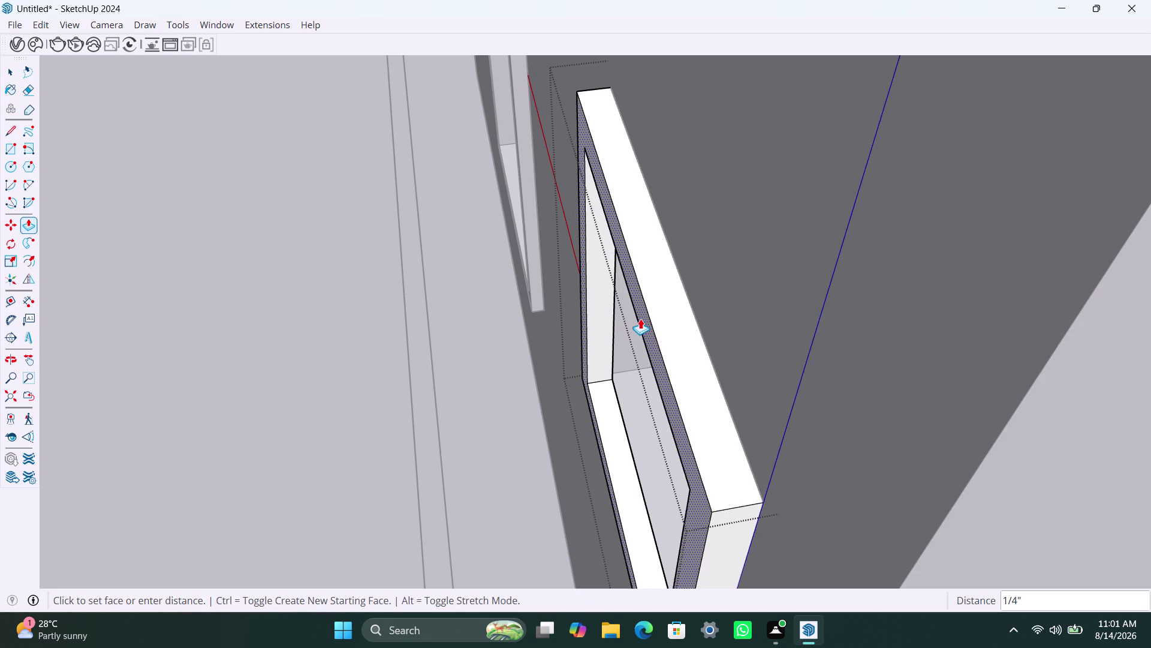
Confirm a half-inch pull, then orbit around the window frame.
text(0.5)
text(")
key(Return)
scroll(down, 3)
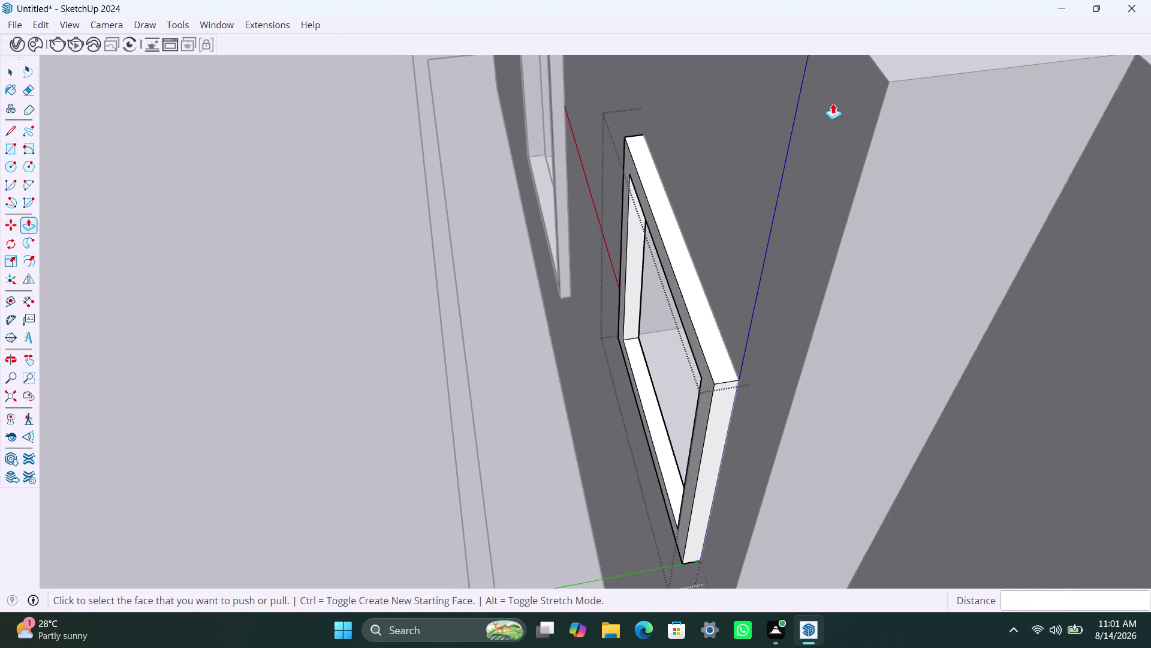
scroll(down, 3)
middle_drag(863, 122, 467, 166)
scroll(up, 3)
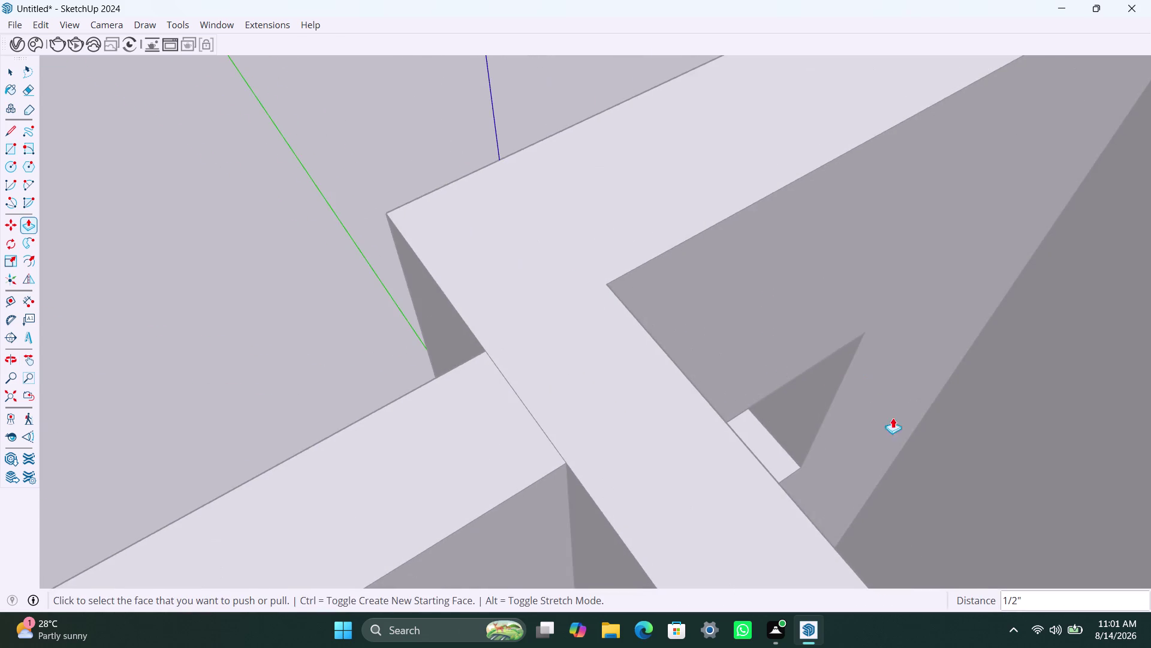
middle_drag(890, 417, 670, 193)
Pull the square window's frame trim out 1 1/2 inches.
click(410, 280)
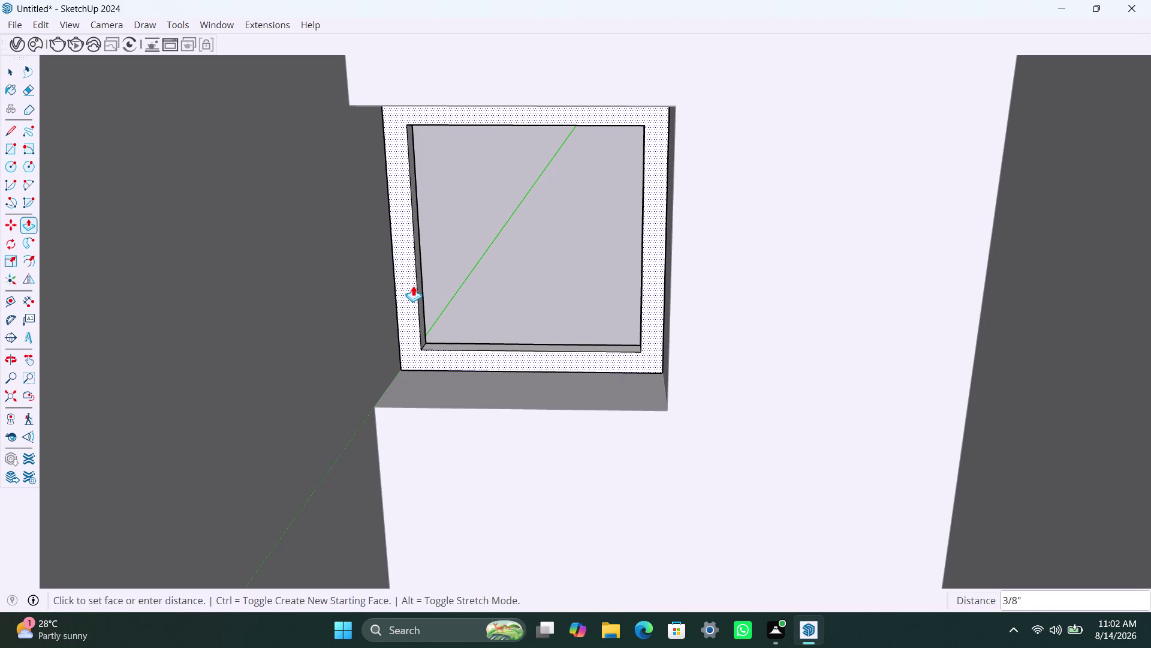
text(1)
text(.5)
key(shift+quotedbl)
key(Return)
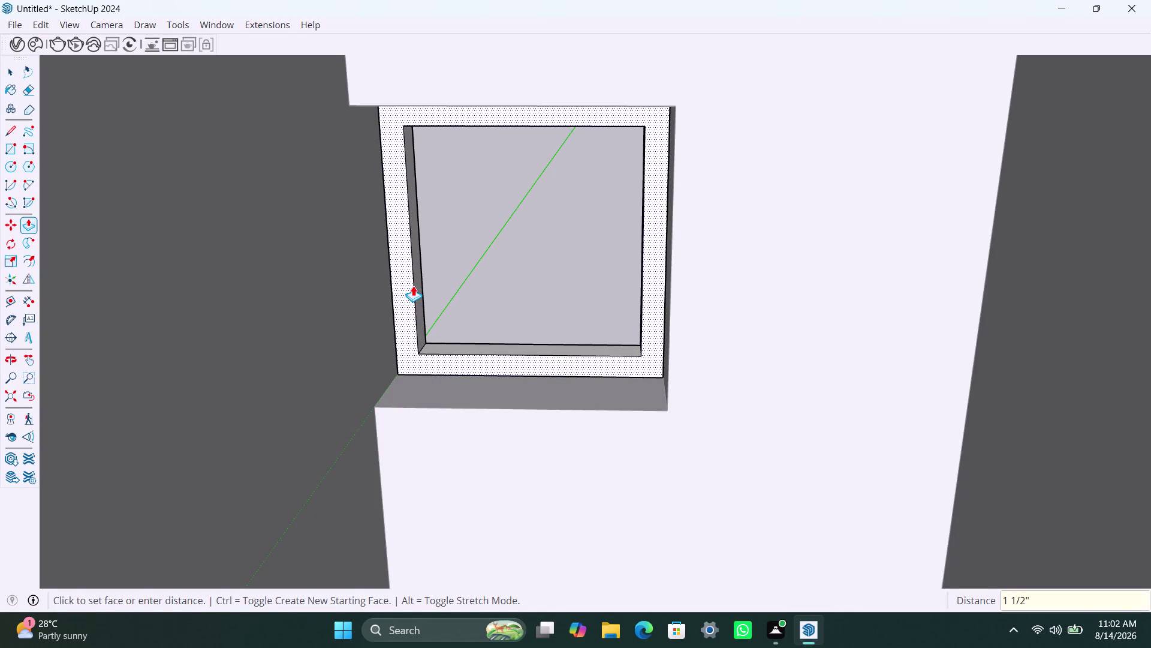
key(space)
scroll(down, 3)
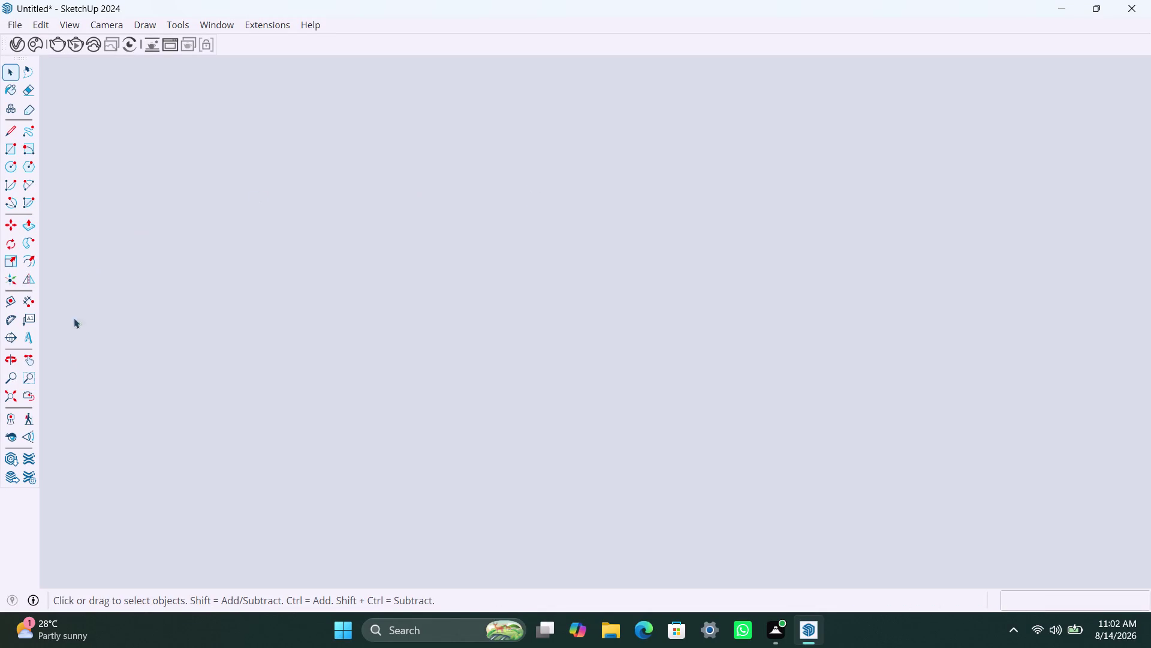
click(13, 399)
scroll(down, 3)
middle_drag(290, 301, 665, 357)
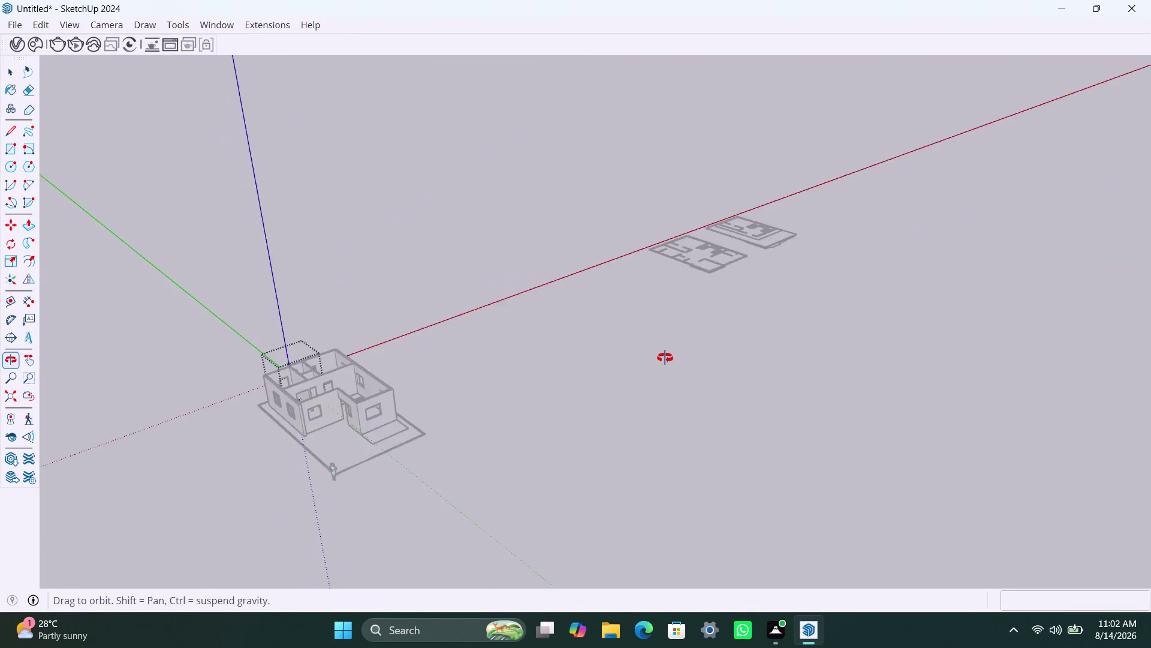
middle_drag(665, 357, 705, 357)
scroll(up, 3)
scroll(up, 3)
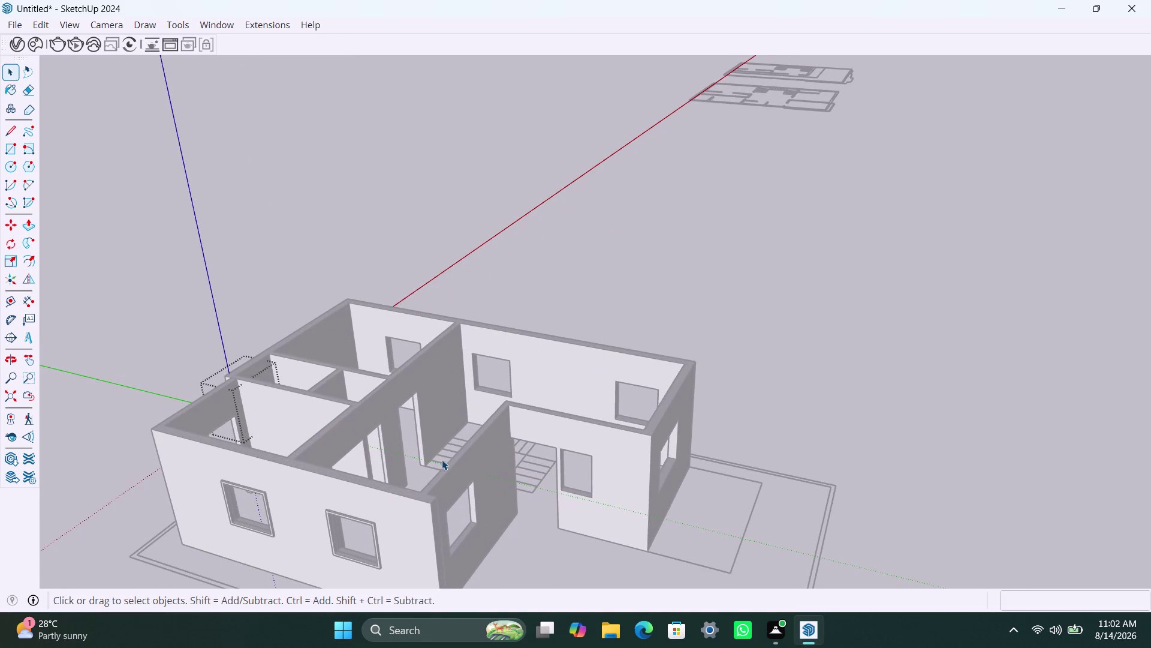
scroll(down, 3)
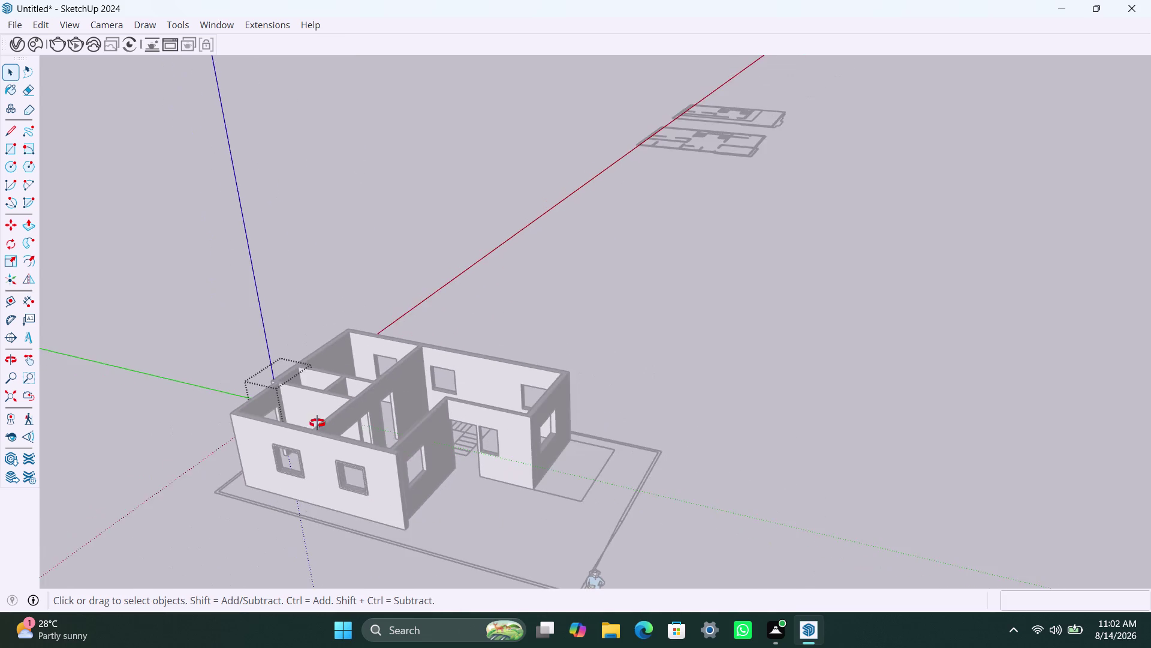
middle_drag(318, 423, 1025, 322)
scroll(up, 3)
click(482, 385)
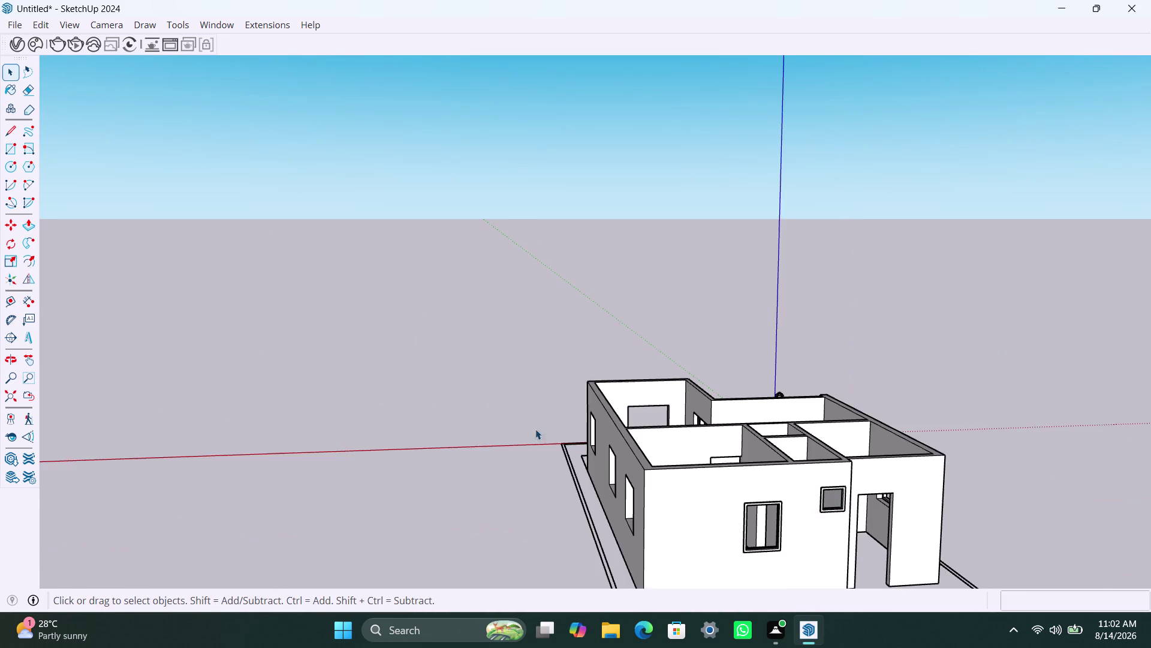
scroll(down, 3)
middle_drag(797, 481, 599, 419)
scroll(up, 3)
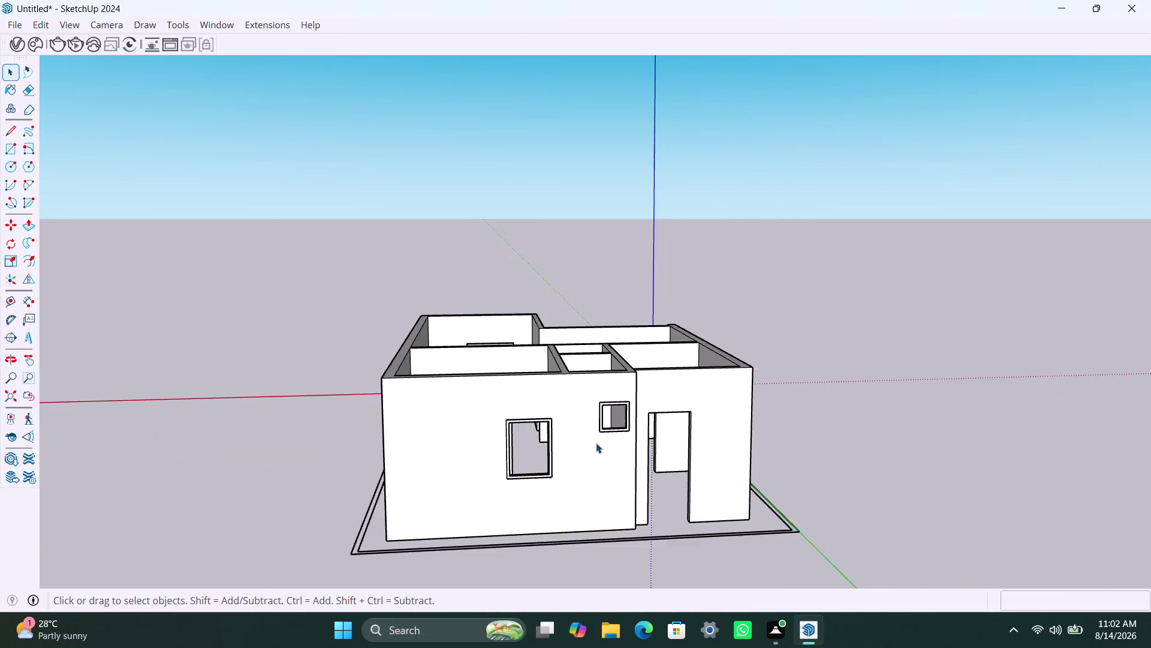
scroll(up, 3)
middle_drag(596, 460, 585, 577)
scroll(up, 3)
scroll(up, 3)
scroll(up, 3)
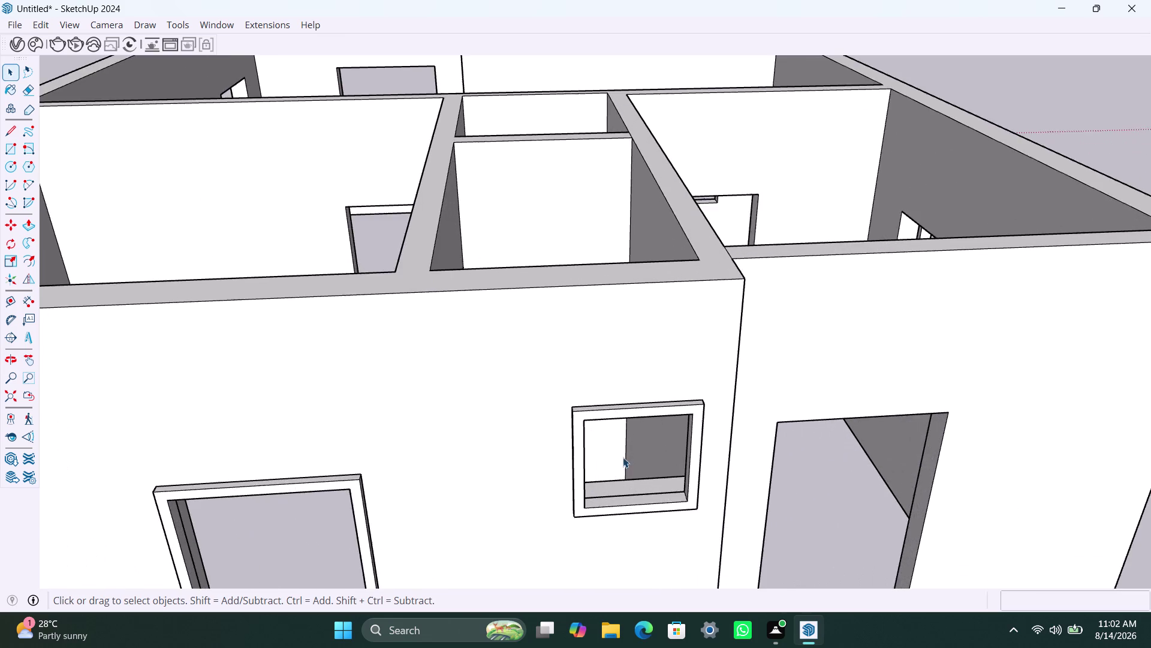
scroll(up, 3)
scroll(down, 3)
middle_drag(572, 420, 565, 363)
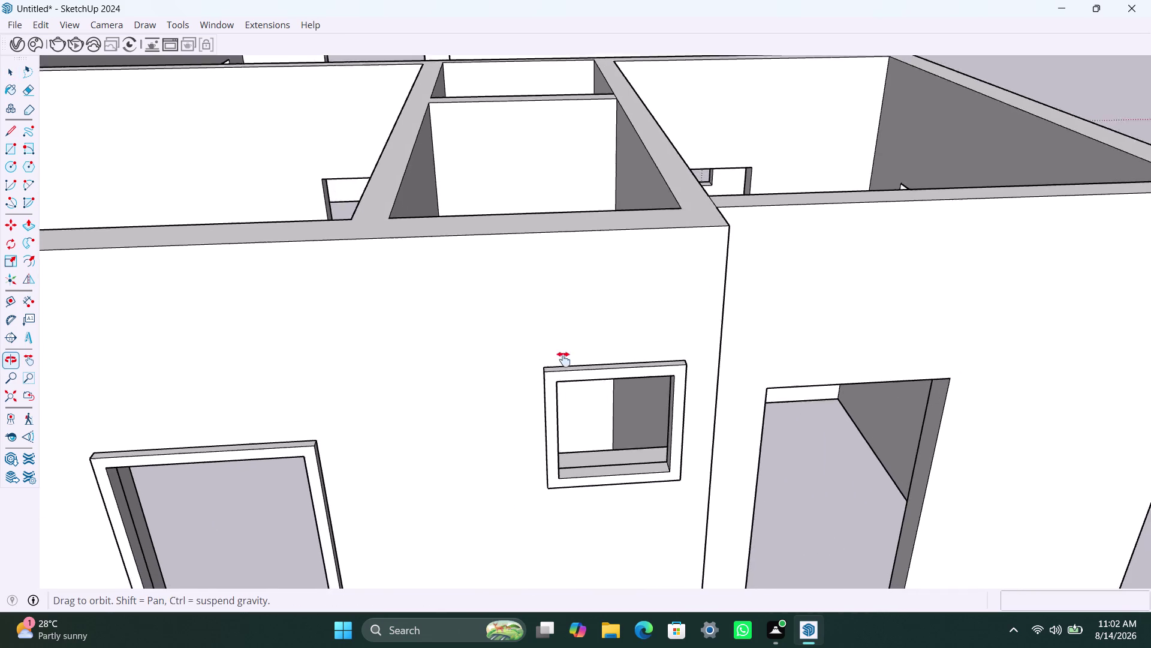
middle_drag(565, 362, 557, 333)
scroll(down, 3)
middle_drag(586, 300, 569, 297)
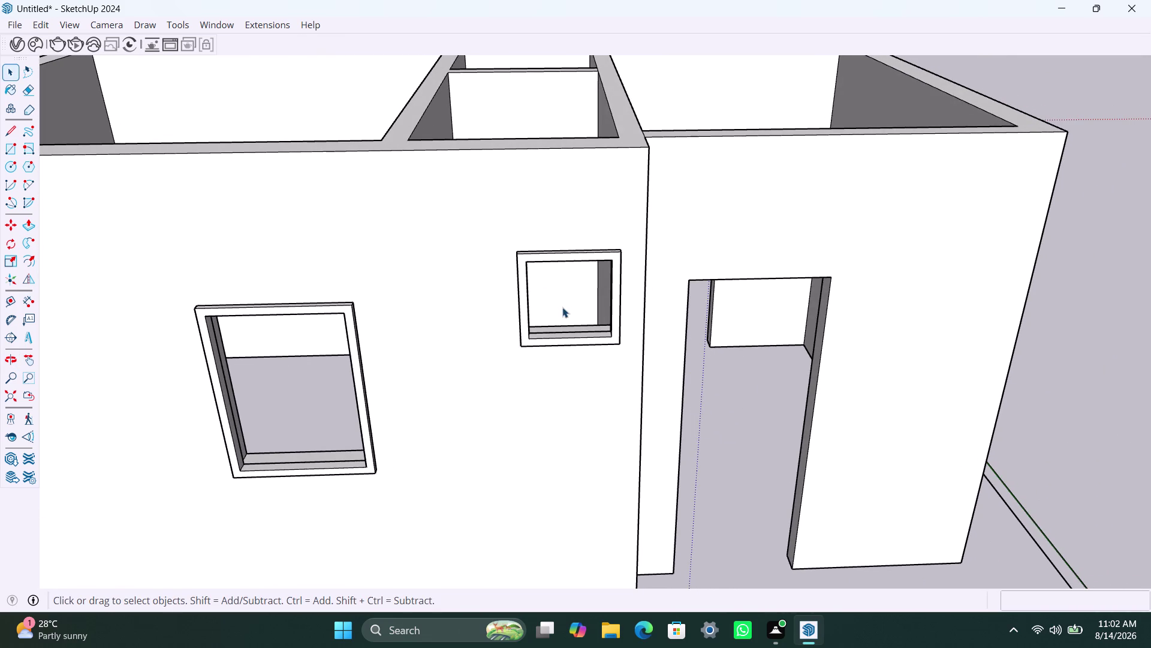
key(r)
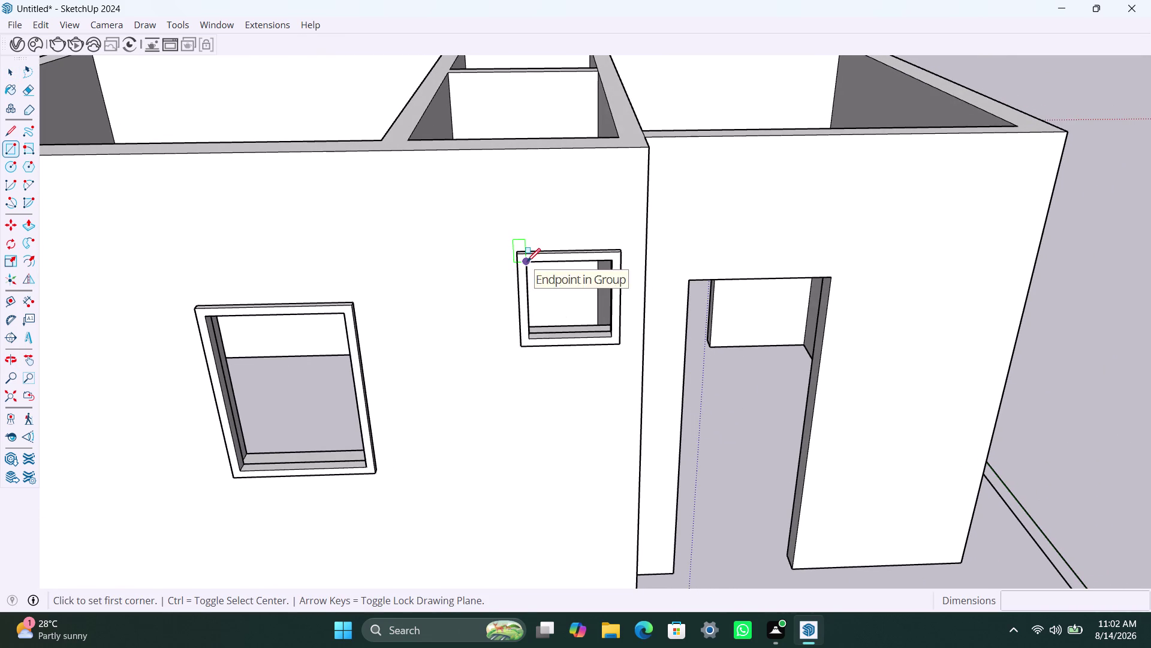
Draw a thin rectangle across the window top, group it, and open the group.
click(527, 262)
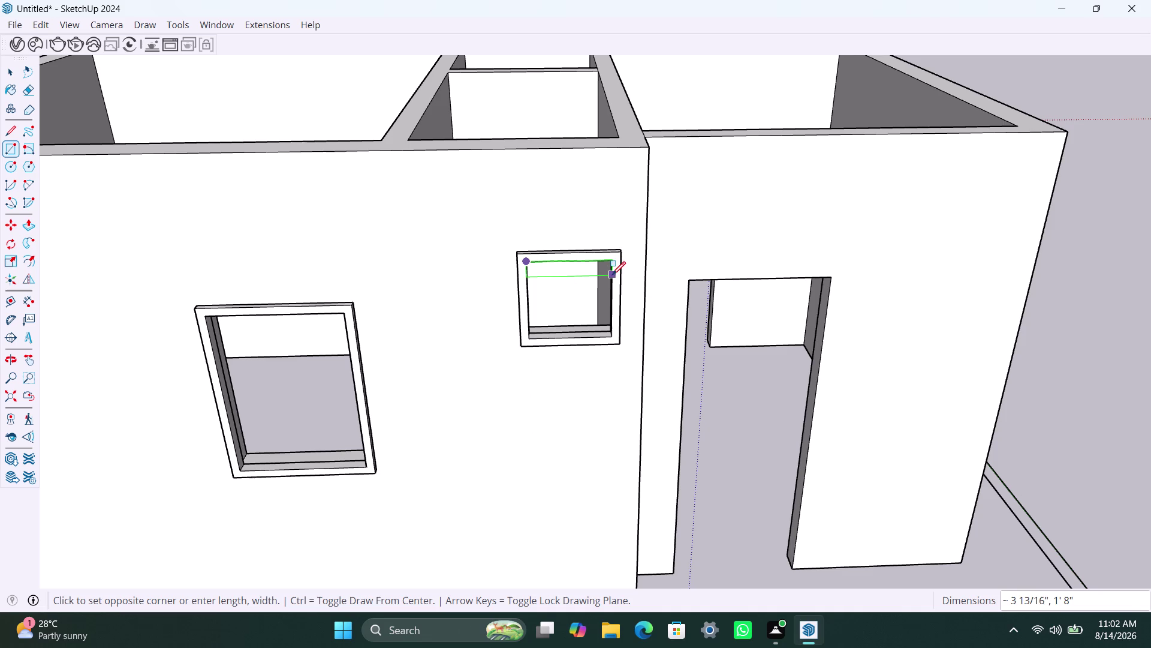
click(612, 274)
key(space)
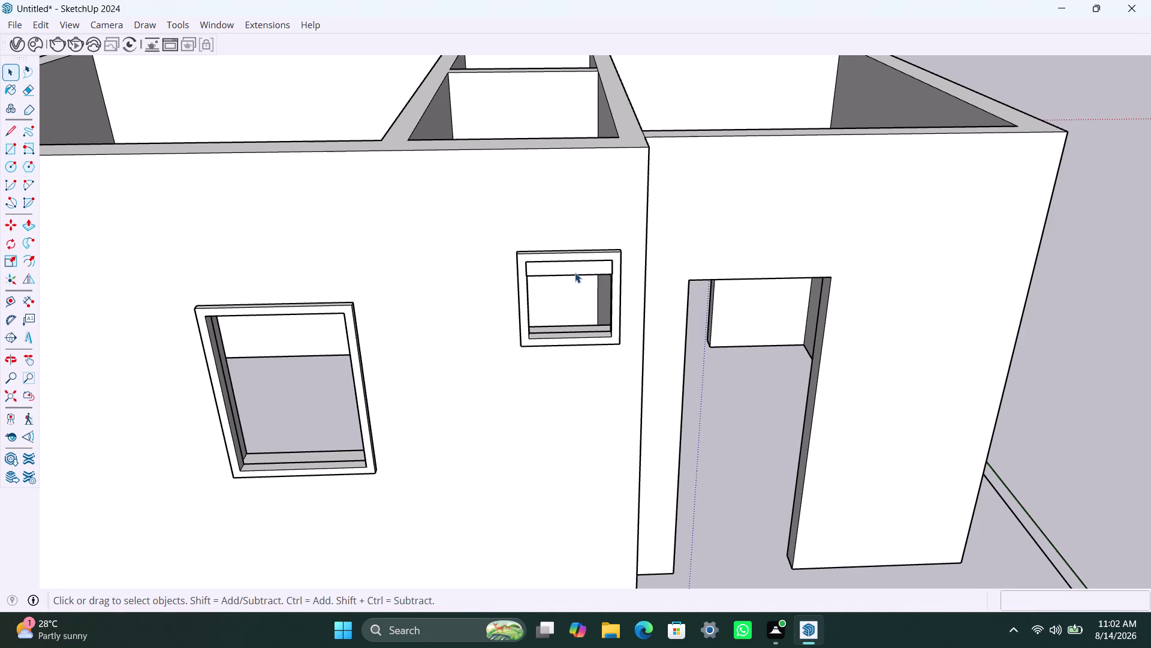
double_click(575, 270)
right_click(575, 269)
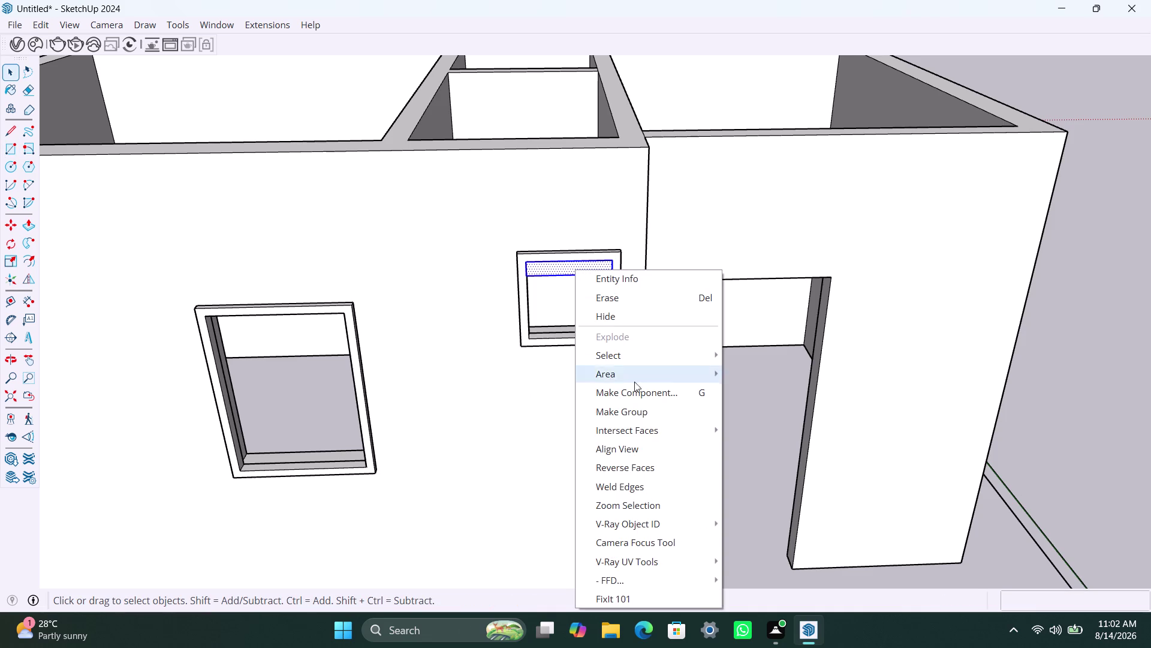
click(637, 408)
click(576, 269)
double_click(577, 269)
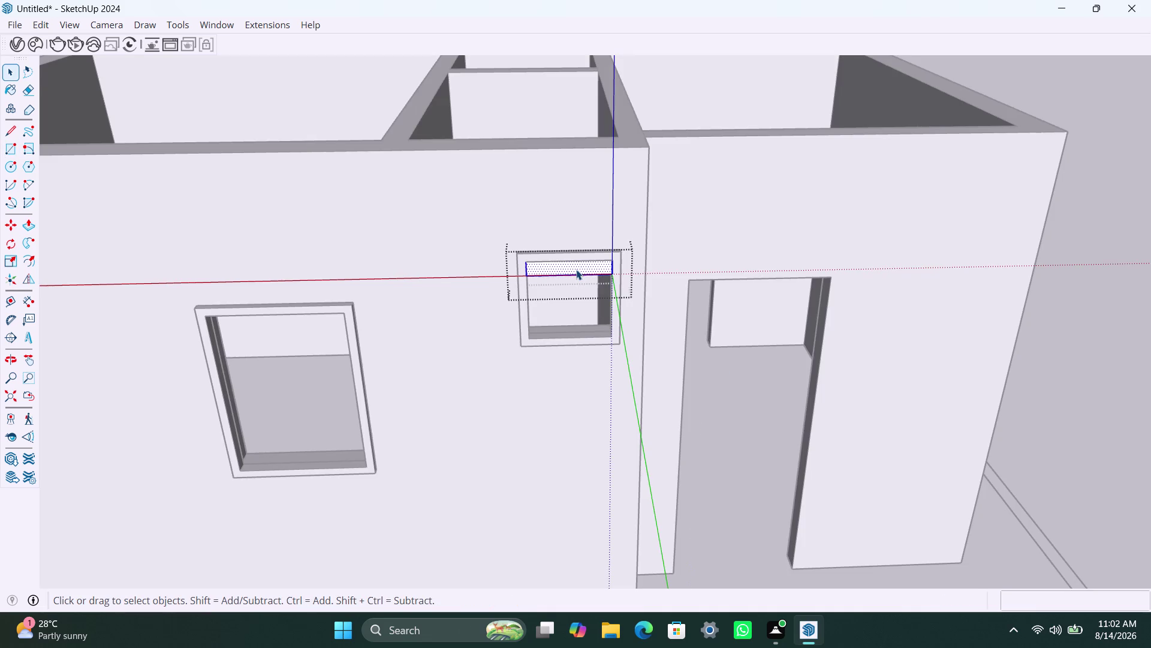
Extrude the rectangle inside the group 0.2 inch into a slat.
scroll(up, 3)
scroll(up, 3)
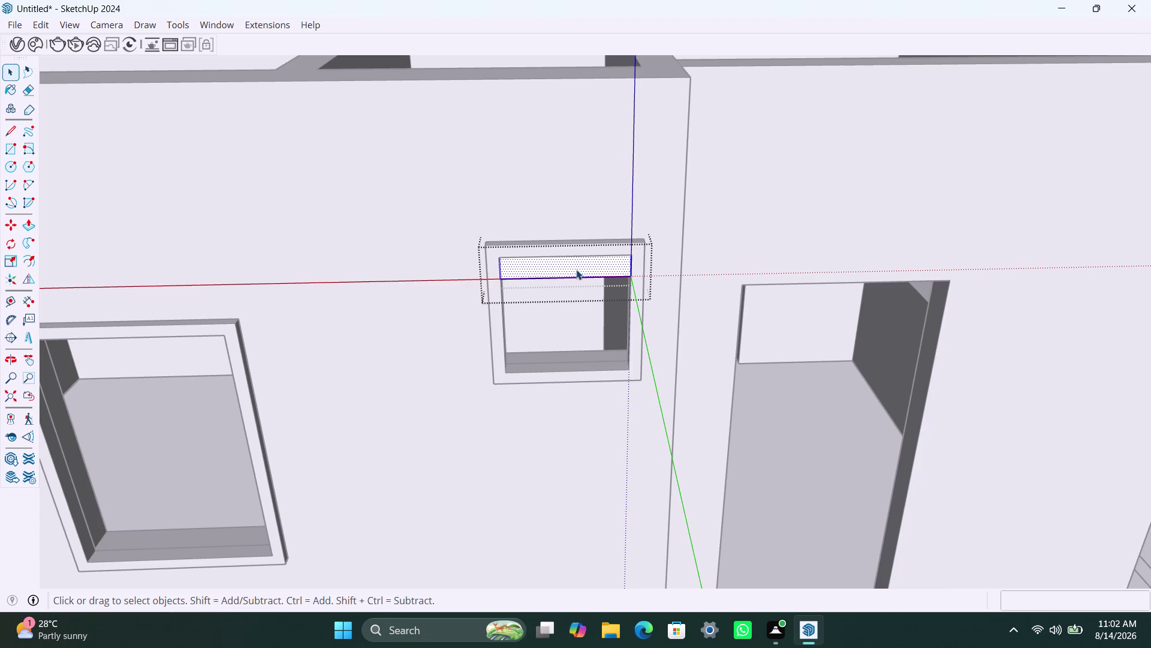
key(p)
click(576, 262)
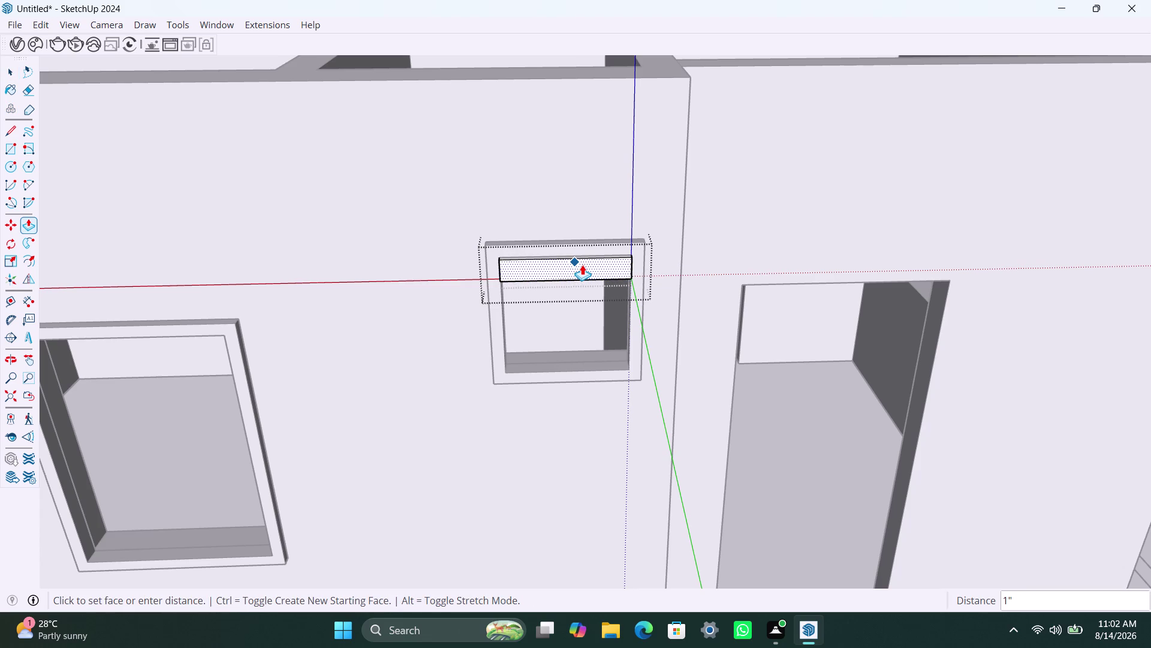
middle_drag(582, 262, 584, 354)
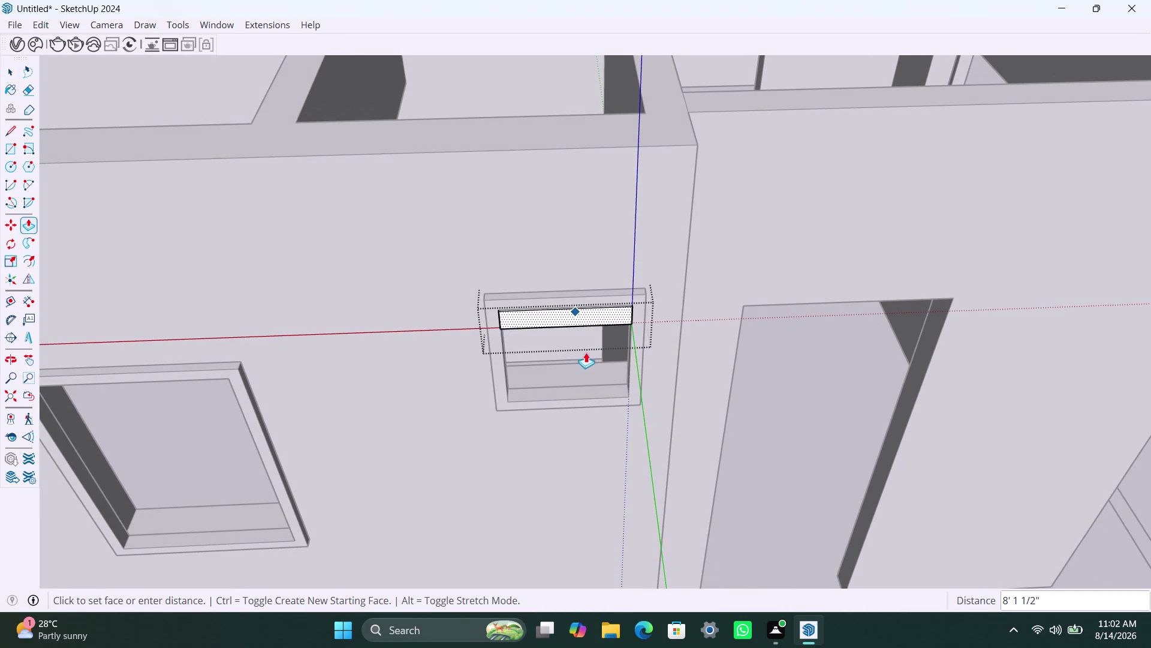
scroll(up, 3)
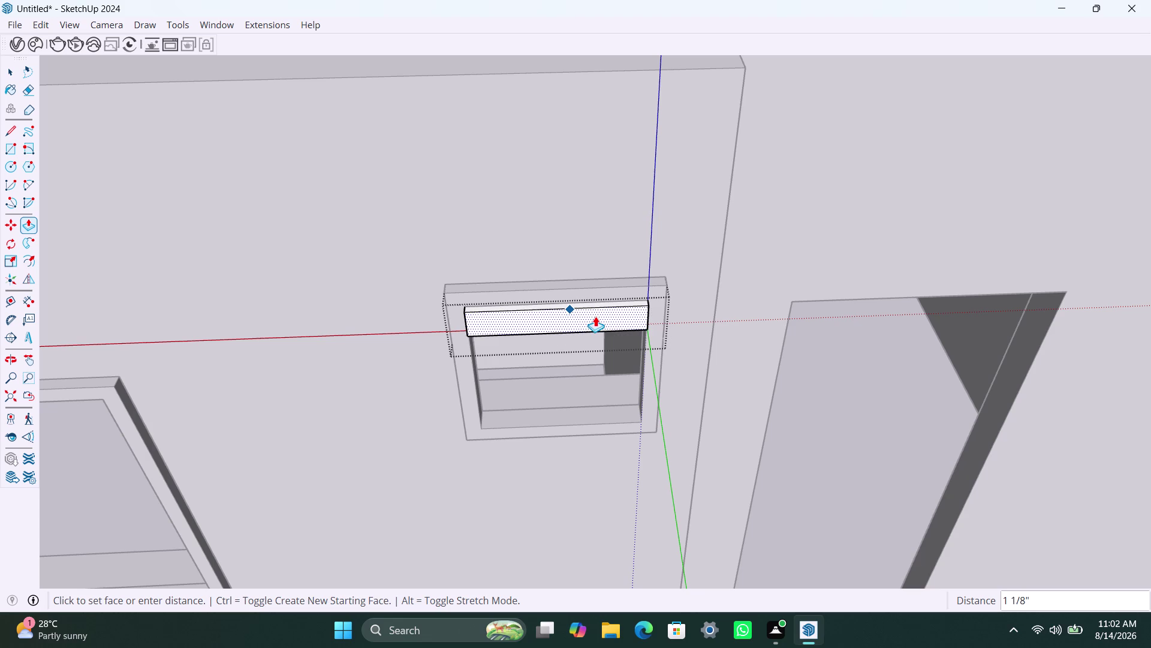
text(0)
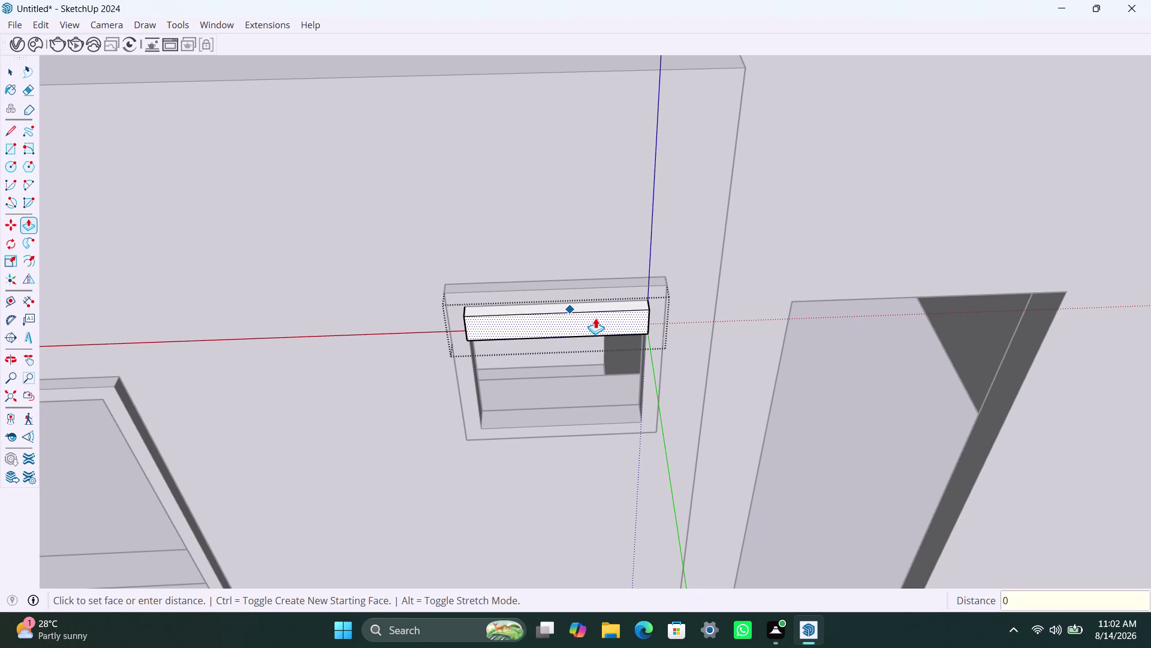
text(.)
text(2")
key(Return)
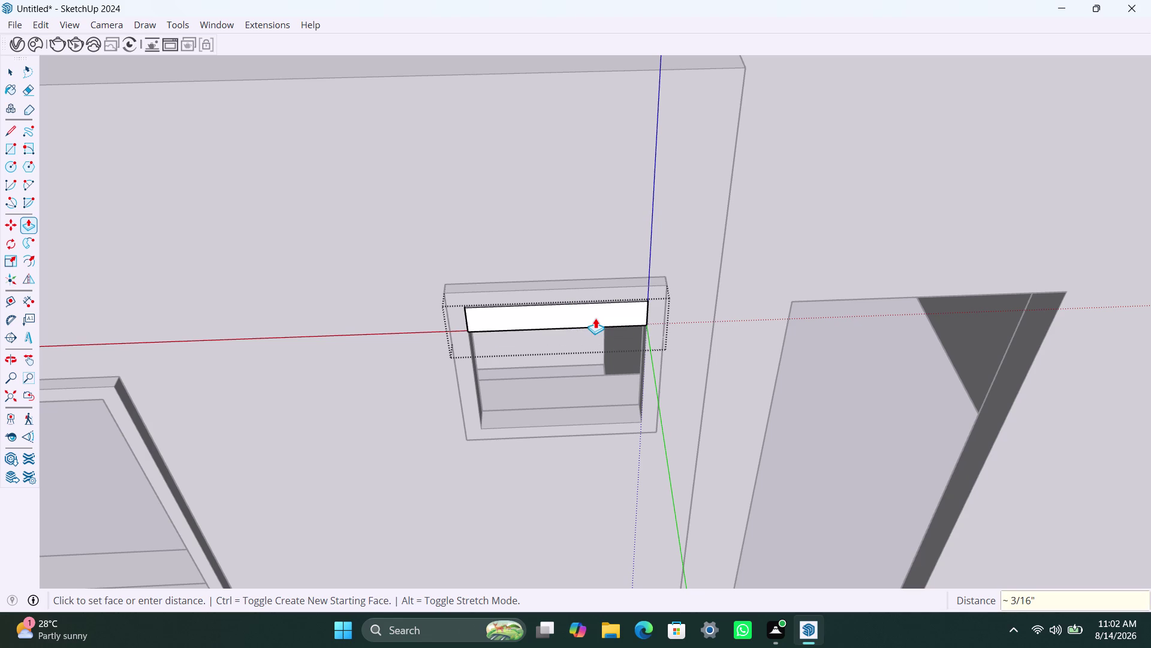
Inspect the extruded slat, close the group, and select it.
key(space)
scroll(up, 3)
middle_drag(583, 316, 612, 257)
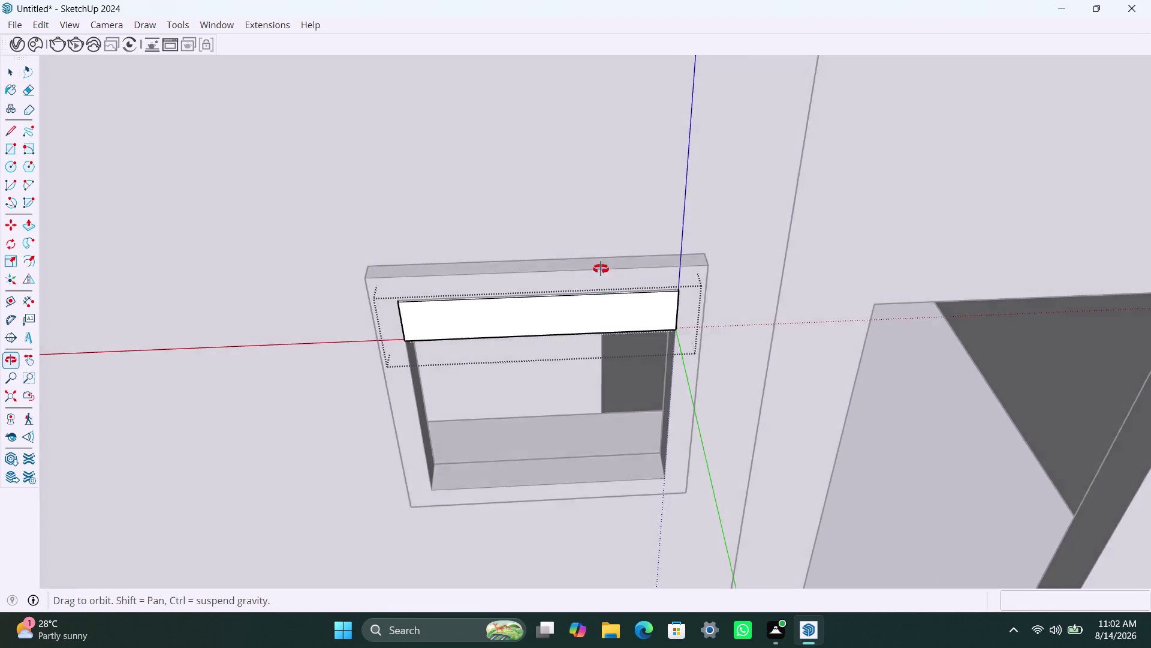
middle_drag(612, 258, 737, 217)
scroll(up, 3)
middle_drag(487, 339, 491, 269)
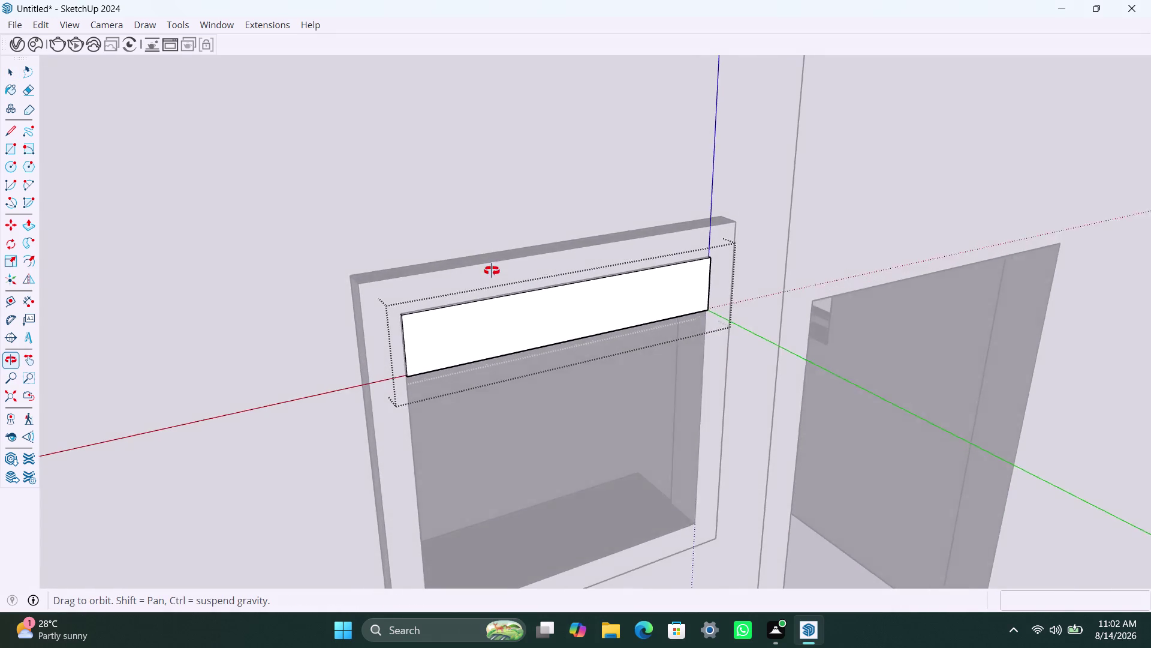
middle_drag(491, 269, 360, 334)
click(461, 311)
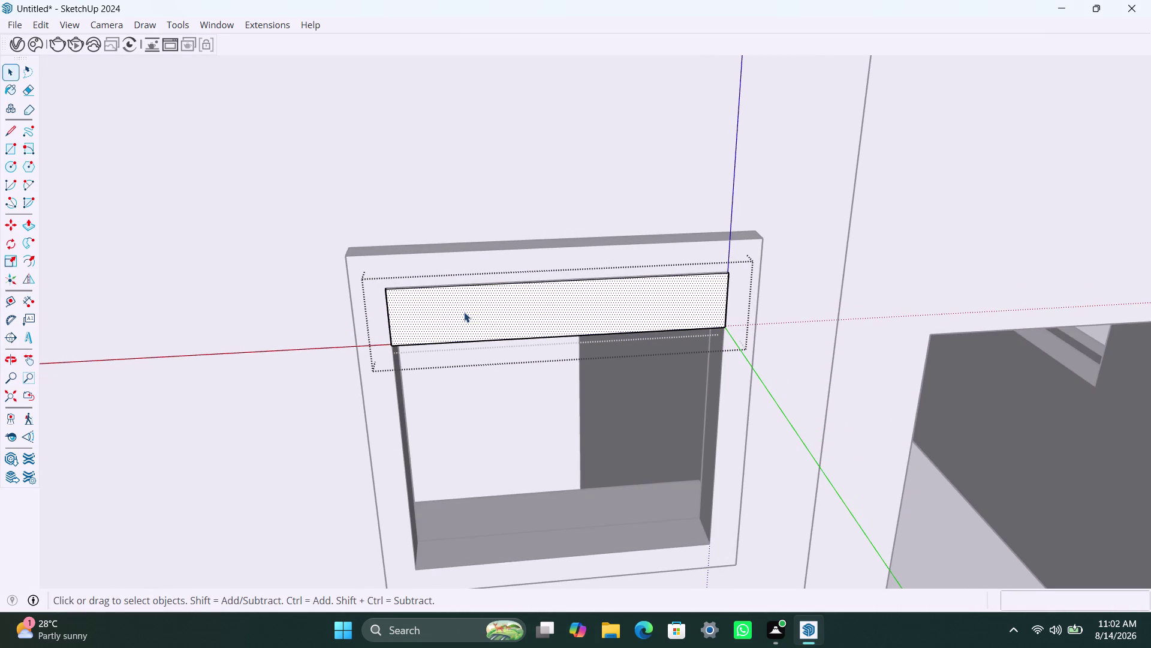
click(574, 193)
click(576, 309)
scroll(down, 3)
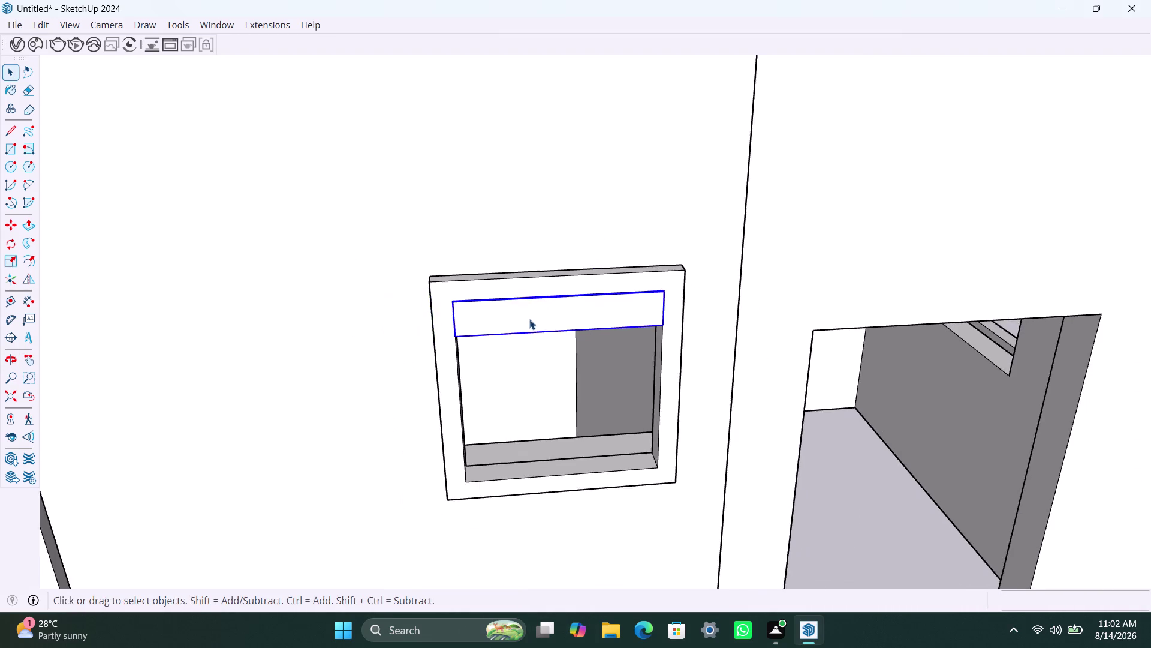
scroll(down, 3)
Try copying the slat lower in the vent, then undo those copies.
key(m)
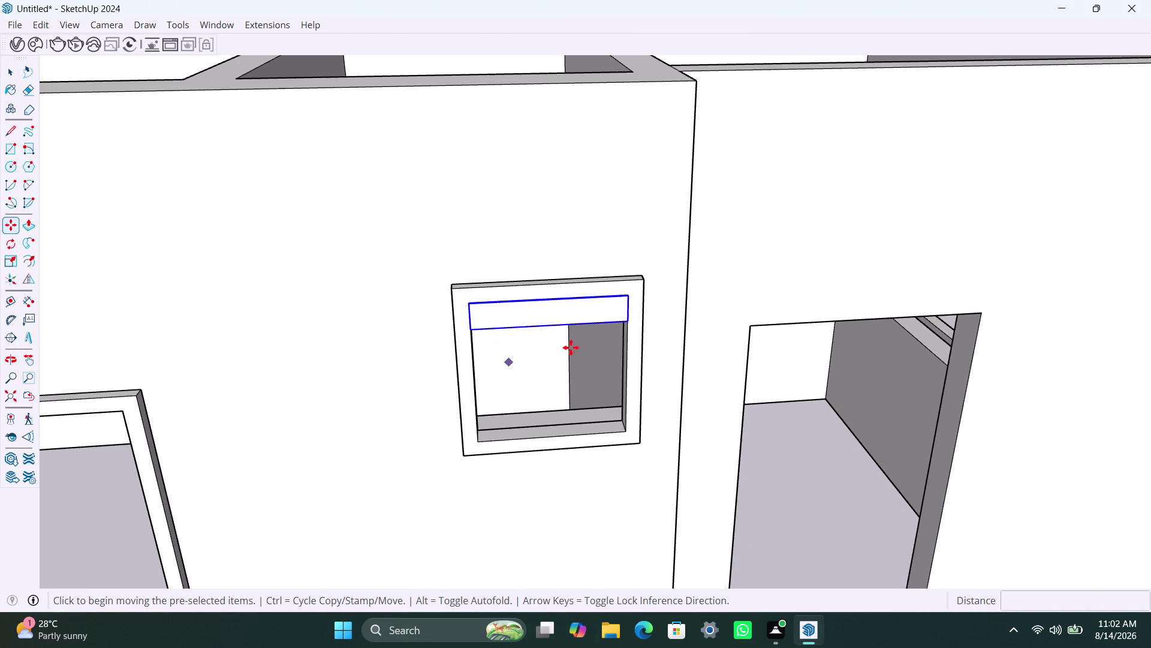
click(627, 324)
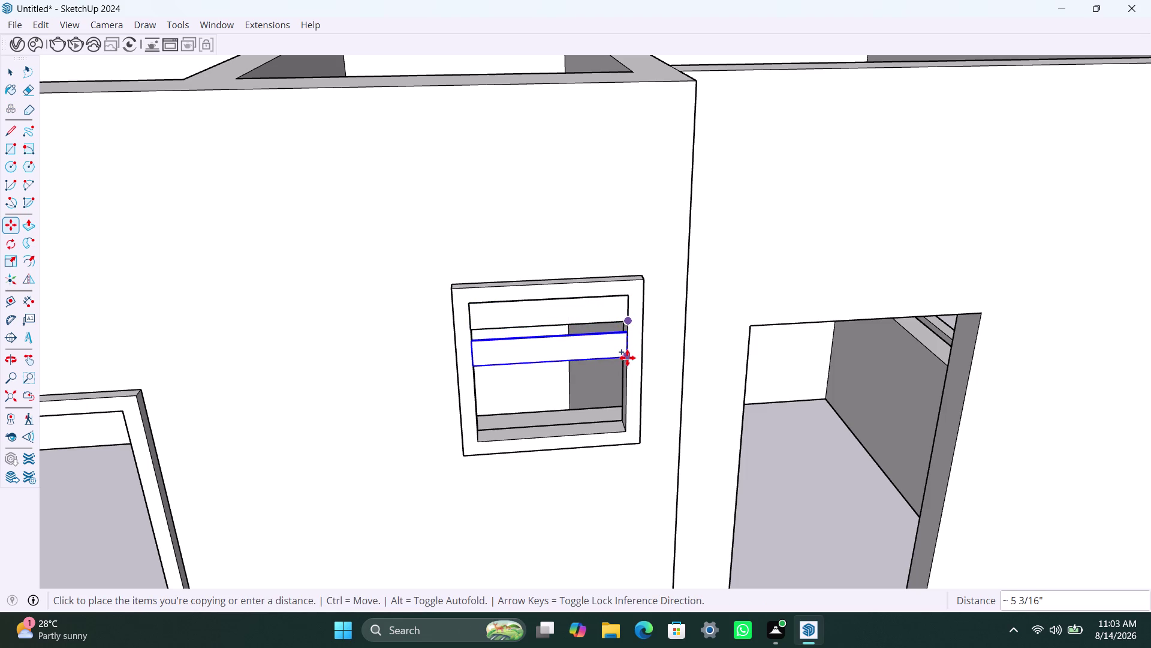
click(627, 354)
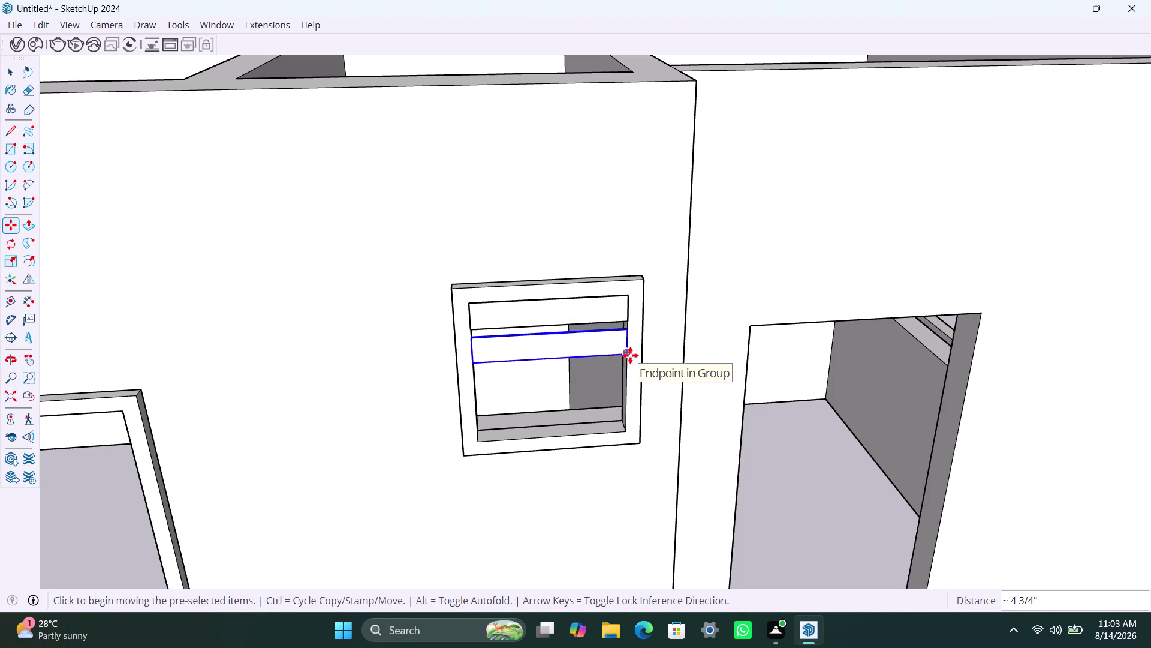
click(630, 355)
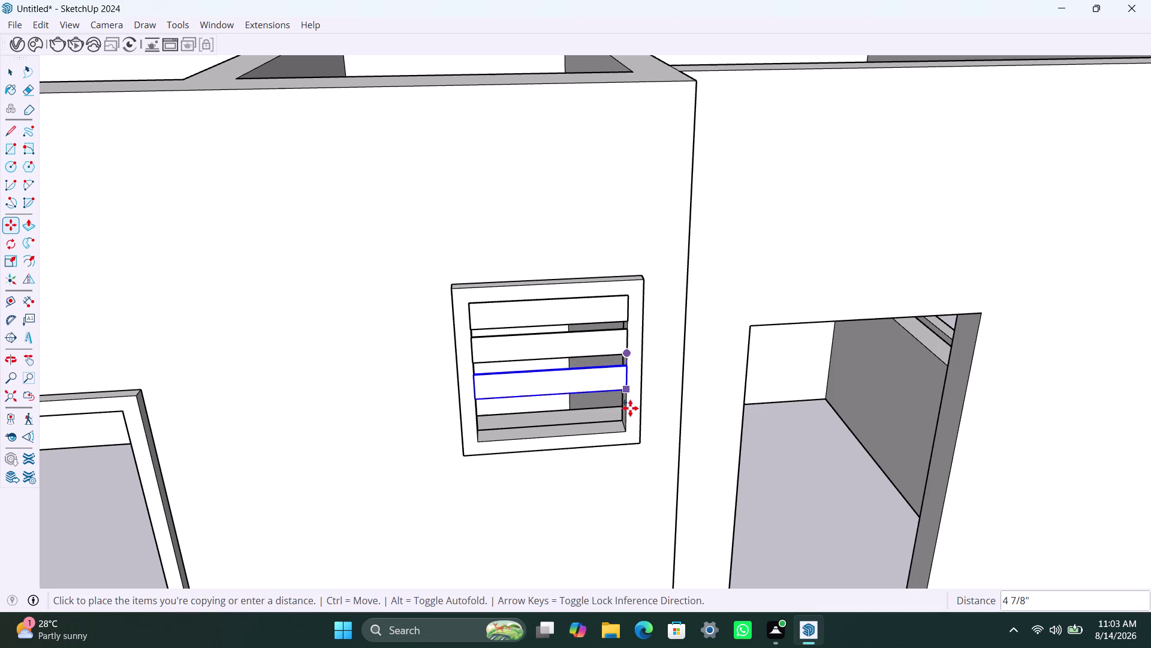
key(ctrl+z)
key(ctrl+z)
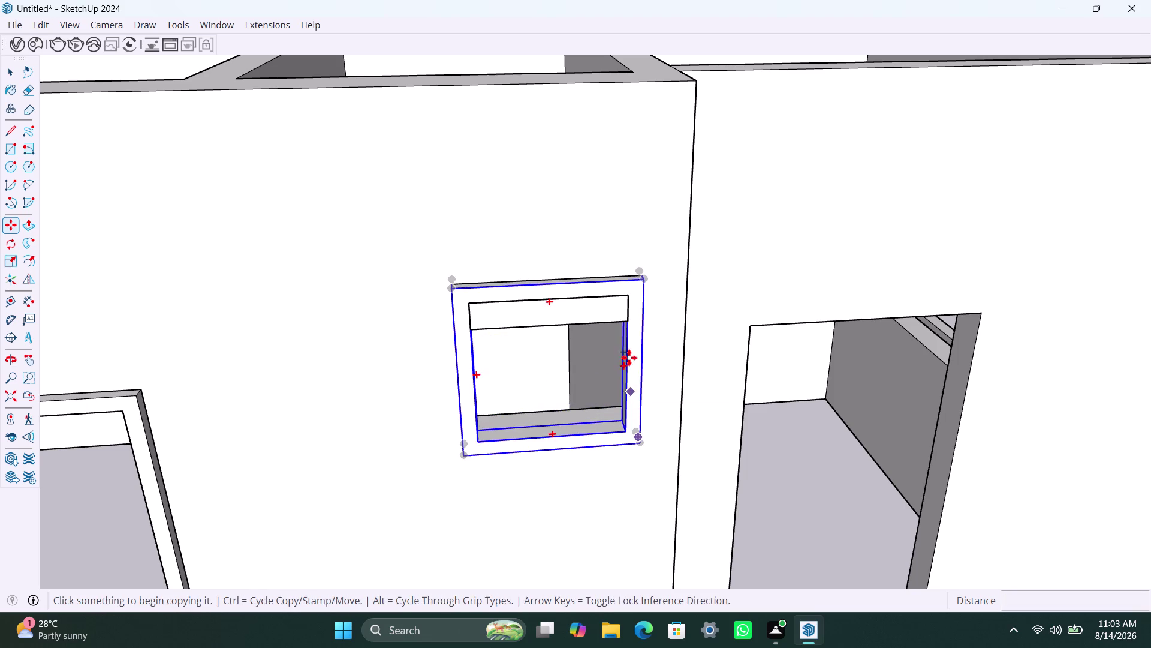
Copy the slat to the vent bottom and array it into 3 even divisions.
click(628, 320)
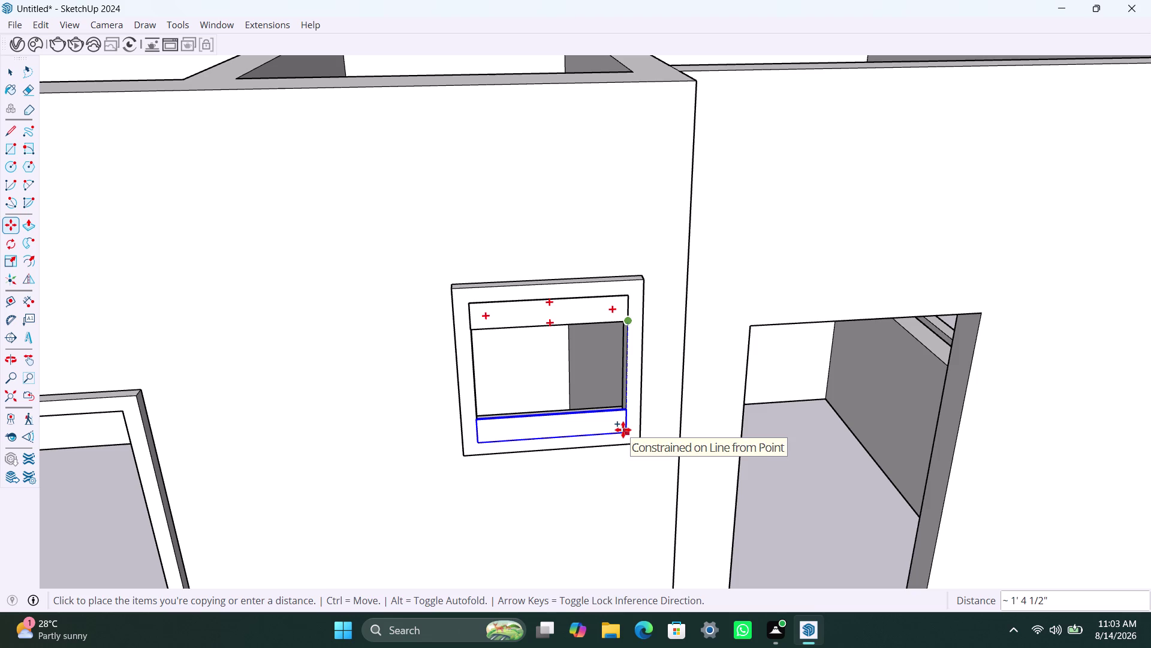
click(623, 429)
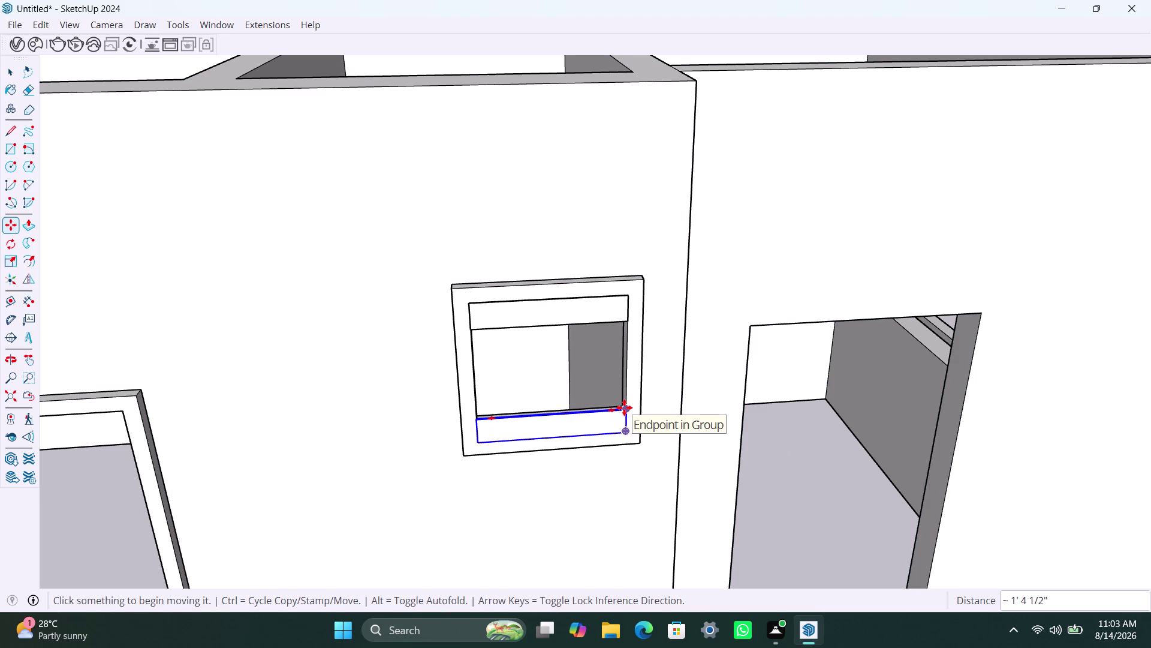
key(slash)
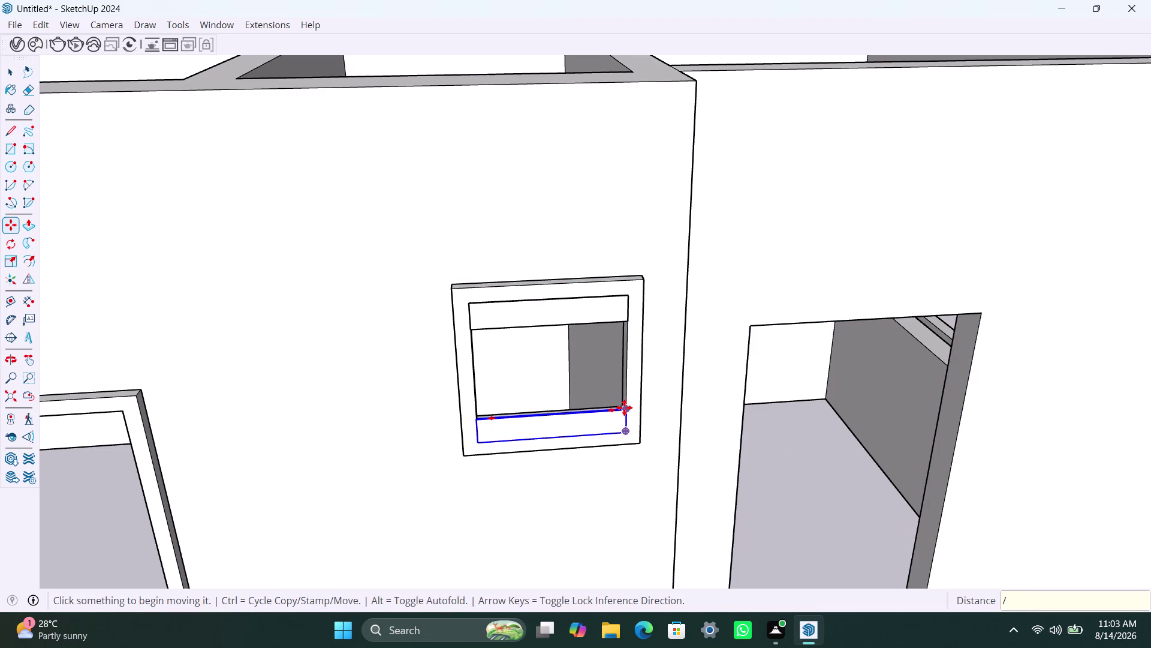
key(3)
key(Return)
key(space)
click(722, 200)
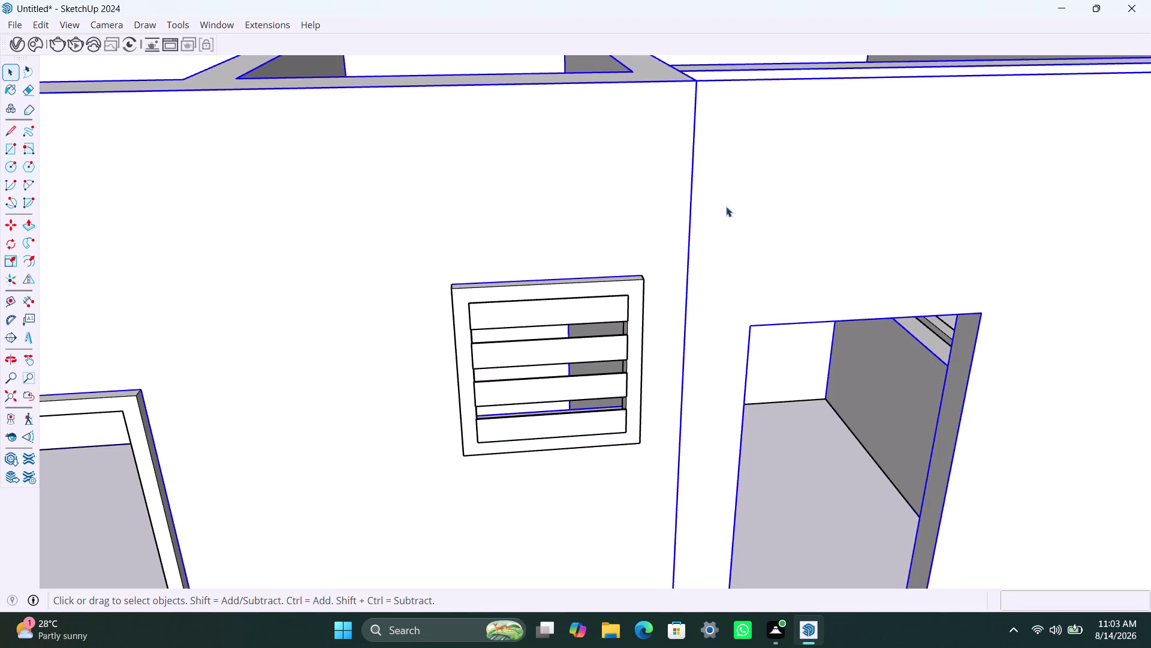
scroll(down, 3)
middle_drag(533, 412, 477, 263)
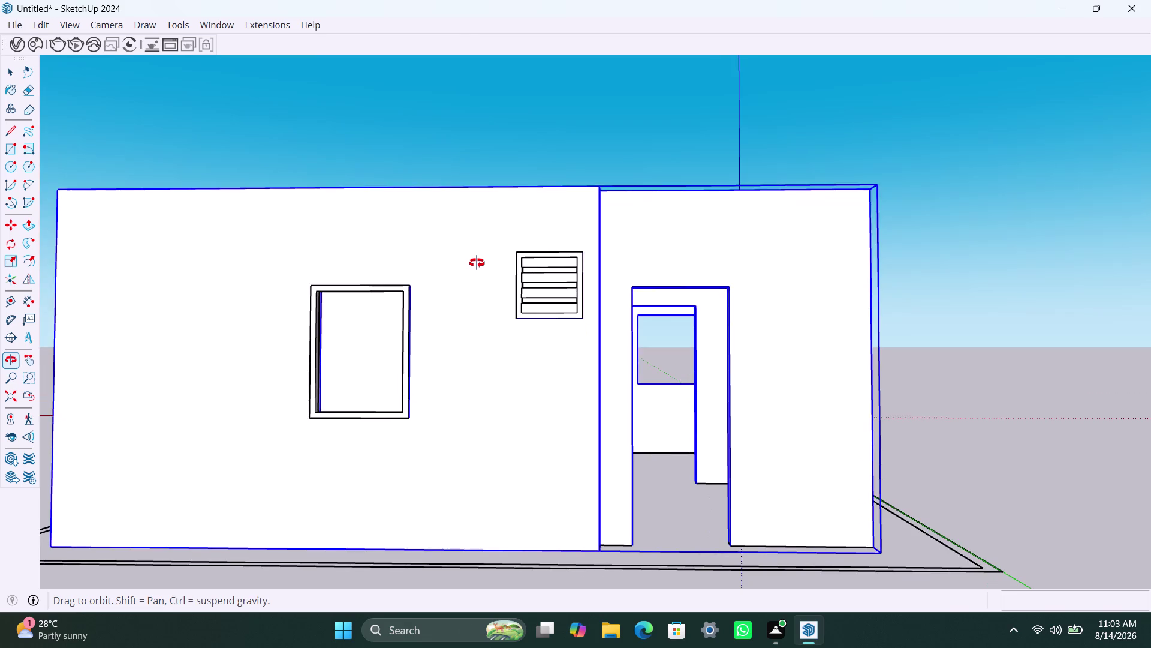
middle_drag(476, 262, 505, 321)
scroll(down, 3)
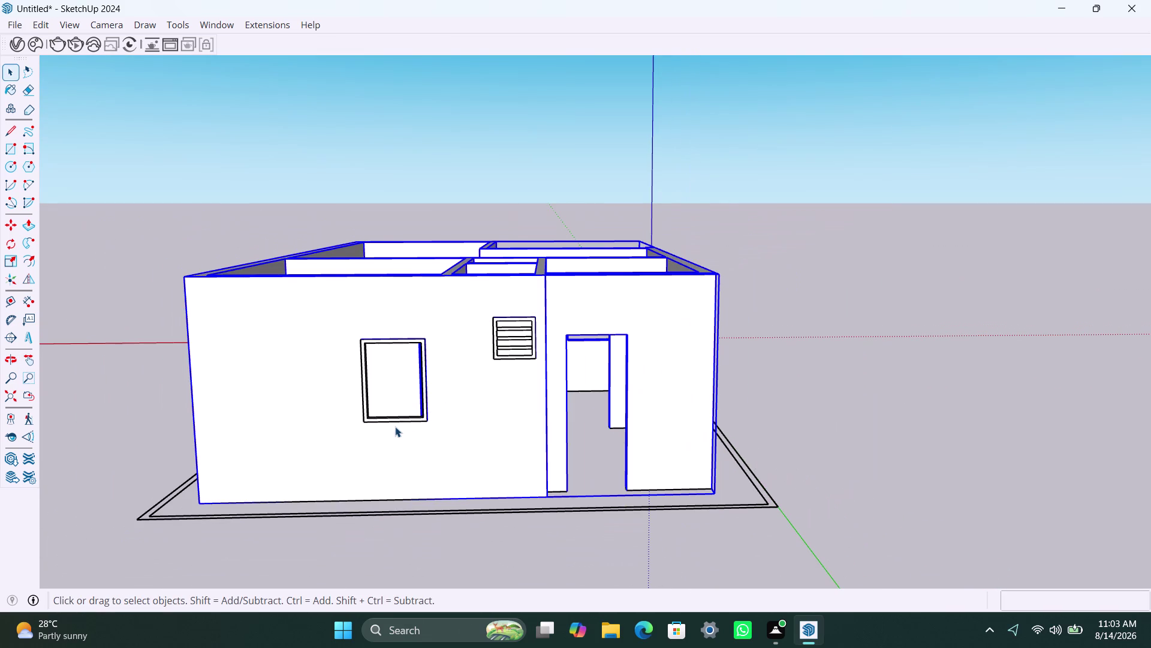
scroll(up, 3)
scroll(up, 3)
scroll(down, 3)
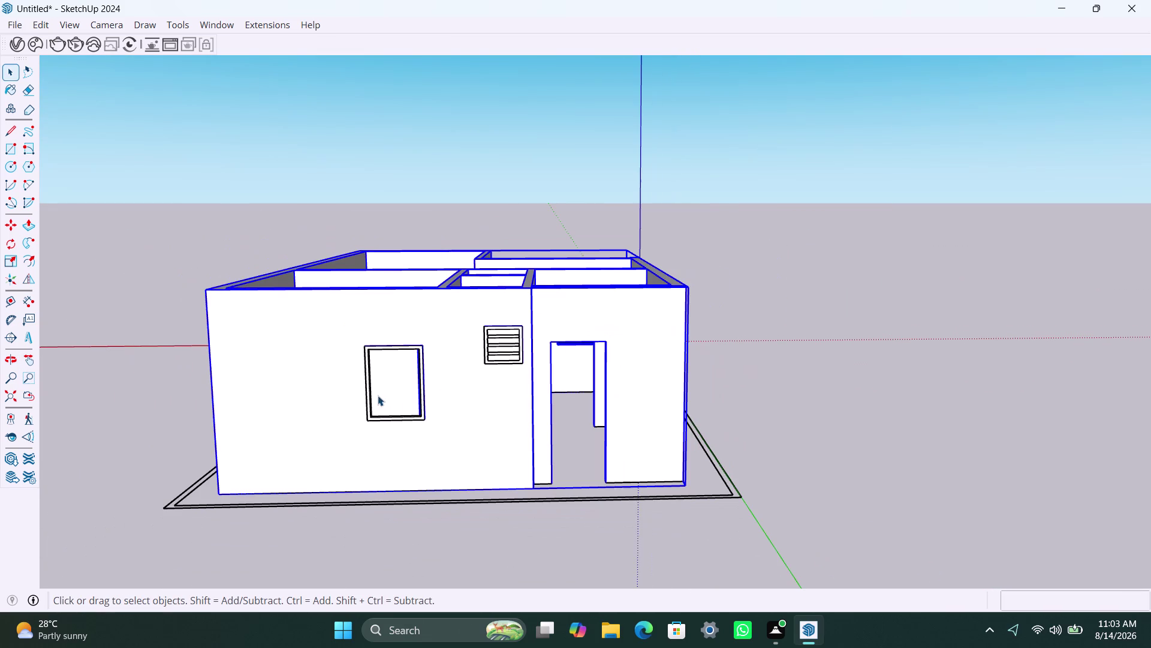
scroll(up, 3)
scroll(down, 3)
click(703, 368)
scroll(up, 3)
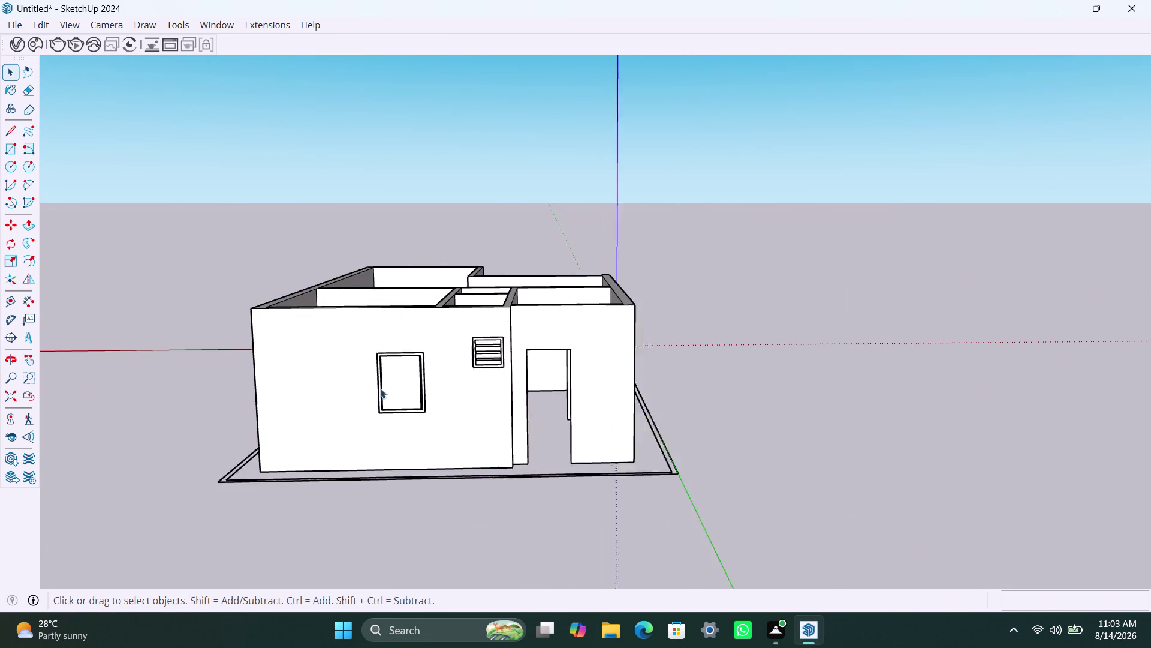
middle_drag(446, 375, 452, 516)
scroll(up, 3)
middle_drag(356, 418, 418, 425)
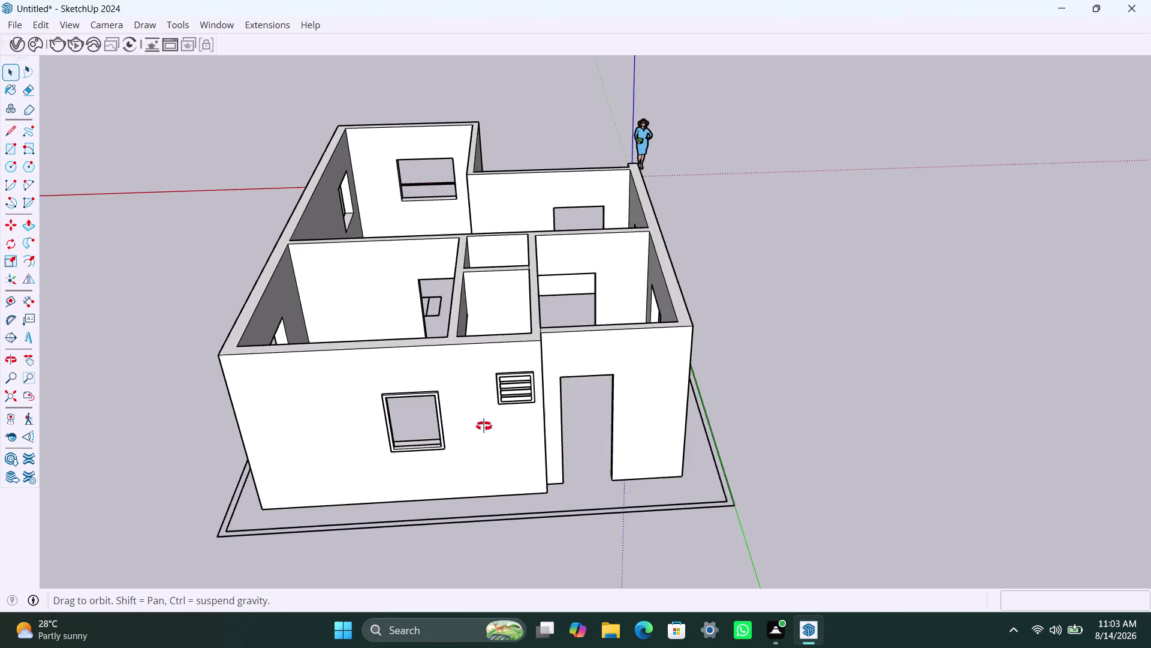
middle_drag(418, 425, 816, 311)
scroll(down, 3)
middle_drag(706, 429, 526, 445)
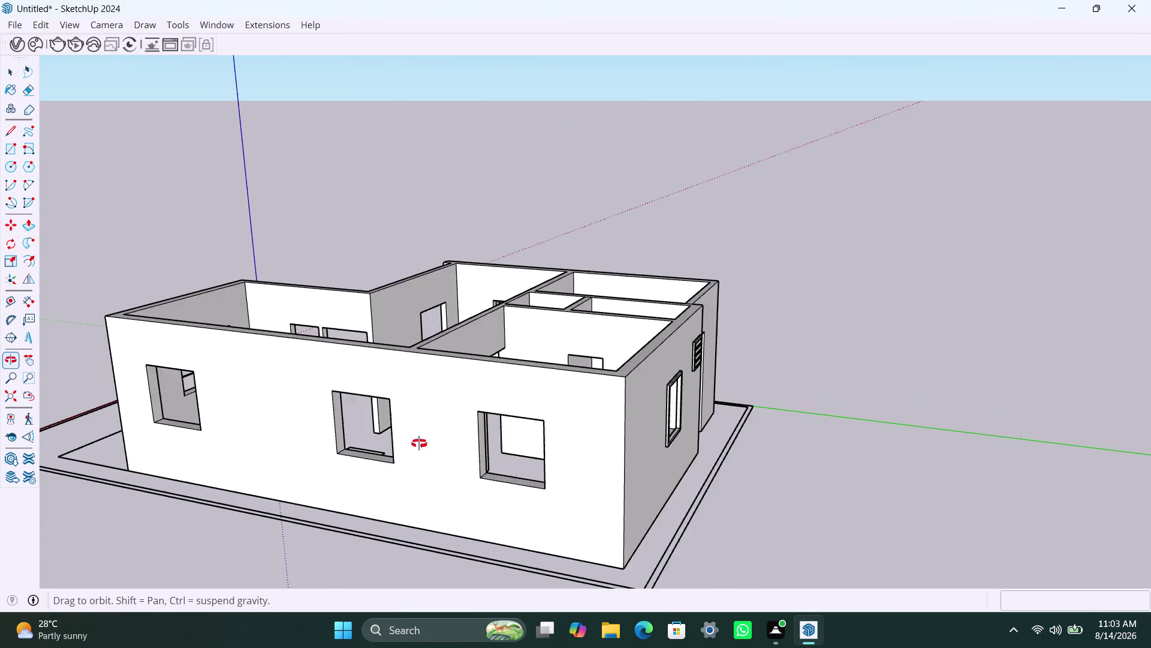
middle_drag(525, 444, 290, 429)
scroll(up, 3)
middle_drag(548, 441, 509, 451)
scroll(up, 3)
middle_drag(506, 411, 156, 403)
scroll(up, 3)
scroll(down, 3)
middle_drag(798, 436, 434, 391)
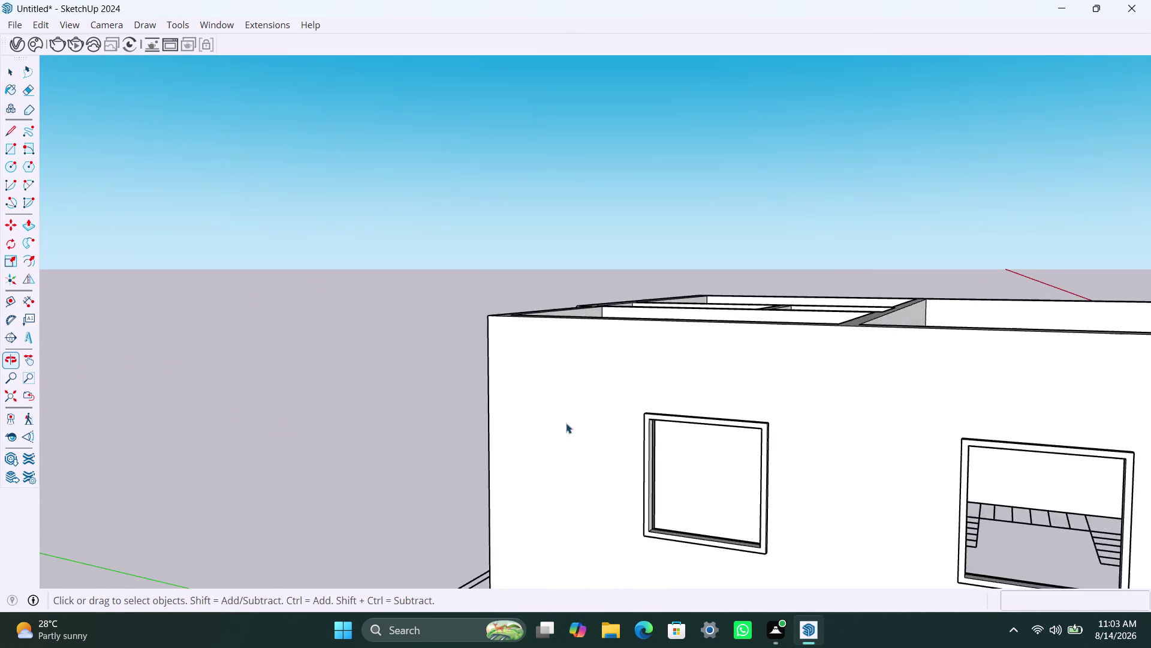
scroll(down, 3)
middle_drag(719, 456, 802, 463)
scroll(up, 3)
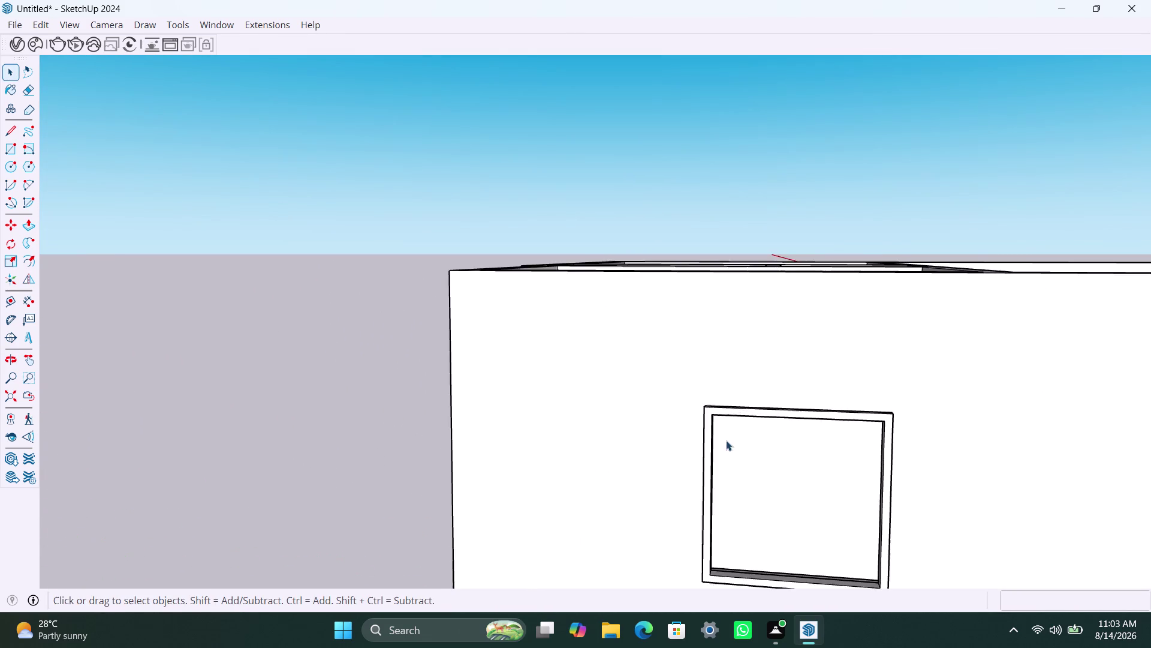
middle_drag(725, 439, 734, 431)
scroll(down, 3)
middle_drag(757, 296, 761, 281)
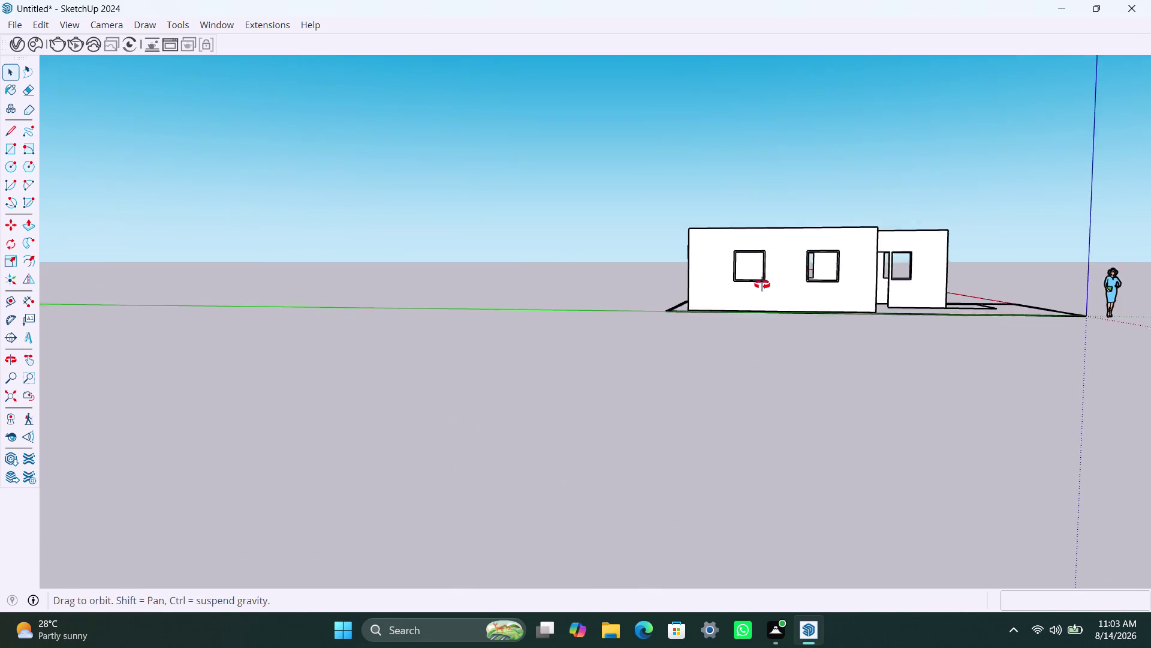
middle_drag(761, 281, 761, 587)
scroll(up, 3)
middle_drag(784, 329, 788, 372)
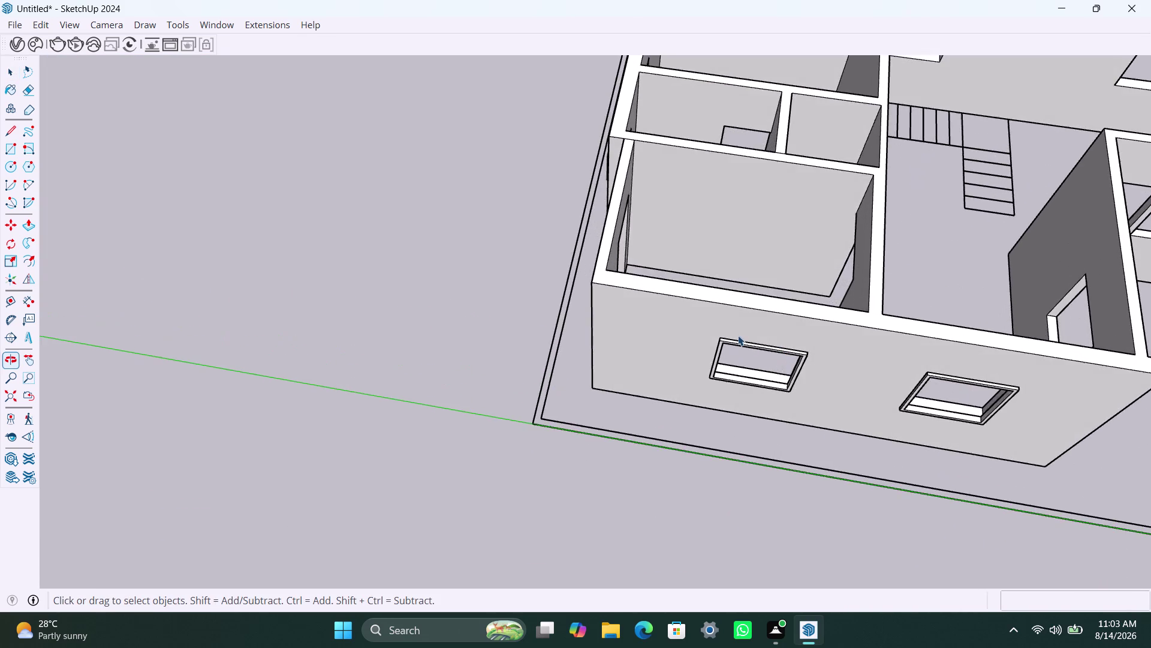
scroll(up, 3)
middle_drag(747, 325, 695, 246)
scroll(up, 3)
middle_drag(785, 405, 790, 402)
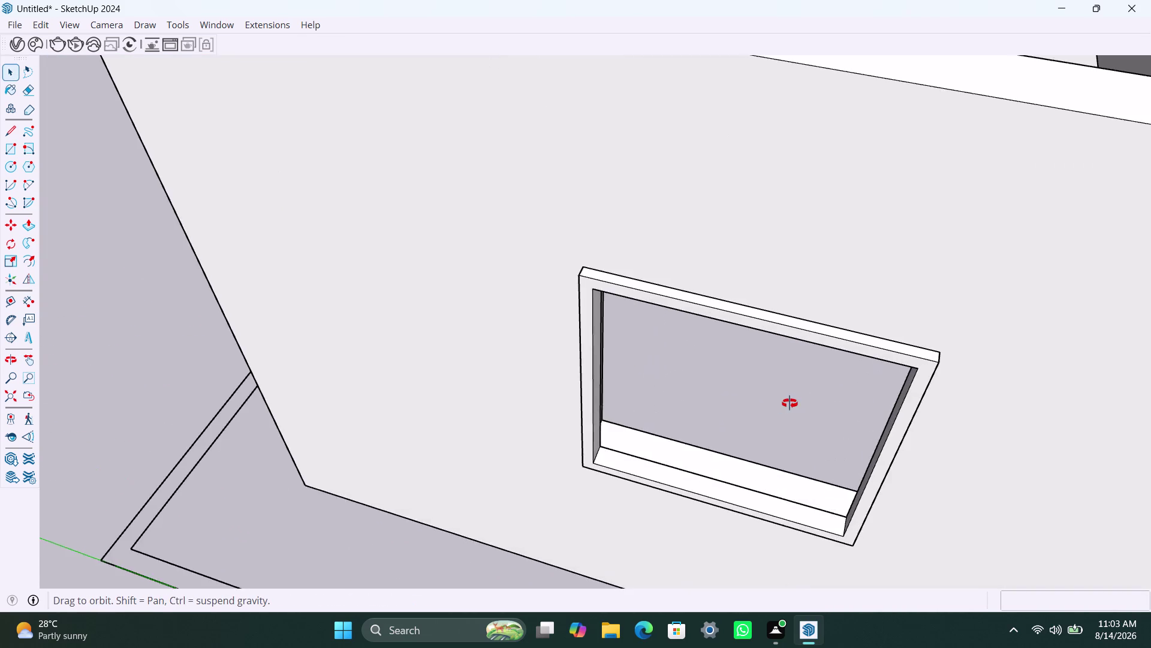
middle_drag(790, 403, 820, 335)
scroll(down, 3)
middle_drag(710, 379, 715, 370)
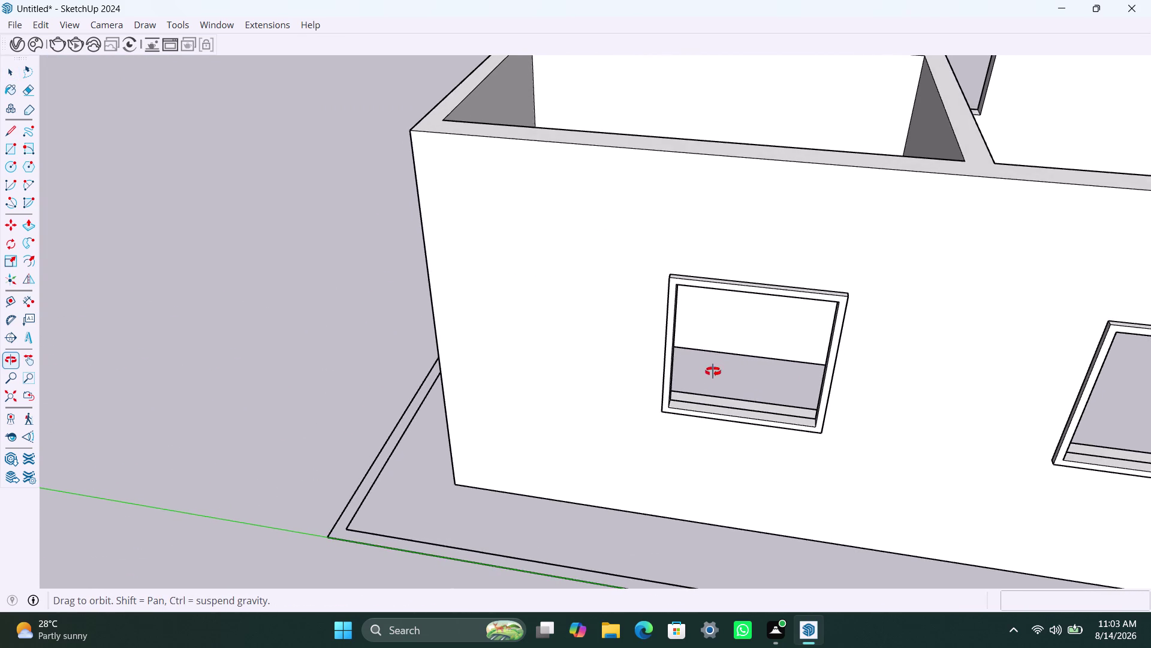
middle_drag(714, 370, 699, 376)
scroll(up, 3)
middle_drag(638, 355, 619, 353)
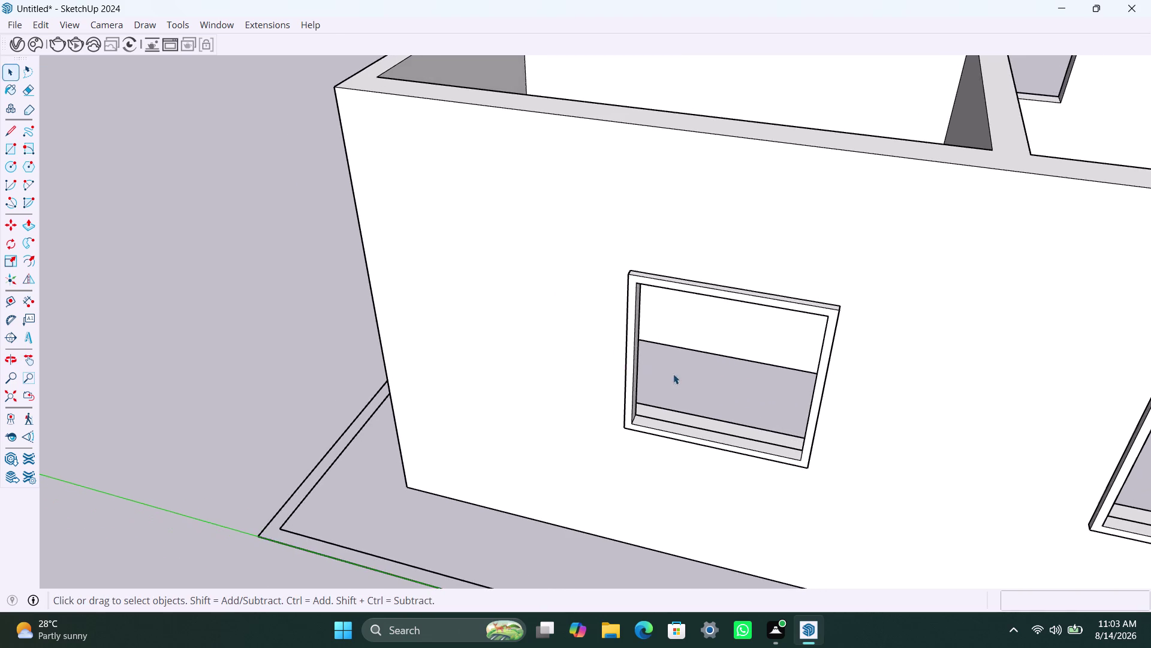
scroll(up, 3)
middle_drag(675, 363, 756, 359)
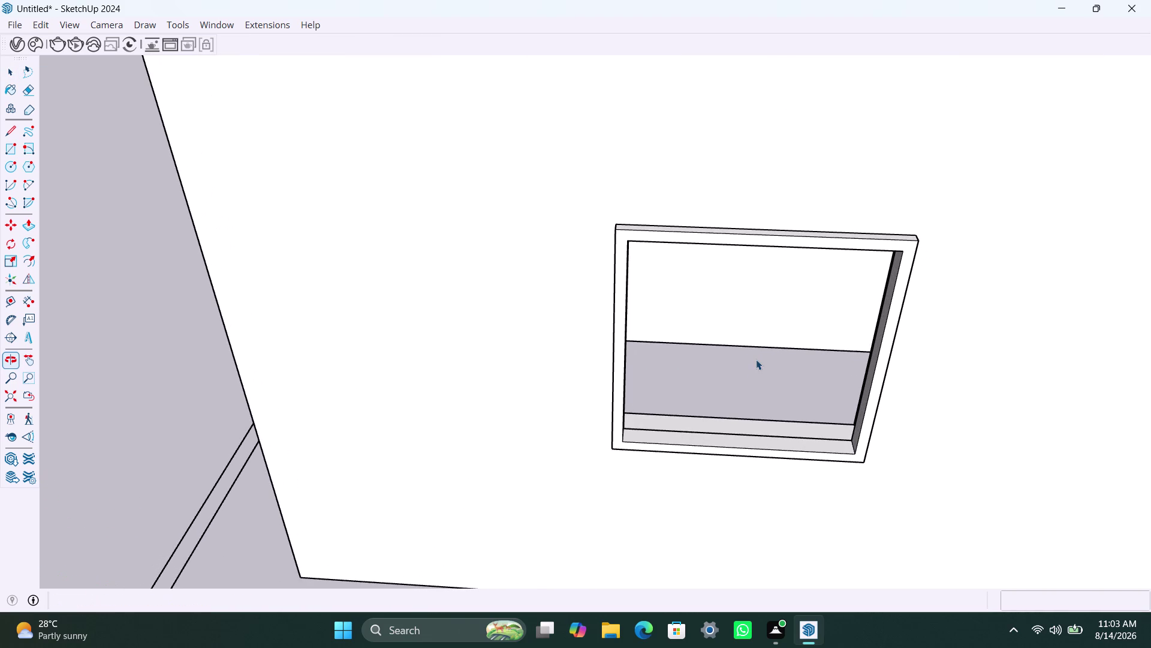
Draw a rectangle over the left part of the window opening and group it.
key(r)
click(632, 243)
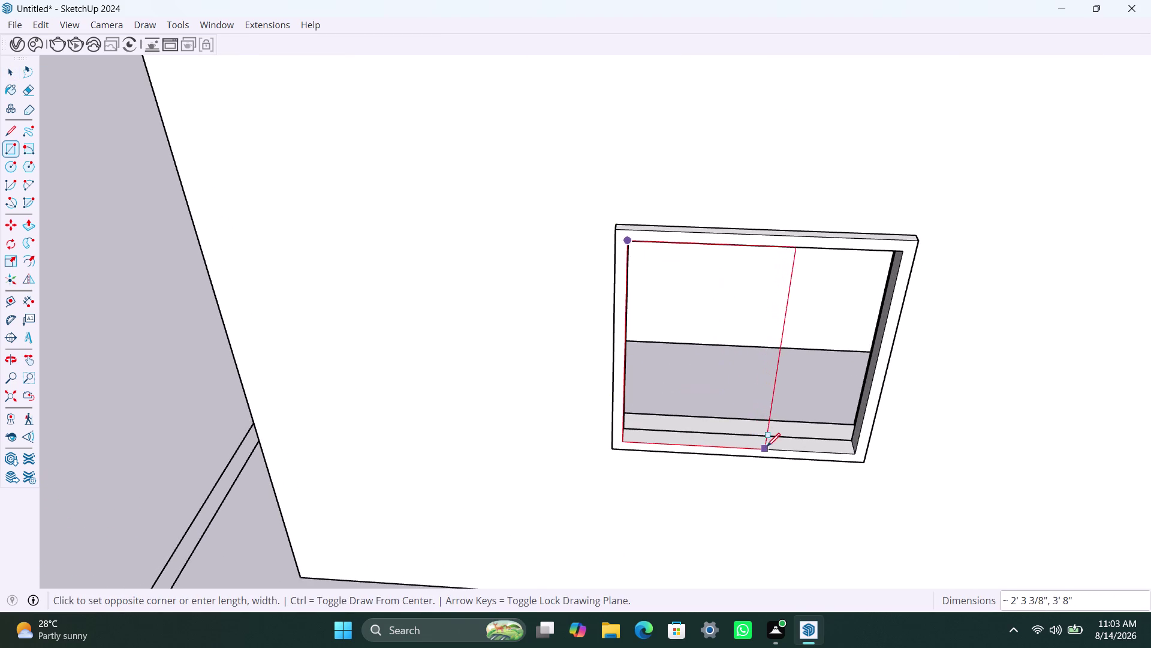
click(742, 446)
key(space)
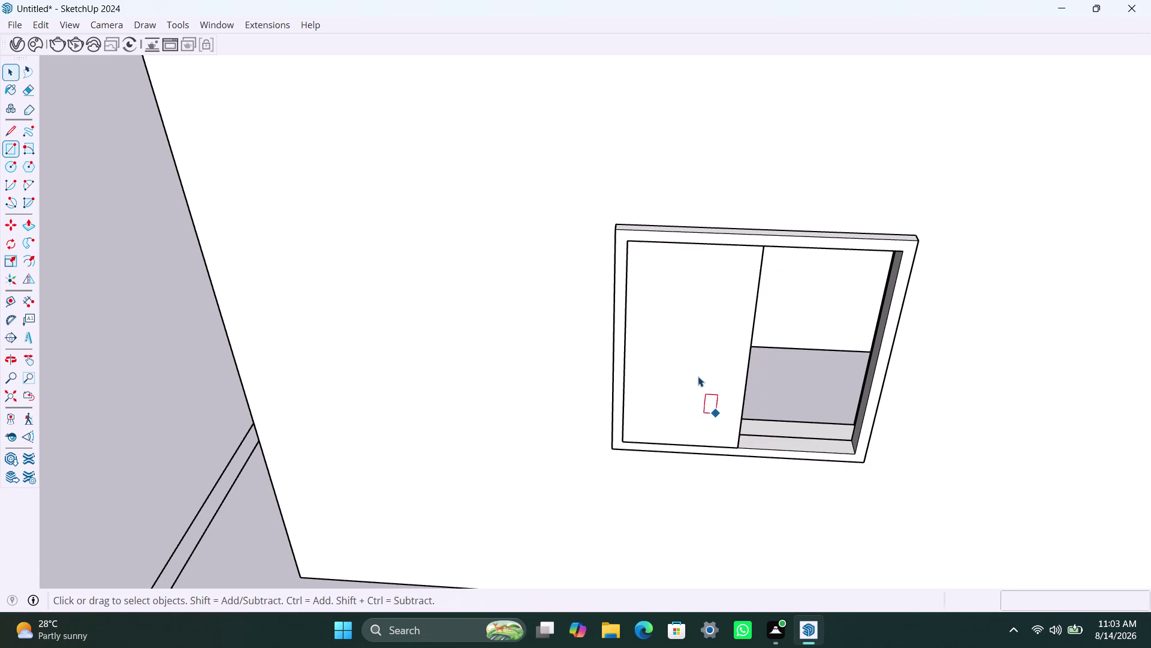
double_click(698, 375)
right_click(698, 376)
click(787, 178)
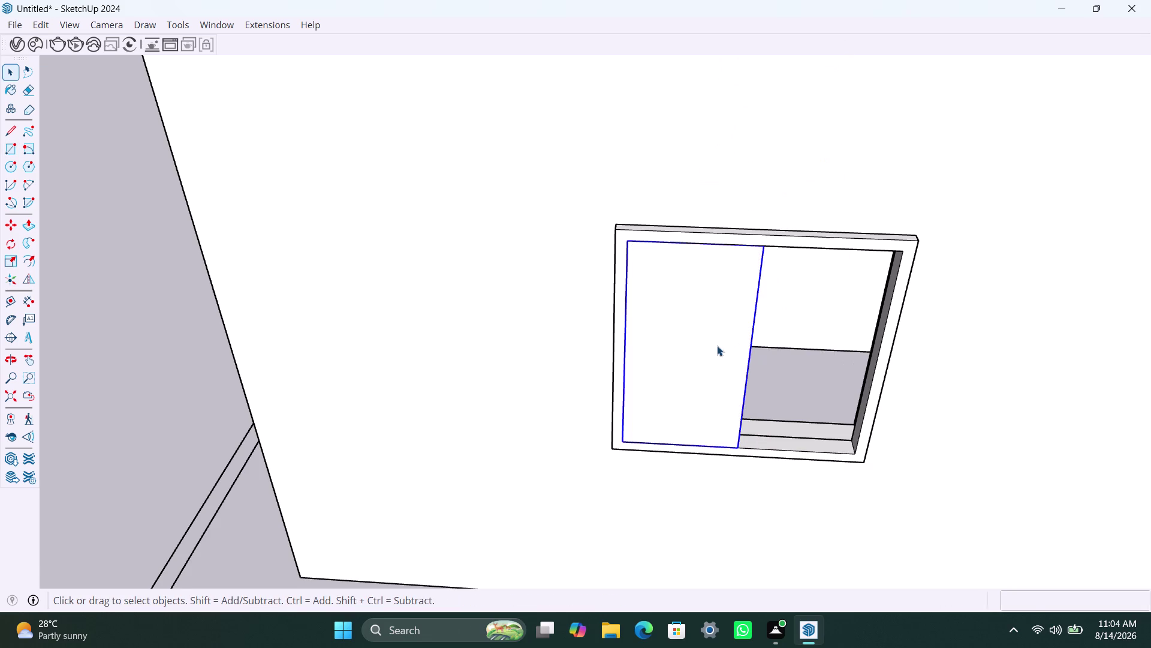
Start extruding the grouped rectangle, then orbit to check the pane.
triple_click(714, 348)
key(p)
click(714, 346)
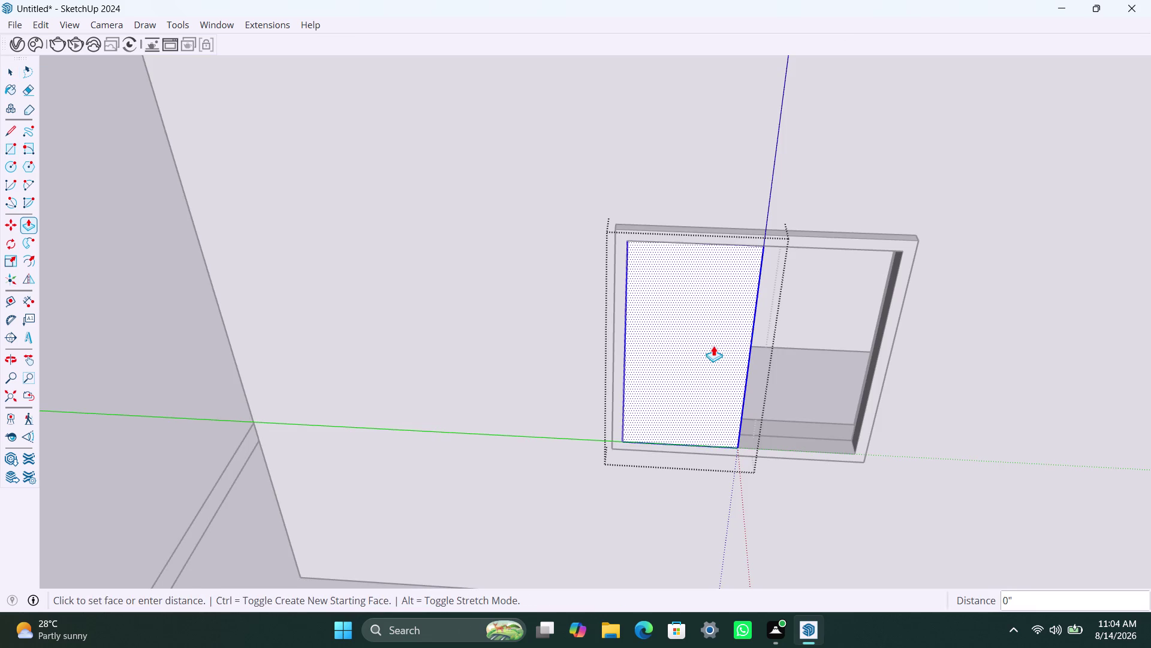
key(space)
scroll(down, 3)
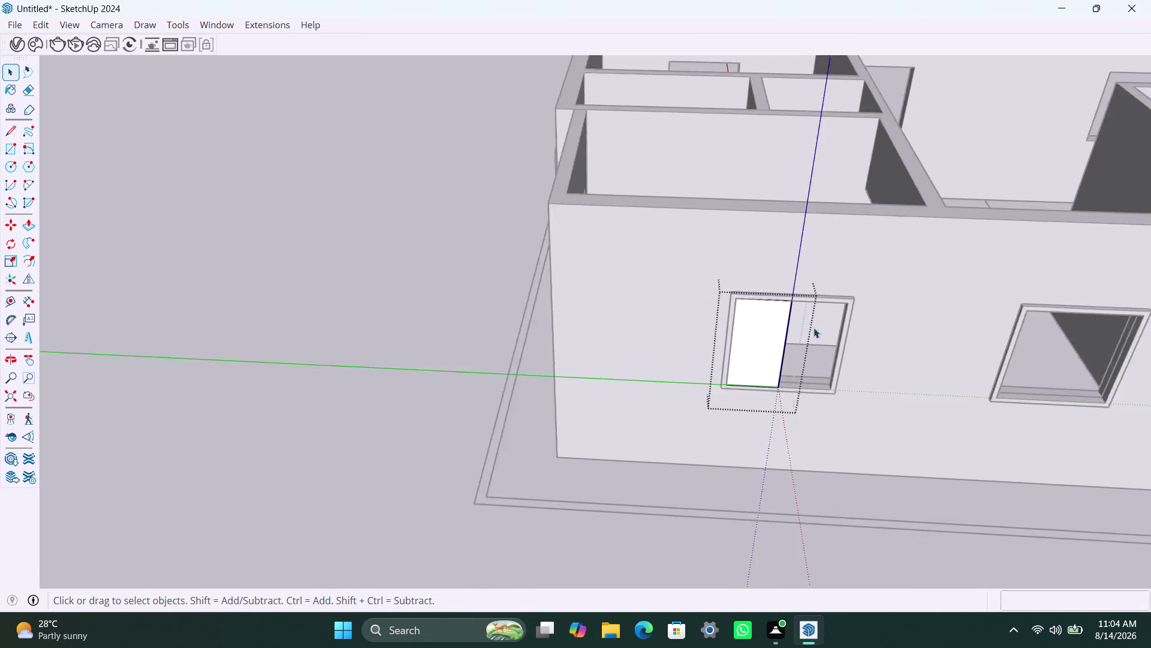
scroll(down, 3)
middle_drag(815, 327, 413, 331)
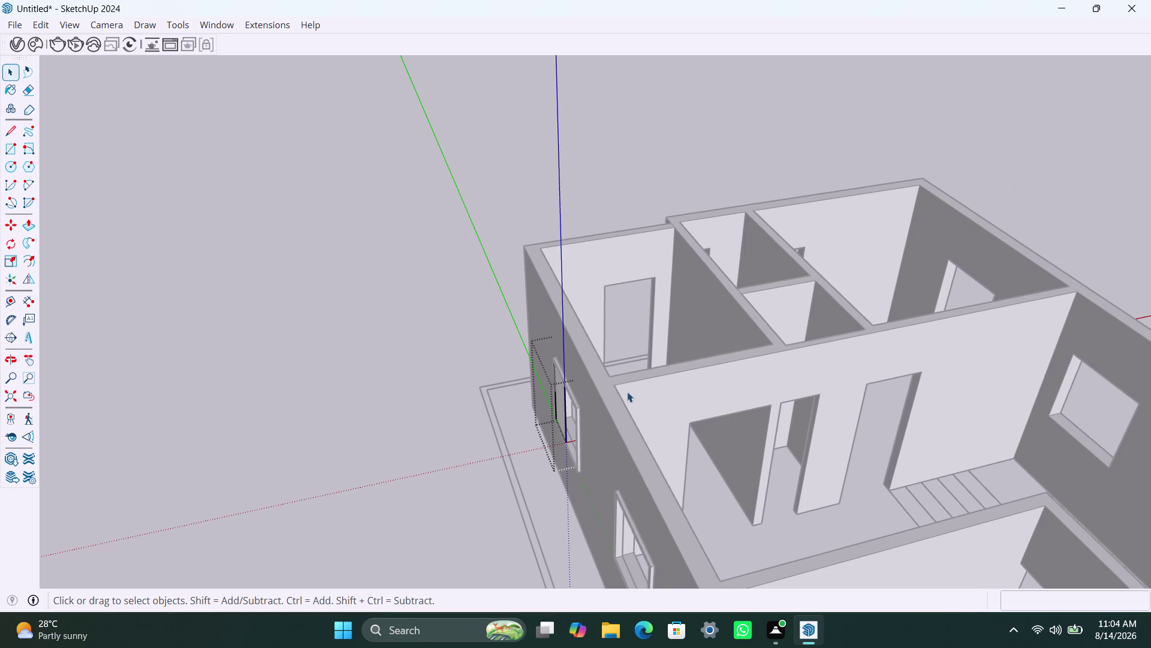
scroll(up, 3)
middle_drag(542, 432, 791, 379)
scroll(up, 3)
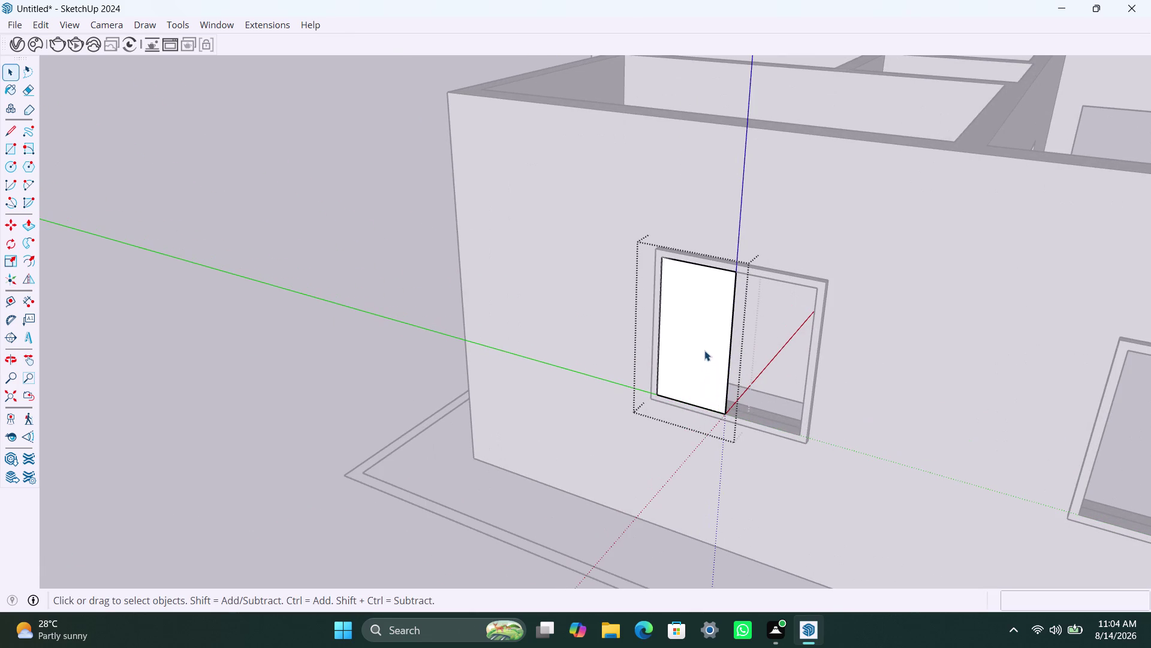
Open the pane group, push/pull its face for thickness, and inspect the edge.
click(704, 350)
click(705, 350)
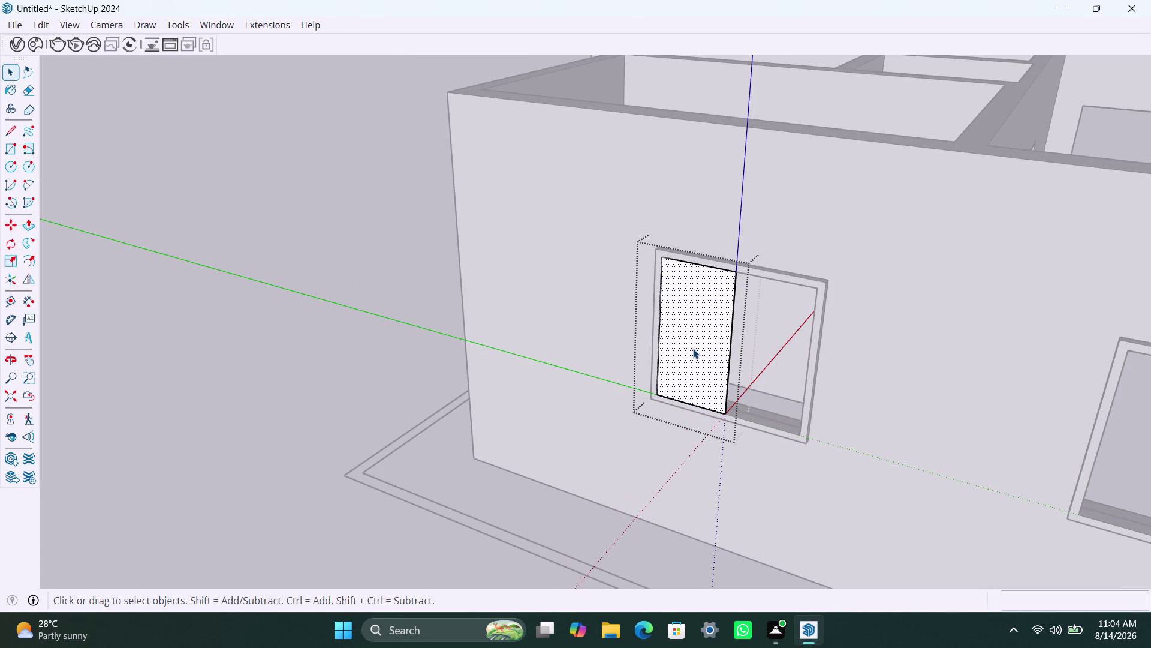
right_click(693, 348)
click(682, 354)
double_click(686, 346)
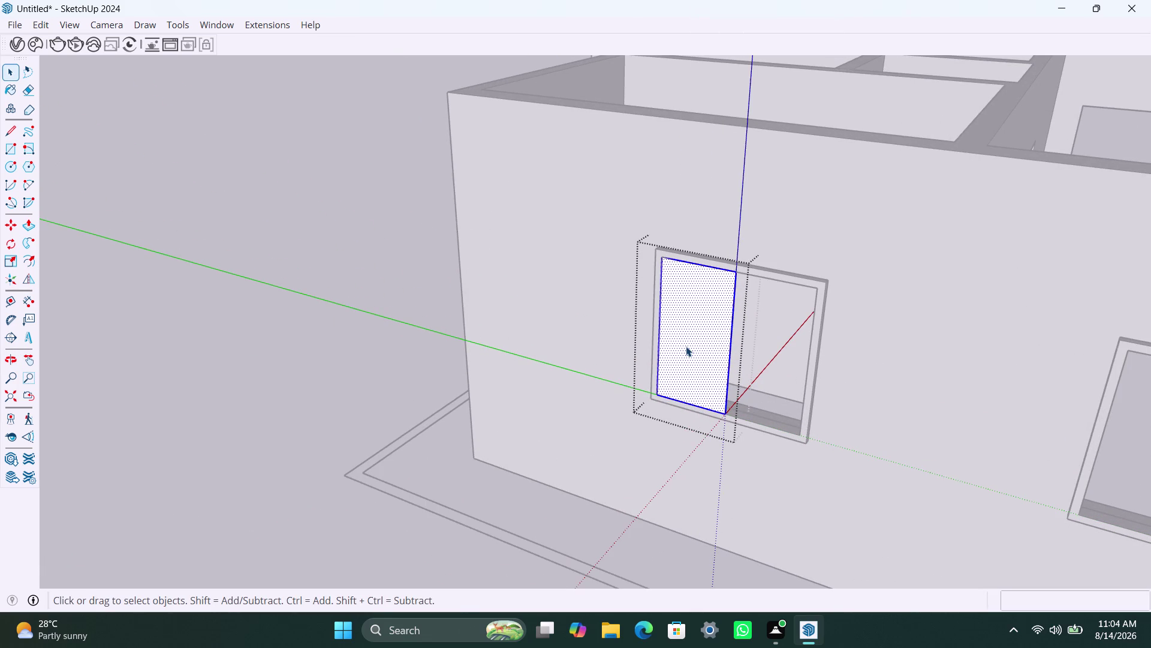
key(p)
click(686, 346)
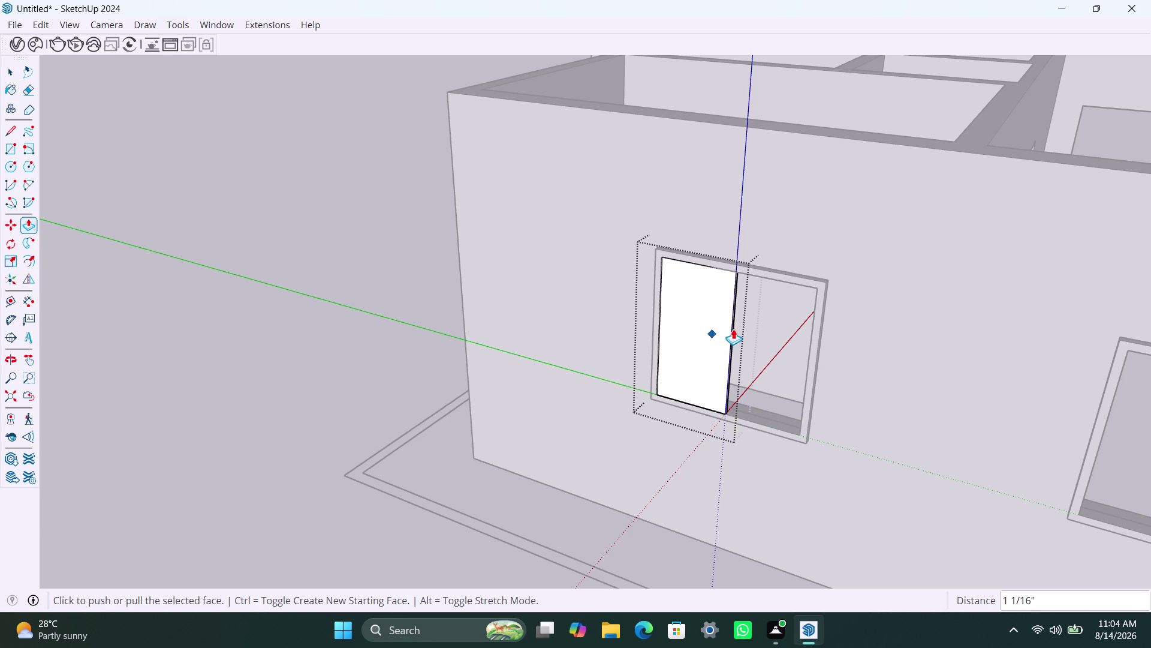
key(space)
click(706, 347)
scroll(up, 3)
middle_drag(725, 404, 624, 418)
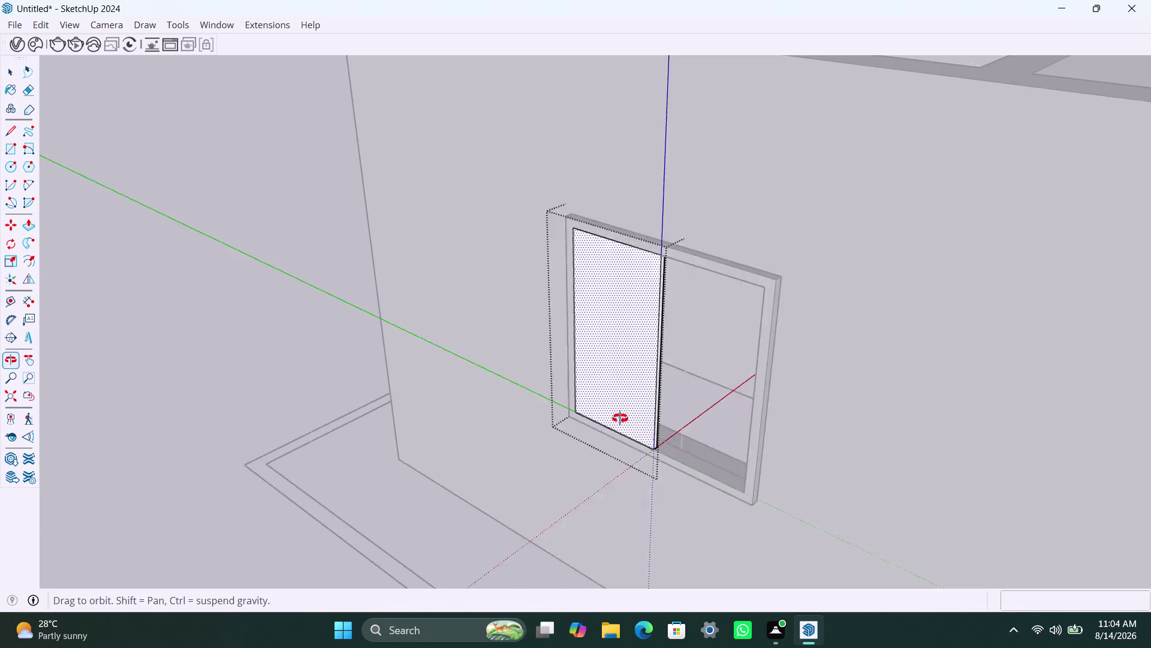
middle_drag(624, 418, 608, 420)
scroll(up, 3)
scroll(up, 3)
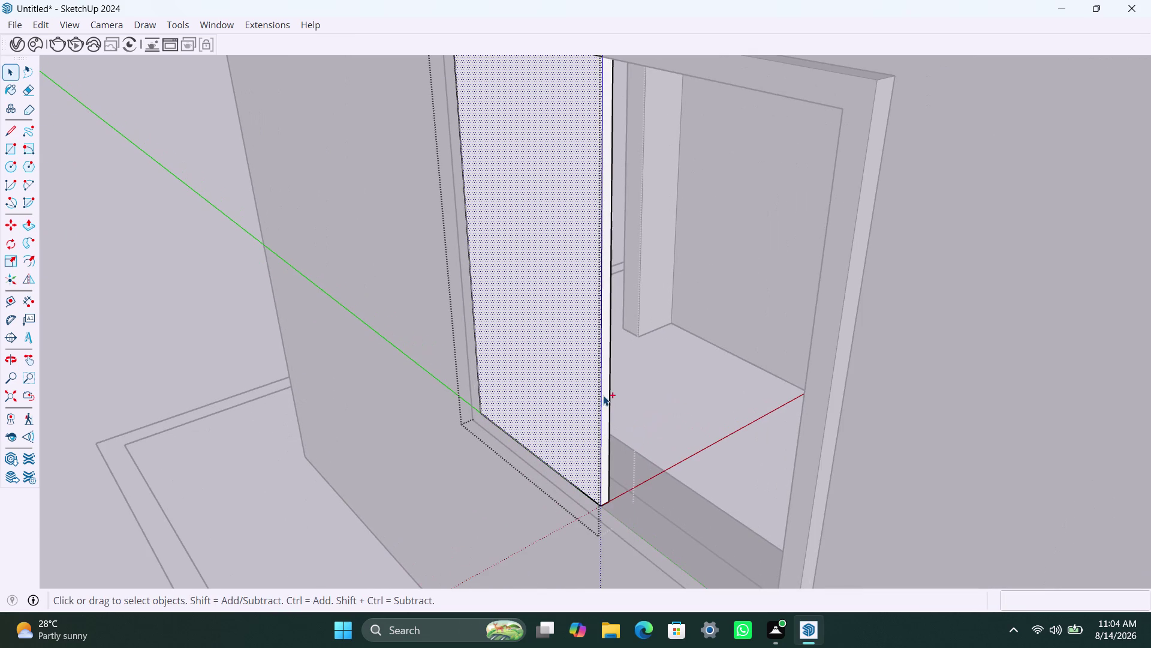
Redo the pane extrusion at 8 mm thick and select the pane.
key(ctrl+z)
key(p)
click(582, 376)
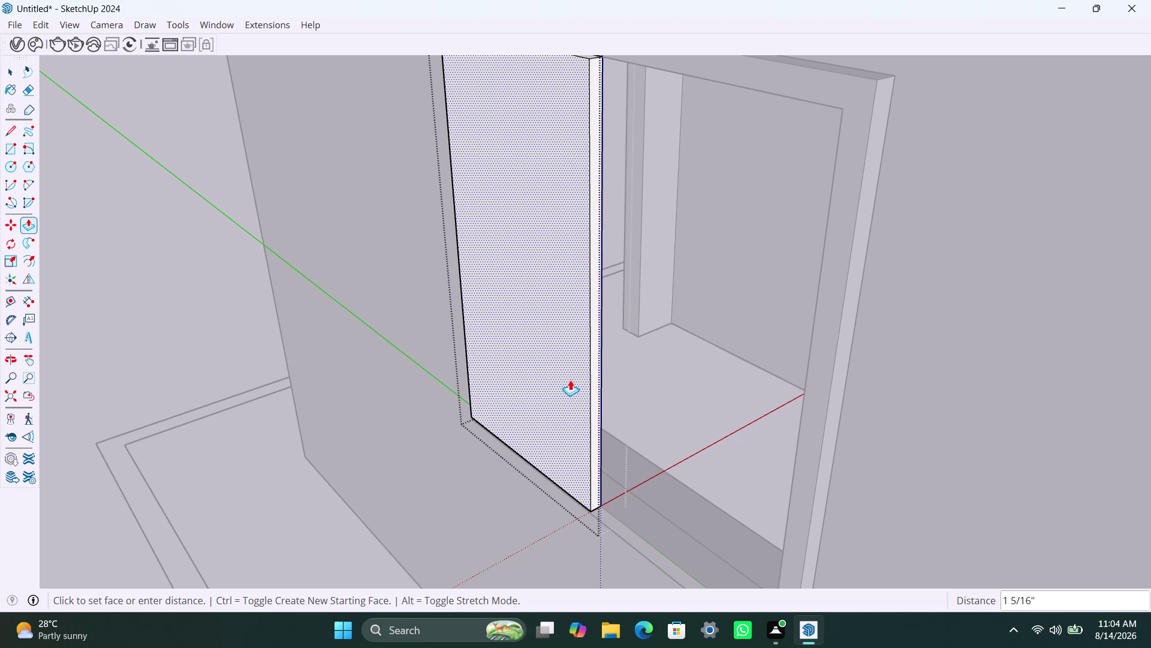
key(8)
text(MM)
key(Return)
key(space)
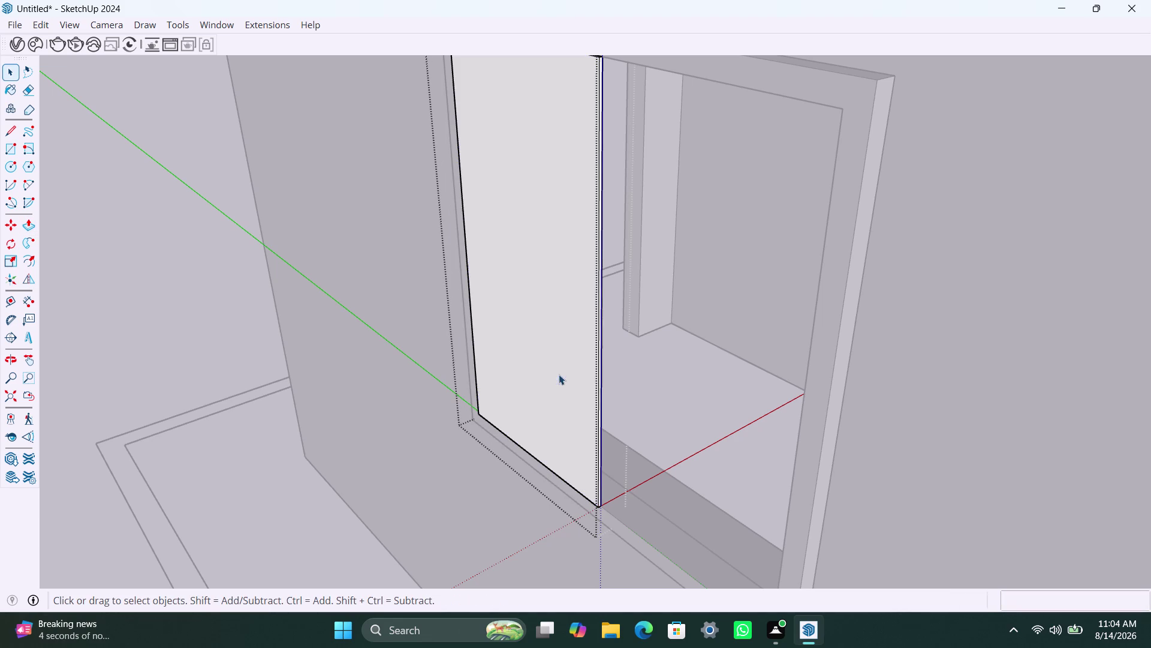
click(914, 371)
click(590, 377)
Move the pane by its bottom corner to set it back inside the frame.
scroll(down, 3)
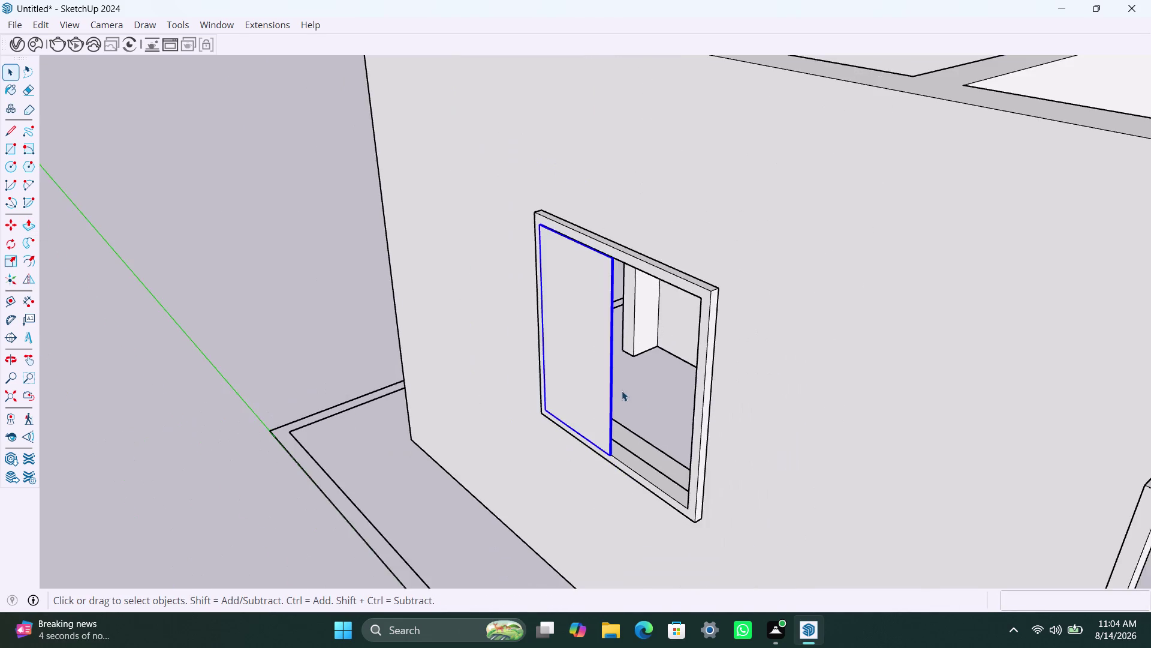
scroll(down, 3)
middle_drag(634, 422, 661, 390)
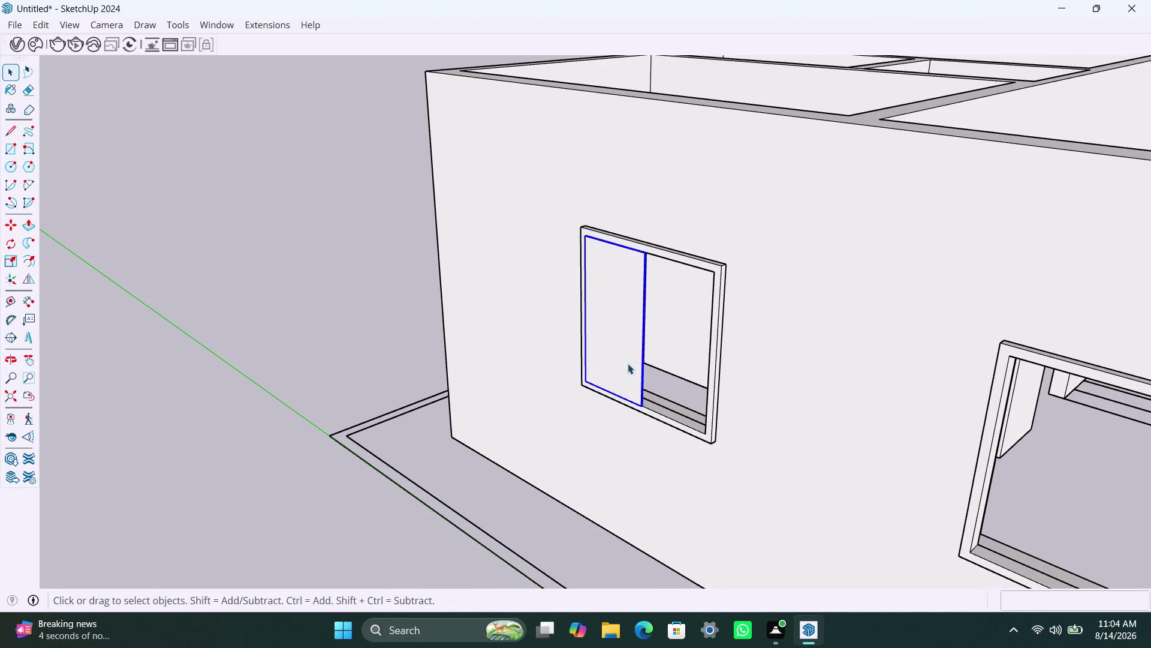
scroll(up, 3)
middle_drag(630, 375, 577, 433)
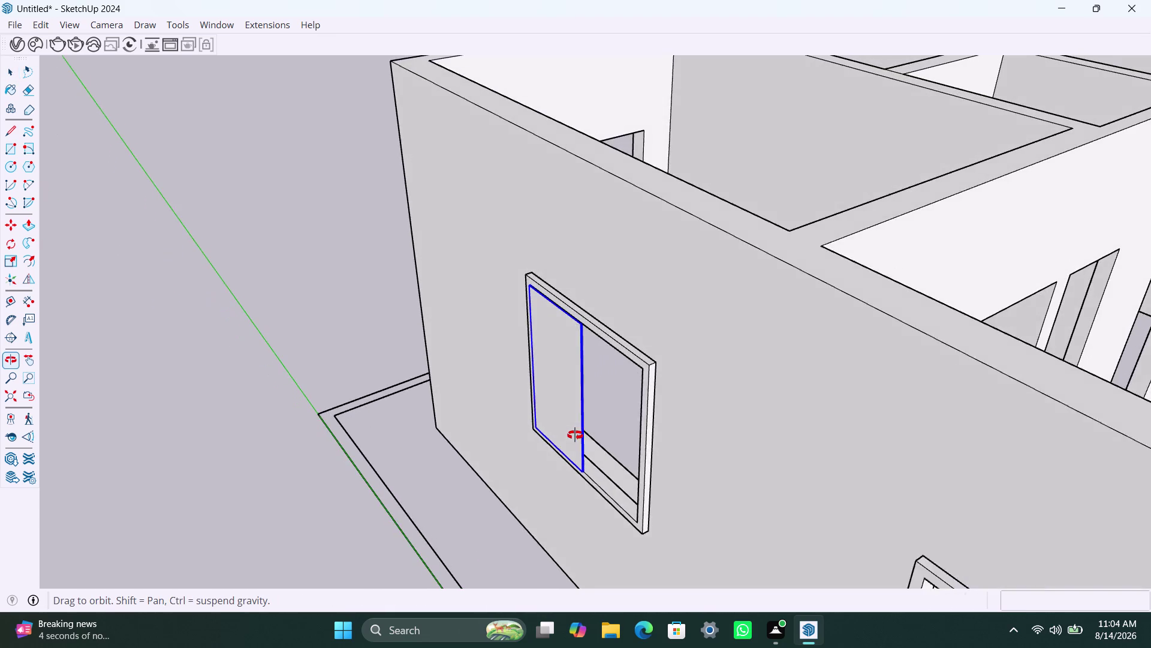
middle_drag(577, 433, 560, 444)
scroll(up, 3)
scroll(up, 3)
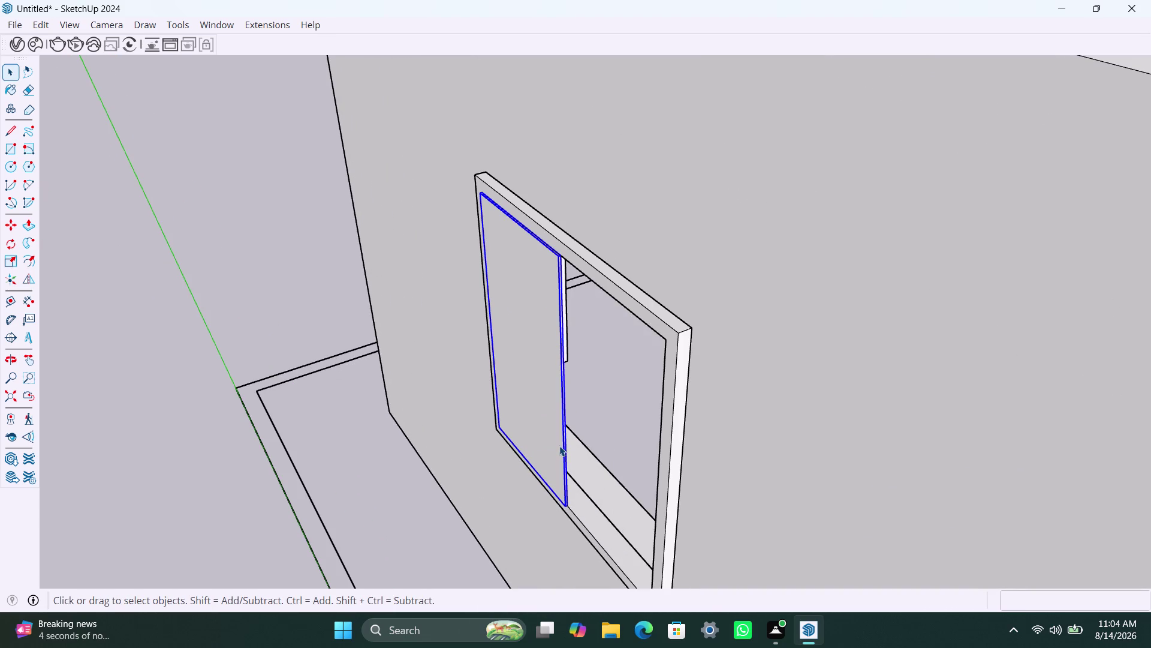
key(m)
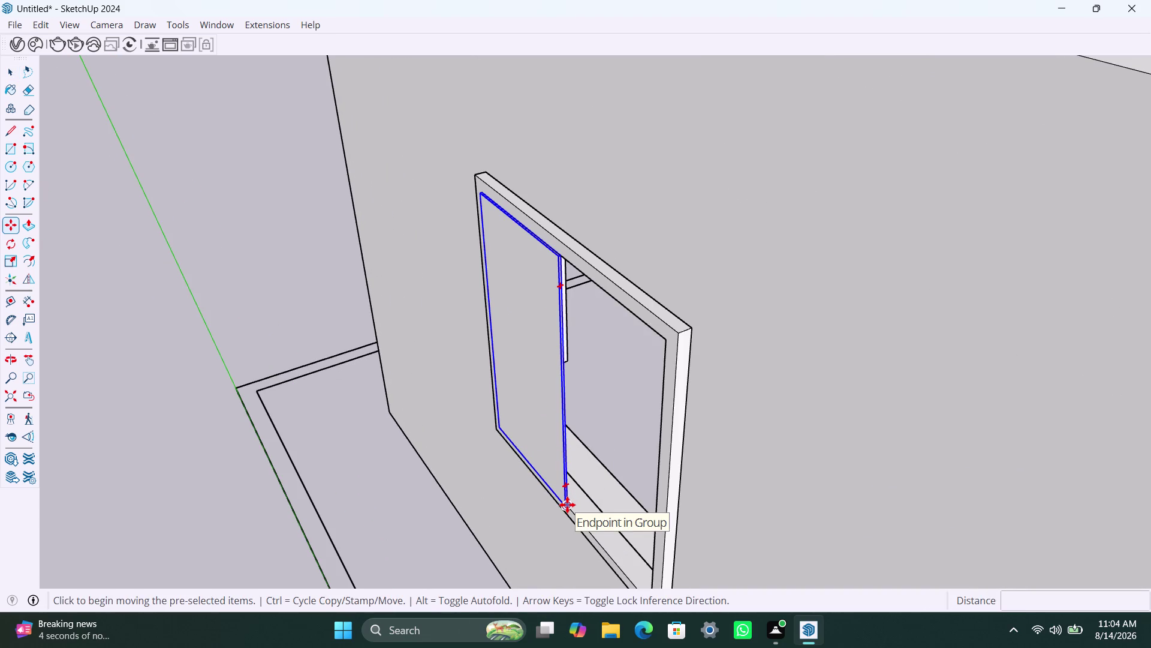
click(566, 503)
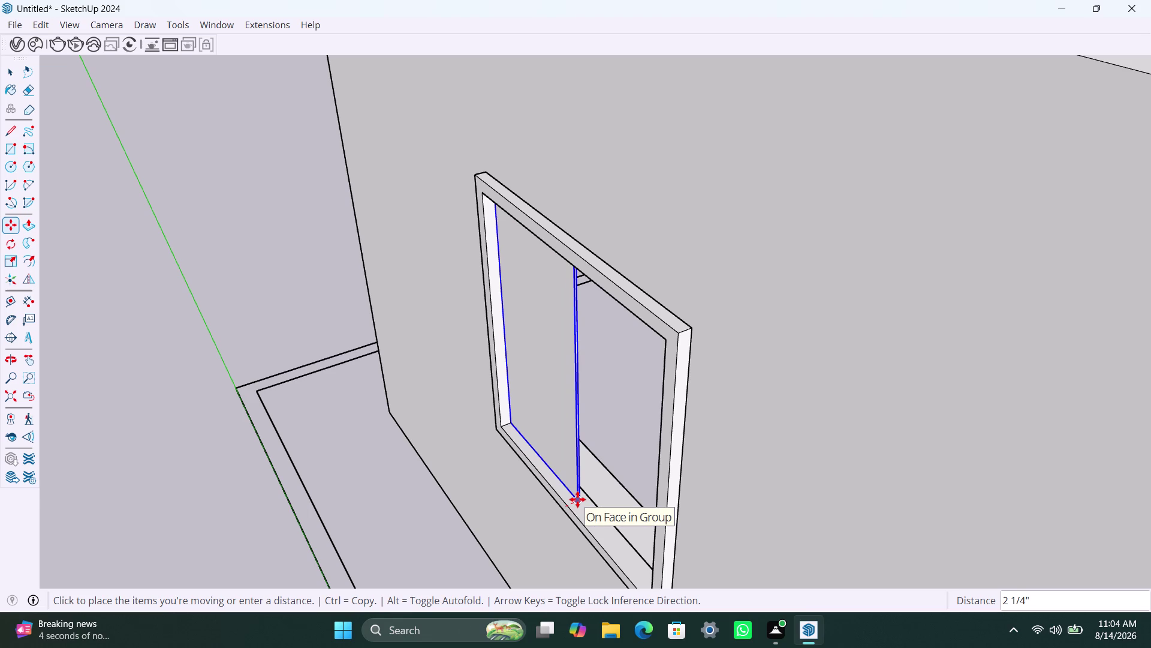
click(578, 499)
Copy the pane from its corner into the window's right half.
scroll(down, 3)
middle_drag(581, 469, 614, 449)
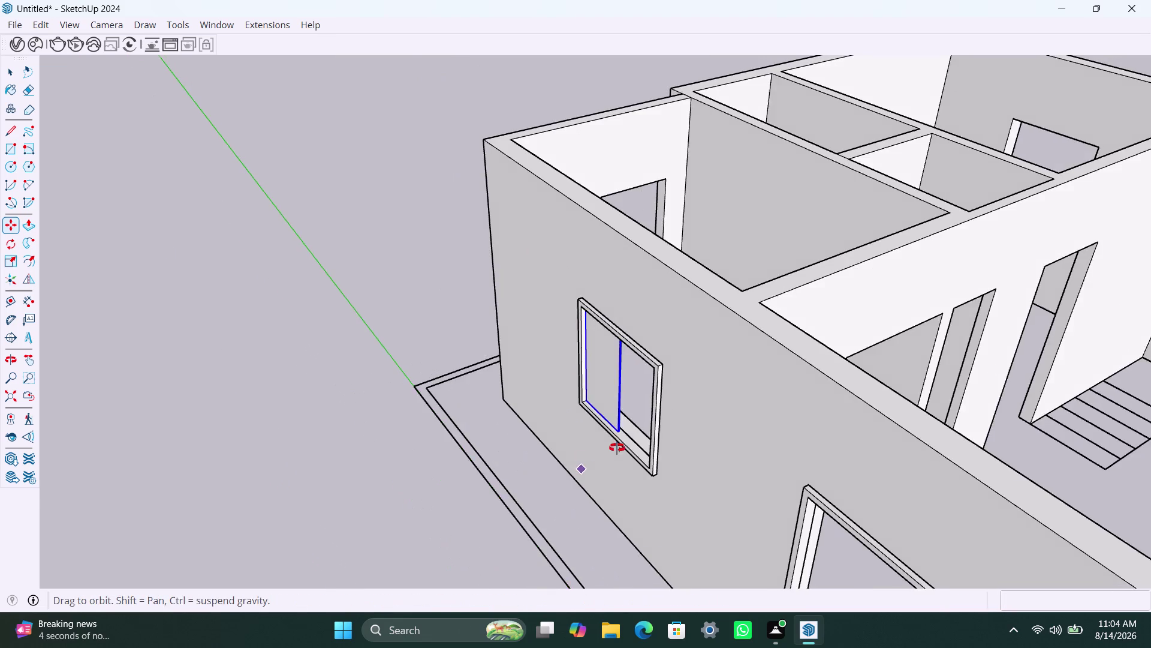
middle_drag(614, 449, 630, 438)
scroll(up, 3)
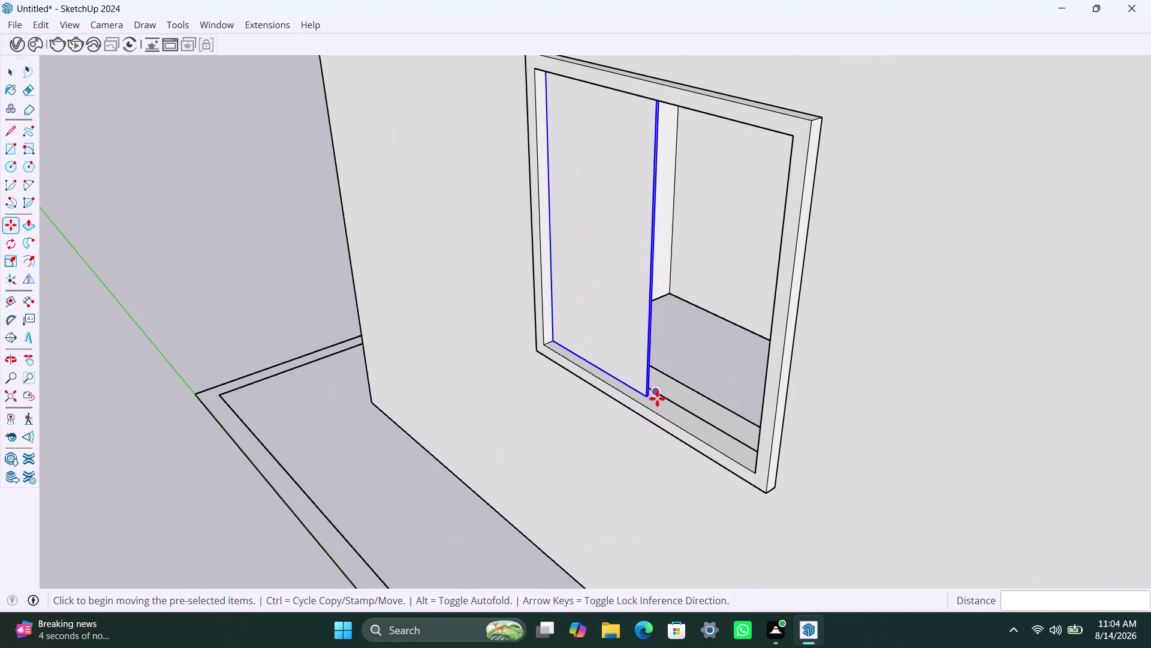
click(650, 399)
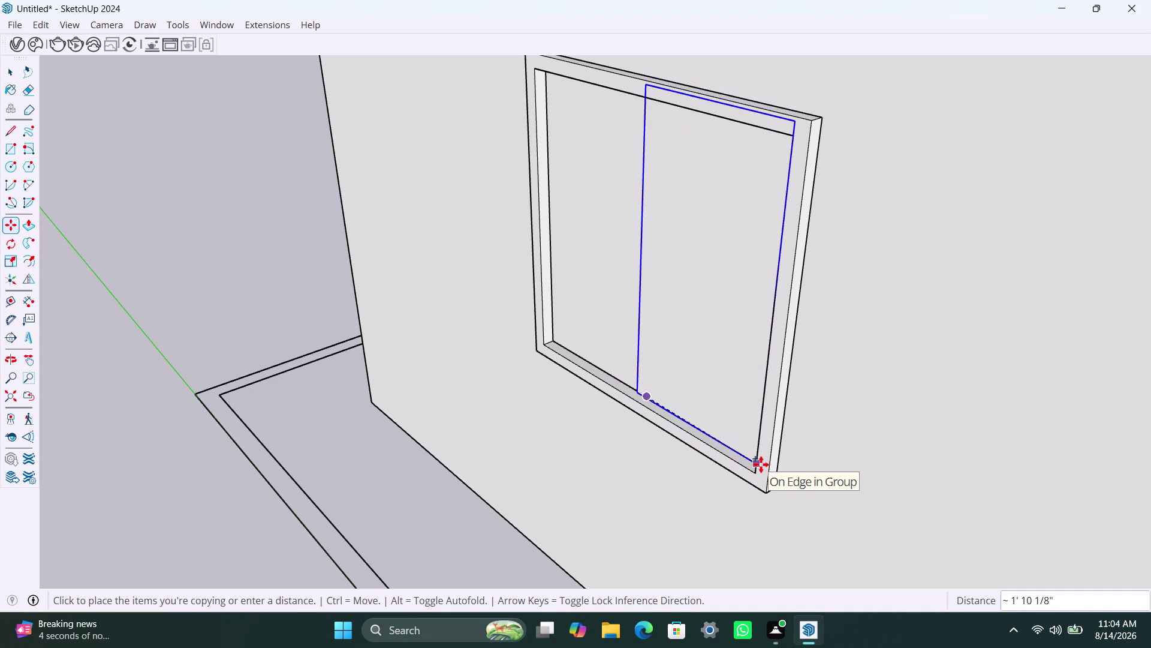
scroll(up, 3)
scroll(up, 3)
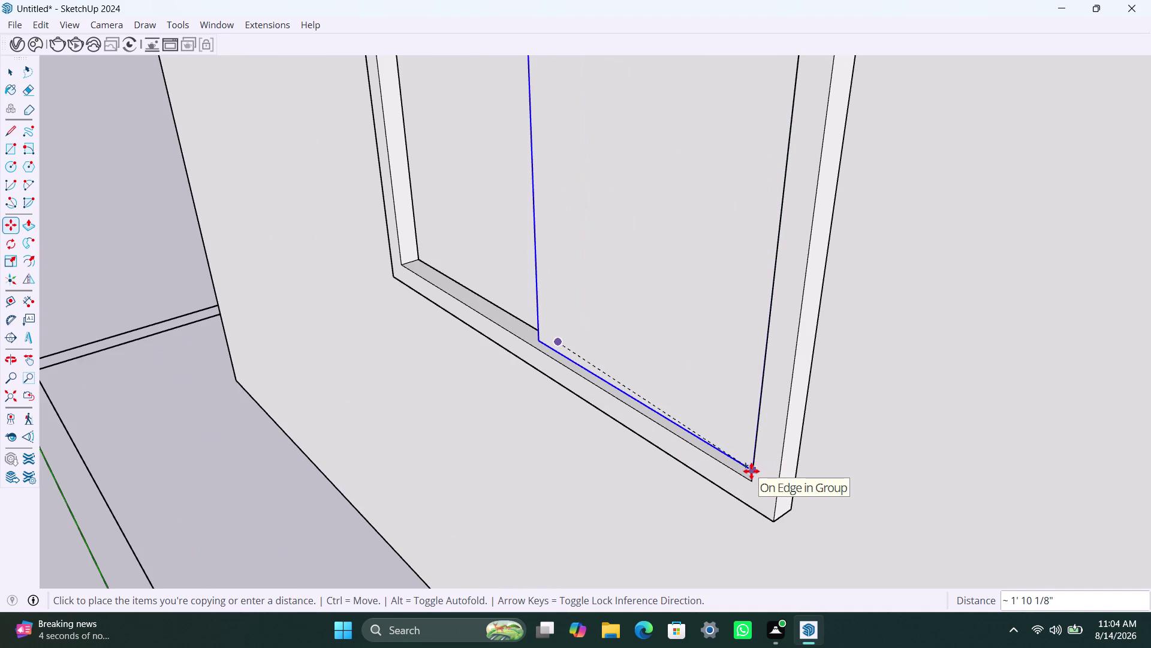
click(754, 472)
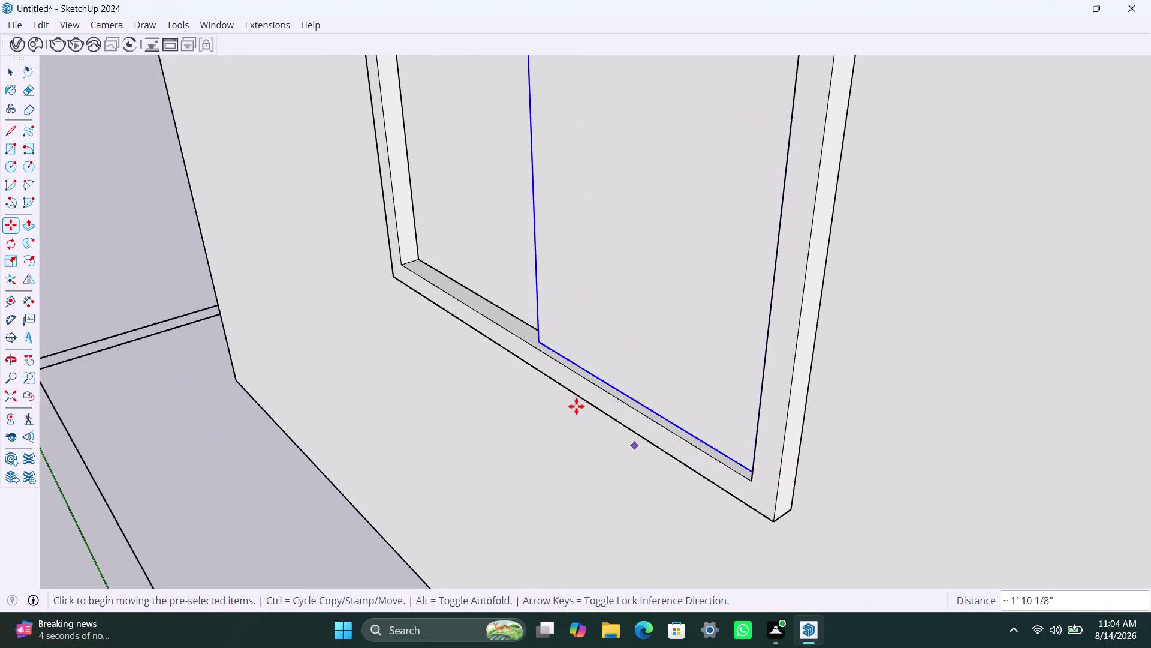
scroll(down, 3)
scroll(down, 3)
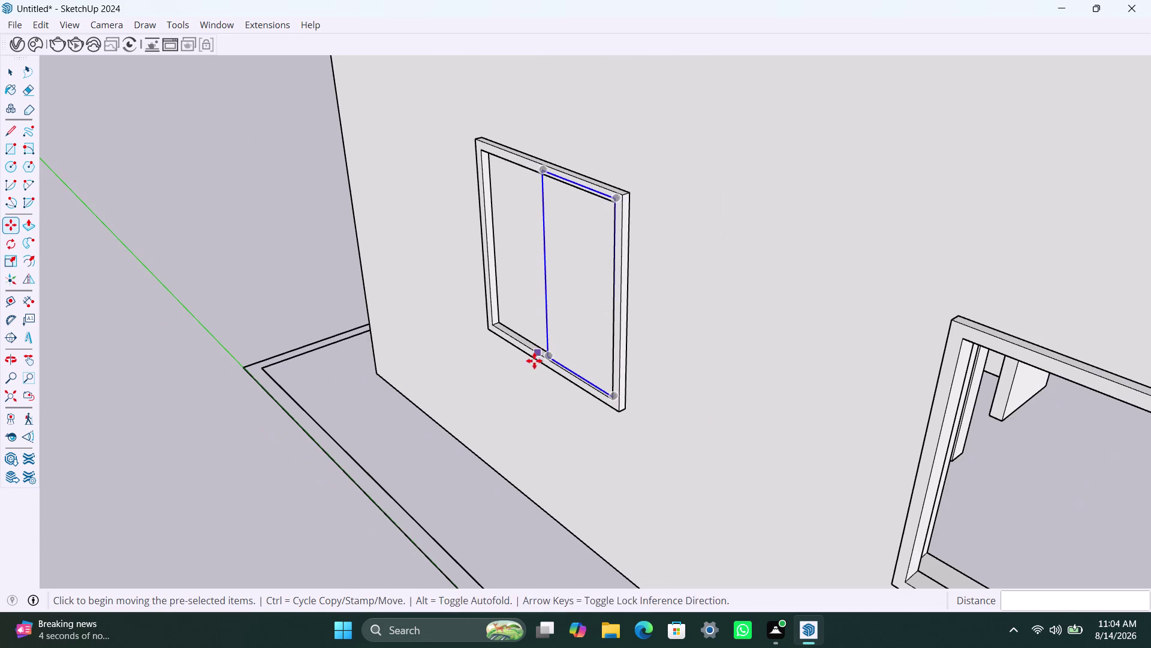
Shift the right window pane back a small distance along the sill.
middle_drag(547, 372, 676, 382)
middle_drag(617, 387, 872, 441)
scroll(up, 3)
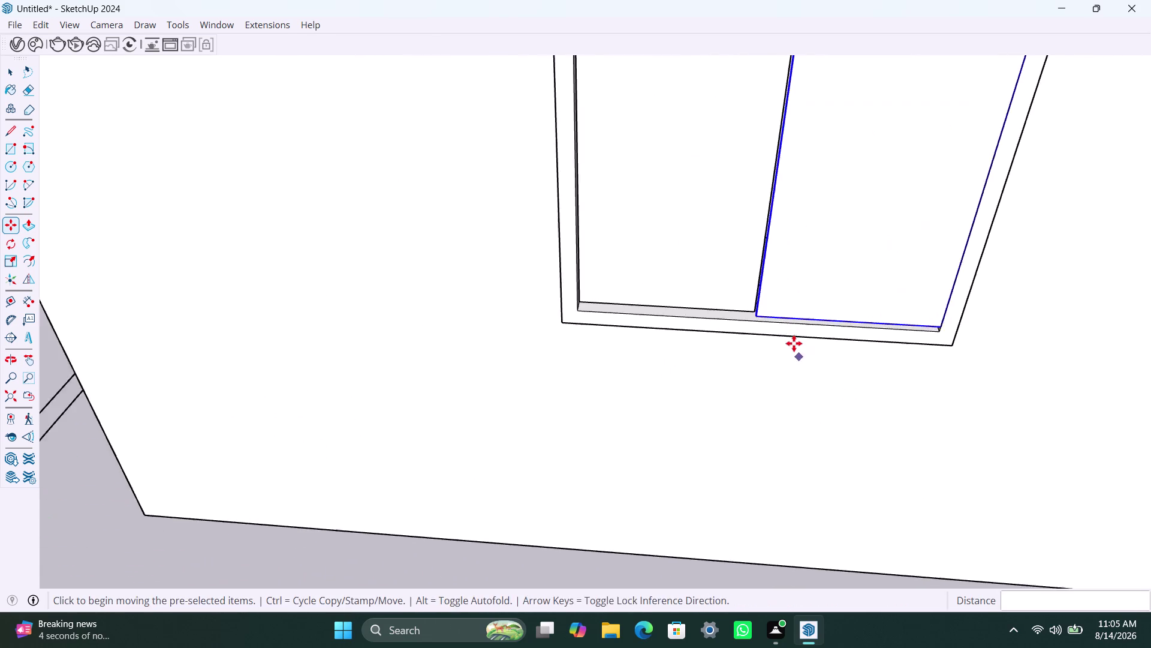
scroll(up, 3)
middle_drag(757, 323, 824, 378)
scroll(up, 3)
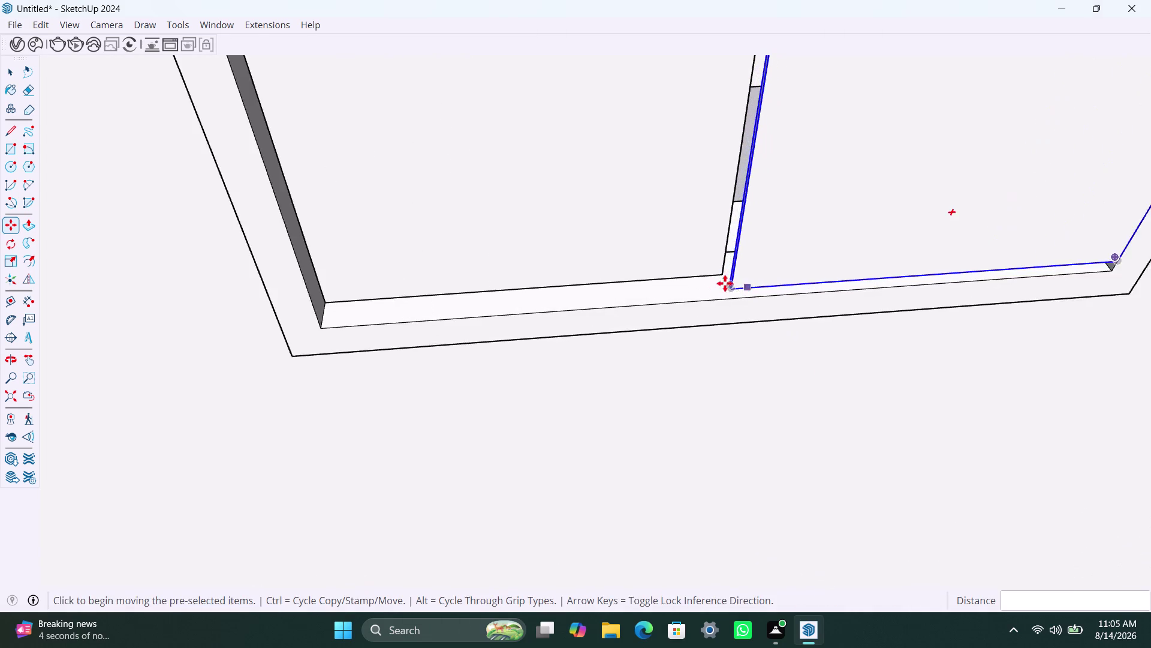
click(732, 285)
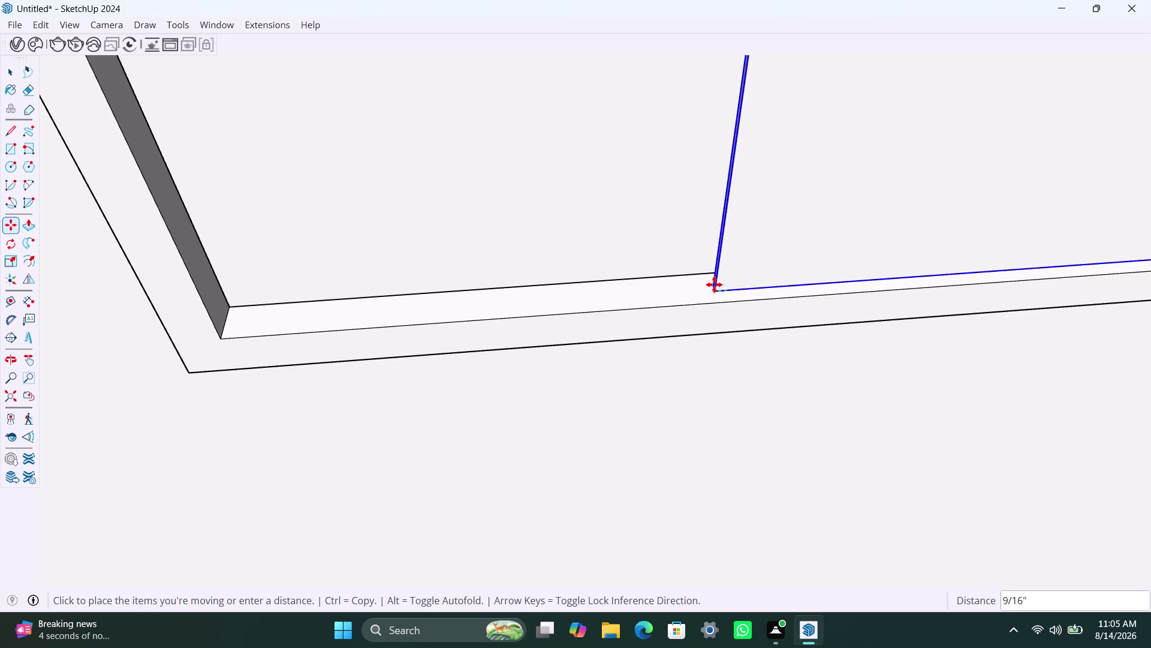
scroll(up, 3)
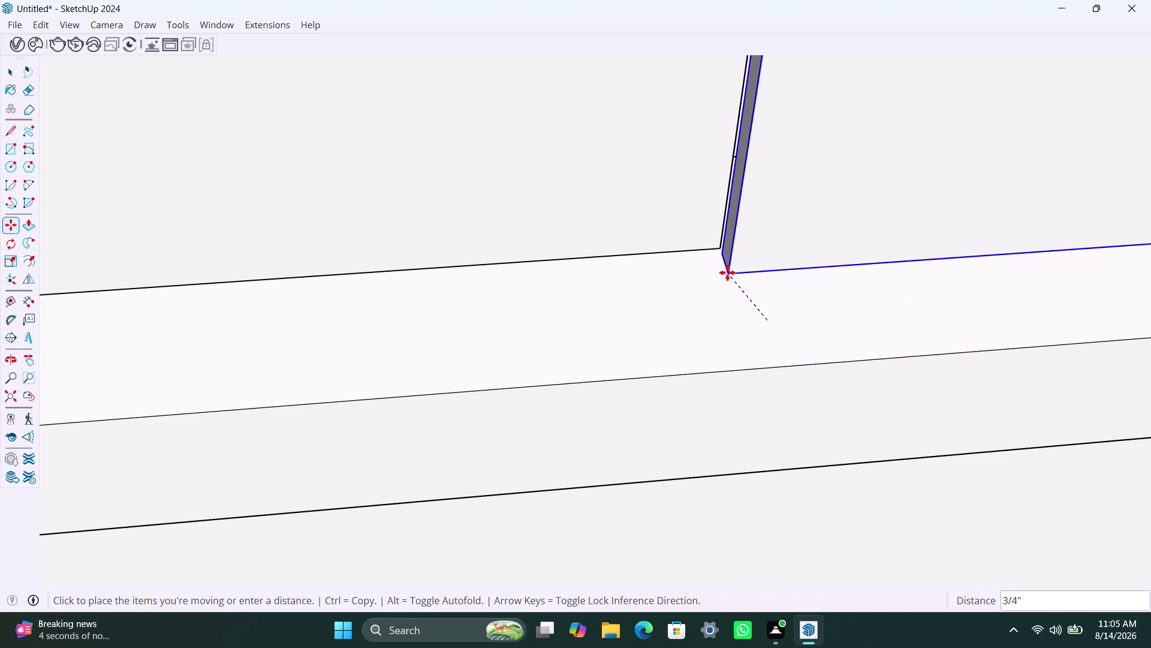
click(728, 269)
scroll(down, 3)
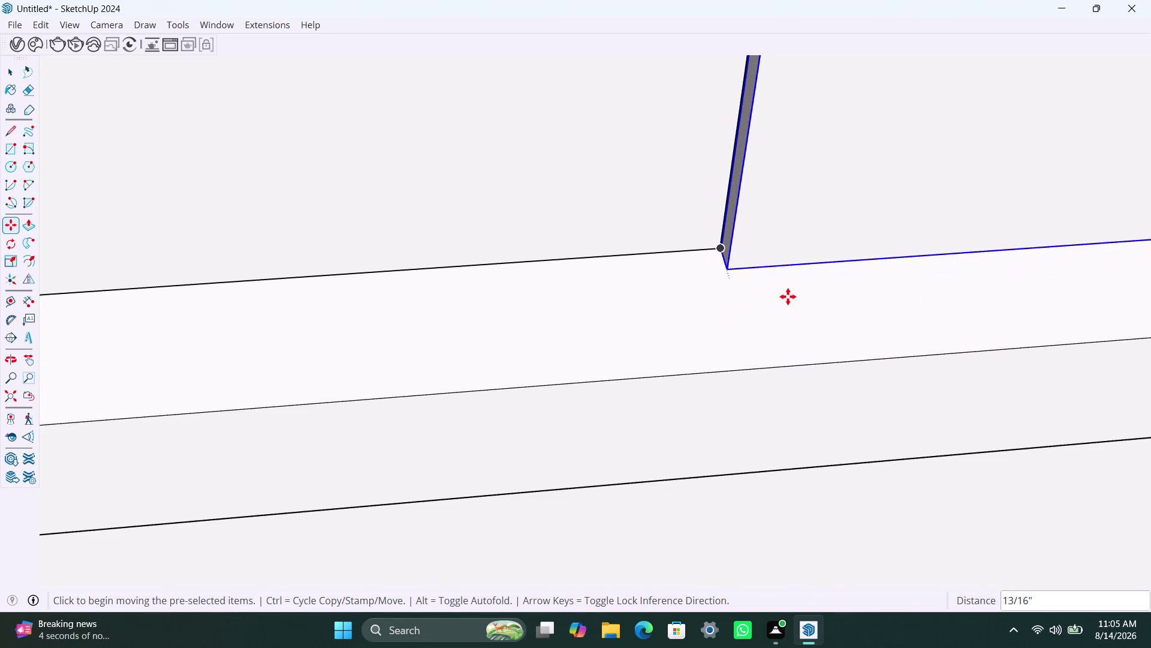
scroll(down, 3)
scroll(up, 3)
Snap the right pane's corner against the left pane's edge, checking from below.
middle_drag(691, 303, 763, 366)
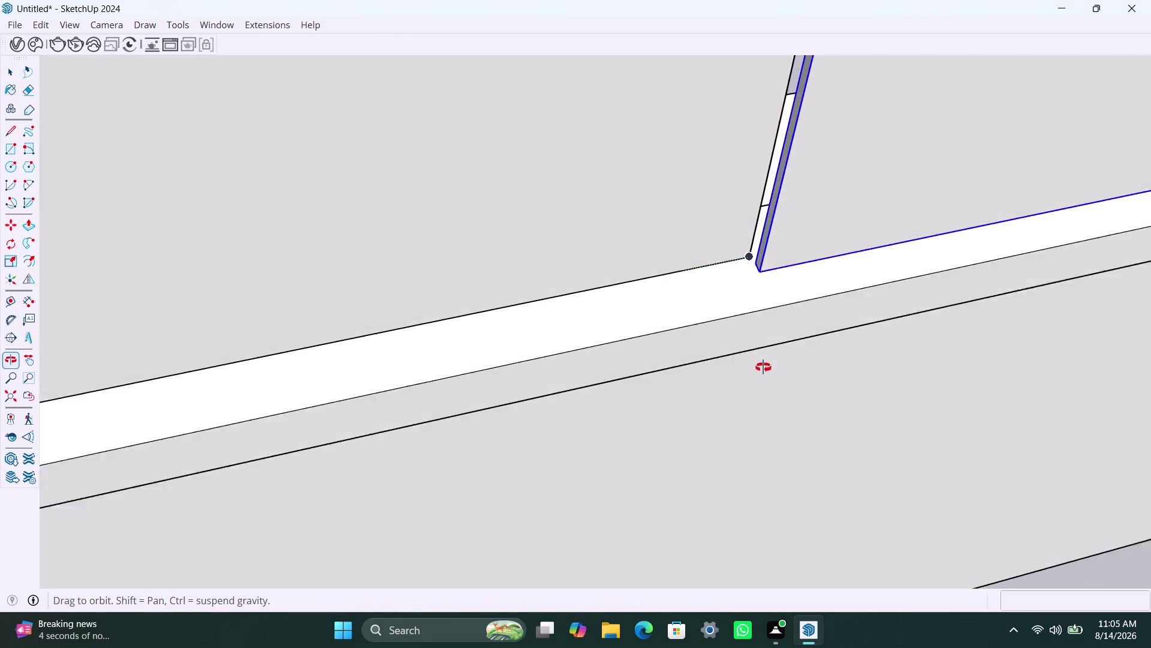
middle_drag(762, 366, 774, 370)
scroll(up, 3)
middle_drag(709, 266, 817, 312)
scroll(up, 3)
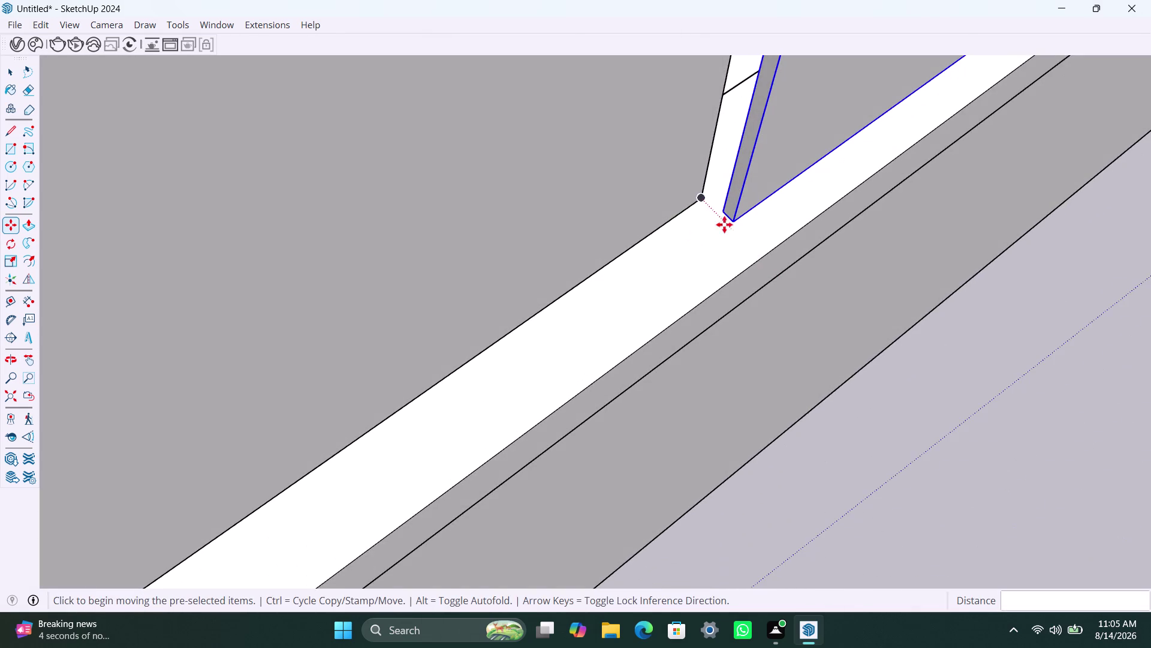
scroll(up, 3)
scroll(up, 3)
click(718, 203)
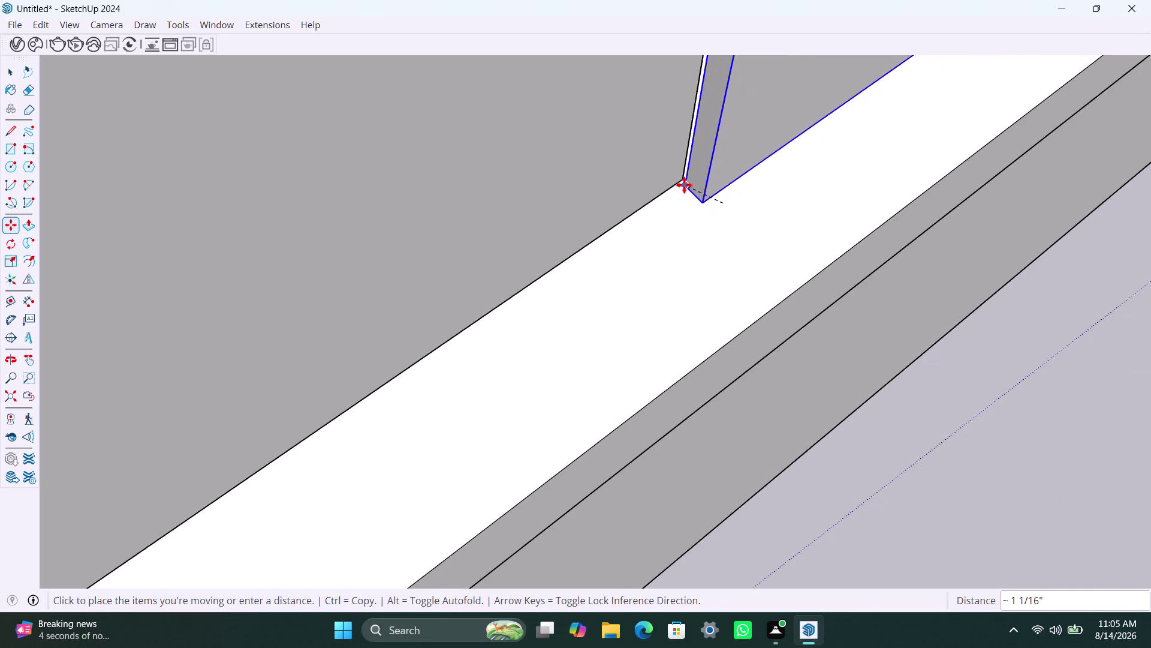
click(684, 184)
scroll(down, 3)
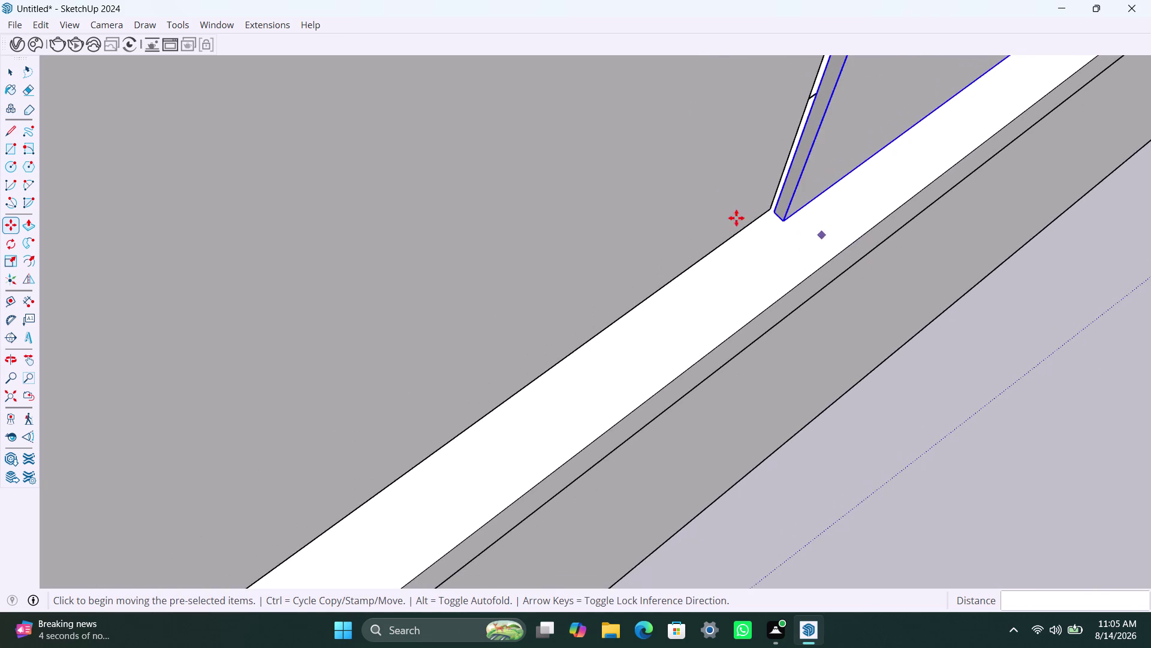
scroll(up, 3)
middle_click(773, 226)
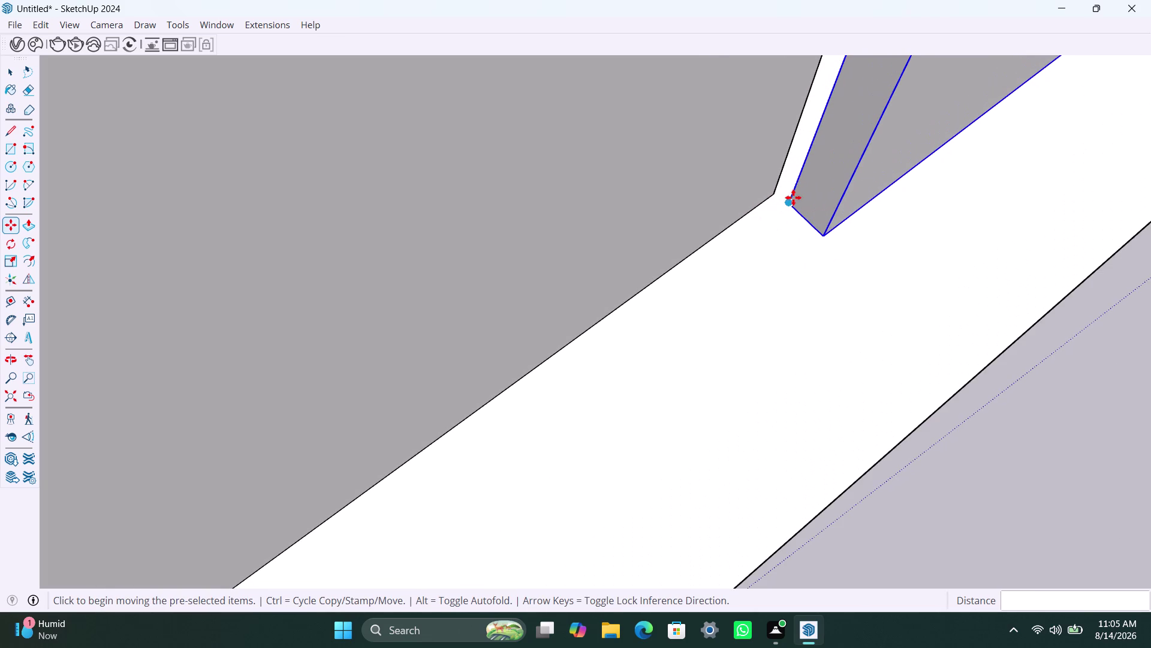
Nudge the right pane once more, then orbit out to view the whole window.
click(793, 197)
click(774, 199)
scroll(down, 3)
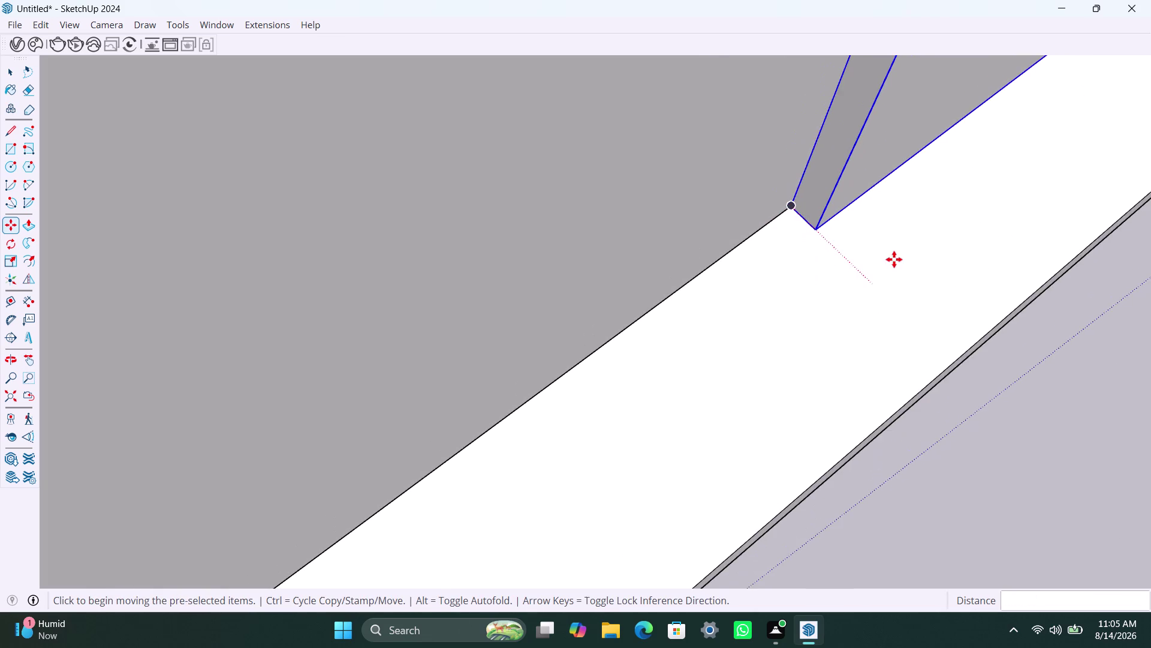
scroll(down, 3)
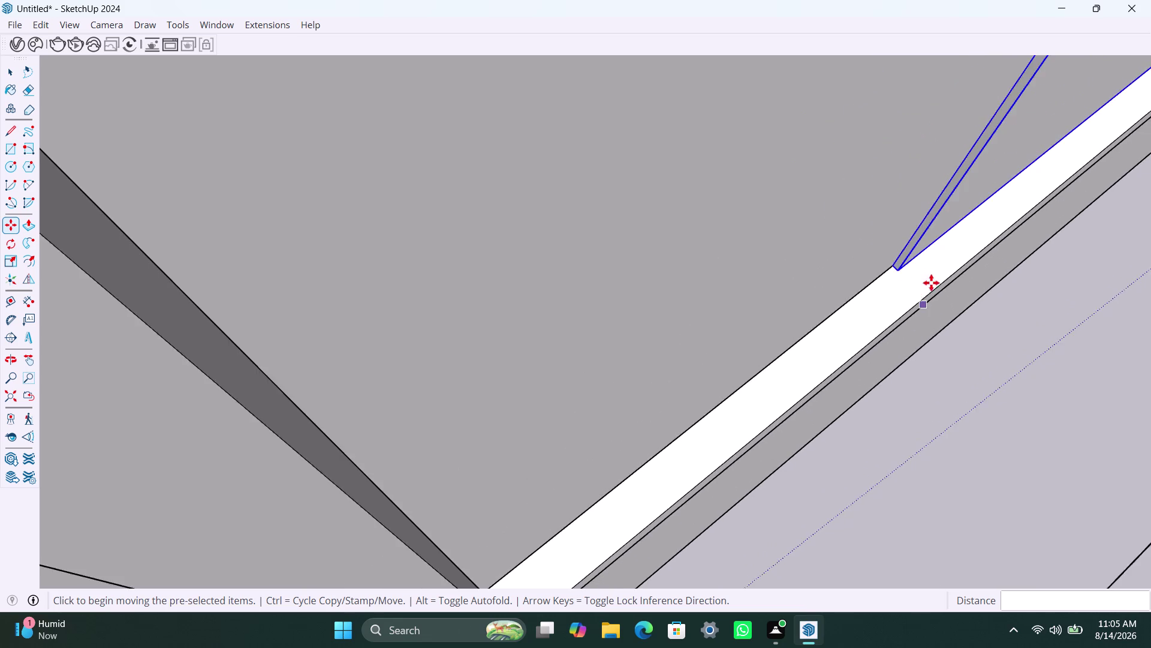
scroll(down, 3)
middle_drag(980, 284, 801, 188)
scroll(down, 3)
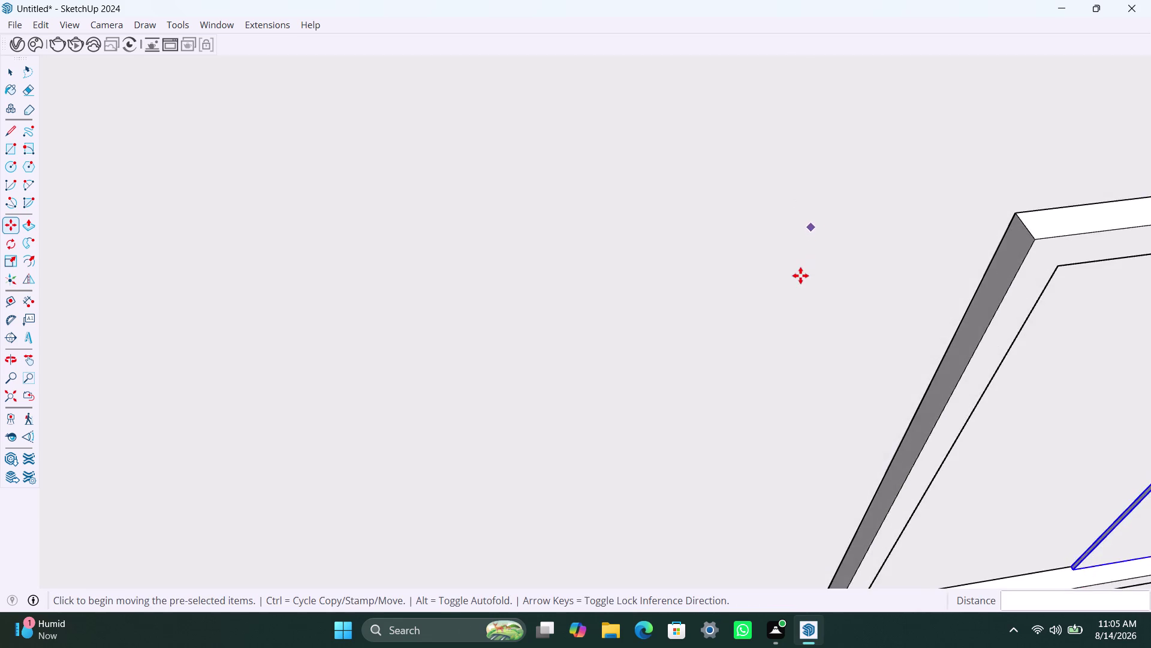
scroll(down, 3)
middle_drag(931, 271, 771, 154)
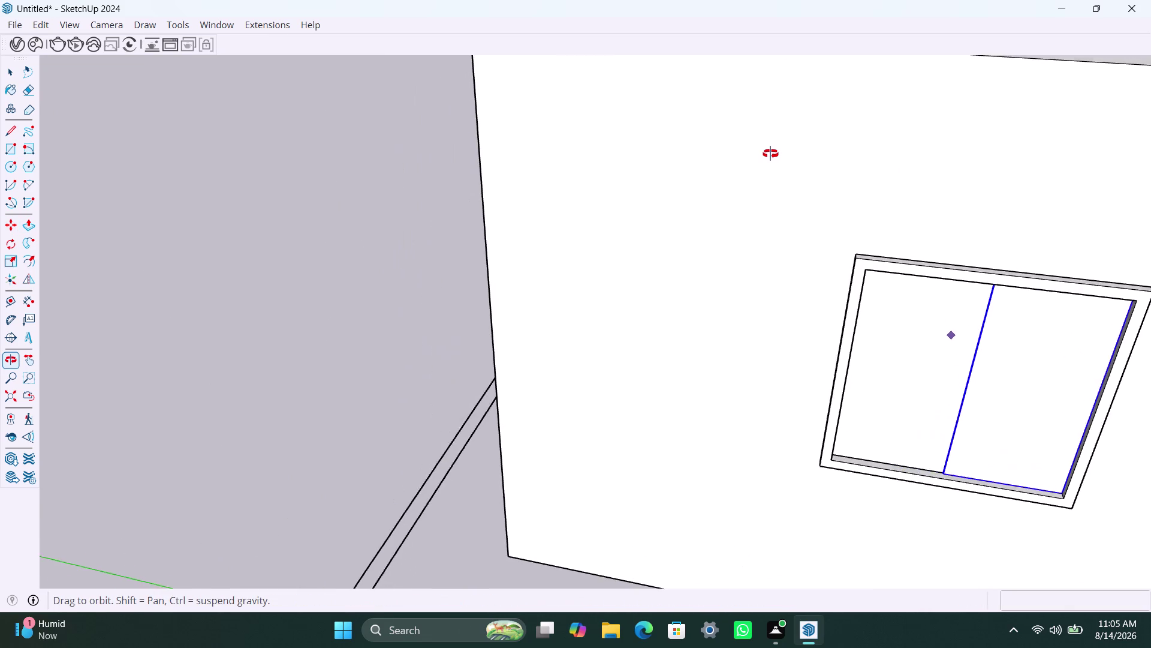
middle_drag(770, 154, 751, 141)
scroll(down, 3)
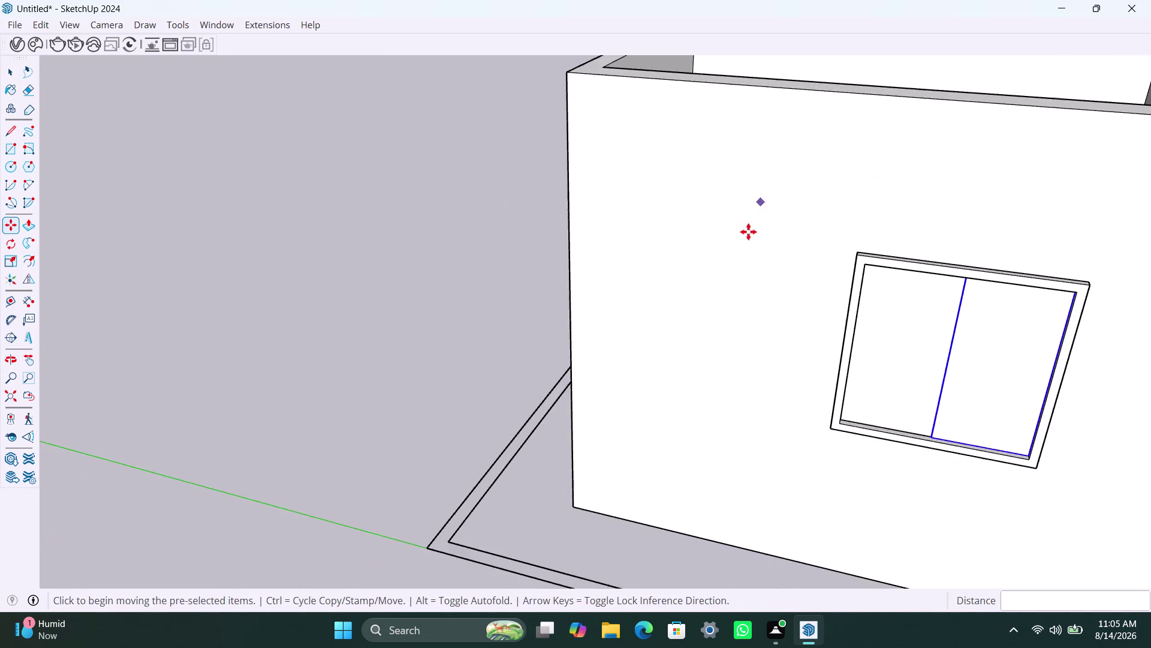
scroll(down, 3)
key(space)
click(411, 219)
scroll(down, 3)
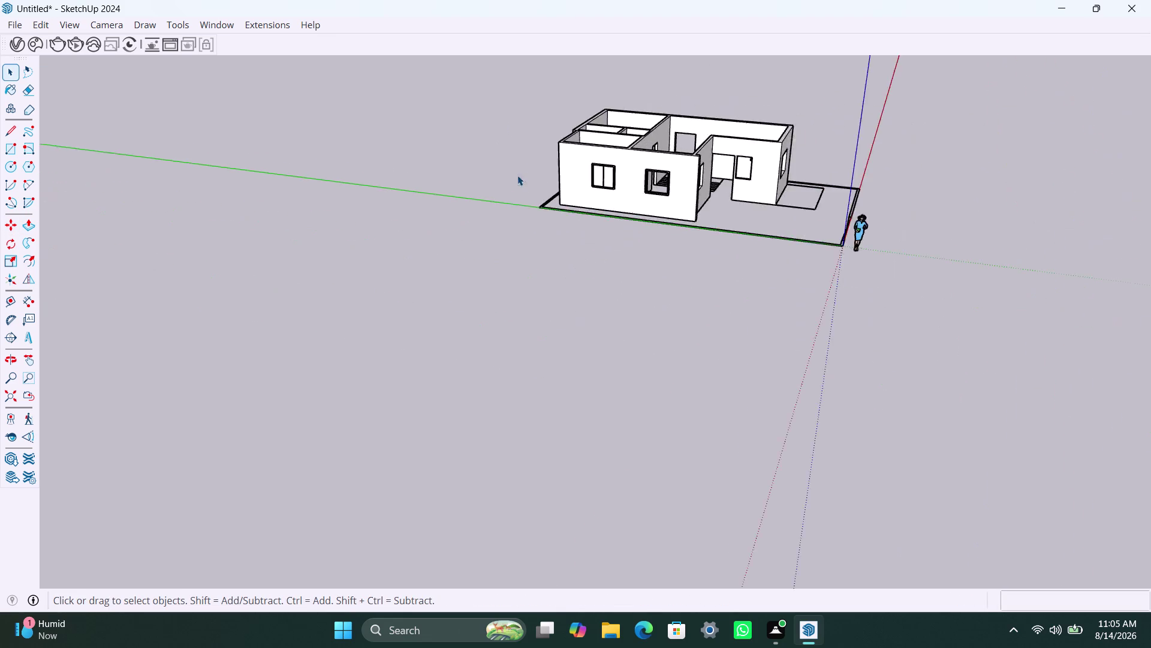
scroll(up, 3)
middle_drag(595, 253, 669, 270)
scroll(up, 3)
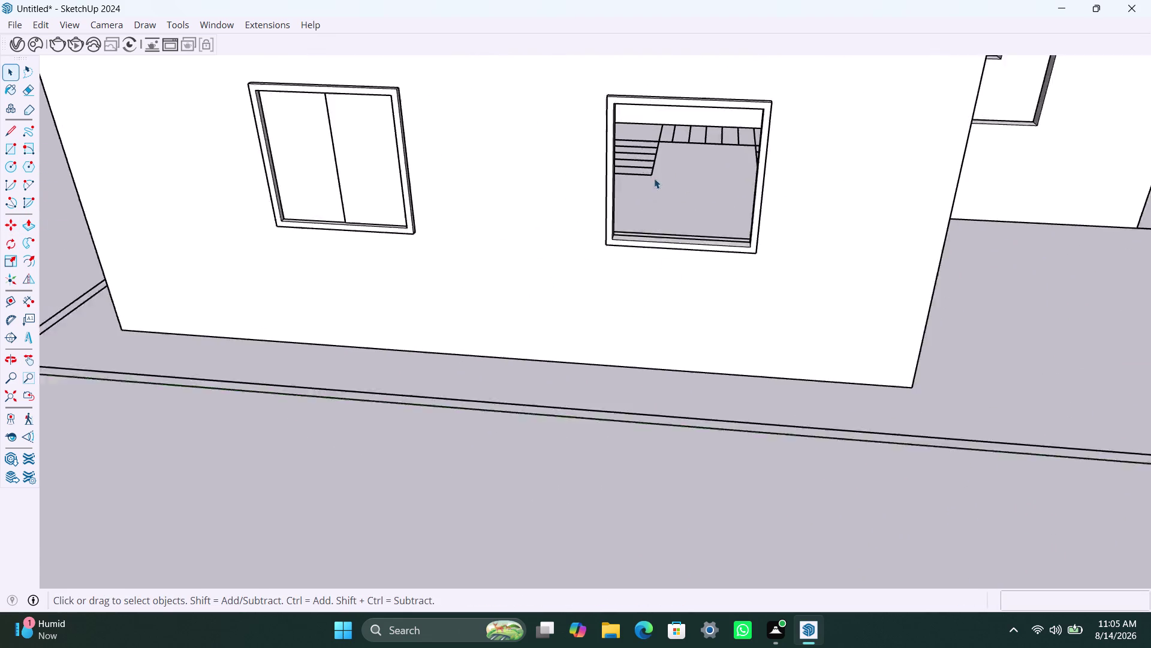
scroll(up, 3)
middle_drag(625, 188, 530, 248)
scroll(down, 3)
middle_drag(584, 217, 586, 207)
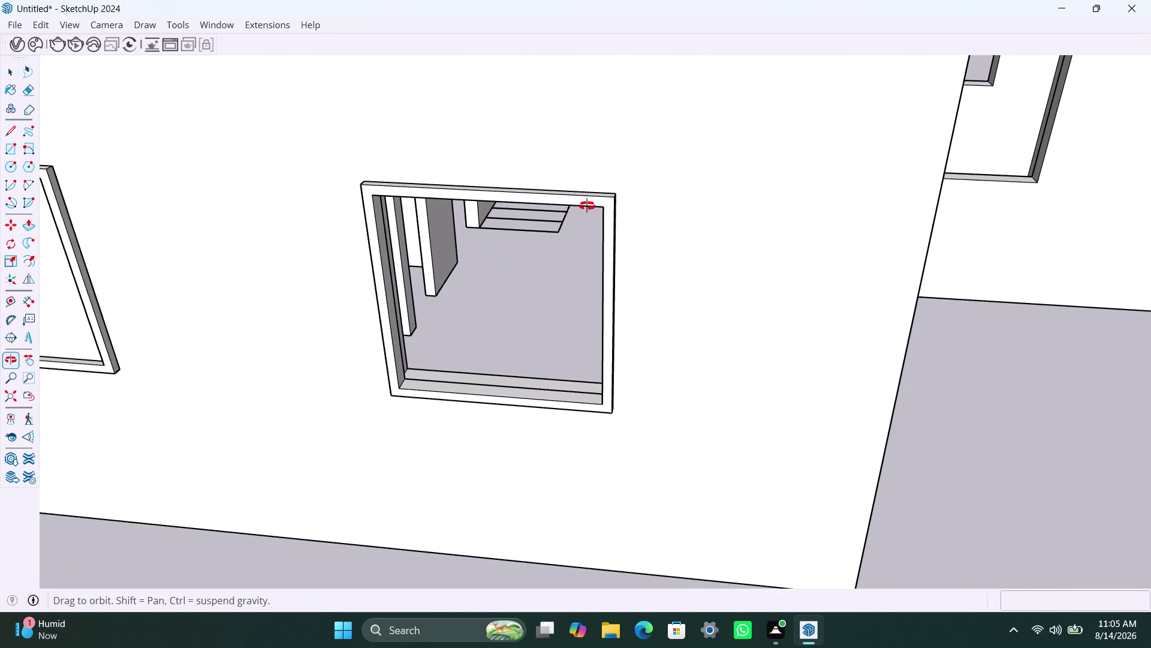
middle_drag(586, 206, 588, 196)
Draw a rectangle from the opening's top-left corner to the sill midpoint and group it.
key(r)
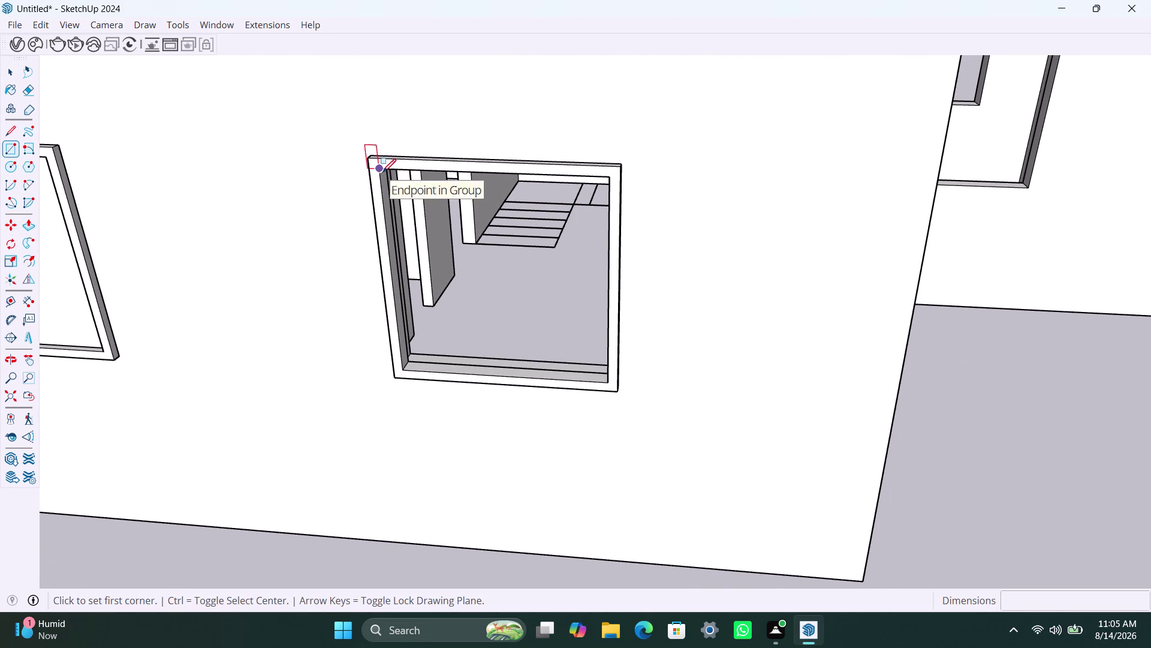
click(382, 171)
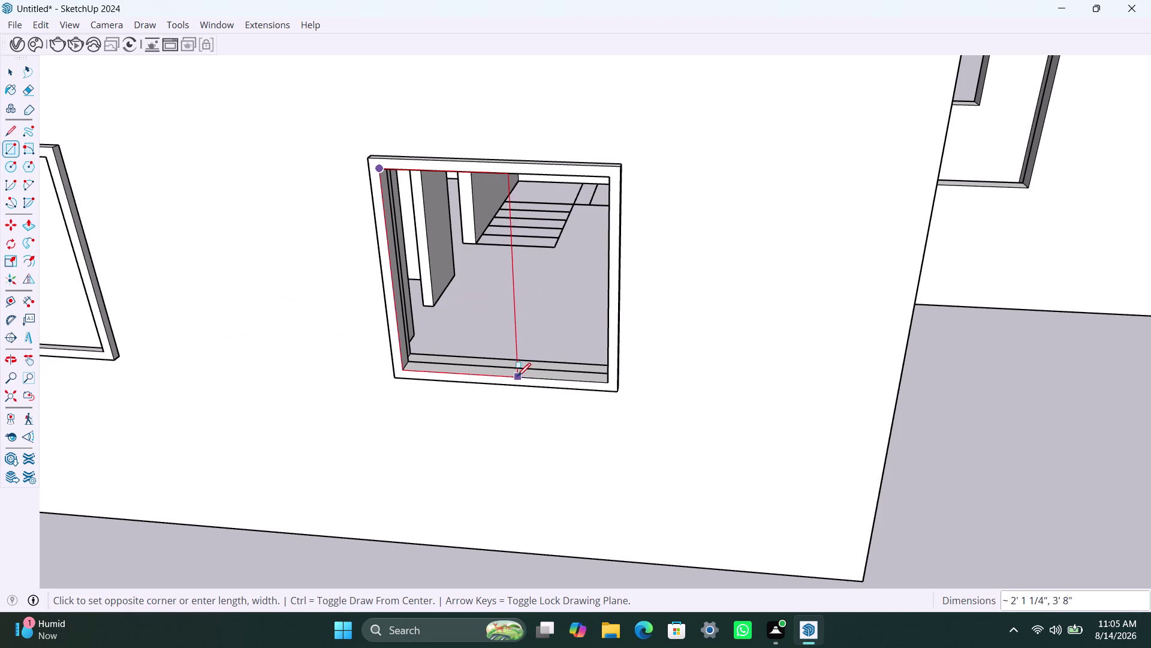
click(509, 375)
key(space)
double_click(466, 301)
right_click(466, 301)
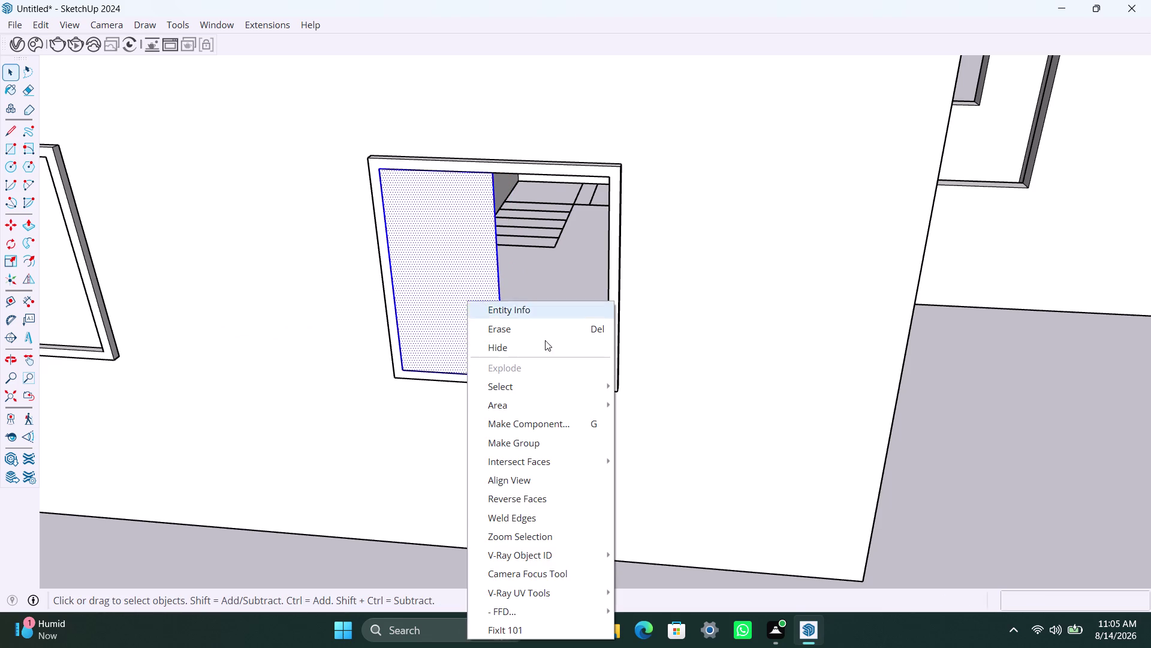
click(537, 440)
Push/Pull the grouped panel 8 mm thick, exit the group and select it.
double_click(467, 323)
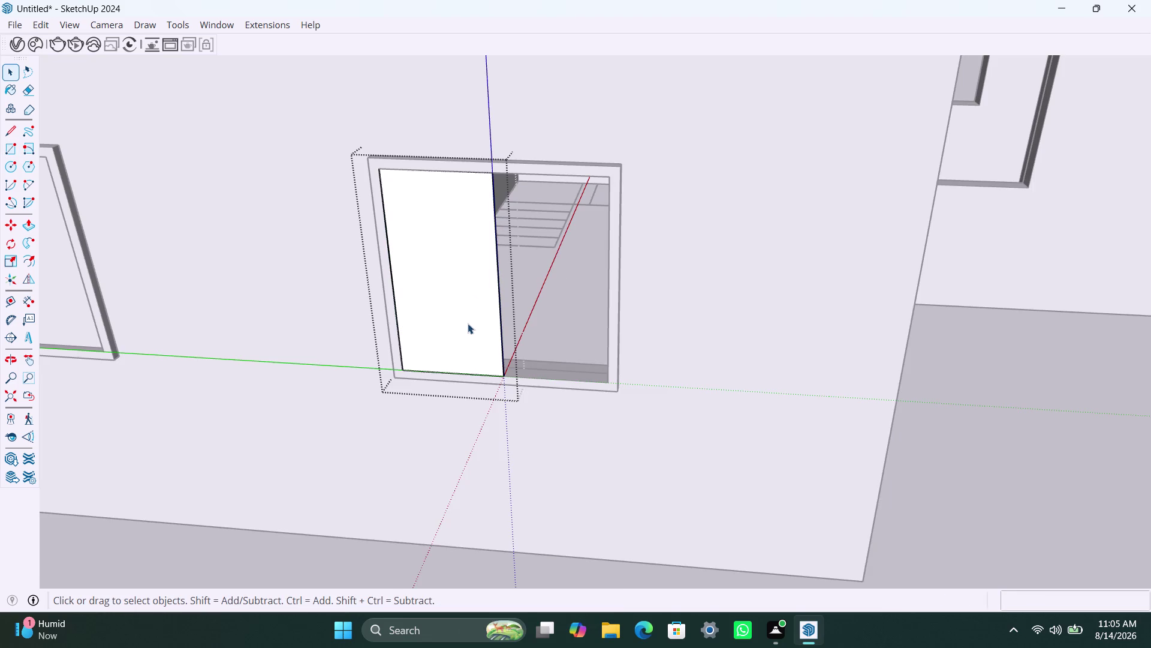
scroll(up, 3)
key(p)
click(468, 322)
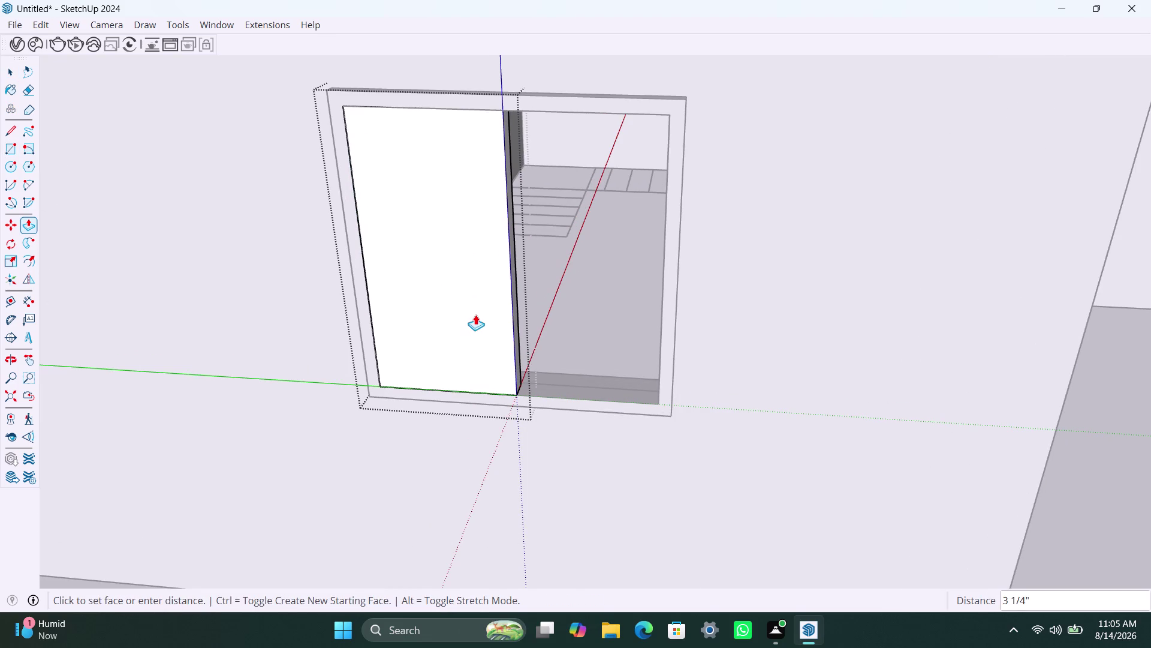
text(8MM)
key(Return)
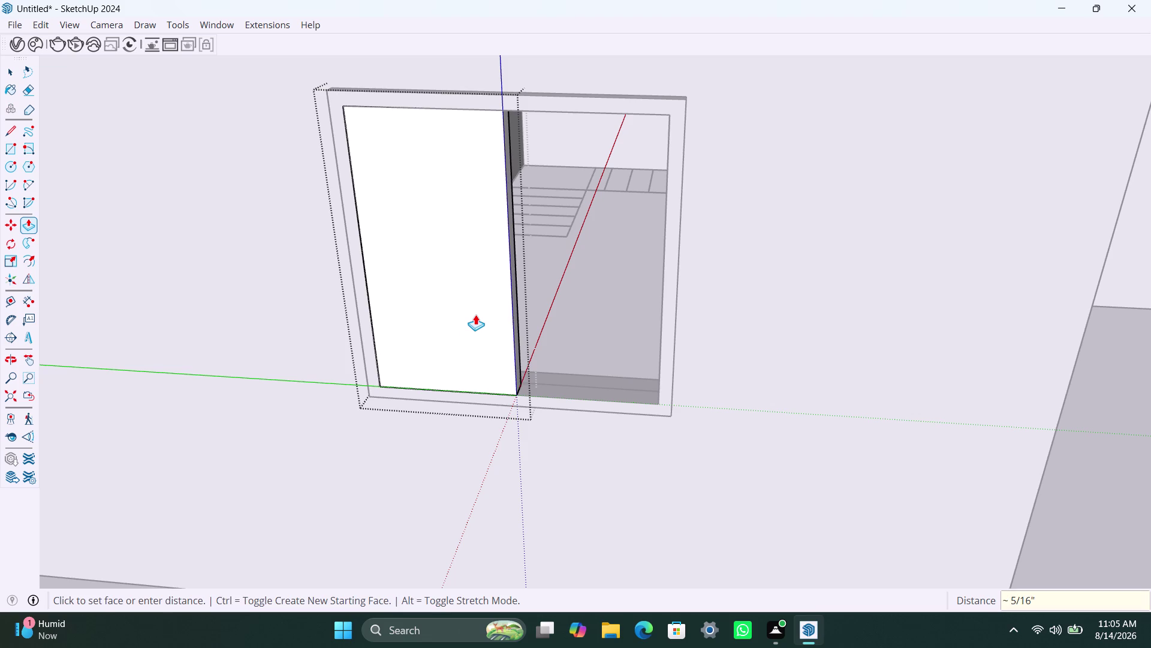
key(space)
click(483, 301)
click(771, 283)
click(487, 316)
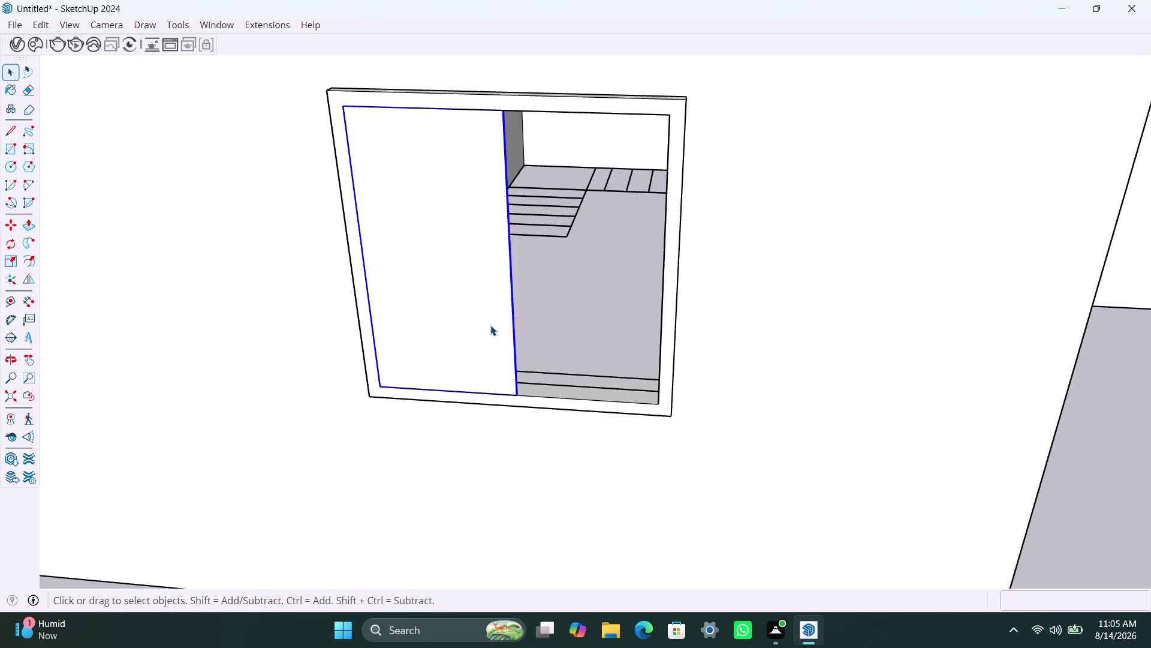
click(494, 331)
key(m)
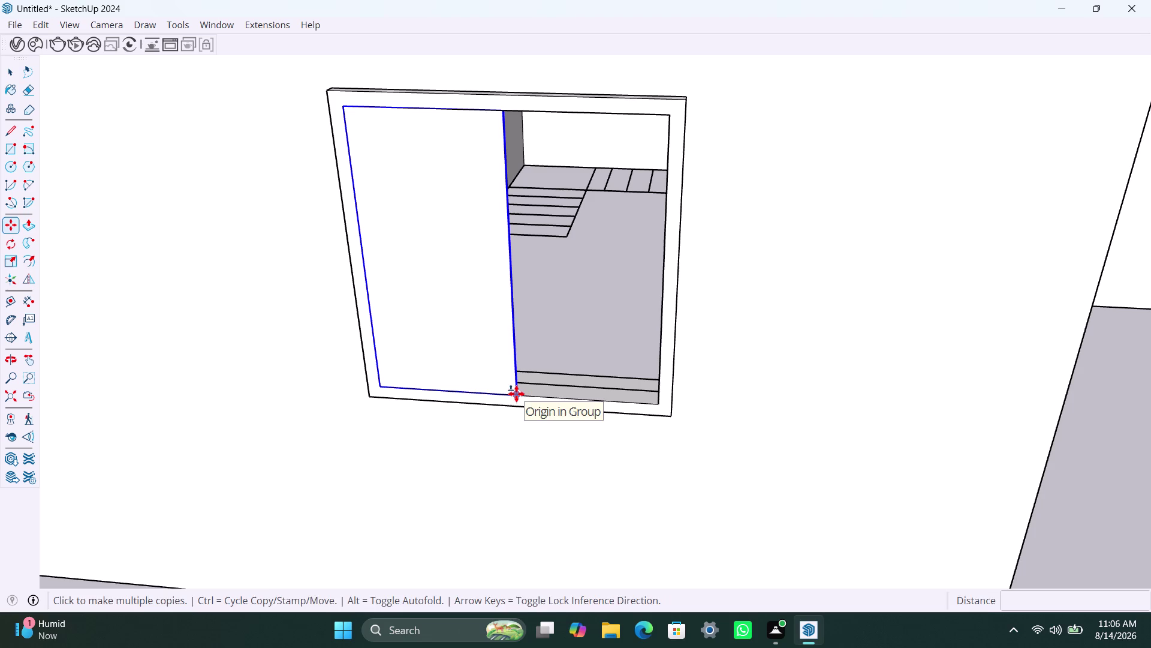
Copy the panel group from its bottom corner into the window's right half.
key(space)
key(m)
click(517, 392)
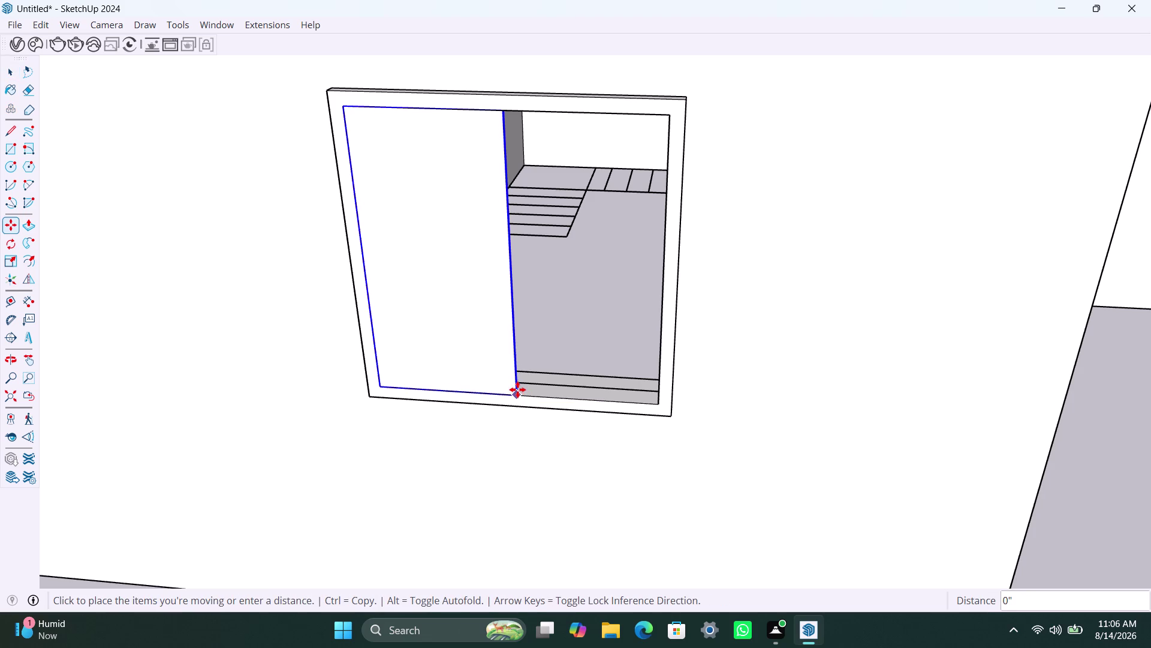
scroll(up, 3)
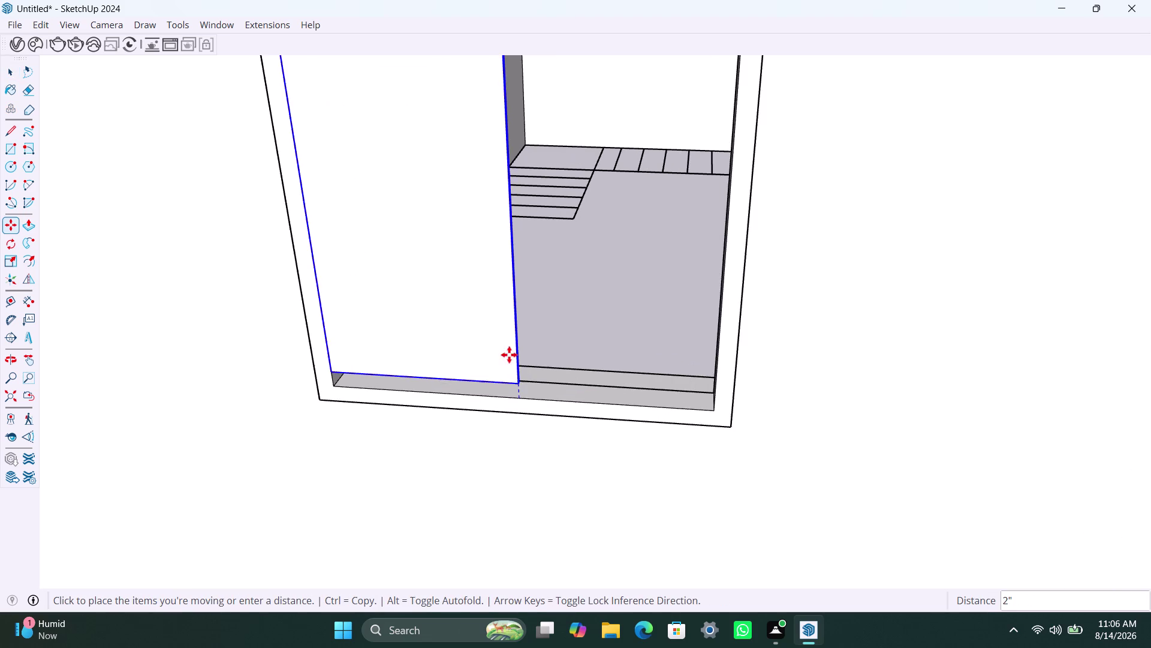
scroll(up, 3)
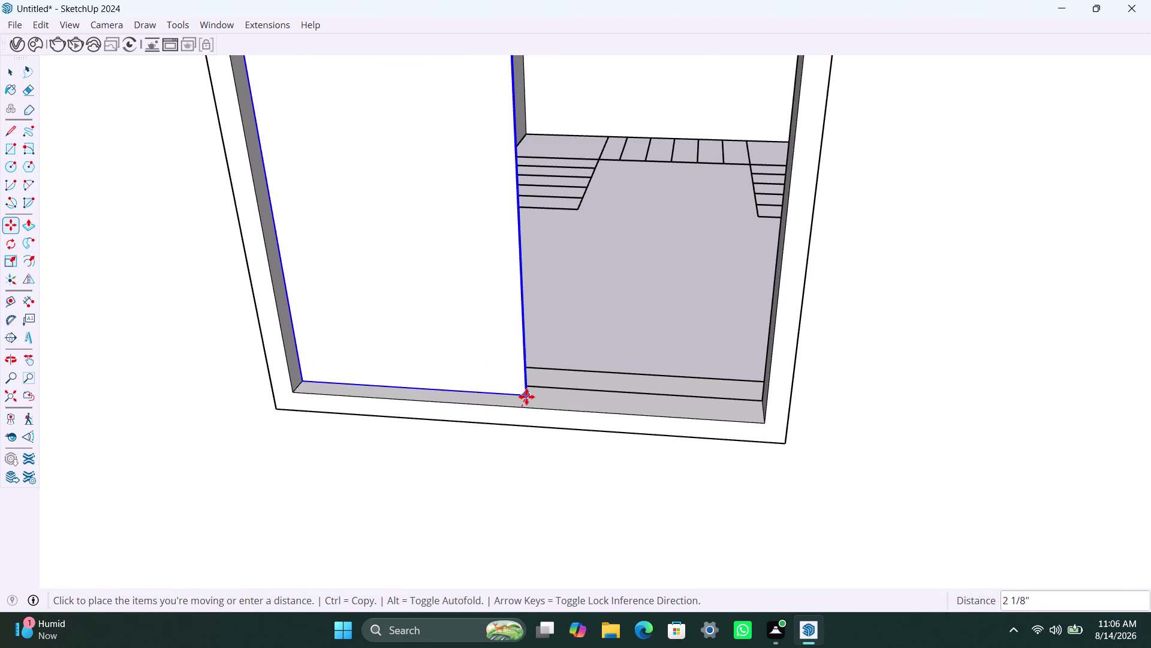
click(526, 396)
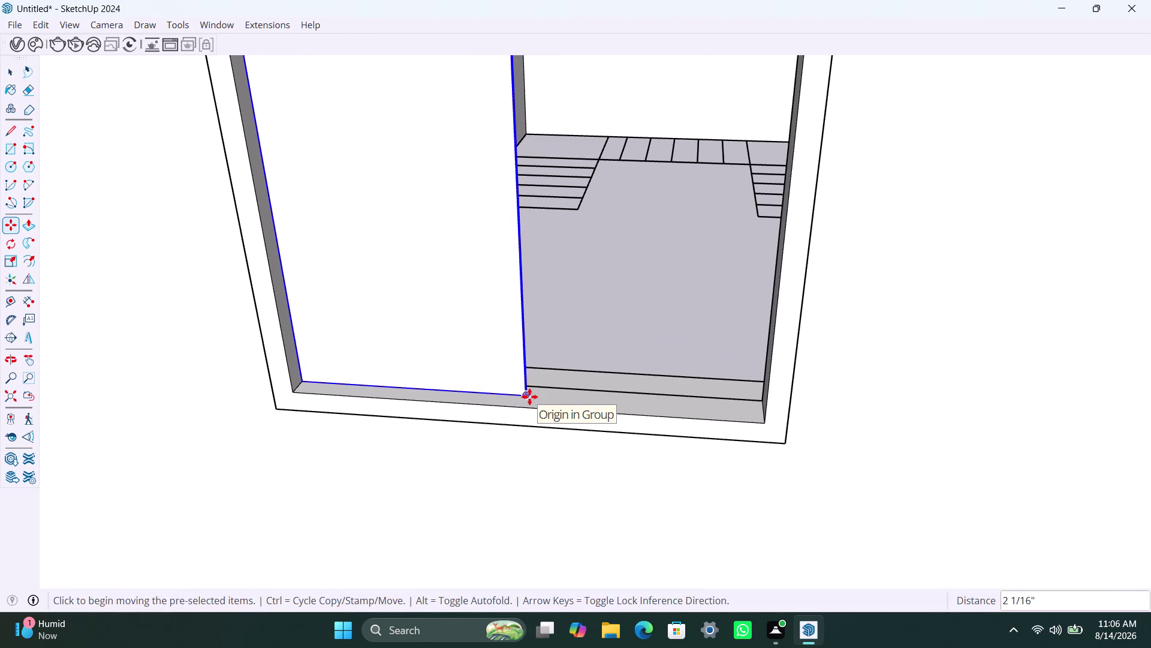
click(527, 395)
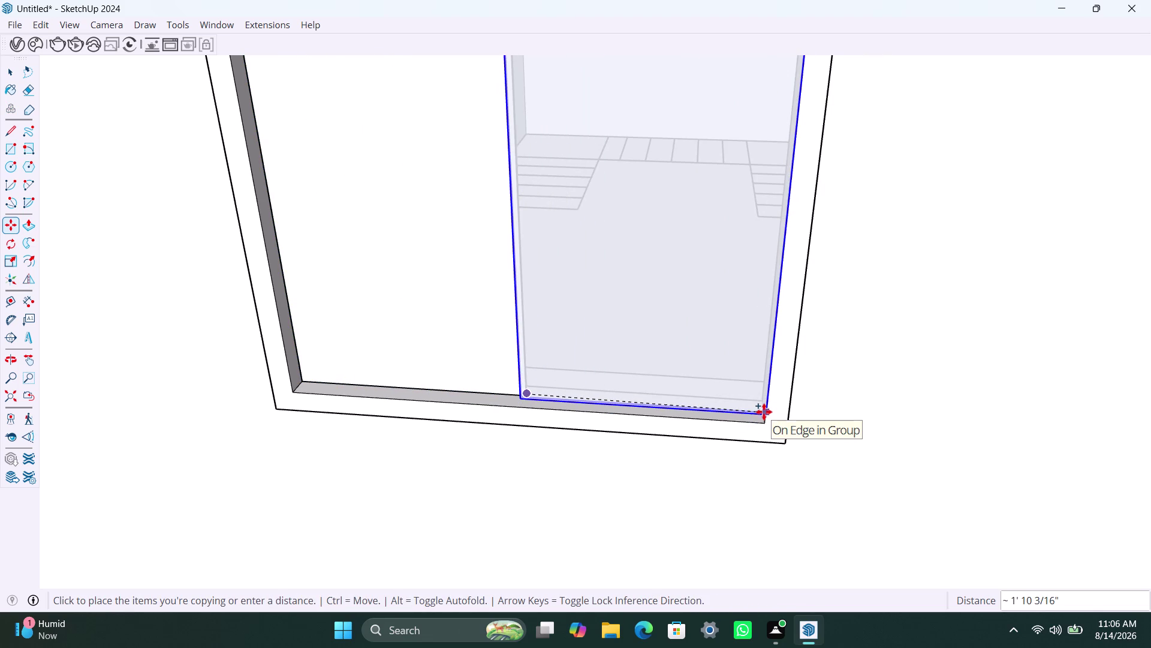
click(759, 411)
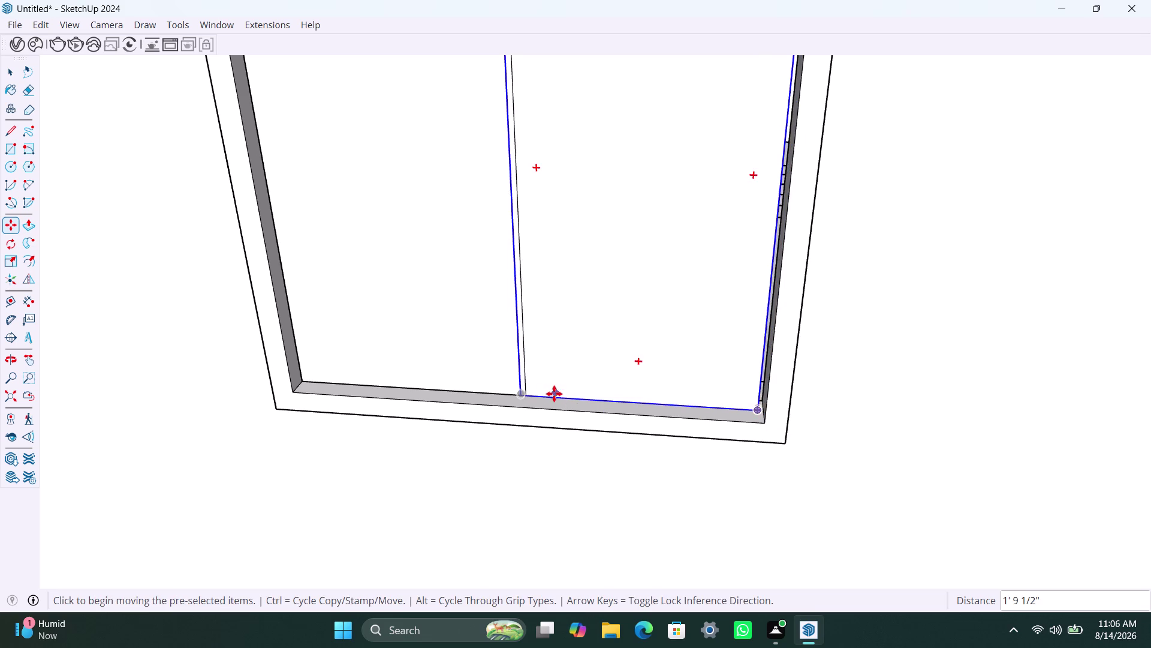
Adjust the copied panel's position by its bottom corner, checking from another side.
scroll(up, 3)
click(512, 392)
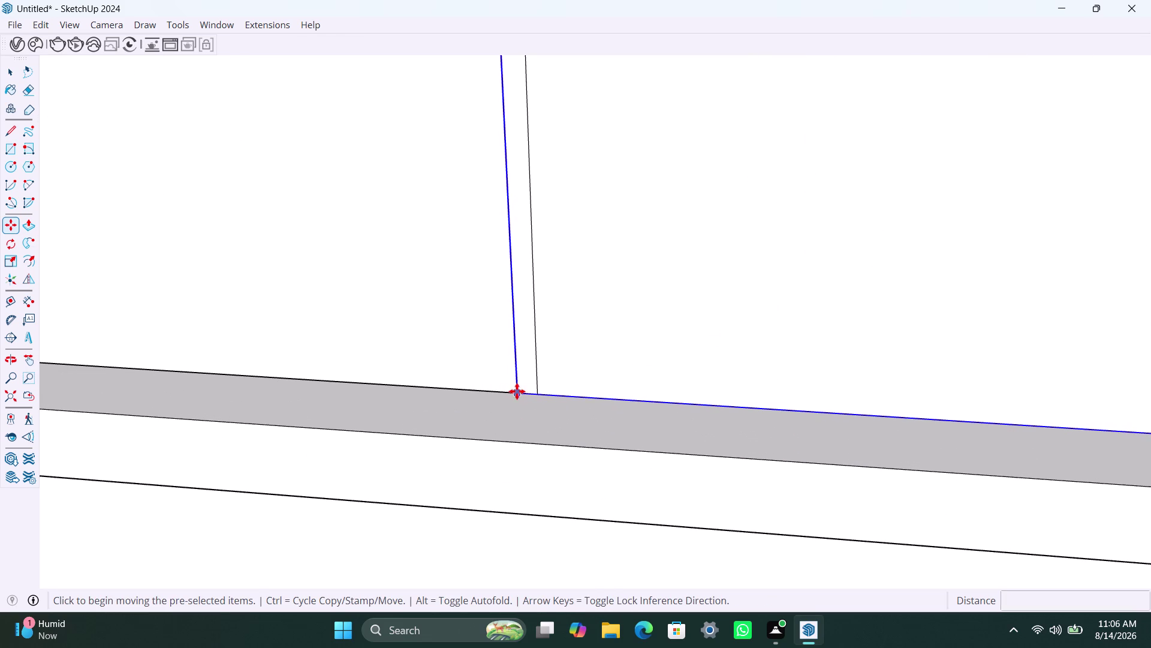
click(537, 412)
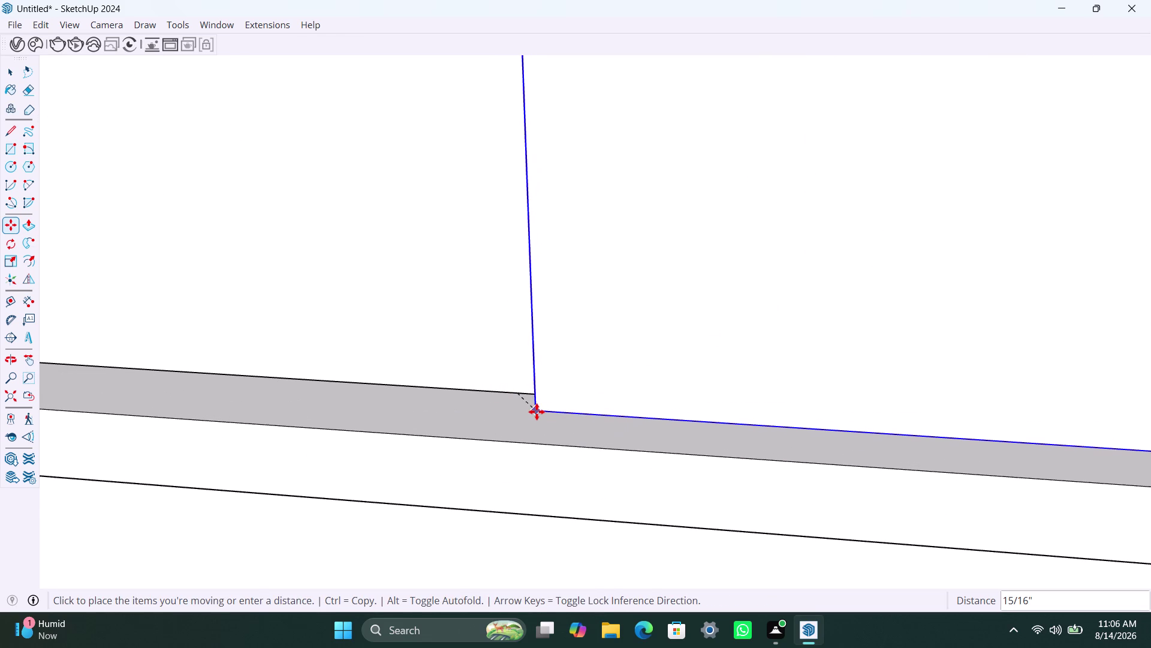
scroll(up, 3)
middle_drag(480, 391, 867, 438)
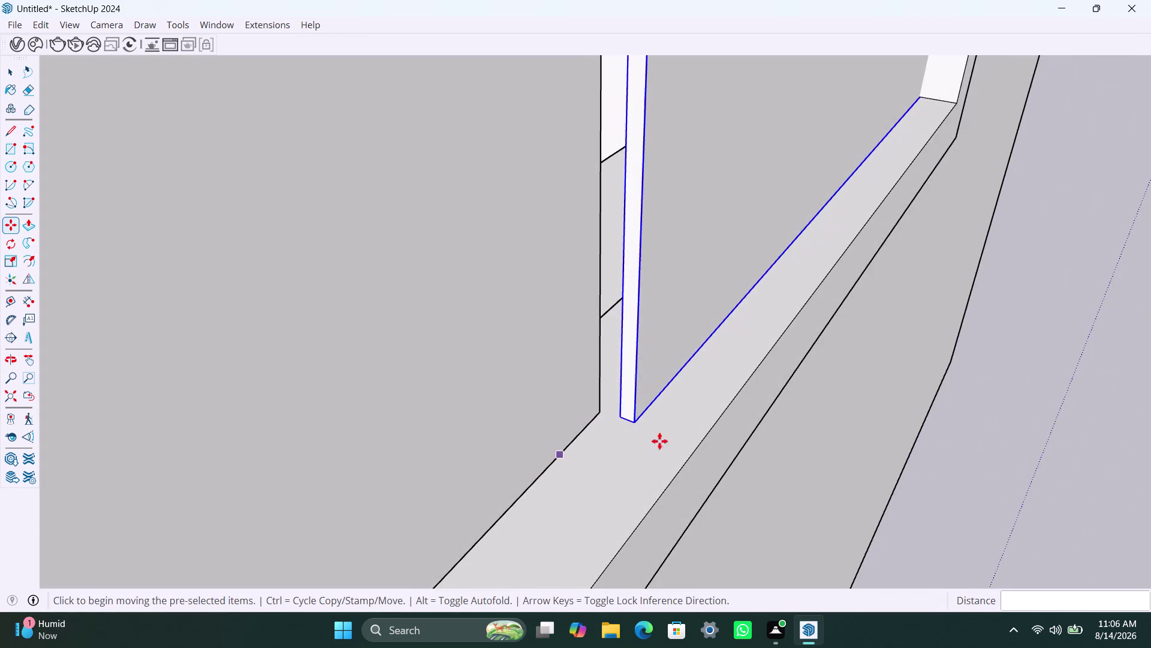
scroll(up, 3)
click(617, 422)
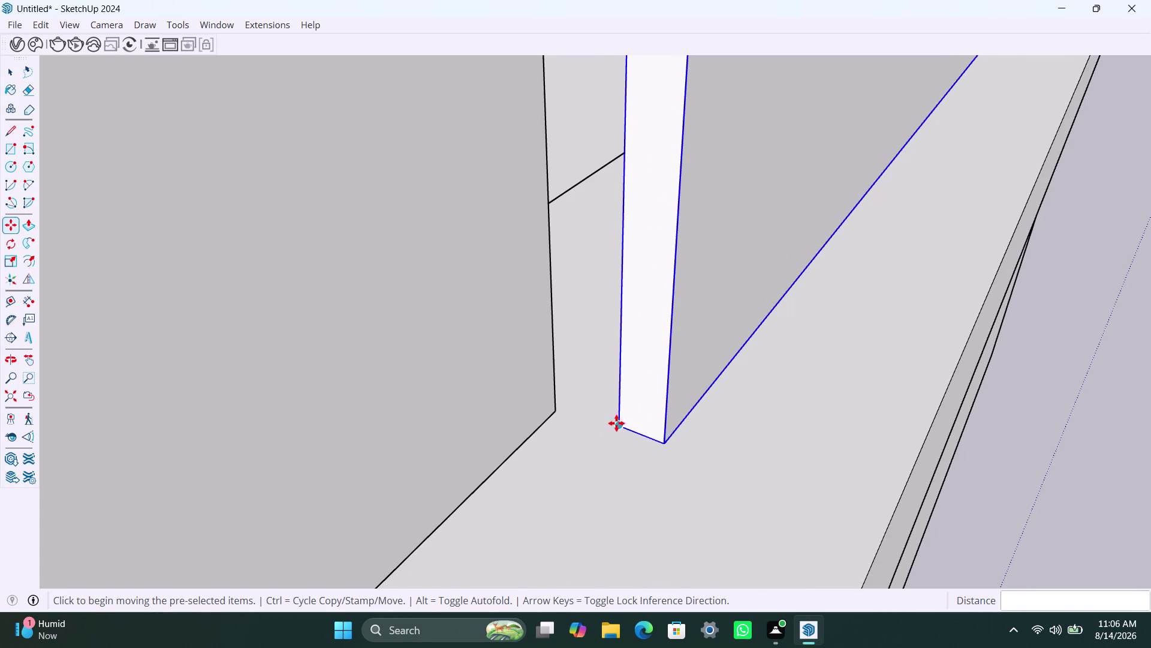
click(554, 414)
scroll(down, 3)
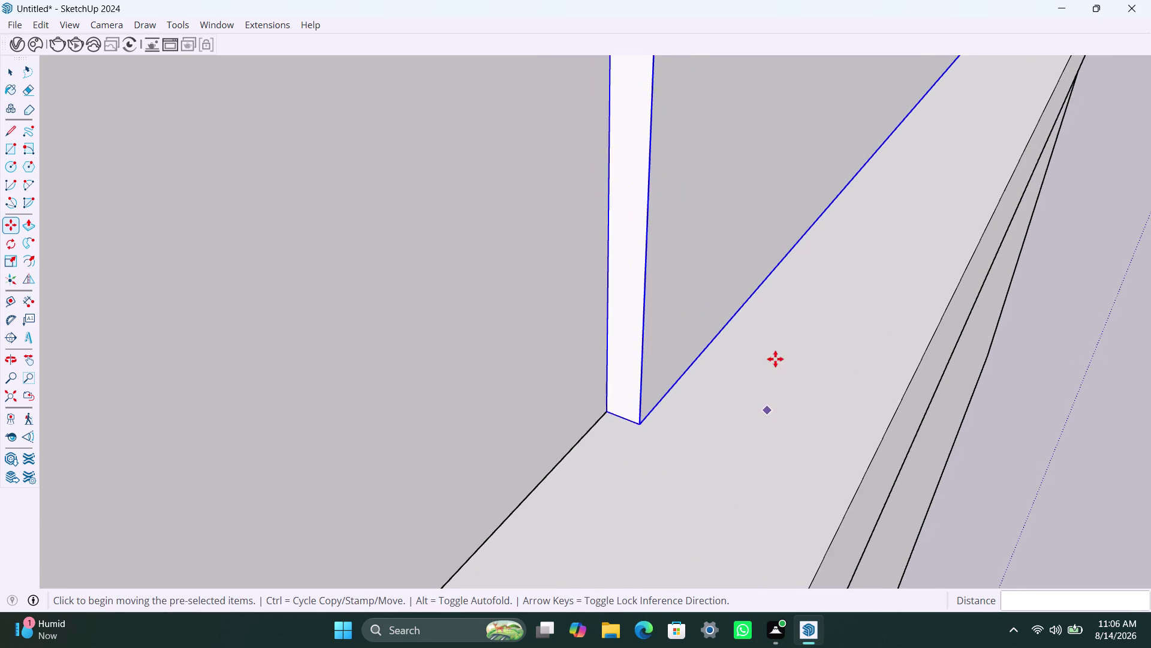
scroll(down, 3)
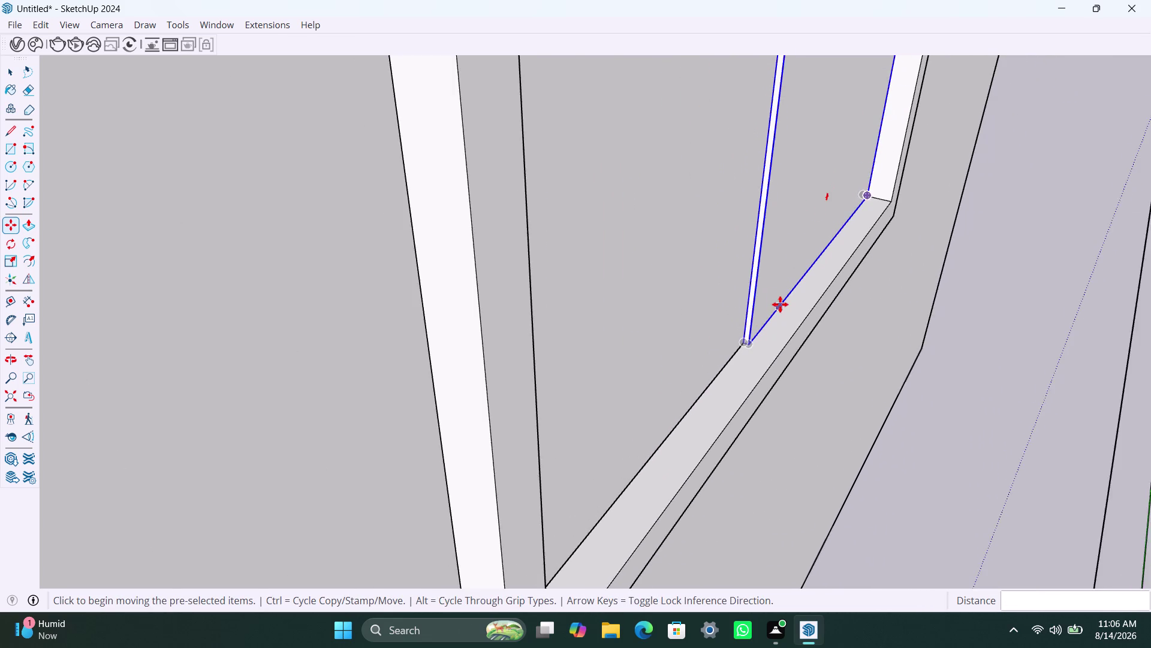
scroll(down, 3)
key(space)
scroll(down, 3)
Orbit around the house exterior to face another empty window opening.
middle_drag(847, 306, 756, 311)
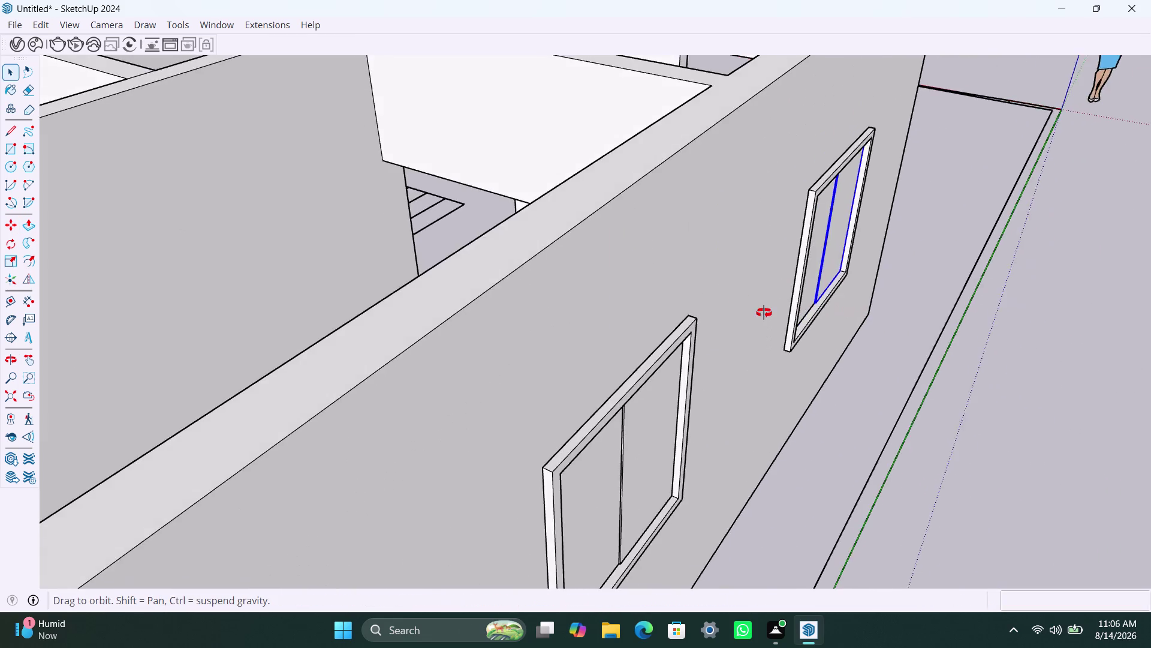
middle_drag(756, 311, 452, 176)
scroll(down, 3)
middle_drag(762, 282, 529, 295)
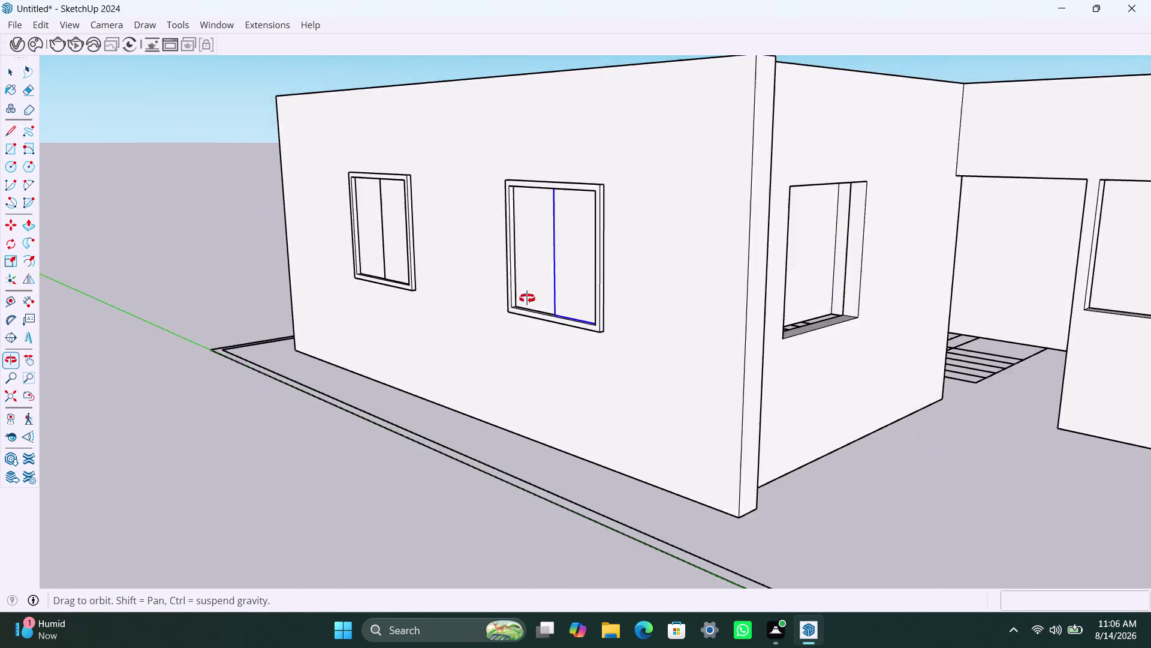
middle_drag(529, 295, 517, 310)
scroll(down, 3)
middle_drag(718, 347, 455, 342)
scroll(up, 3)
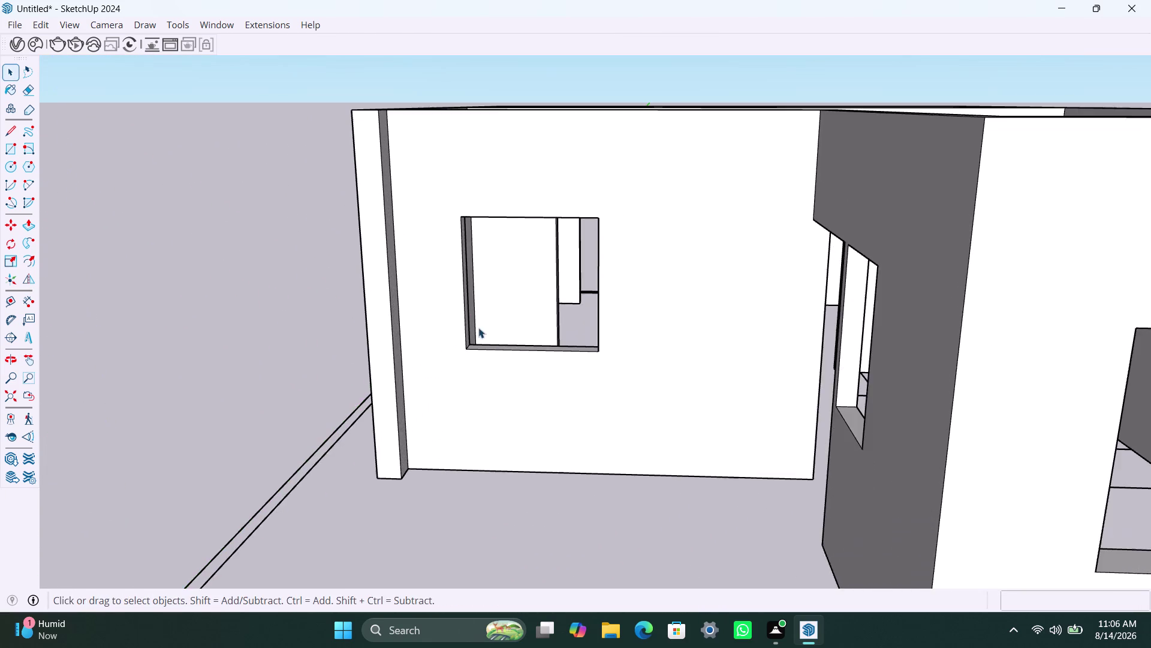
middle_drag(490, 350, 456, 370)
scroll(up, 3)
middle_drag(449, 344, 432, 353)
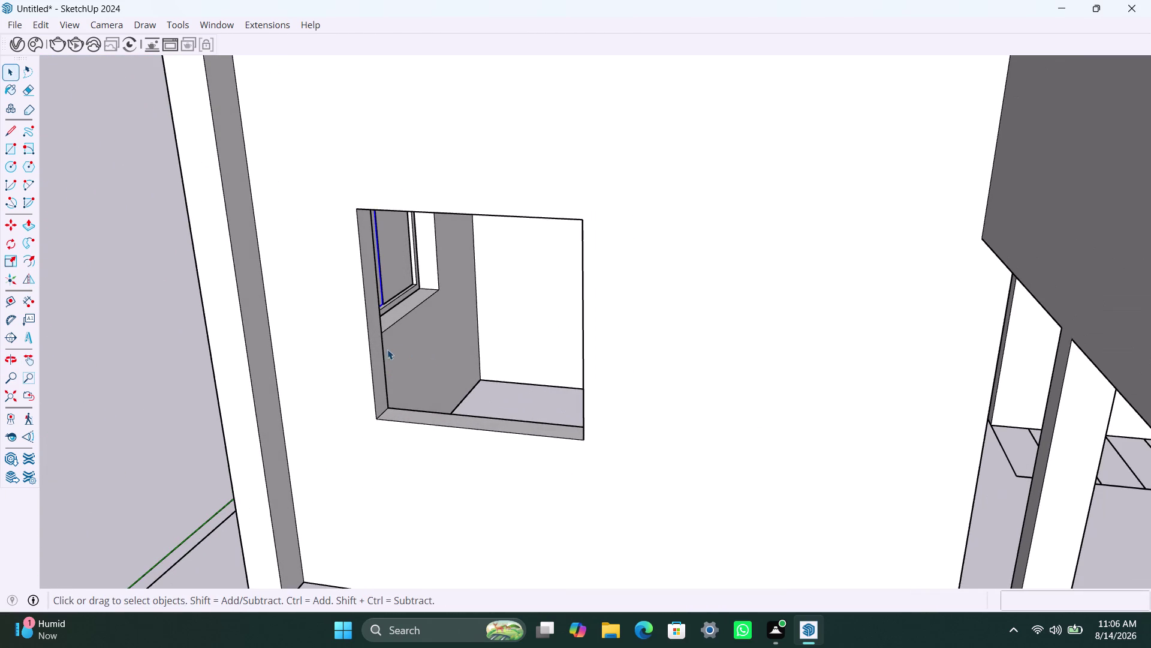
Draw a grouped rectangle covering the whole window opening.
key(r)
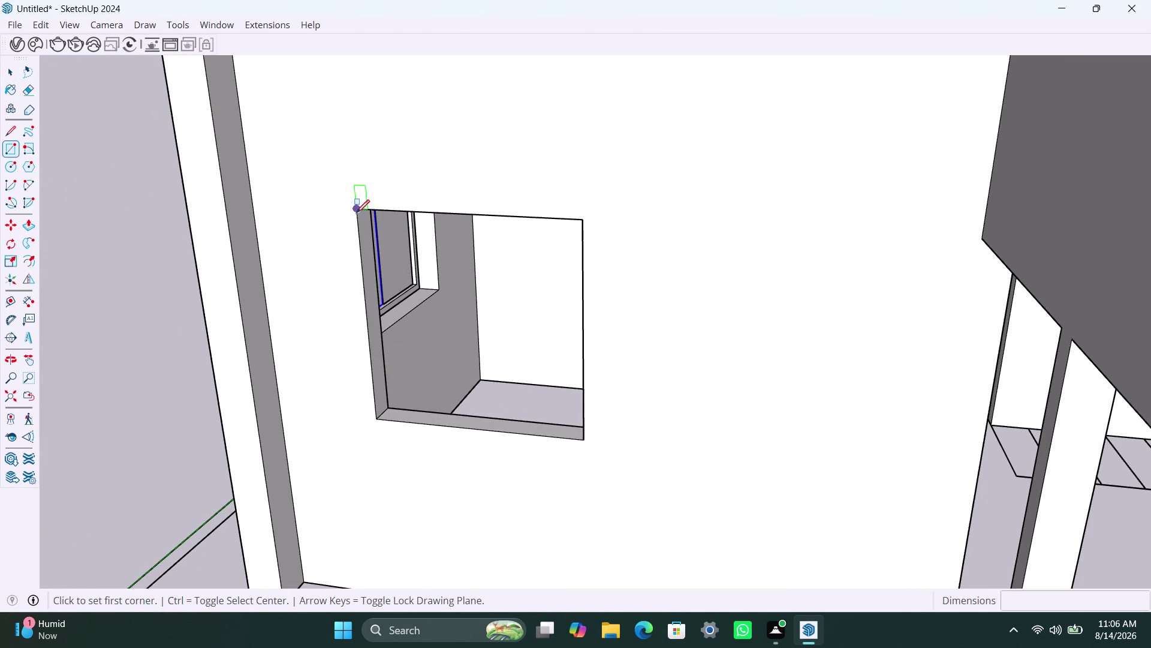
click(356, 208)
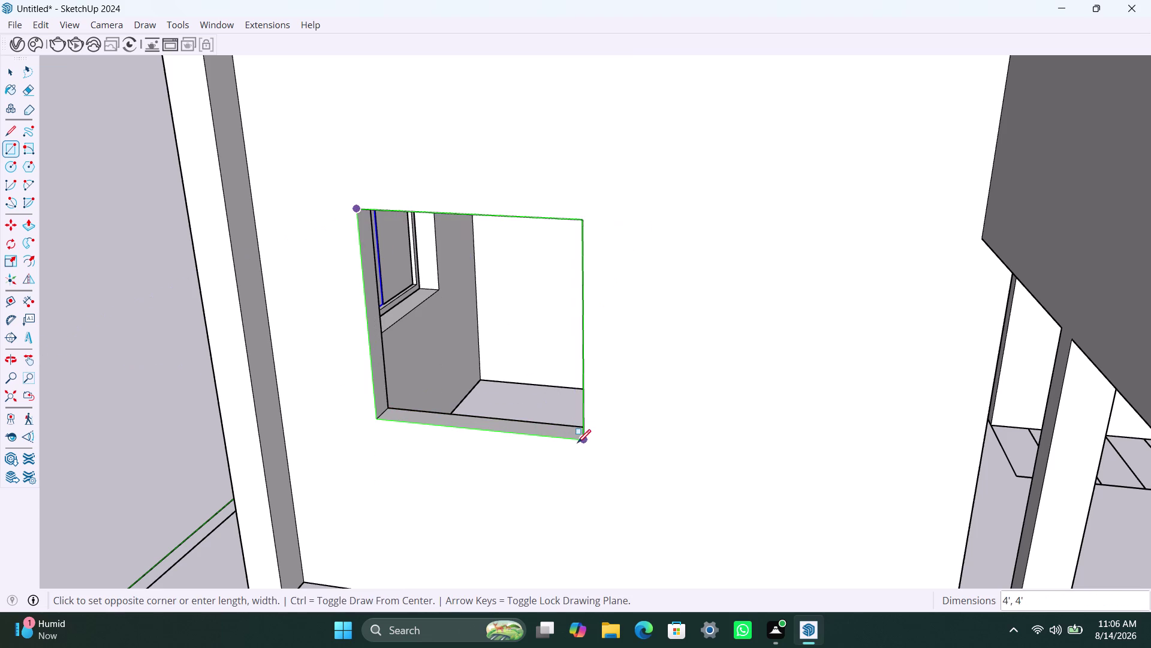
click(578, 443)
key(space)
double_click(515, 361)
right_click(515, 361)
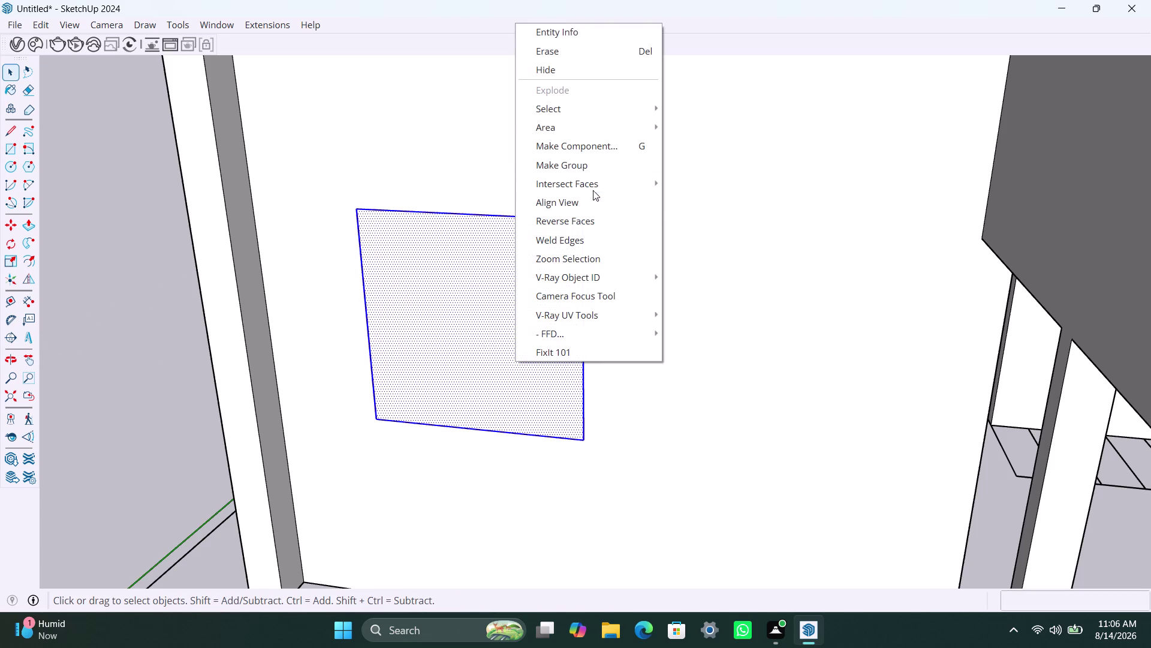
click(591, 168)
Offset the rectangle 2" inward and delete the inner face to leave a frame.
key(f)
click(438, 259)
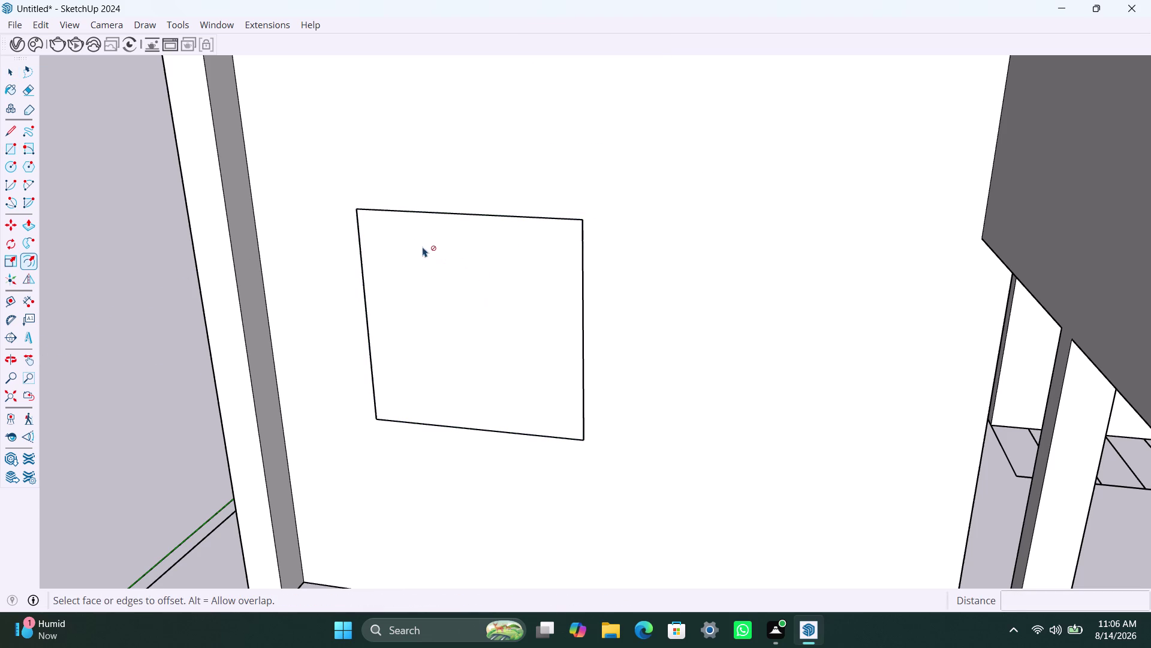
key(space)
triple_click(435, 274)
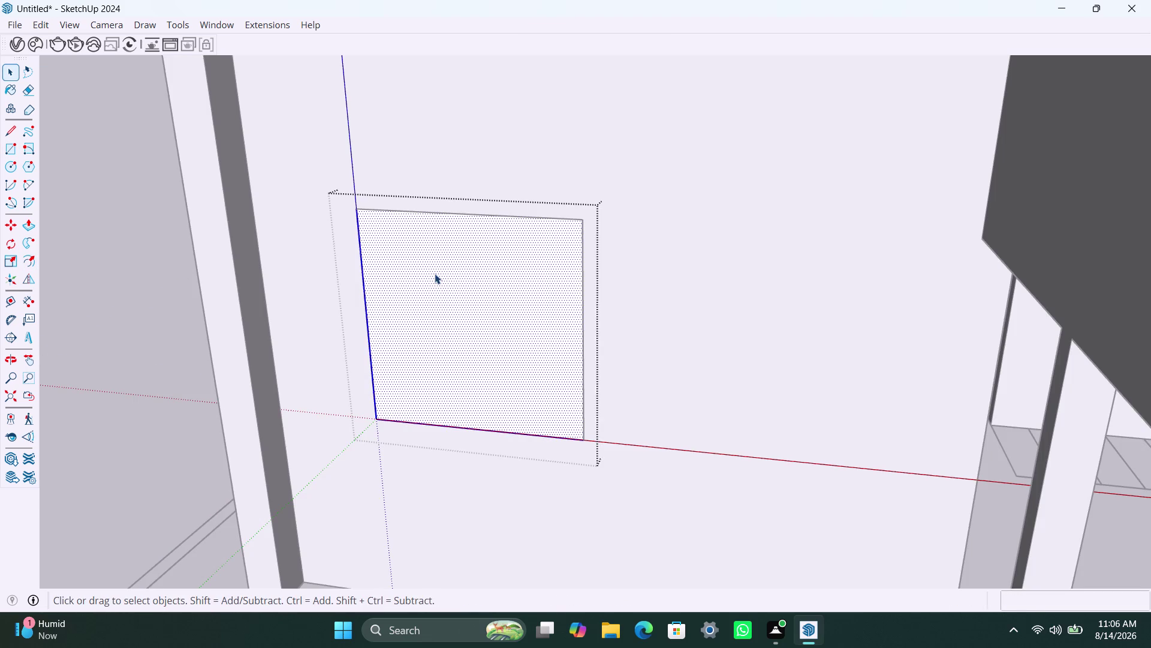
key(f)
click(434, 273)
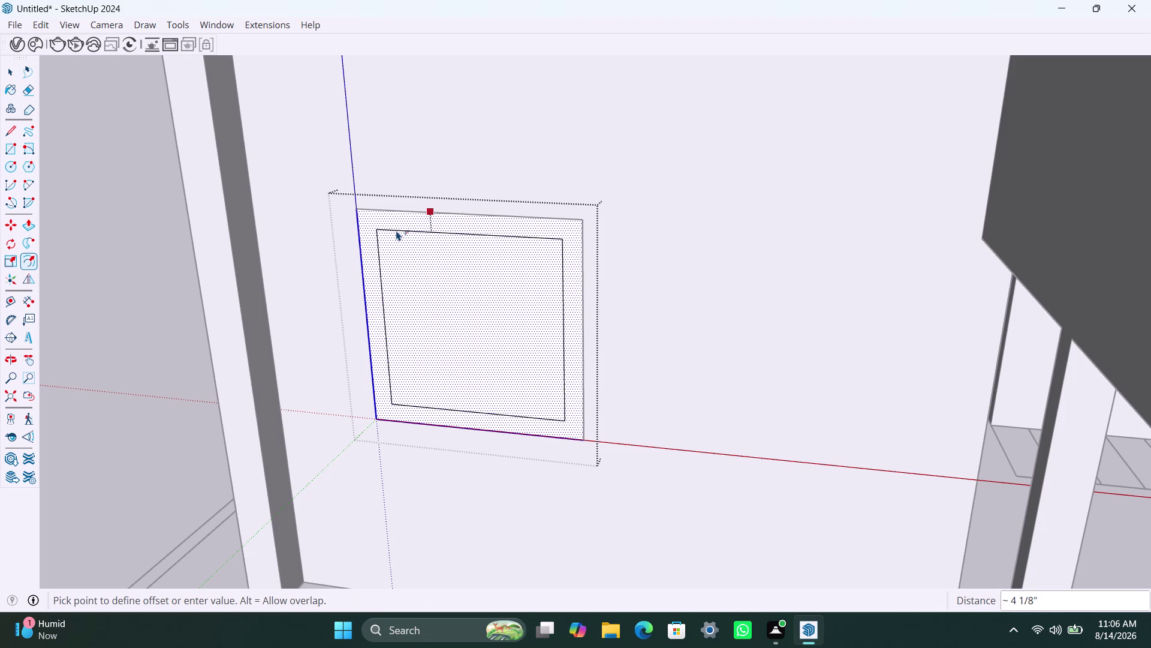
text(2")
key(Return)
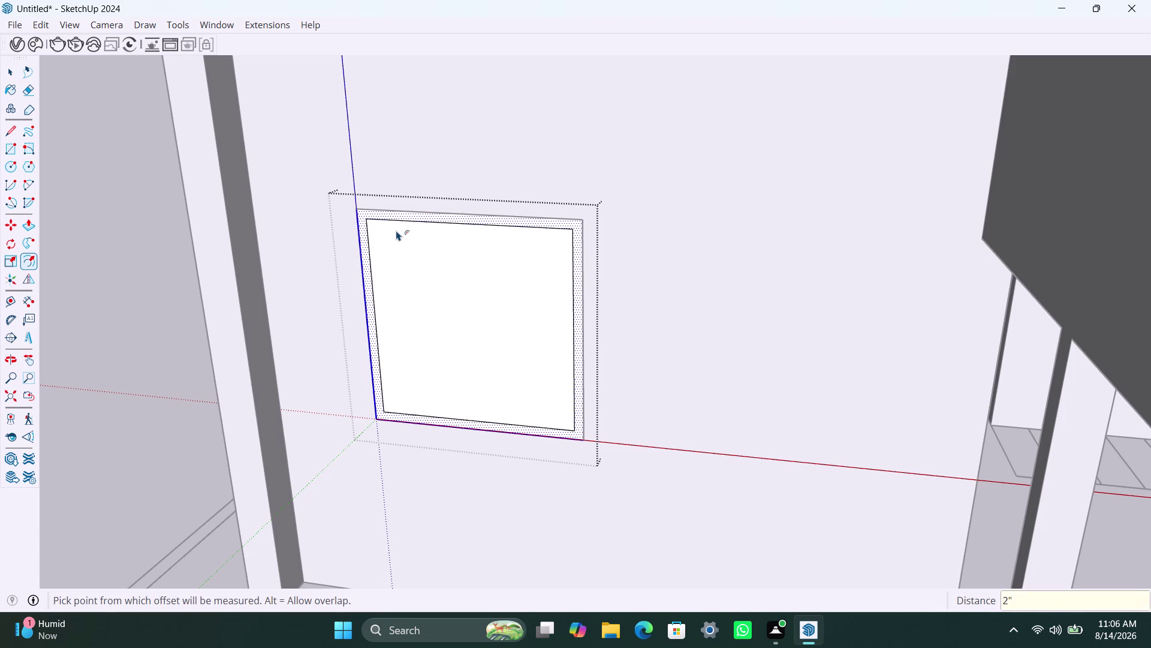
key(space)
click(421, 271)
key(Delete)
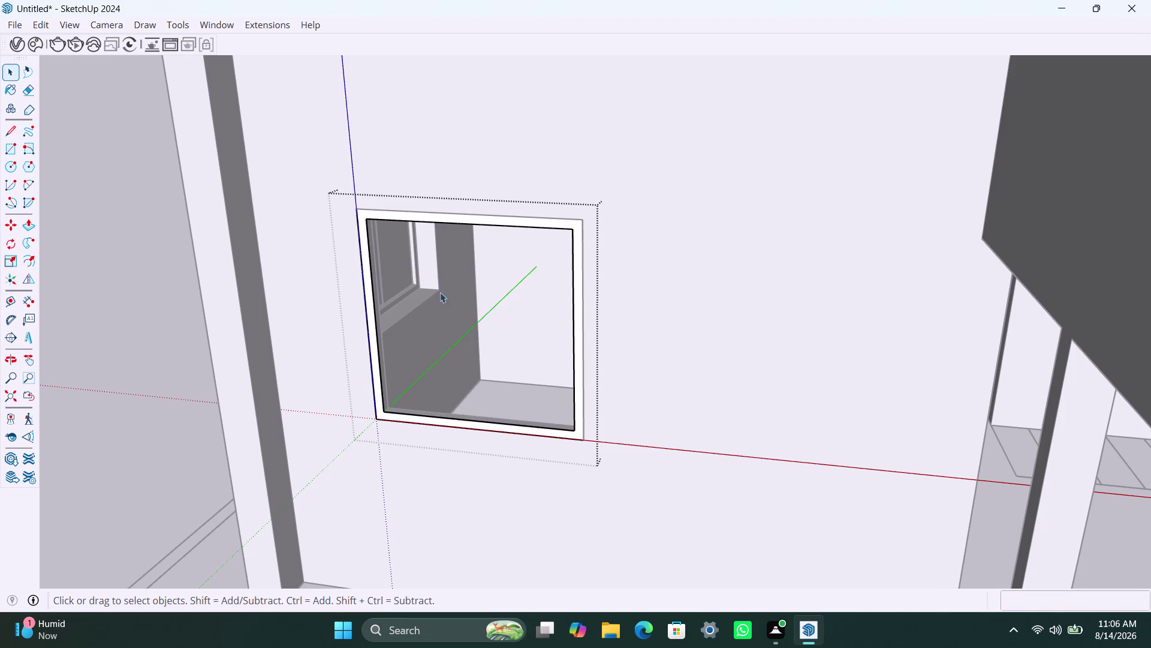
Push/Pull the window frame's front face out 1 1/2".
scroll(down, 3)
scroll(up, 3)
click(377, 385)
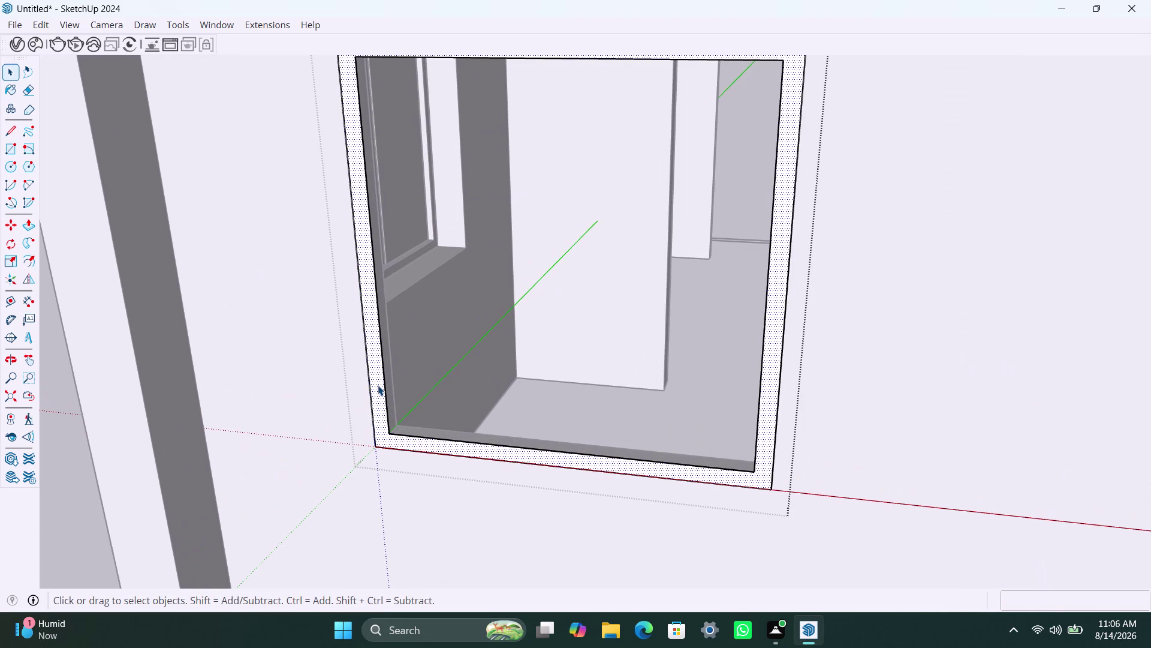
key(p)
click(377, 385)
text(1)
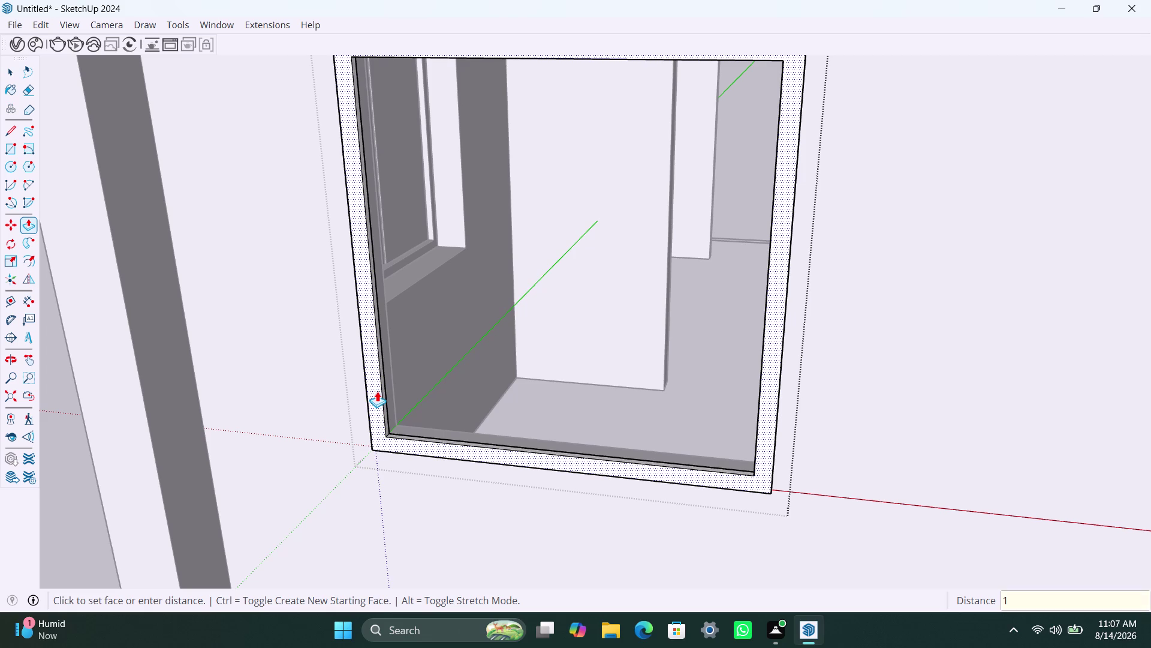
text(.5")
key(Return)
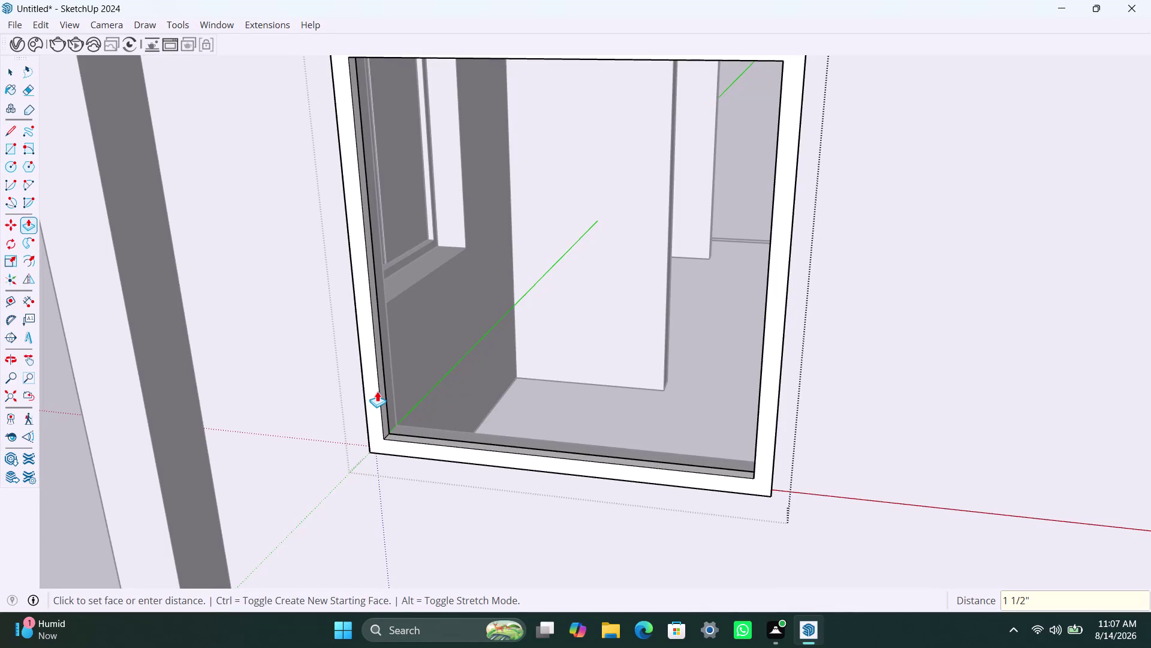
scroll(down, 3)
scroll(up, 3)
scroll(up, 3)
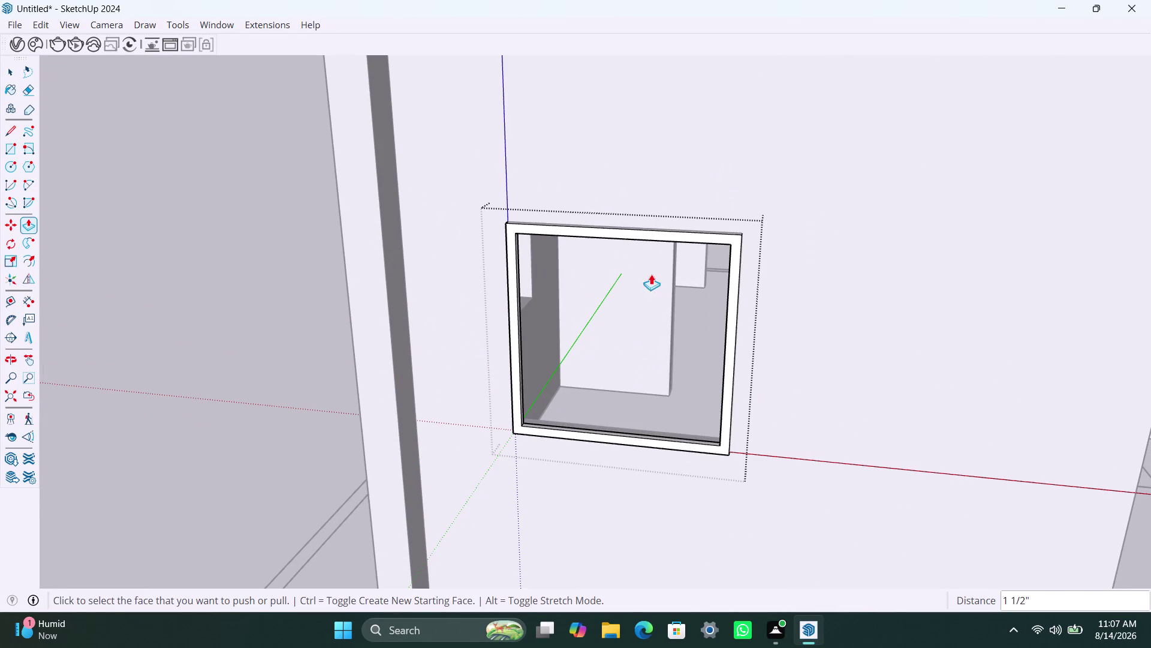
Push/Pull the frame's inner rim out a further 1/2", then view the window from outside.
middle_drag(661, 289, 590, 312)
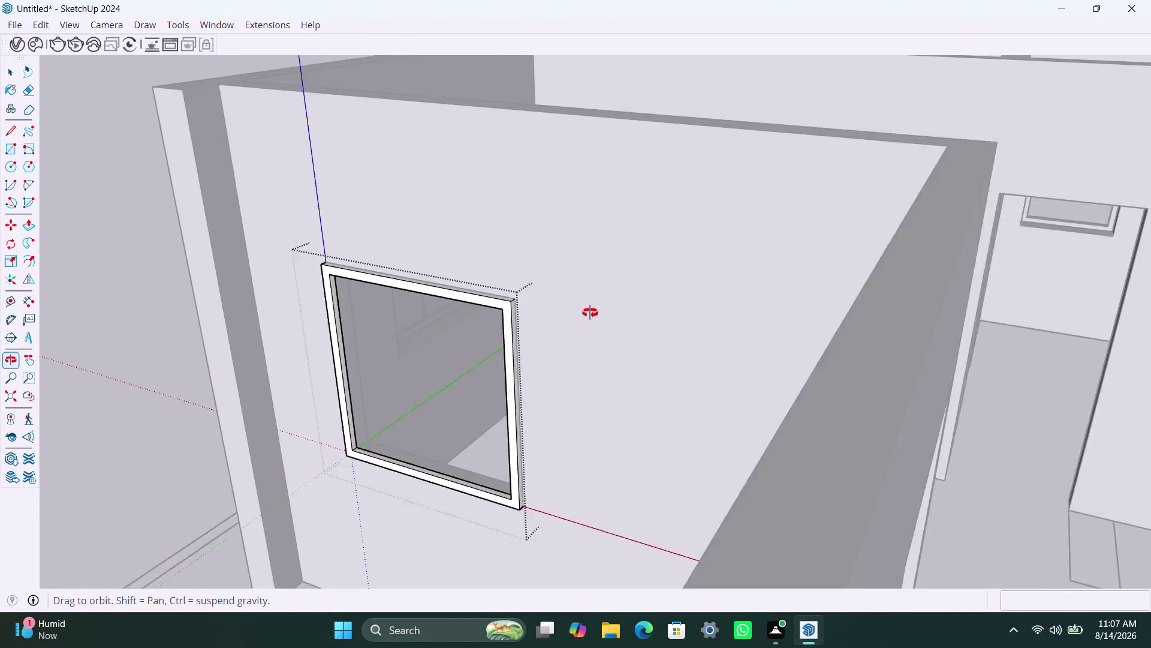
middle_drag(590, 312, 126, 373)
scroll(up, 3)
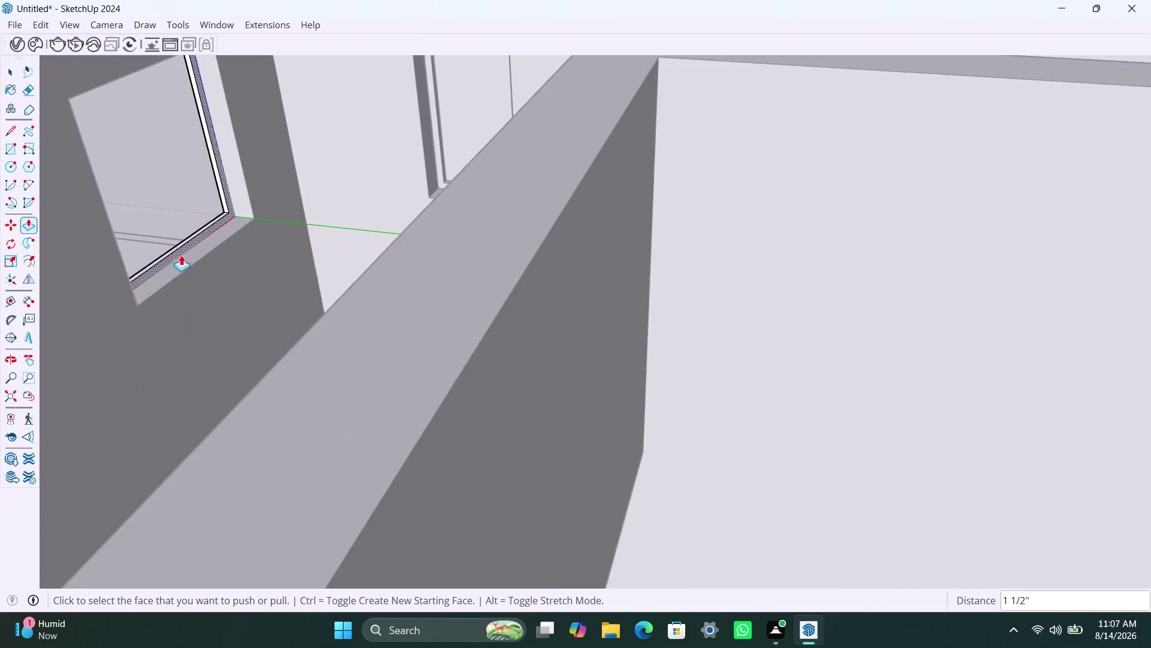
scroll(up, 3)
scroll(up, 3)
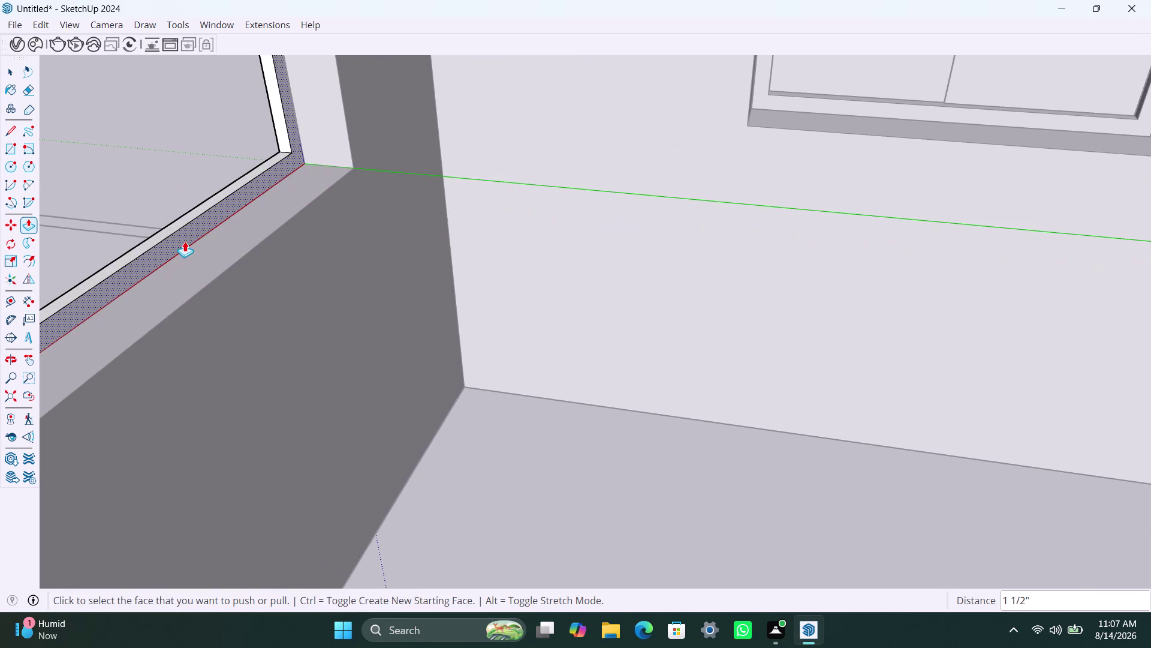
click(184, 241)
key(1)
text(.)
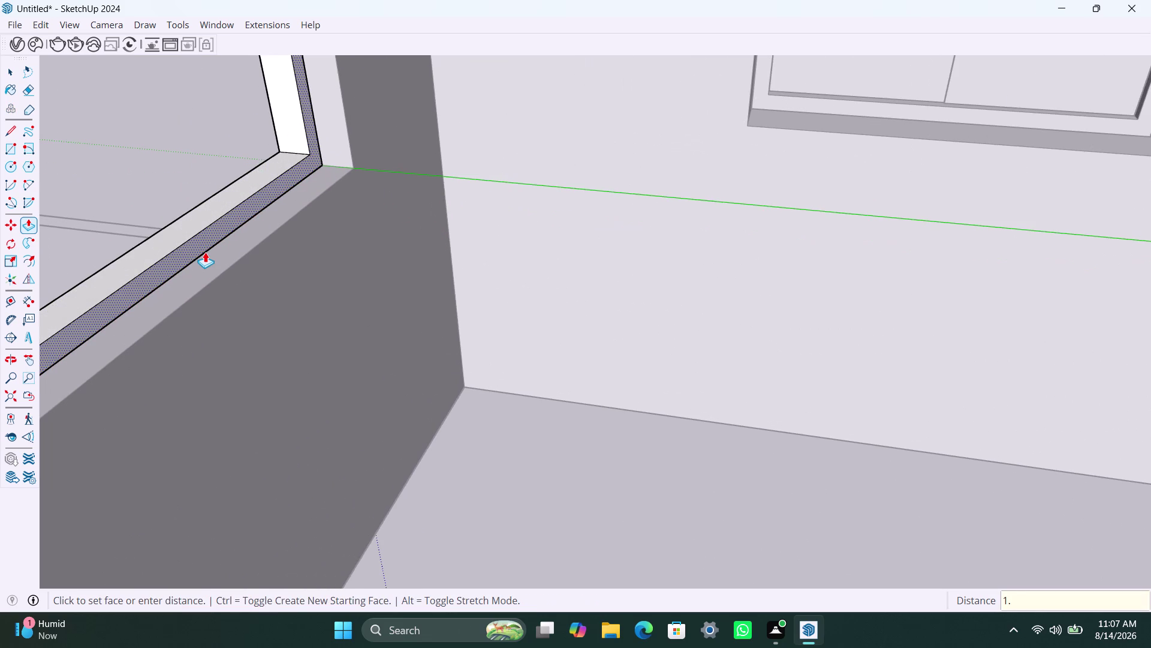
text(5")
key(Return)
key(space)
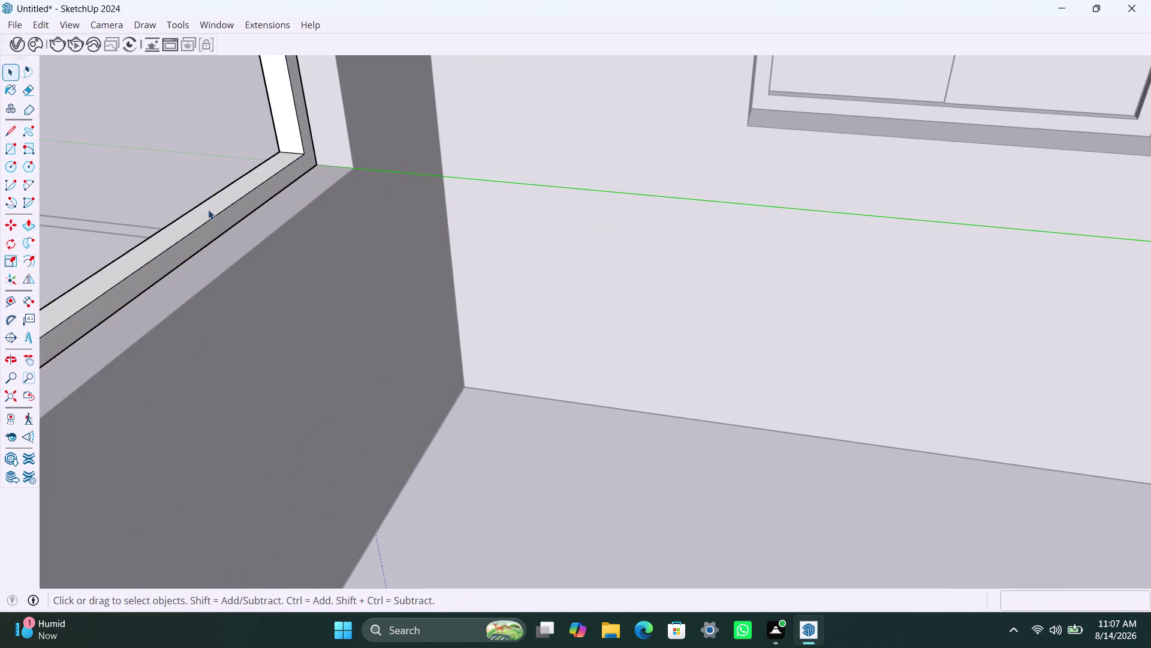
scroll(down, 3)
scroll(up, 3)
middle_drag(118, 260, 587, 244)
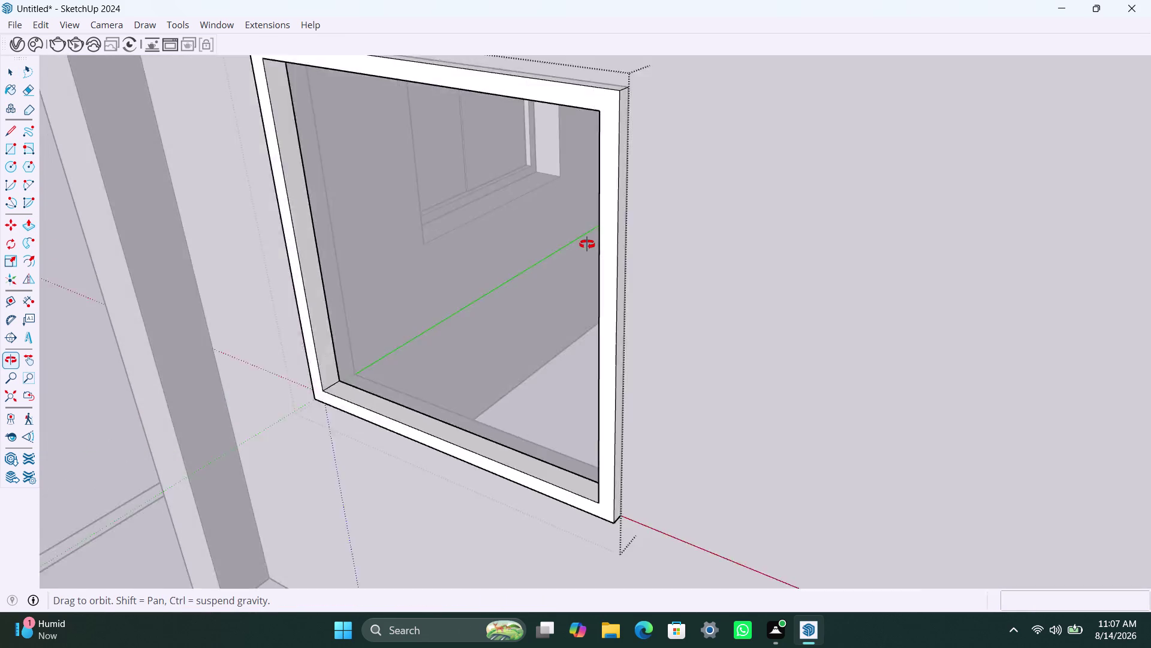
middle_drag(587, 244, 631, 244)
scroll(down, 3)
middle_drag(527, 317, 575, 256)
scroll(down, 3)
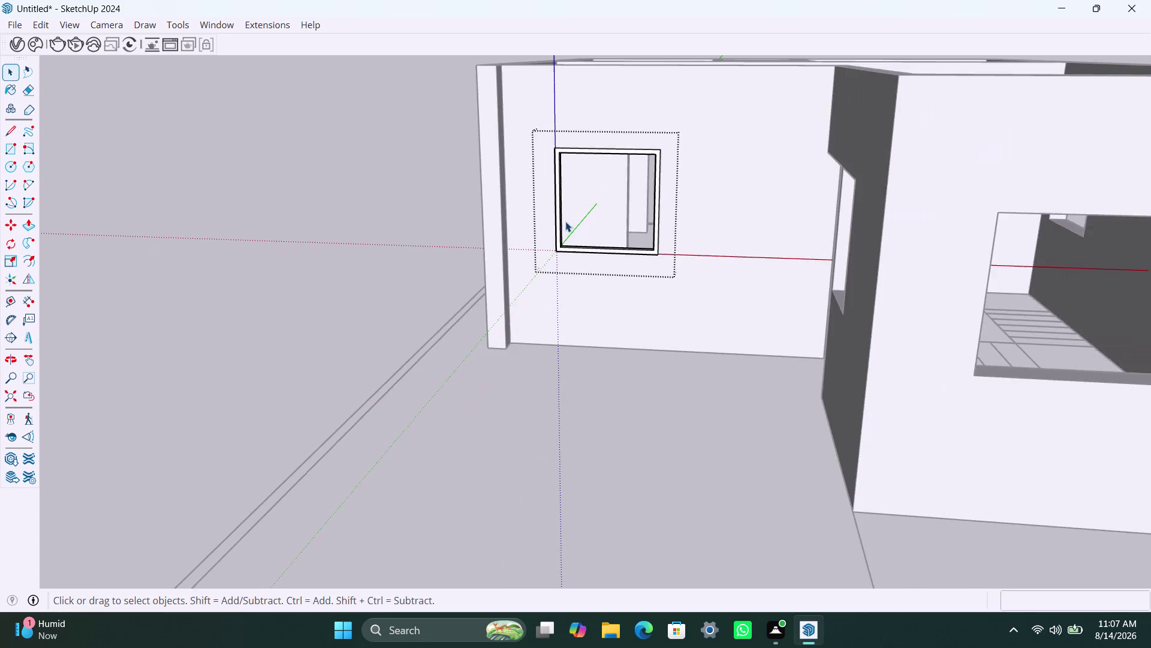
middle_drag(565, 222, 511, 338)
drag(365, 313, 370, 314)
scroll(up, 3)
middle_drag(460, 303, 275, 288)
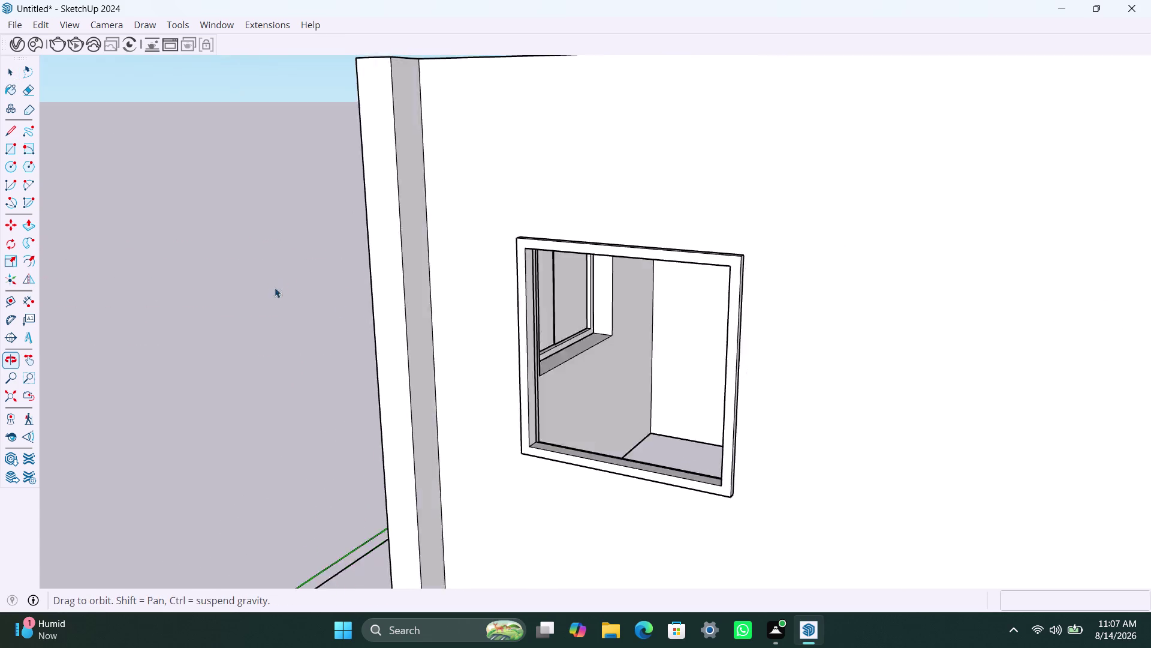
scroll(up, 3)
click(15, 391)
scroll(down, 3)
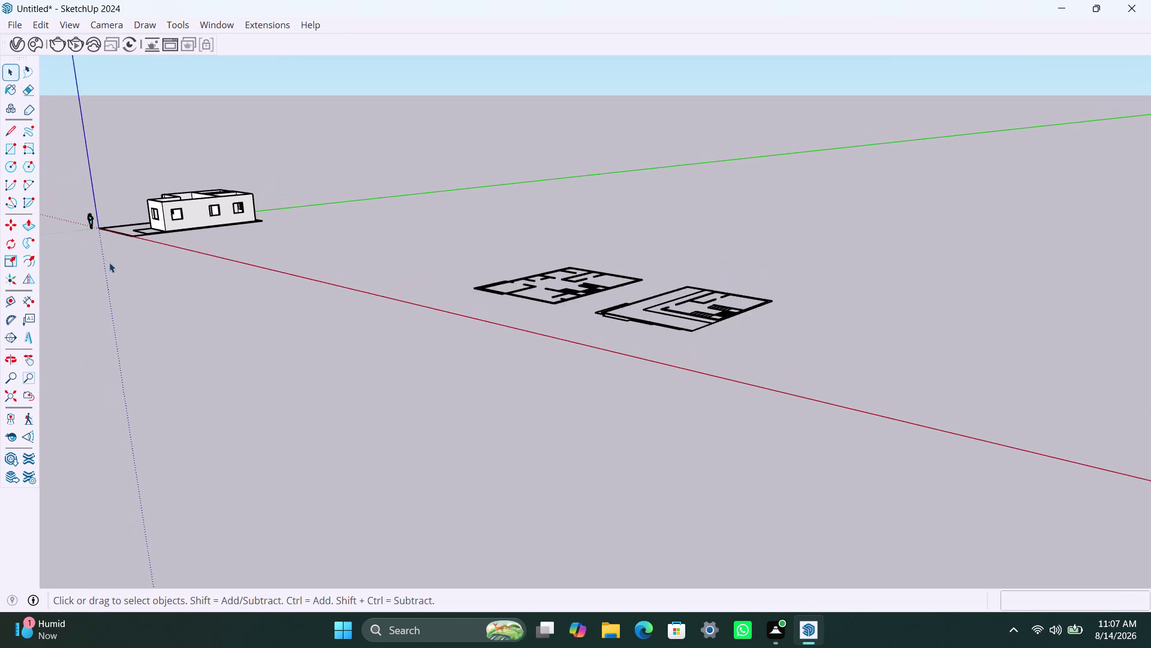
middle_drag(106, 265, 466, 328)
scroll(down, 3)
middle_drag(68, 407, 134, 372)
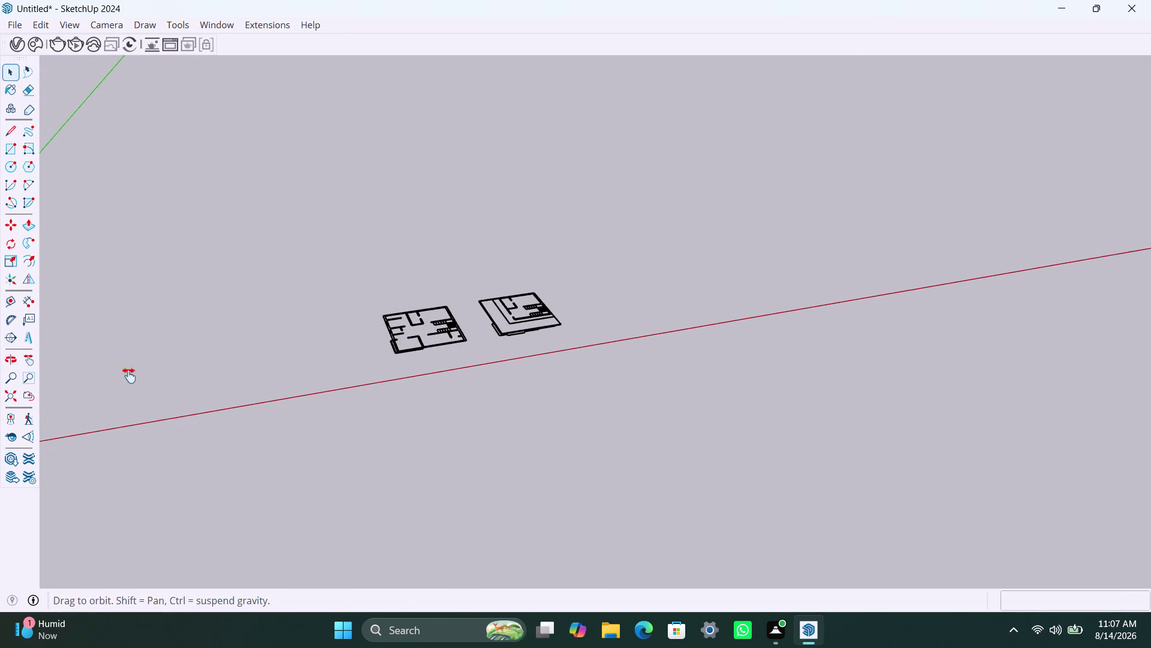
middle_drag(133, 373, 560, 249)
scroll(up, 3)
scroll(up, 3)
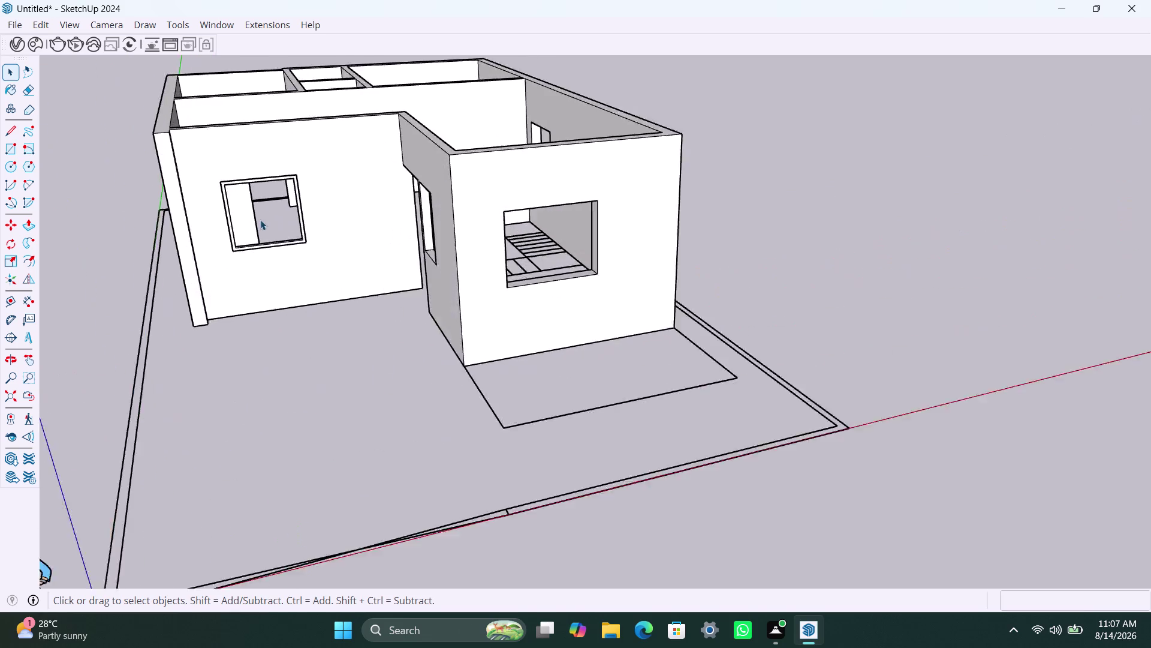
scroll(up, 3)
middle_drag(432, 295, 407, 325)
scroll(up, 3)
middle_drag(320, 225, 344, 222)
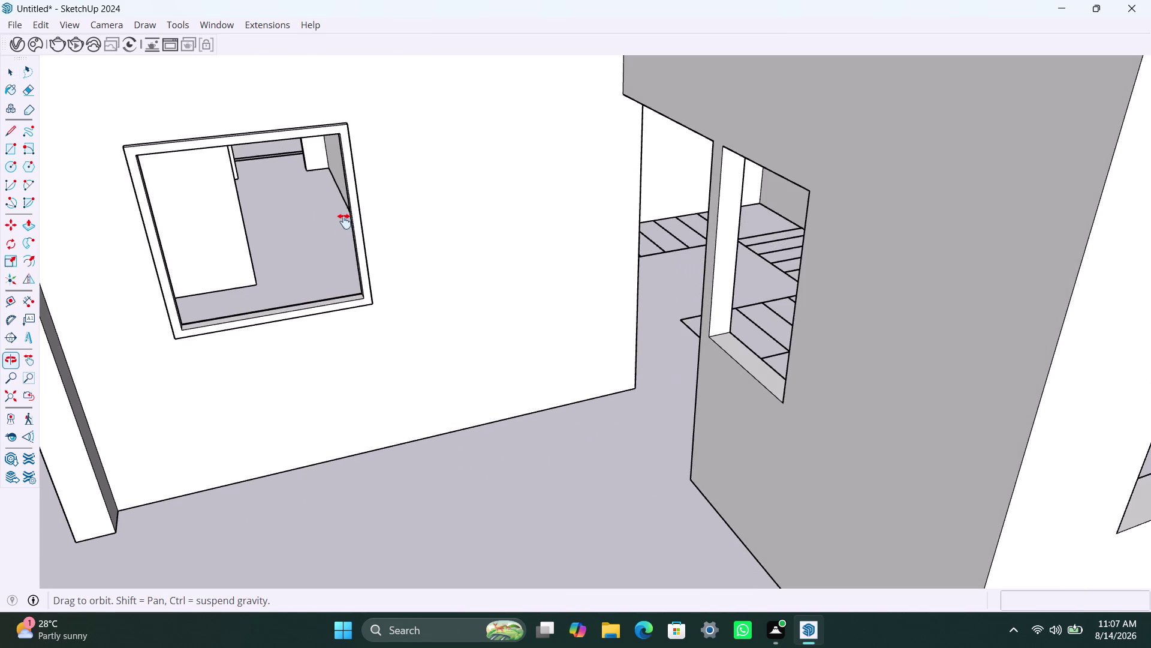
middle_drag(344, 221, 313, 233)
scroll(down, 3)
middle_drag(421, 214, 368, 229)
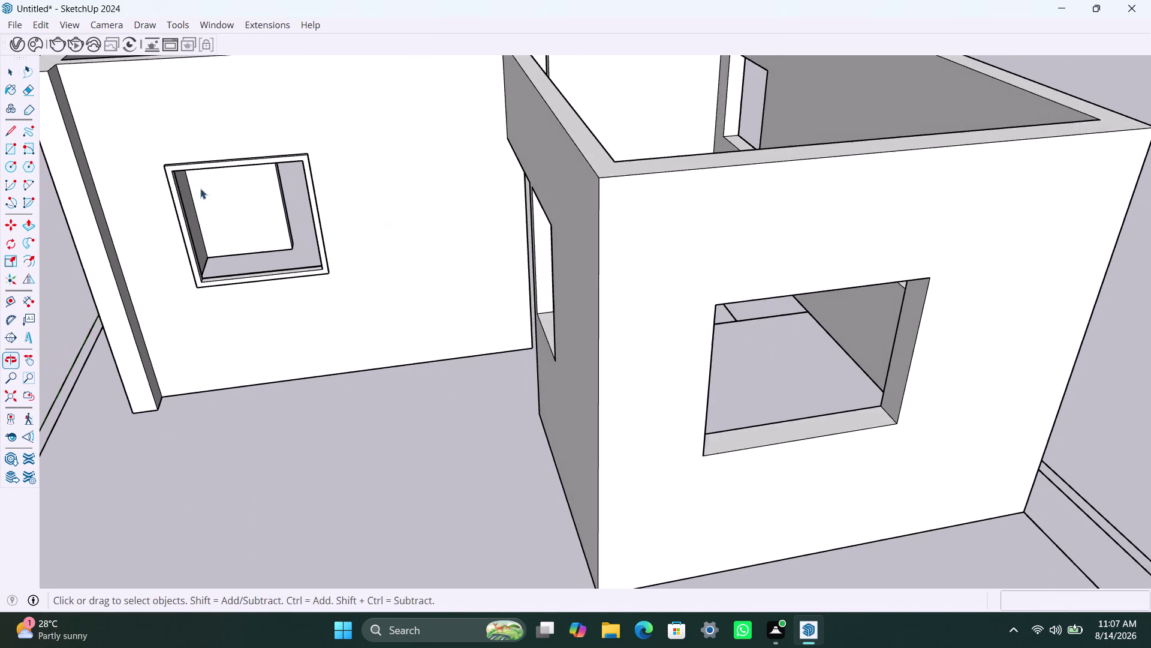
scroll(up, 3)
middle_drag(230, 161, 319, 114)
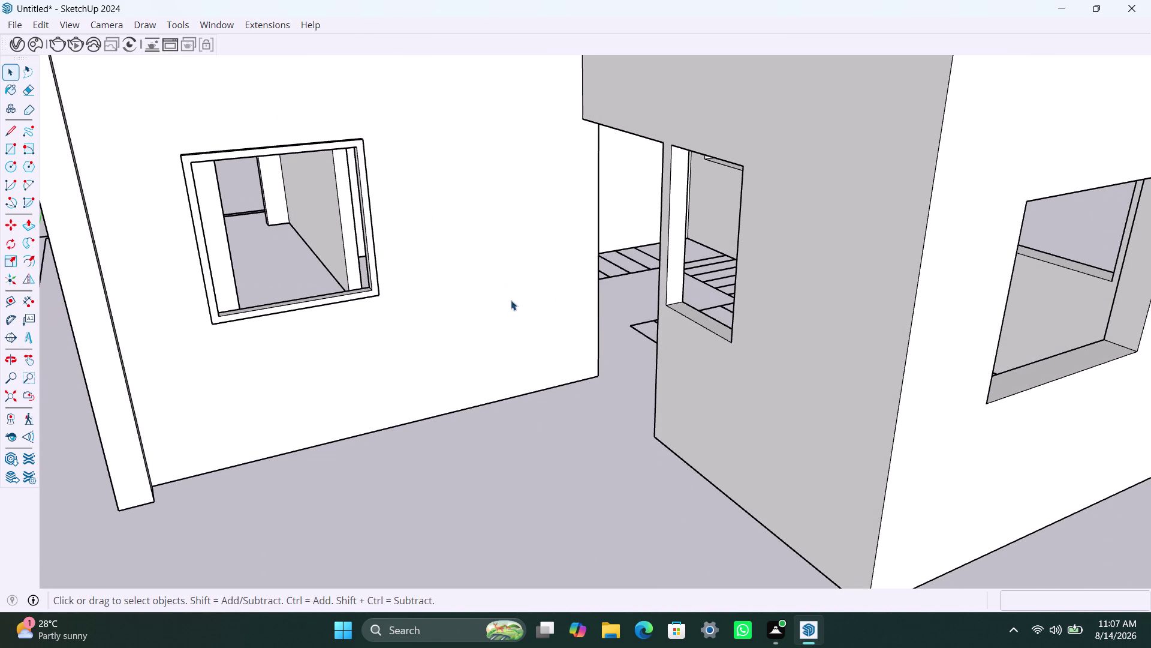
scroll(up, 3)
click(676, 268)
Push/Pull the interior doorway's narrow side face out 2 1/2", then view the whole house.
triple_click(676, 277)
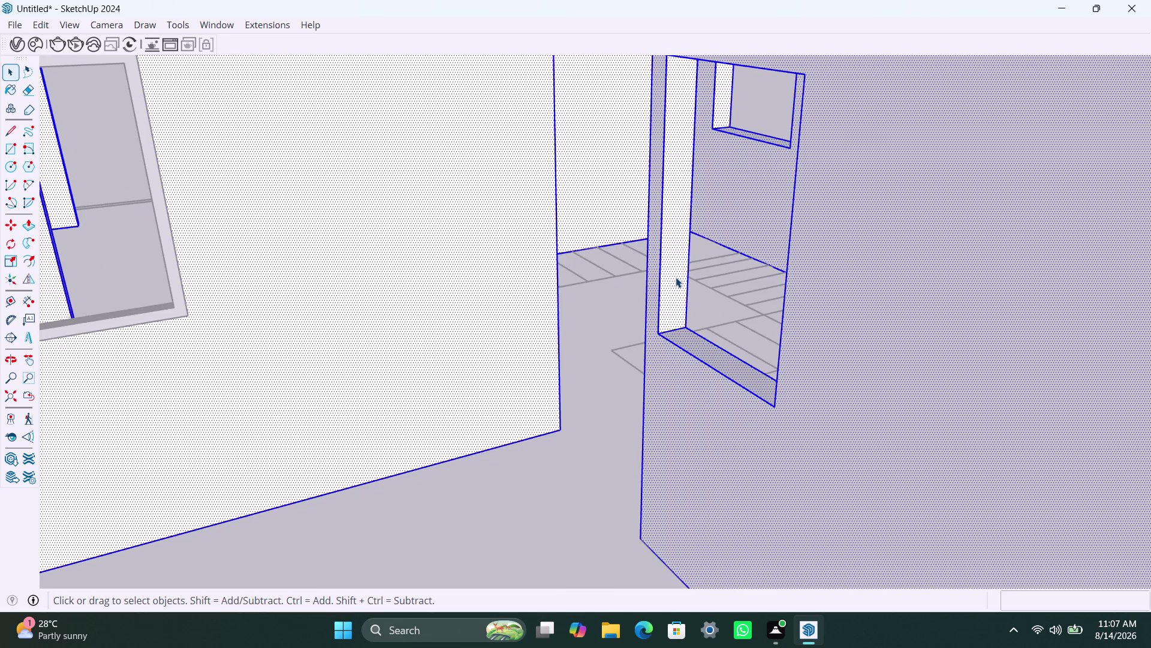
click(675, 277)
click(673, 281)
key(p)
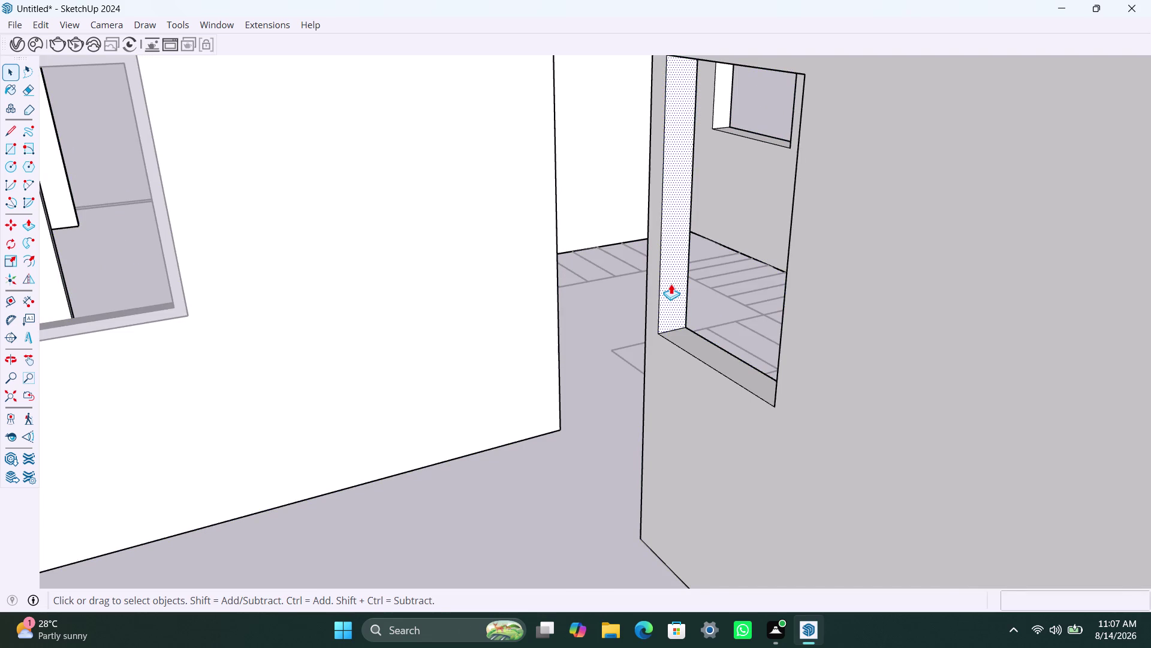
click(671, 284)
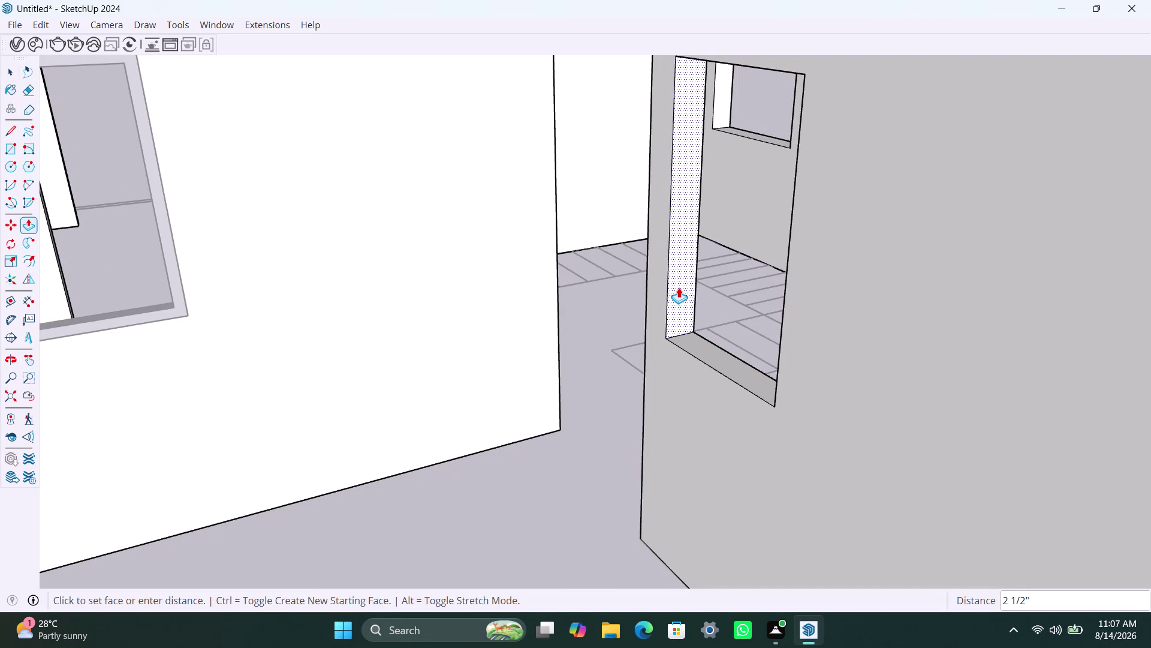
click(679, 287)
key(space)
click(609, 365)
scroll(down, 3)
middle_drag(507, 341, 567, 333)
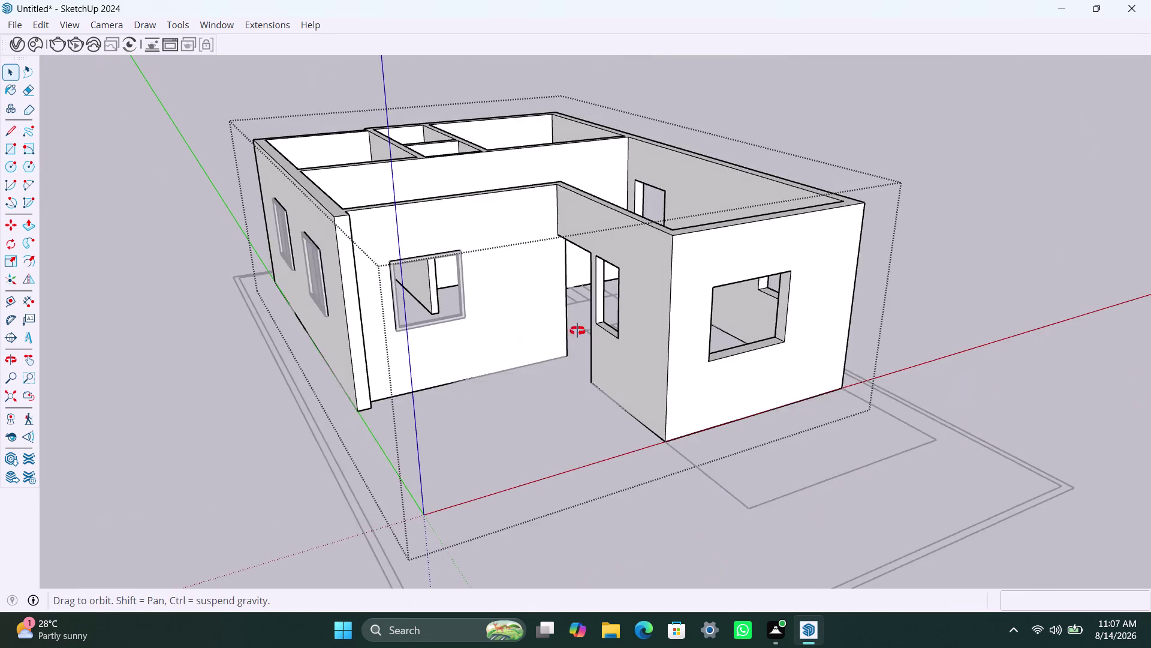
middle_drag(568, 334, 788, 313)
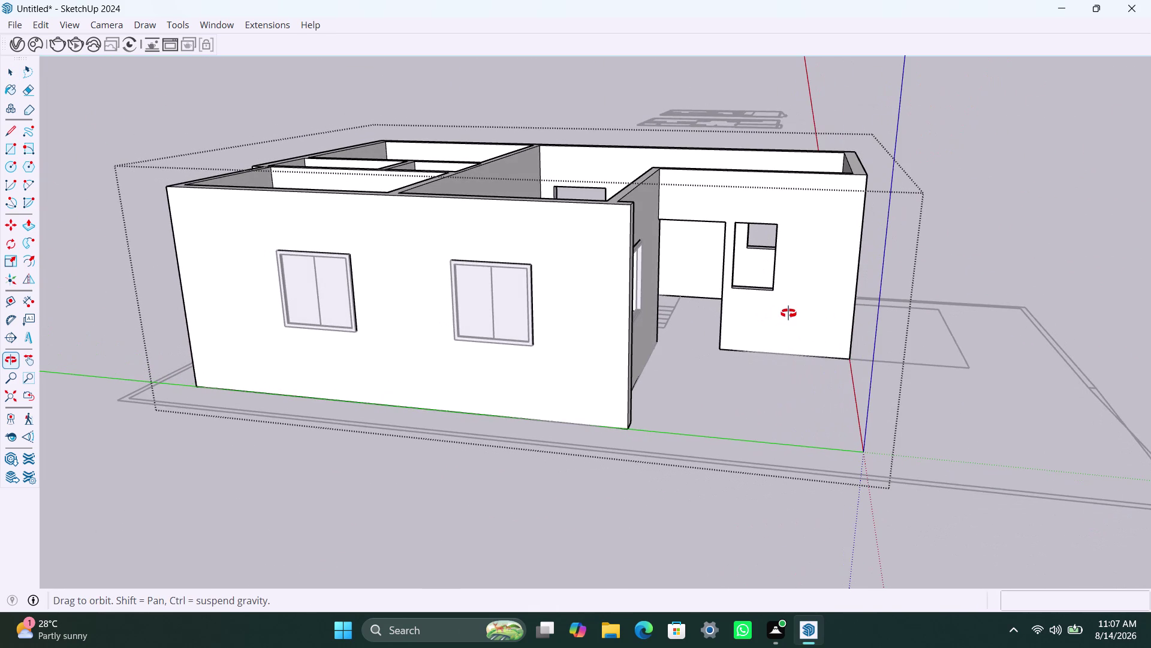
middle_drag(789, 313, 577, 361)
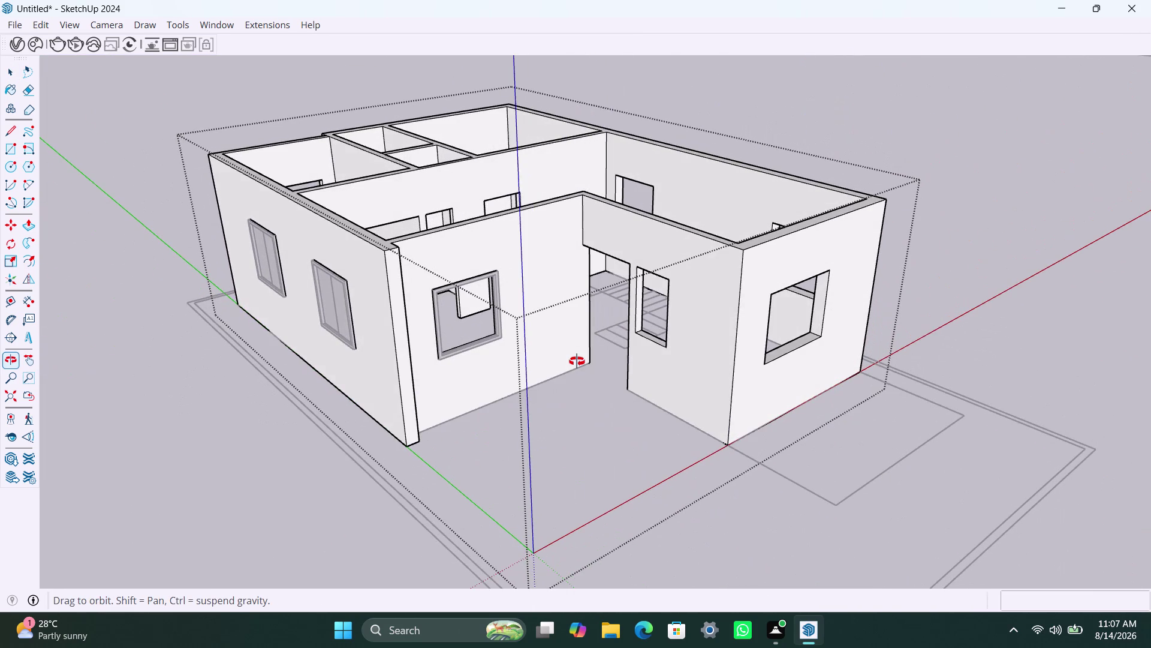
middle_drag(577, 361, 794, 370)
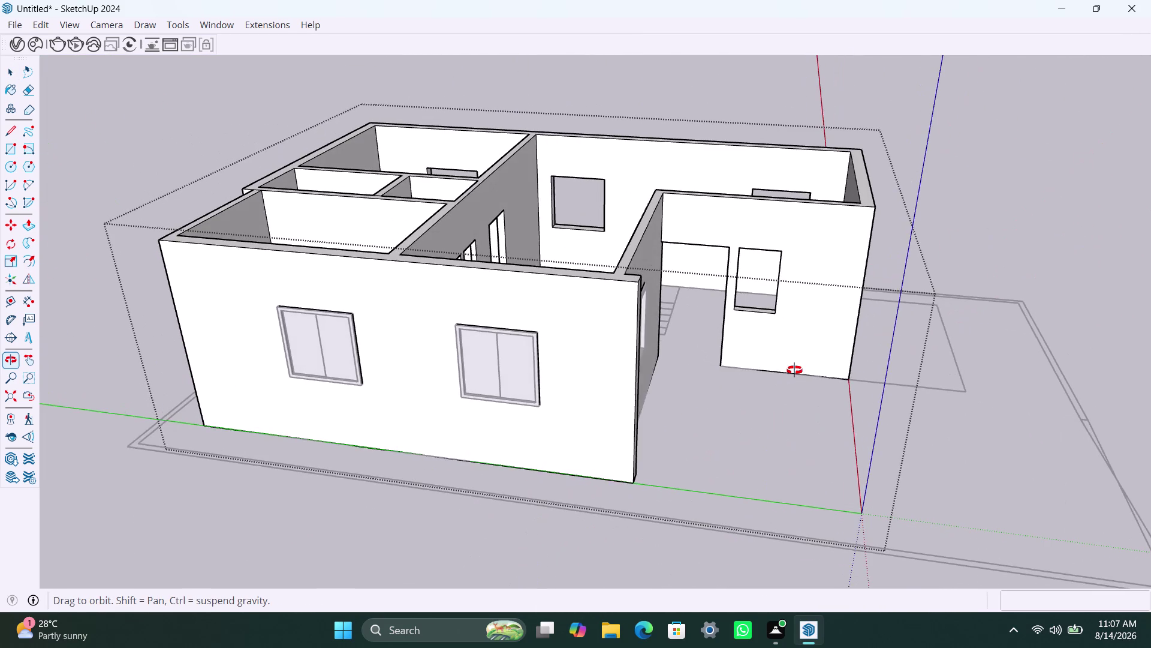
middle_drag(795, 369, 765, 370)
middle_drag(564, 383, 144, 339)
scroll(up, 3)
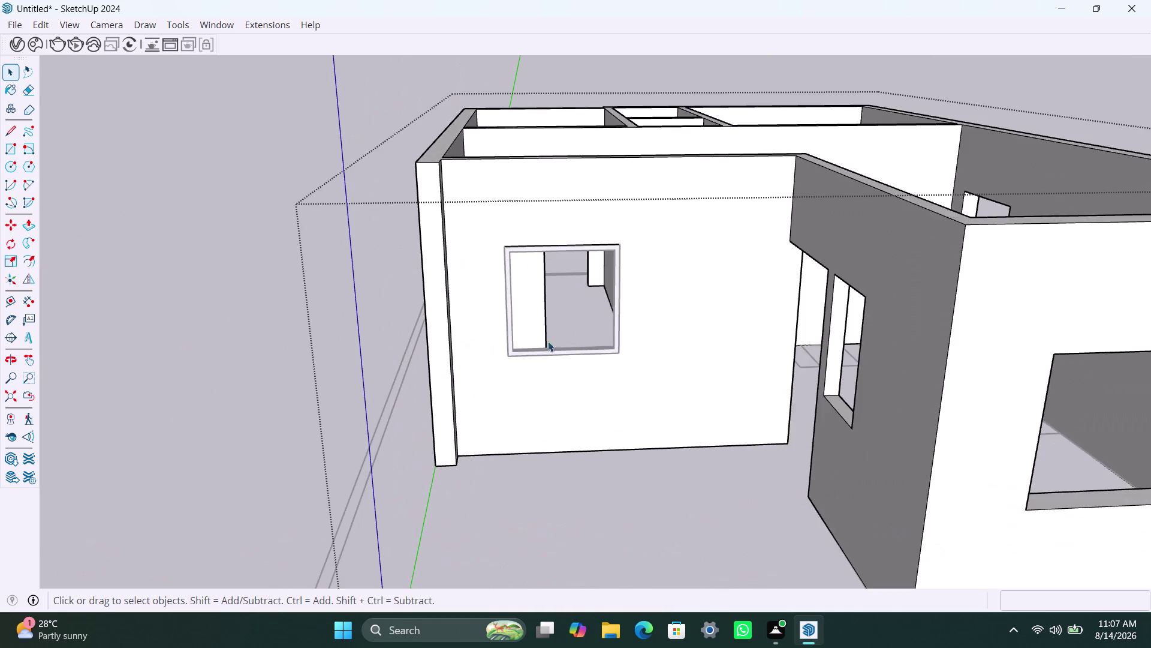
scroll(up, 3)
middle_drag(526, 366, 506, 377)
click(529, 466)
Inside the window frame group, draw a rectangle covering the left half of the opening.
click(248, 382)
double_click(212, 268)
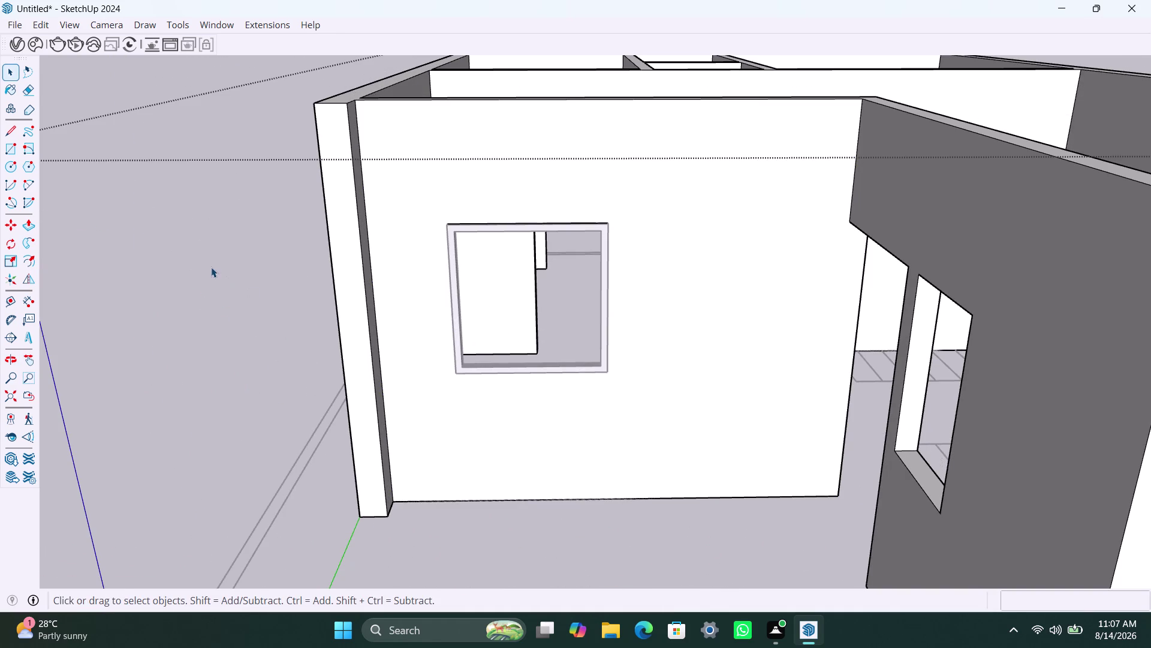
scroll(up, 3)
key(r)
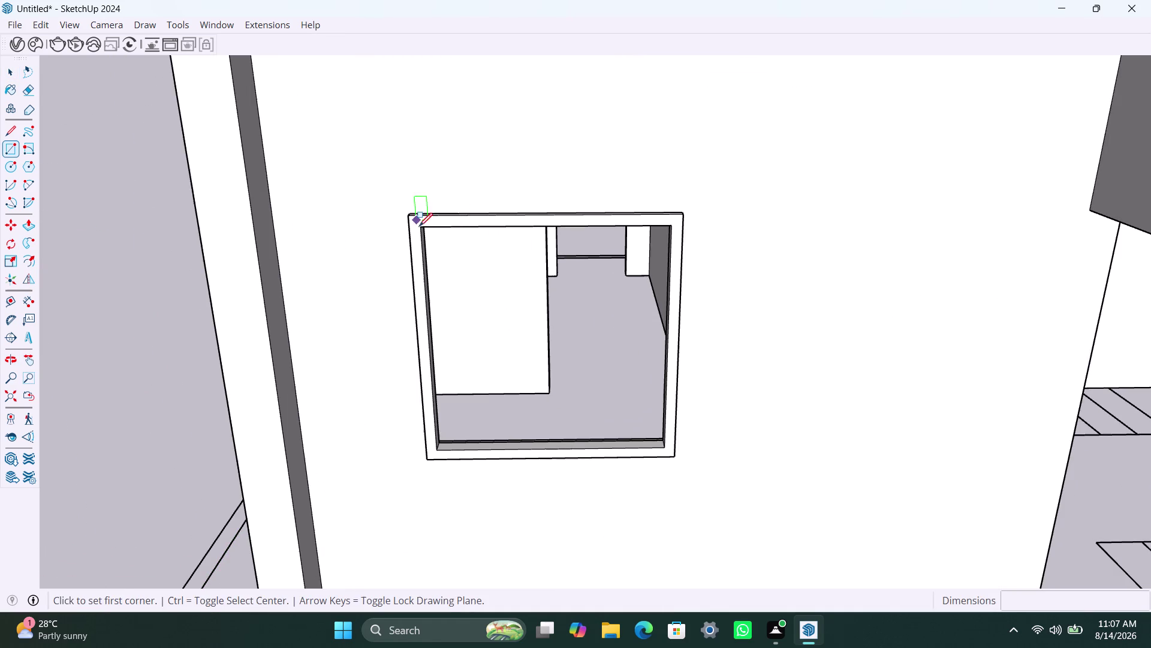
click(421, 228)
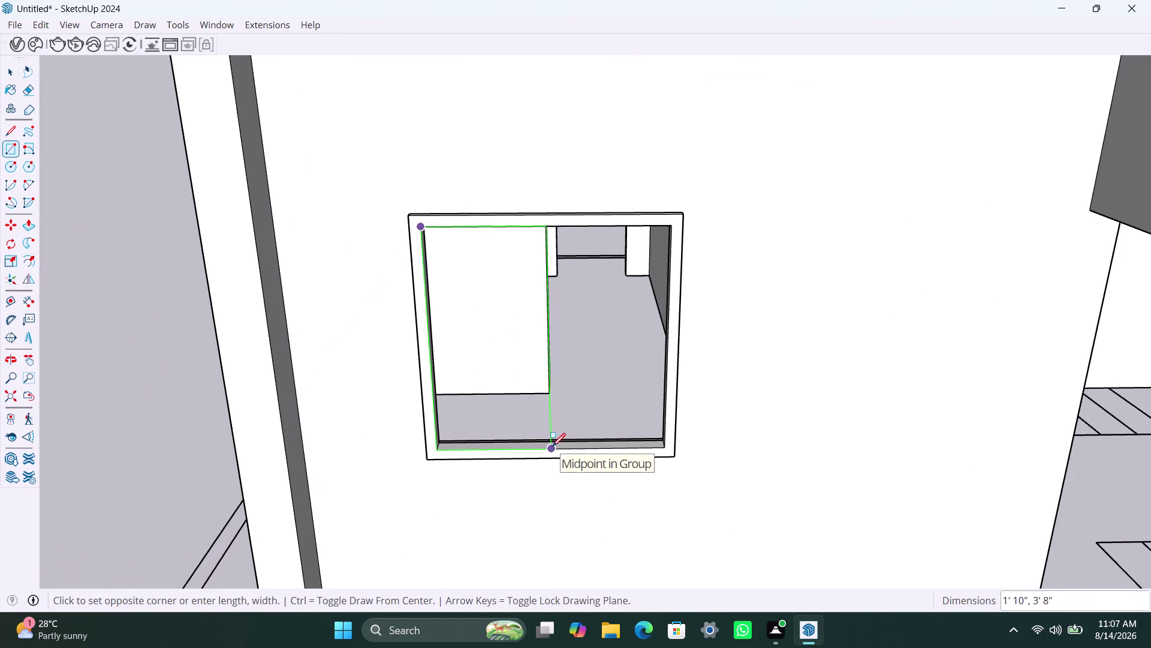
click(553, 447)
key(space)
Turn the left pane rectangle into a group and select its face.
double_click(503, 362)
right_click(503, 361)
click(584, 166)
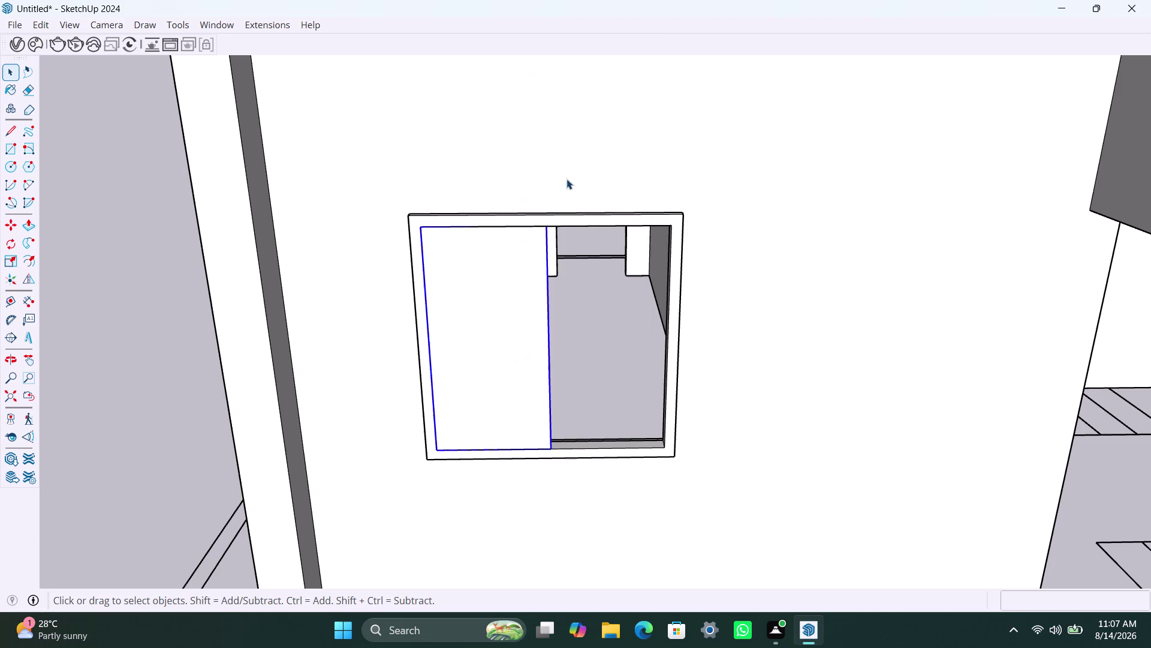
double_click(501, 312)
click(501, 312)
Push/Pull the left pane 8 mm thick and select the panel.
key(p)
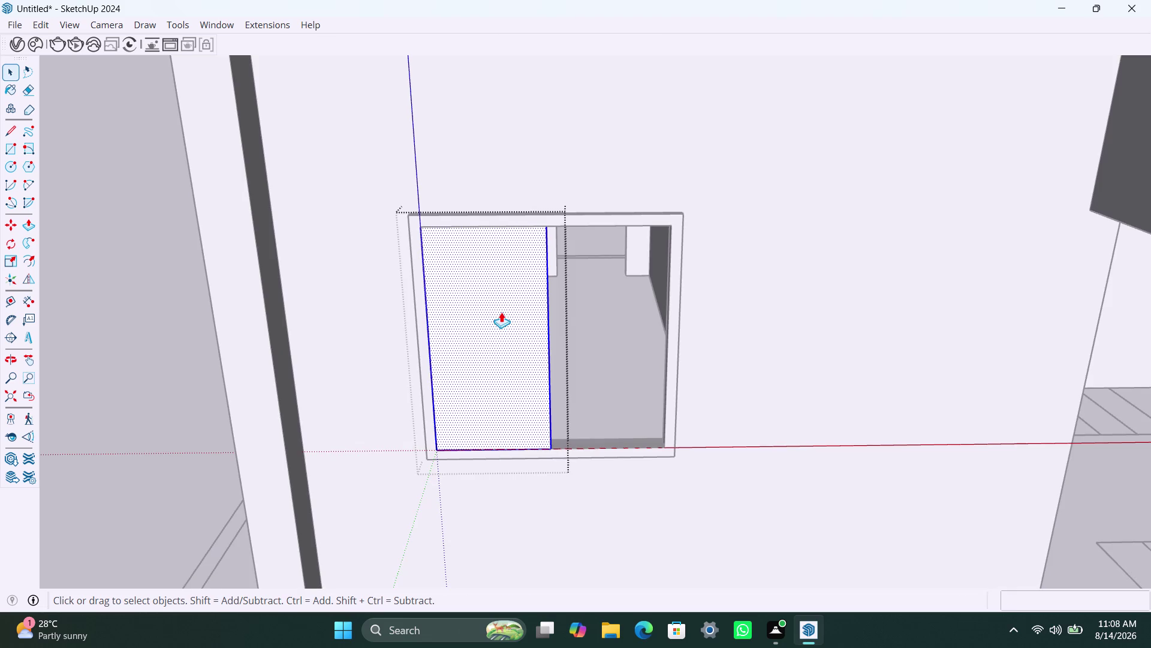
click(501, 312)
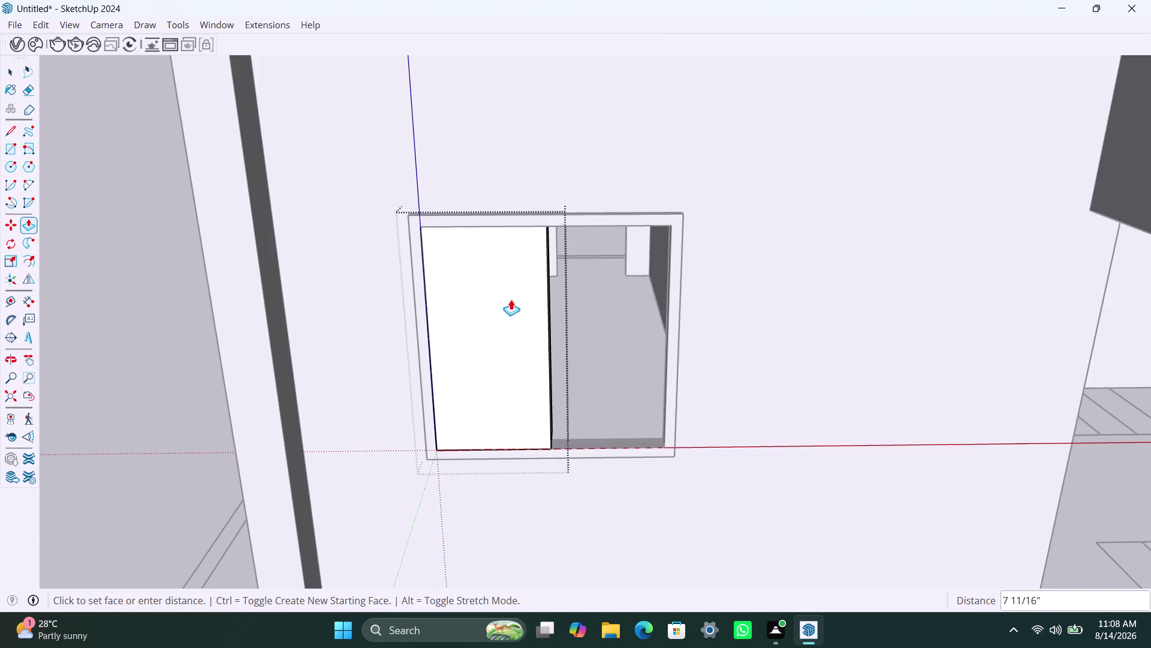
text(8MM)
key(Return)
key(space)
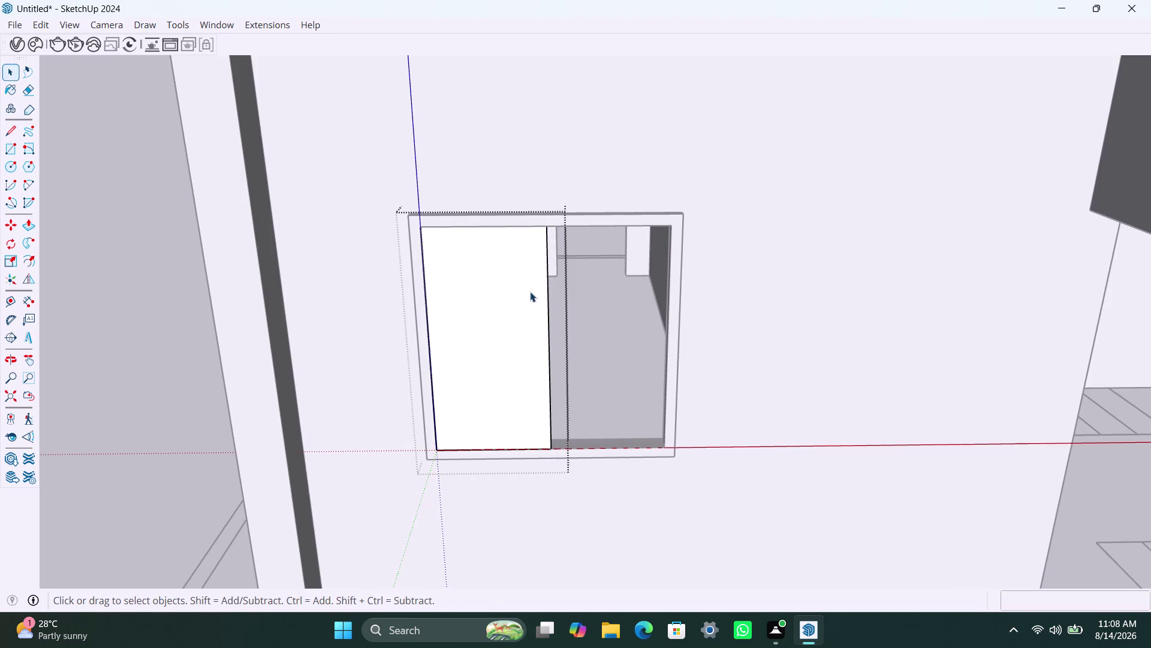
click(623, 126)
click(521, 333)
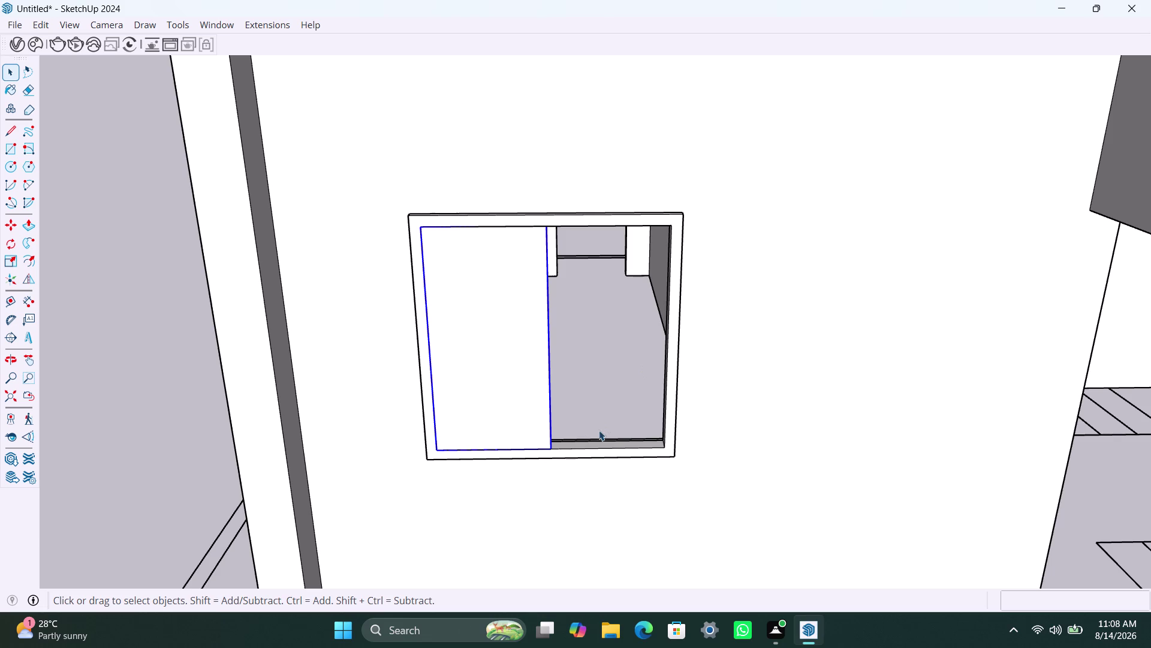
scroll(up, 3)
Move the panel down from its bottom corner onto the window sill.
middle_drag(538, 491, 480, 454)
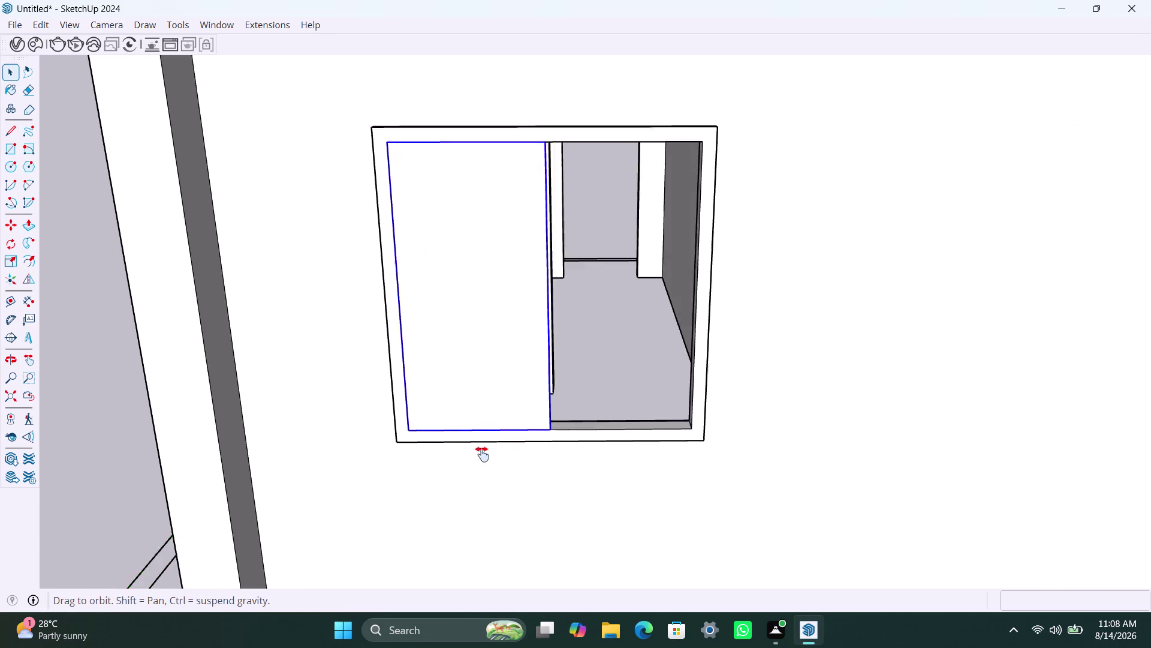
middle_drag(481, 454, 413, 484)
scroll(up, 3)
key(m)
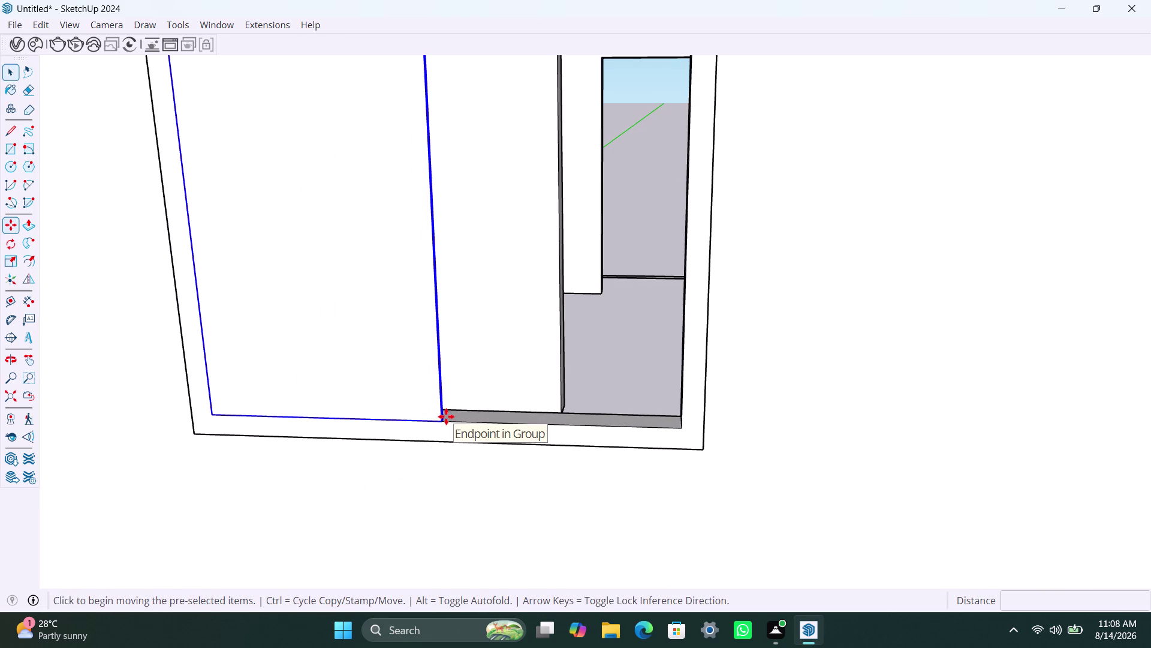
click(444, 418)
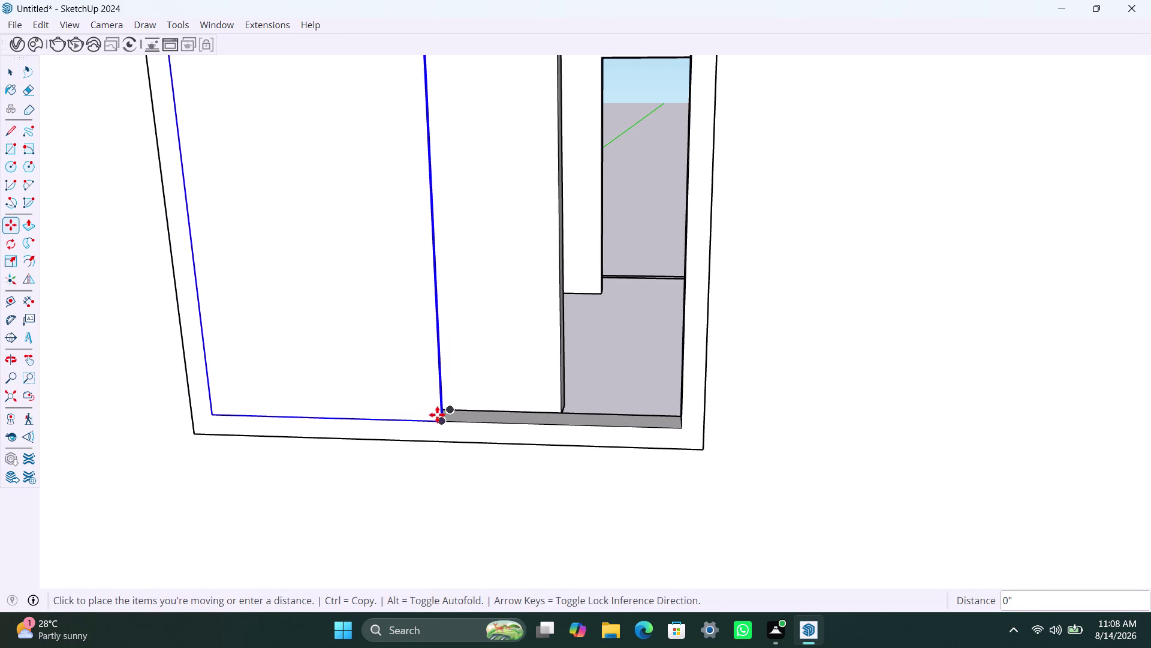
scroll(up, 3)
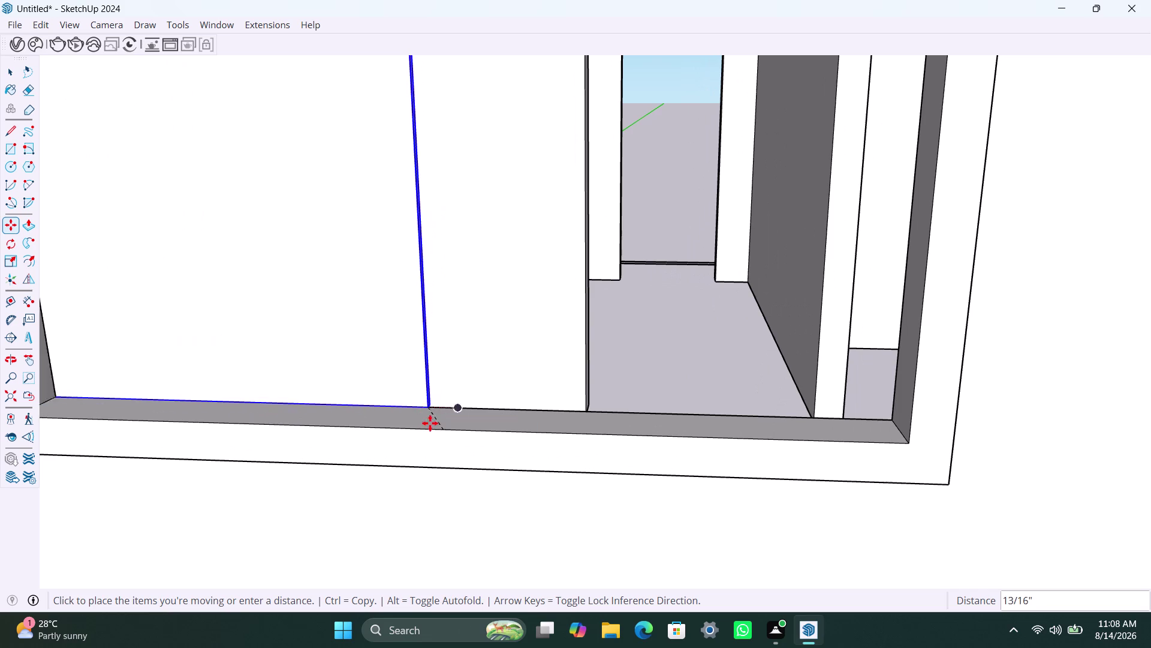
scroll(down, 3)
middle_drag(432, 408, 438, 452)
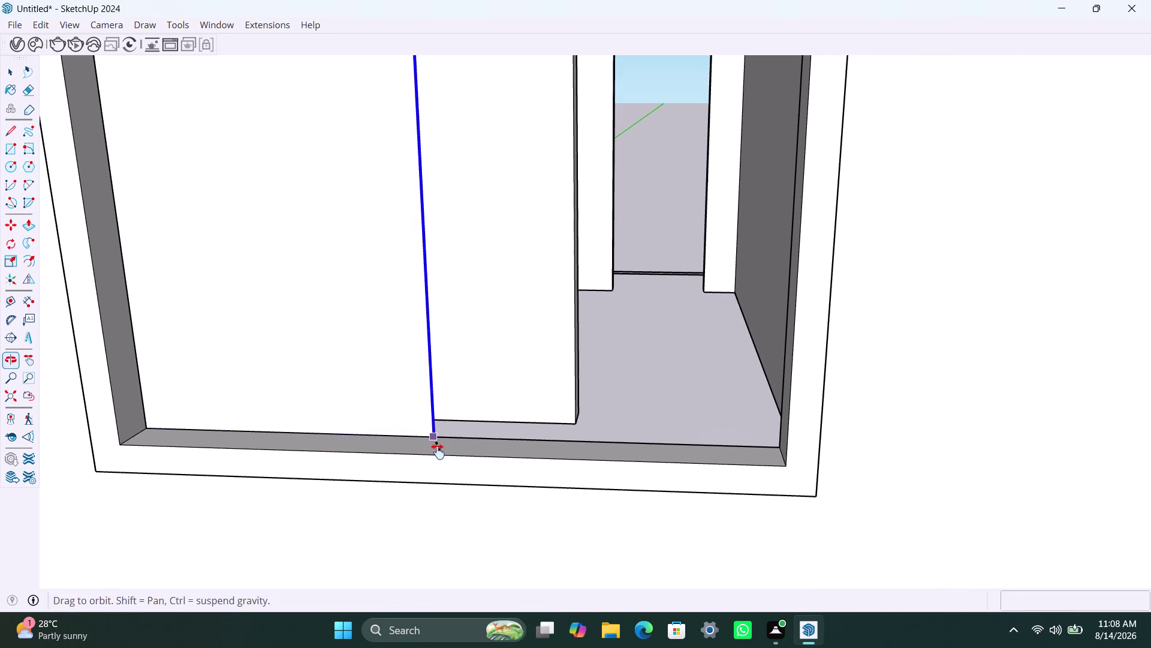
middle_drag(438, 452, 435, 543)
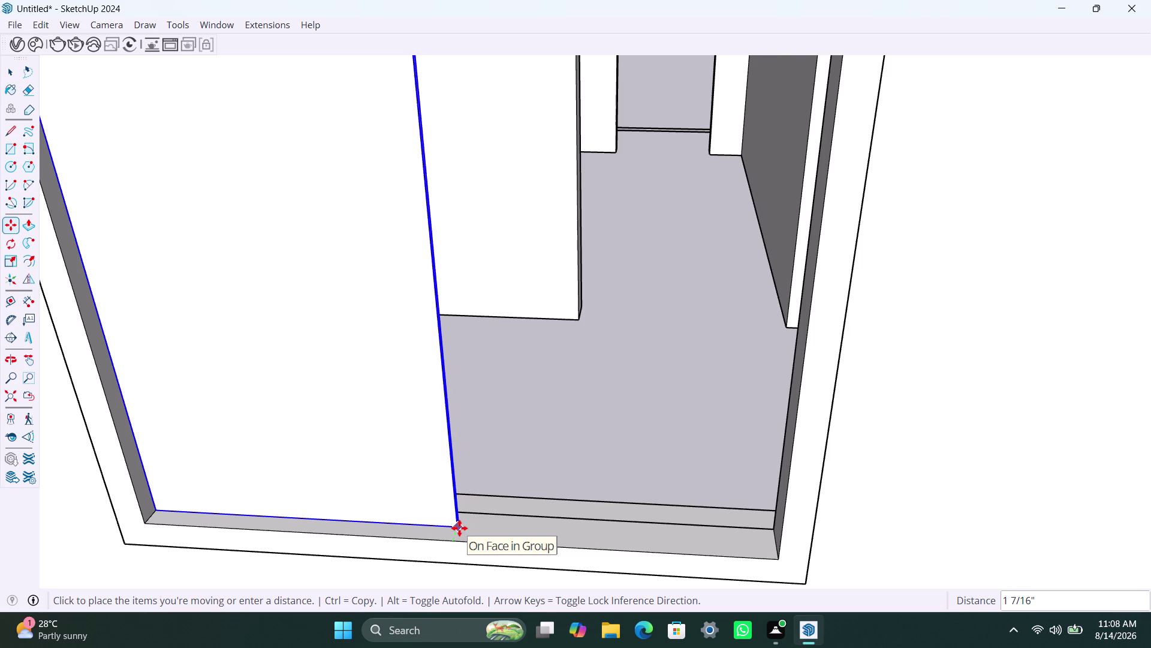
click(459, 527)
Copy the panel into the right half of the window.
key(m)
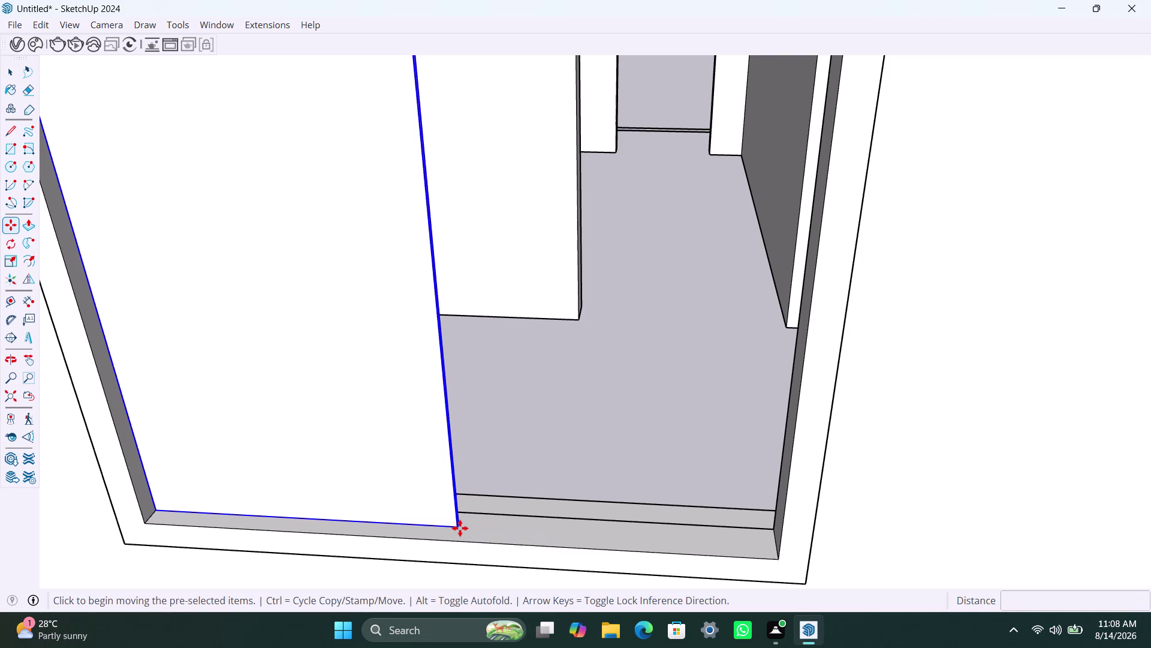
click(459, 527)
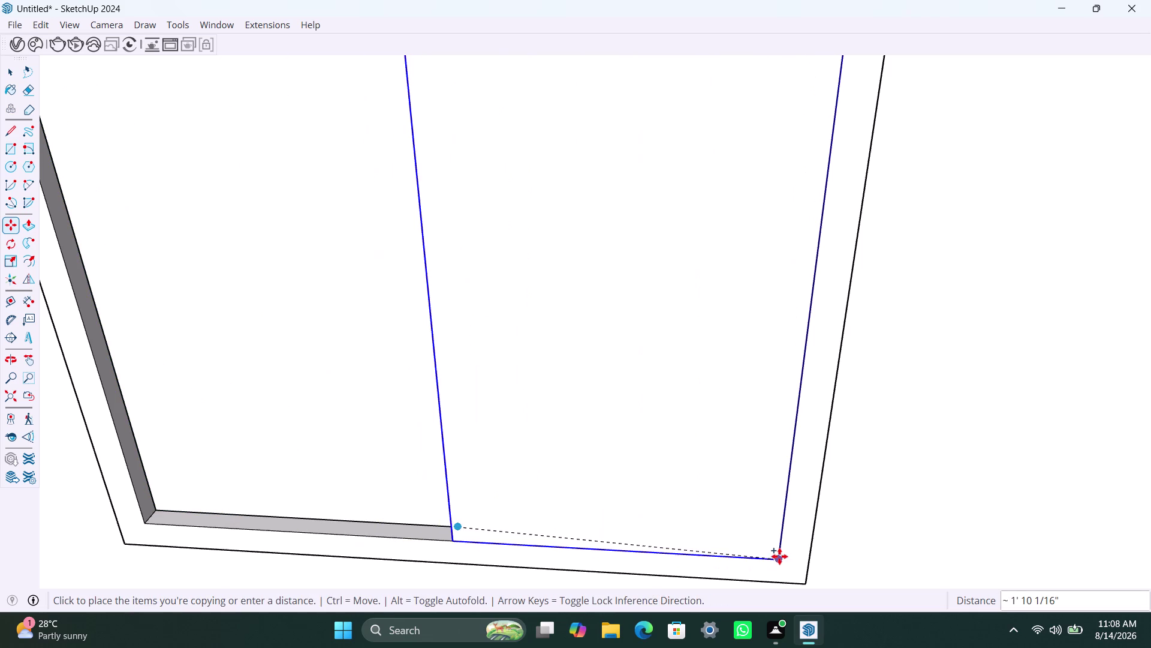
click(781, 555)
key(space)
scroll(down, 3)
middle_drag(388, 490, 707, 434)
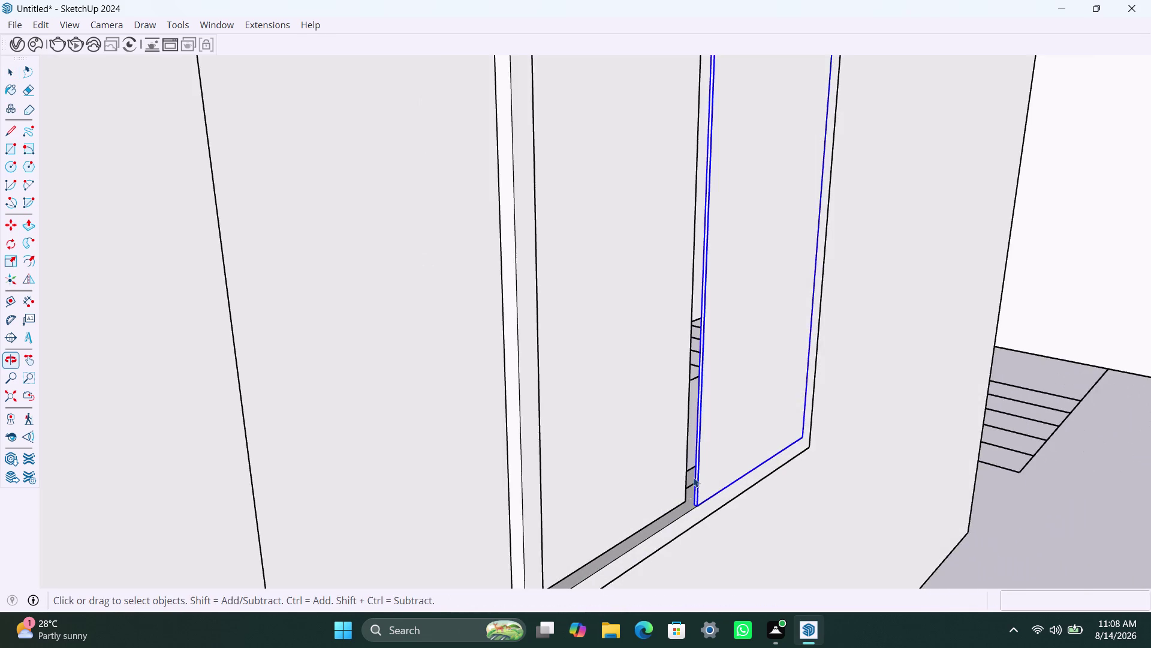
scroll(up, 3)
Nudge the copied panel into its final position in the right half.
key(m)
scroll(up, 3)
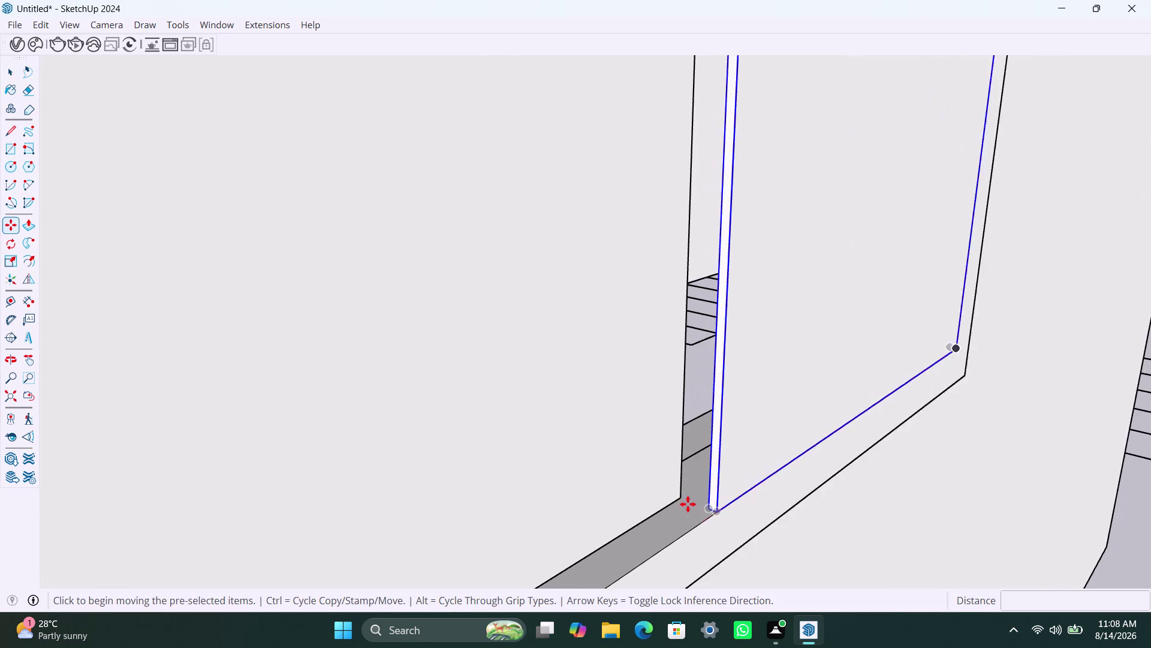
scroll(up, 3)
click(724, 510)
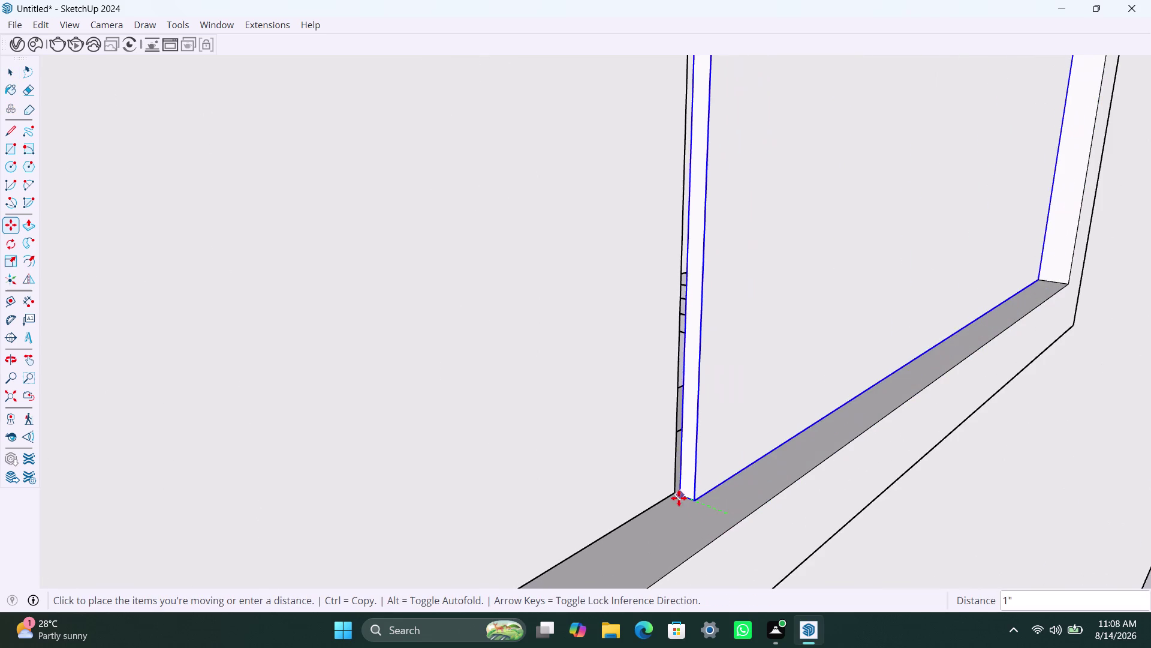
click(675, 497)
key(space)
scroll(down, 3)
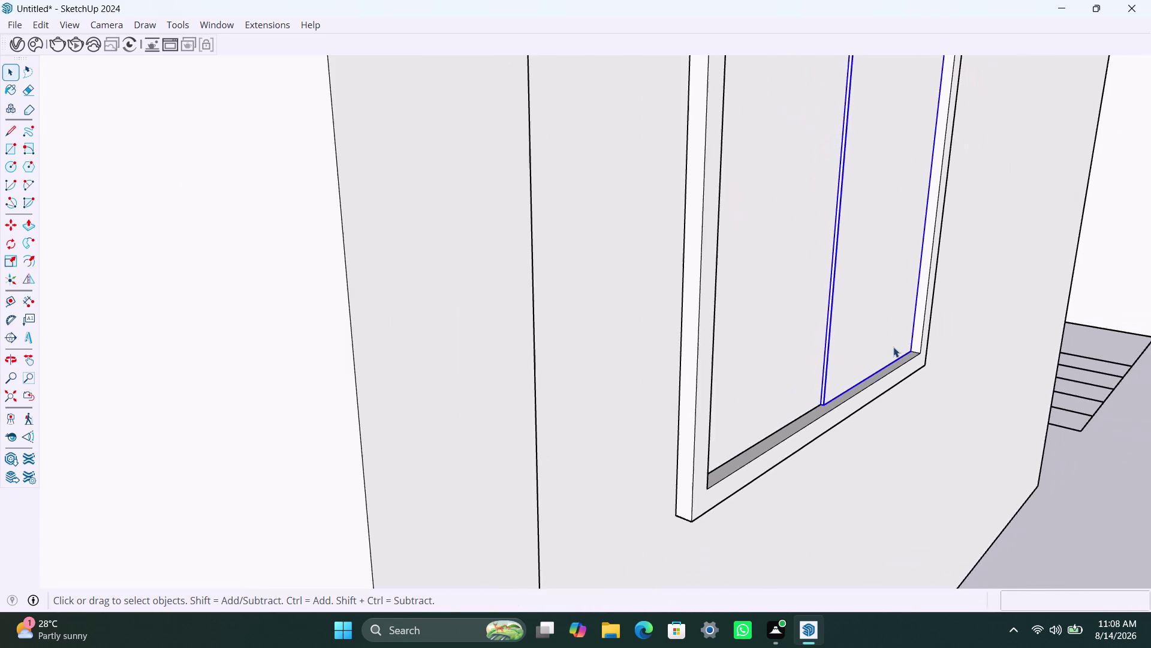
scroll(down, 3)
middle_drag(867, 355, 642, 373)
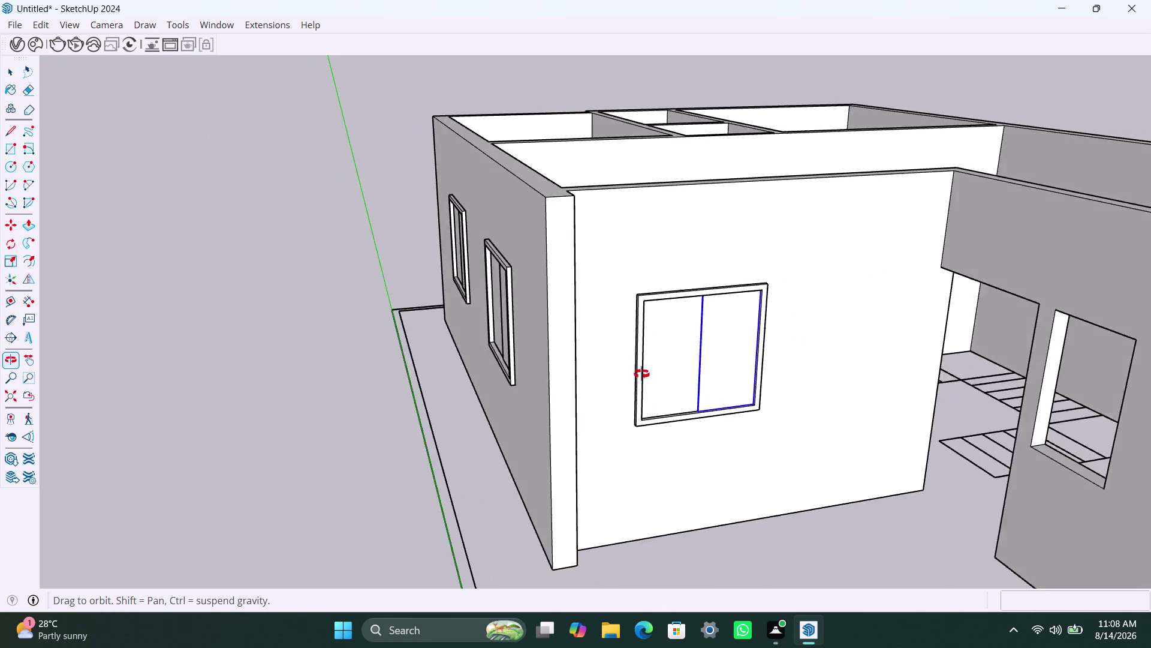
middle_drag(642, 373, 949, 395)
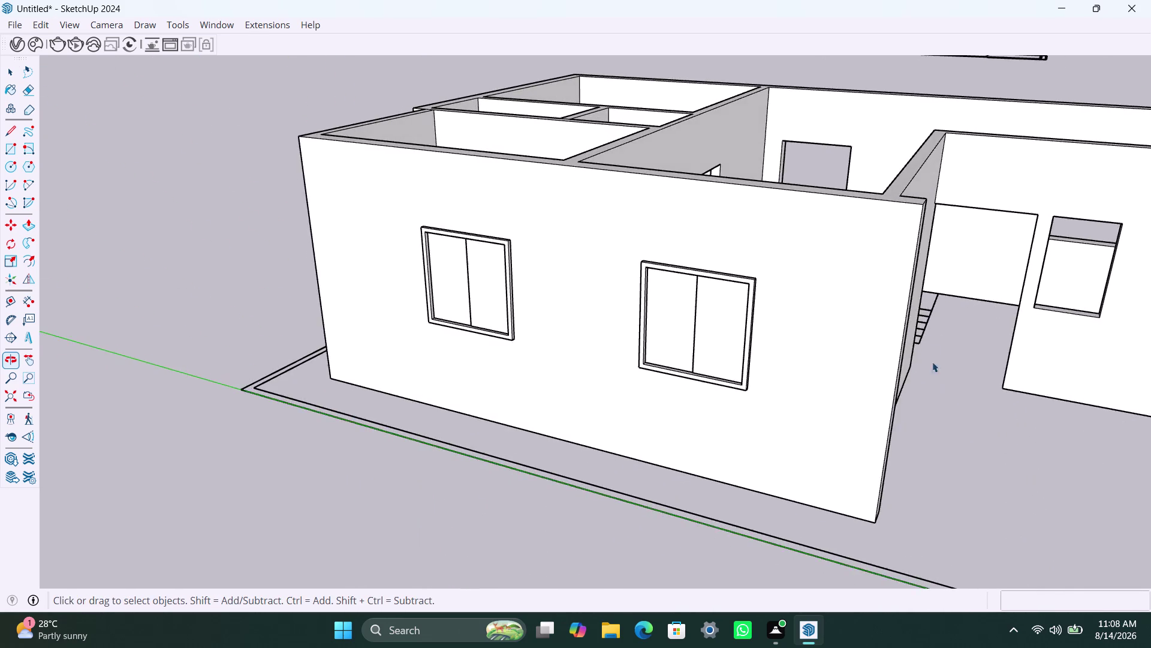
scroll(down, 3)
middle_drag(908, 319, 507, 349)
scroll(up, 3)
middle_drag(629, 436, 635, 438)
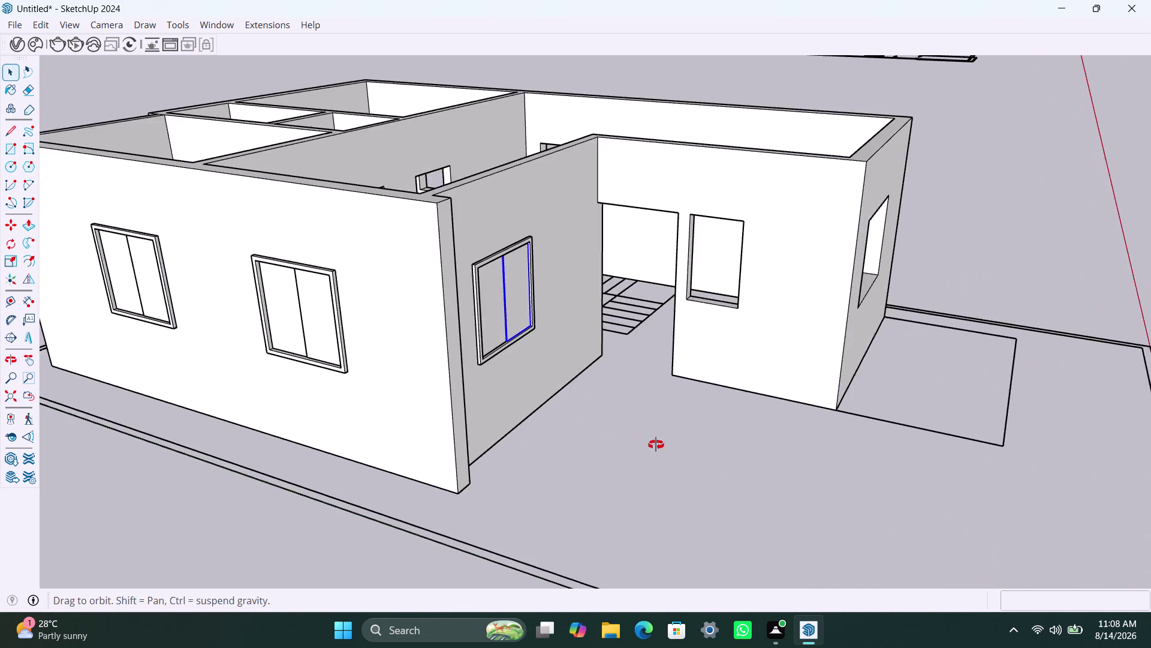
middle_drag(634, 438, 743, 449)
scroll(up, 3)
middle_drag(692, 296, 734, 316)
scroll(up, 3)
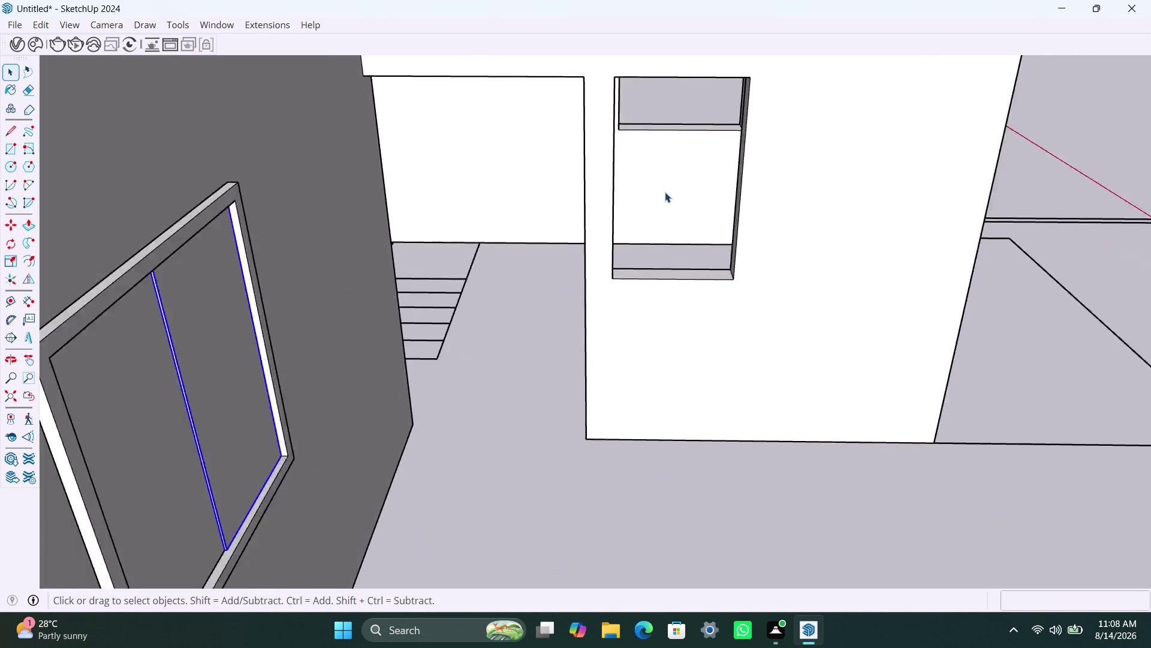
scroll(down, 3)
middle_drag(618, 209, 543, 327)
scroll(up, 3)
middle_drag(593, 338, 601, 300)
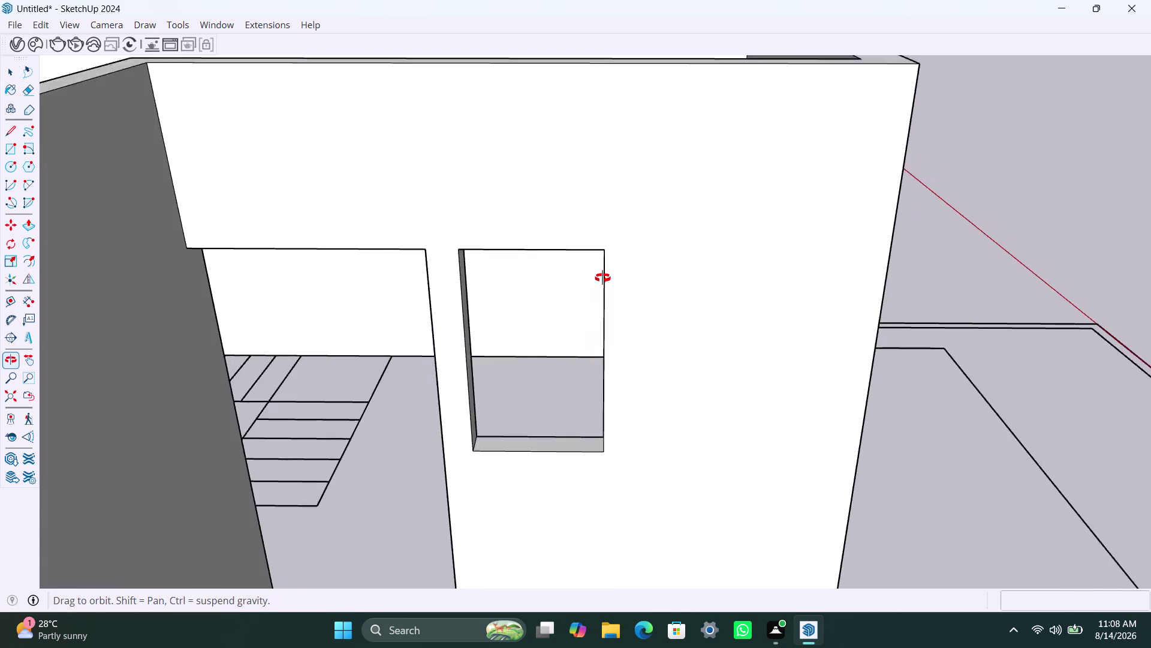
middle_drag(601, 300, 603, 295)
scroll(up, 3)
scroll(down, 3)
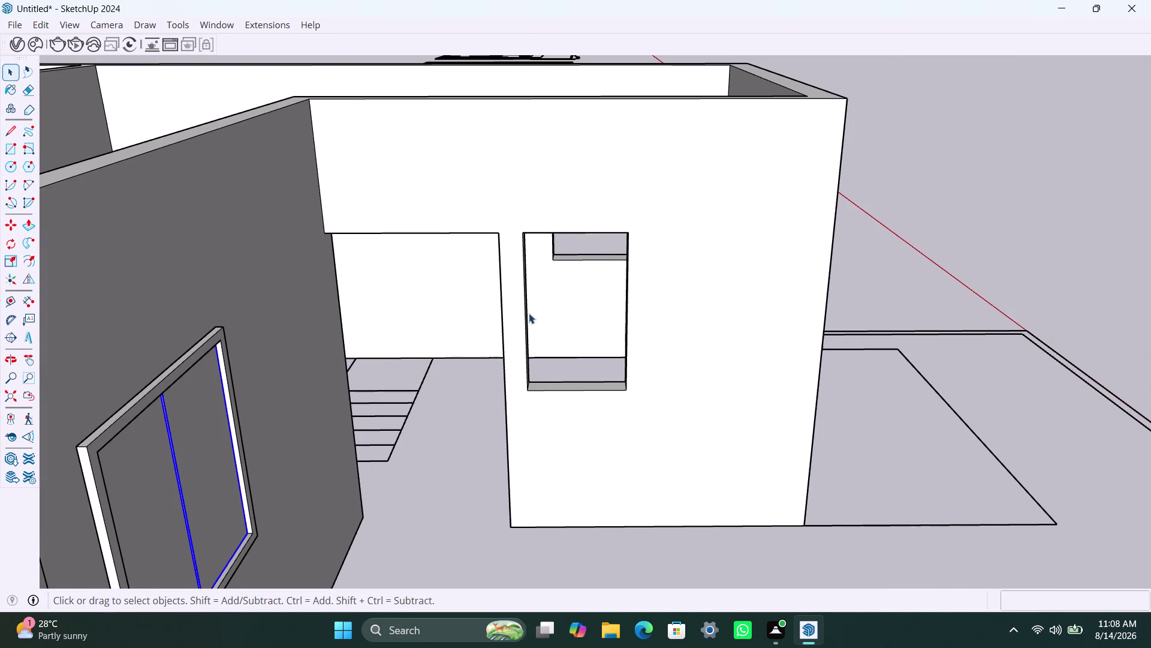
scroll(up, 3)
scroll(down, 3)
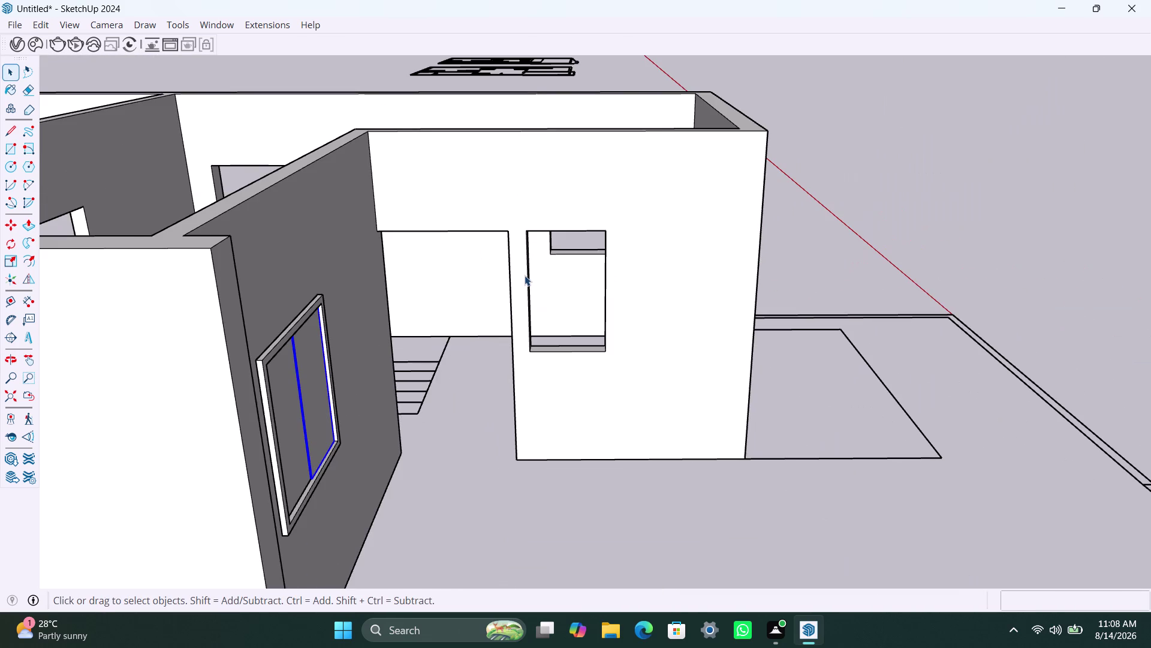
scroll(up, 3)
scroll(down, 3)
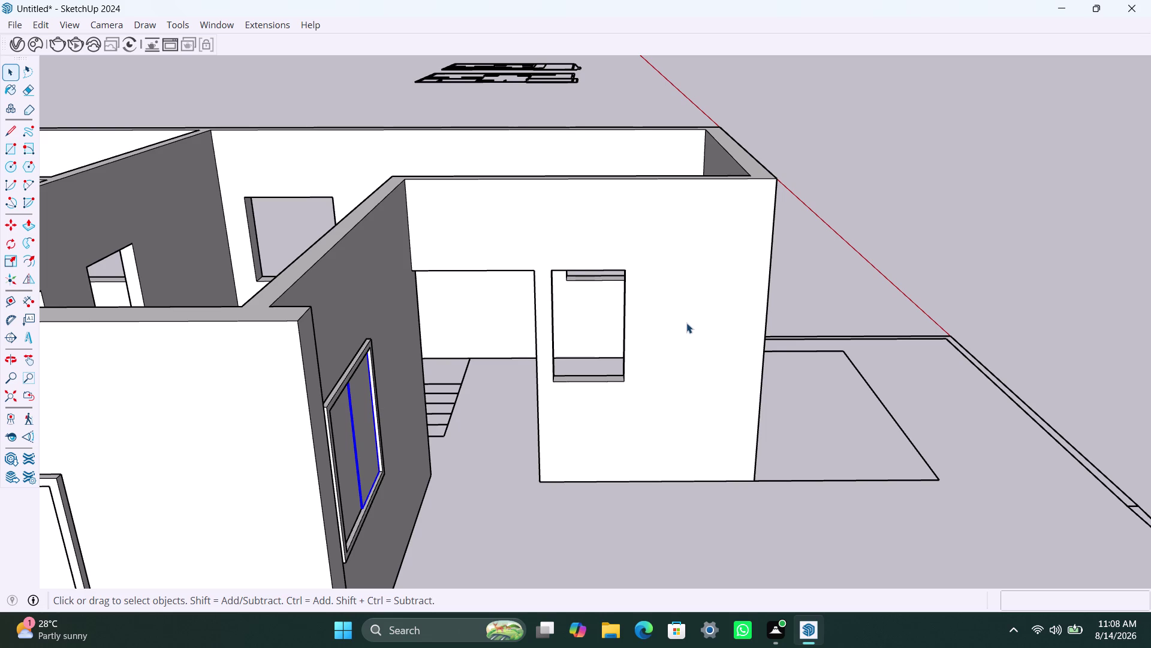
scroll(up, 3)
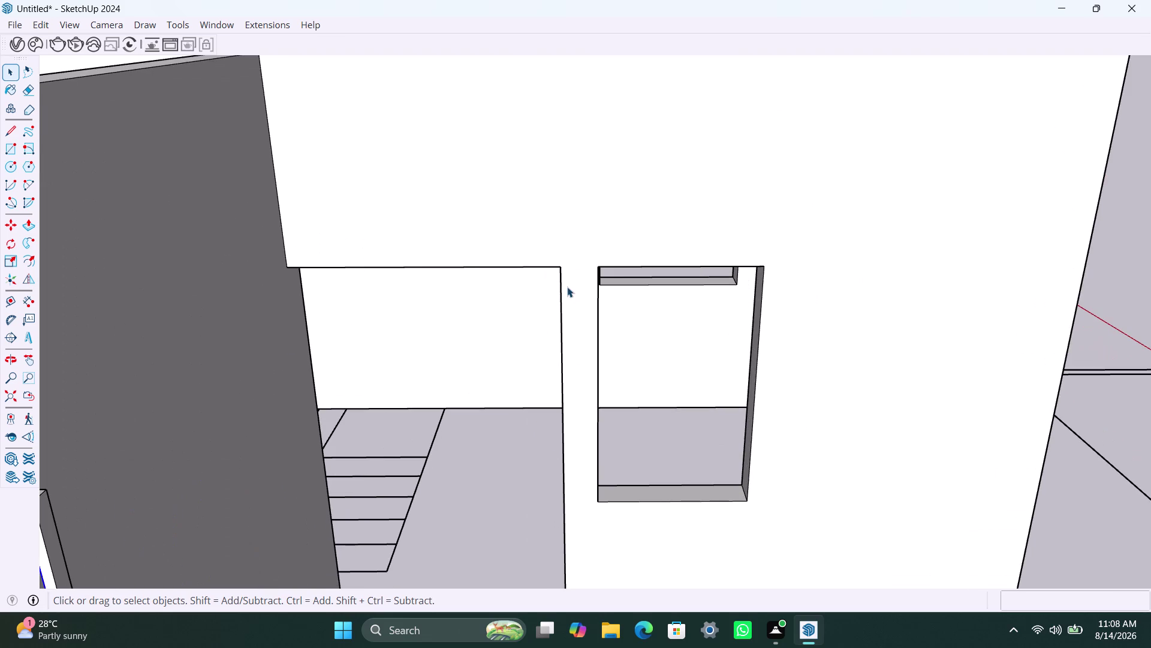
Move-copy the opening's vertical edge, entering a 9" offset.
click(561, 277)
triple_click(561, 292)
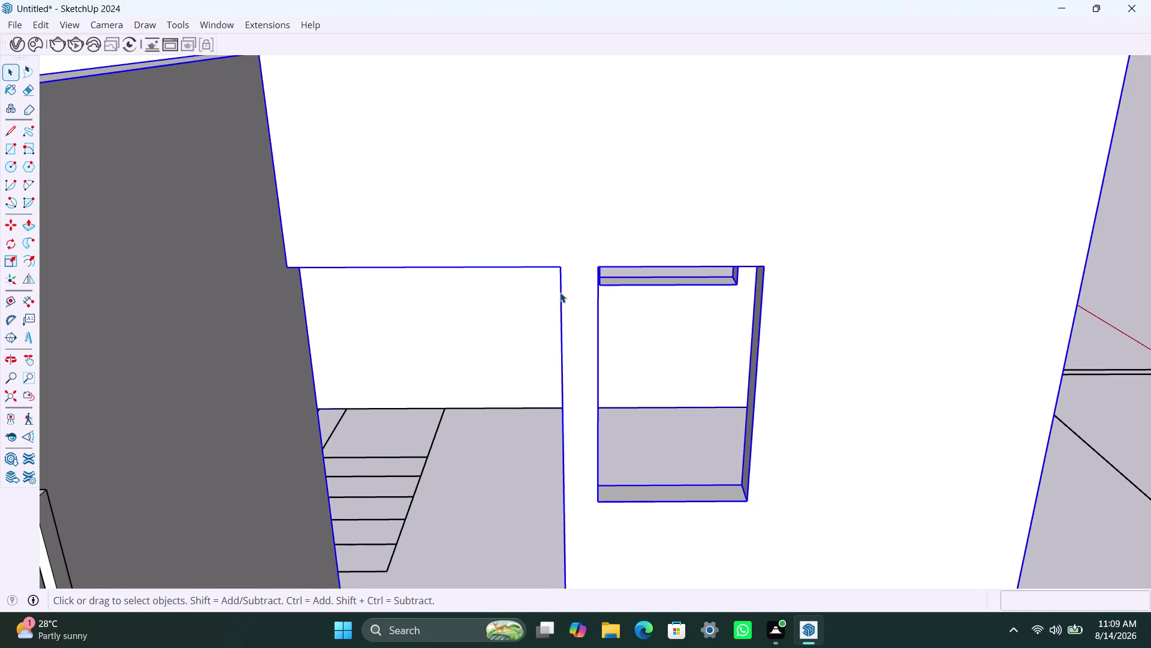
double_click(560, 292)
click(560, 287)
click(567, 279)
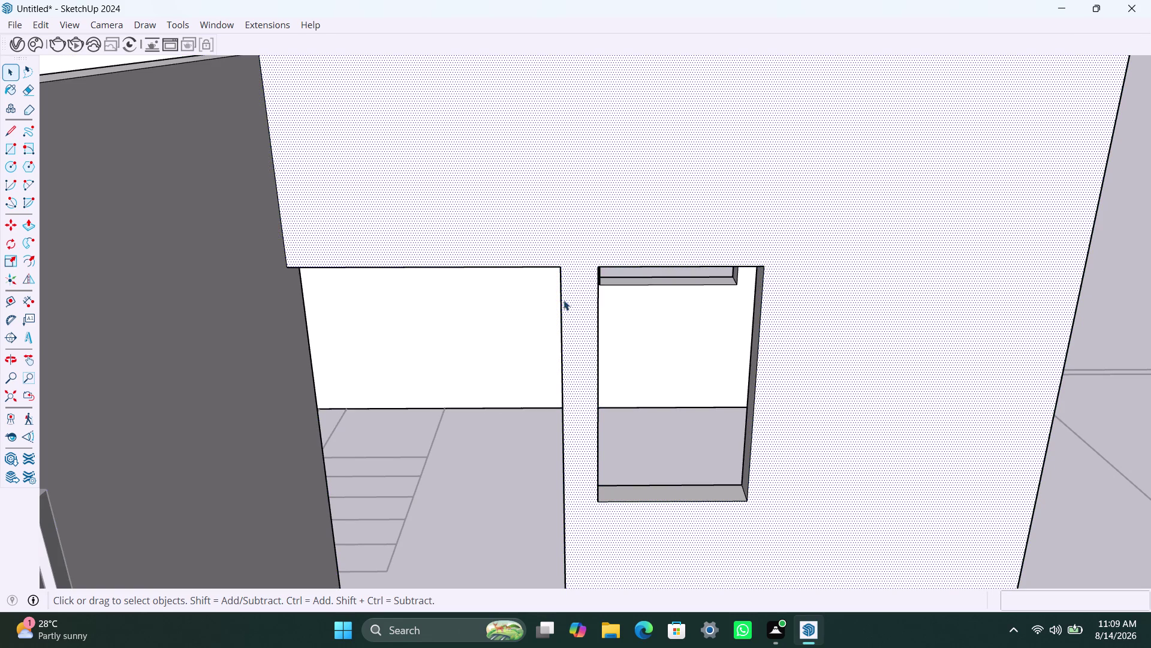
click(561, 304)
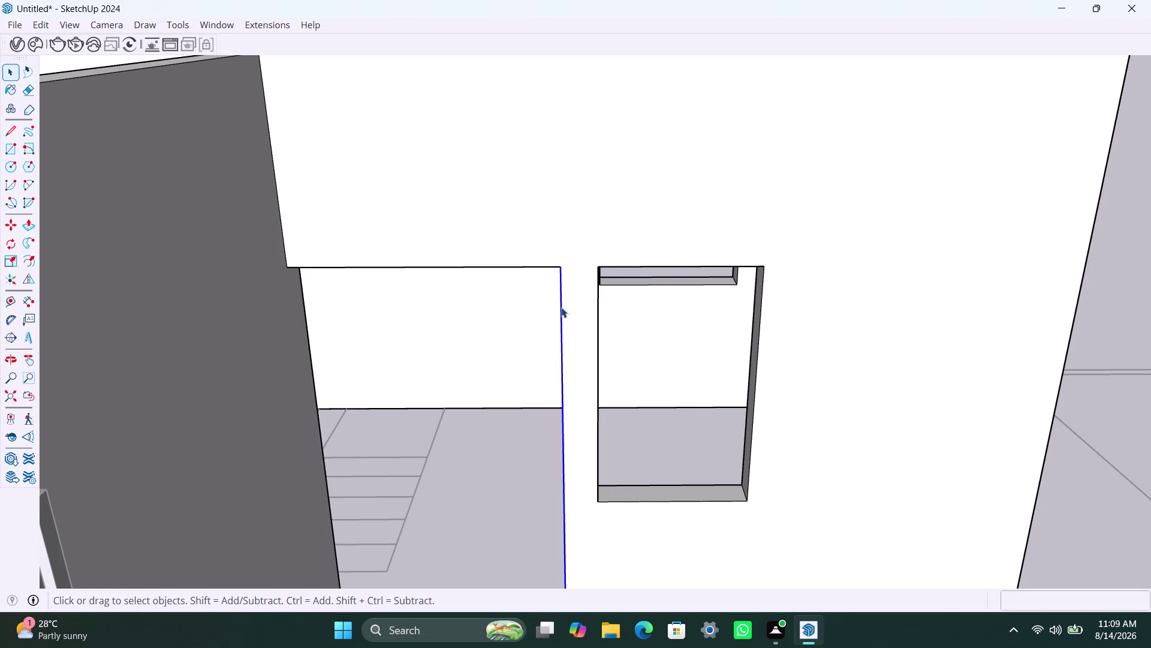
key(m)
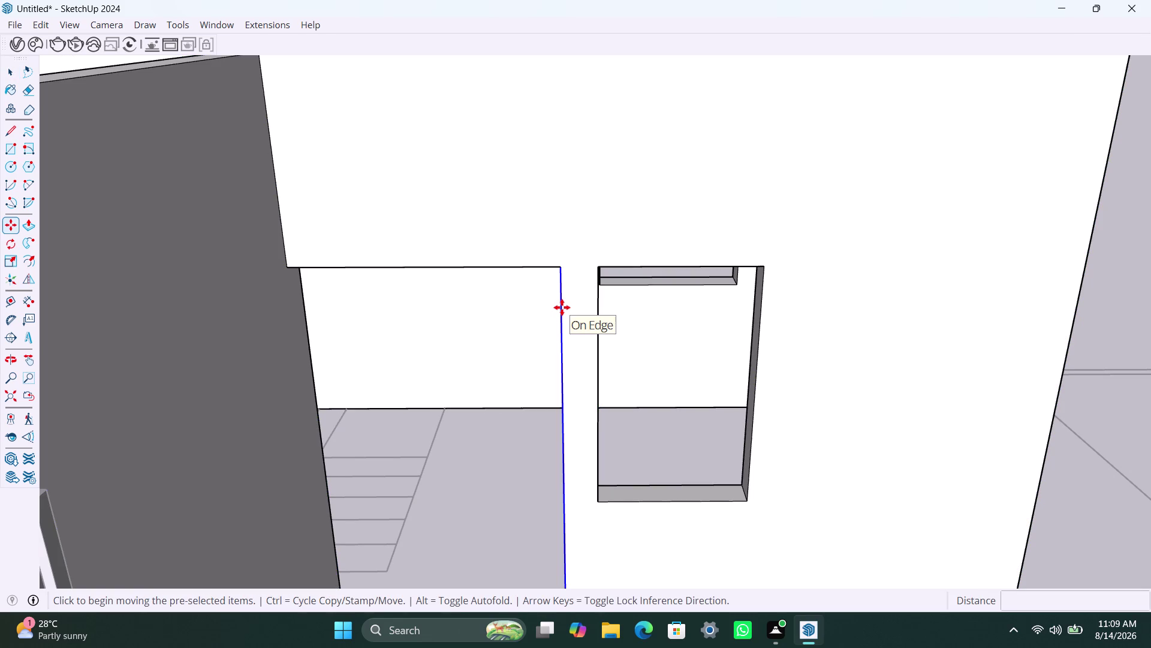
click(562, 268)
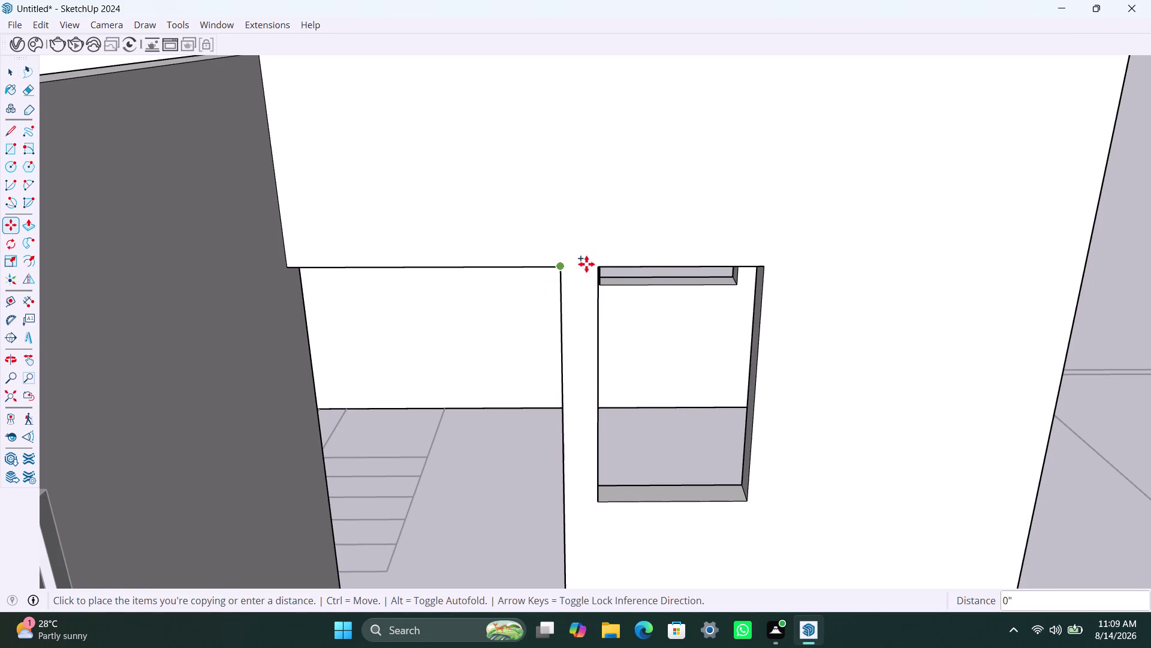
key(9)
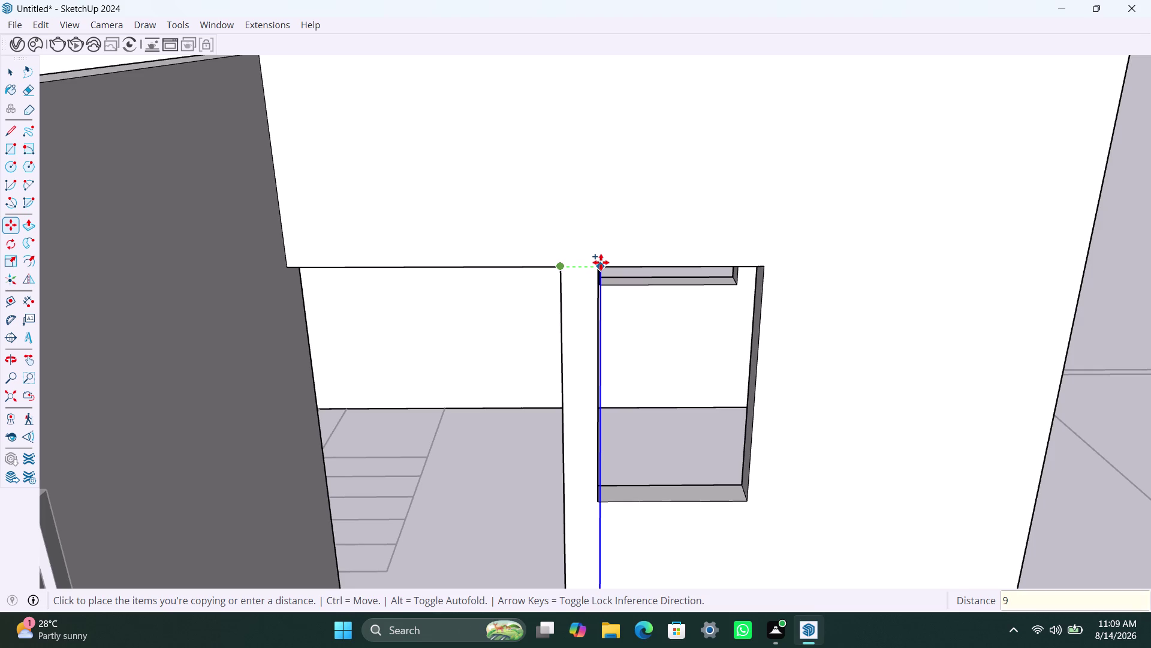
key(shift+quotedbl)
key(Return)
key(space)
Orbit to inspect the copied edge and select it.
scroll(down, 3)
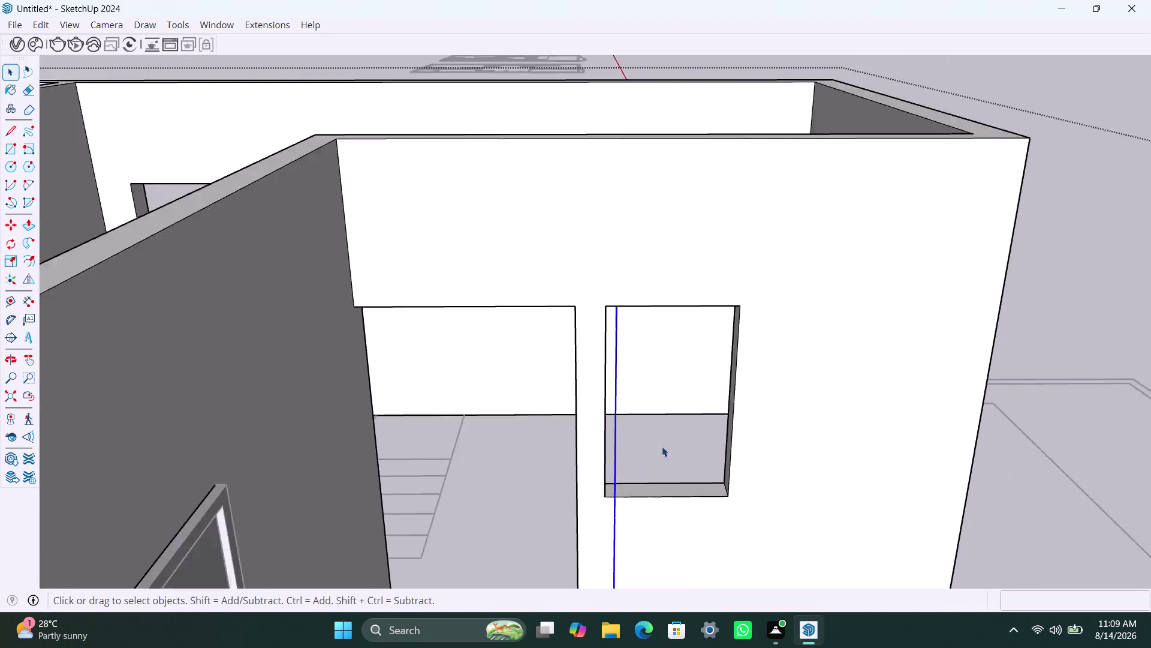
scroll(down, 3)
middle_drag(665, 465, 578, 443)
scroll(down, 3)
middle_drag(618, 440, 465, 479)
scroll(up, 3)
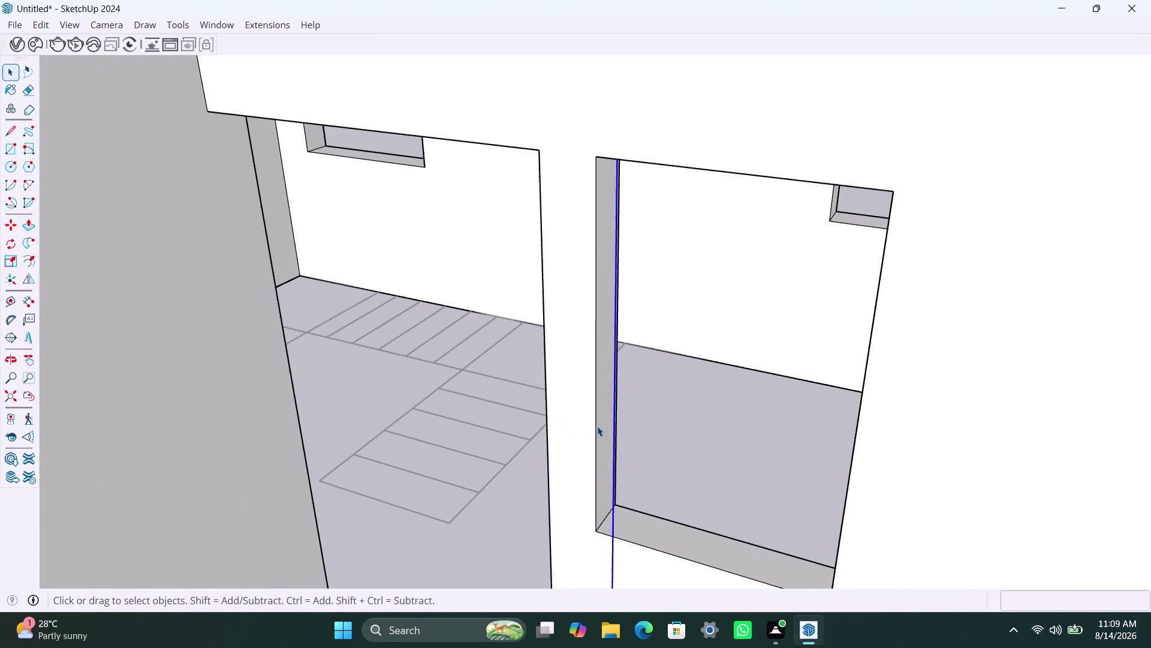
click(602, 417)
key(BackSpace)
Push/Pull the narrow strip beside the opening out about 2 9/16 inches.
click(603, 417)
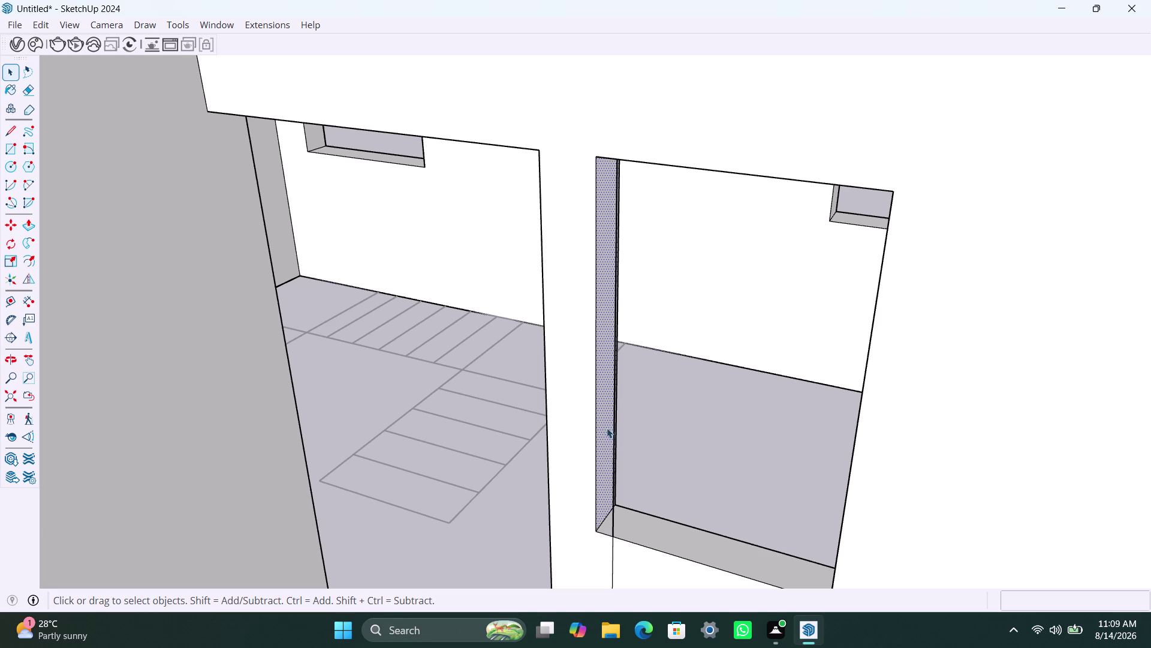
key(p)
click(608, 434)
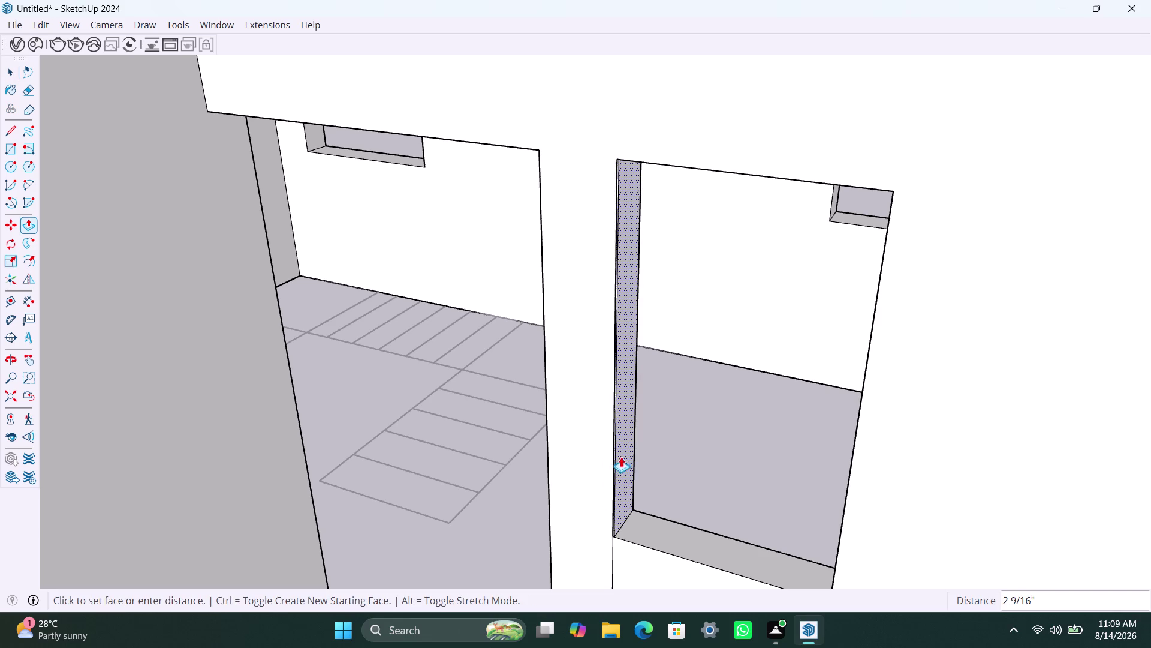
click(615, 496)
key(space)
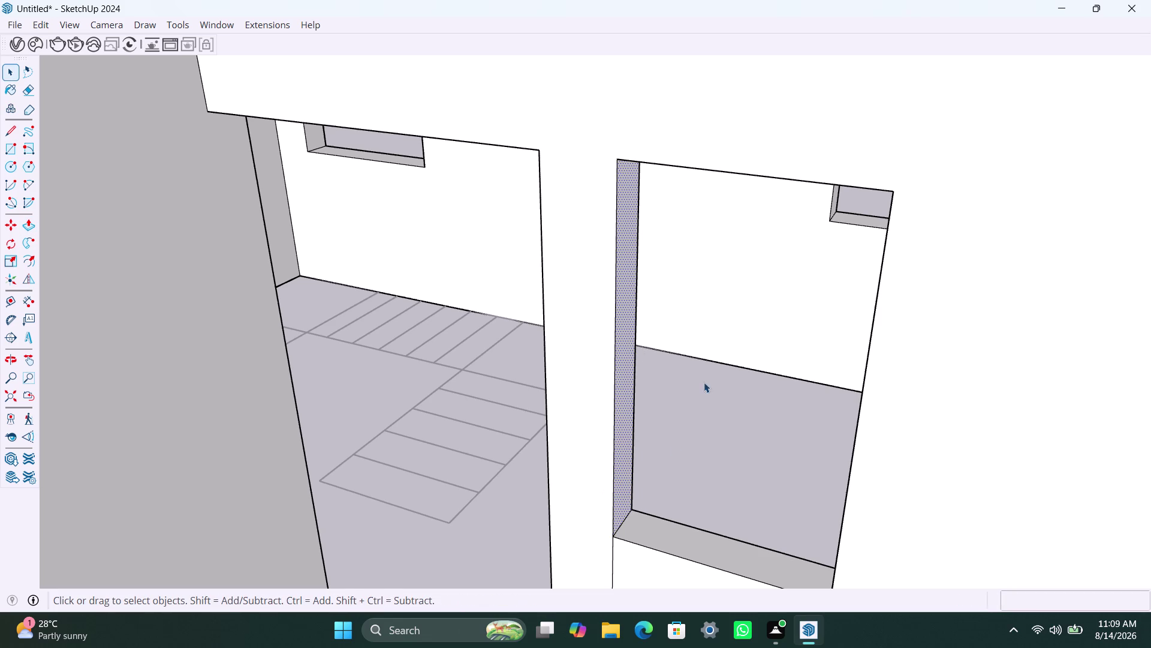
click(705, 380)
scroll(down, 3)
click(607, 448)
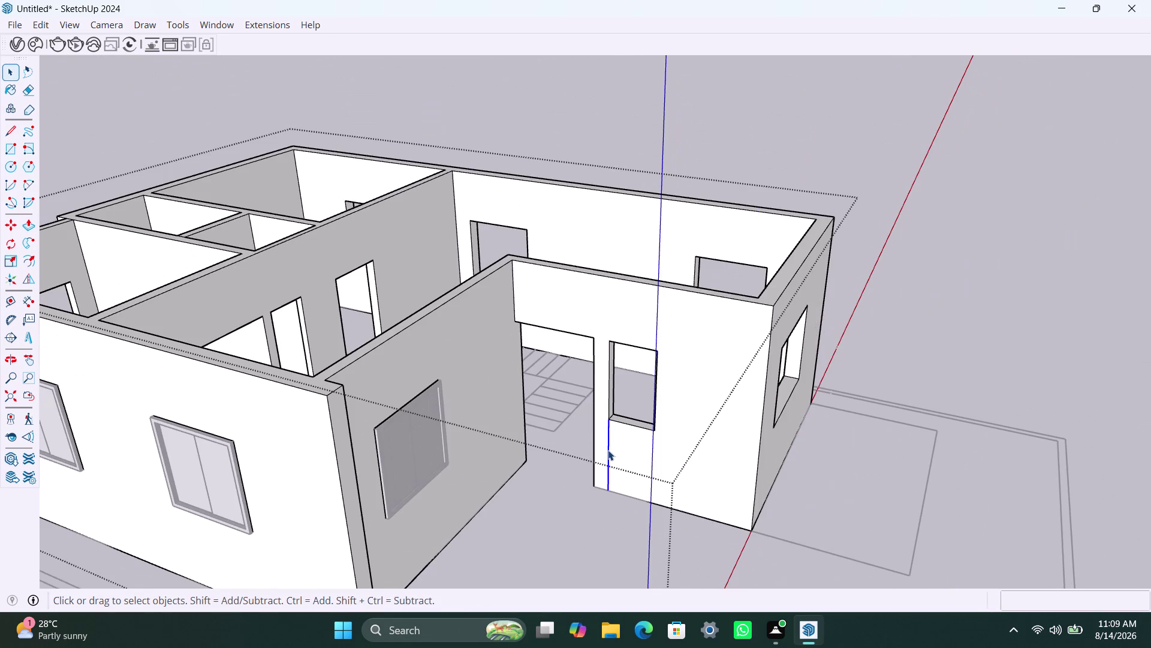
key(Delete)
scroll(down, 3)
middle_drag(676, 407, 820, 400)
click(1031, 319)
scroll(up, 3)
scroll(down, 3)
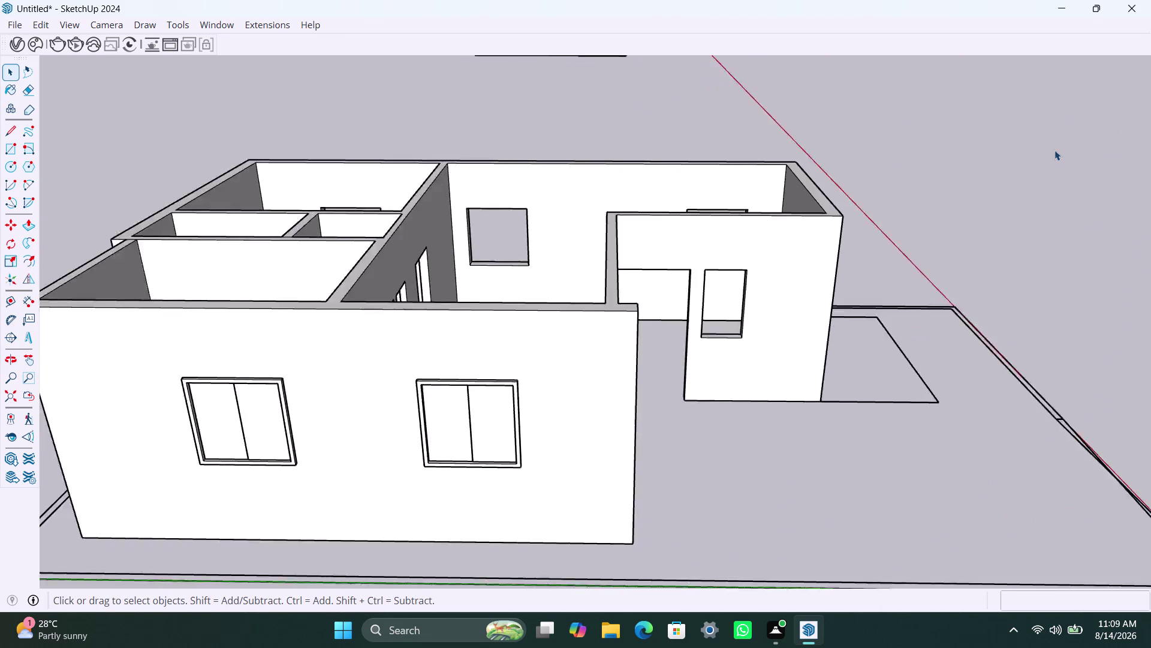
scroll(down, 3)
scroll(up, 3)
middle_drag(895, 271, 674, 366)
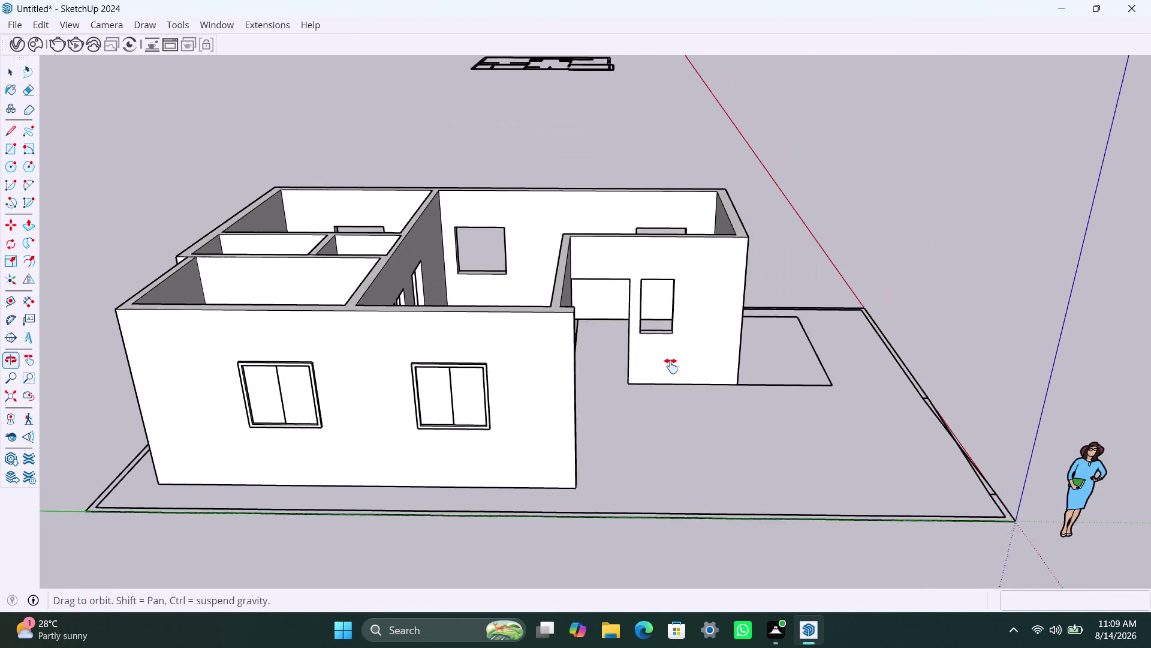
middle_drag(674, 366, 671, 366)
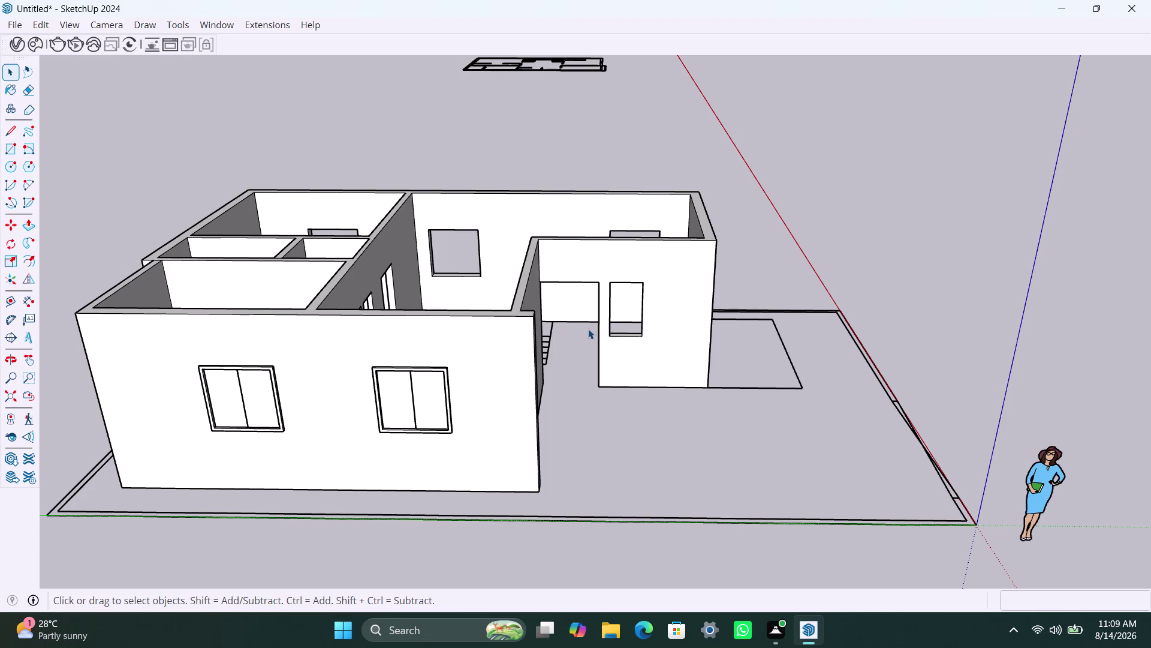
scroll(up, 3)
middle_drag(627, 335, 602, 458)
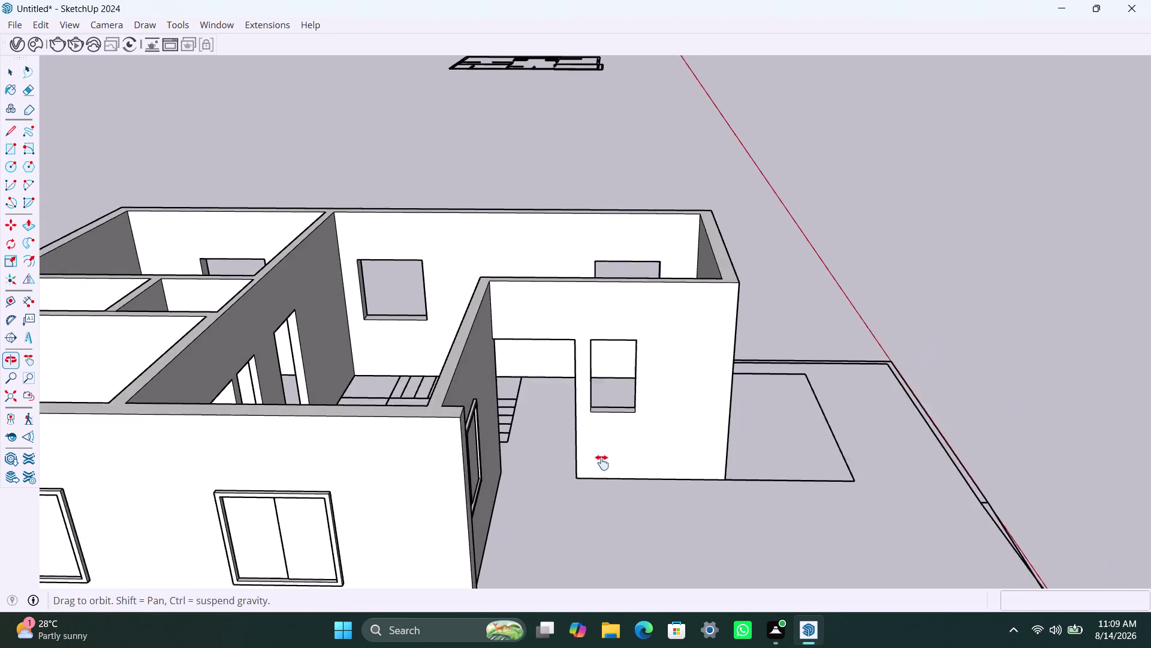
middle_drag(603, 458, 600, 467)
scroll(up, 3)
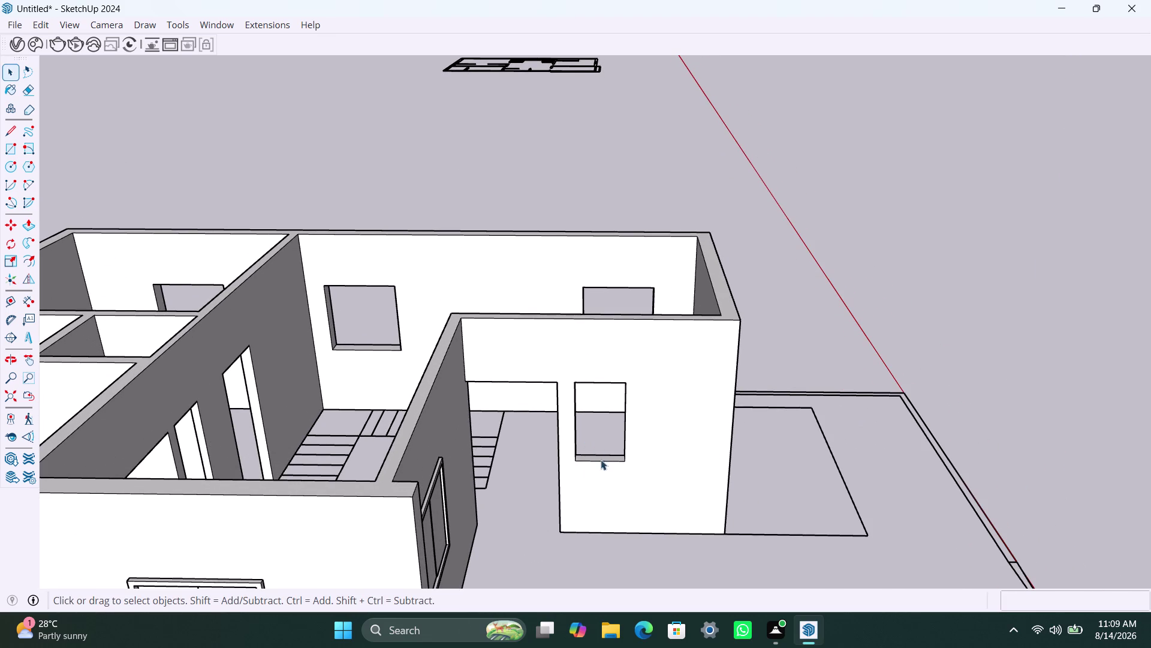
middle_drag(602, 461, 458, 501)
scroll(up, 3)
scroll(up, 3)
middle_drag(632, 430, 590, 439)
middle_drag(615, 446, 767, 425)
scroll(up, 3)
middle_drag(688, 434, 694, 372)
scroll(up, 3)
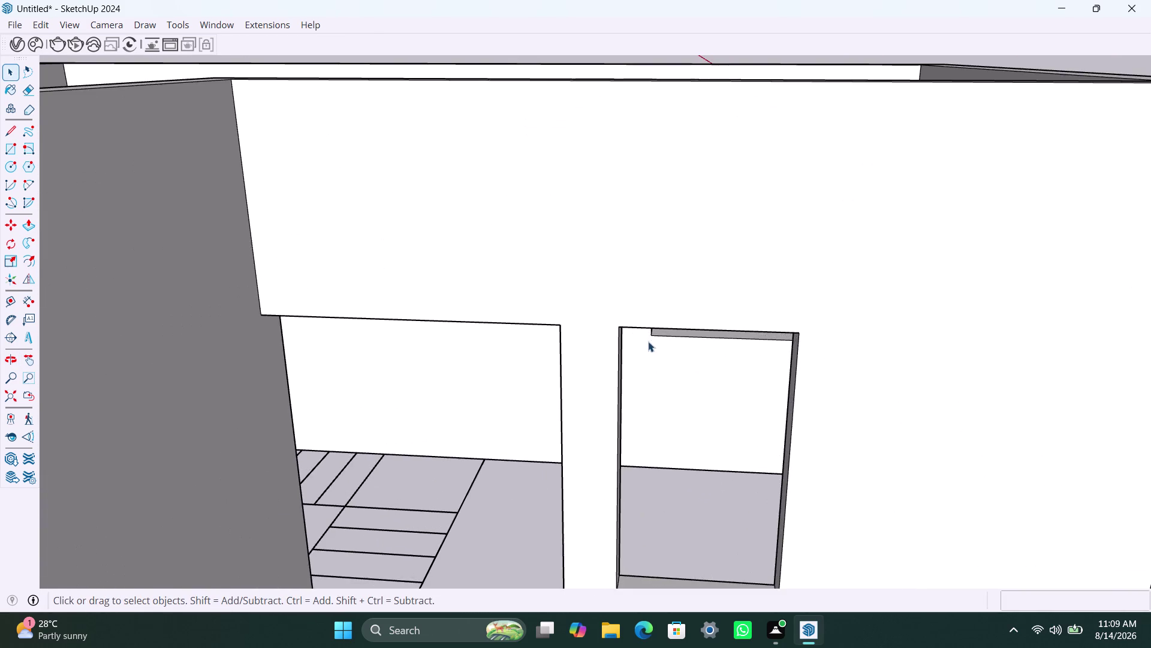
Draw a rectangle covering the side-room window opening.
scroll(down, 3)
key(r)
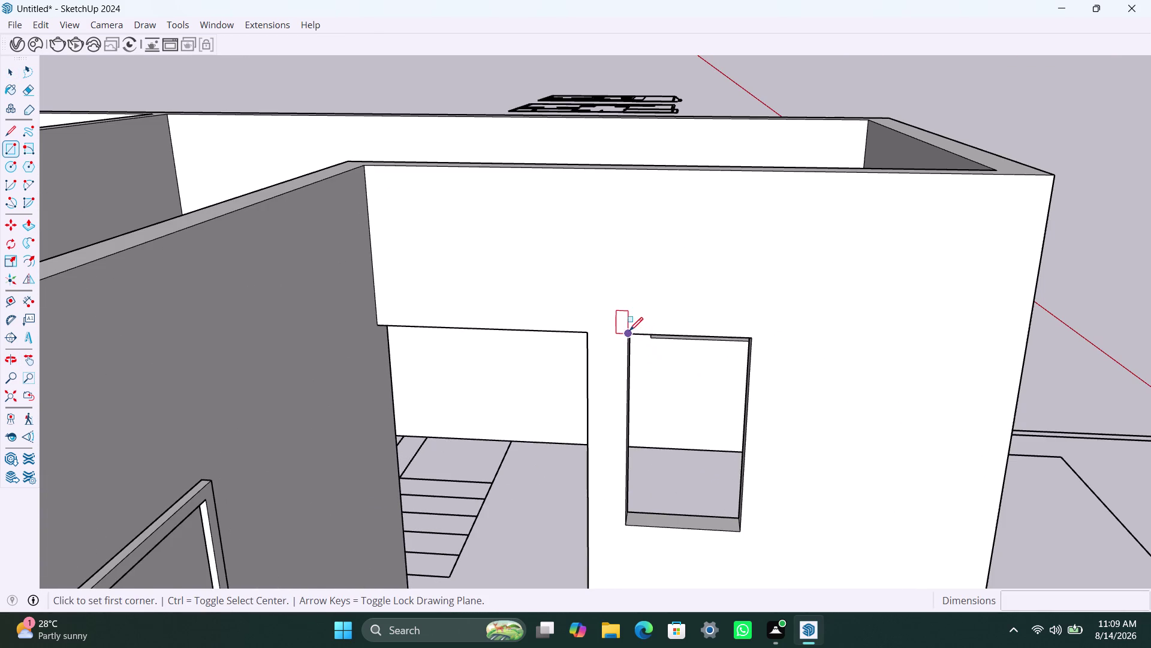
click(630, 330)
click(740, 526)
key(space)
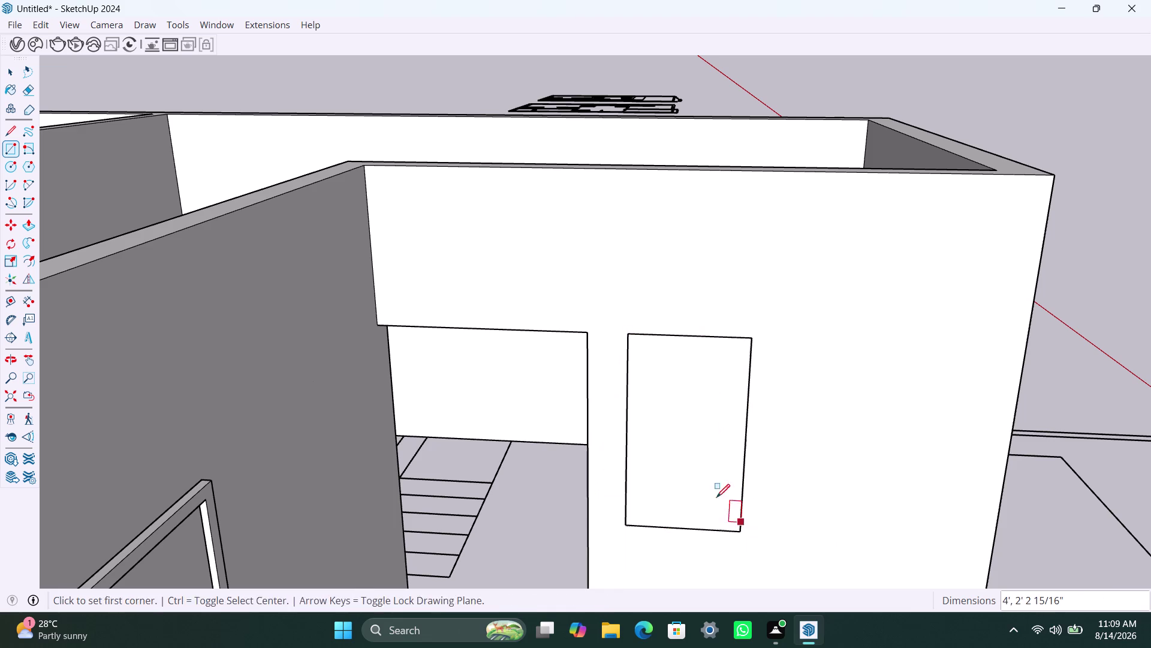
double_click(698, 462)
right_click(698, 462)
click(746, 262)
triple_click(696, 391)
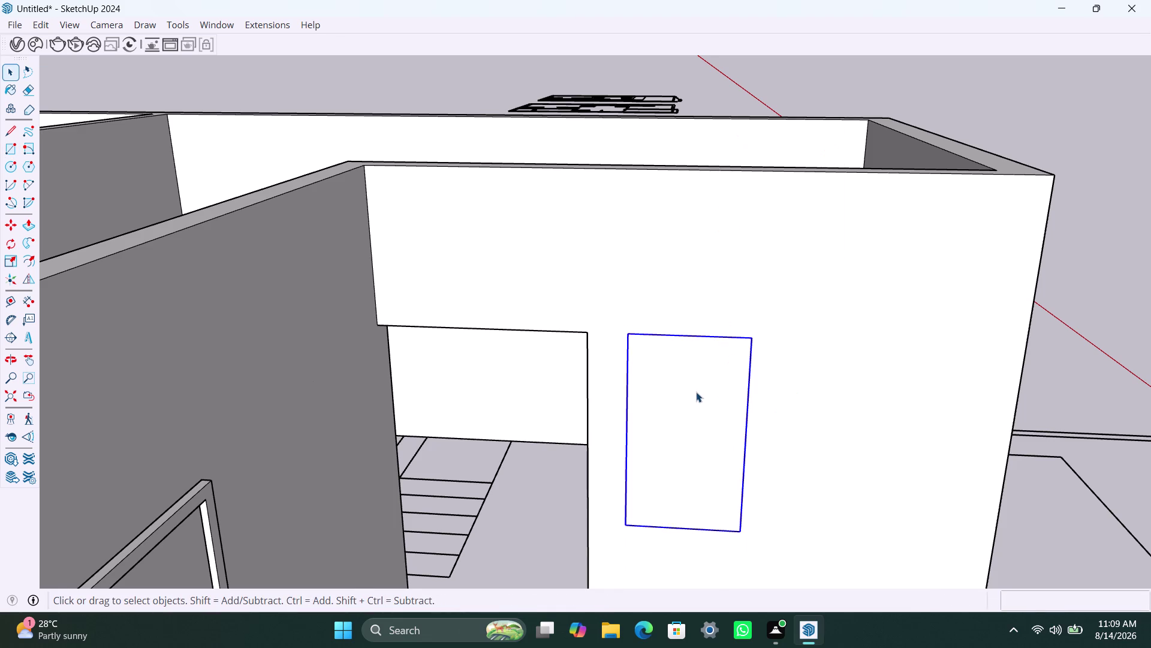
Offset the rectangle 2" inward and delete the inner face.
key(f)
click(696, 393)
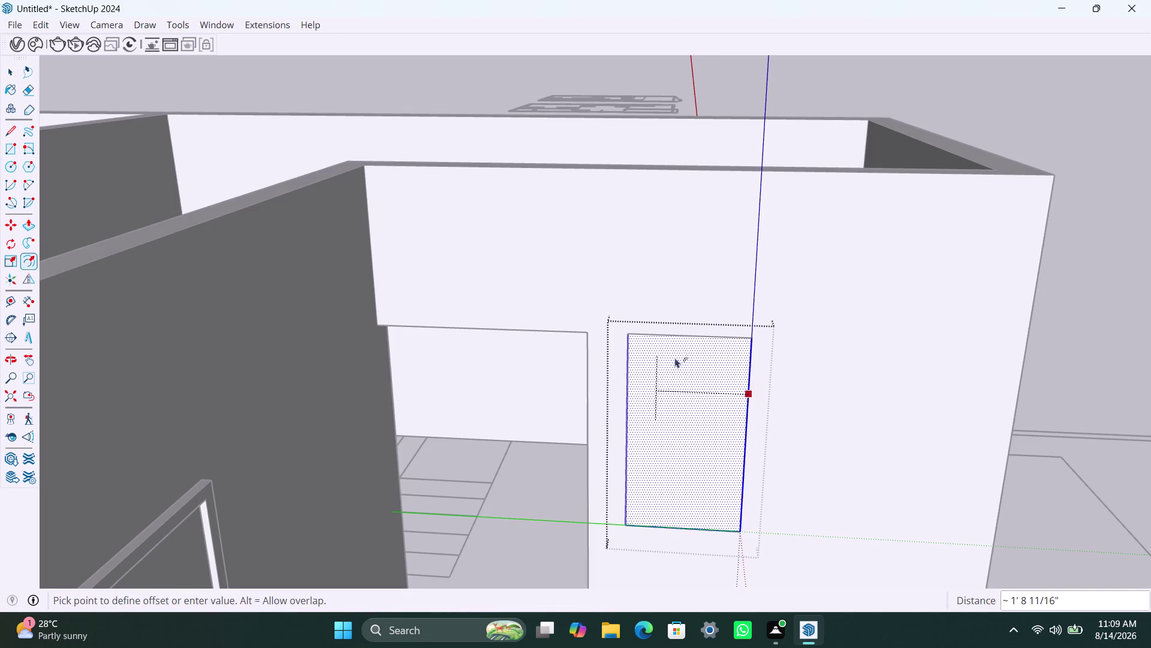
text(2")
key(Return)
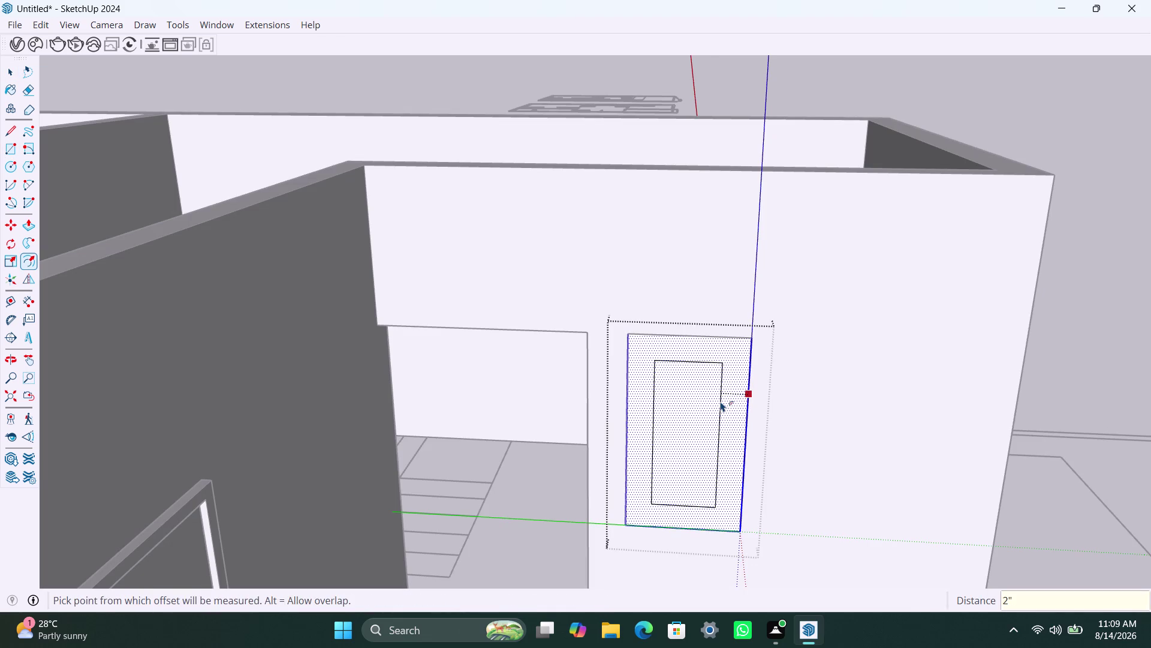
key(space)
click(713, 406)
click(713, 407)
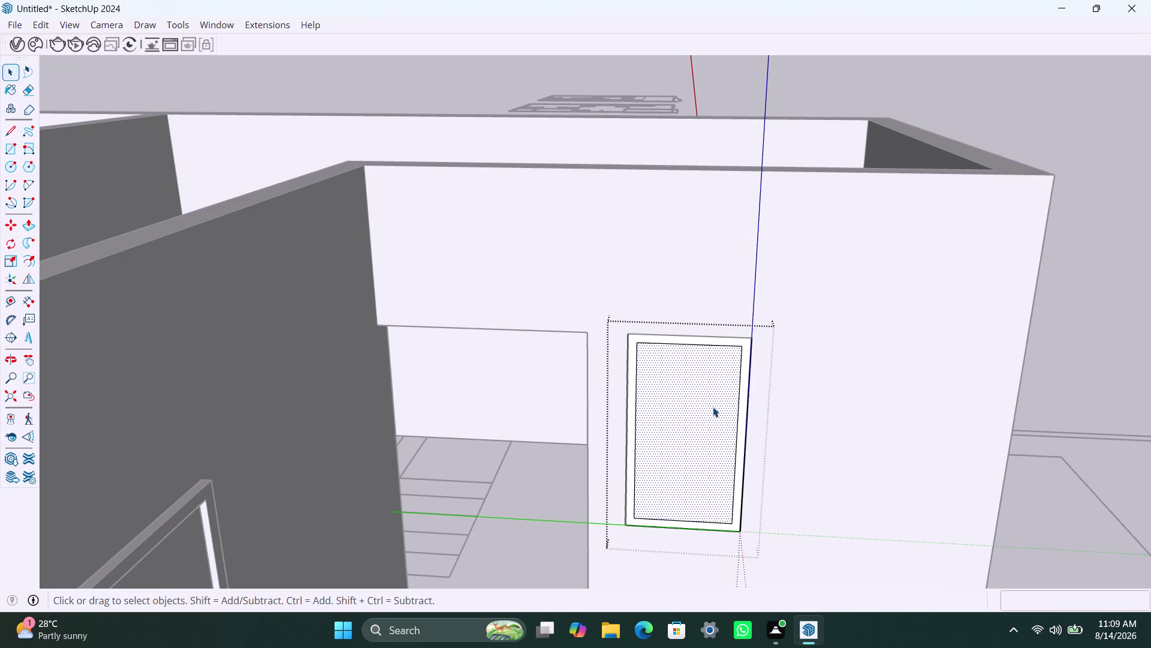
scroll(up, 3)
key(Delete)
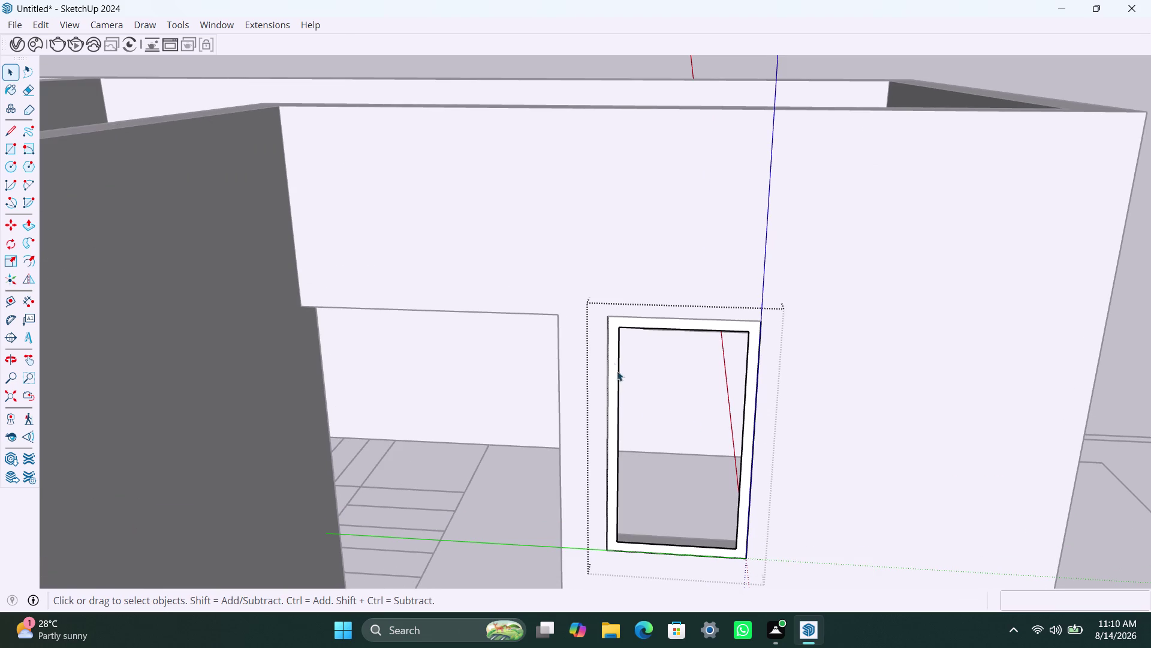
Push/Pull the frame ring out 1.5 inches.
scroll(up, 3)
click(614, 350)
key(p)
click(614, 349)
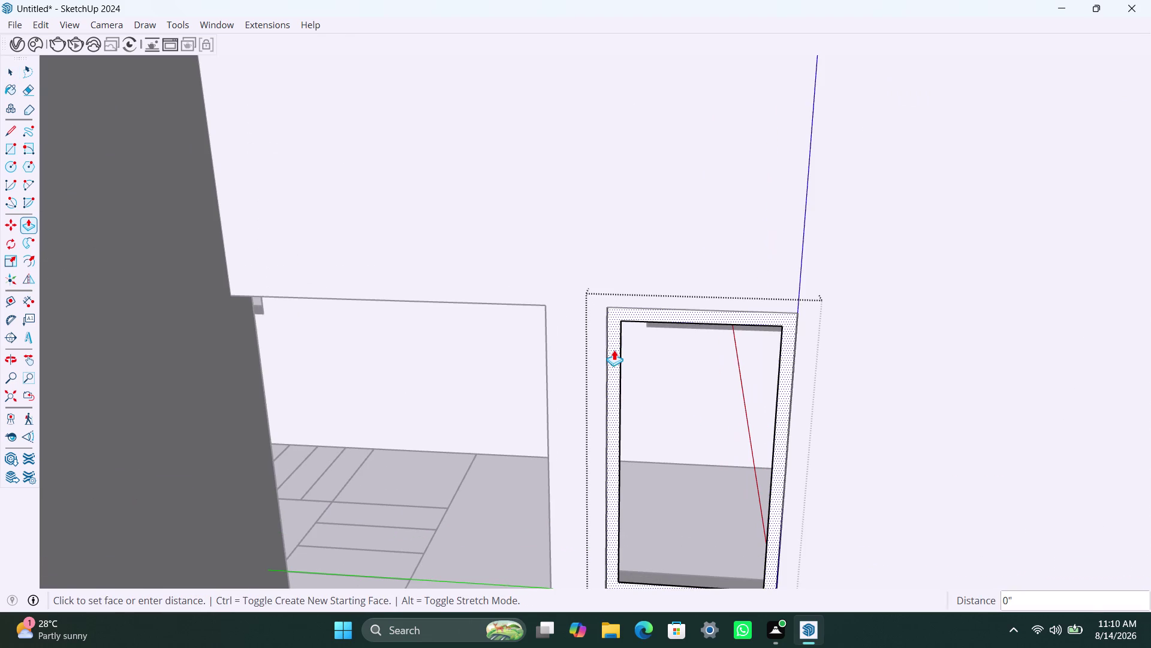
text(1.5)
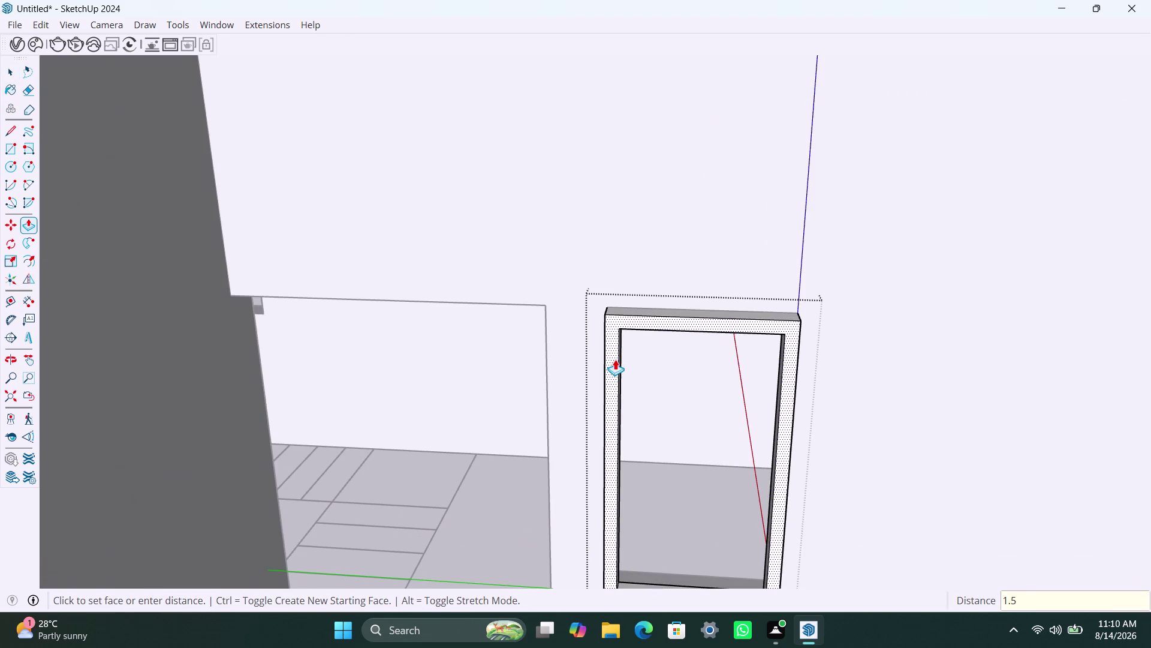
text(")
key(Return)
Orbit behind the wall and push the frame's back face out 1.5 inches.
scroll(down, 3)
middle_drag(763, 214, 637, 381)
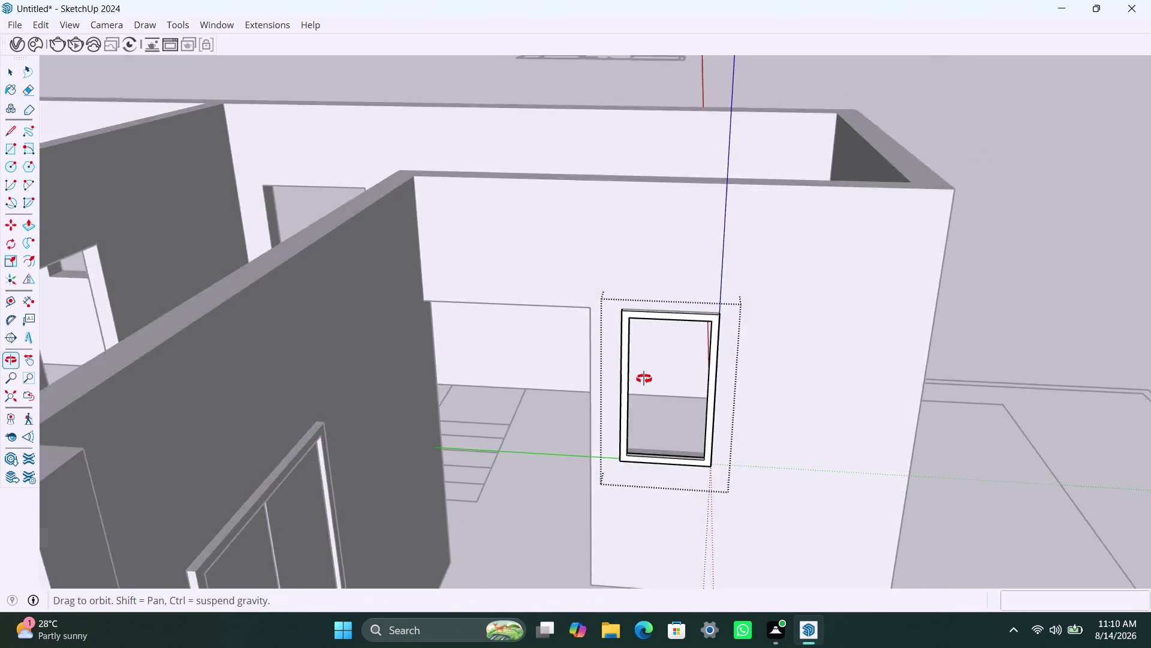
middle_drag(637, 381, 255, 402)
scroll(down, 3)
middle_drag(687, 415, 321, 385)
scroll(up, 3)
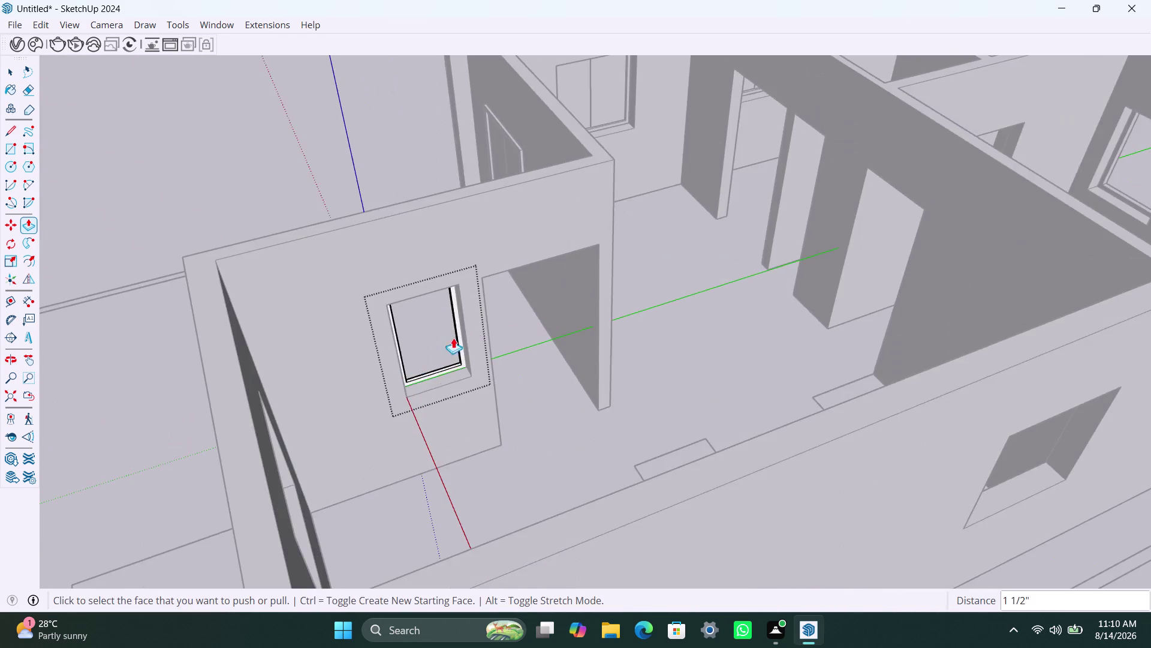
scroll(up, 3)
scroll(up, 3)
click(452, 320)
text(1)
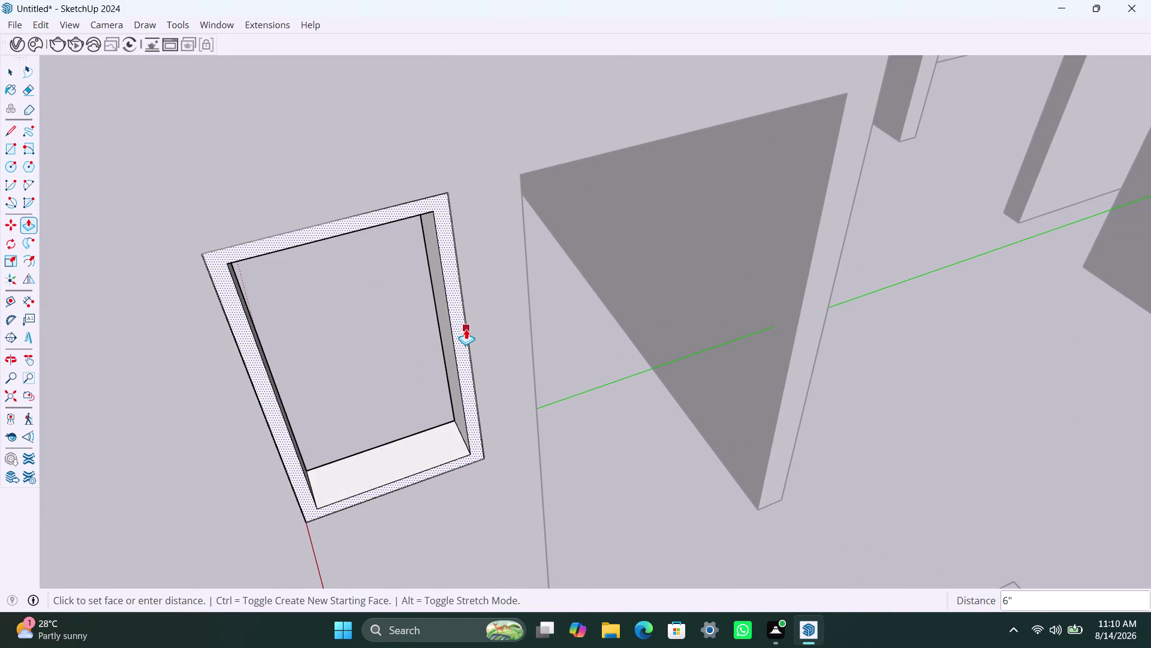
text(.5")
key(Return)
key(space)
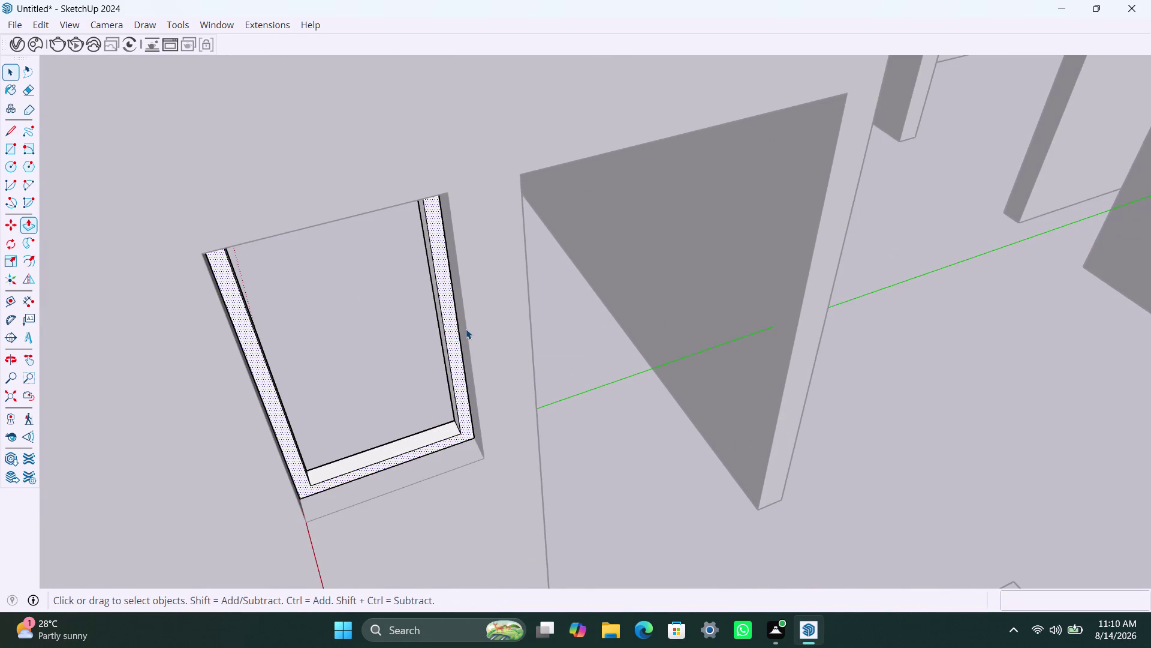
scroll(down, 3)
scroll(down, 3)
middle_drag(204, 326, 550, 338)
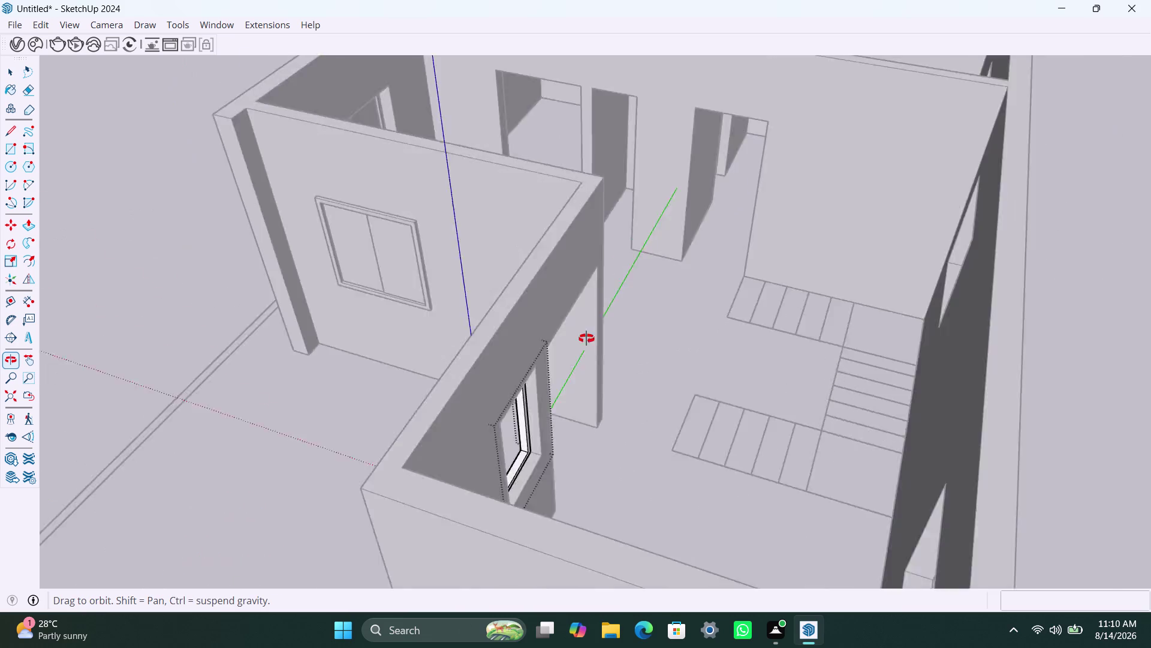
middle_drag(550, 338, 780, 338)
click(648, 477)
scroll(up, 3)
middle_drag(668, 516, 837, 530)
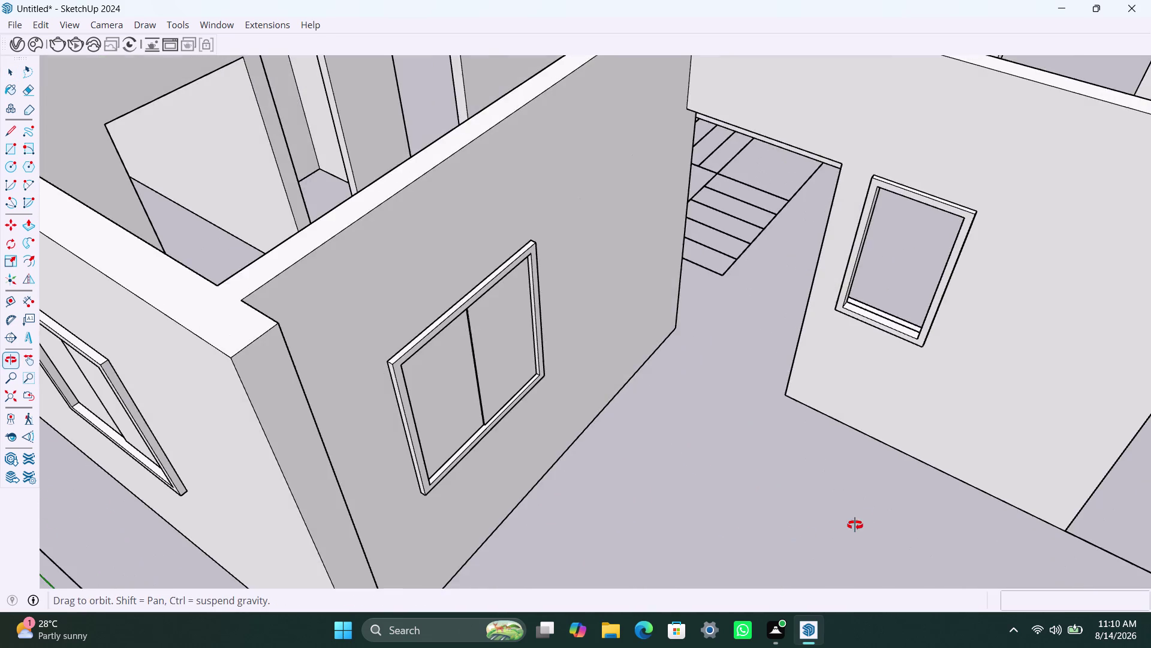
middle_drag(837, 530, 865, 518)
scroll(down, 3)
middle_drag(722, 375, 697, 458)
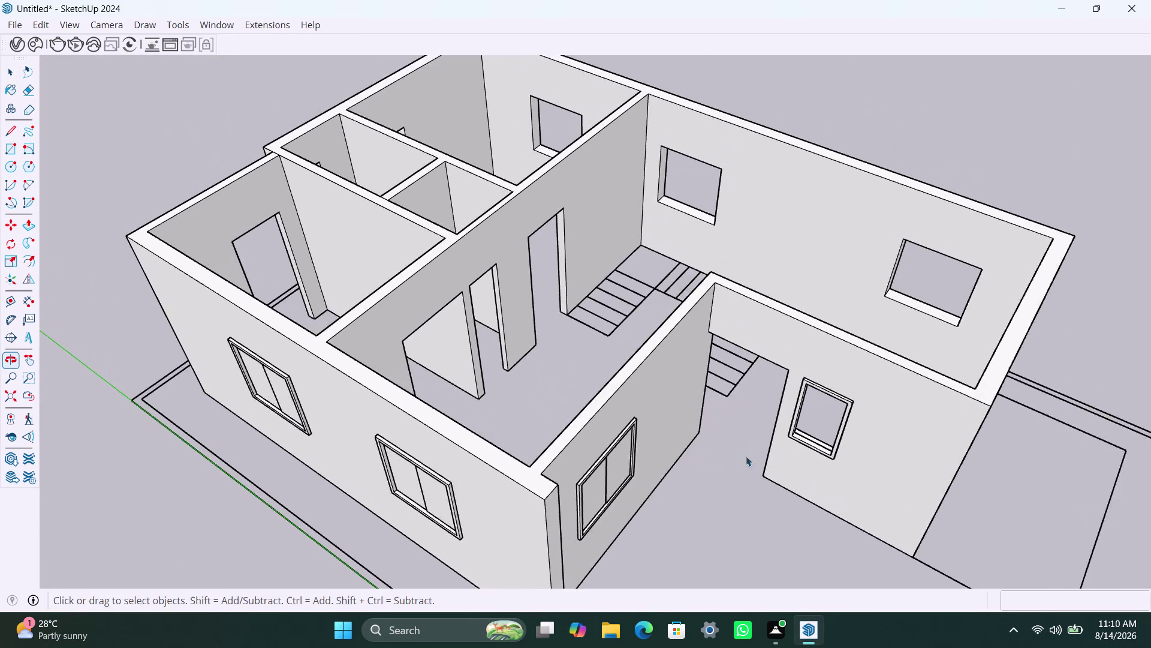
scroll(up, 3)
middle_drag(744, 490, 841, 503)
scroll(up, 3)
middle_drag(750, 448, 749, 449)
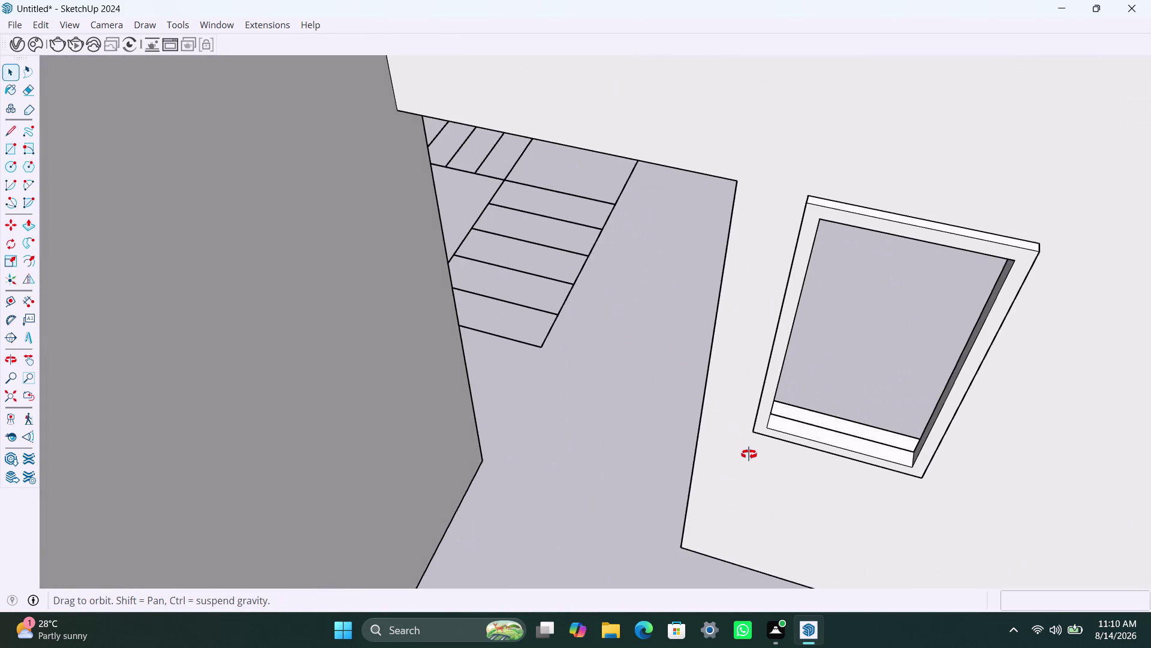
middle_drag(749, 449, 788, 458)
scroll(up, 3)
middle_drag(765, 405, 588, 389)
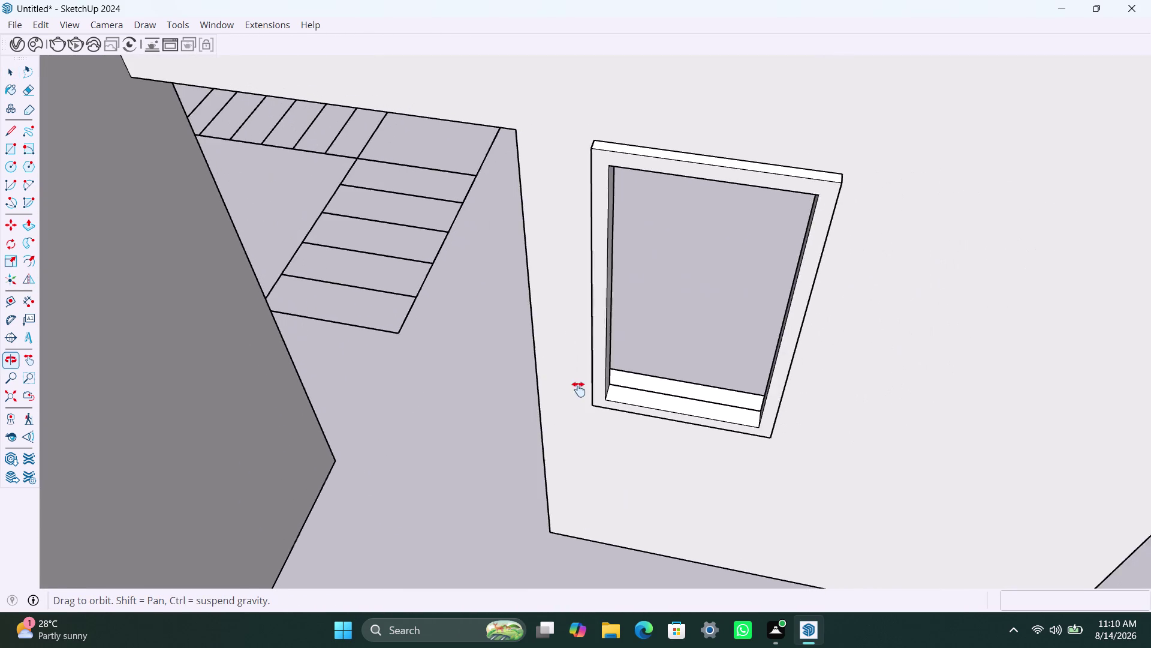
middle_drag(588, 389, 579, 389)
middle_drag(614, 441, 627, 416)
Draw a rectangle filling the window frame and make it a group.
key(r)
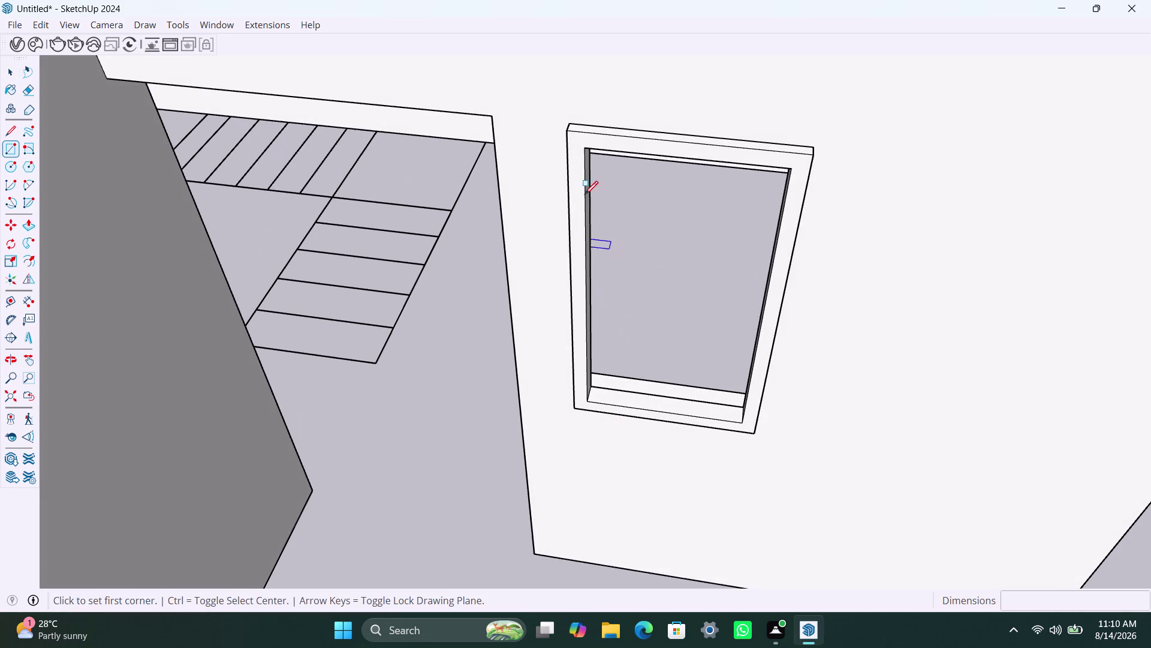
click(592, 148)
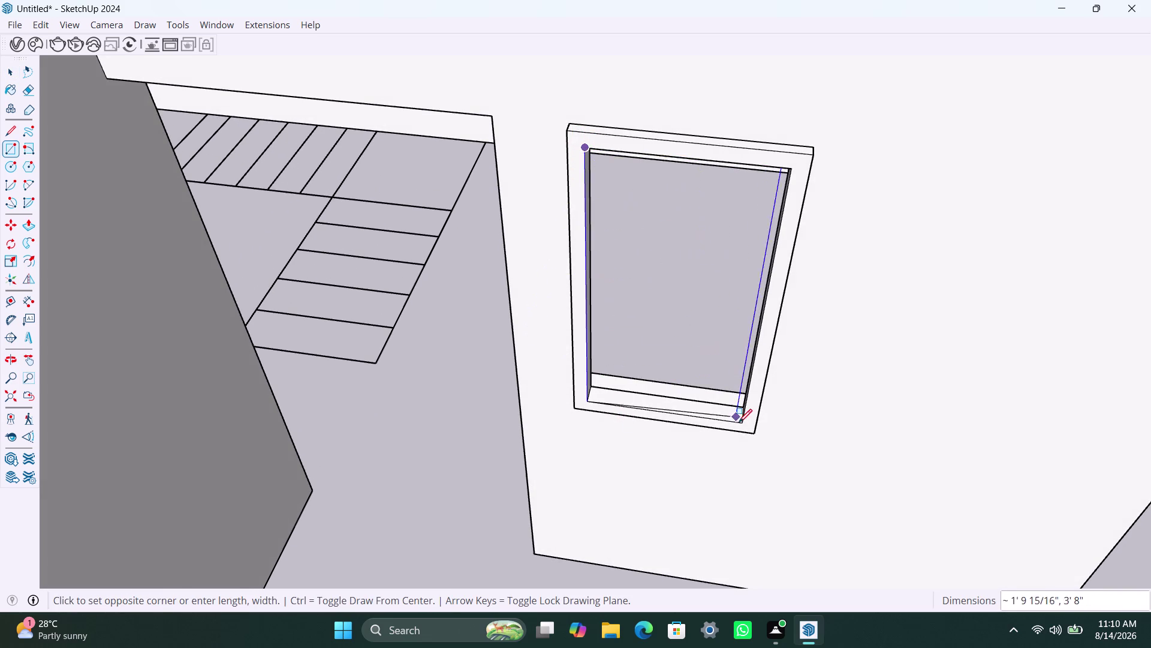
click(742, 424)
key(space)
double_click(713, 343)
right_click(713, 344)
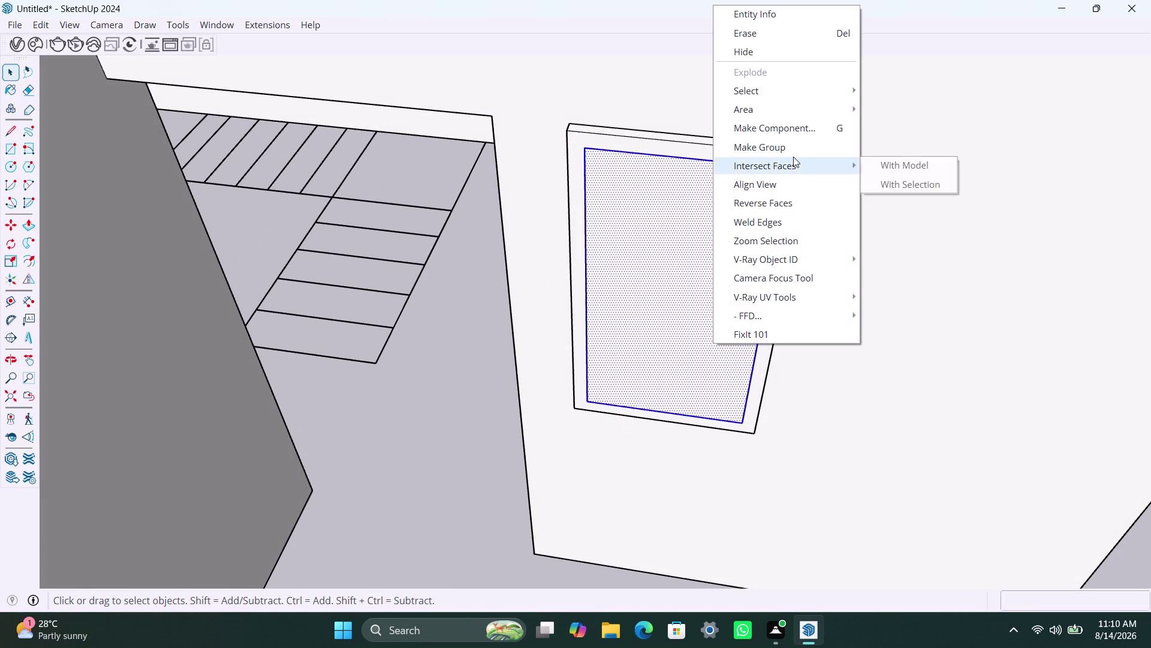
click(791, 154)
Inside the pane group, extrude the pane 8 mm.
triple_click(689, 305)
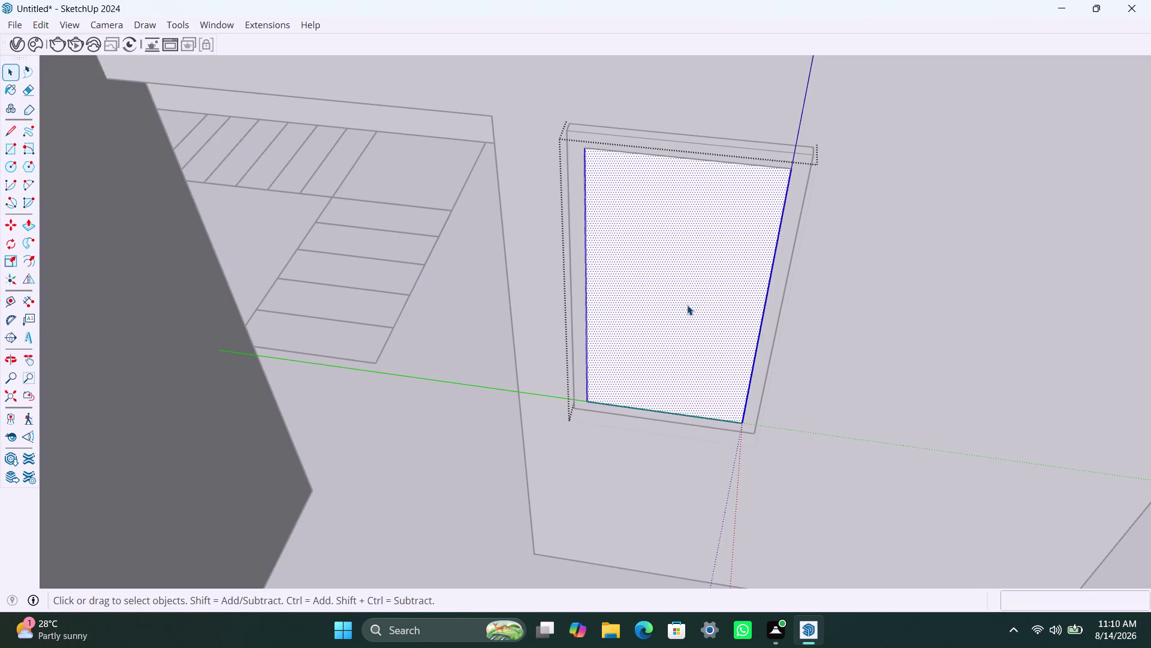
key(p)
click(687, 305)
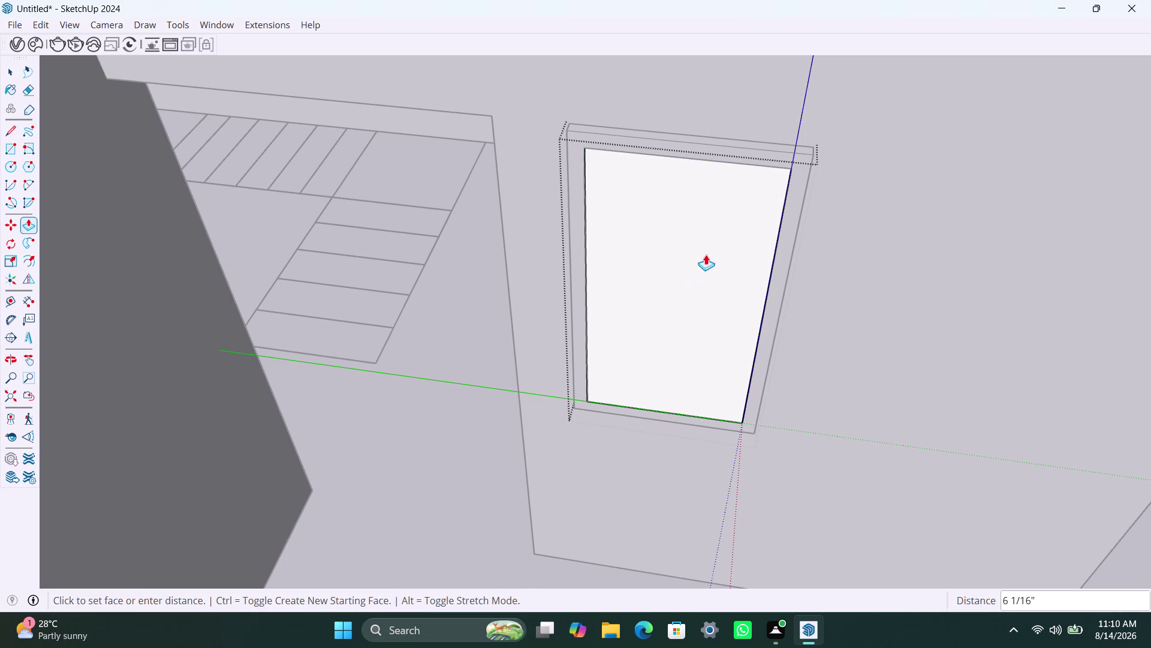
scroll(down, 3)
scroll(down, 3)
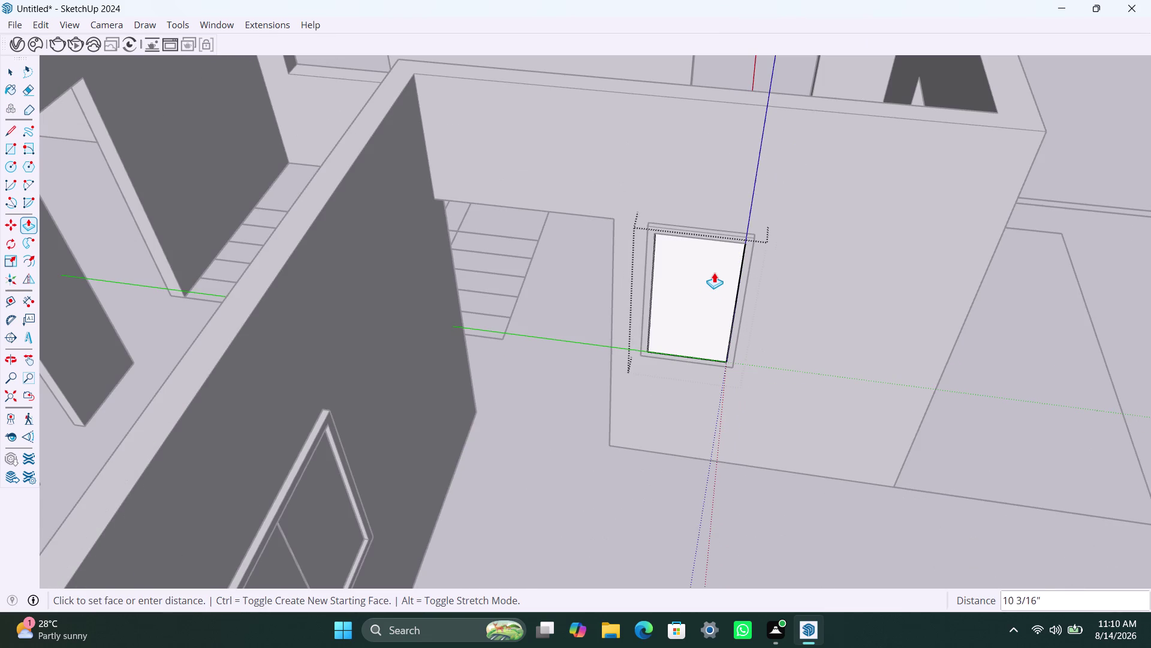
text(8)
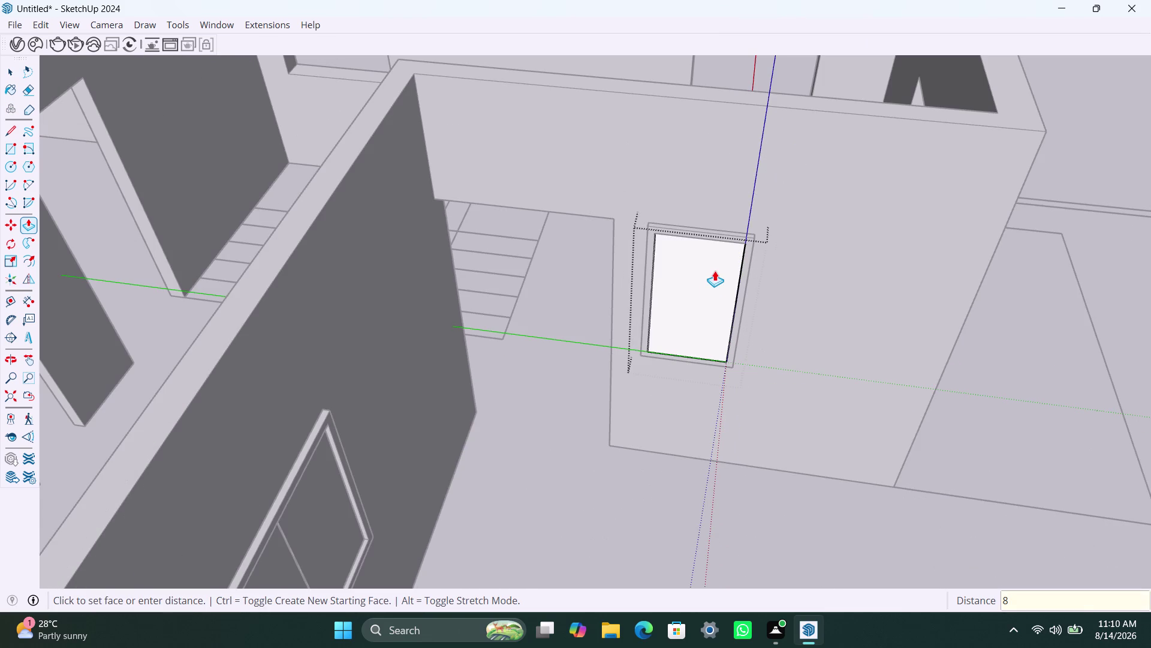
text(MM)
key(Return)
Return to Select and select the panel together with its edges.
key(space)
click(707, 272)
scroll(down, 3)
click(846, 452)
scroll(up, 3)
double_click(709, 353)
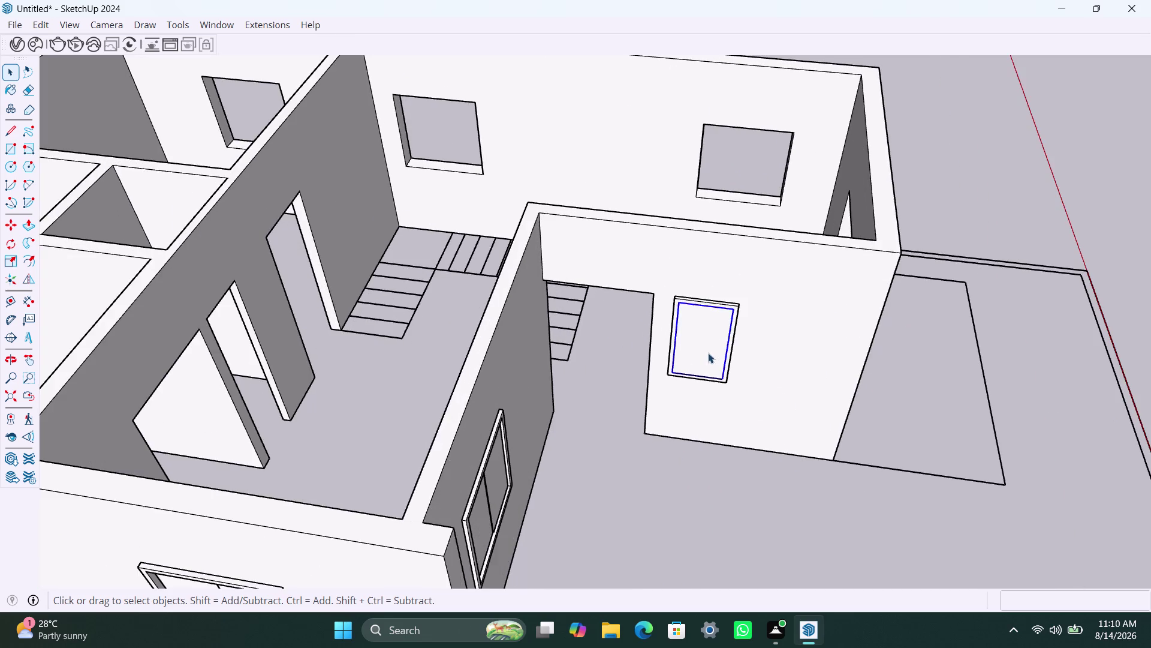
click(870, 418)
click(703, 338)
scroll(down, 3)
middle_drag(736, 278, 435, 508)
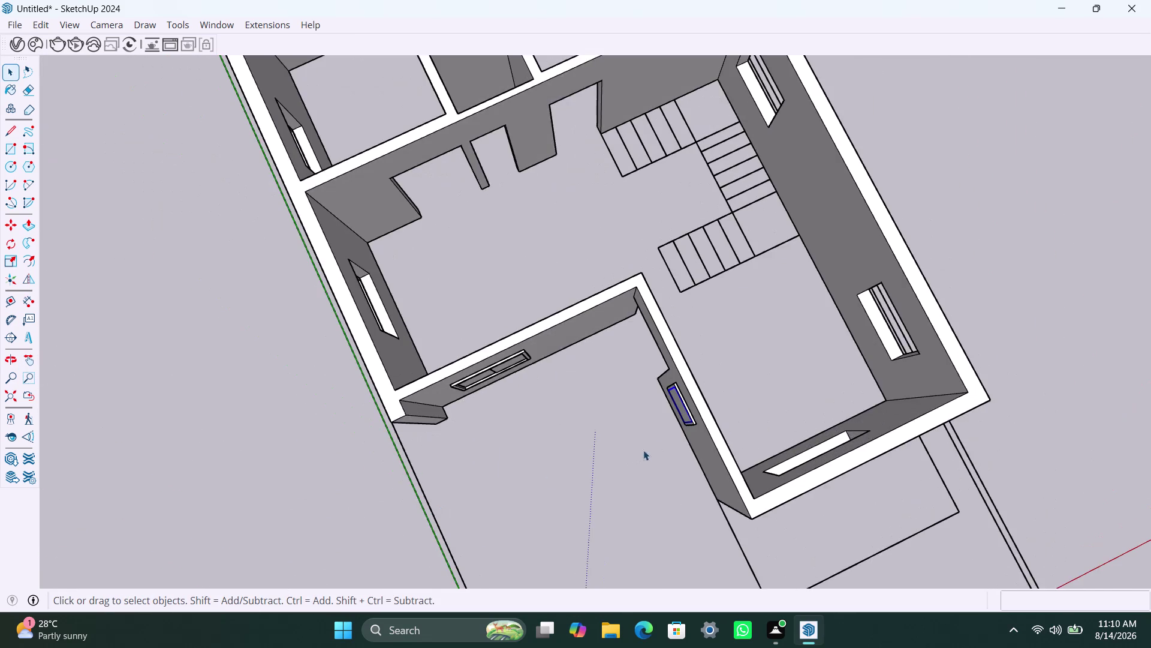
scroll(up, 3)
scroll(up, 3)
scroll(up, 3)
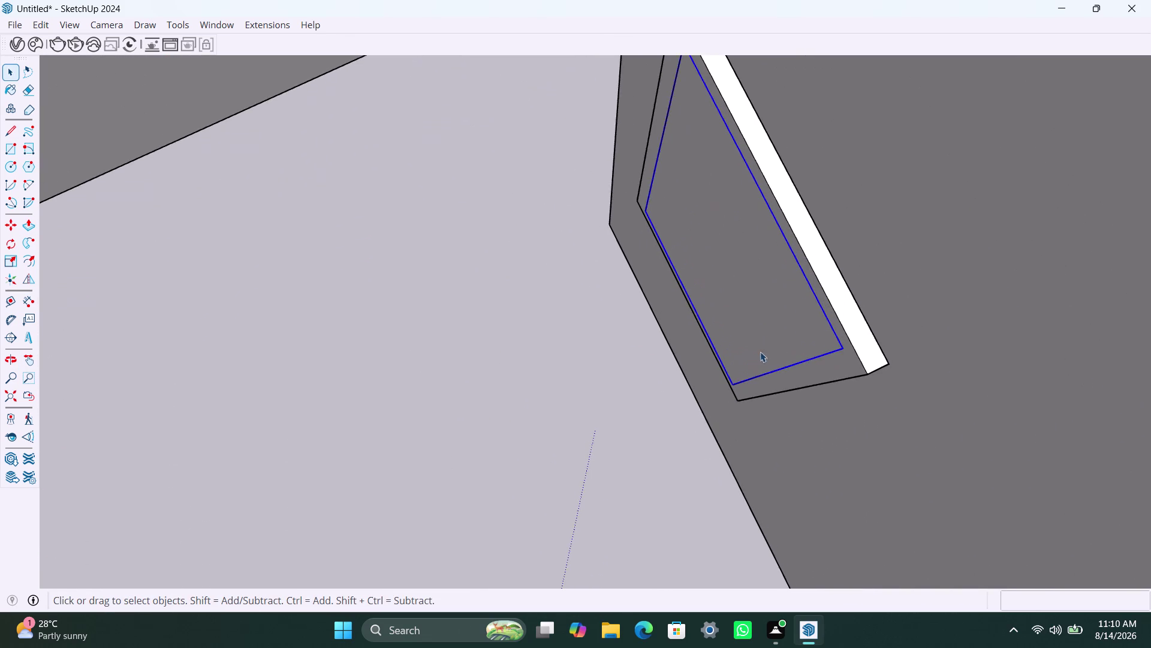
middle_drag(758, 357, 913, 153)
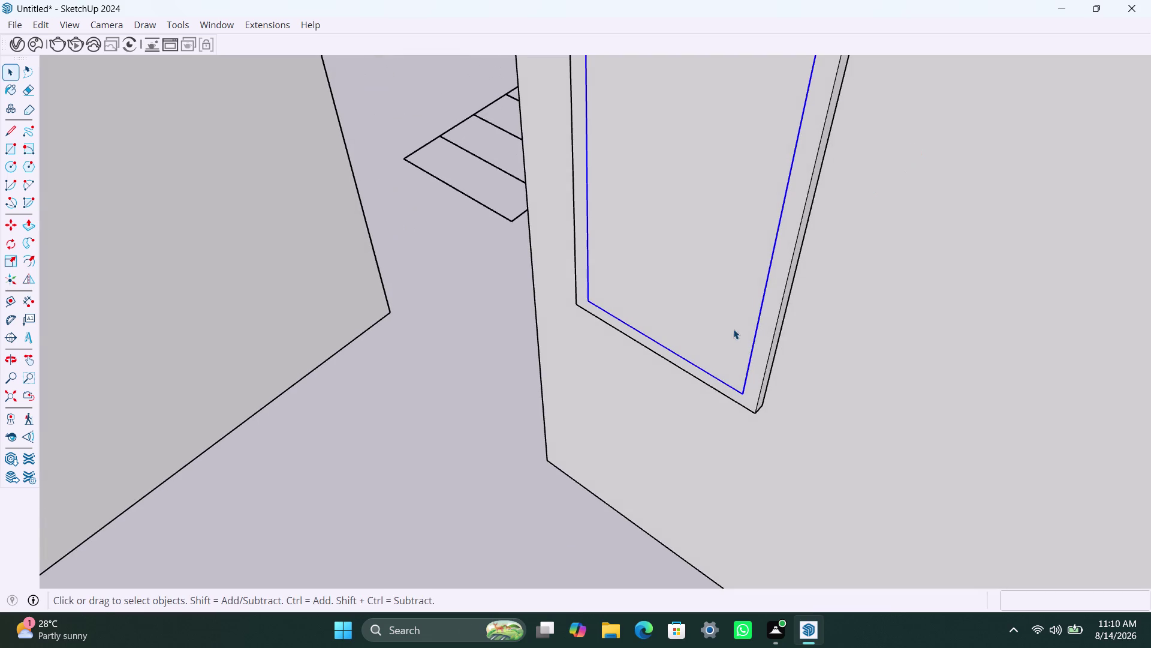
scroll(up, 3)
key(m)
click(749, 400)
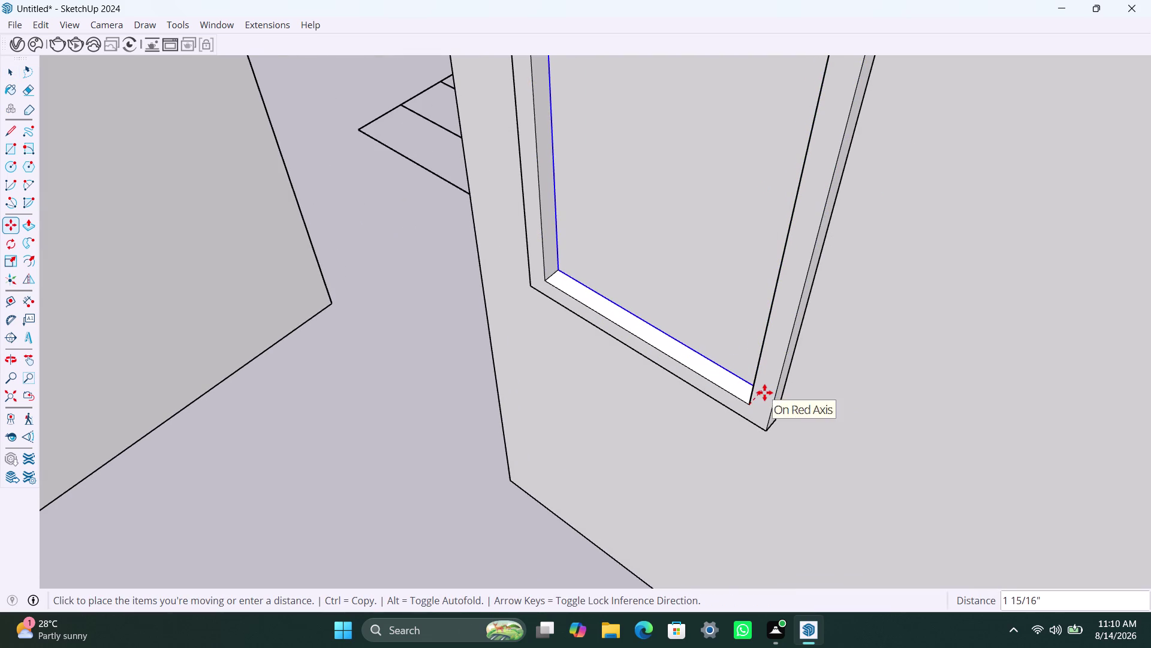
Move the tall panel a short distance along the red axis so it sits back inside its frame.
click(762, 397)
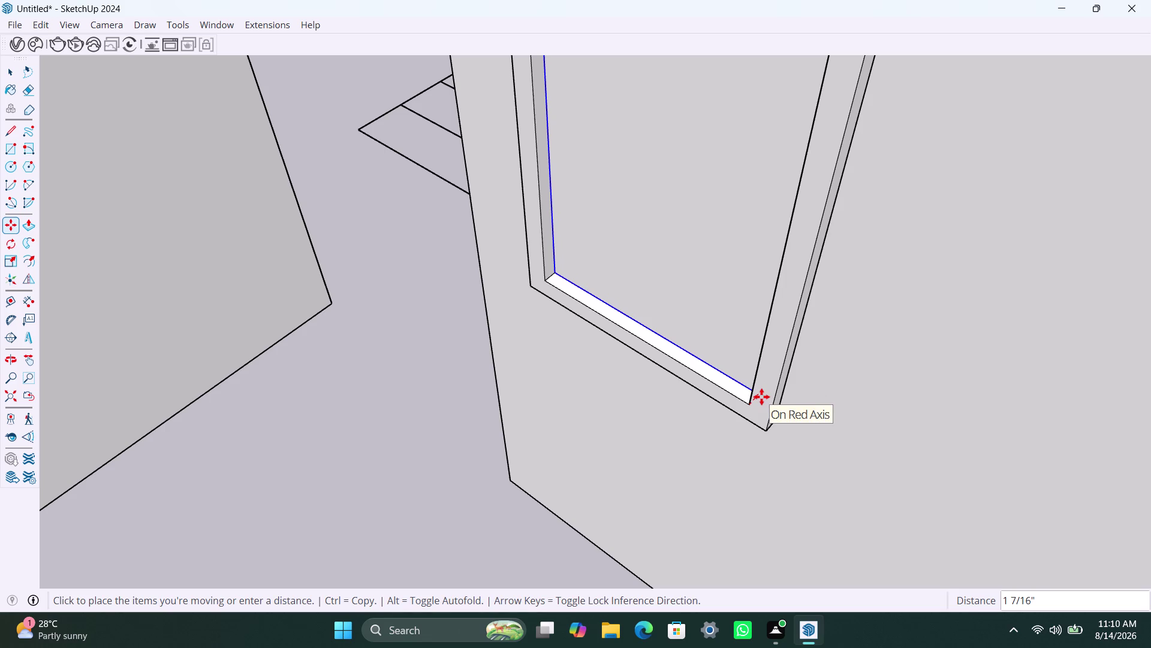
key(space)
scroll(down, 3)
click(414, 430)
scroll(down, 3)
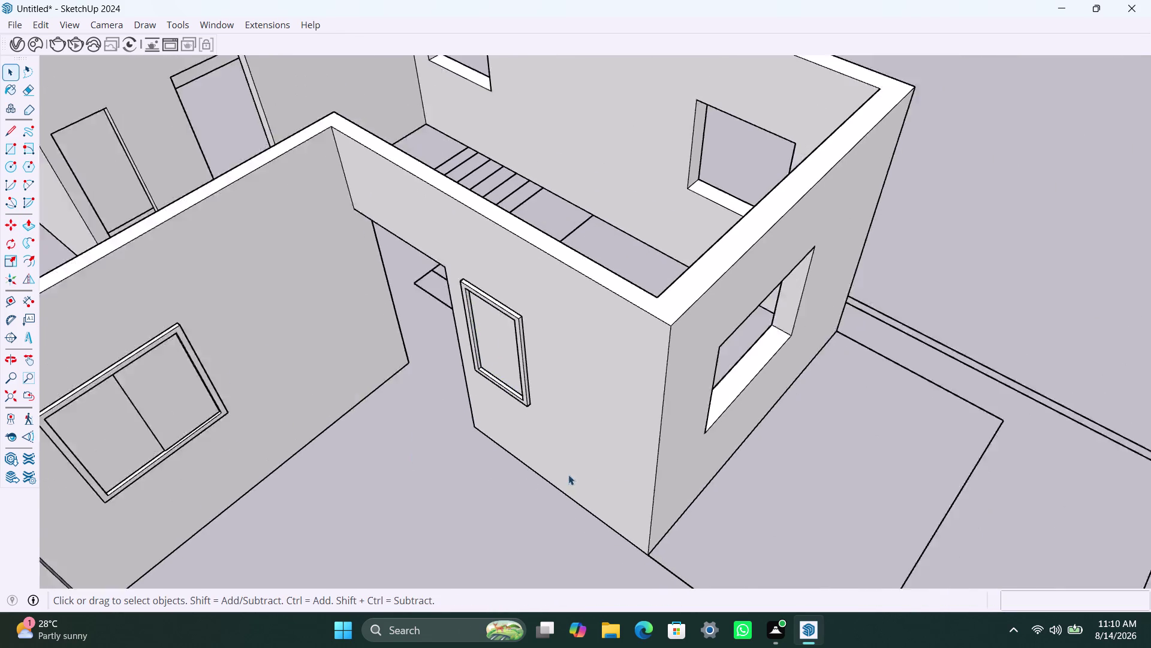
scroll(down, 3)
middle_drag(742, 446, 373, 353)
scroll(up, 3)
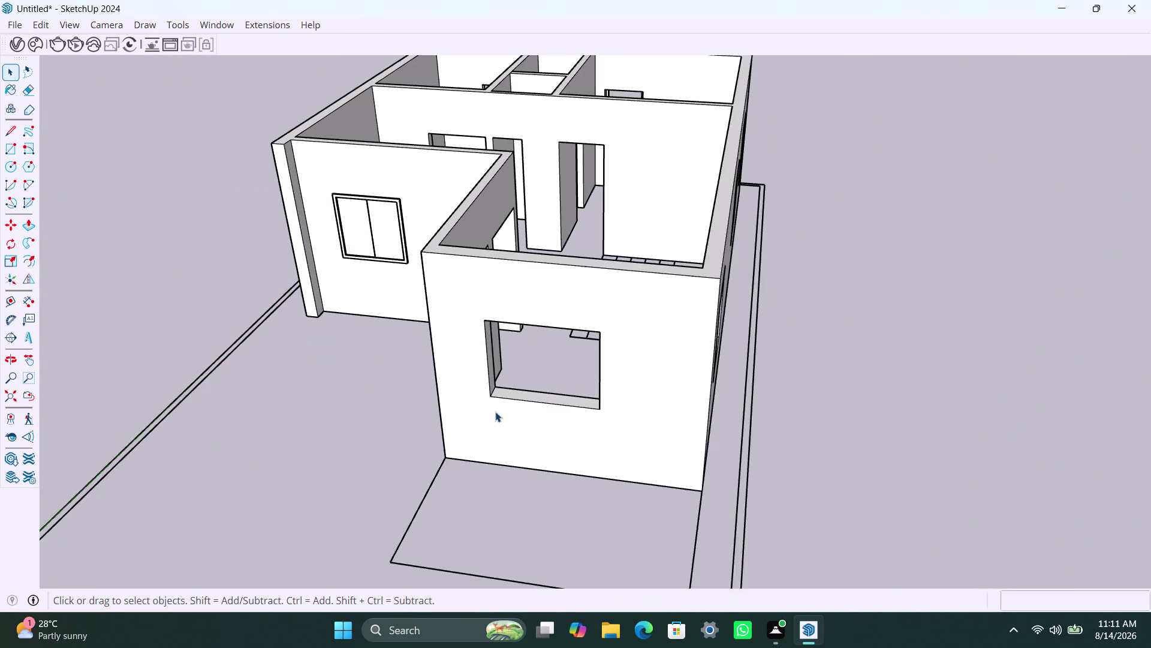
scroll(up, 3)
Draw a rectangle across the square window opening and make it a group.
key(r)
click(482, 309)
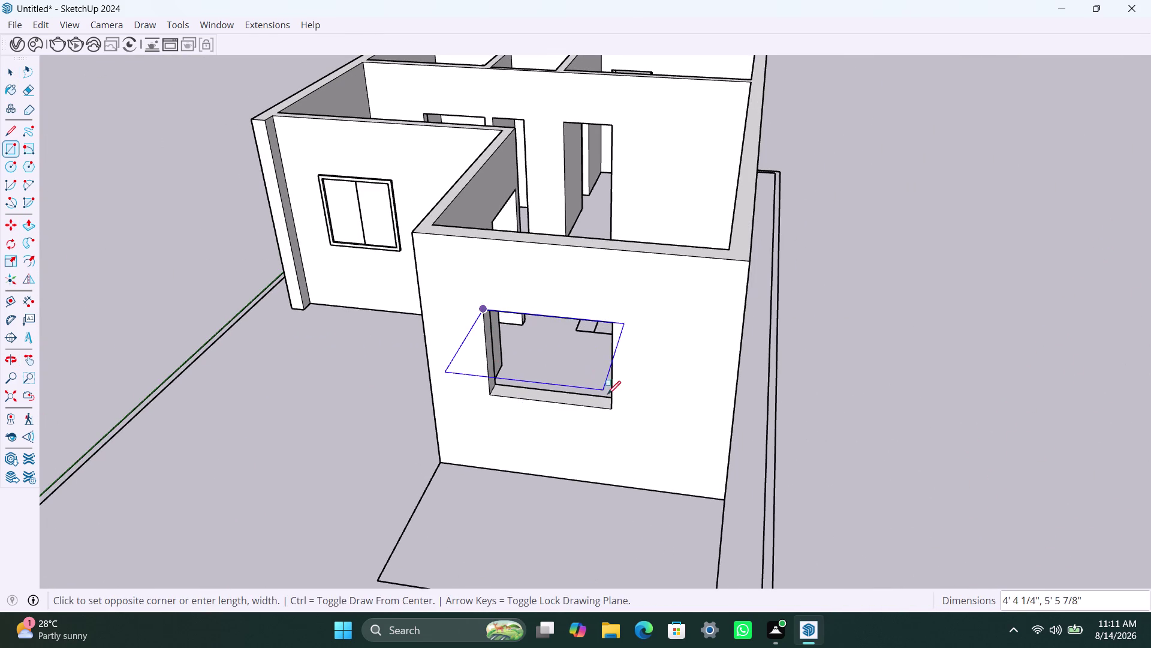
click(612, 406)
key(space)
double_click(551, 370)
right_click(551, 369)
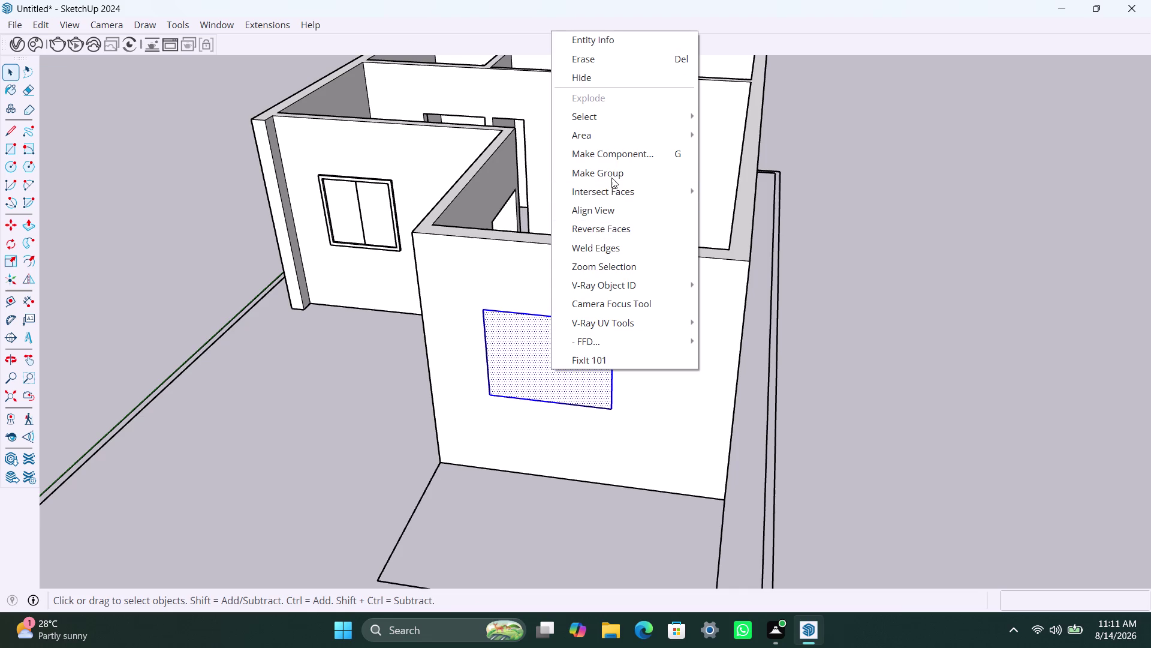
click(611, 176)
double_click(565, 373)
click(565, 373)
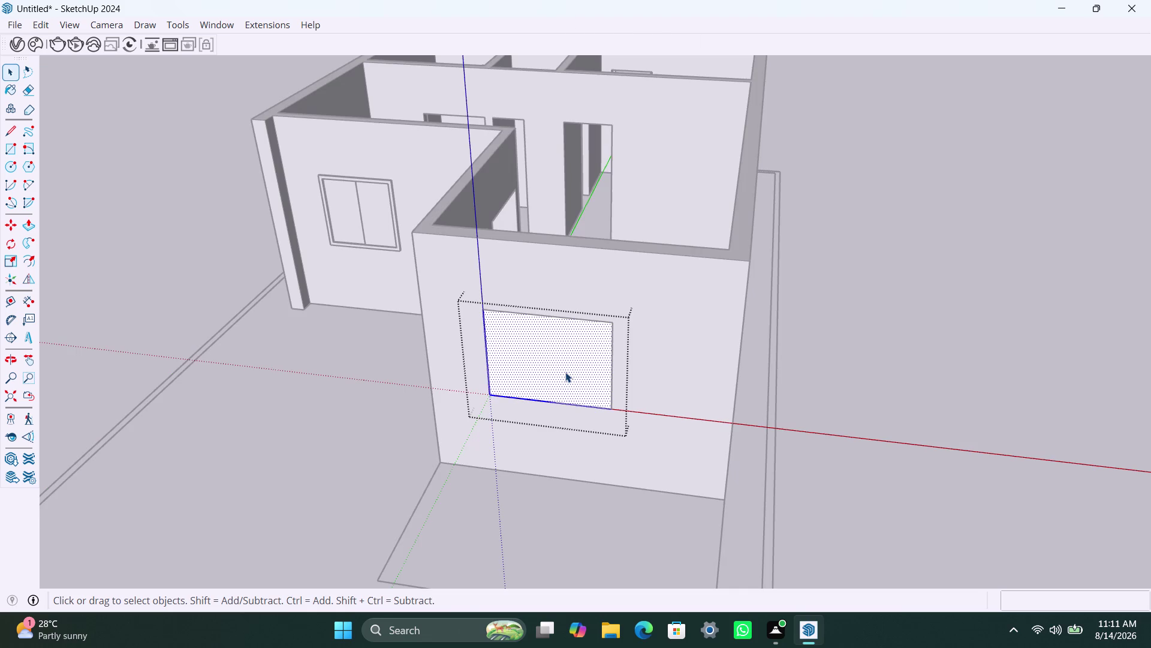
Offset the grouped rectangle 2 inches inward and delete the centre face.
key(f)
click(557, 363)
click(550, 350)
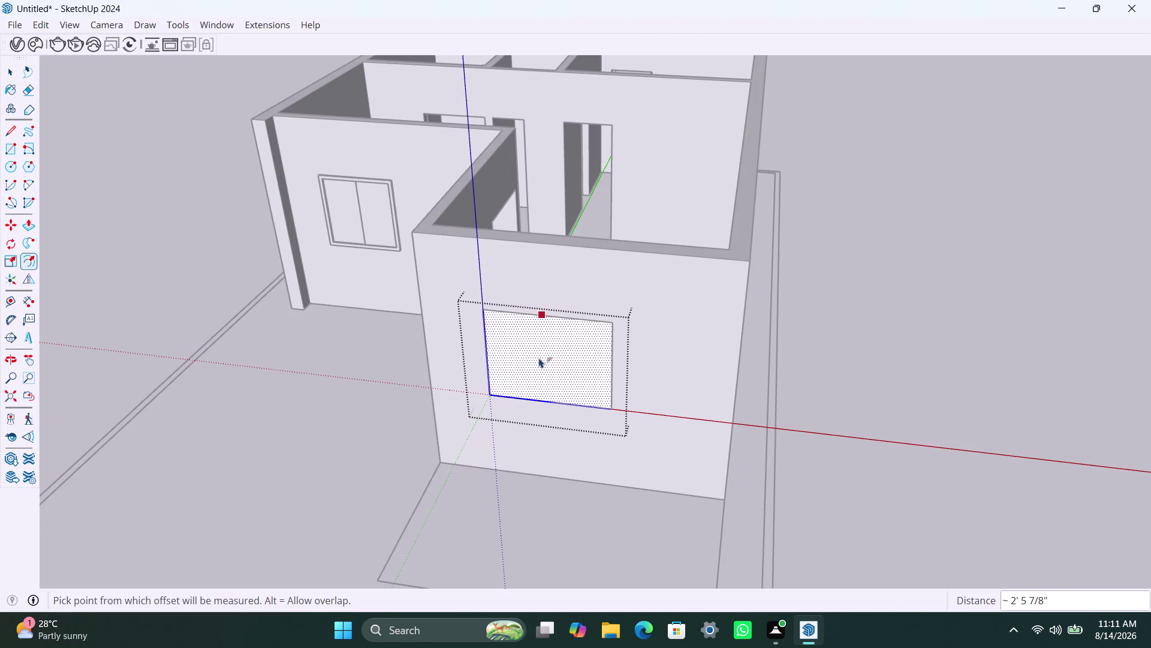
click(533, 356)
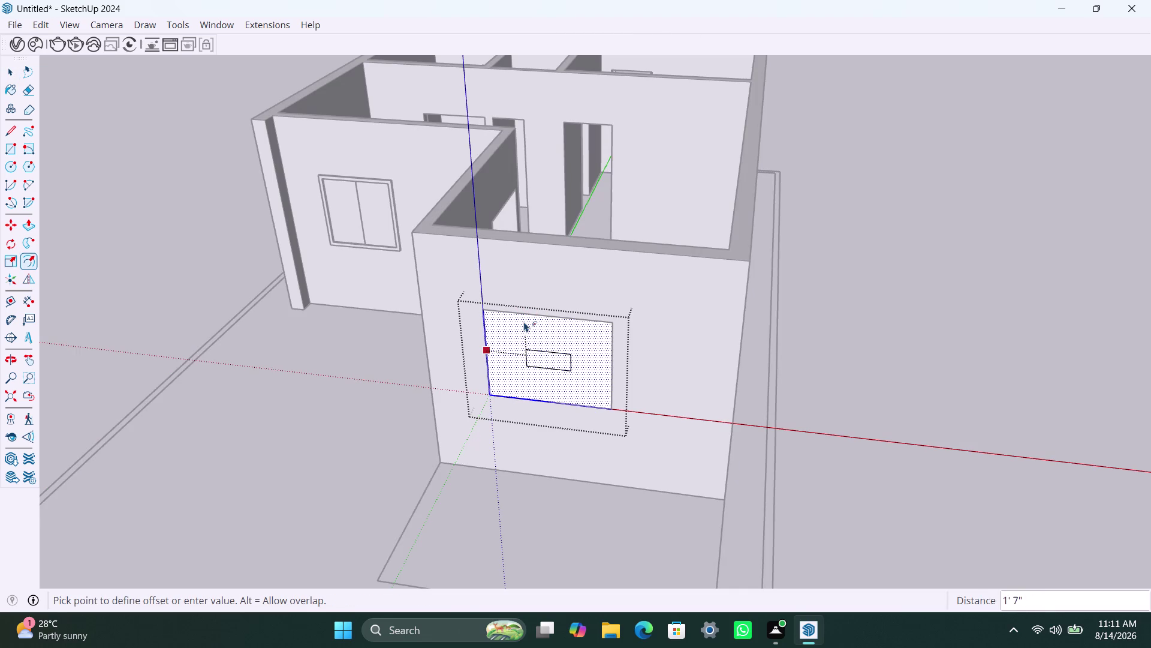
text(2)
text(")
key(Return)
key(space)
click(533, 360)
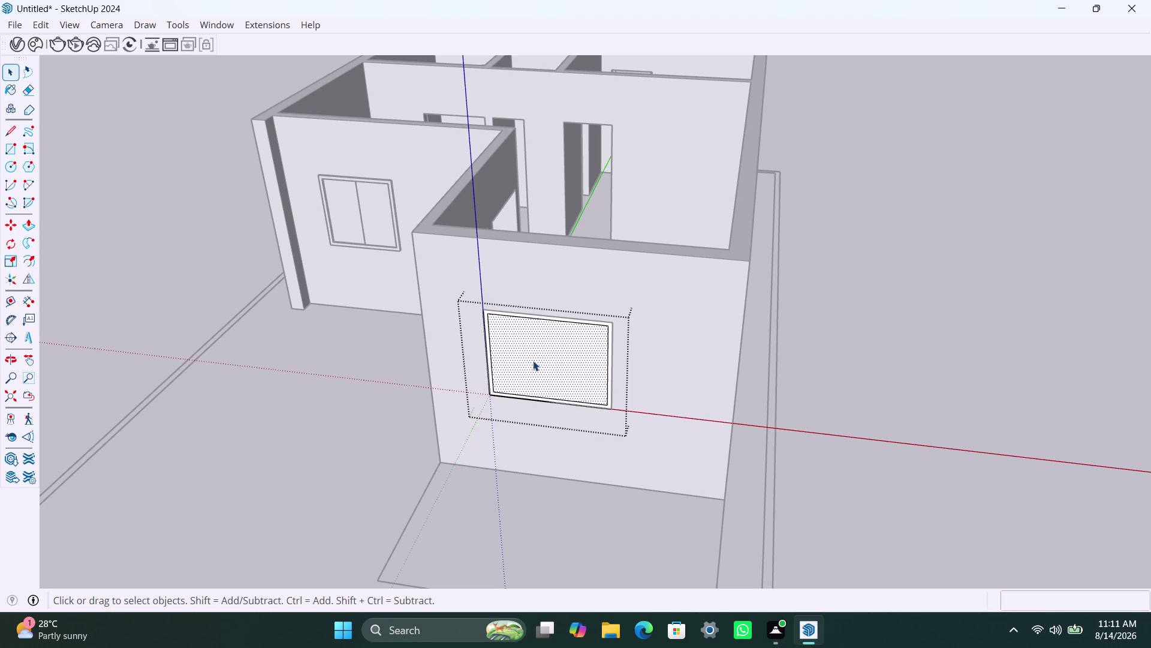
key(Delete)
scroll(down, 3)
scroll(up, 3)
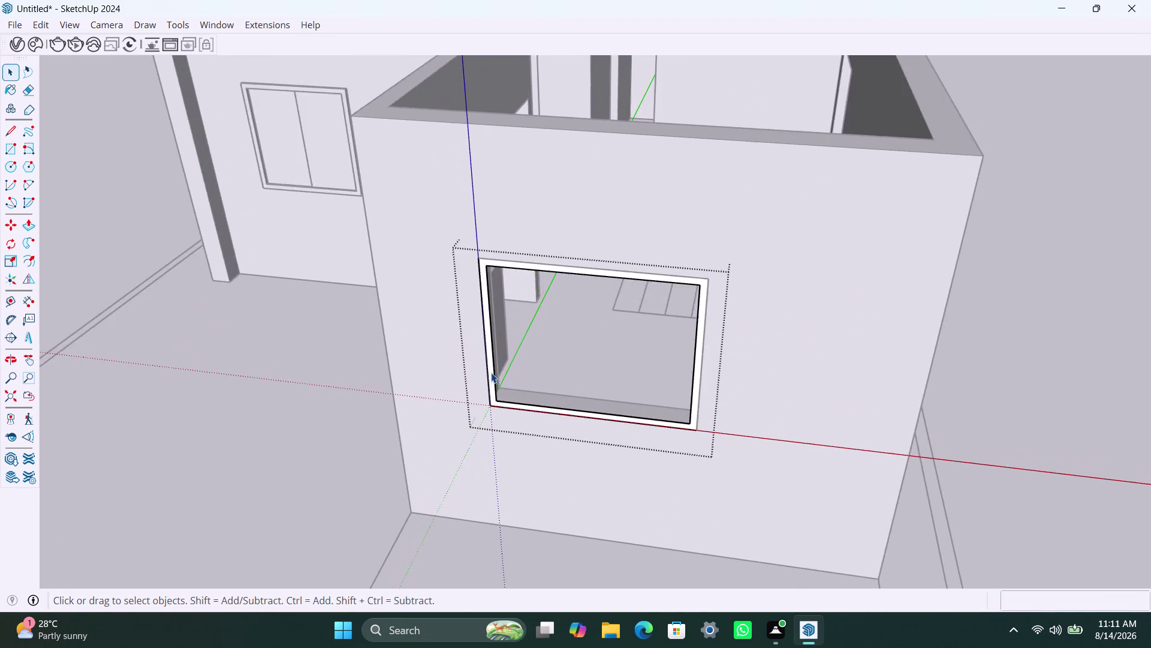
Push/Pull the frame border out 1.5 inches.
click(490, 364)
key(p)
click(493, 368)
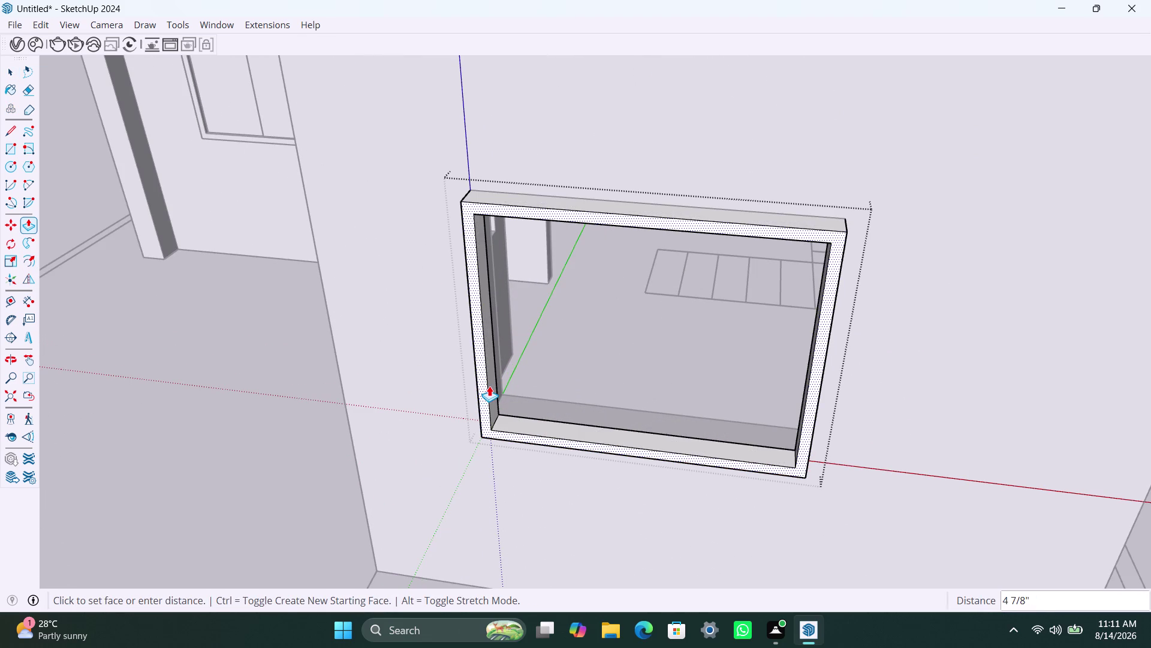
text(1.5")
key(Return)
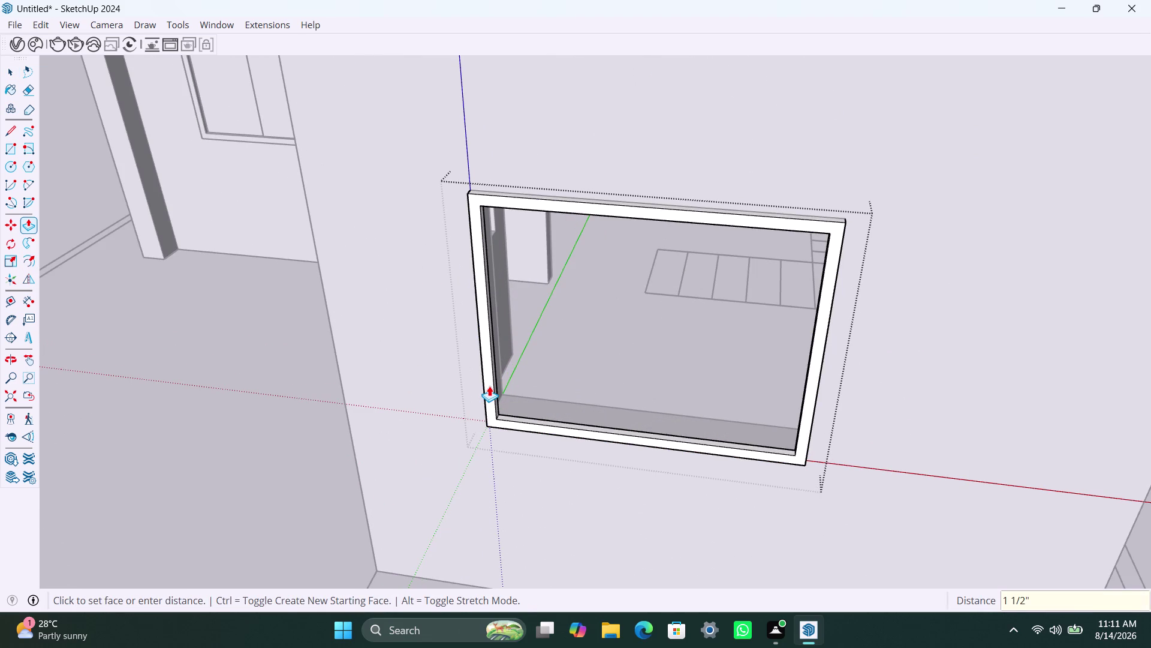
Pull the frame's inner side 1.5 inches from inside the wall.
scroll(down, 3)
scroll(down, 3)
middle_drag(731, 224, 182, 441)
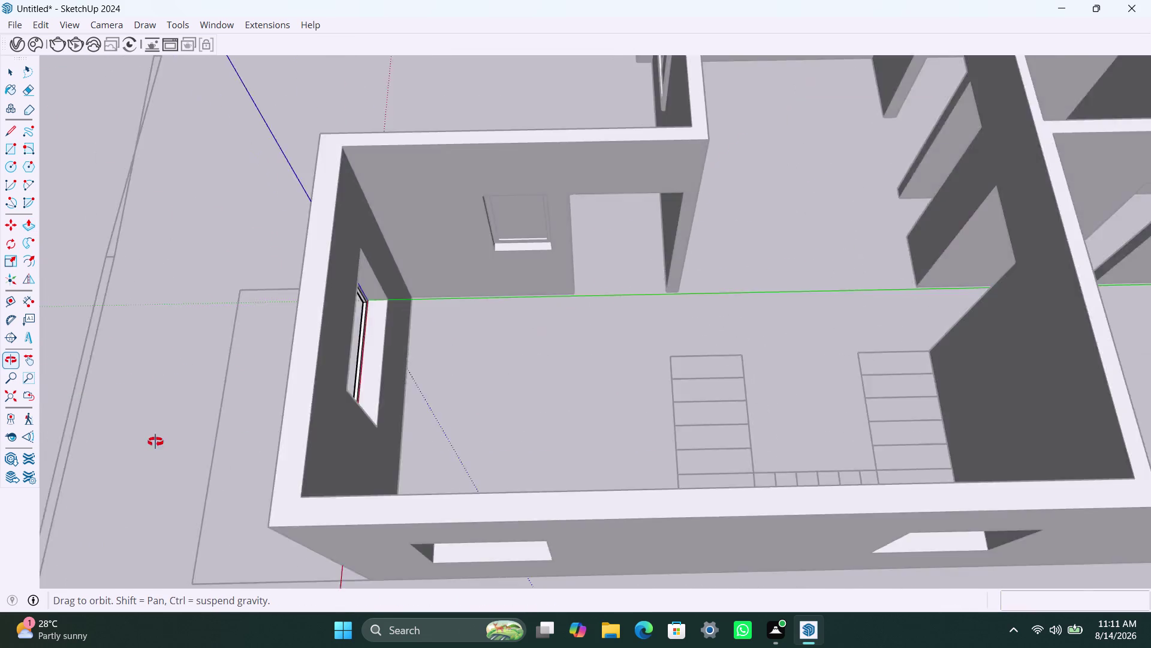
middle_drag(181, 441, 140, 441)
scroll(up, 3)
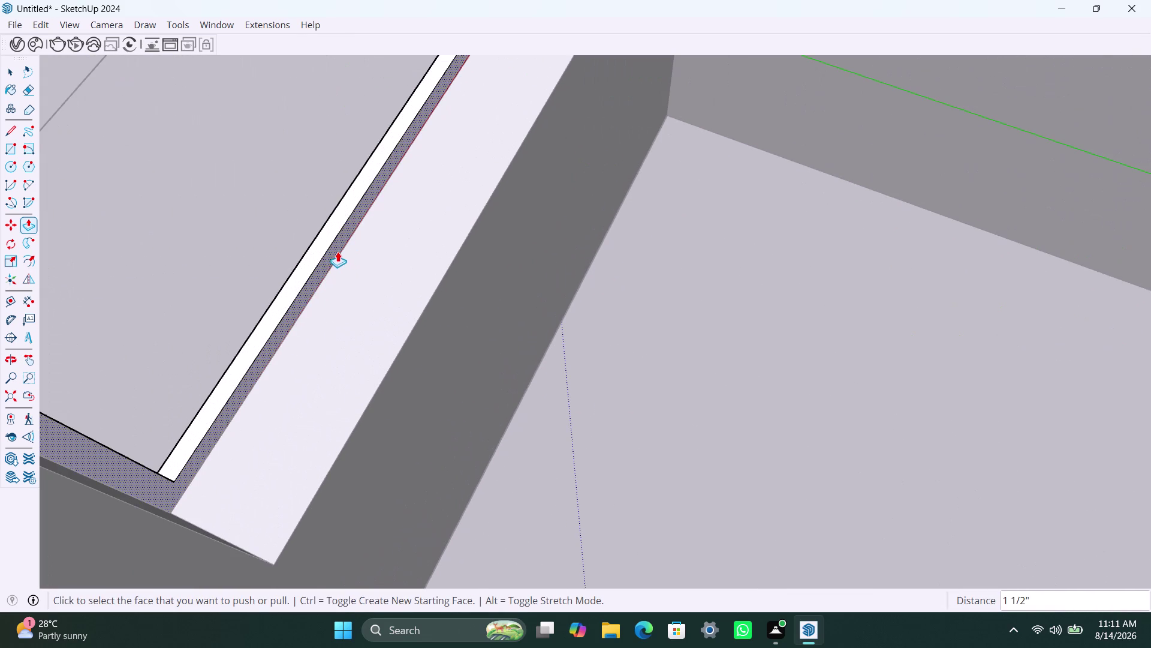
click(338, 251)
text(1.5)
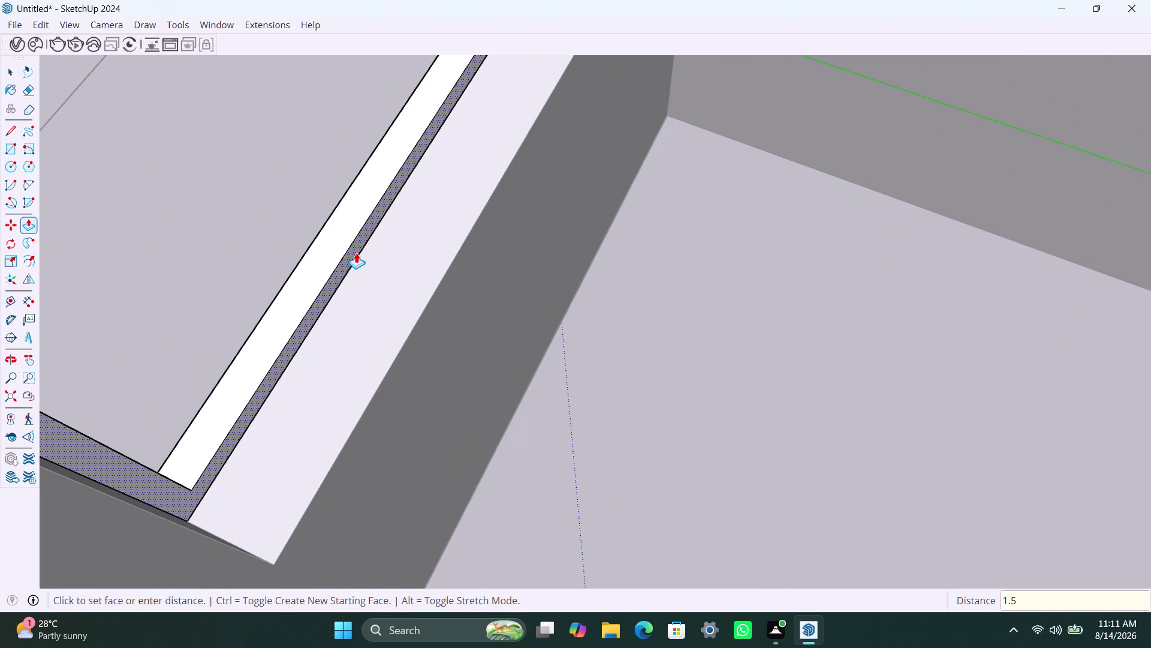
text(")
key(Return)
key(Return)
scroll(down, 3)
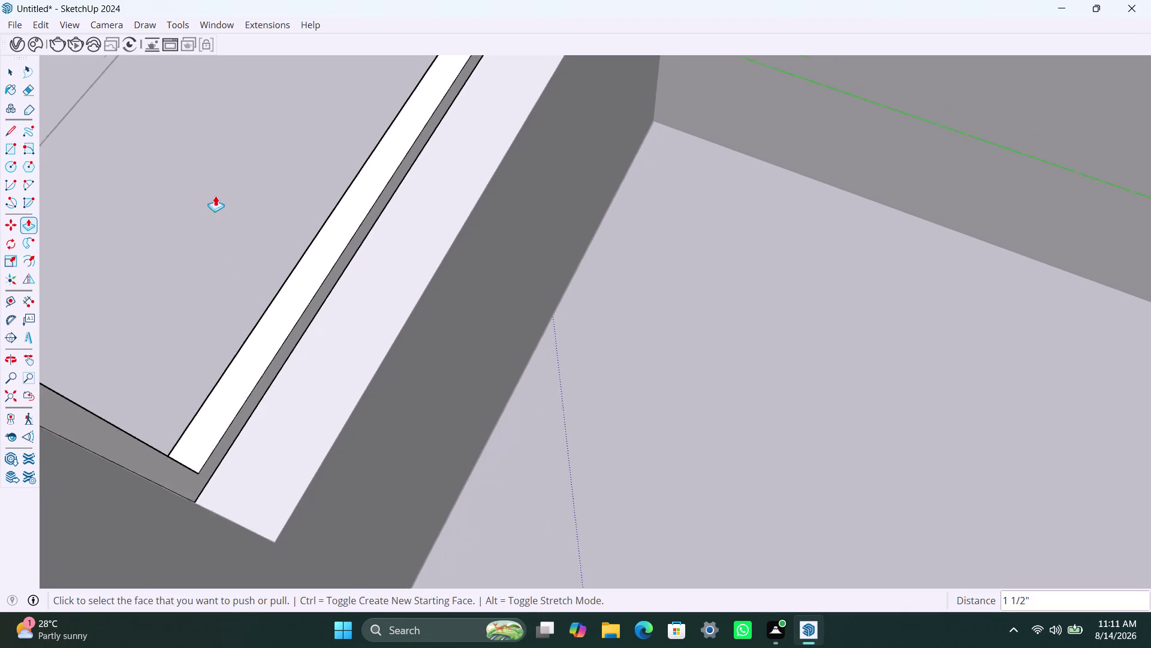
scroll(down, 3)
scroll(up, 3)
middle_drag(143, 218, 659, 63)
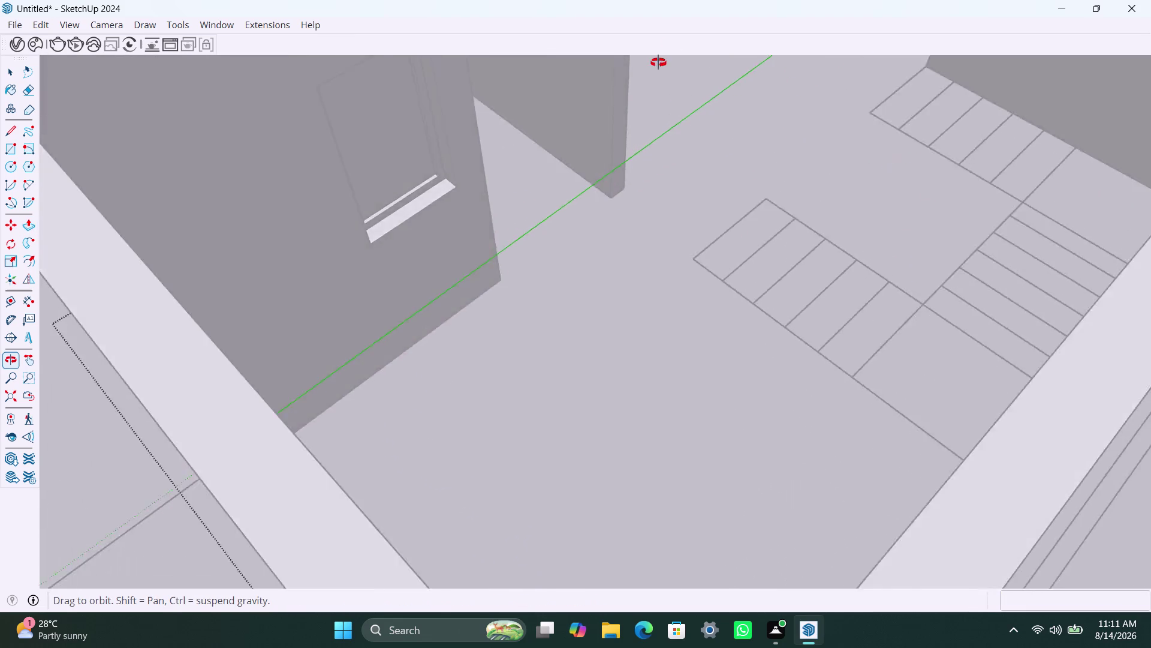
middle_drag(659, 62, 735, 0)
scroll(down, 3)
scroll(down, 3)
key(space)
key(space)
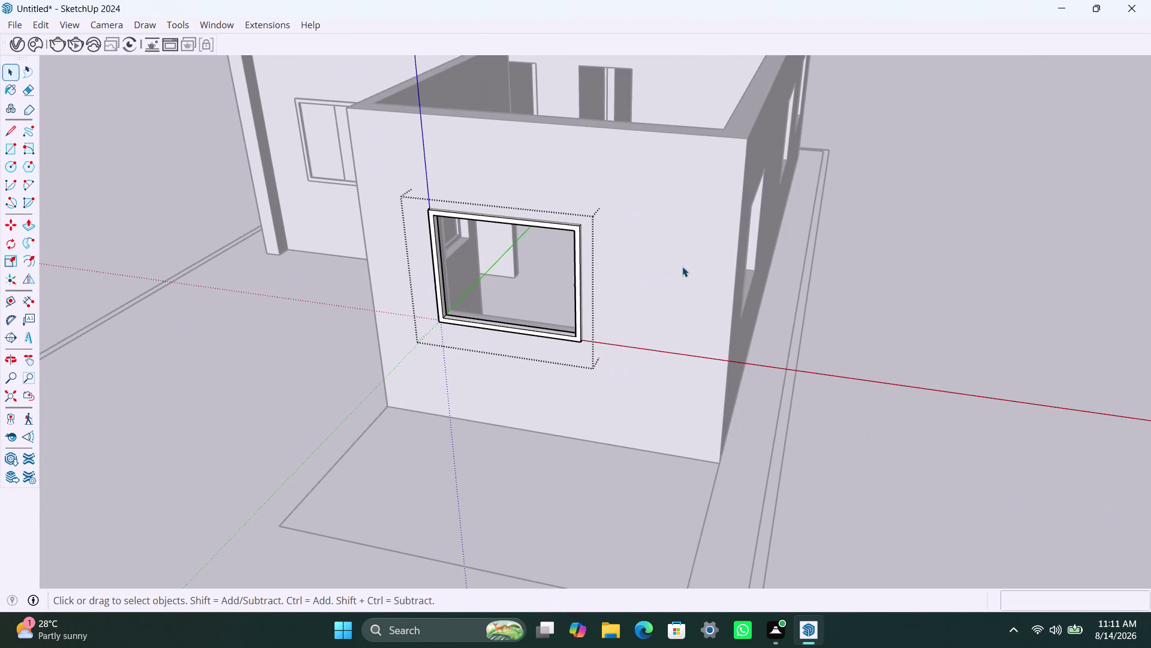
Draw a rectangle over the opening's left half and make it a group.
click(518, 103)
scroll(up, 3)
scroll(up, 3)
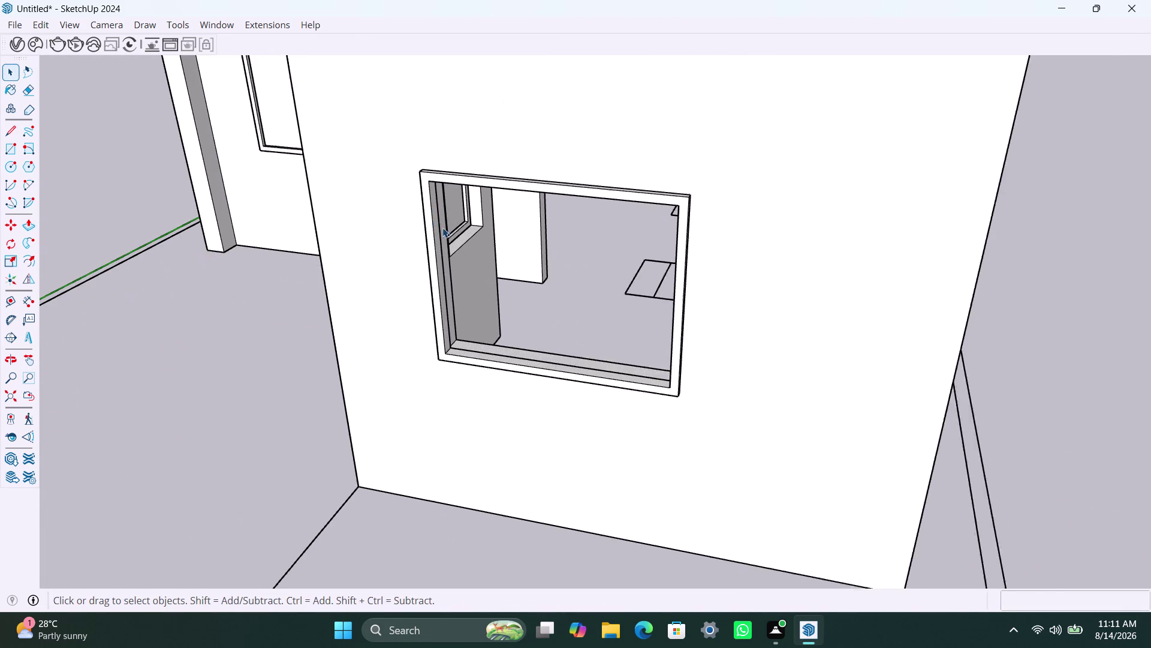
scroll(up, 3)
key(r)
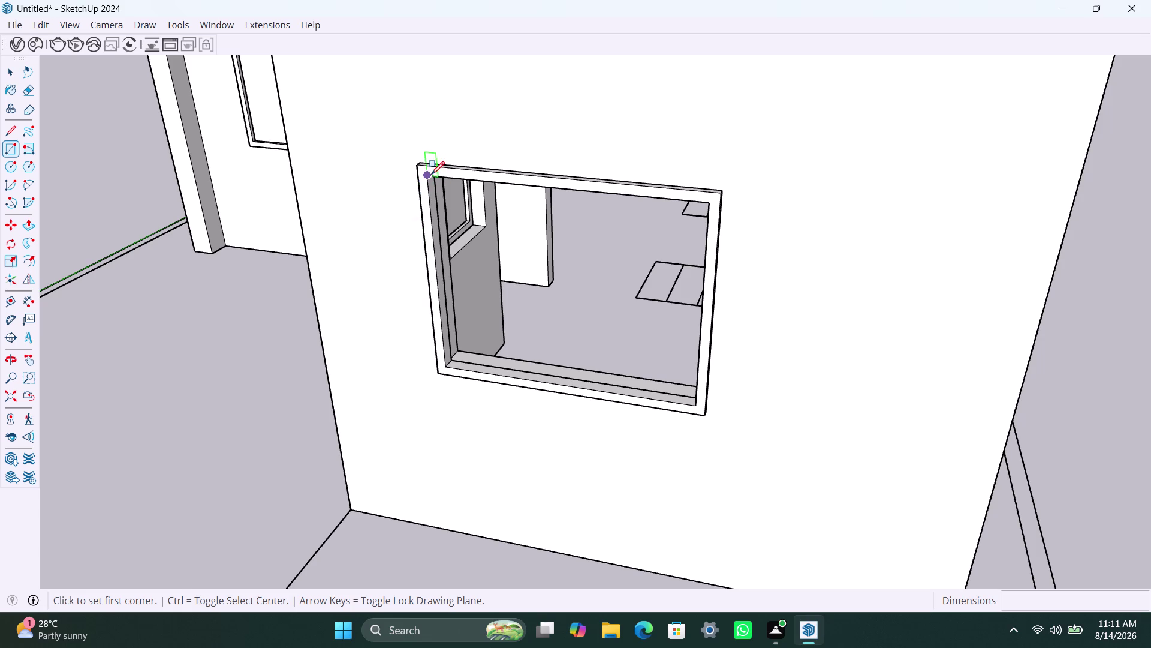
click(431, 175)
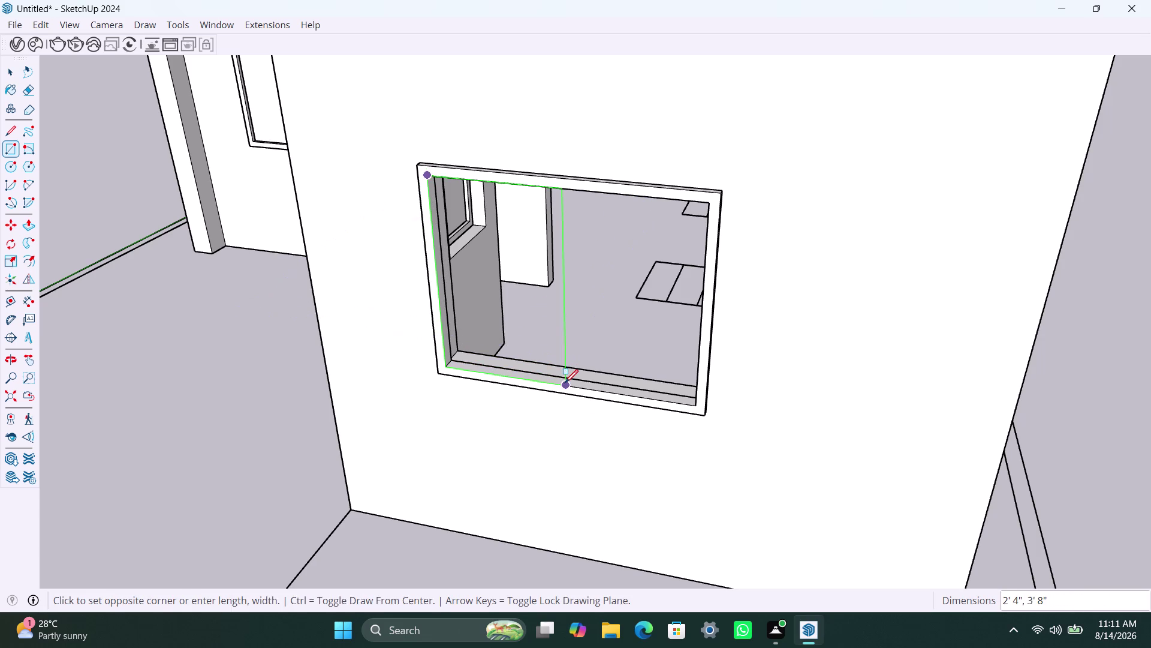
click(566, 383)
key(space)
double_click(531, 336)
right_click(528, 322)
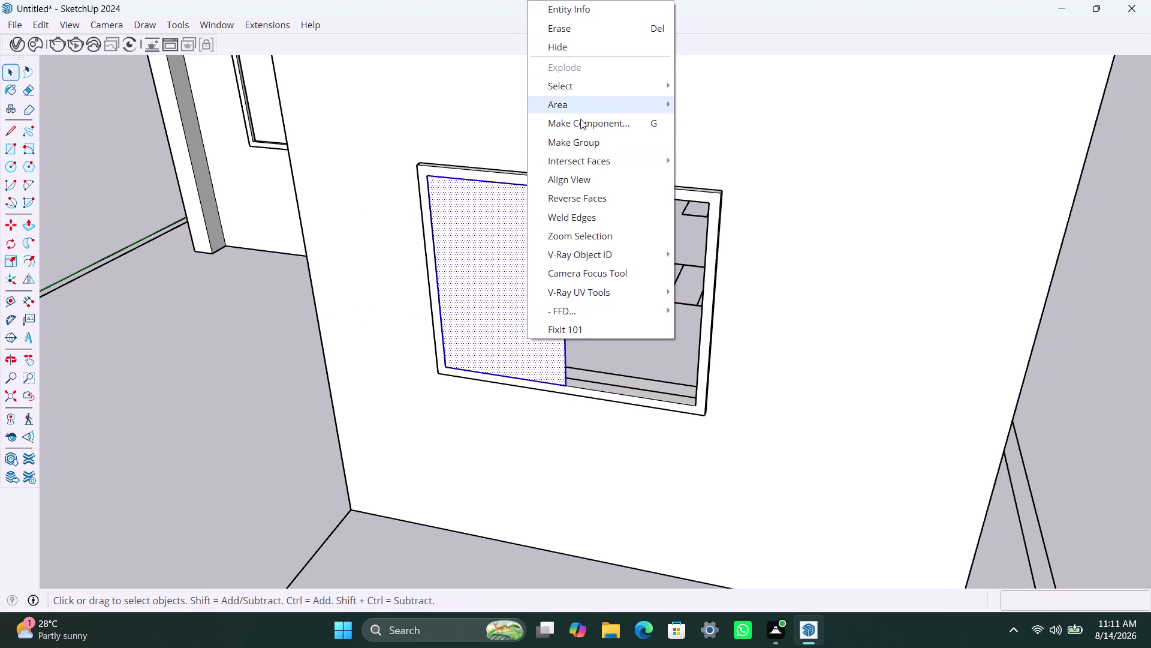
click(581, 143)
double_click(506, 266)
click(506, 266)
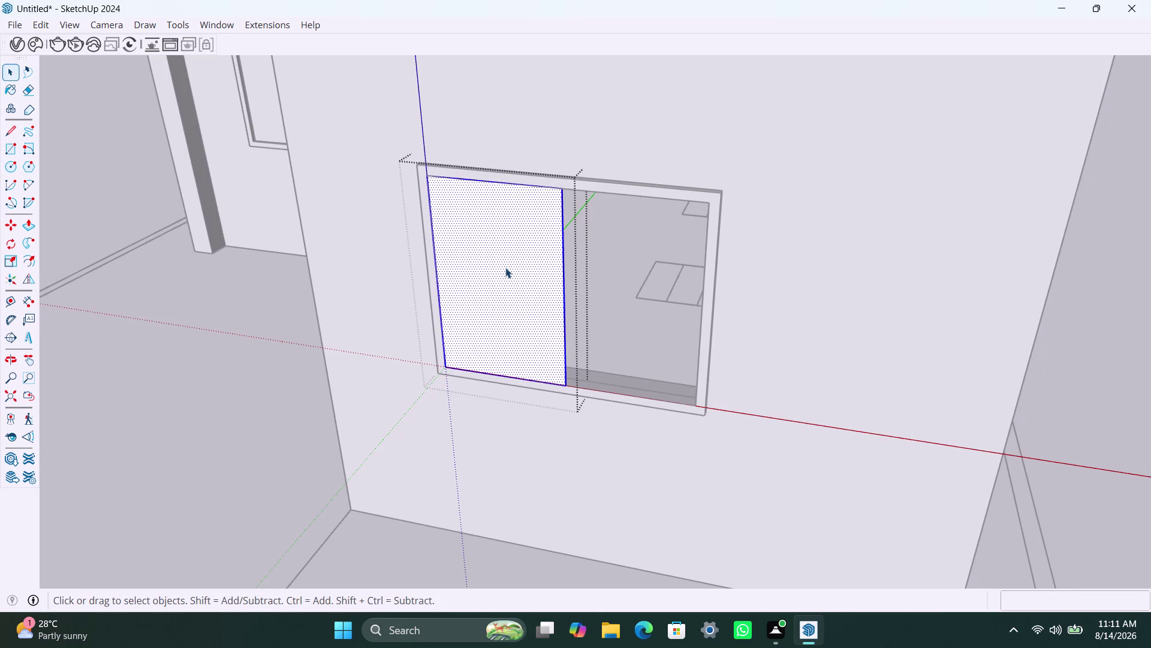
Extrude the left pane 8 mm.
key(p)
click(506, 268)
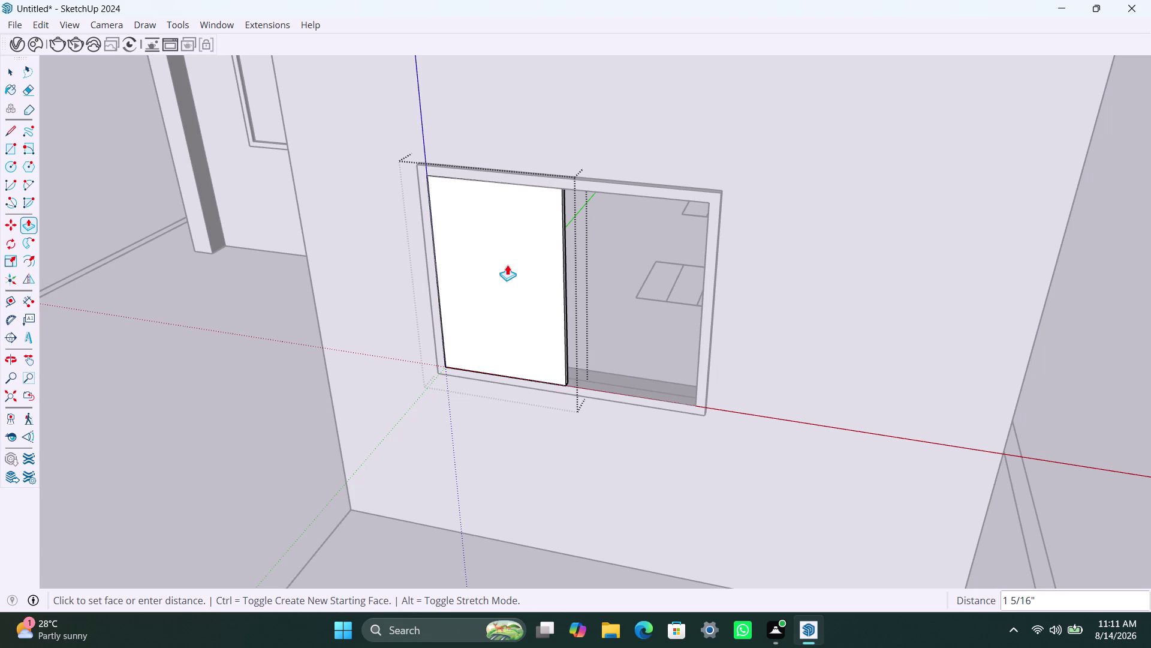
text(8MM)
key(Return)
key(space)
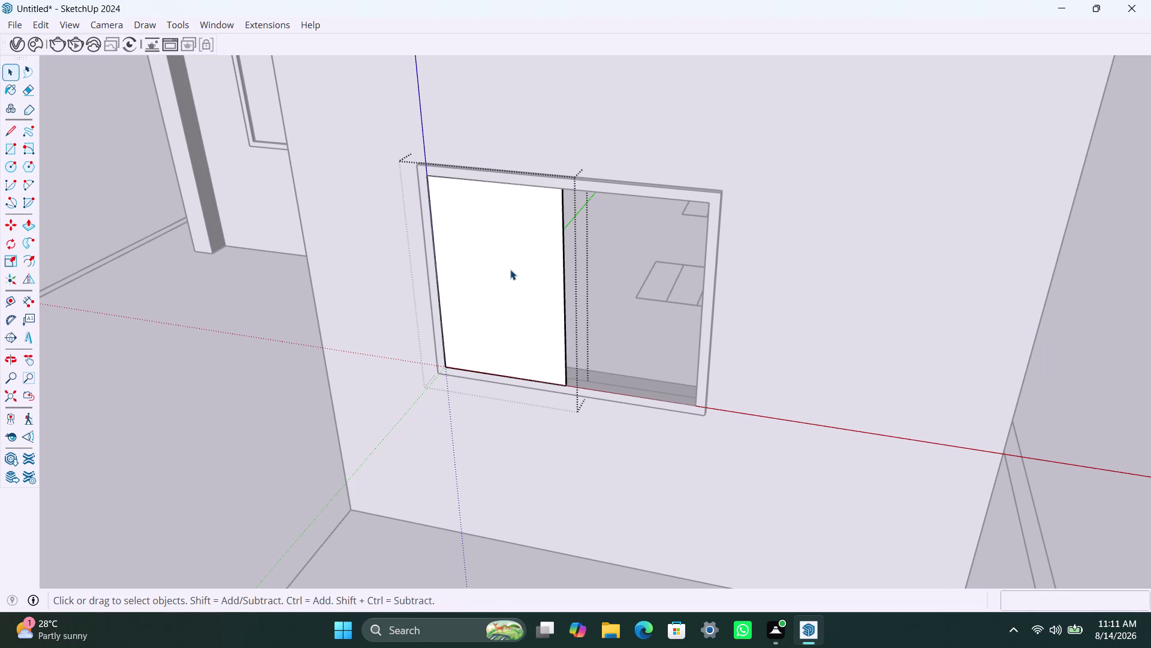
Copy the pane from its bottom corner to the frame's right end.
click(193, 415)
click(543, 346)
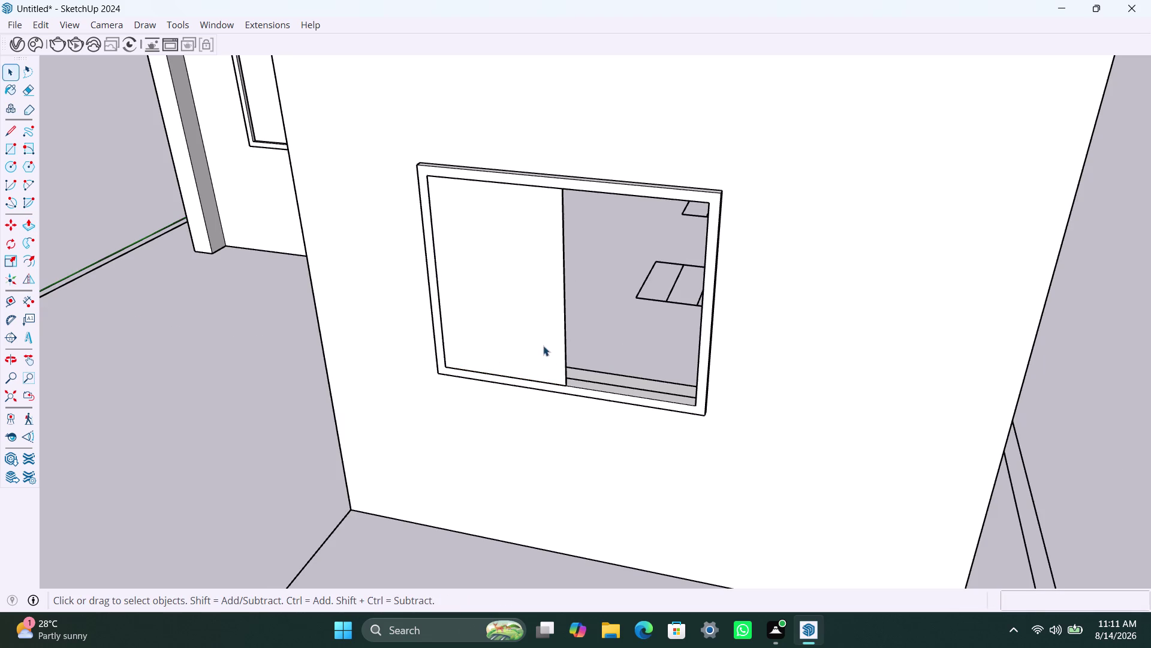
key(m)
scroll(up, 3)
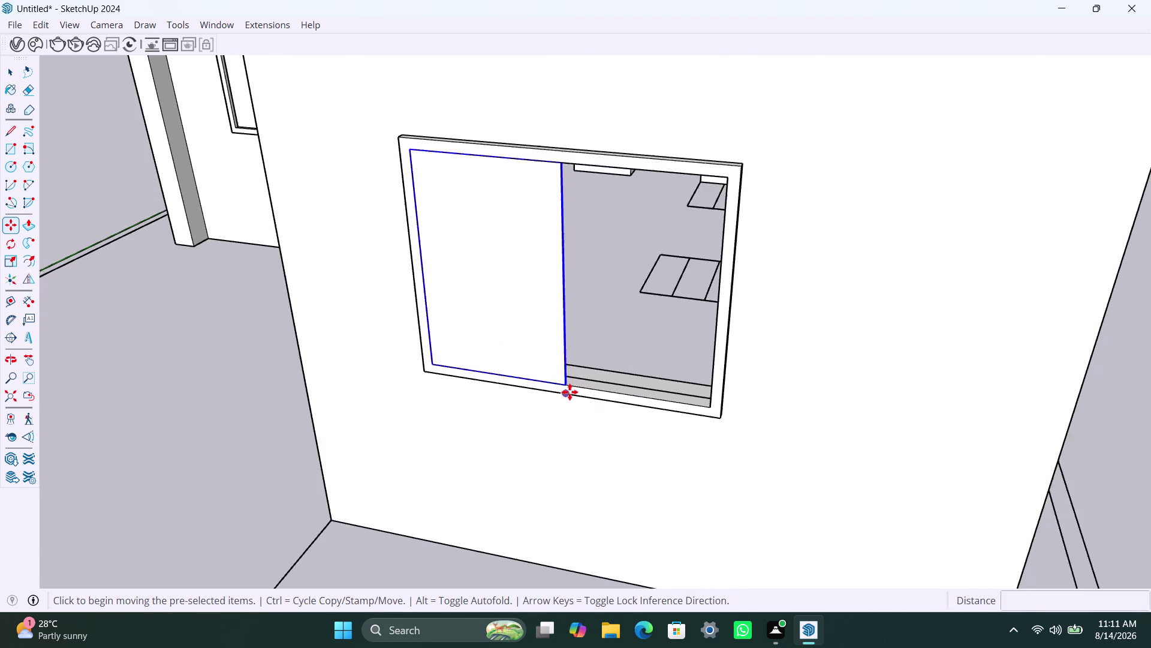
scroll(up, 3)
click(564, 377)
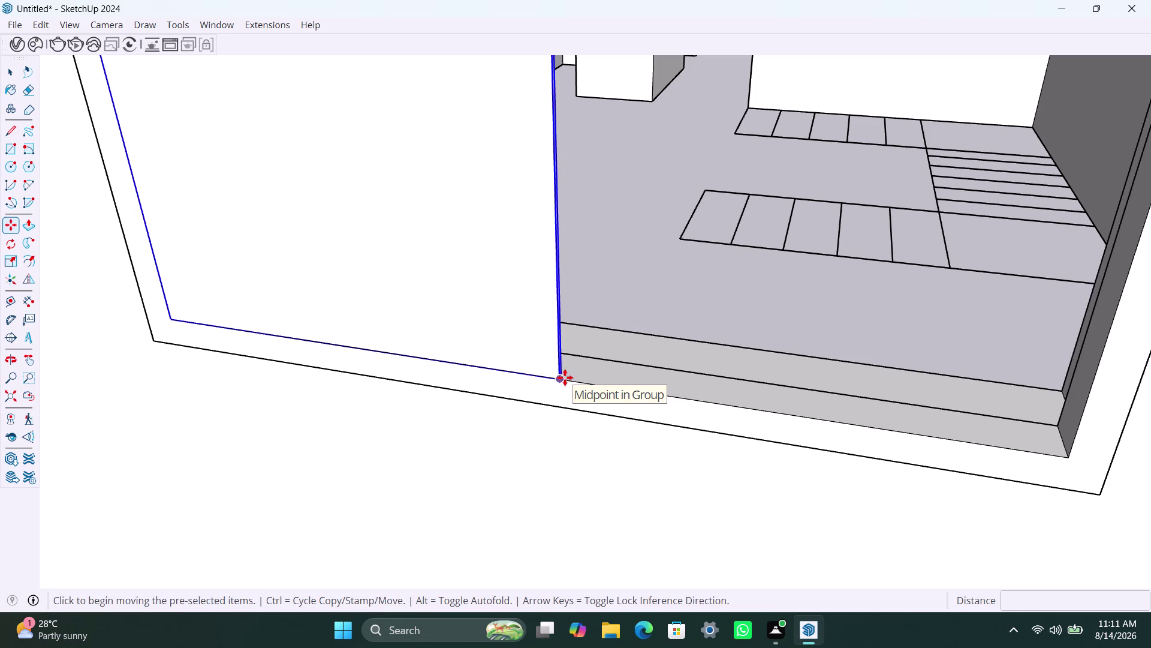
click(568, 364)
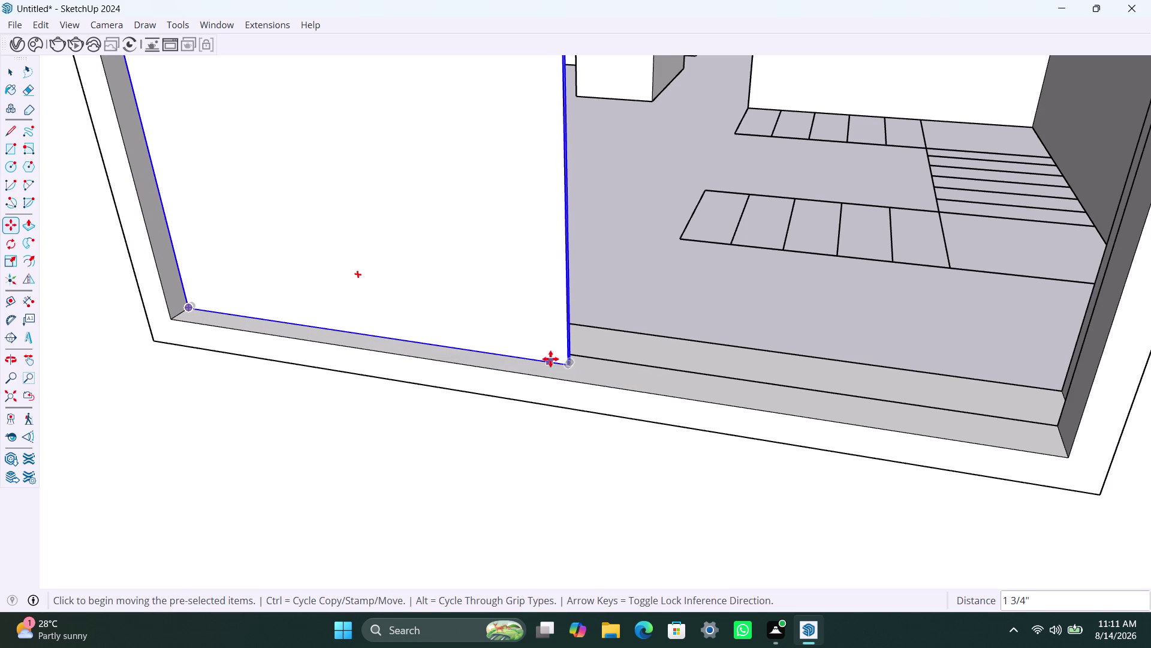
click(566, 363)
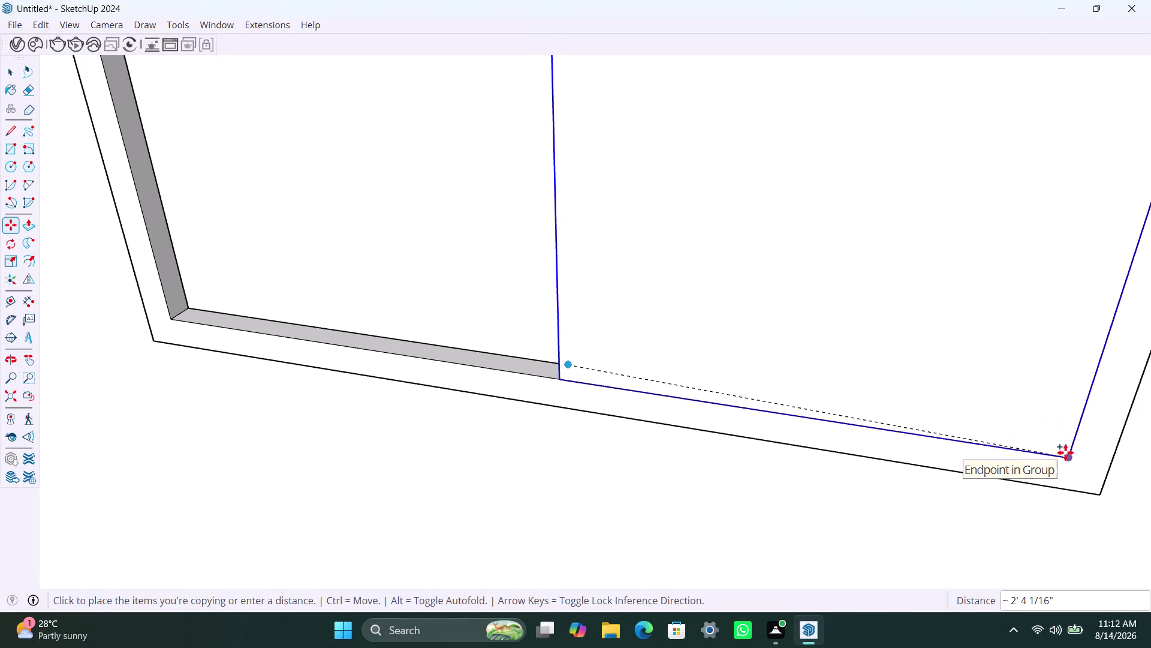
click(1066, 452)
Snap the copied pane against the frame and orbit out to the whole house.
scroll(down, 3)
middle_drag(409, 335, 698, 366)
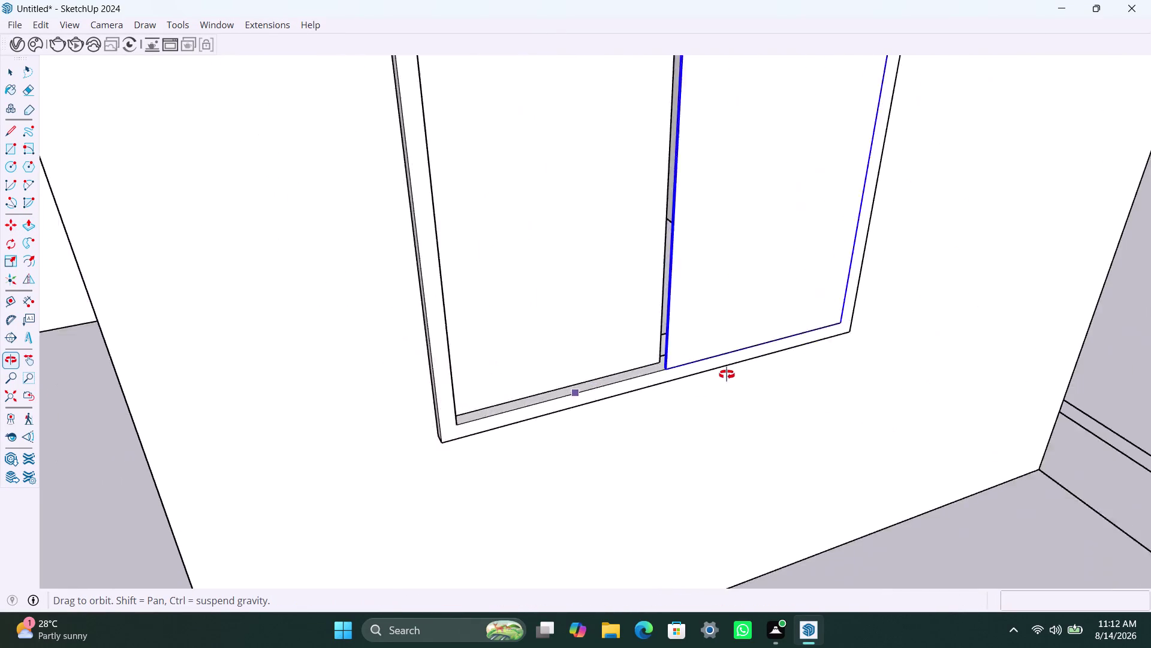
middle_drag(698, 366, 748, 380)
scroll(up, 3)
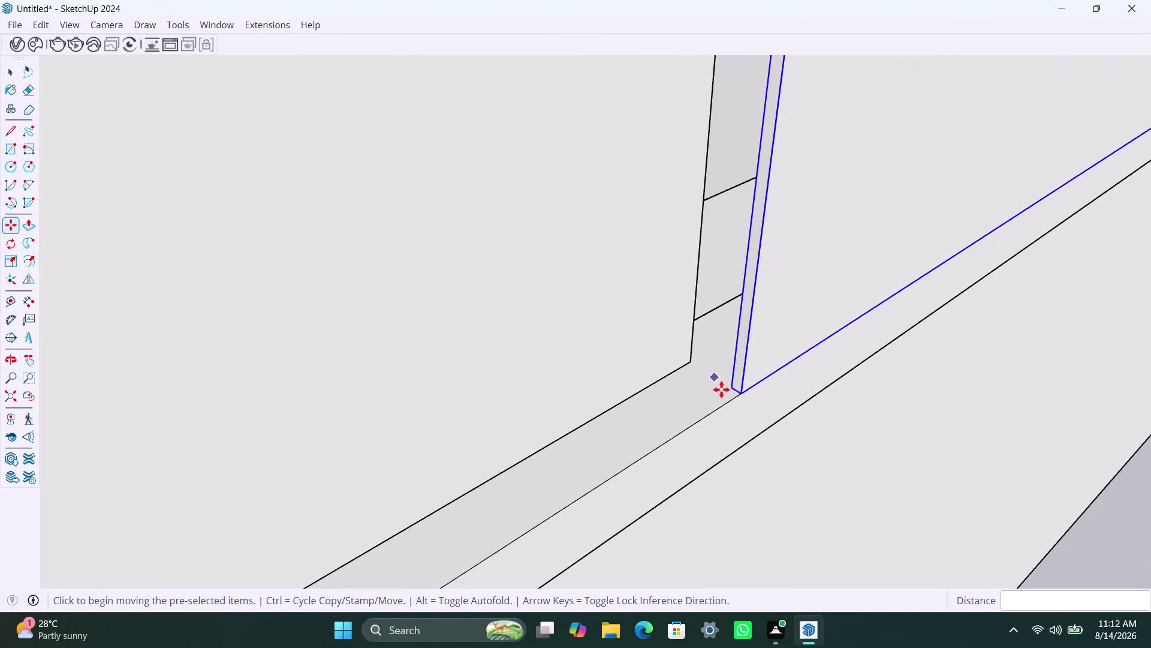
click(725, 387)
click(694, 361)
key(space)
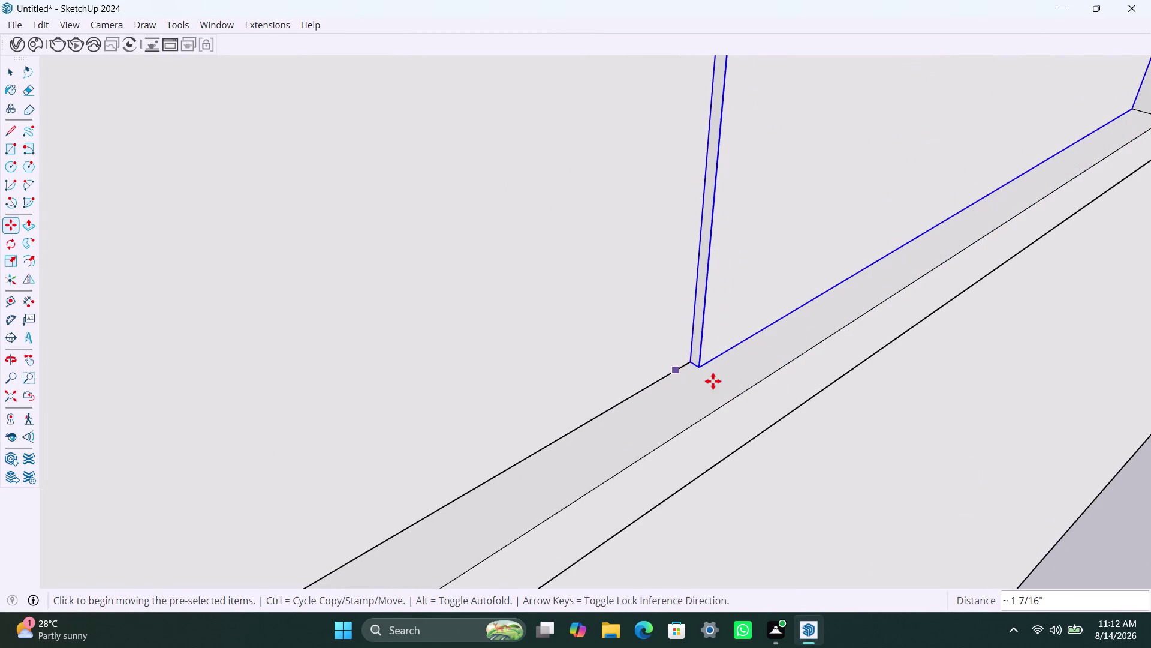
scroll(down, 3)
middle_drag(836, 232, 144, 122)
scroll(down, 3)
middle_drag(408, 214, 306, 217)
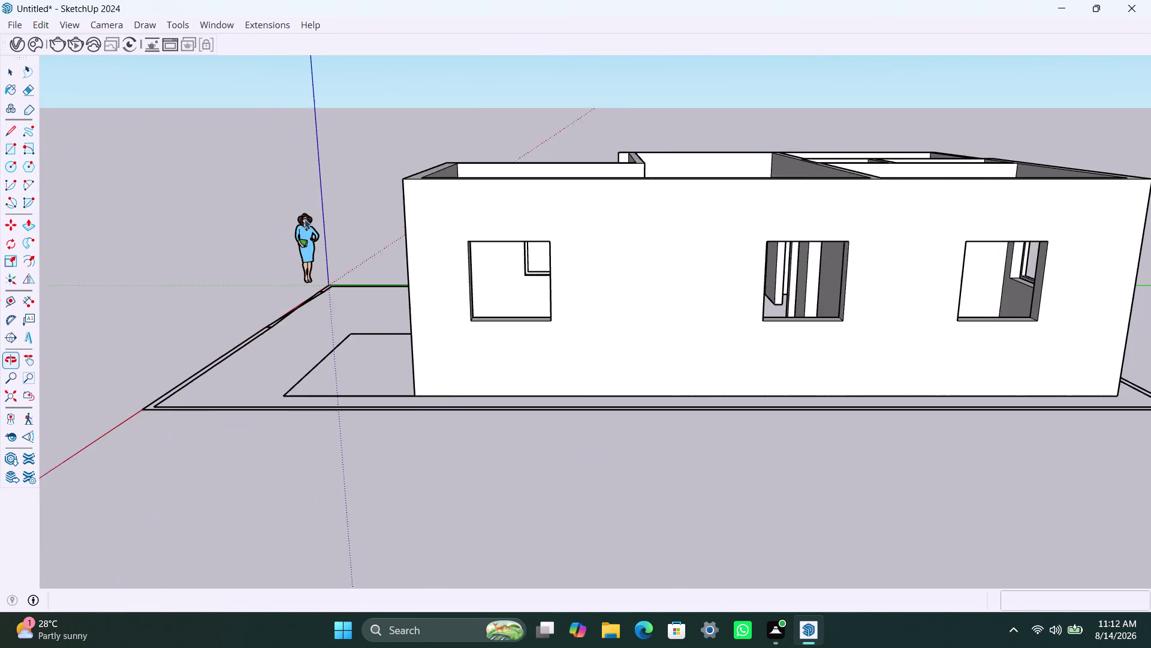
Draw a rectangle over the left front-wall window opening and make it a group.
key(space)
click(503, 460)
scroll(up, 3)
key(r)
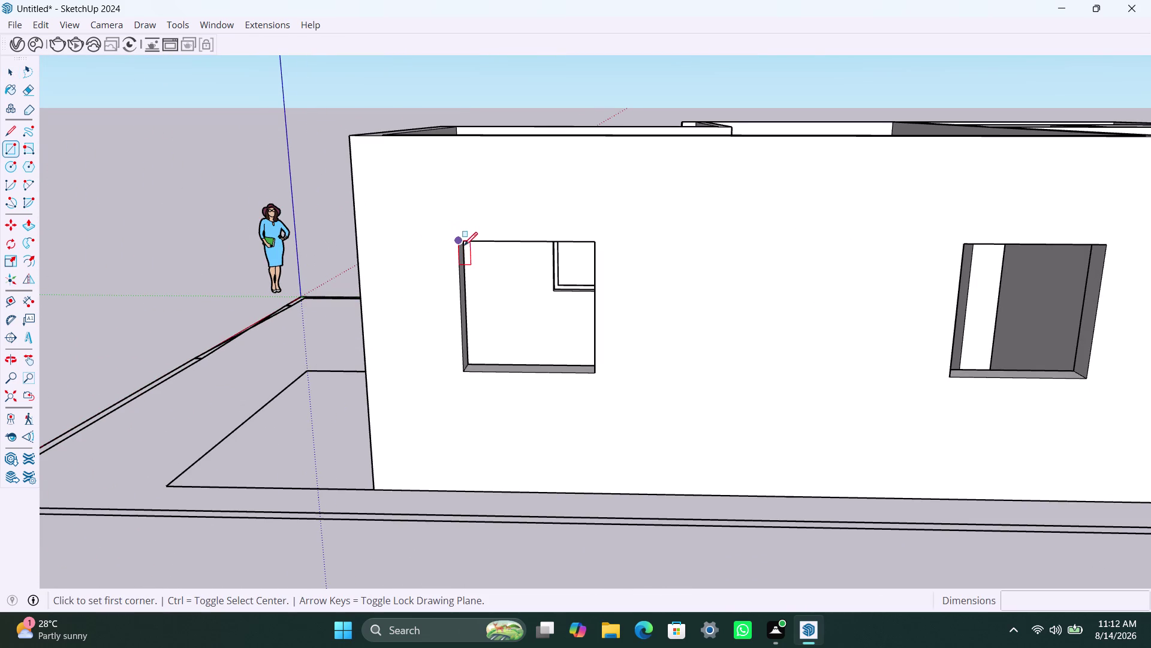
click(462, 241)
click(596, 372)
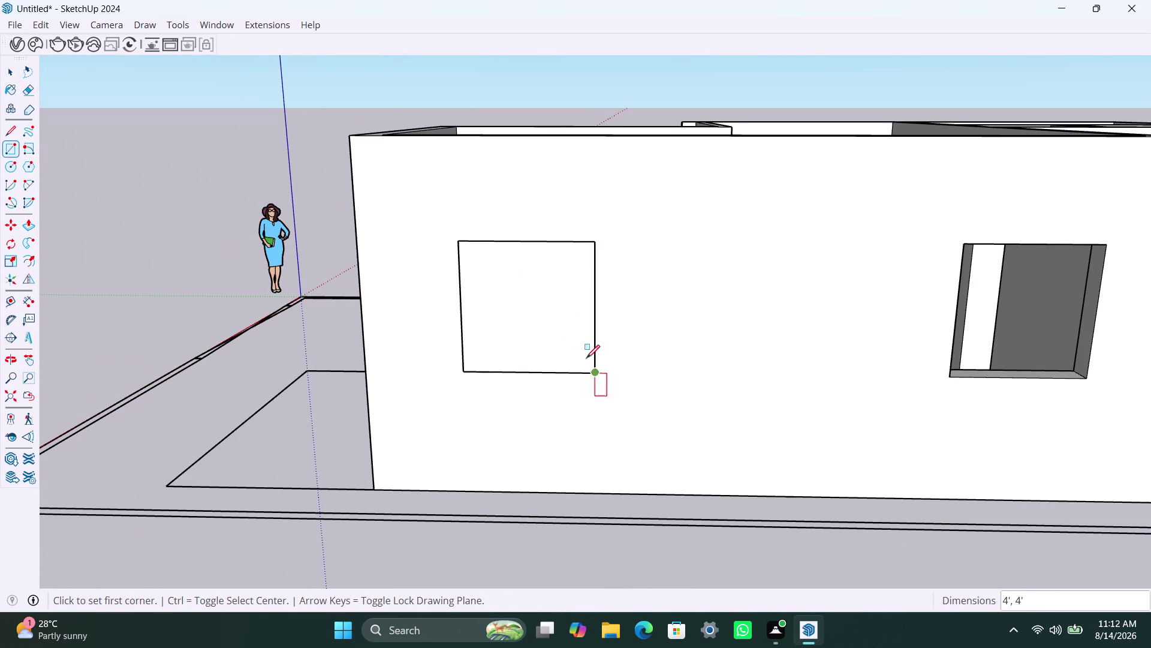
text(C)
key(space)
double_click(548, 322)
right_click(548, 321)
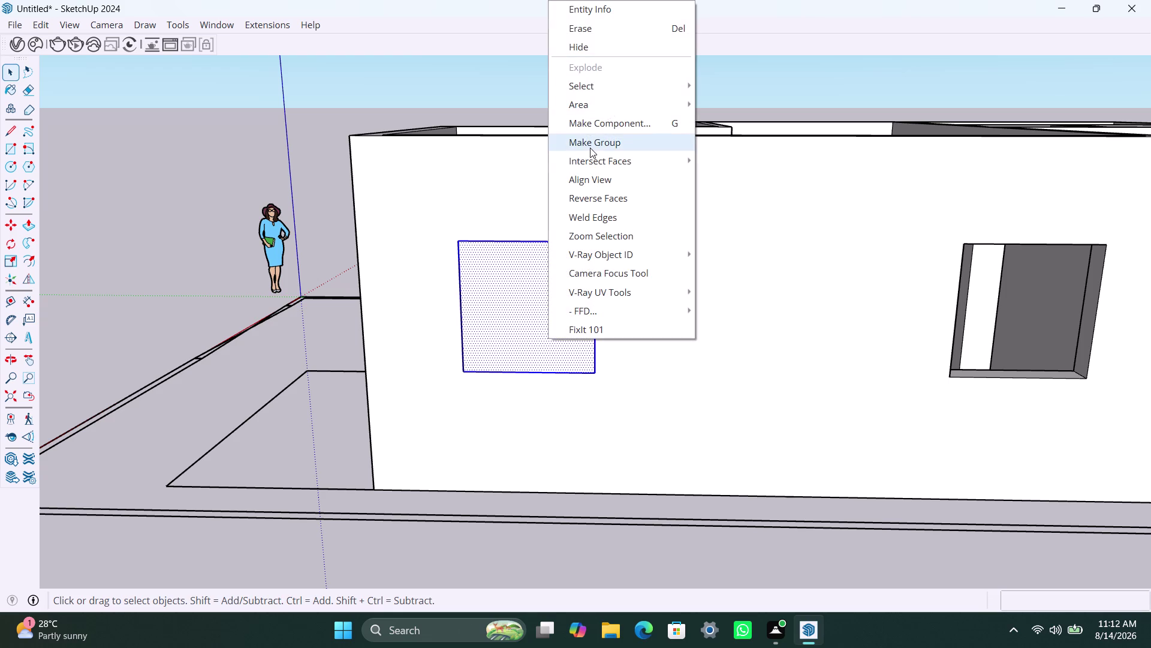
click(590, 148)
double_click(524, 324)
click(516, 306)
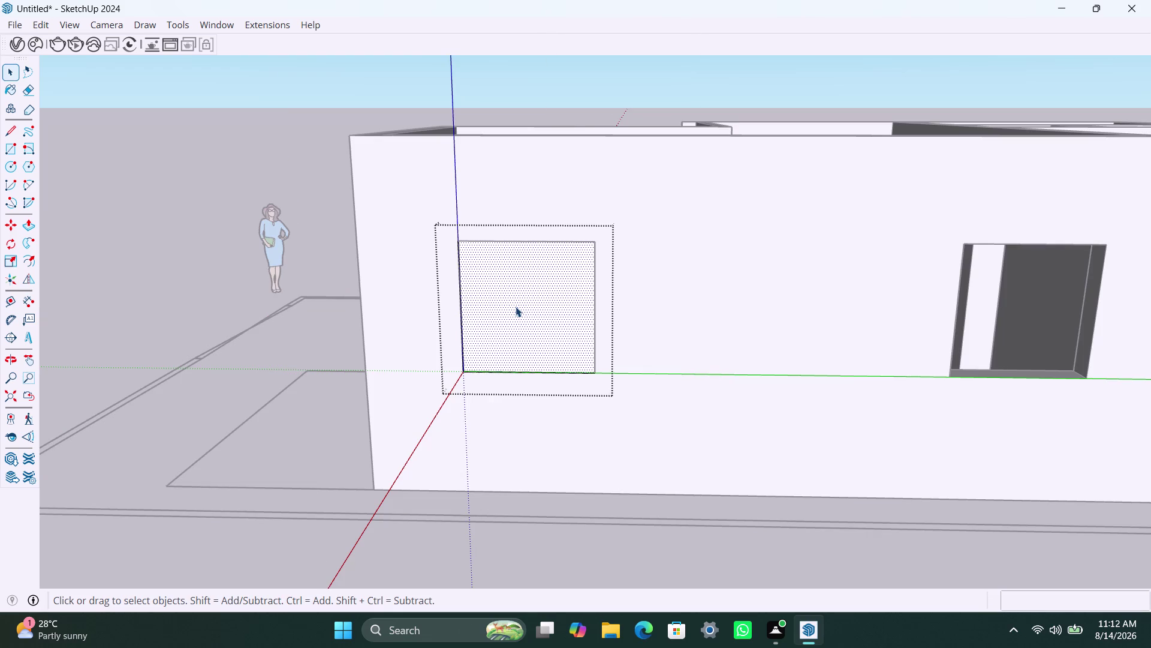
Offset the rectangle 2 inches inward and delete the inner face.
key(f)
click(512, 301)
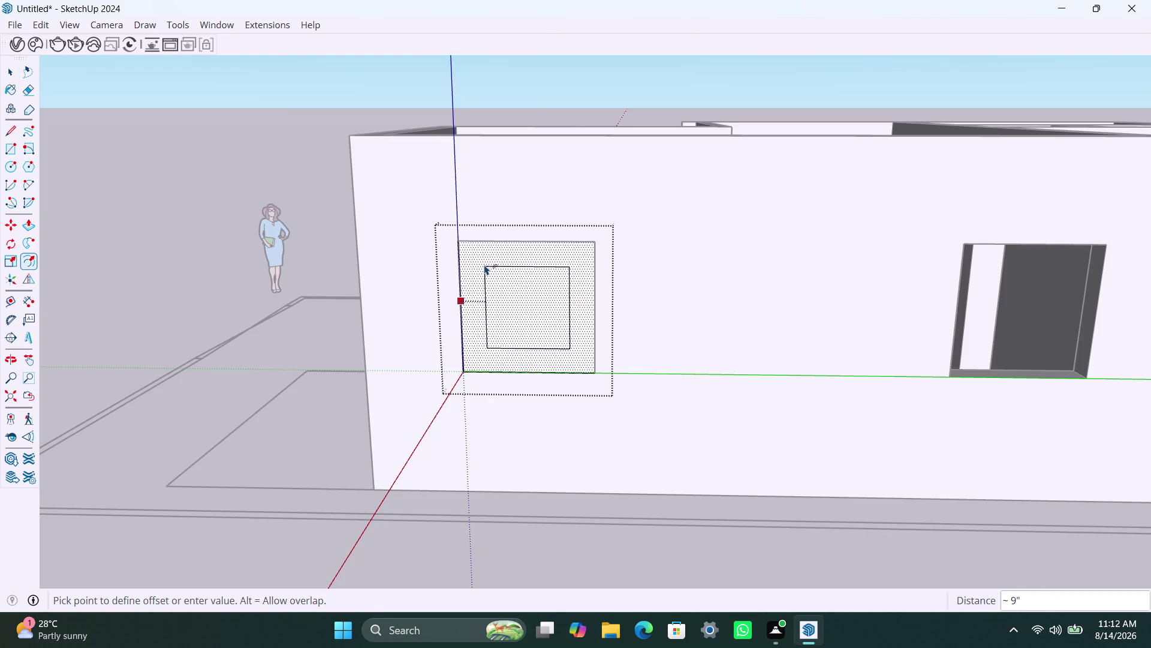
text(2")
key(Return)
key(space)
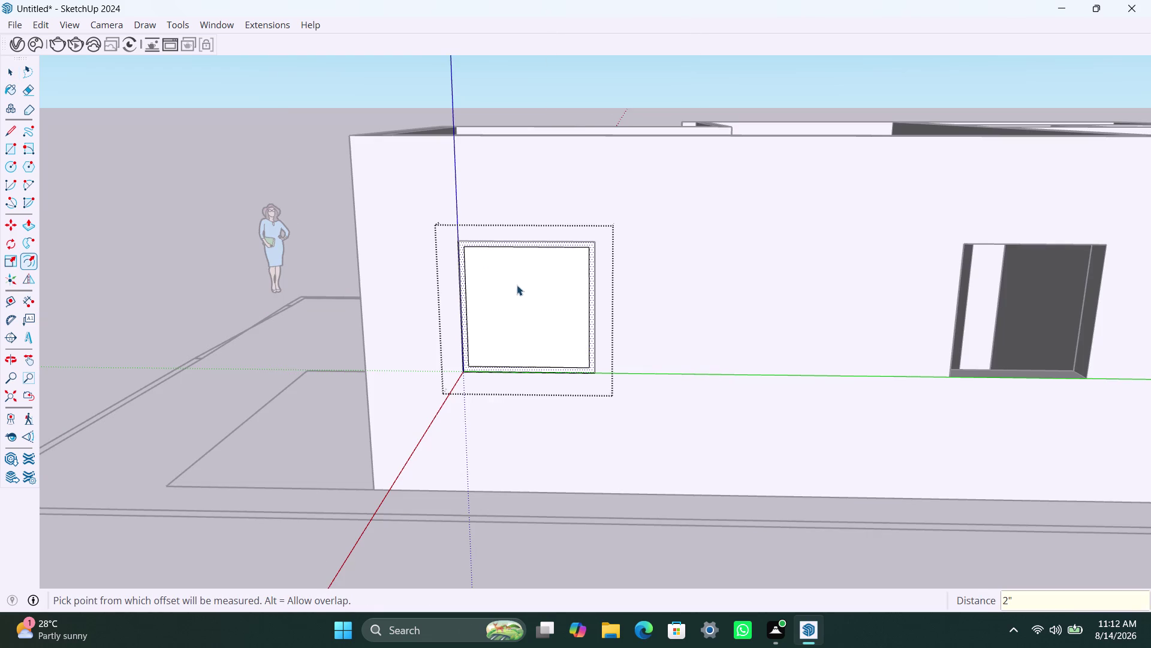
click(520, 287)
key(Delete)
scroll(down, 3)
scroll(up, 3)
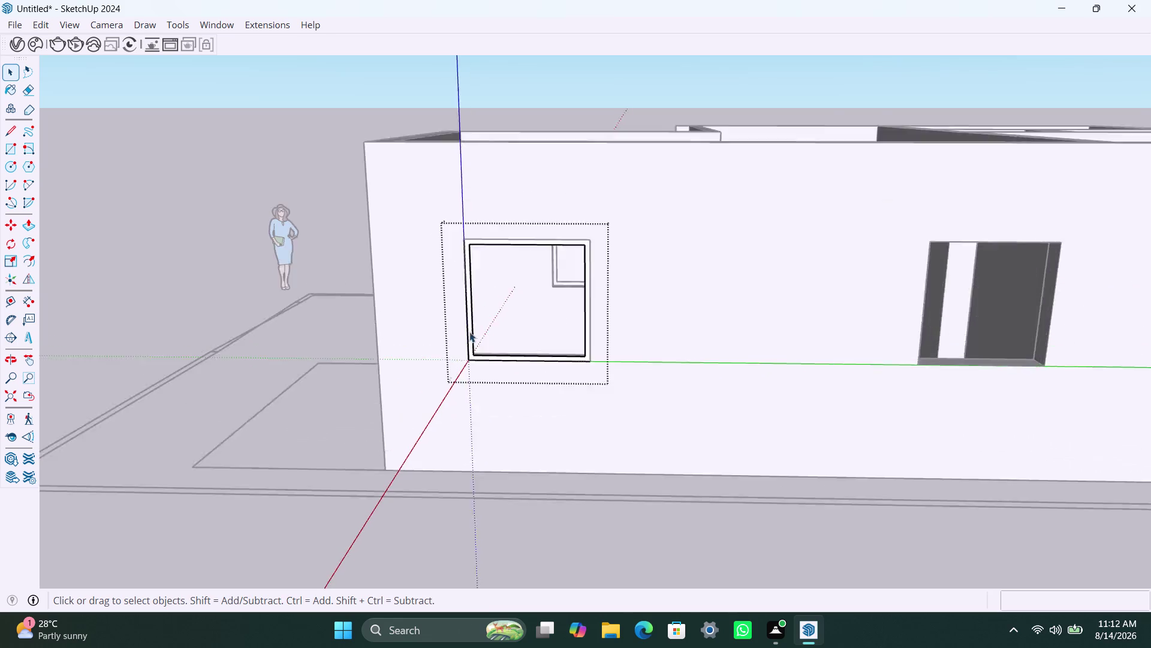
scroll(up, 3)
Push/Pull the frame border out 1.5 inches, then view it from inside.
click(464, 344)
click(466, 328)
scroll(up, 3)
key(p)
click(465, 328)
text(1)
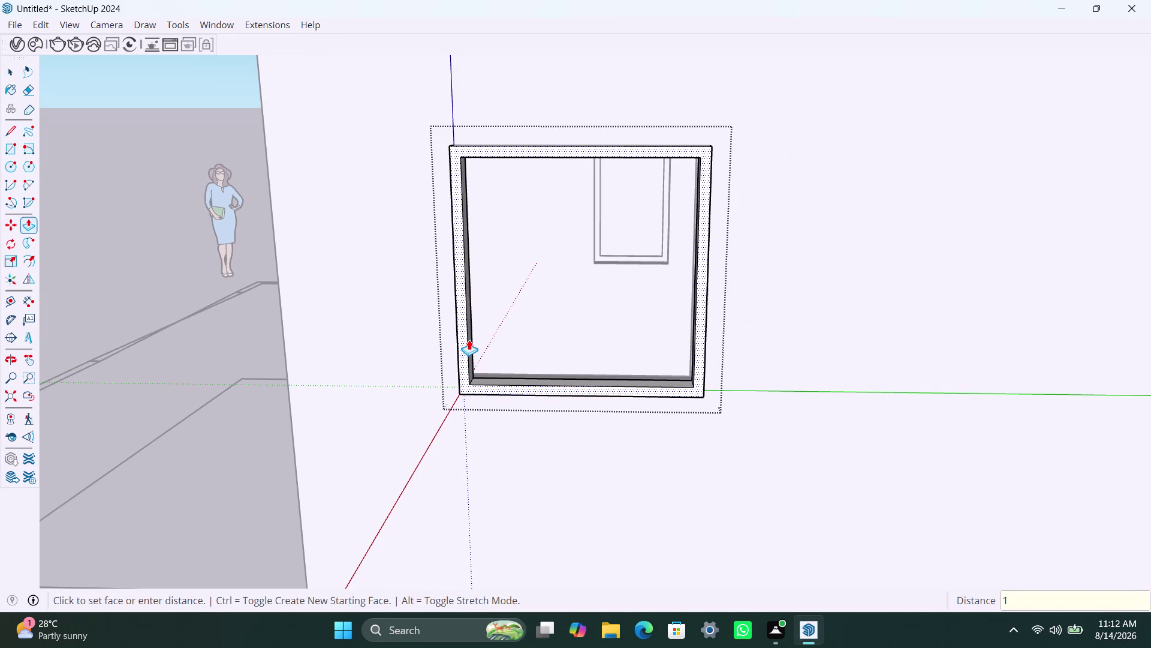
text(.5")
key(Return)
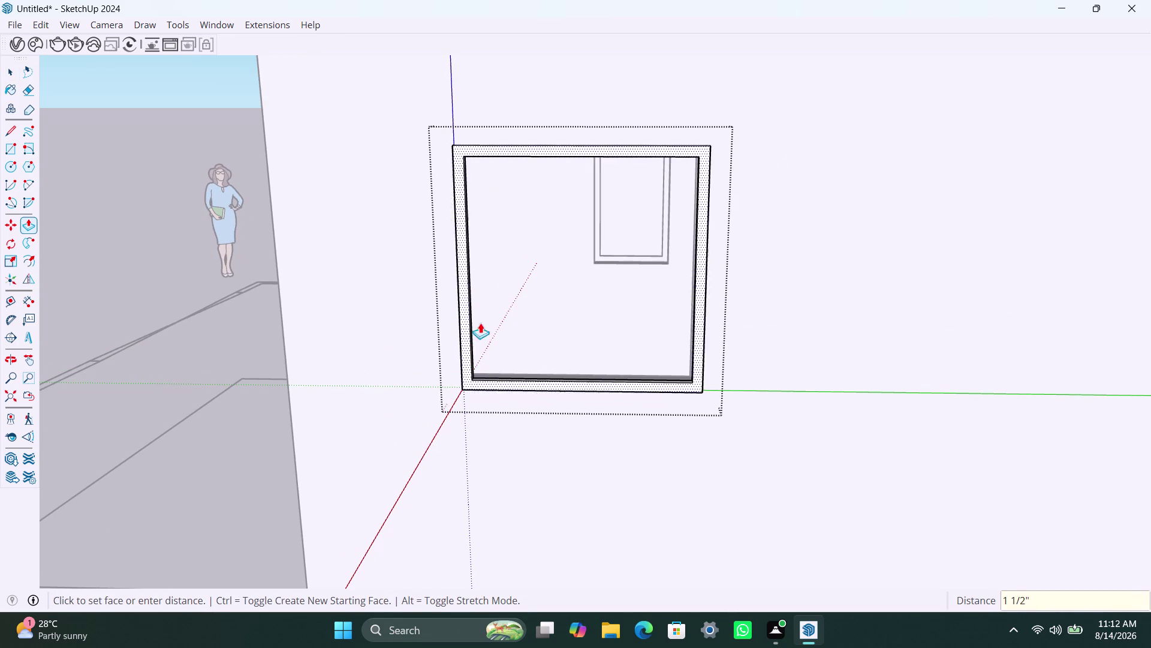
scroll(down, 3)
middle_drag(593, 94, 35, 381)
scroll(up, 3)
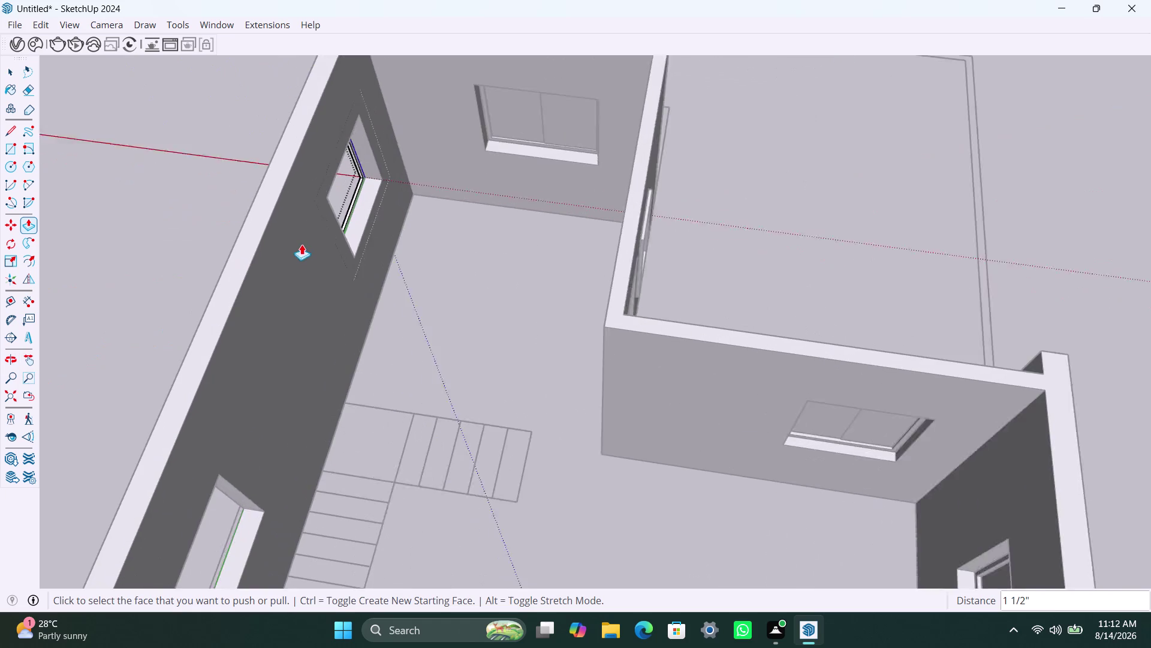
scroll(up, 3)
scroll(up, 3)
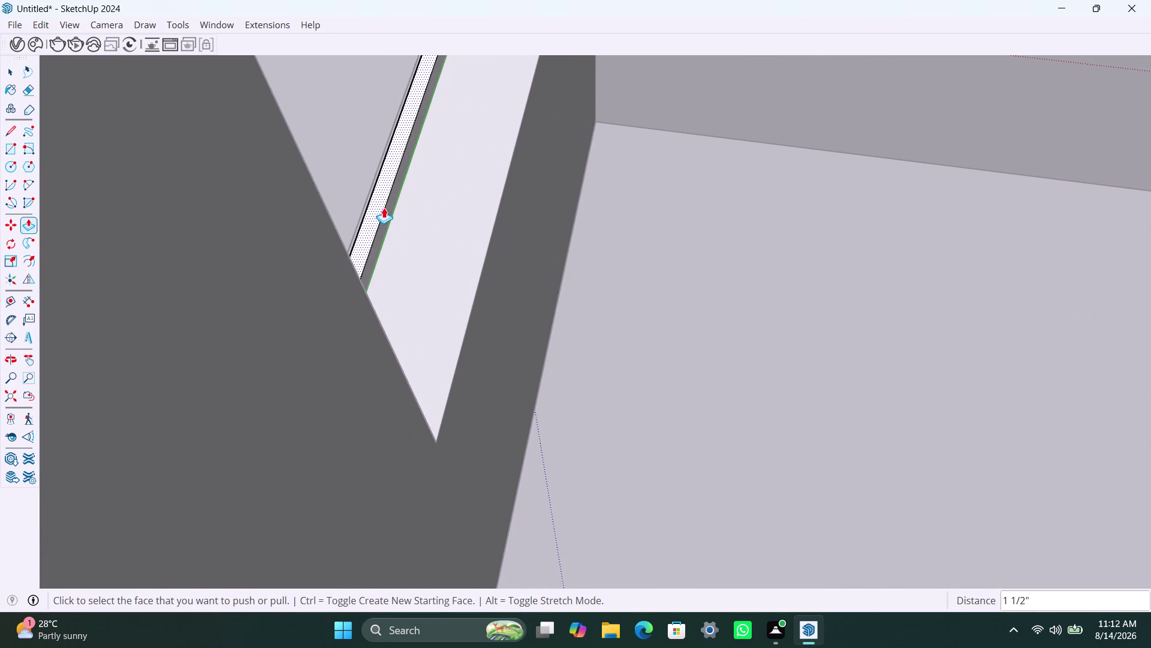
scroll(up, 3)
Push the window frame's back edge 1.5" further into the wall opening.
click(384, 212)
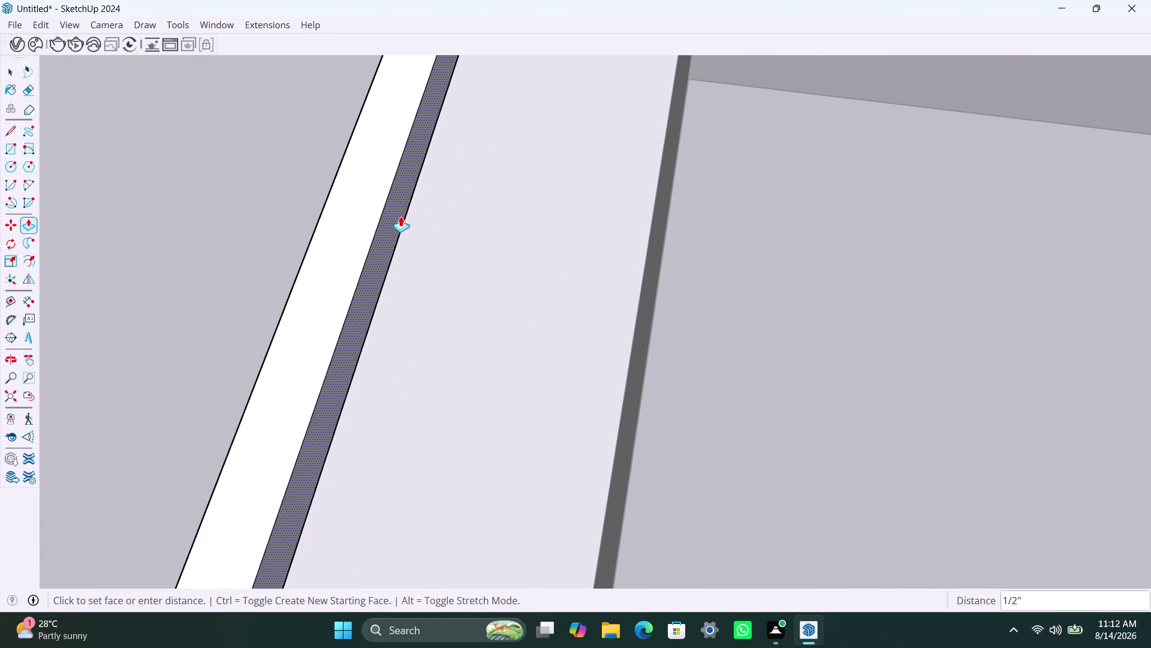
text(1.5")
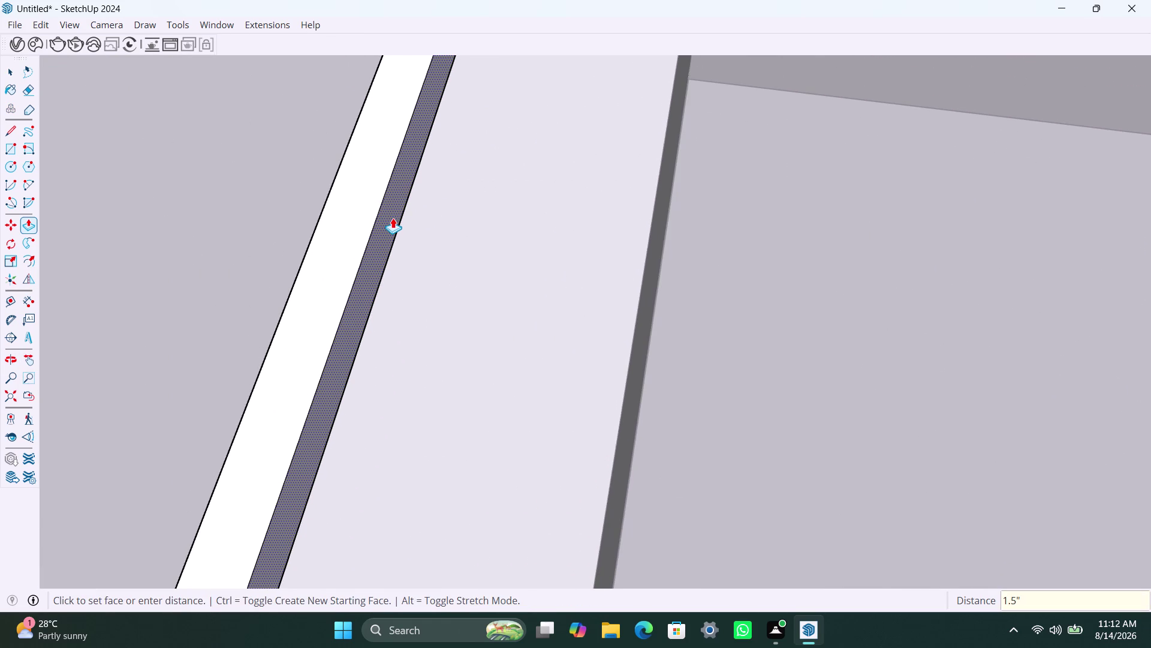
key(Return)
key(space)
Orbit back outside to face the new window frame.
scroll(down, 3)
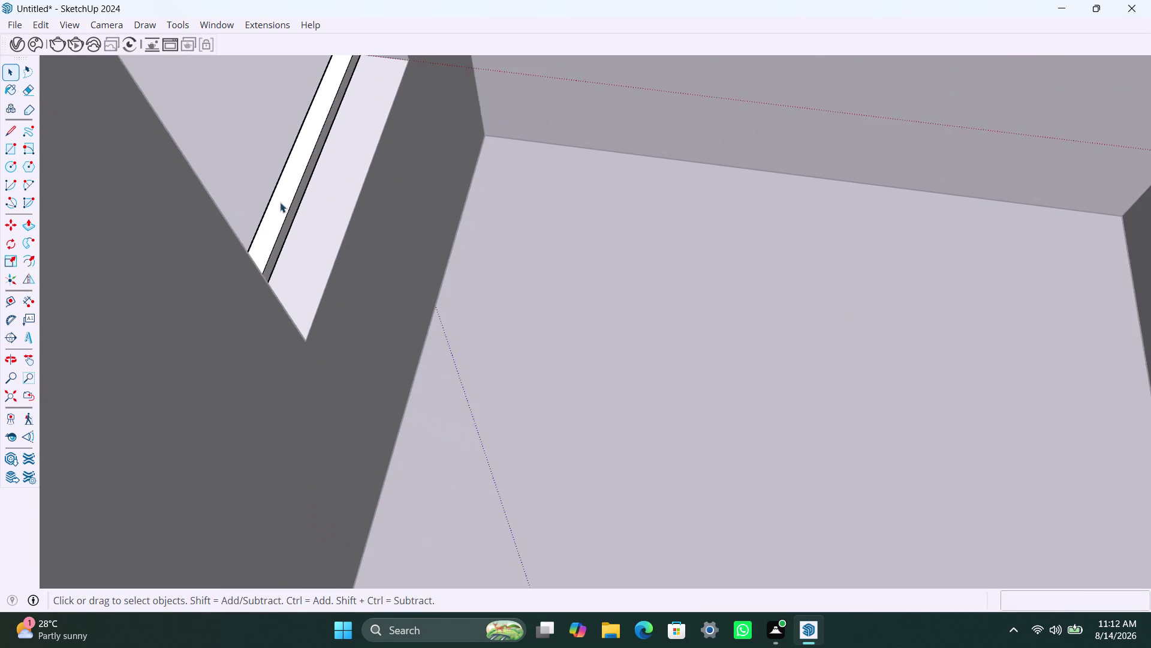
scroll(down, 3)
middle_drag(170, 166, 613, 38)
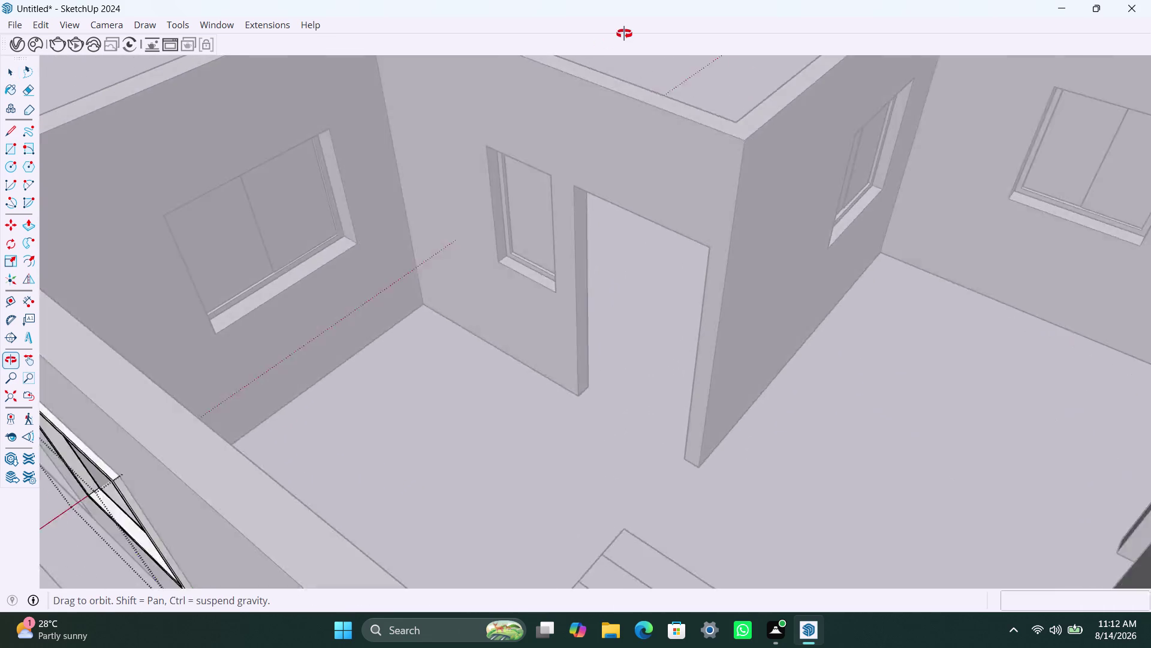
middle_drag(613, 38, 624, 34)
scroll(down, 3)
middle_drag(306, 337, 425, 217)
scroll(down, 3)
scroll(up, 3)
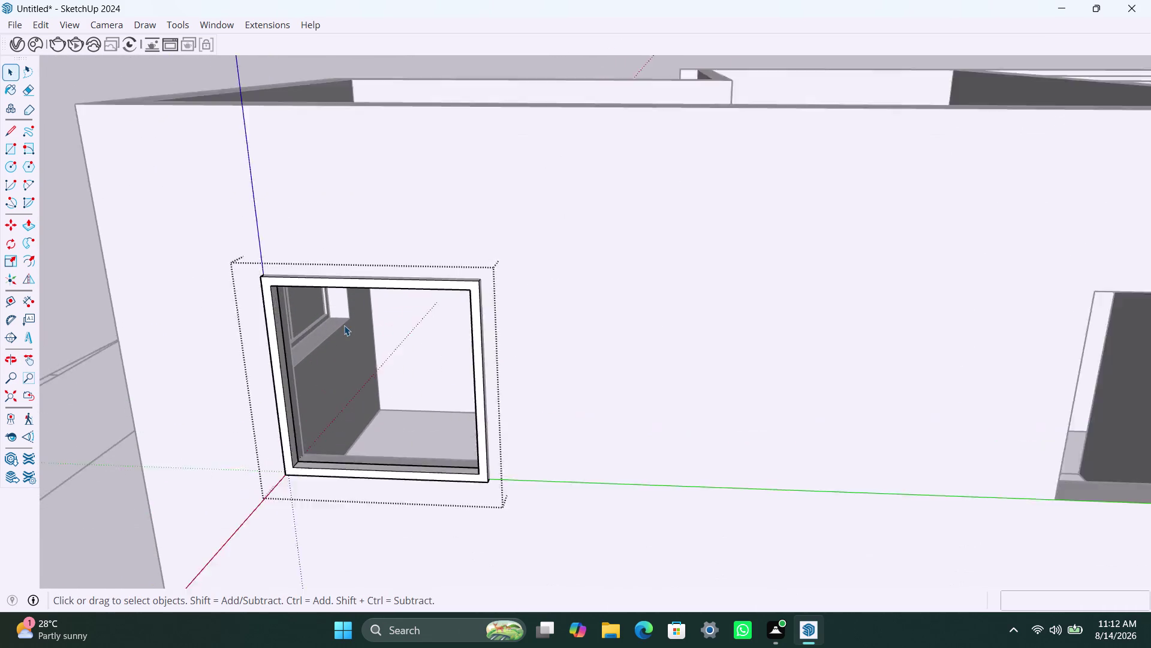
scroll(down, 3)
click(151, 164)
scroll(up, 3)
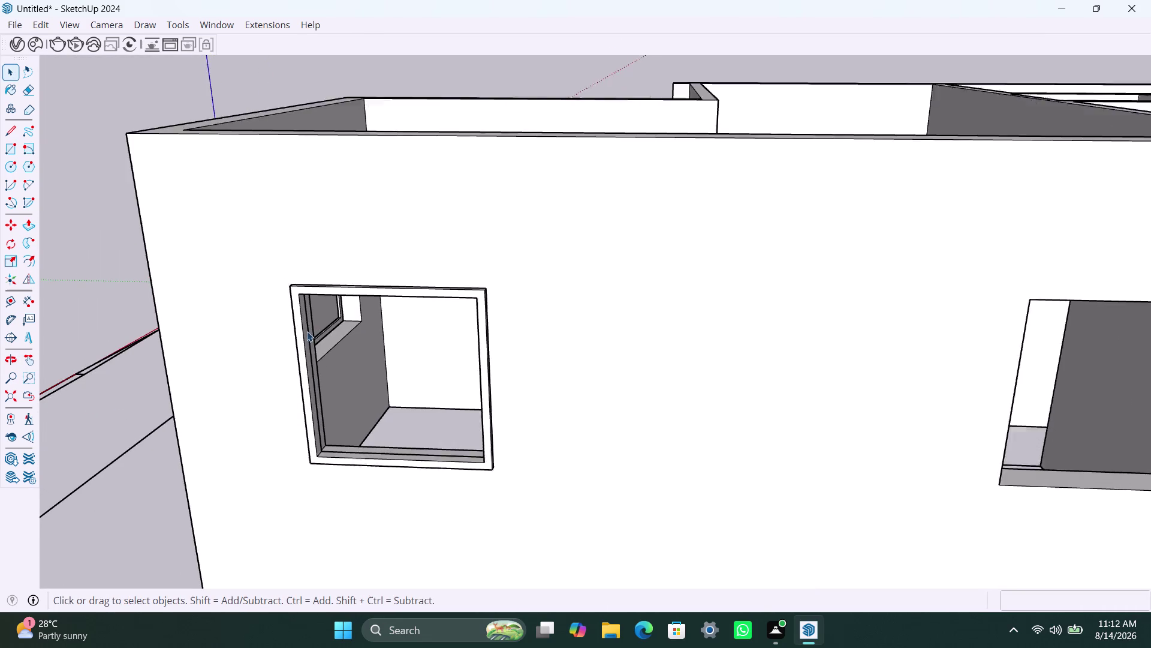
Draw a rectangle over the frame's left half and make it a group.
key(r)
click(300, 291)
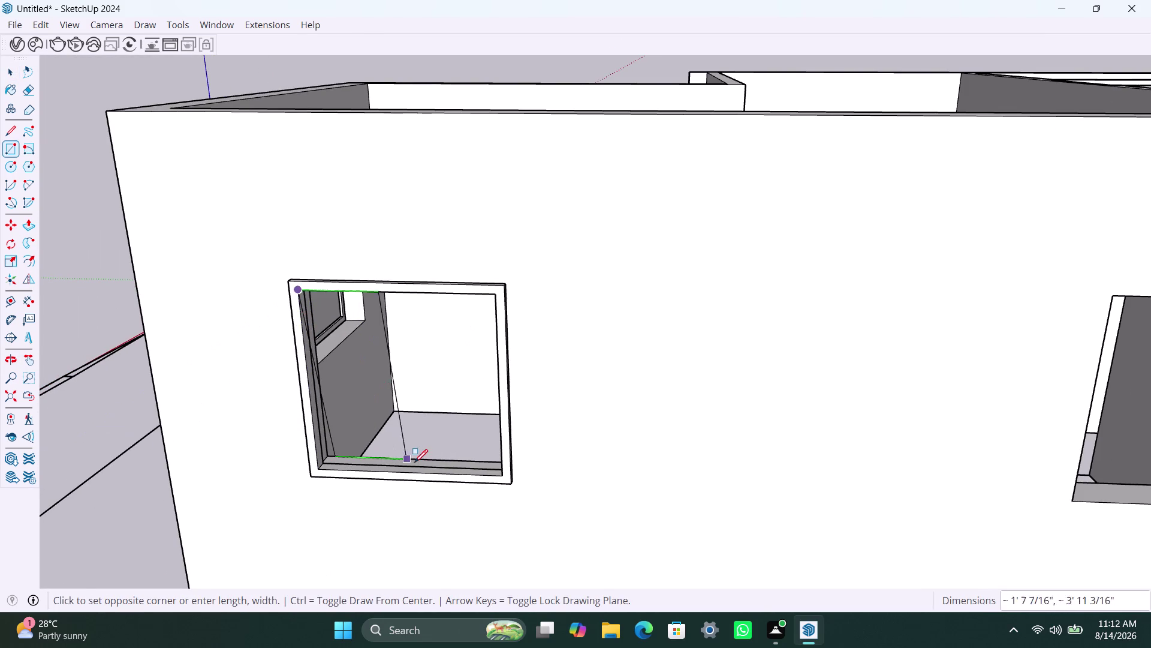
click(416, 470)
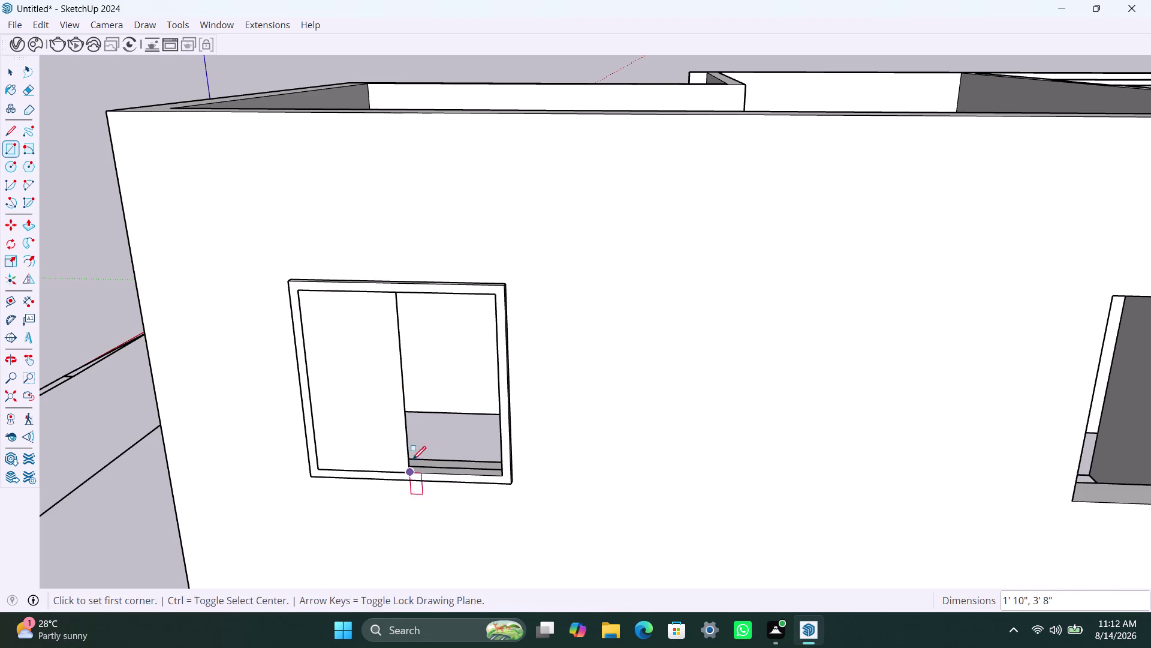
key(space)
double_click(389, 412)
right_click(390, 411)
click(424, 219)
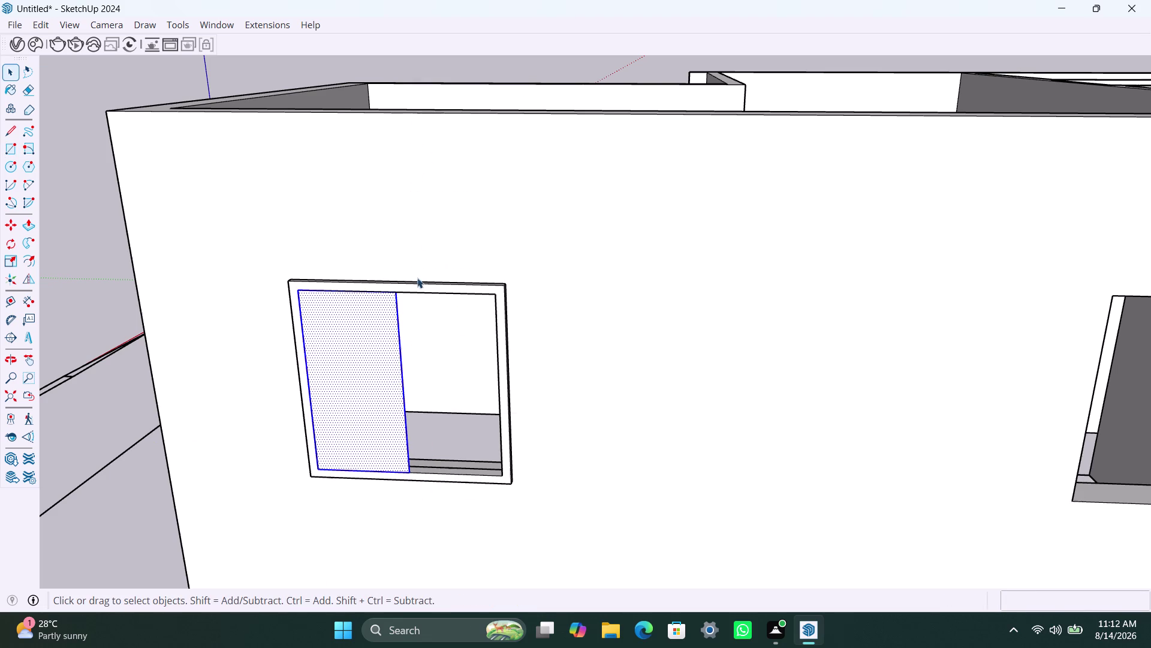
Inside the group, extrude the pane face to 8 mm thick.
double_click(360, 407)
click(359, 405)
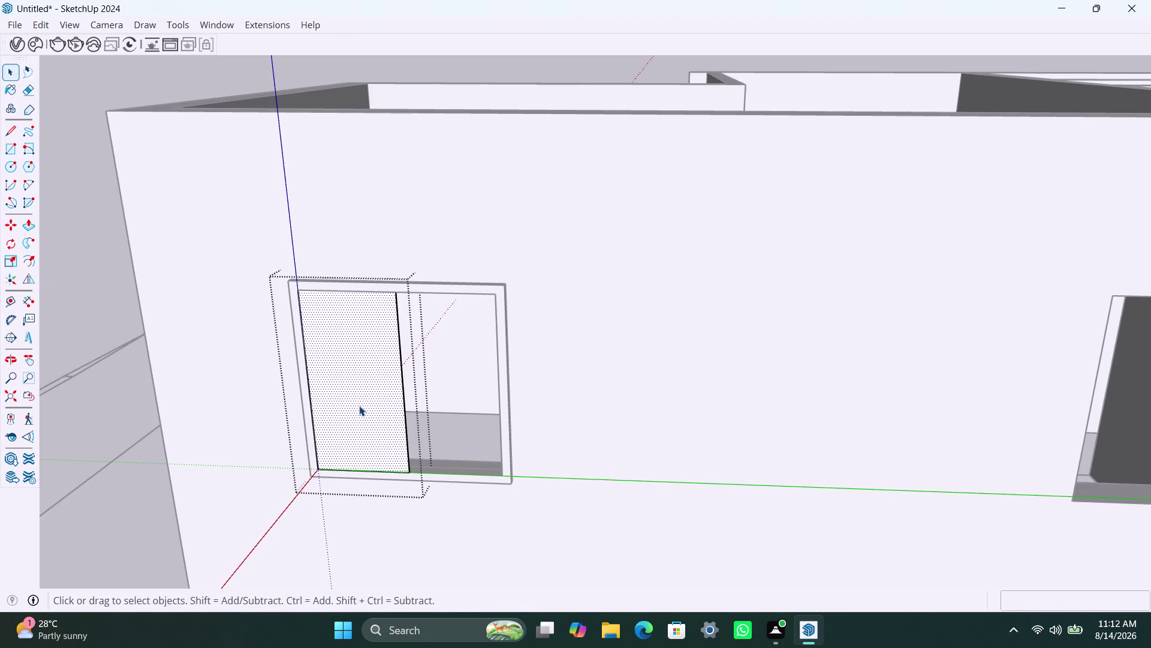
key(p)
click(360, 405)
text(8)
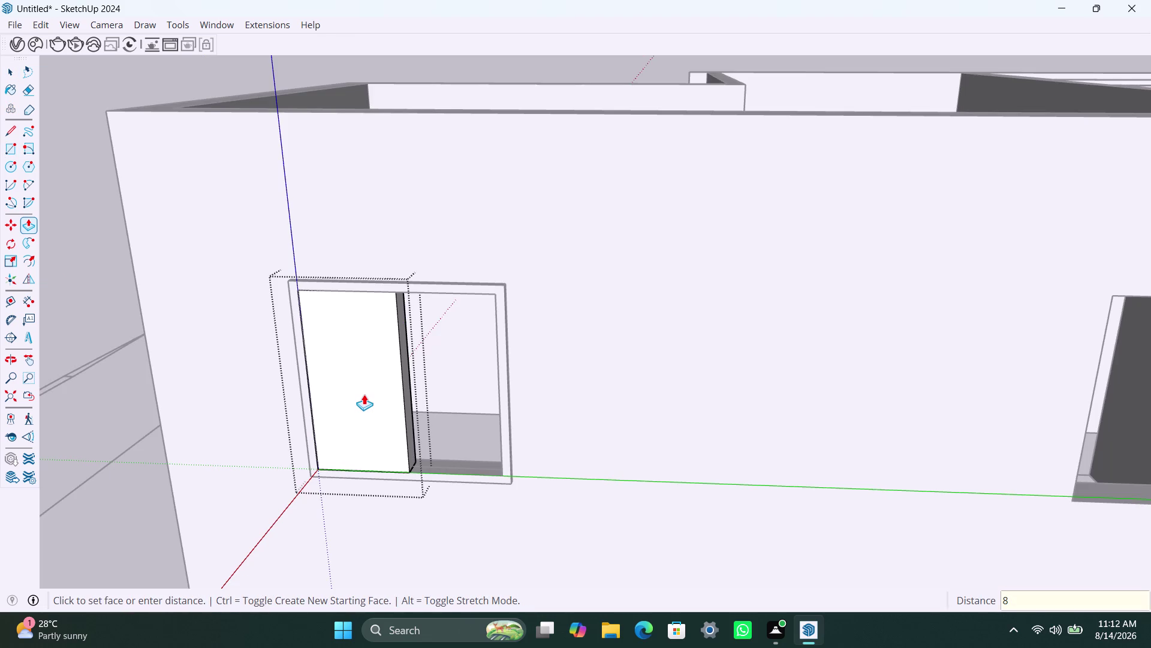
text(MM)
key(Return)
key(space)
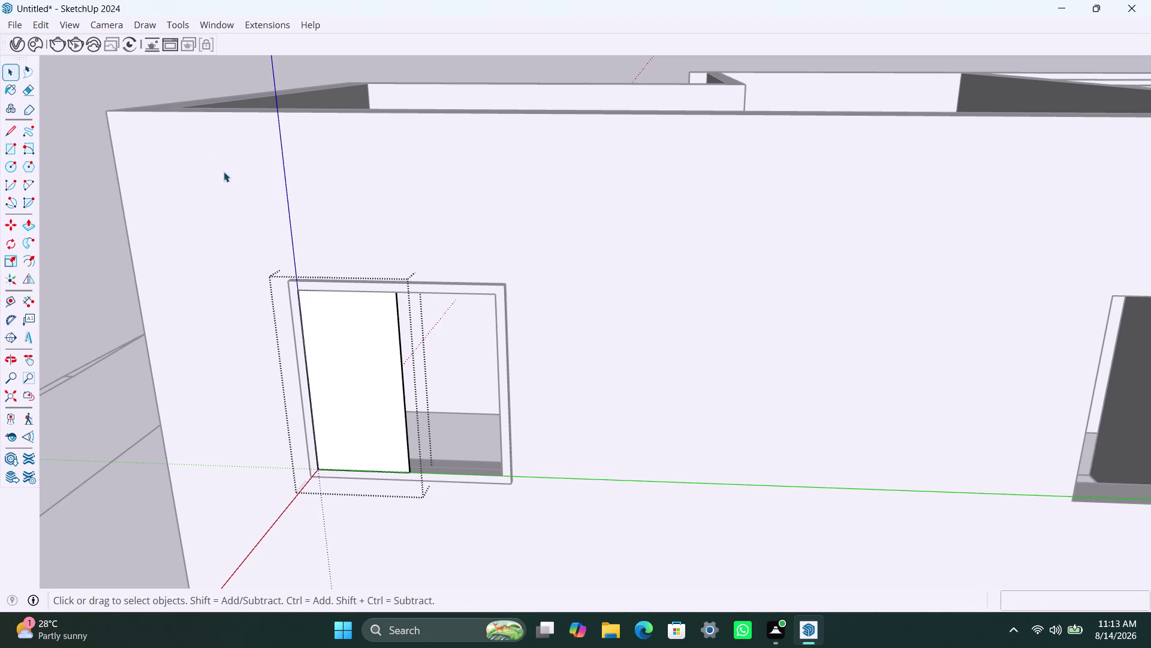
Select the left pane and start moving it.
click(186, 81)
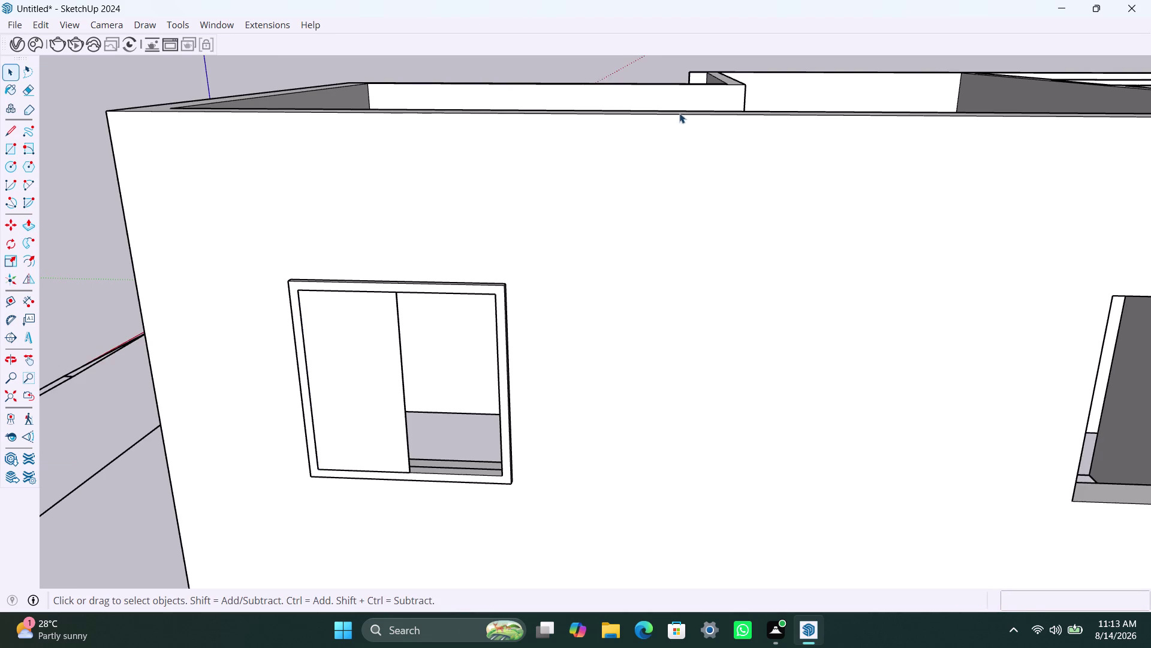
click(375, 400)
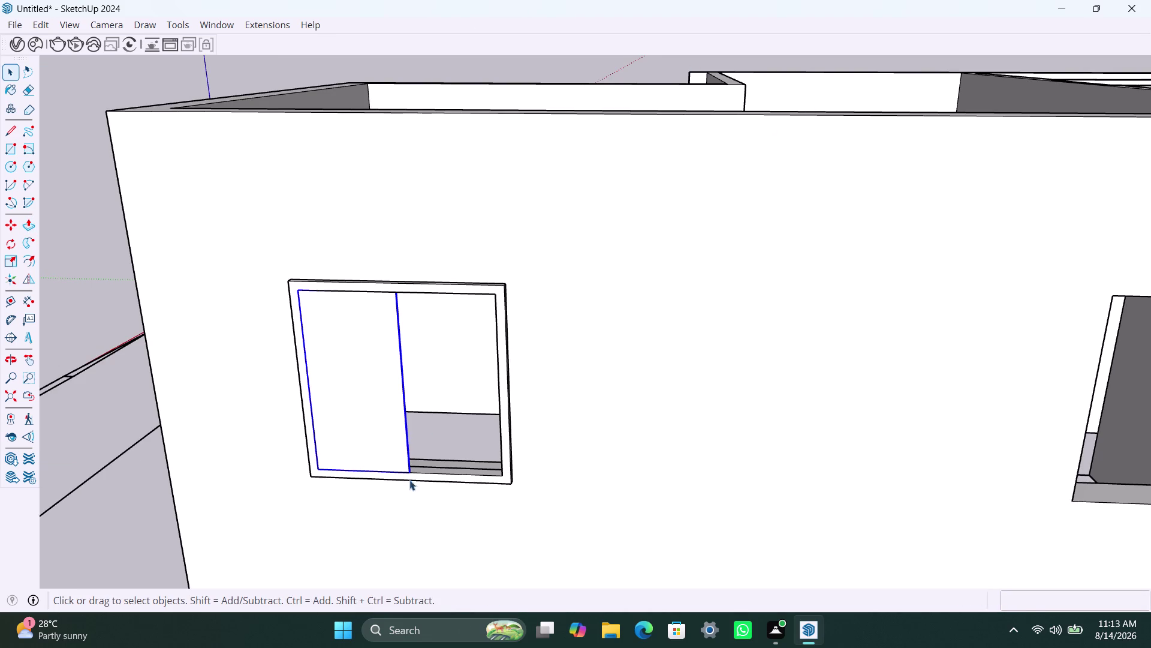
key(m)
scroll(up, 3)
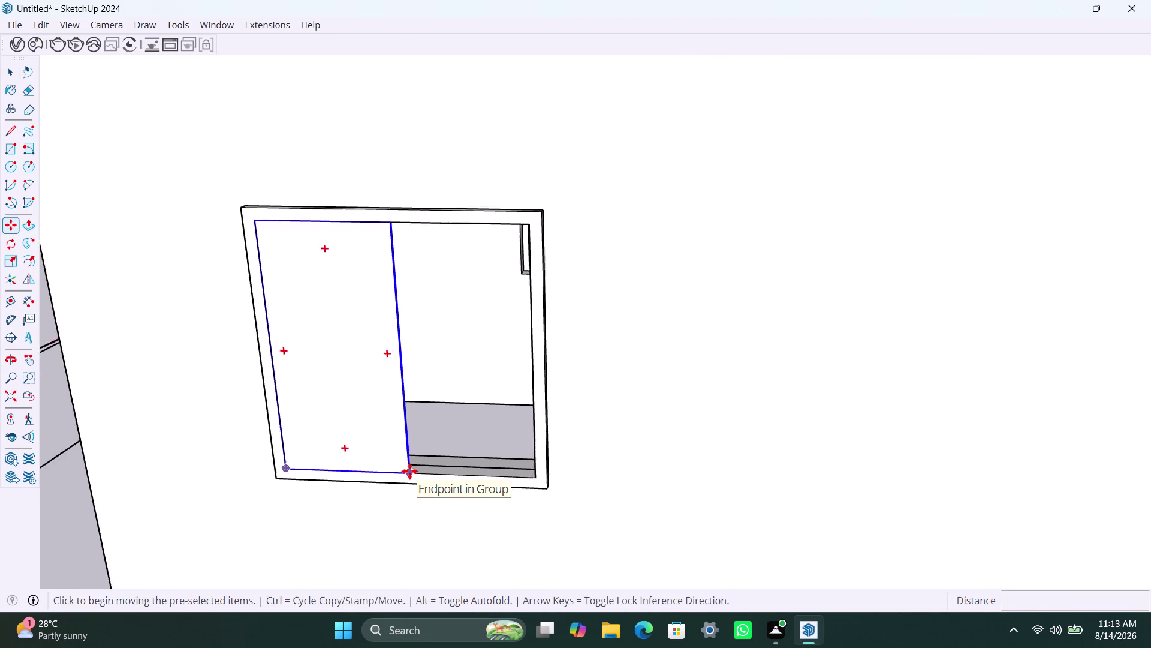
Nudge the left pane slightly, then copy it to the frame's right corner.
scroll(up, 3)
click(410, 472)
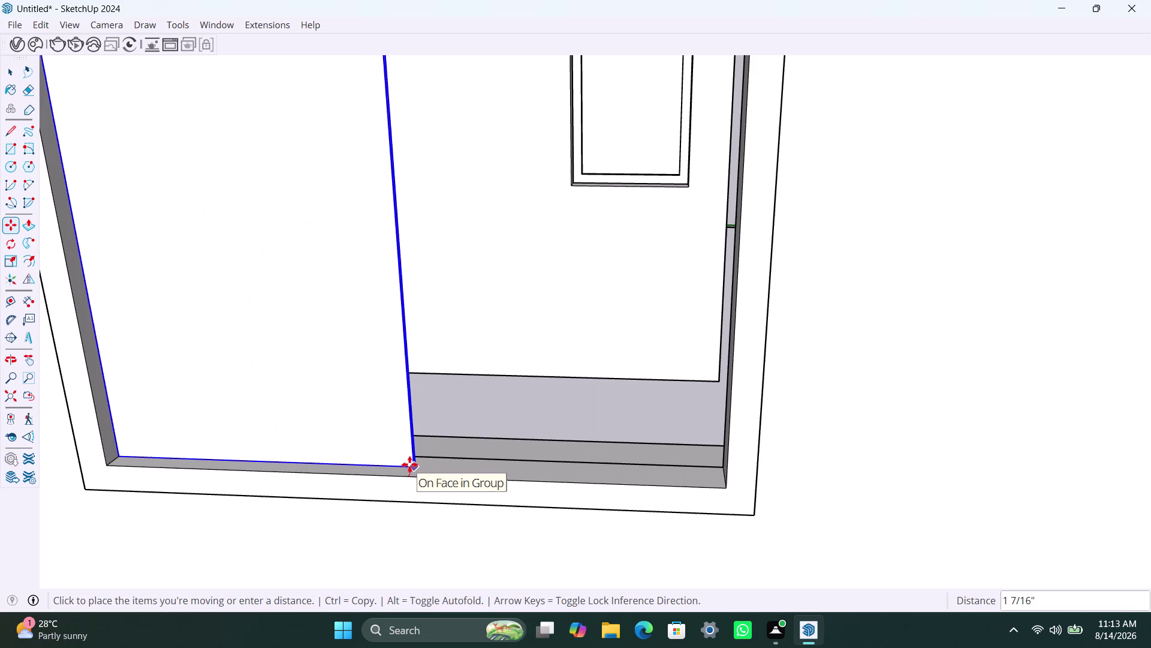
click(410, 463)
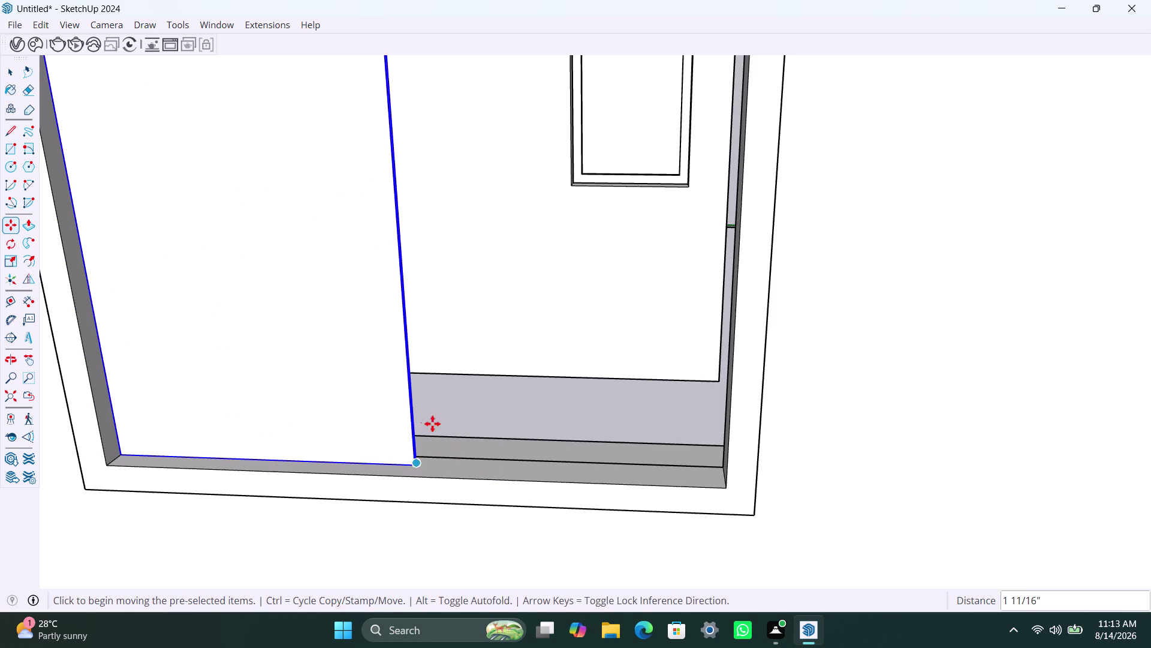
click(414, 469)
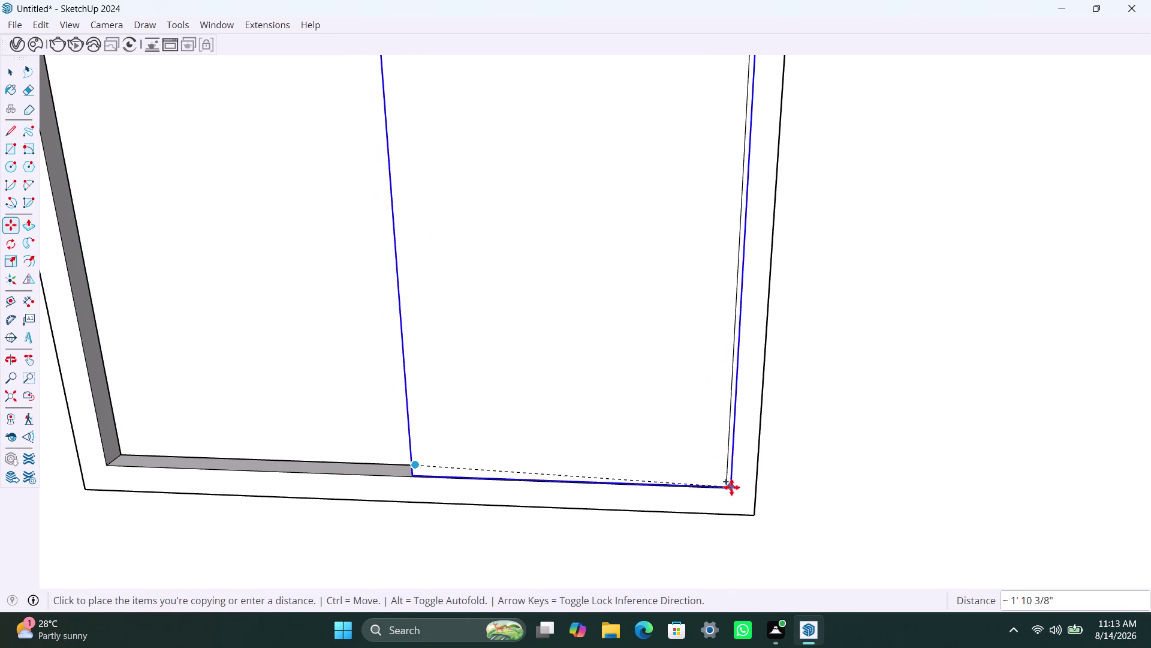
click(726, 487)
Shift the copied pane left so it sits behind the first pane.
scroll(down, 3)
middle_drag(344, 424, 553, 439)
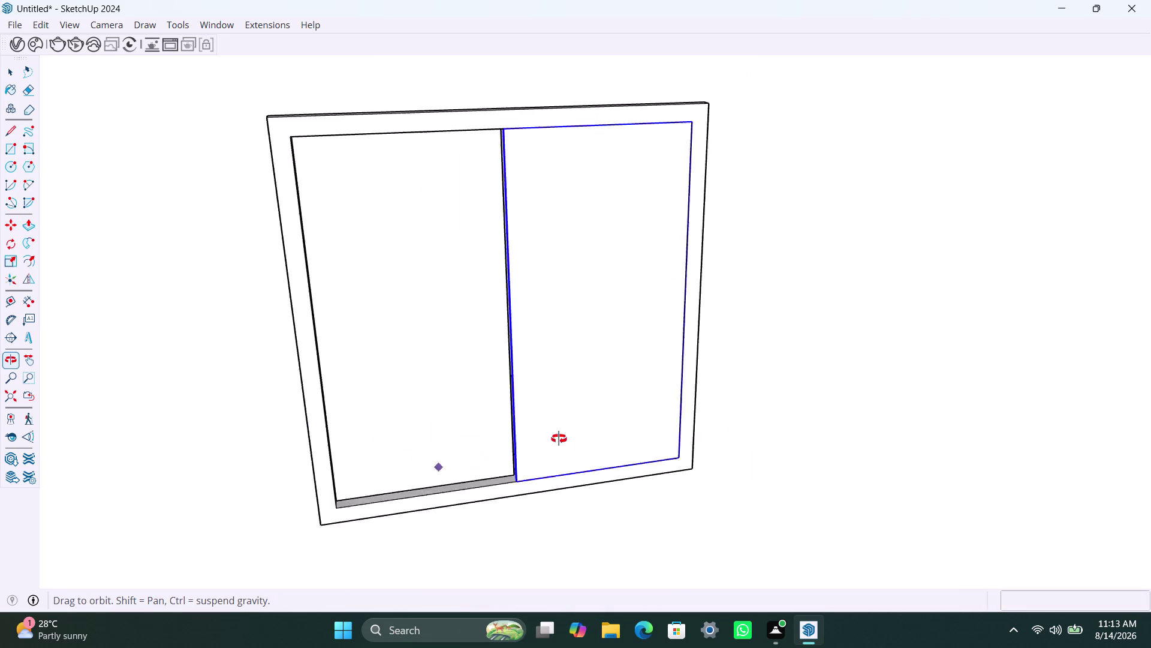
middle_drag(553, 439, 716, 449)
scroll(up, 3)
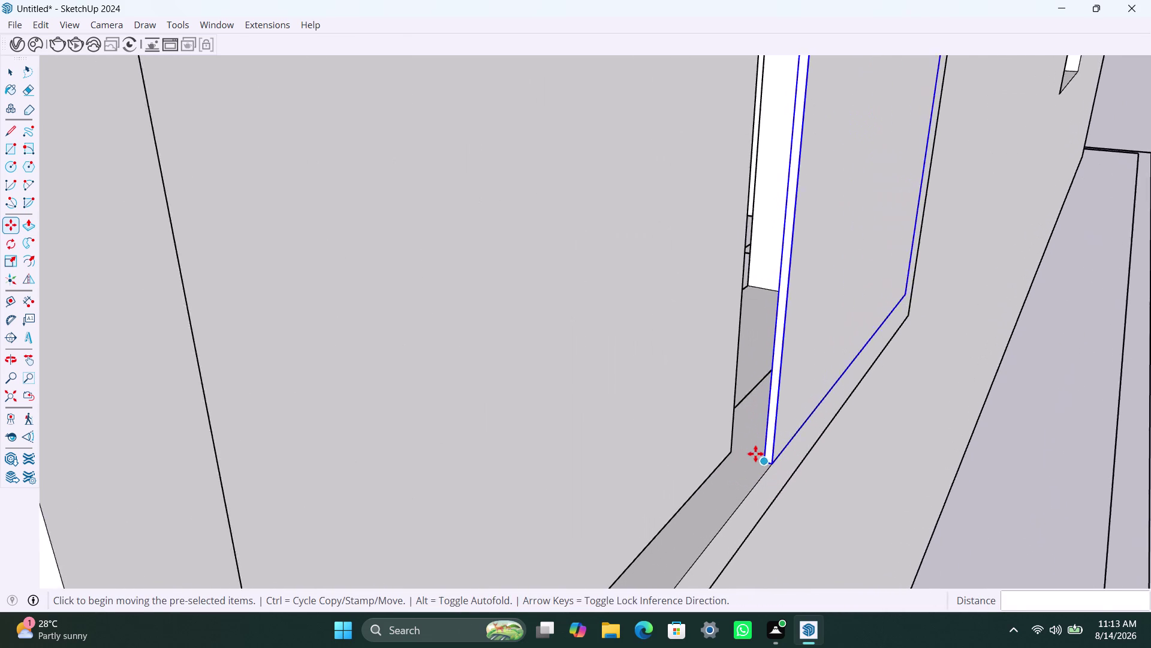
click(764, 463)
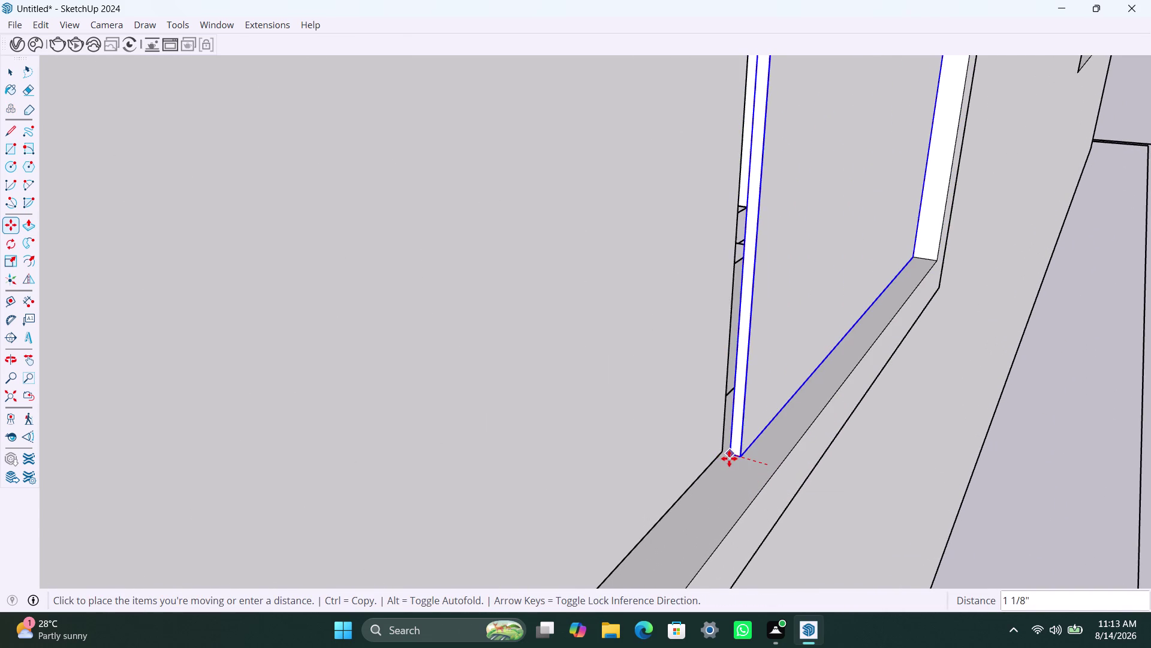
click(722, 458)
Orbit back out to face the front wall's windows.
scroll(down, 3)
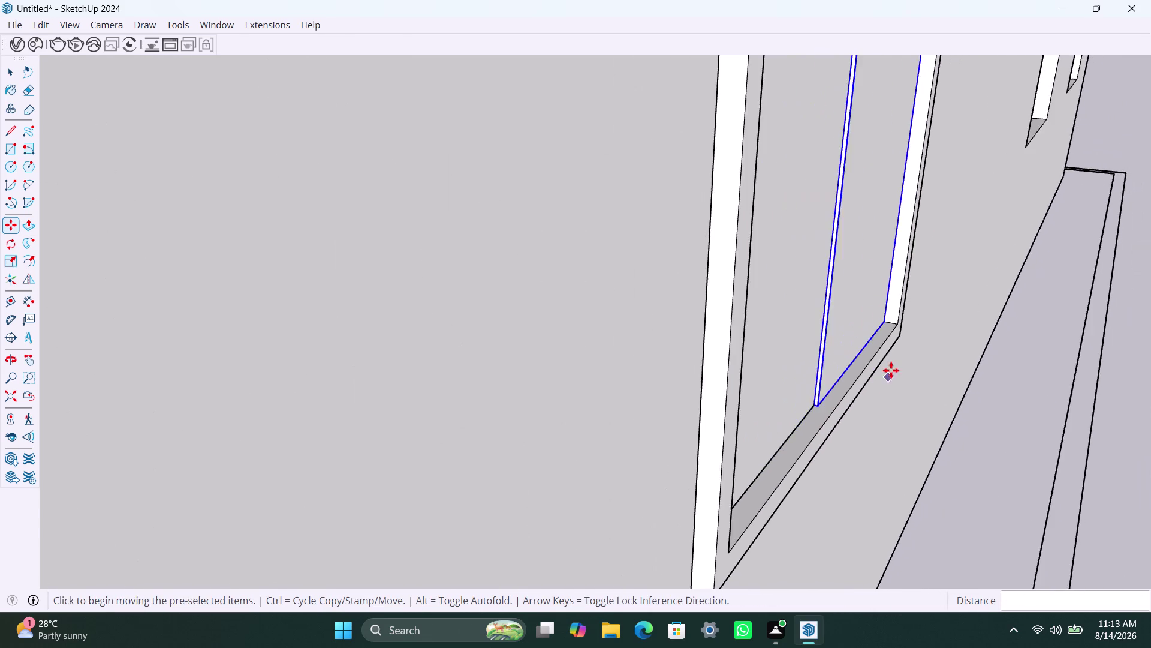
scroll(down, 3)
middle_drag(913, 323, 393, 265)
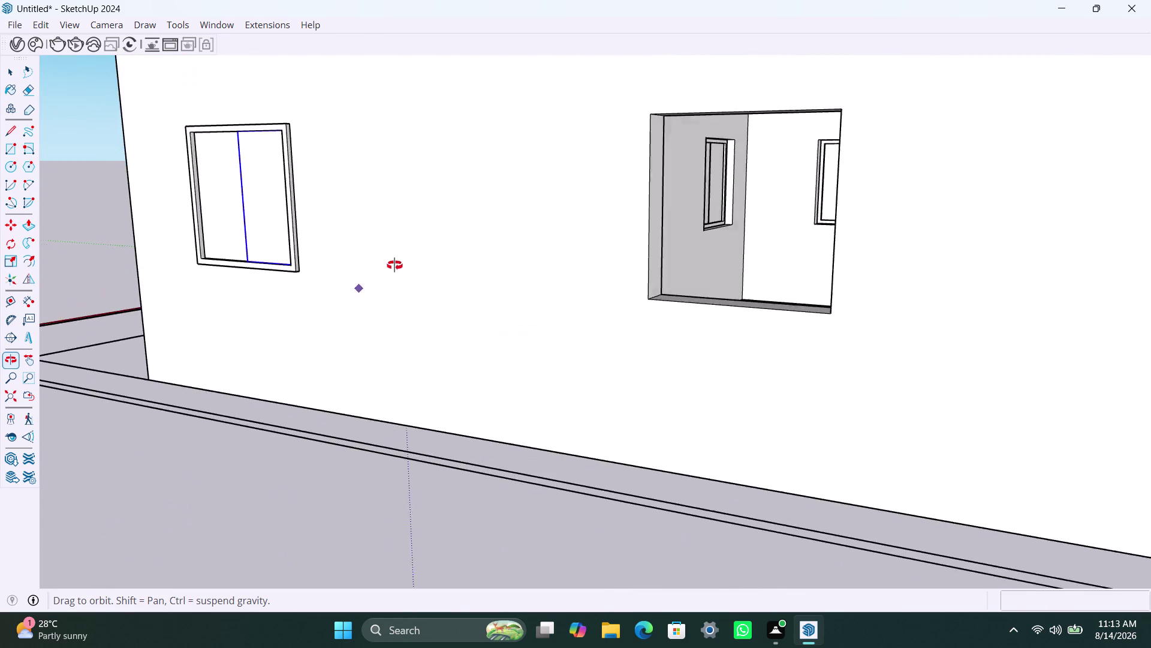
middle_drag(393, 265, 495, 283)
scroll(down, 3)
middle_drag(578, 300, 427, 336)
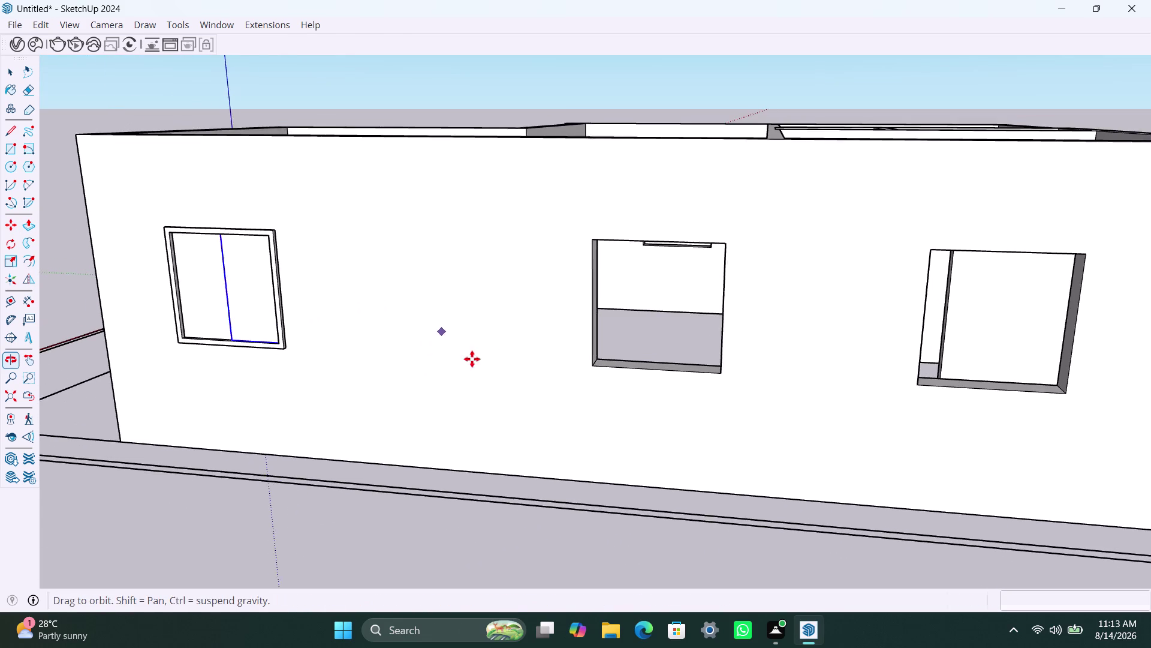
key(space)
Draw a rectangle over the middle opening and make it a group.
key(r)
click(580, 242)
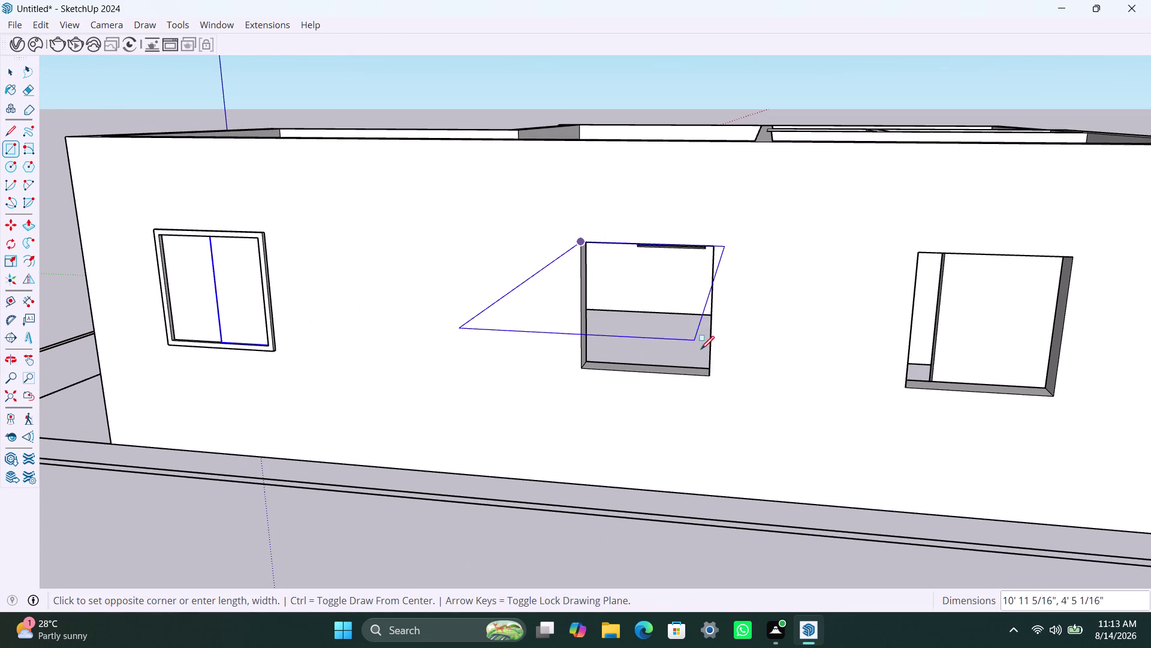
click(713, 375)
key(space)
double_click(665, 312)
right_click(665, 311)
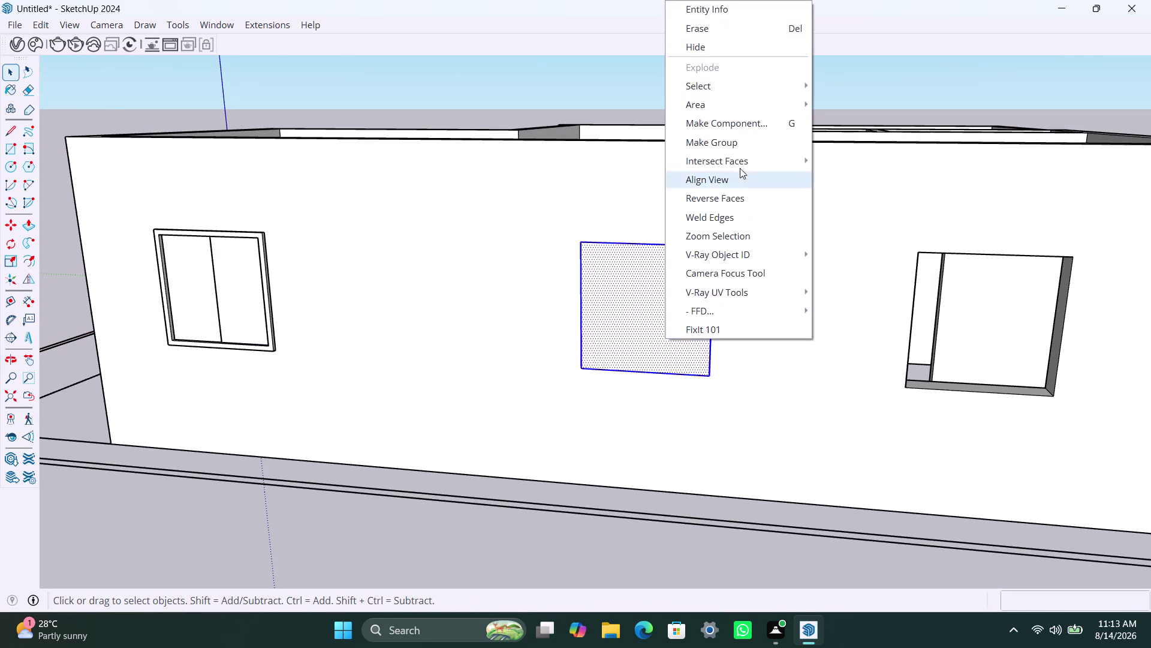
click(735, 142)
triple_click(656, 308)
Offset the rectangle inward 2" and delete the inner face.
key(f)
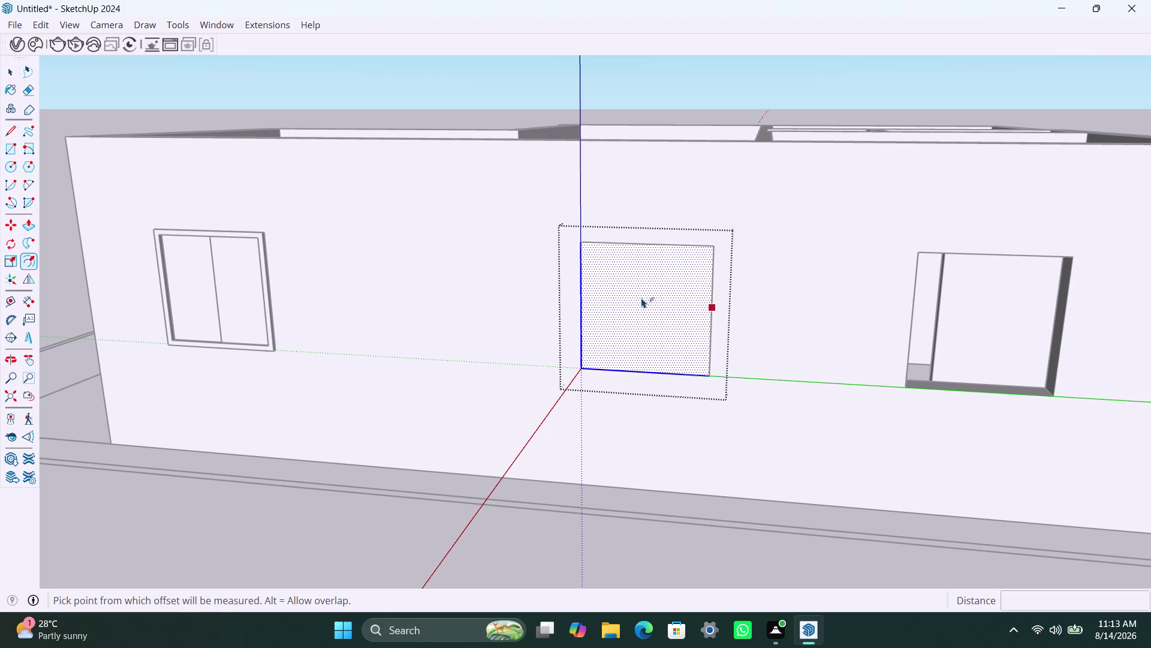
click(635, 293)
key(2)
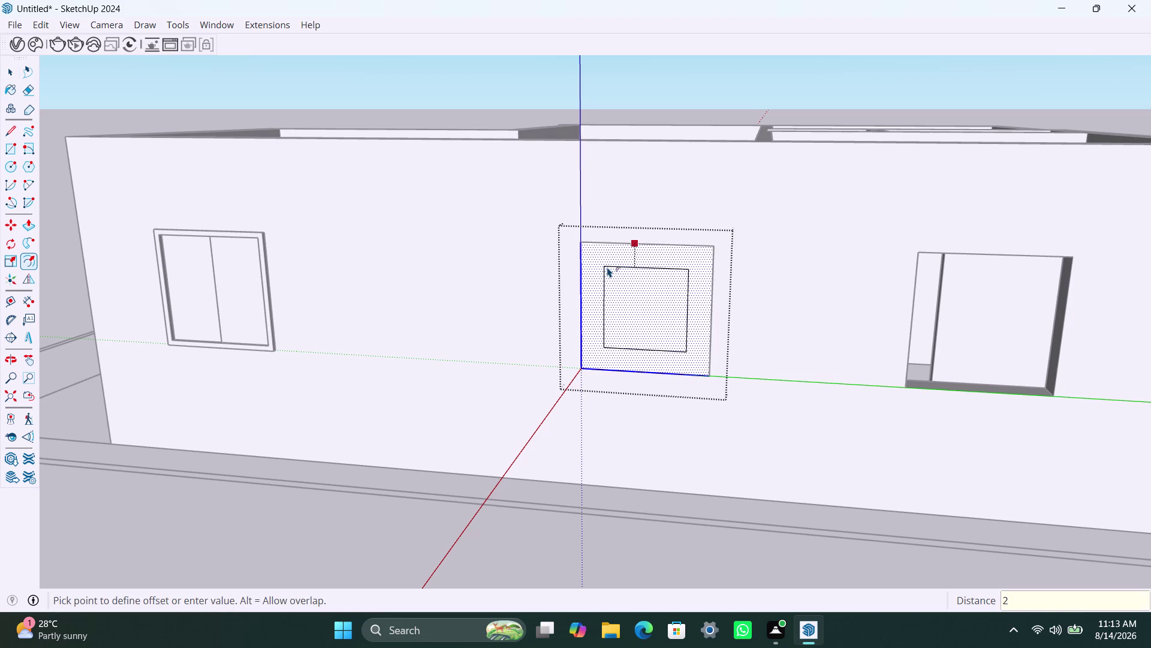
key(shift+quotedbl)
key(Return)
key(space)
click(624, 302)
key(Delete)
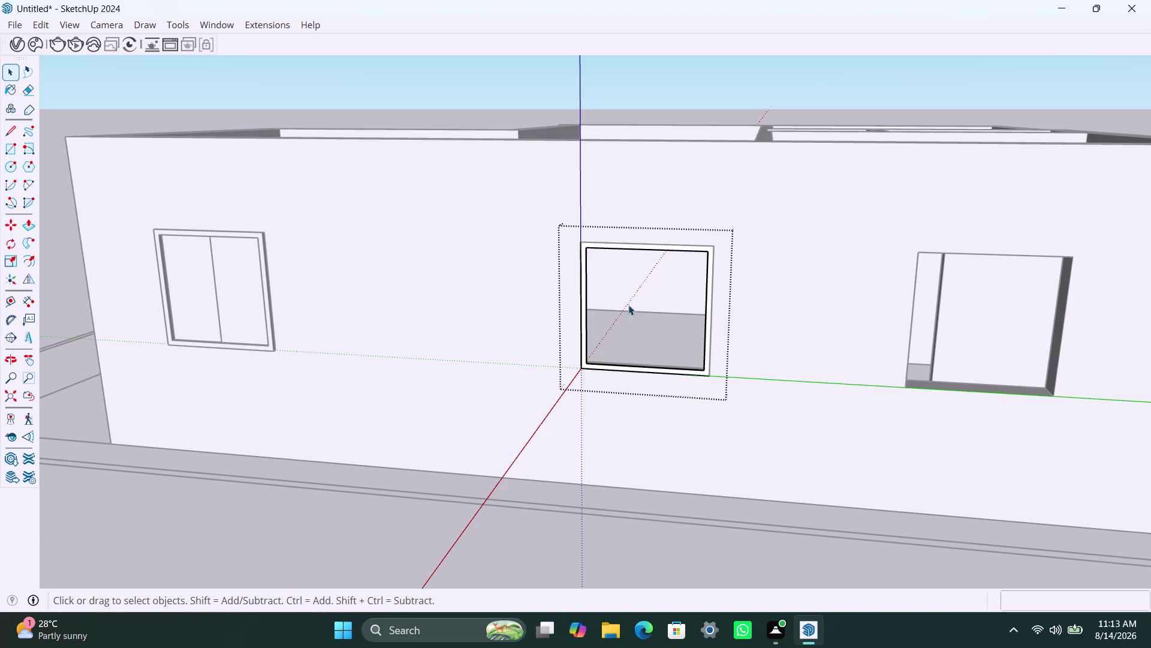
Push/Pull the frame ring out 1.5".
scroll(up, 3)
click(585, 248)
key(p)
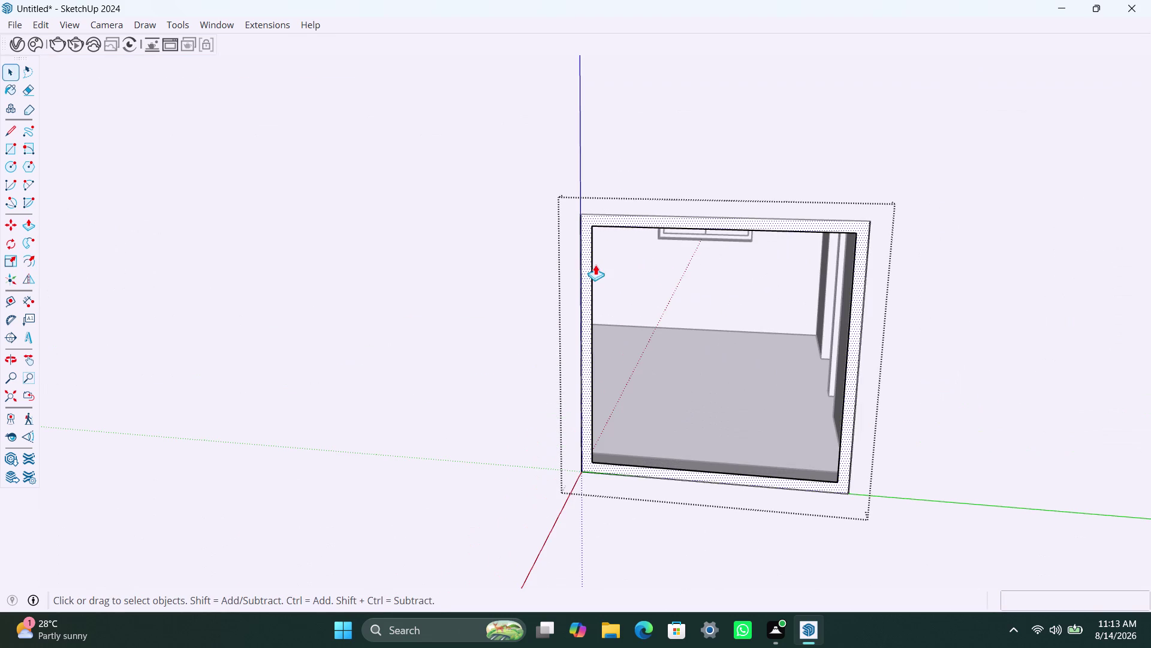
click(595, 264)
key(1)
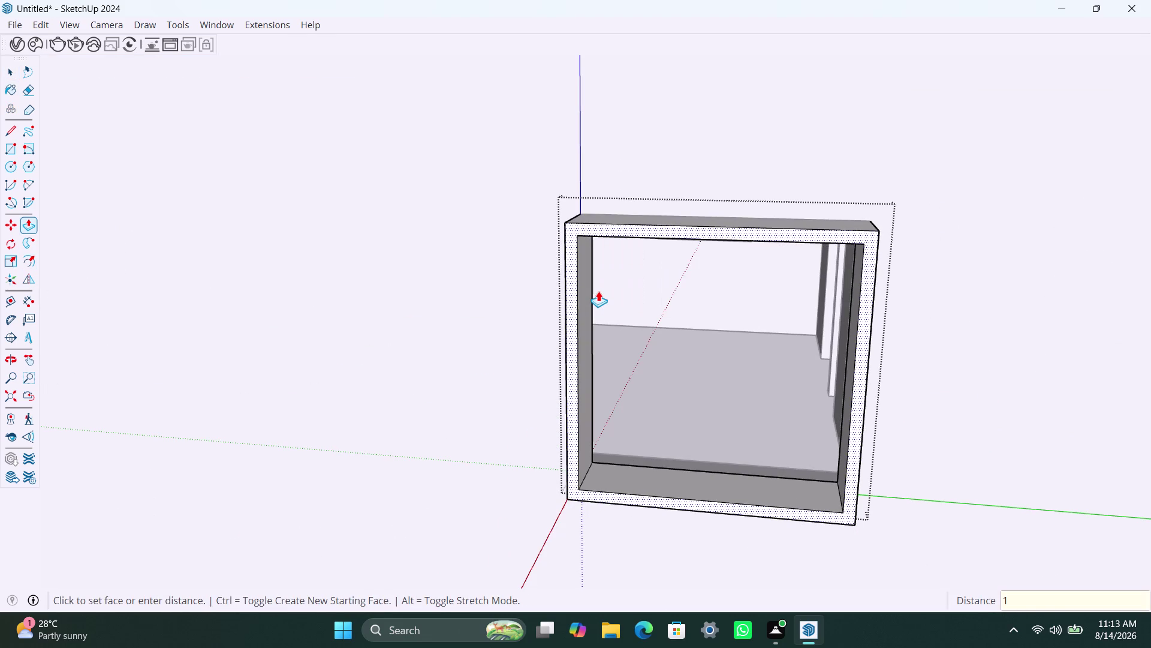
text(.5)
key(shift+quotedbl)
key(Return)
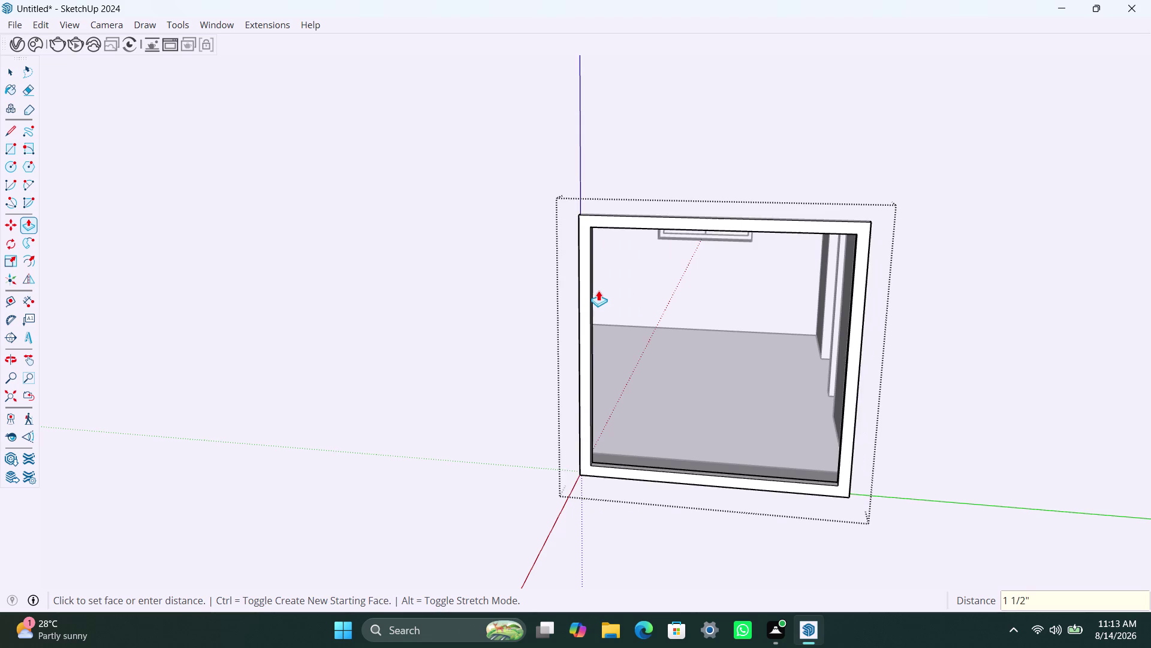
scroll(down, 3)
middle_drag(757, 182, 194, 365)
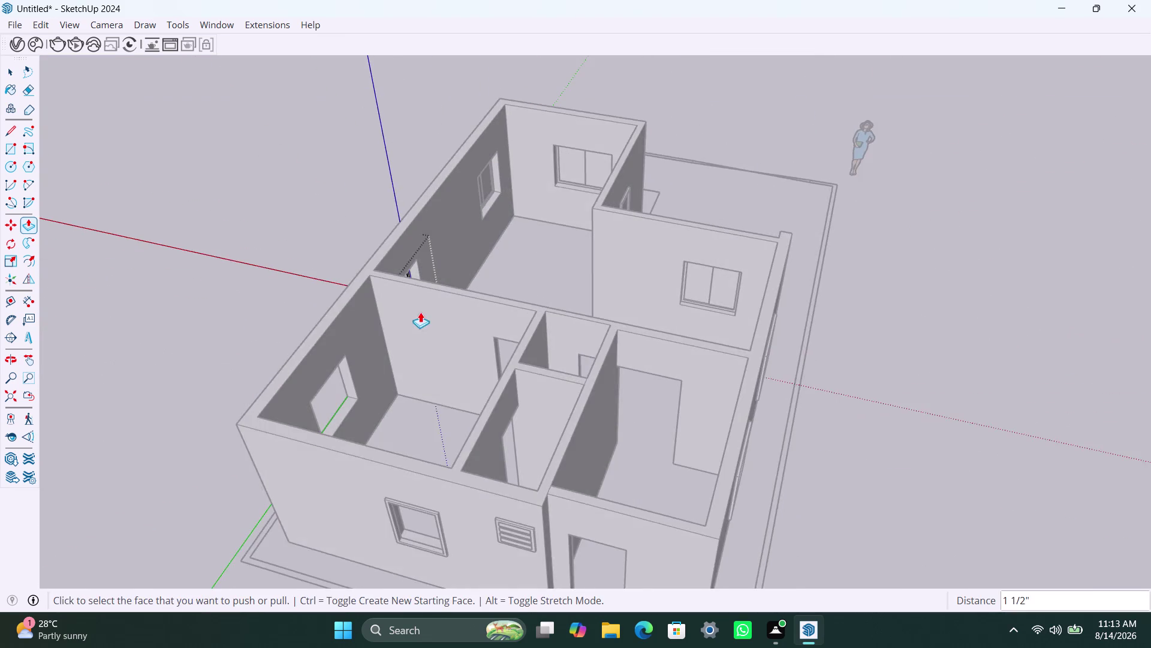
From inside, extrude the middle frame's inner strip 1.5" into the wall.
scroll(up, 3)
middle_drag(475, 247, 352, 286)
scroll(up, 3)
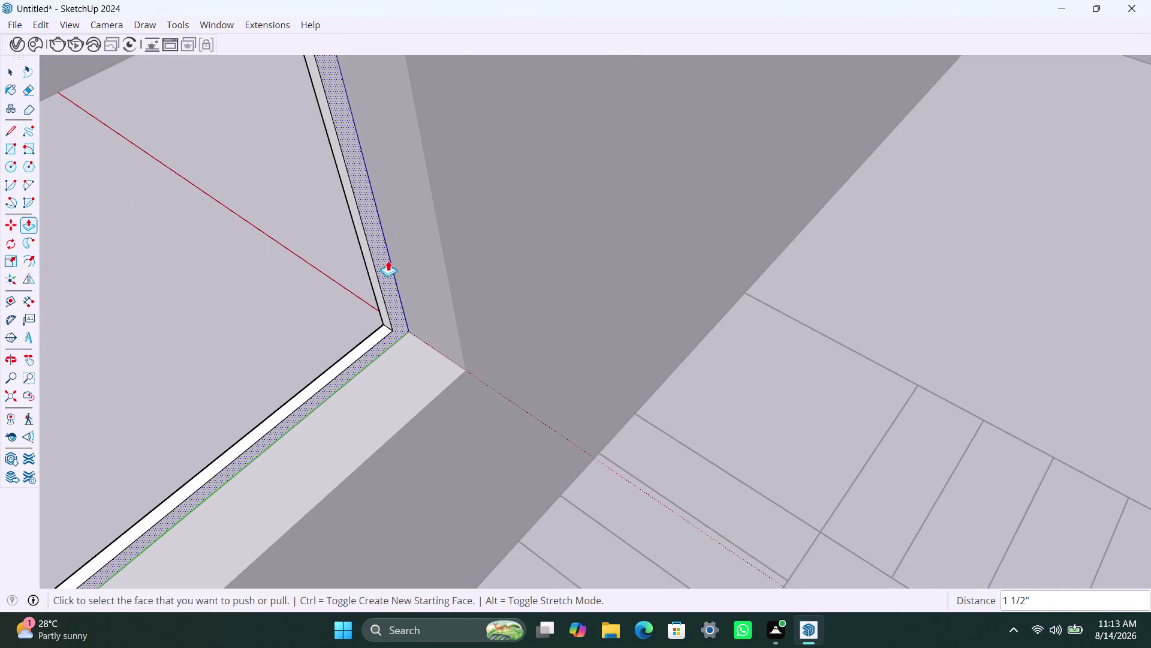
click(388, 260)
text(1.5)
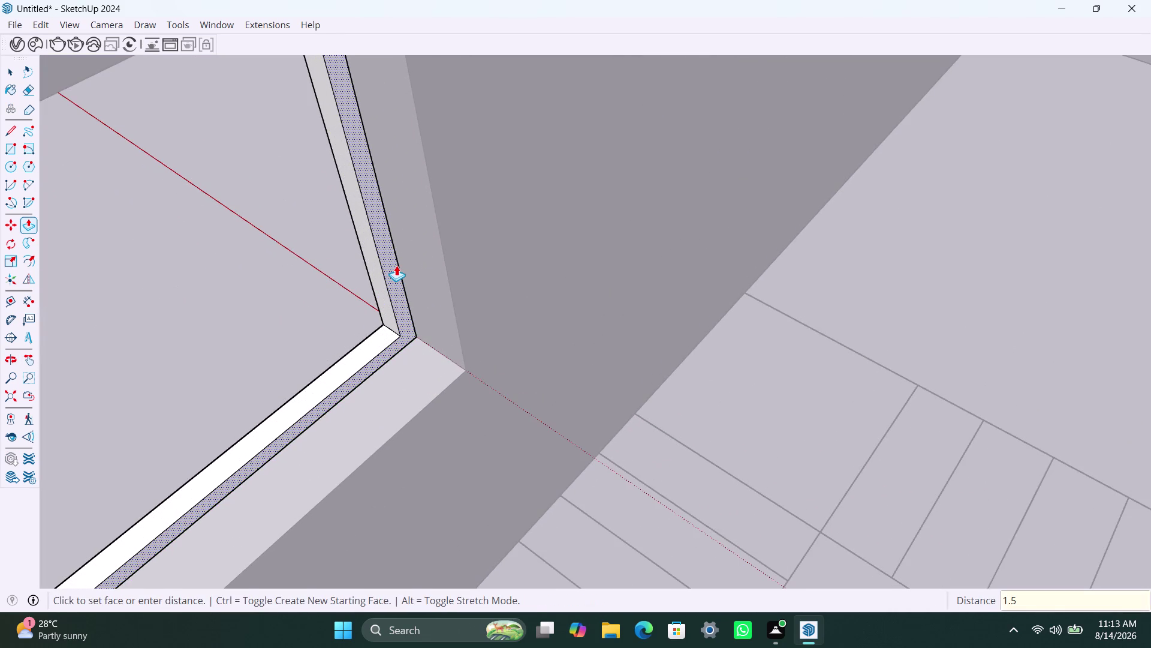
text(")
key(Return)
Orbit back outside to view the middle window.
scroll(down, 3)
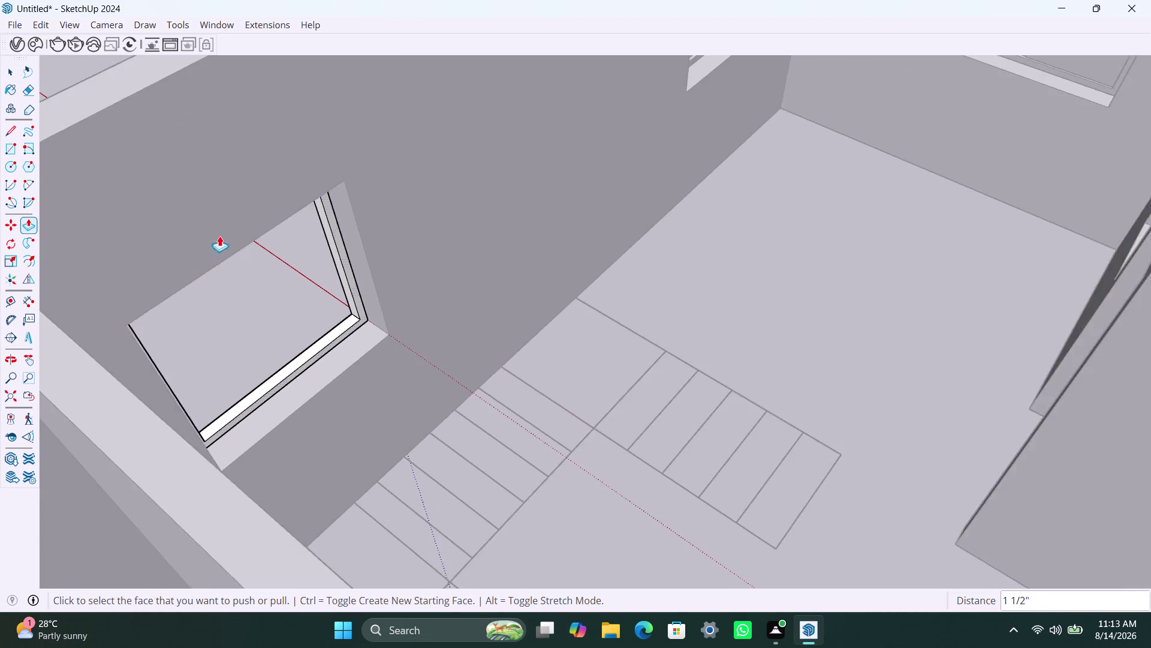
scroll(down, 3)
middle_drag(197, 245, 910, 165)
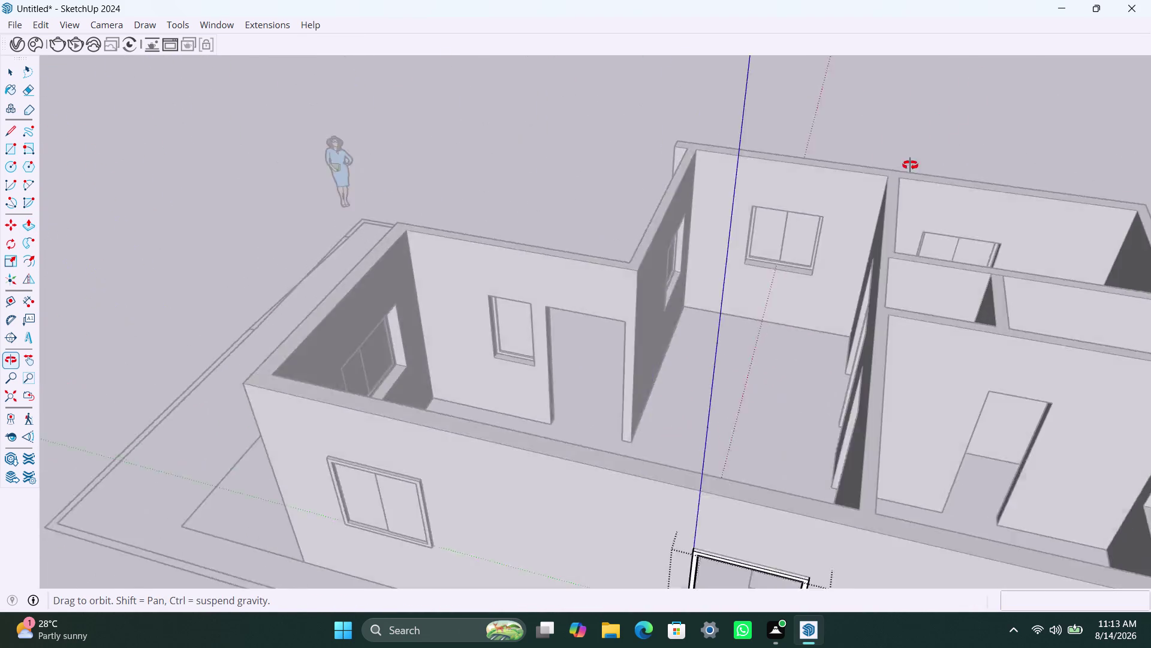
scroll(down, 3)
middle_drag(743, 369, 636, 288)
scroll(up, 3)
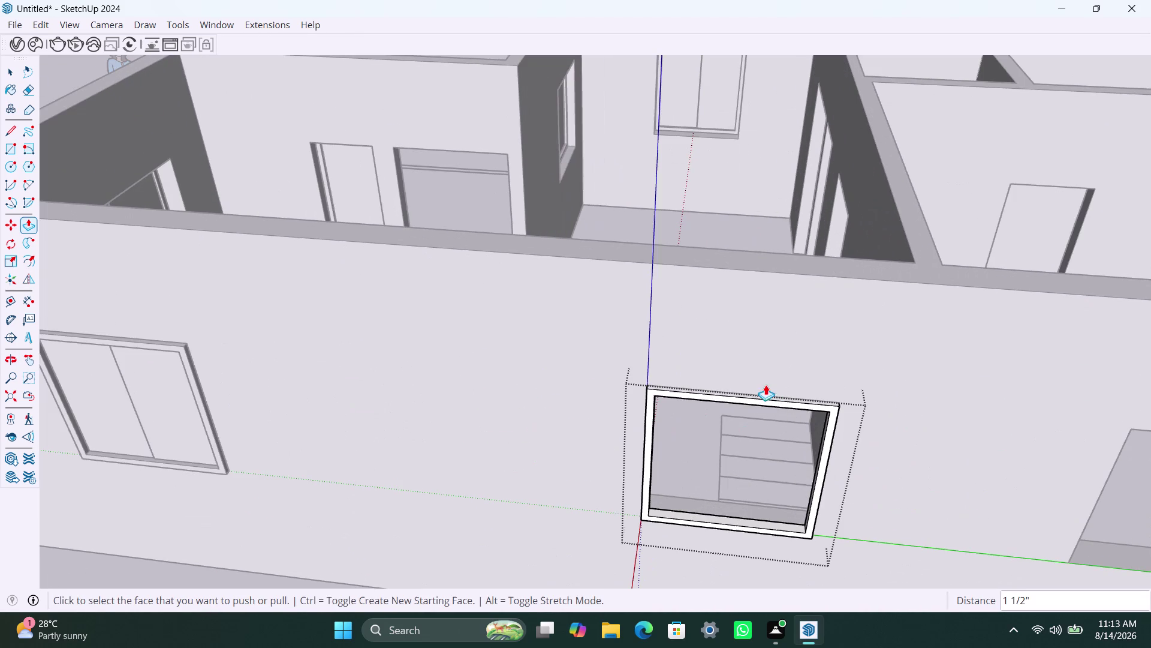
key(space)
click(667, 206)
Draw the left pane rectangle in the frame, group it, and thicken it to 8 mm.
key(r)
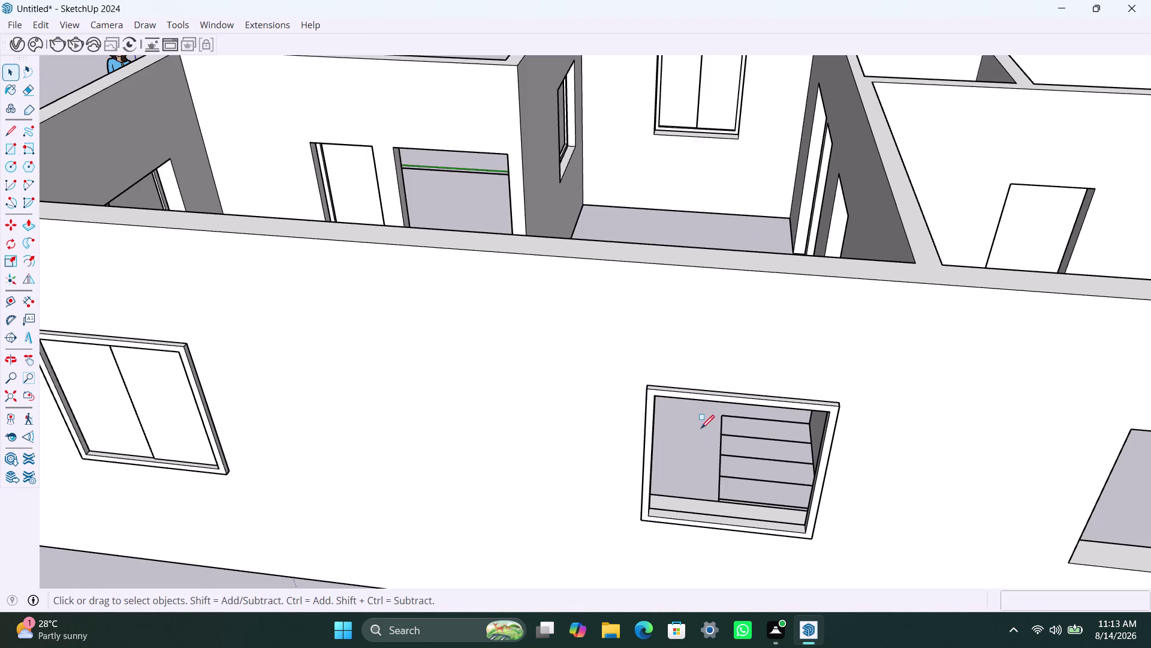
click(658, 397)
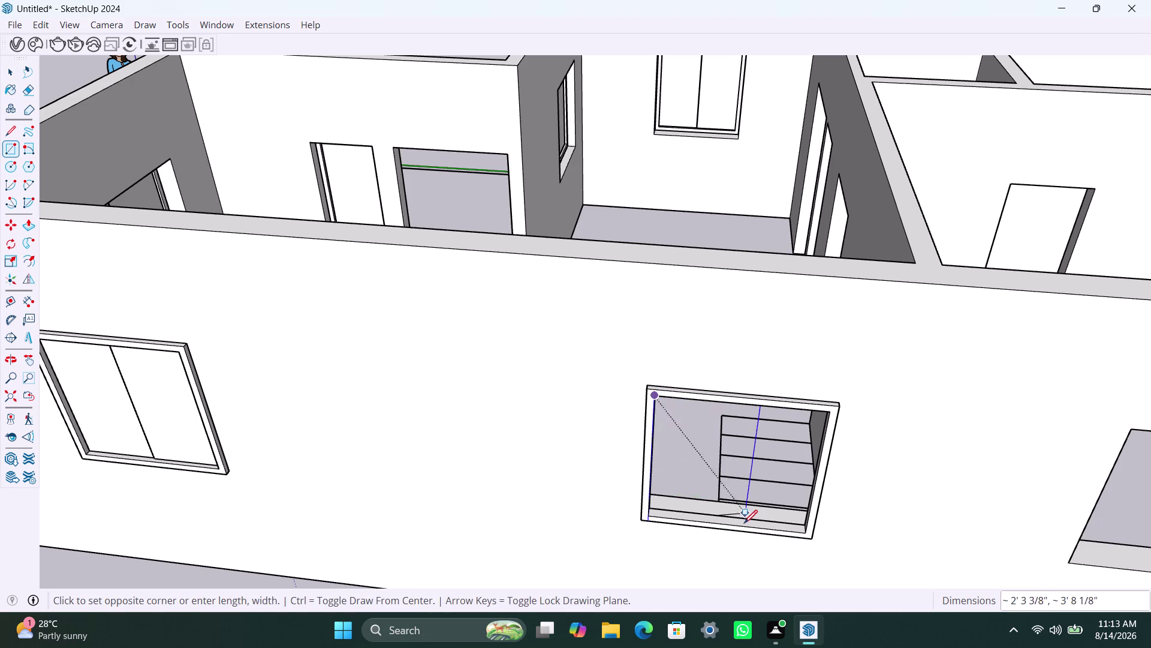
click(732, 522)
key(space)
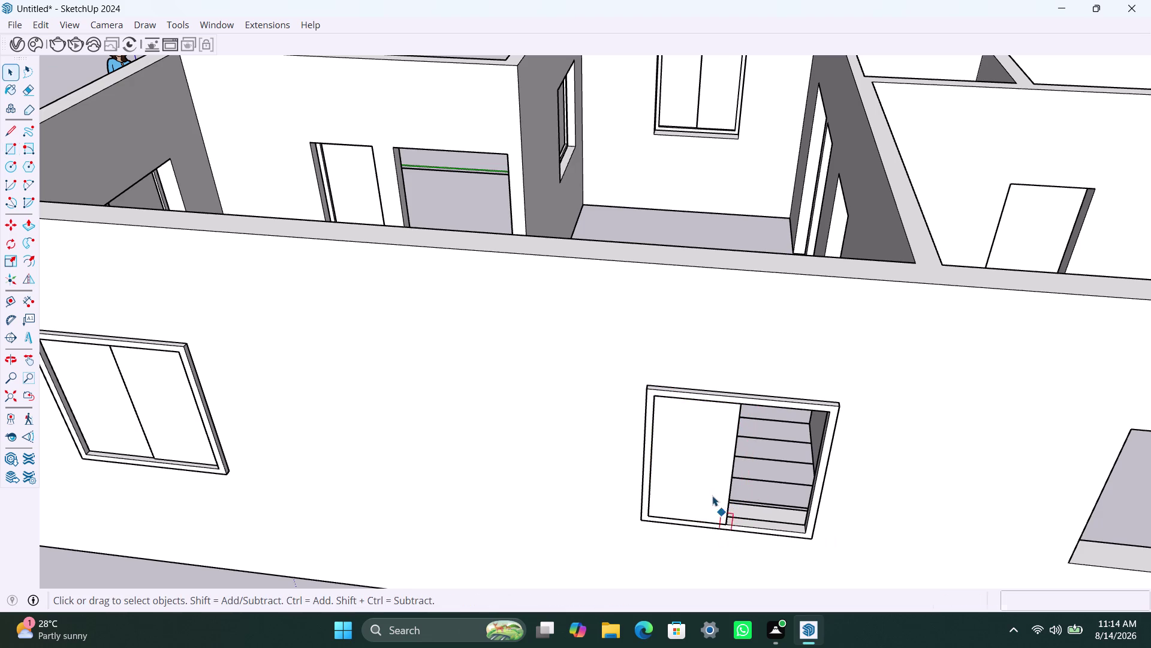
double_click(711, 495)
right_click(711, 491)
click(773, 288)
double_click(713, 461)
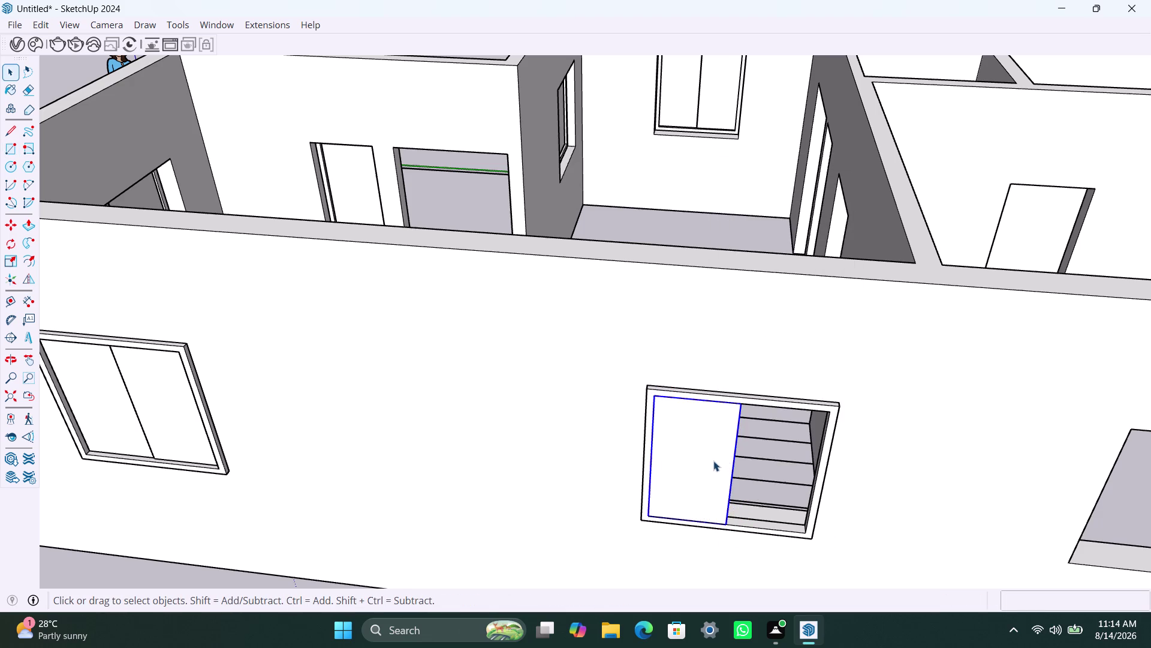
key(p)
click(712, 459)
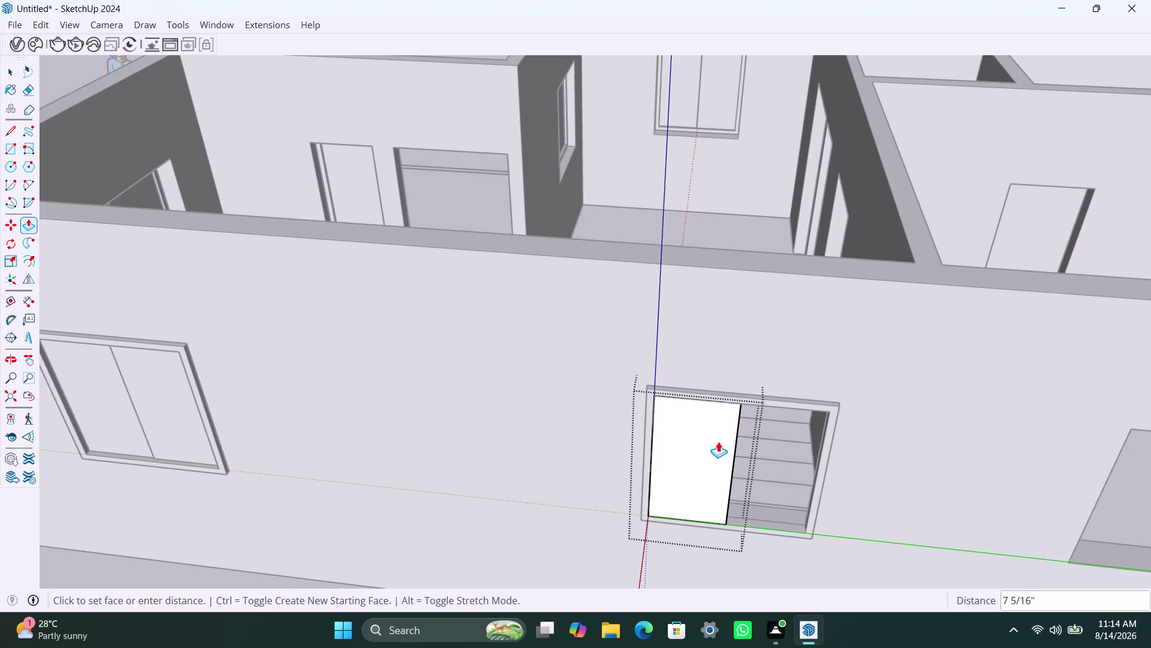
text(8M)
text(M)
key(Return)
key(space)
Move the pane group so it sits against the frame edge.
scroll(down, 3)
click(699, 236)
scroll(down, 3)
middle_drag(711, 421, 509, 307)
scroll(up, 3)
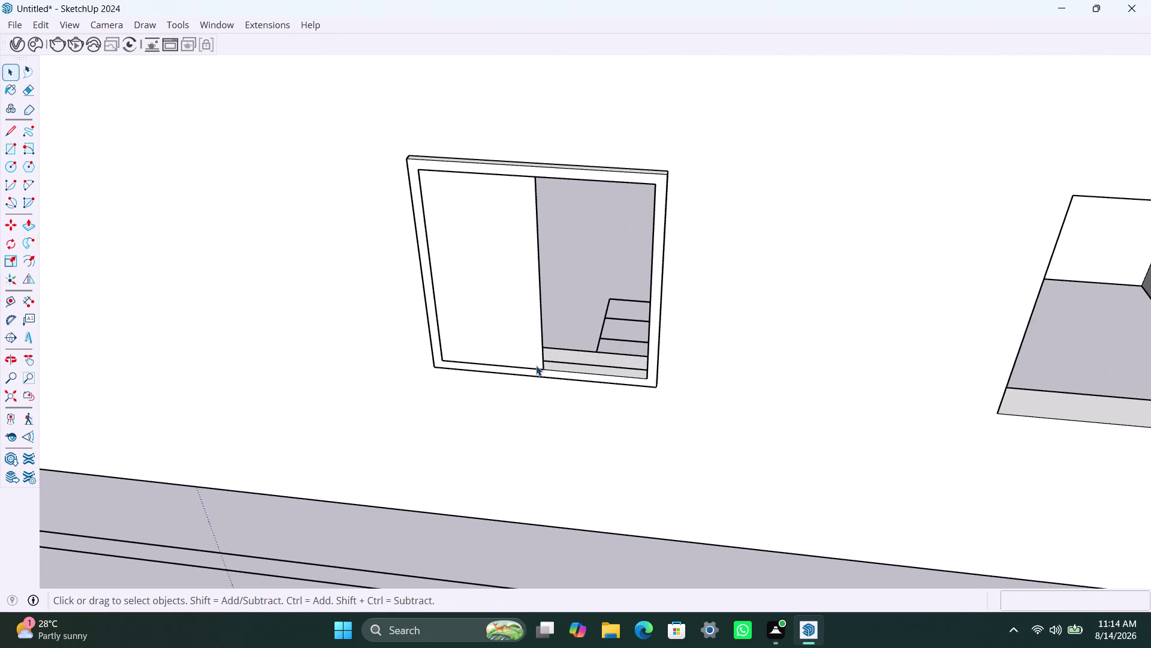
scroll(up, 3)
middle_drag(559, 363, 409, 399)
scroll(up, 3)
click(502, 314)
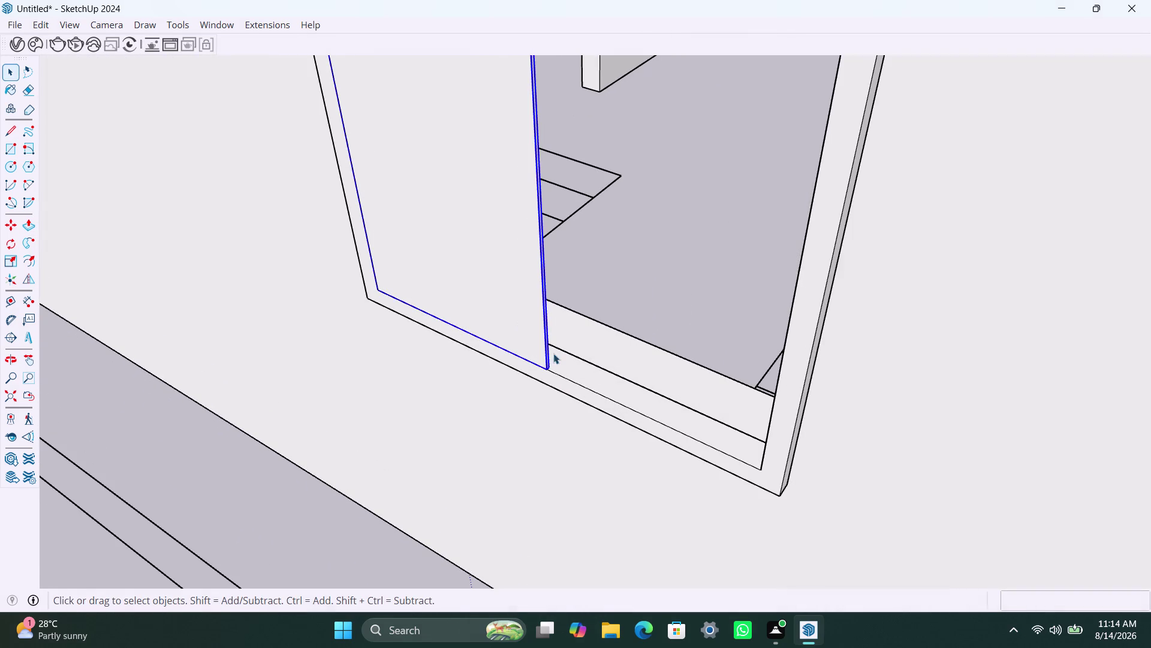
key(m)
click(546, 364)
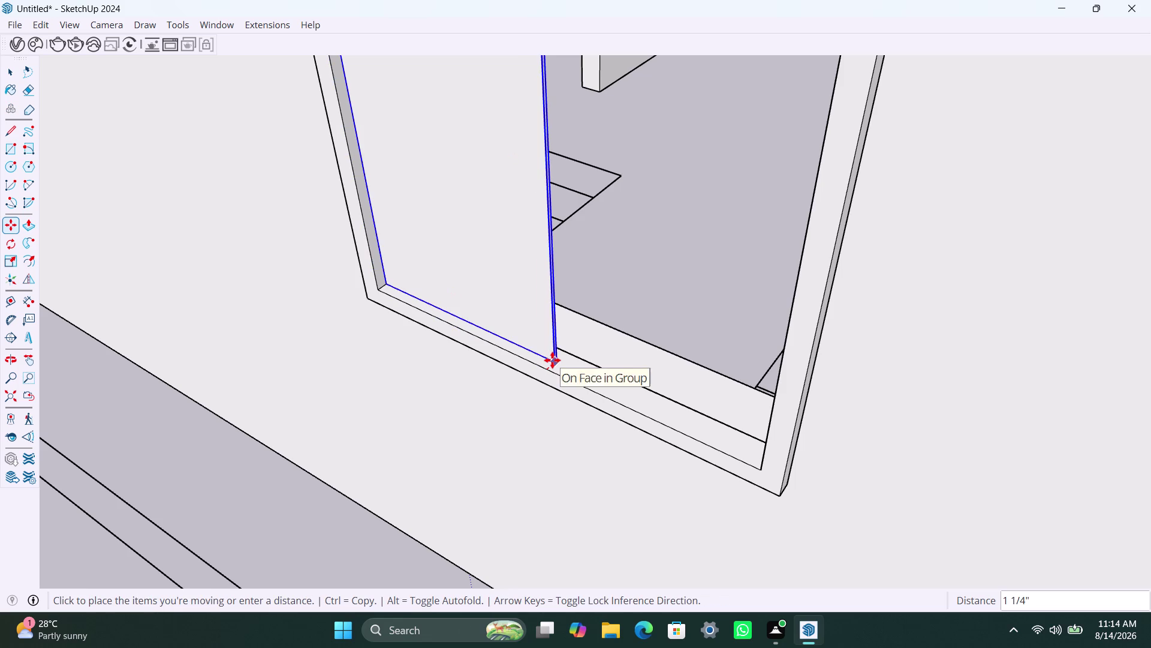
click(555, 357)
Copy the pane to the frame's right half and snap it onto the ledge.
key(space)
key(m)
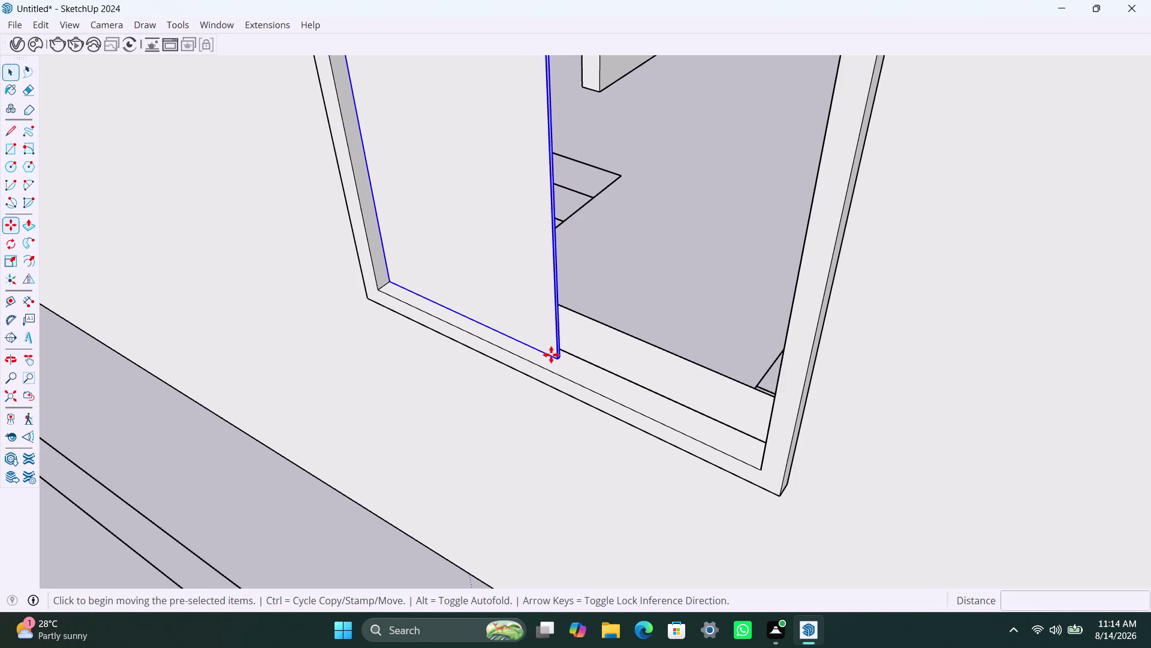
click(553, 353)
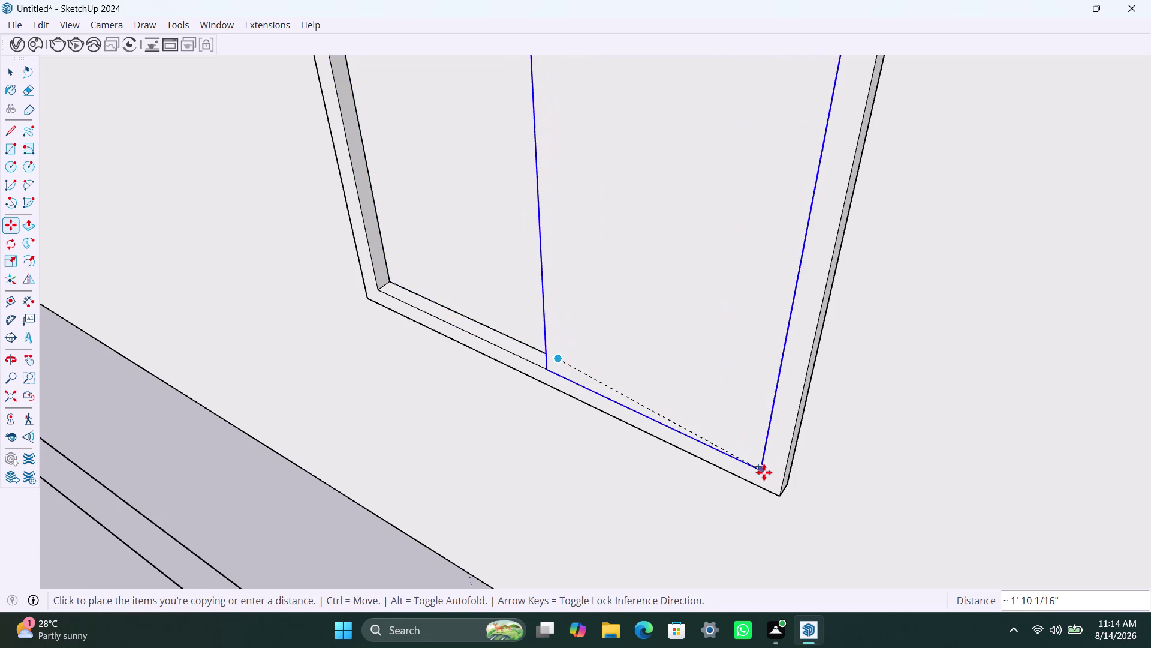
click(762, 472)
scroll(down, 3)
middle_drag(502, 366, 922, 375)
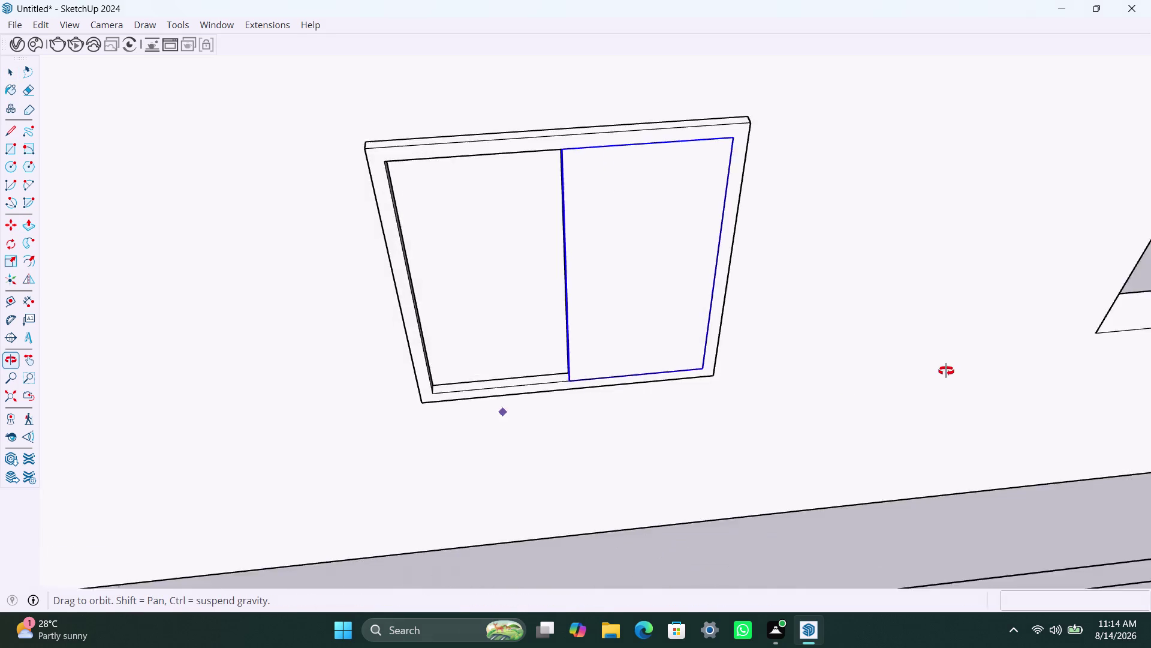
middle_drag(921, 374, 993, 363)
scroll(up, 3)
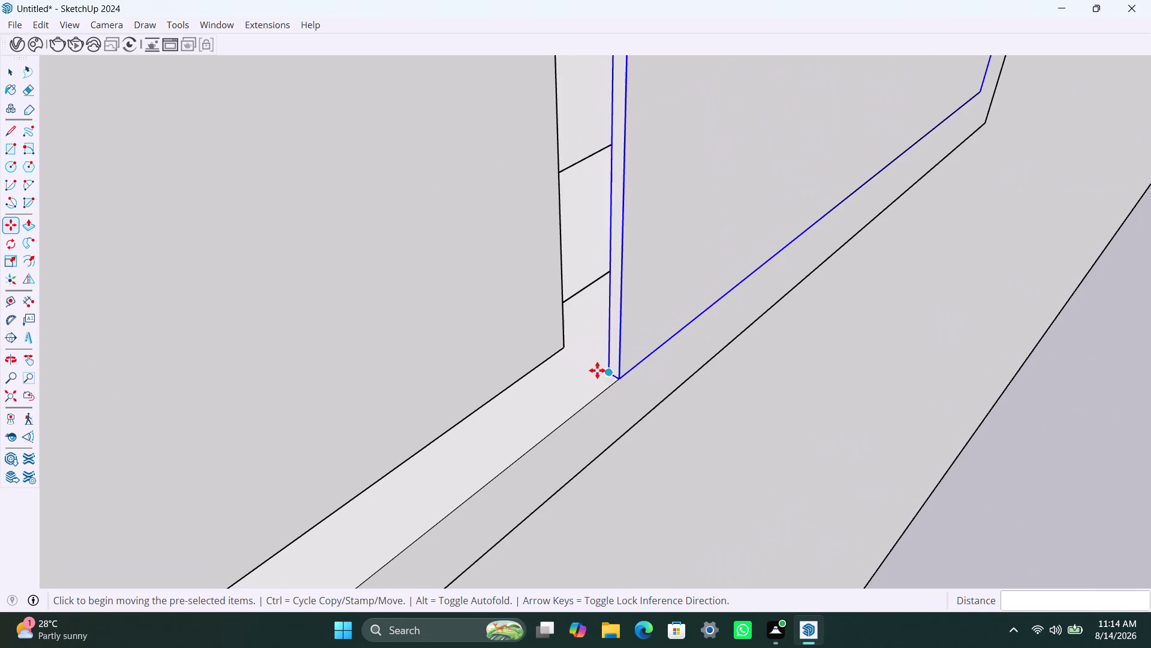
click(603, 370)
click(560, 354)
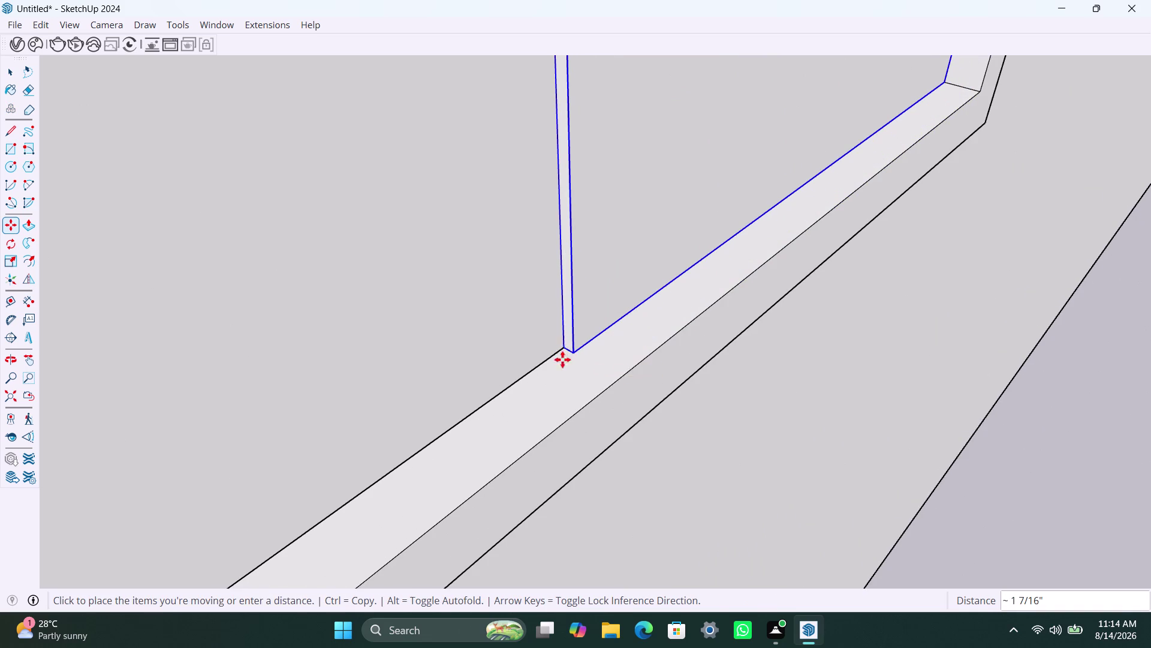
key(space)
Orbit along the house wall to face the empty window opening straight on.
scroll(down, 3)
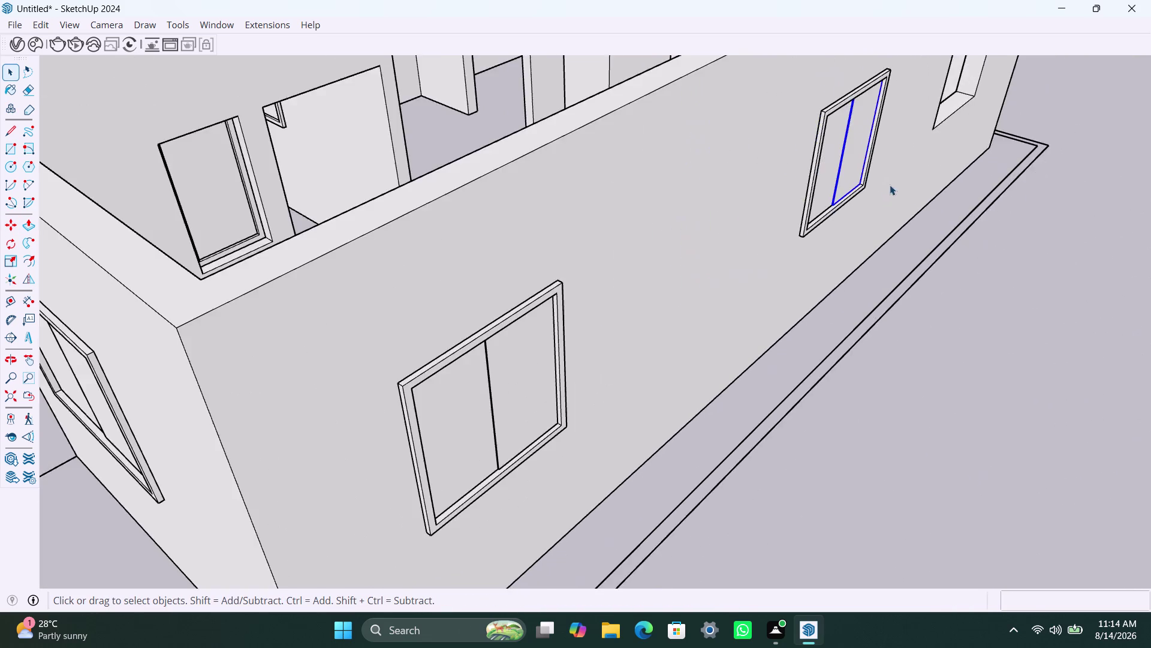
scroll(down, 3)
middle_drag(894, 185, 459, 277)
scroll(up, 3)
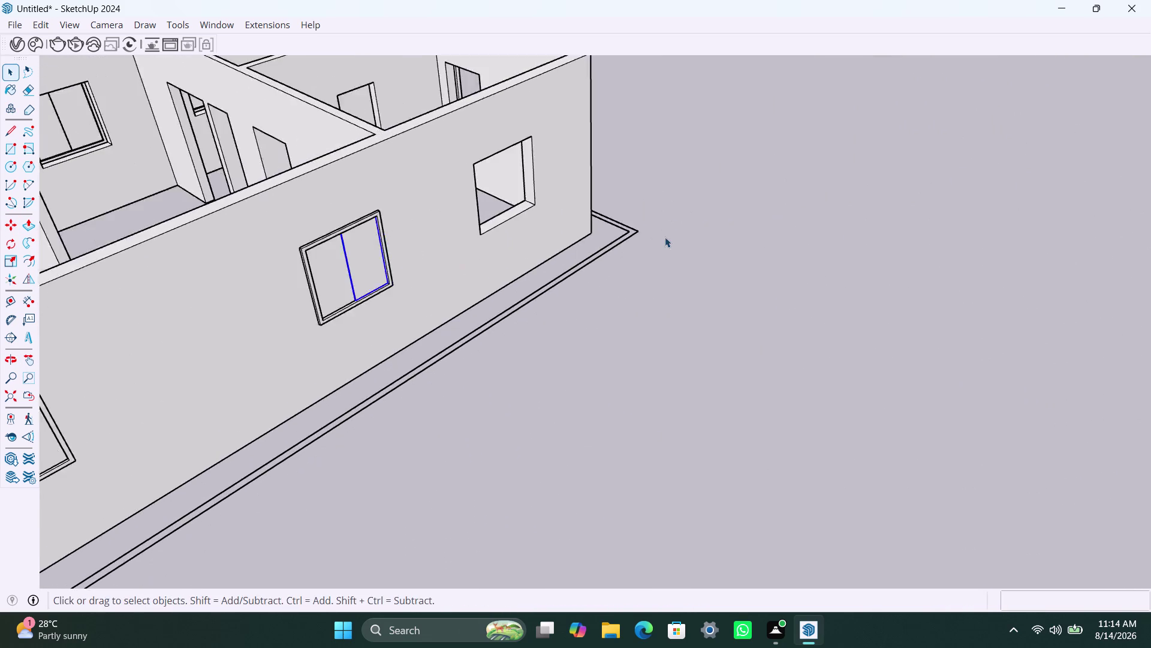
scroll(down, 3)
middle_drag(727, 227, 400, 341)
scroll(up, 3)
middle_drag(551, 197, 593, 376)
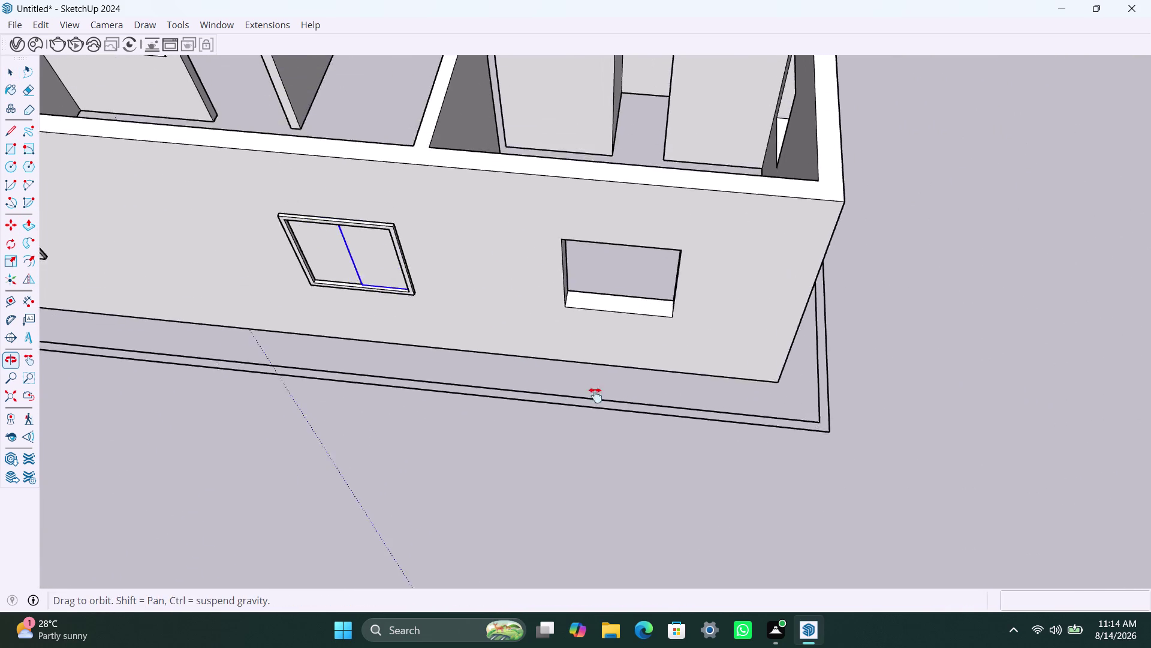
middle_drag(593, 375, 597, 405)
scroll(up, 3)
middle_drag(620, 284, 632, 111)
scroll(up, 3)
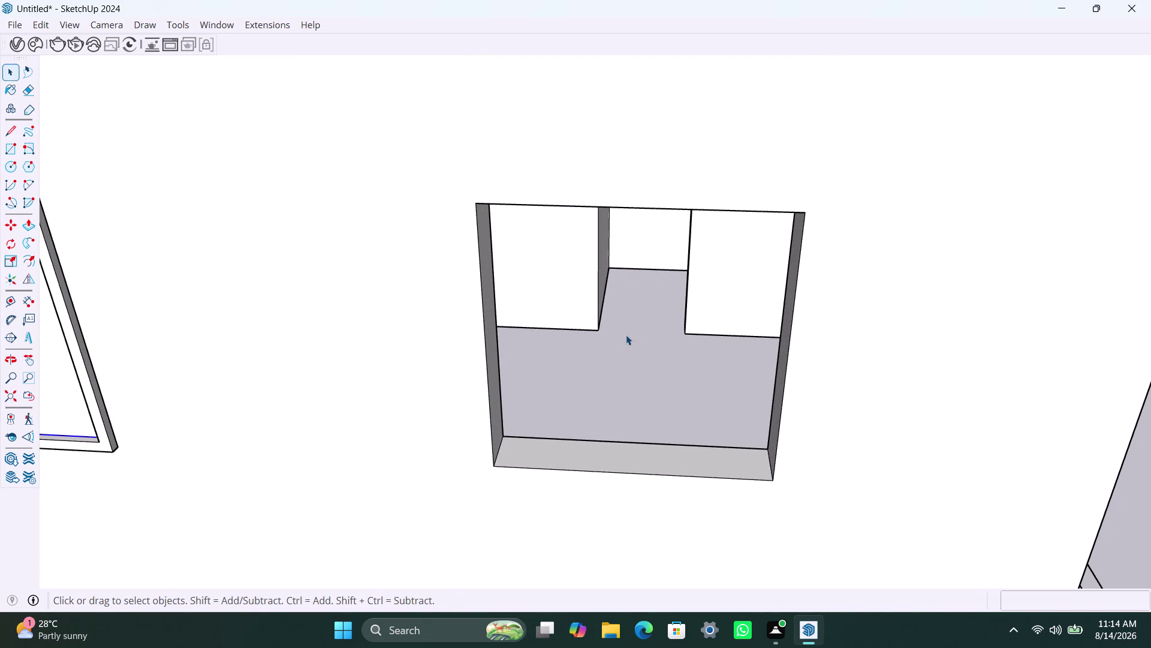
Draw a rectangle over the empty window opening and make it a group.
key(r)
click(477, 204)
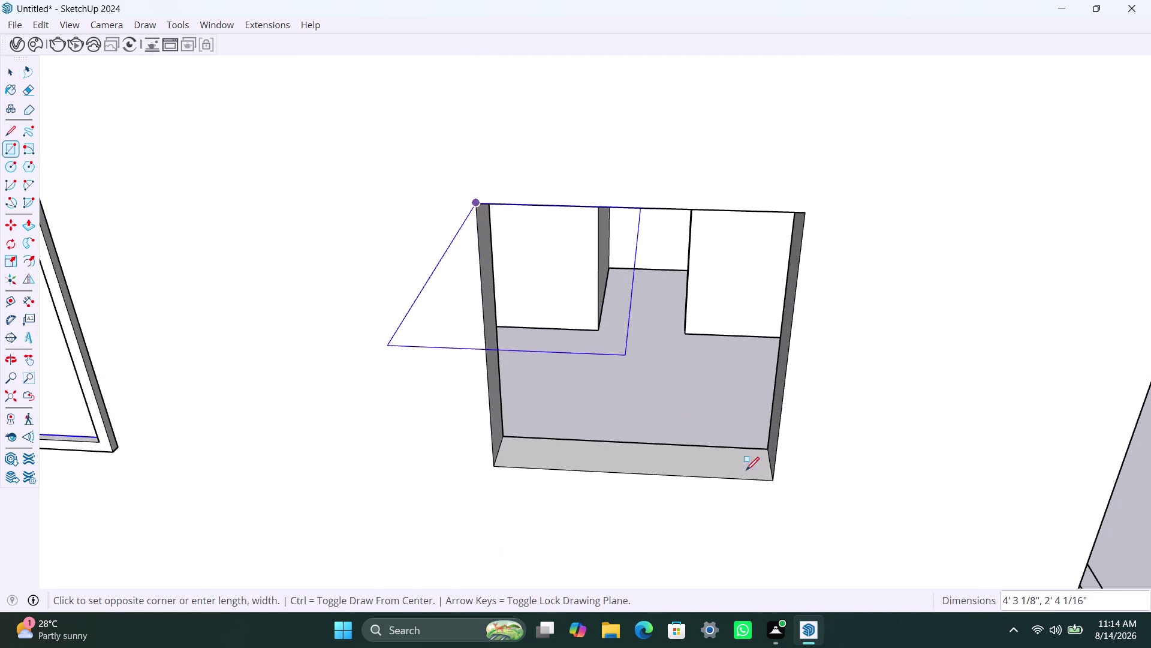
click(773, 478)
key(space)
double_click(671, 413)
right_click(672, 413)
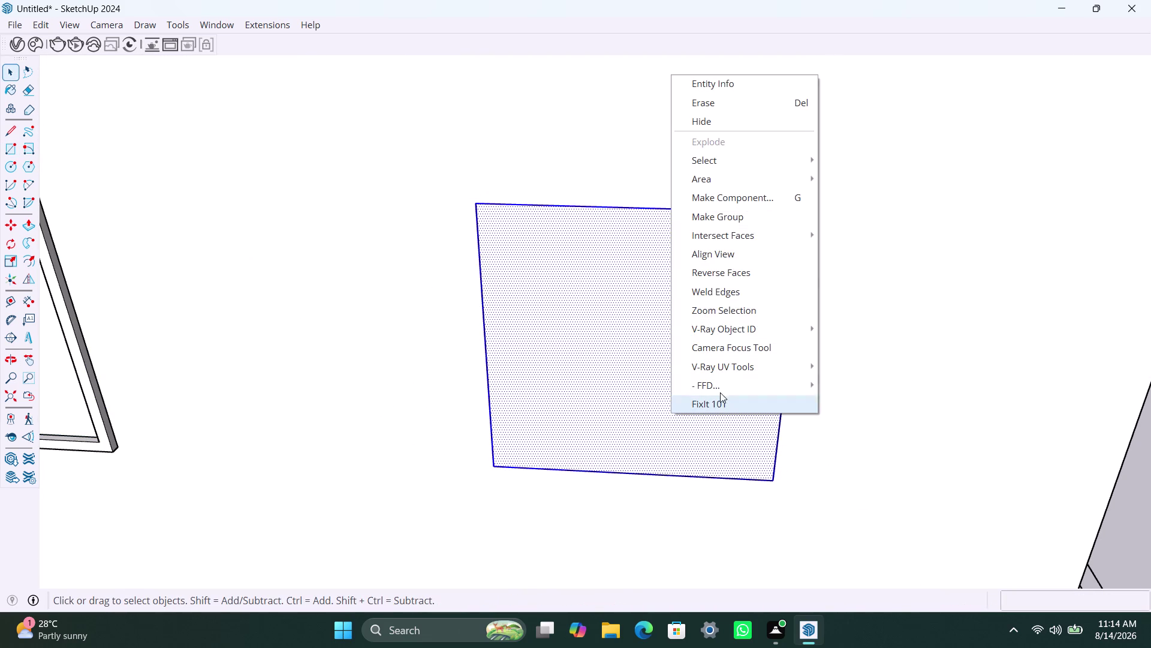
click(748, 218)
double_click(623, 348)
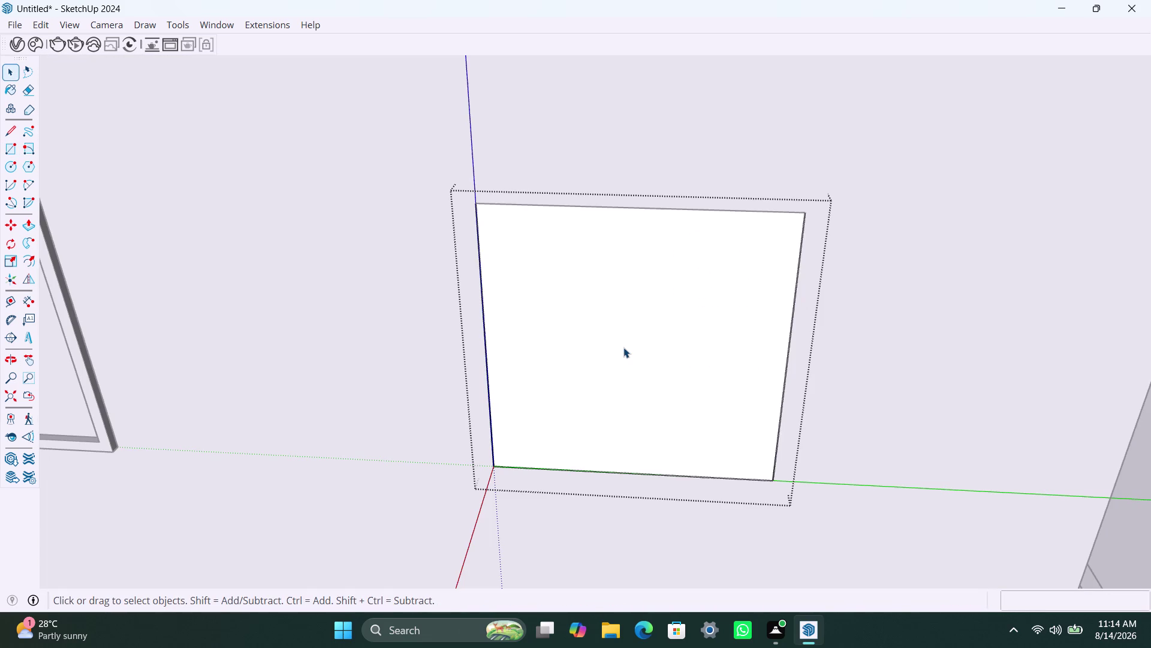
click(623, 348)
Offset the rectangle outline 2" inward and delete the inner face.
key(f)
click(609, 338)
click(557, 319)
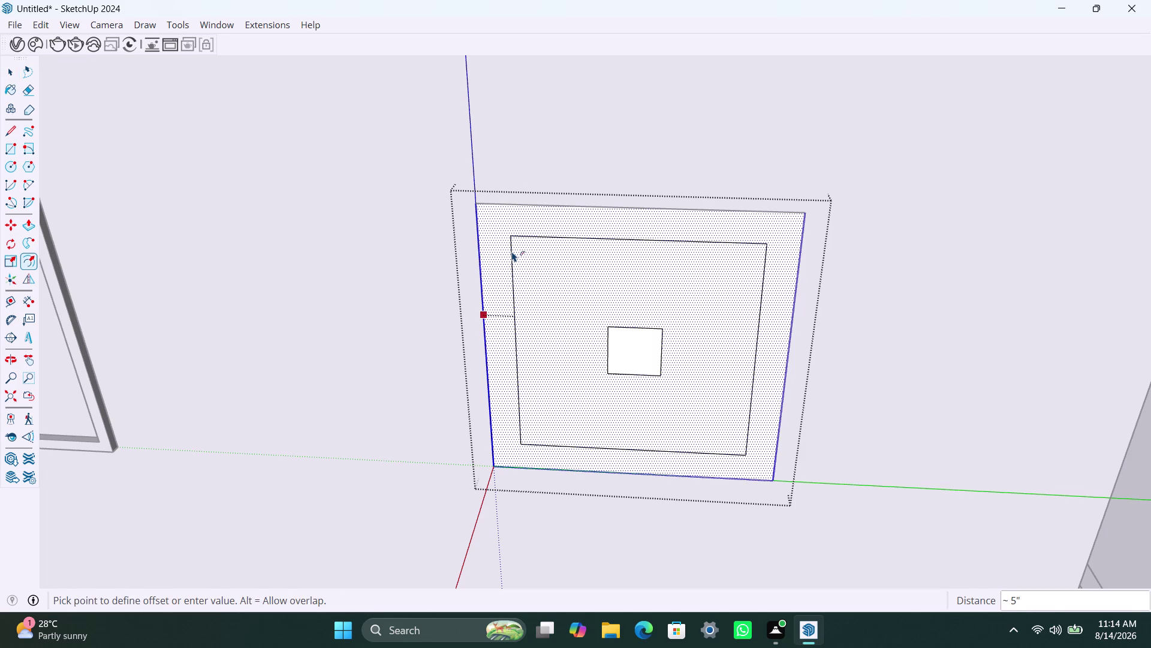
key(2)
key(shift+quotedbl)
key(Return)
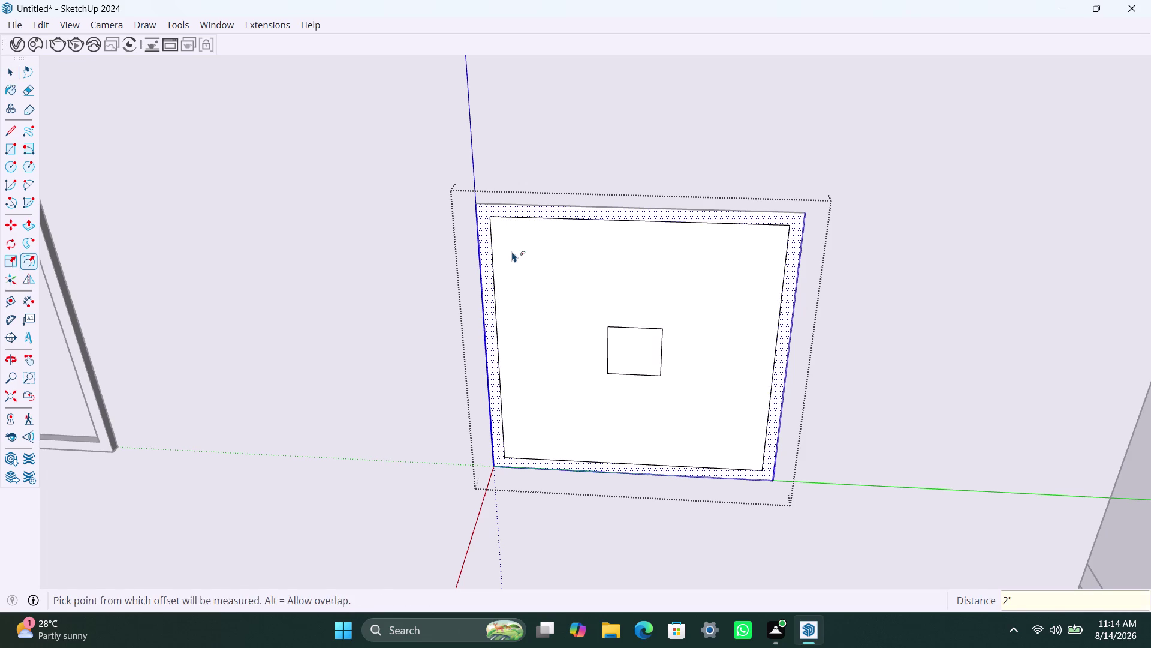
key(space)
drag(594, 262, 694, 392)
key(Delete)
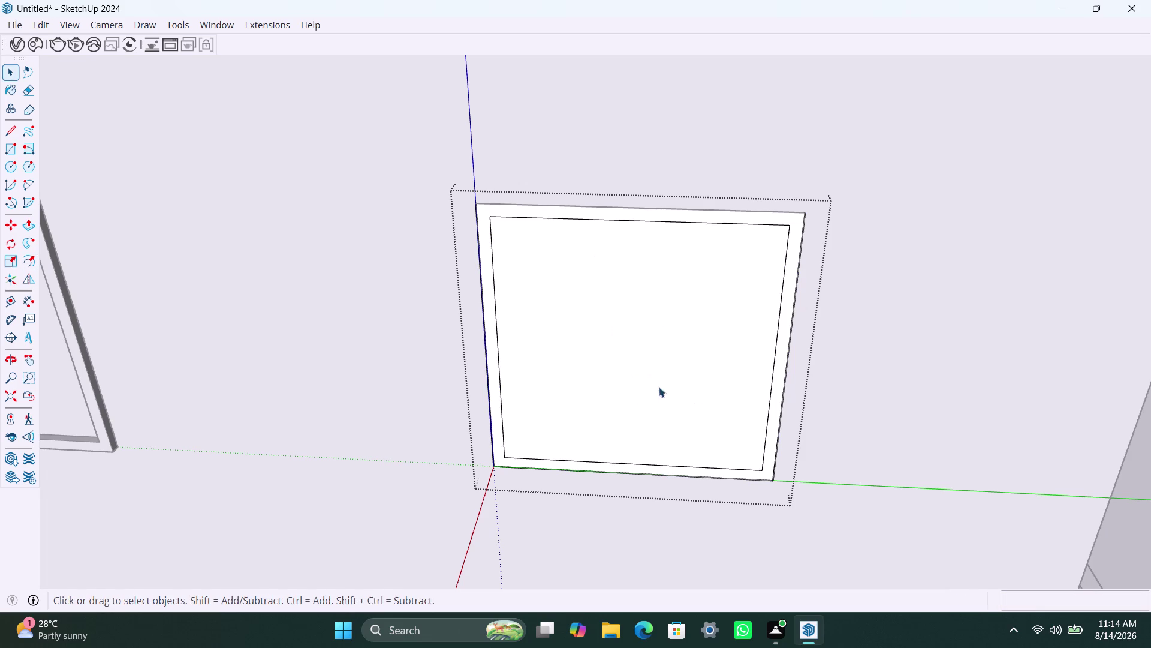
click(629, 378)
key(Delete)
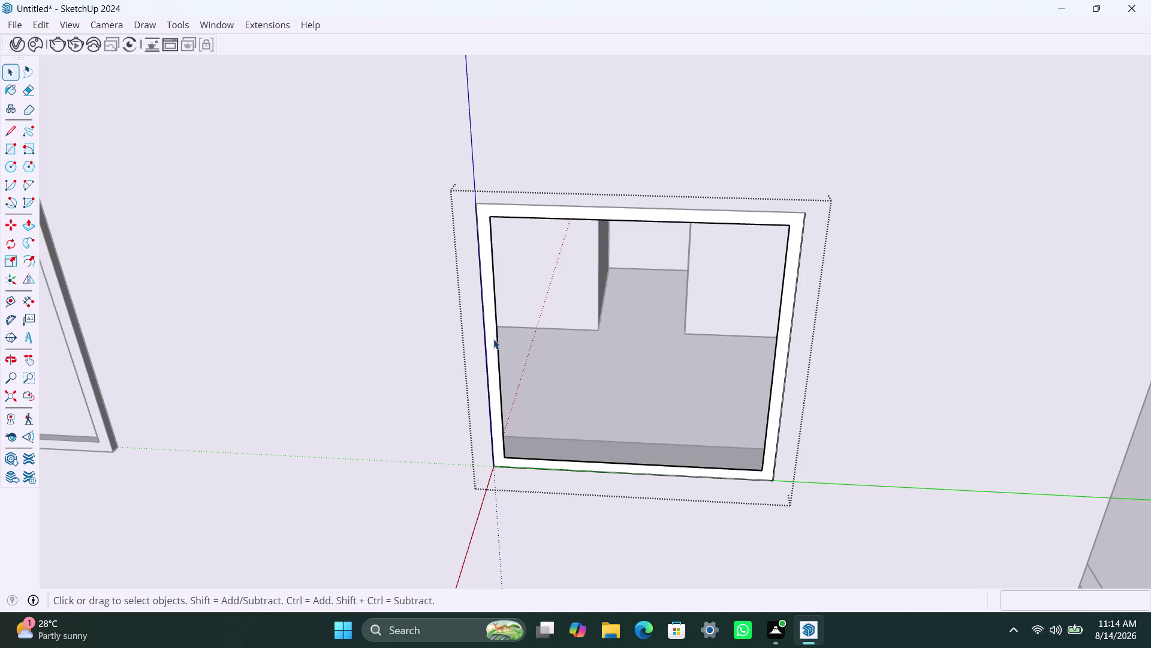
Extrude the frame face 1 1/2" on the outer side.
click(491, 339)
key(p)
click(492, 340)
text(1)
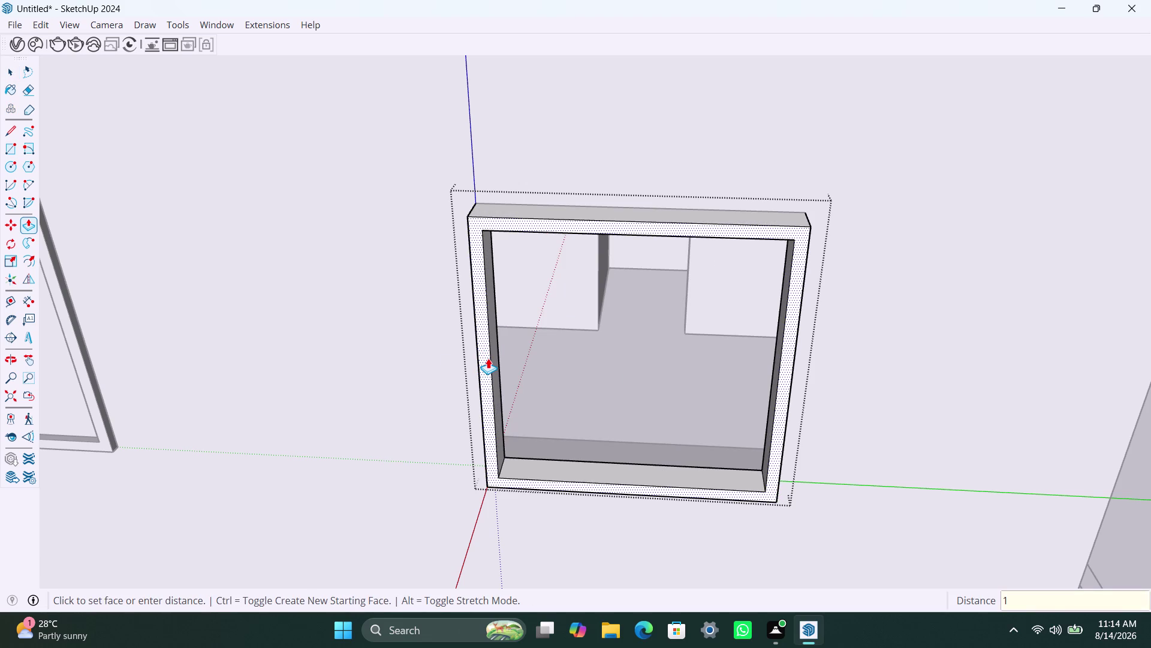
text(.5")
key(Return)
Extrude the frame's inner side by 1 1/2" as well.
scroll(down, 3)
middle_drag(685, 116, 74, 363)
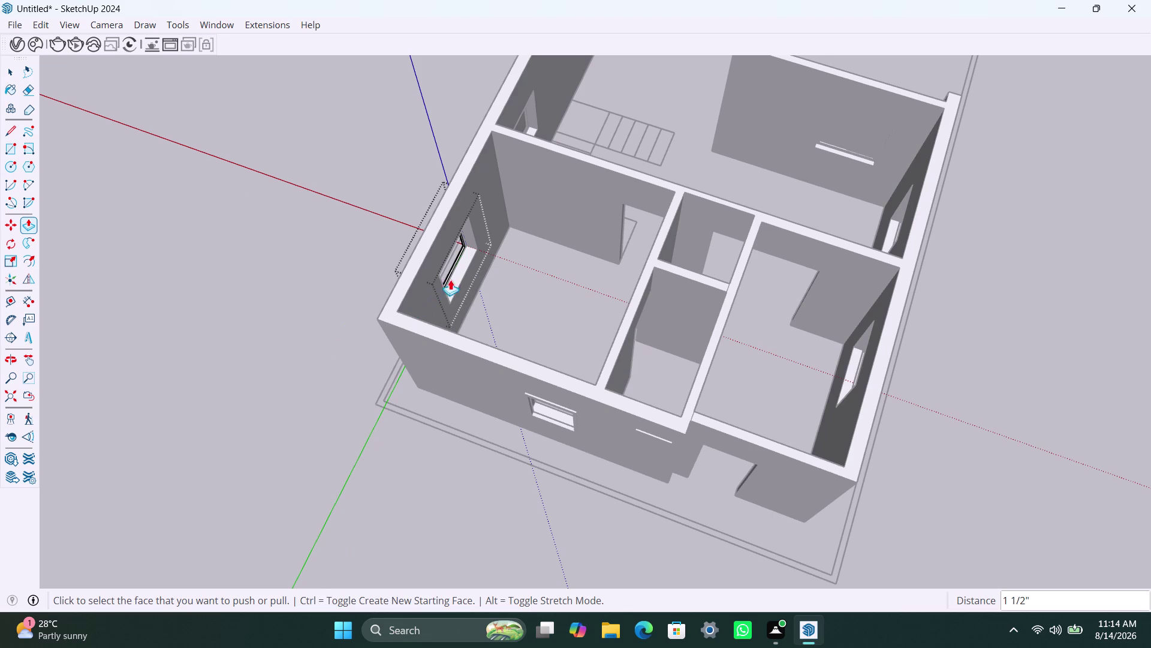
scroll(up, 3)
middle_drag(446, 263, 443, 259)
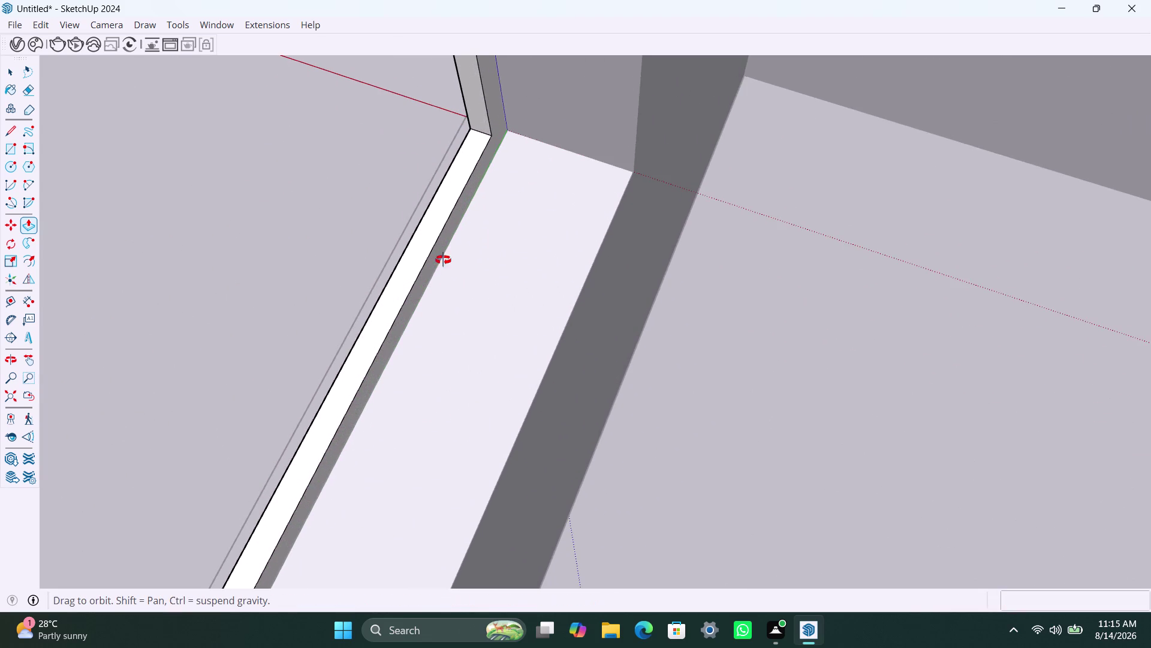
middle_drag(443, 259, 410, 246)
click(441, 240)
text(1)
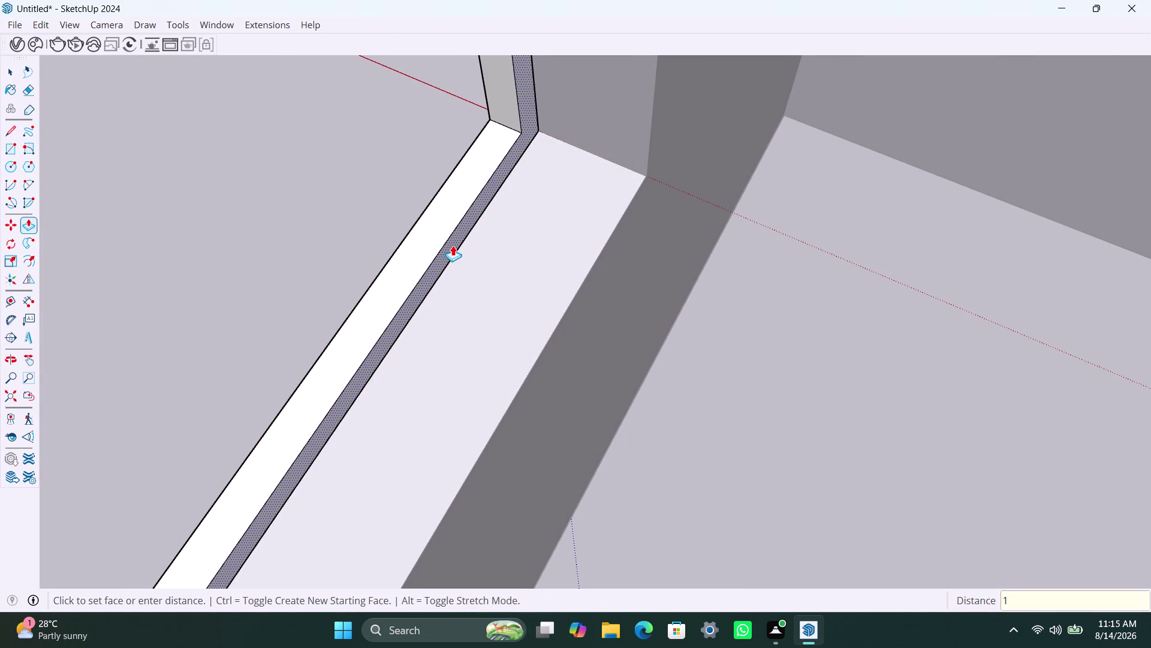
text(.5")
key(Return)
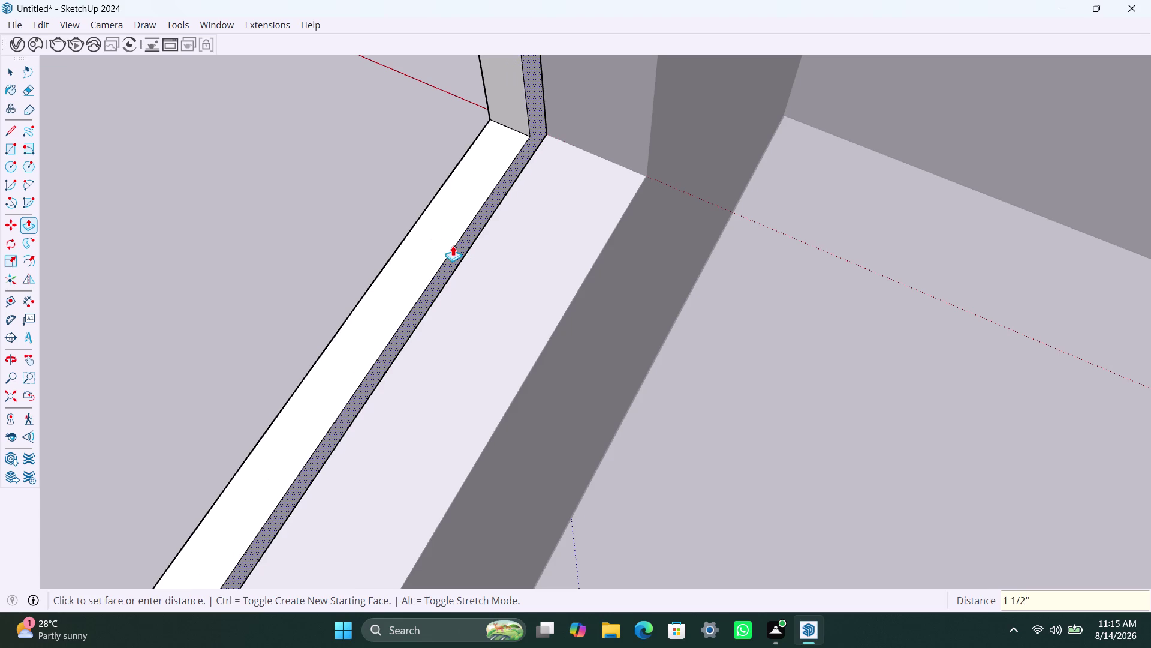
key(space)
Orbit out to view the whole house's front wall.
scroll(down, 3)
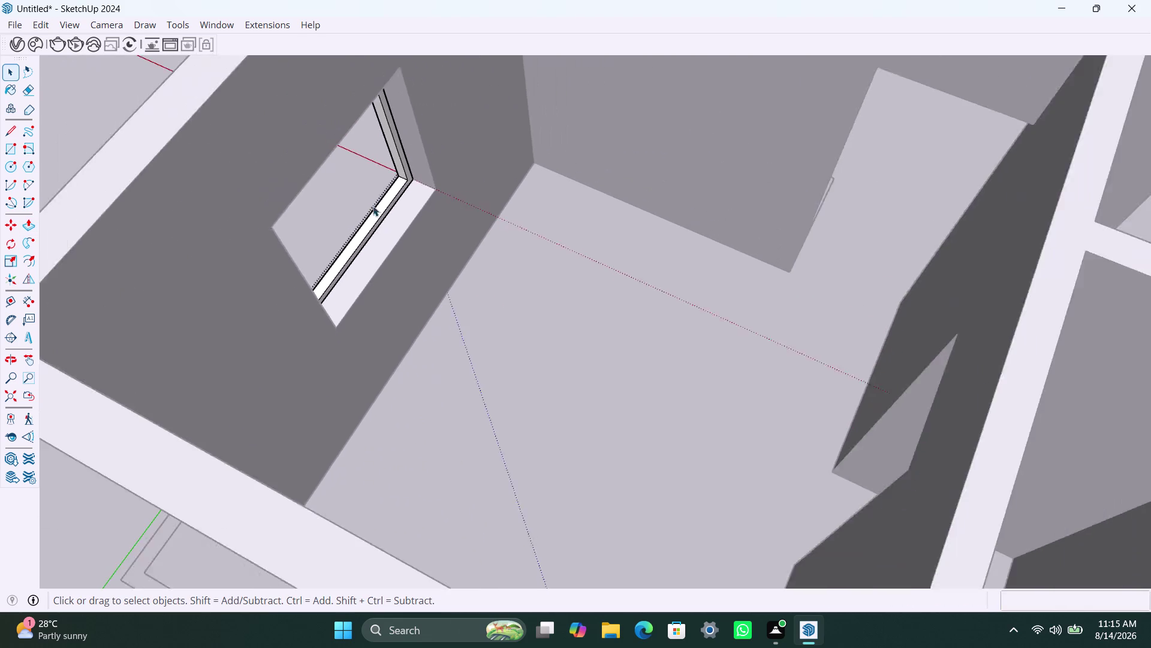
scroll(down, 3)
middle_drag(283, 230, 708, 169)
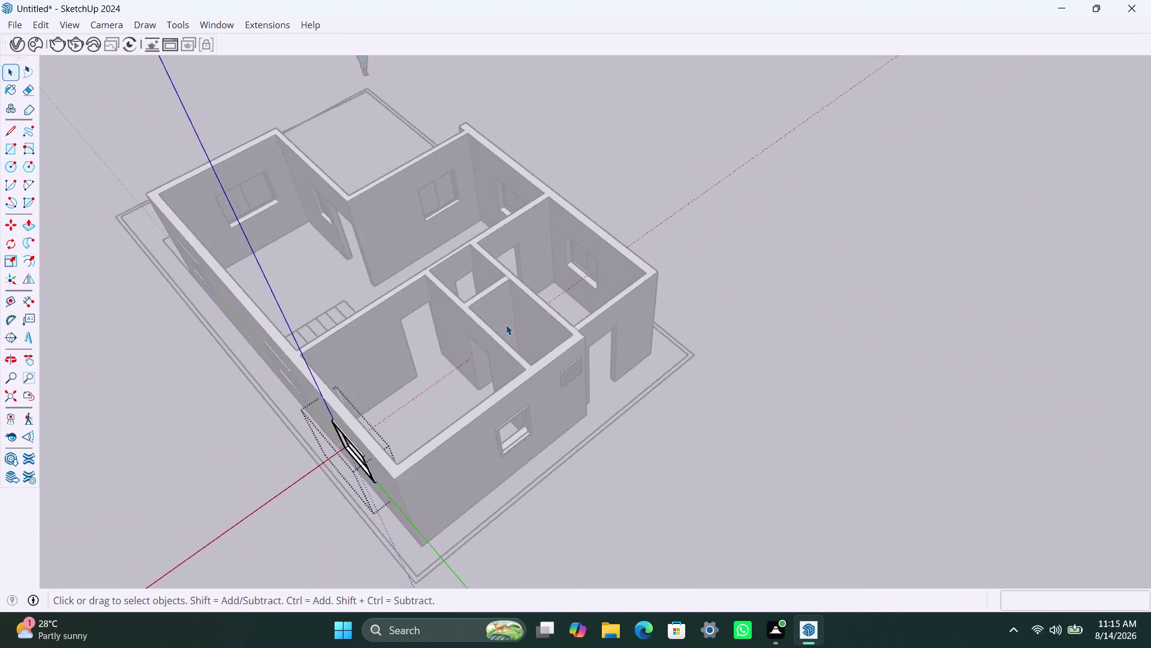
scroll(down, 3)
middle_drag(416, 419, 707, 204)
Draw a pane rectangle across the frame's left half and make it a group.
scroll(up, 3)
click(755, 302)
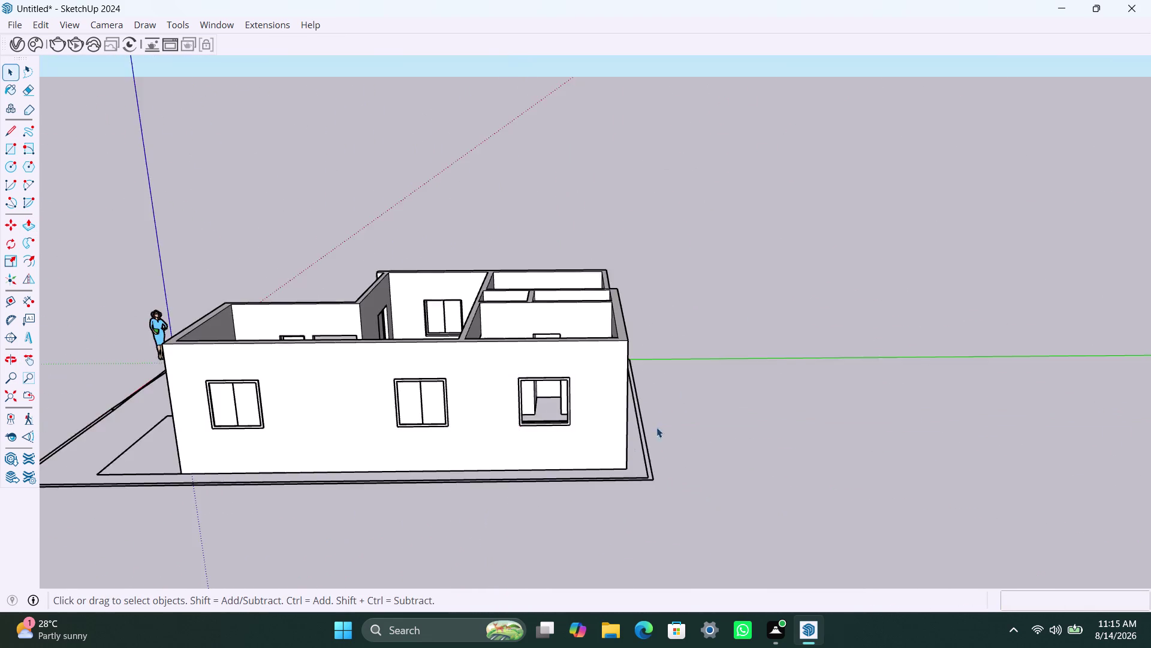
scroll(up, 3)
key(r)
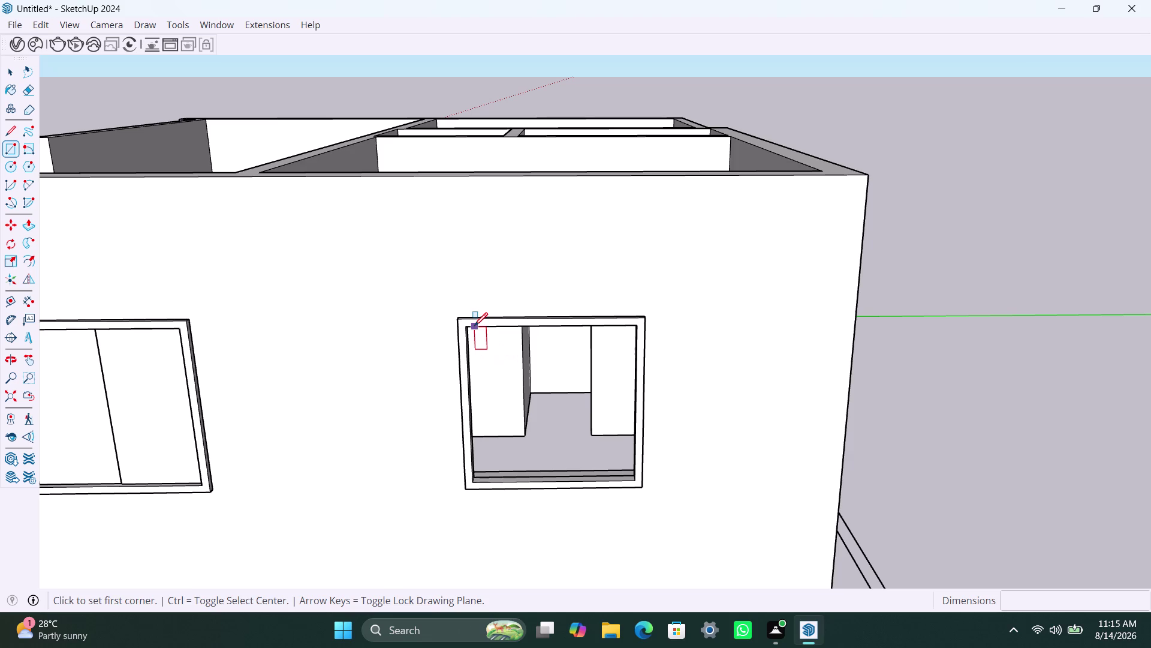
click(473, 325)
click(562, 479)
key(space)
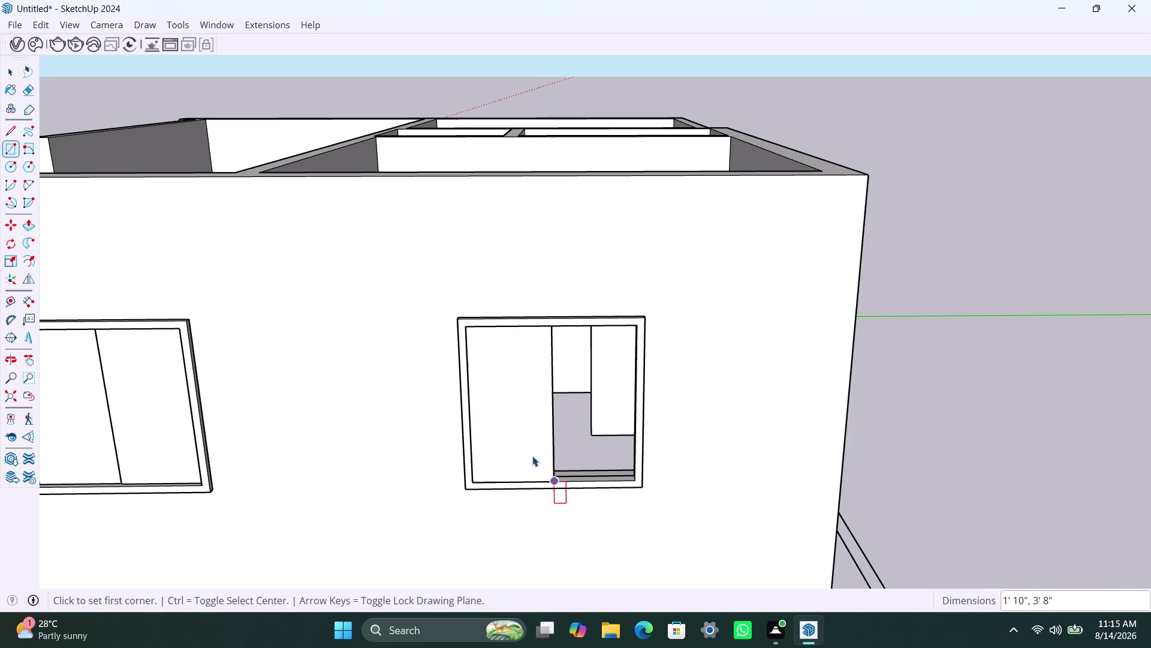
double_click(522, 440)
right_click(522, 438)
click(599, 240)
double_click(522, 425)
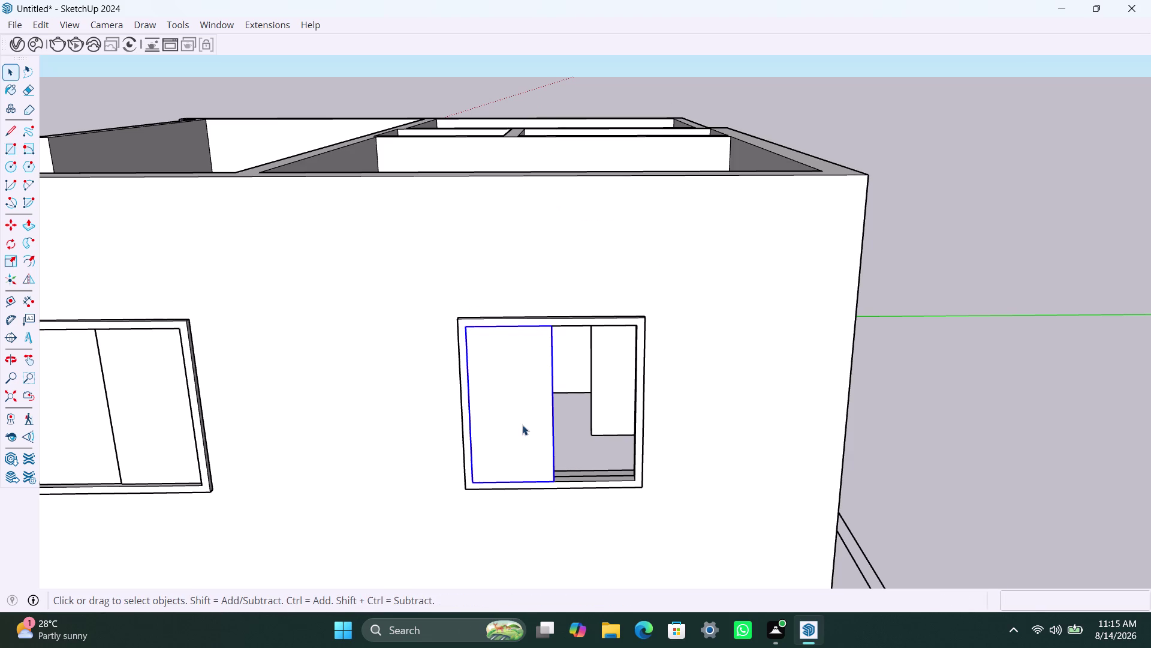
Thicken the pane to 8 mm and close the group.
key(p)
click(531, 406)
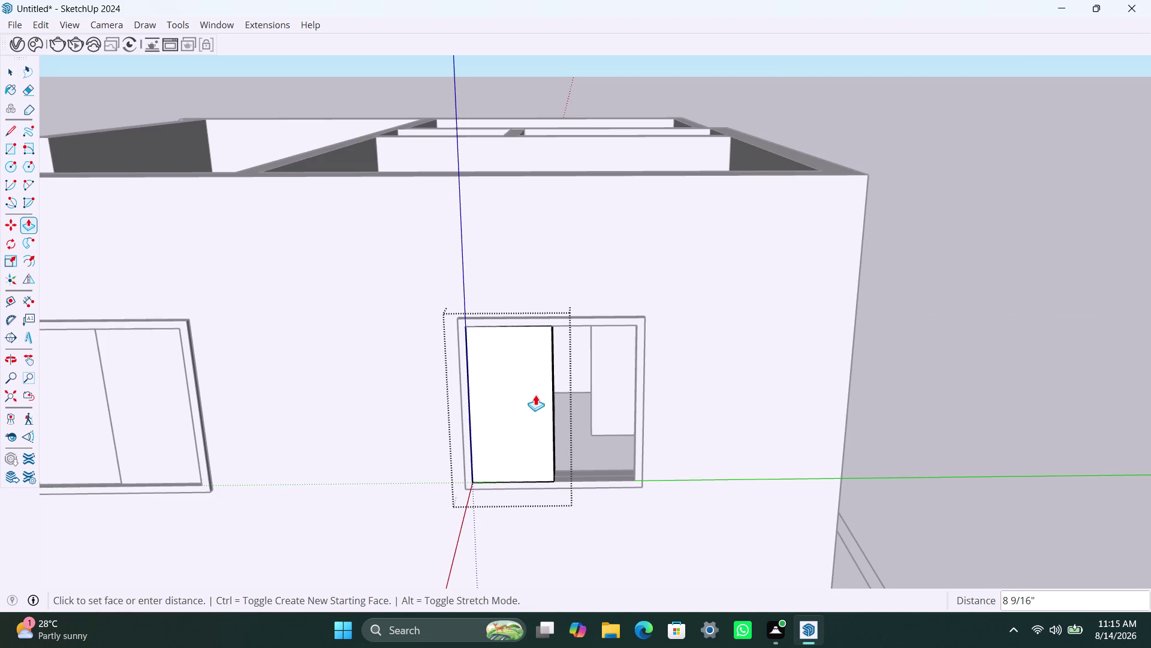
text(8MM)
key(Return)
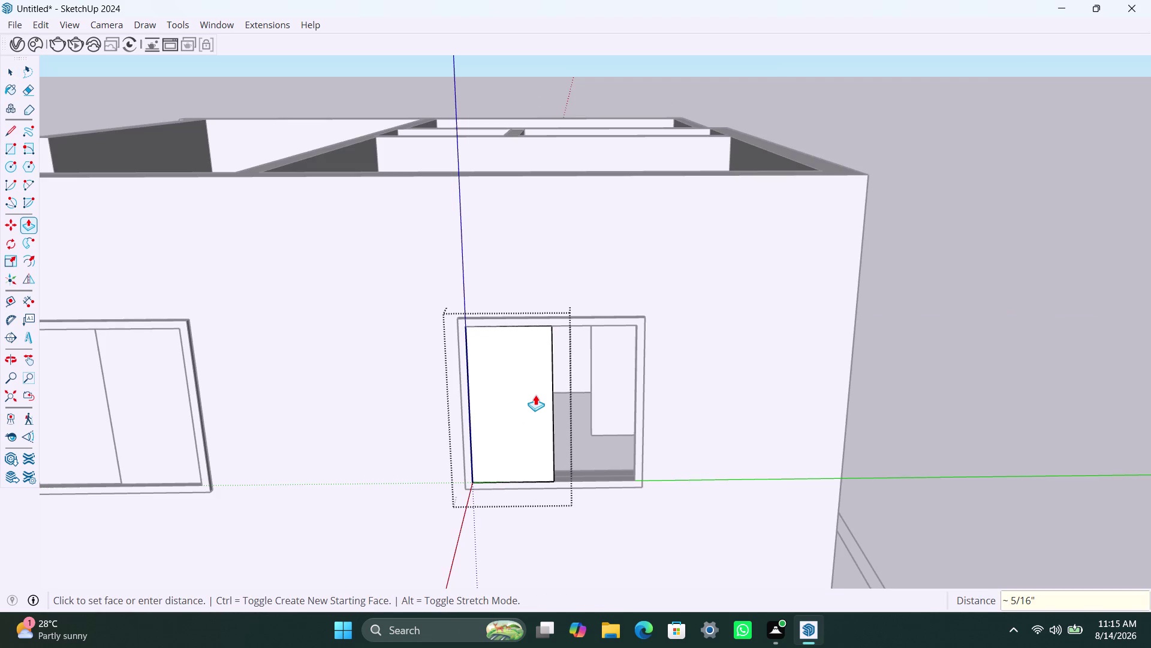
key(space)
click(911, 288)
Move the new pane slightly to position it from its bottom corner.
click(533, 427)
scroll(down, 3)
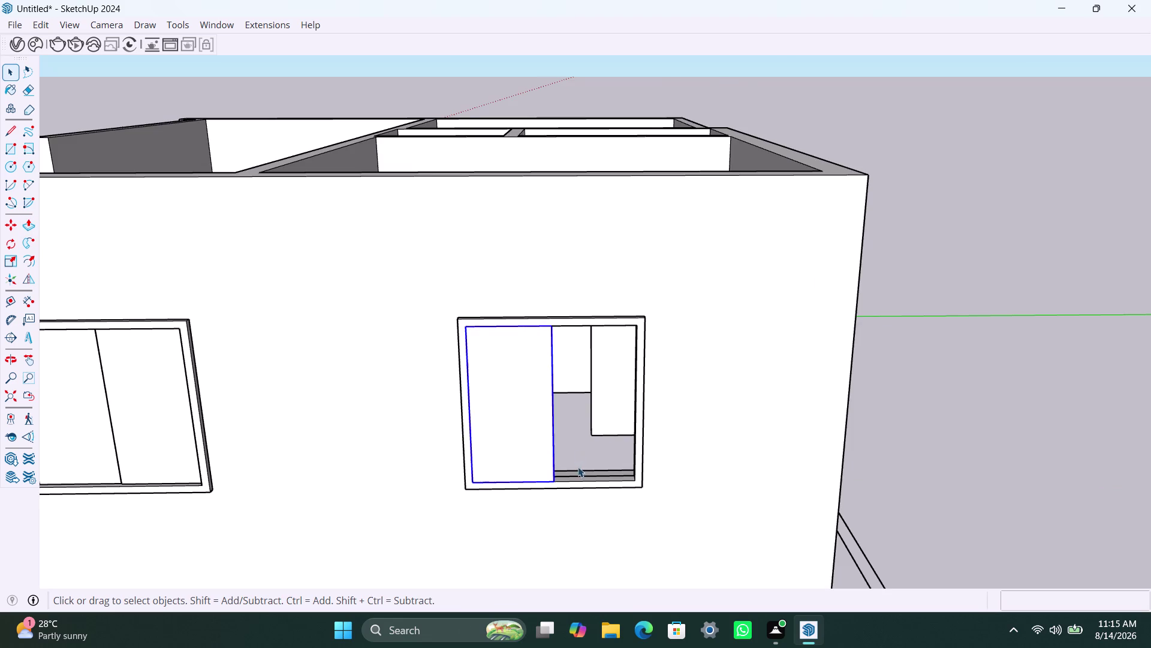
scroll(down, 3)
scroll(up, 3)
middle_drag(568, 470, 415, 502)
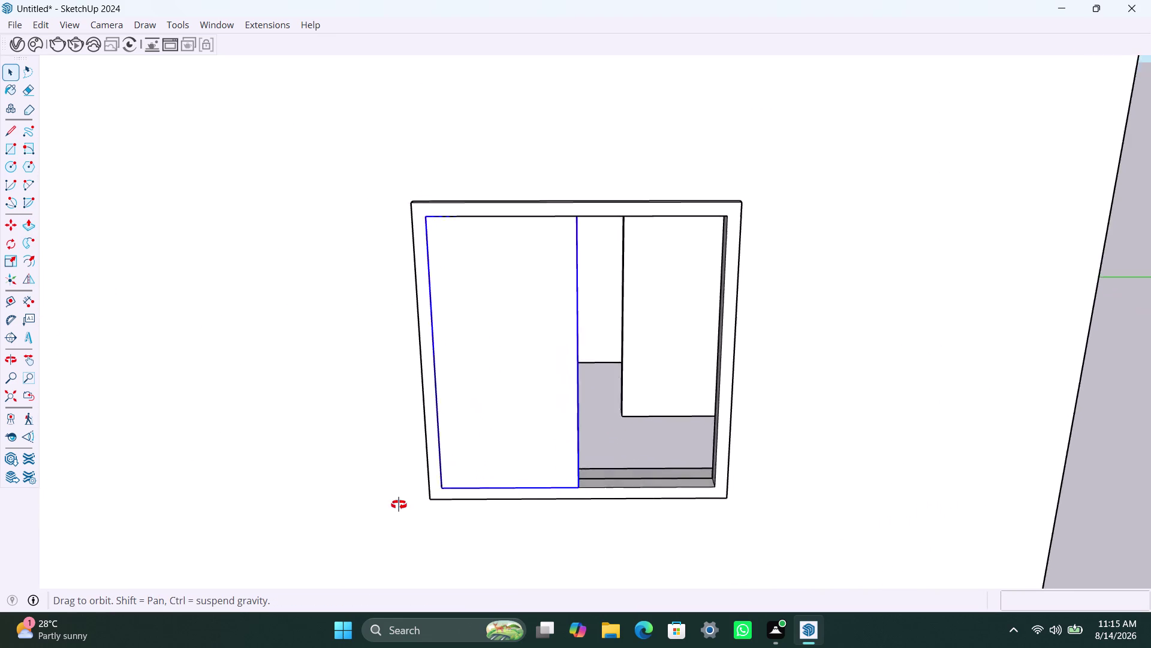
middle_drag(414, 501, 351, 512)
scroll(up, 3)
key(m)
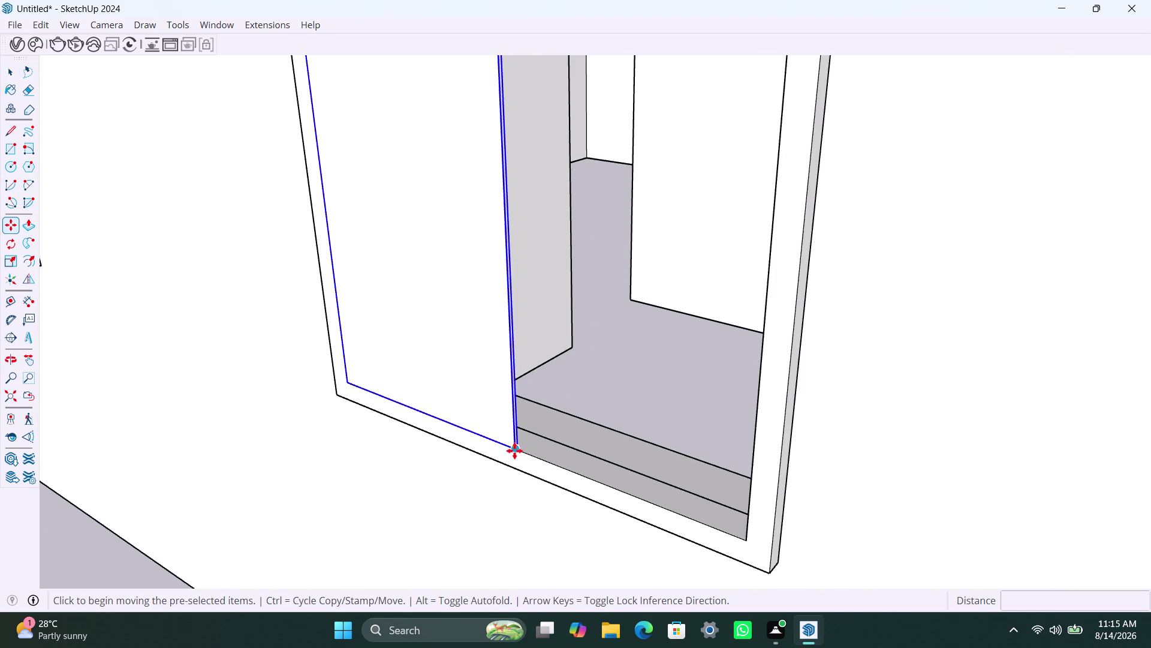
click(515, 447)
click(527, 438)
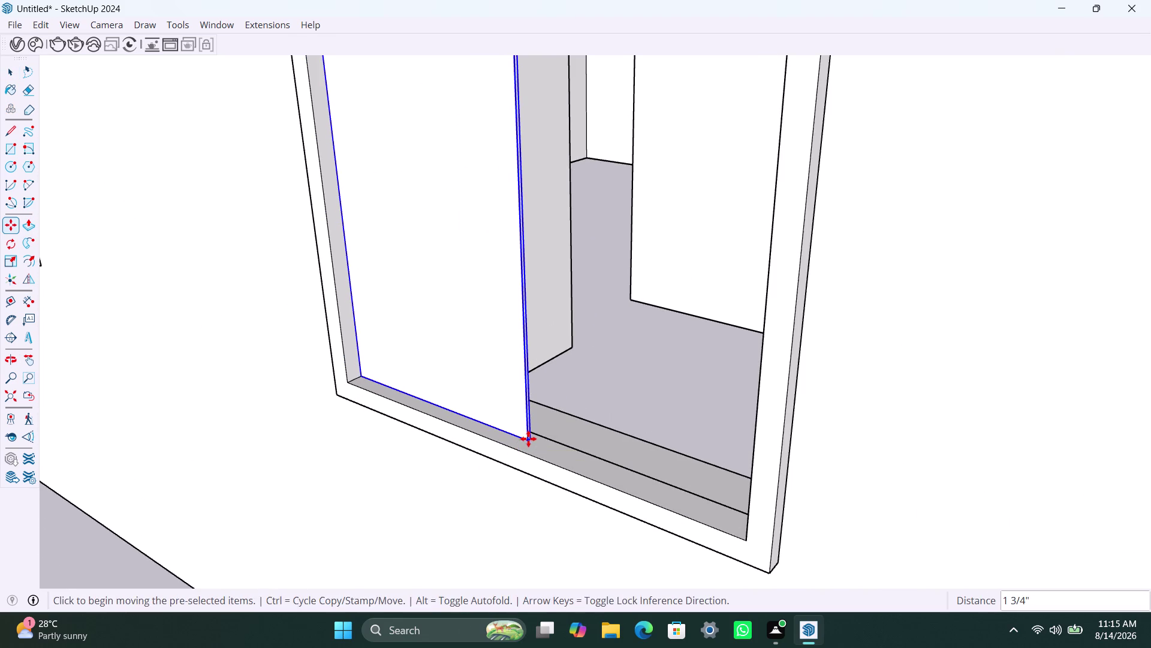
Copy the pane into the frame's other half and snap it onto the sill.
key(space)
key(m)
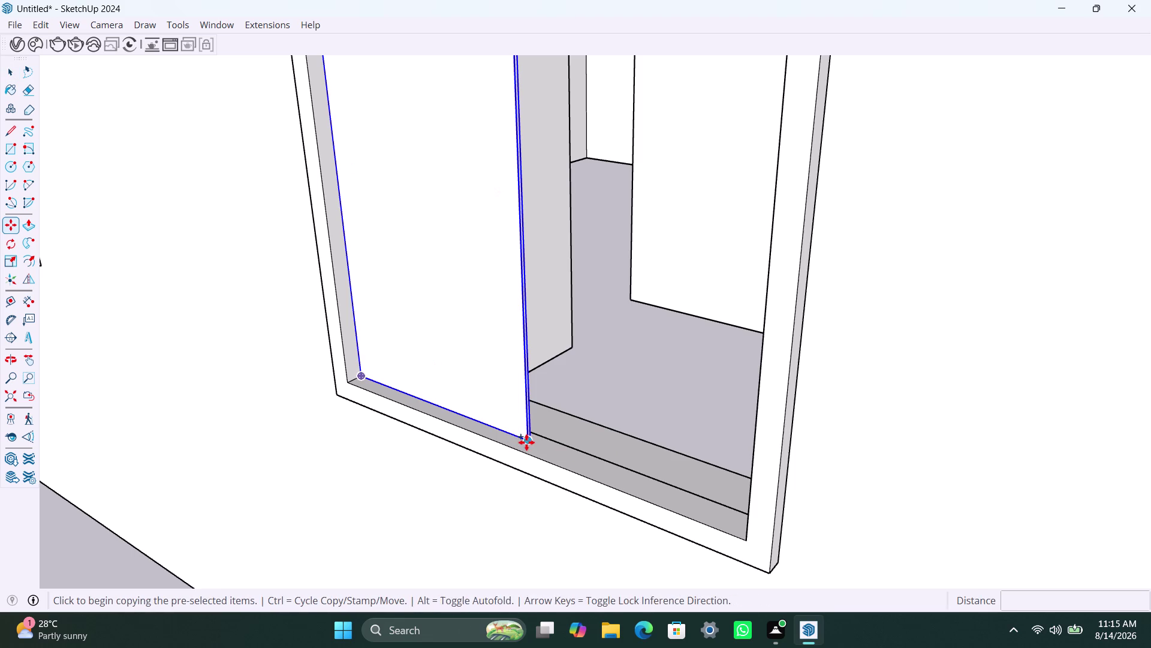
click(527, 442)
click(743, 540)
scroll(down, 3)
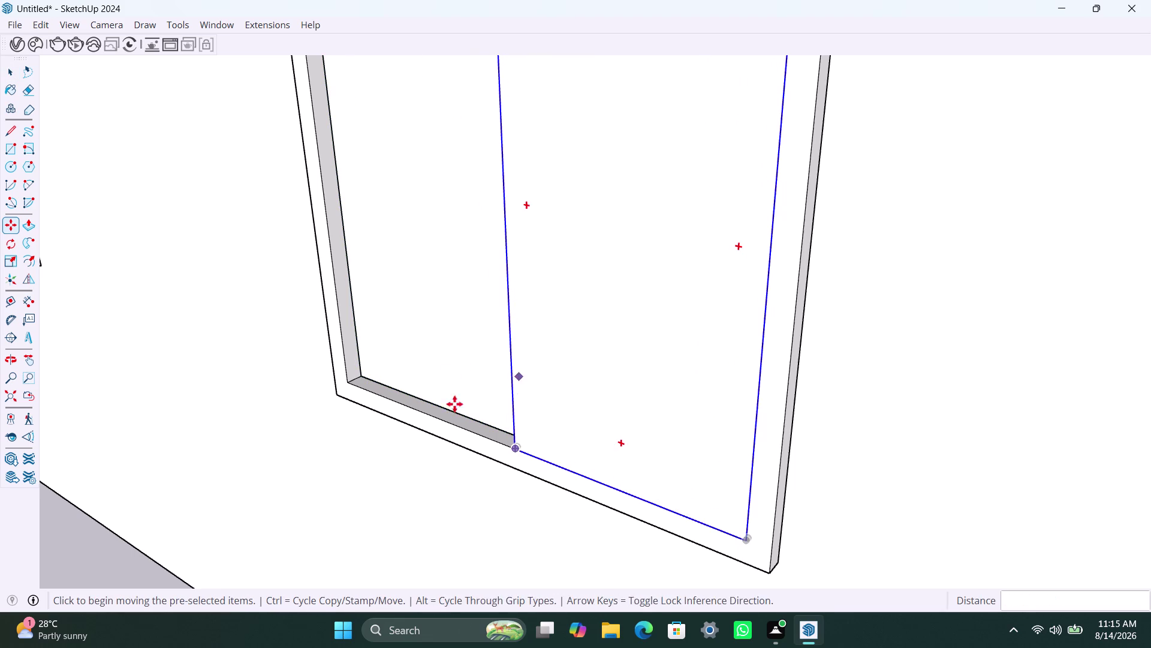
scroll(down, 3)
middle_drag(450, 409, 845, 419)
scroll(up, 3)
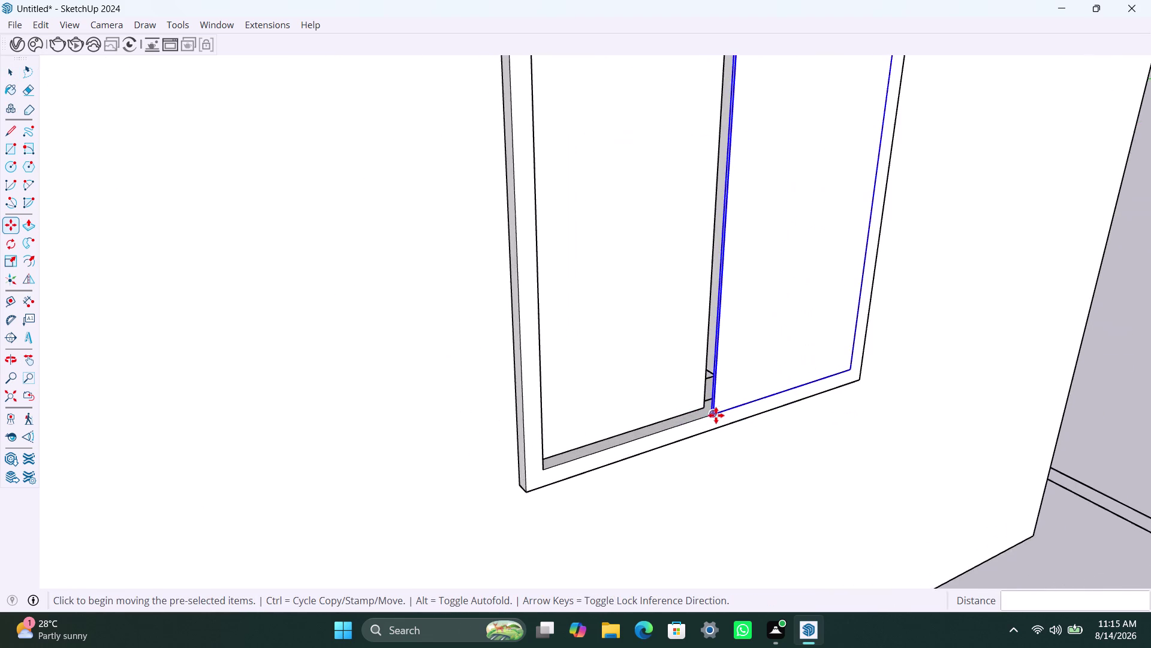
scroll(up, 3)
scroll(up, 3)
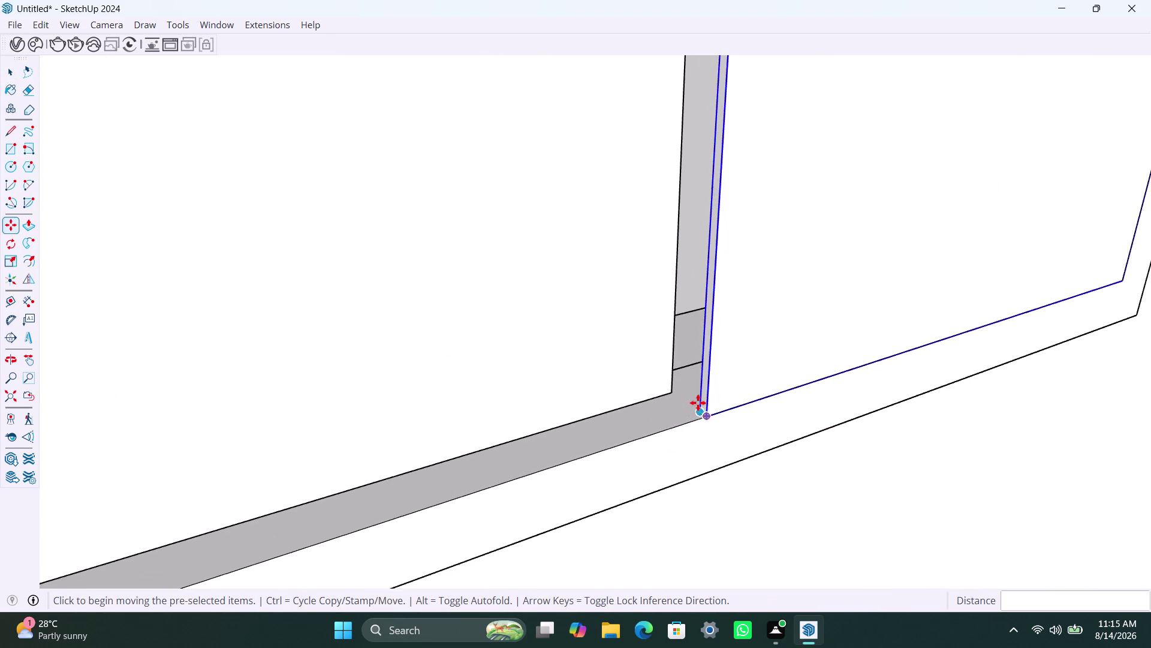
click(693, 410)
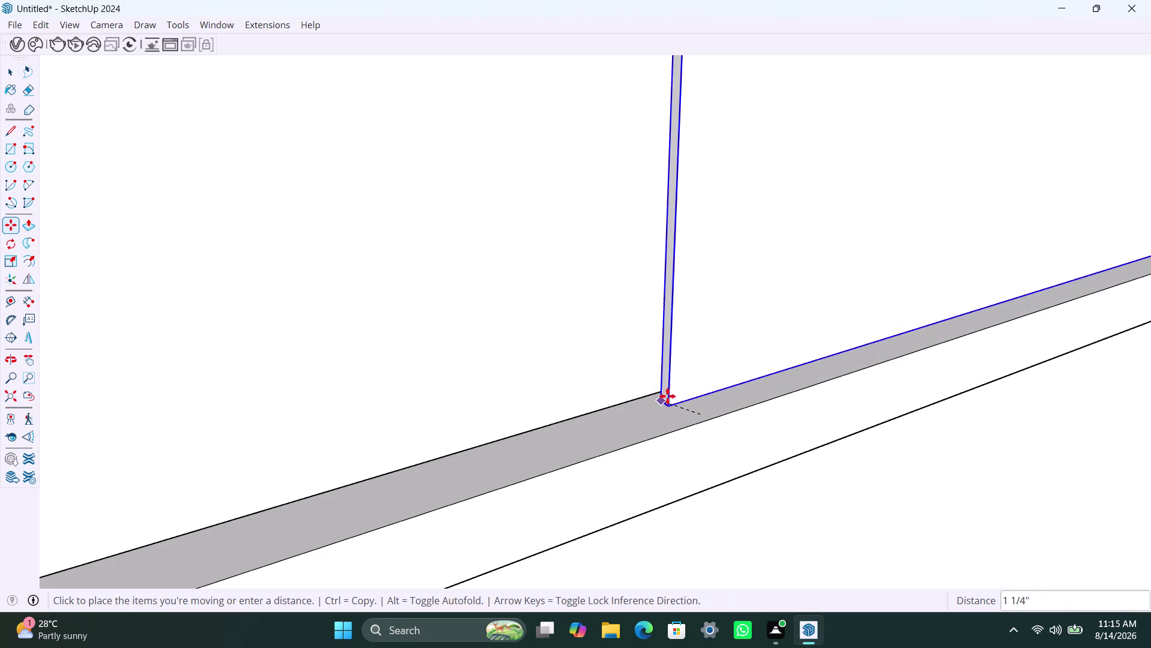
click(665, 396)
Clear the selection and orbit out to see the whole house.
scroll(down, 3)
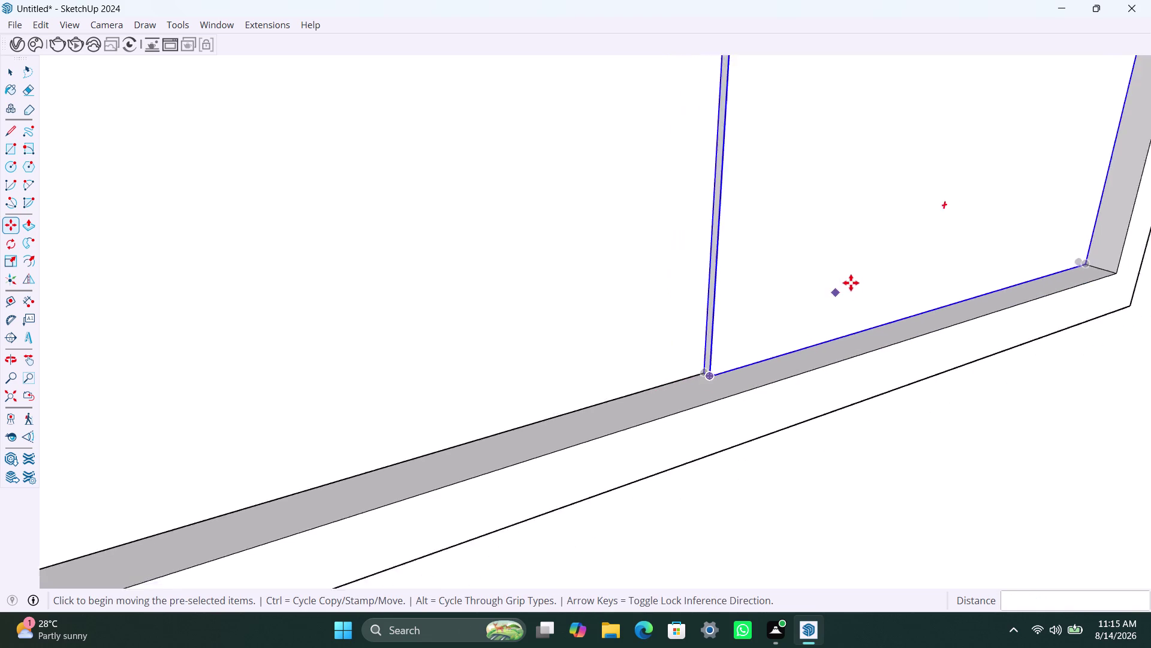
scroll(down, 3)
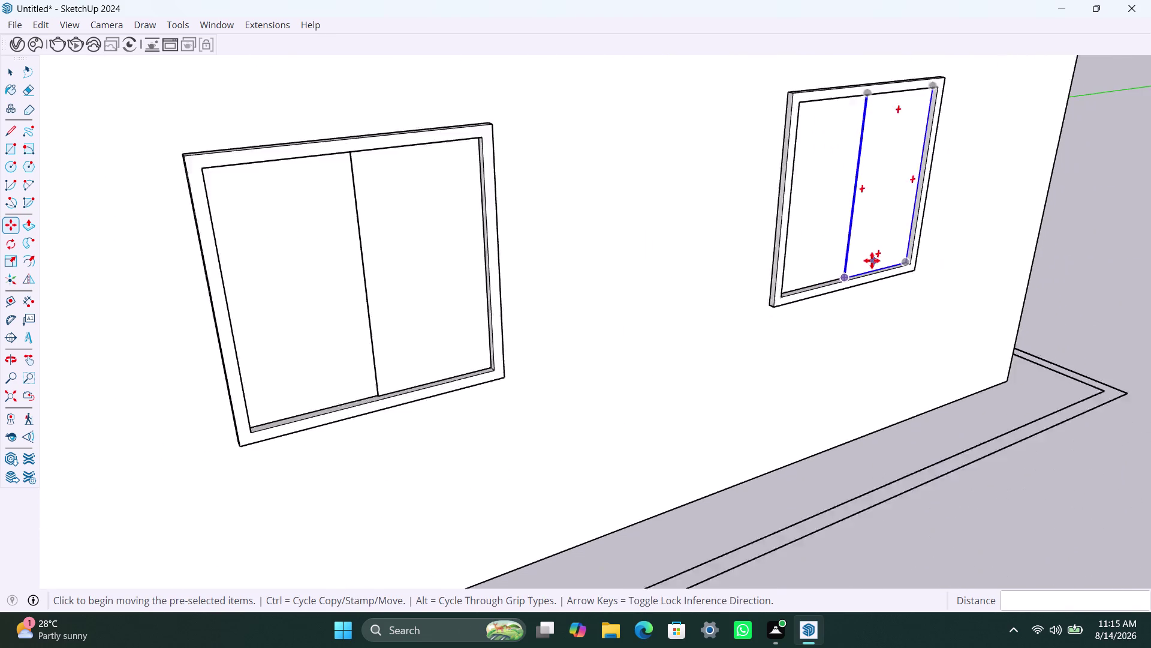
scroll(down, 3)
key(space)
click(1015, 184)
scroll(down, 3)
middle_drag(988, 220, 792, 277)
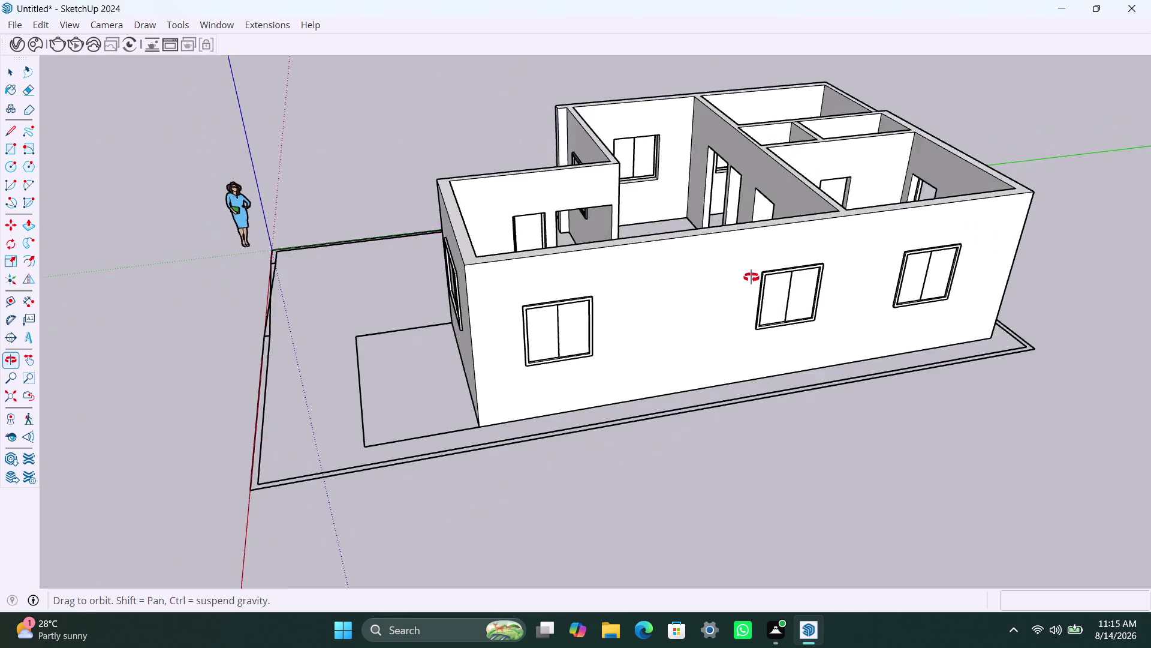
Draw a rectangle over the window frame's left half and make it a group.
middle_drag(792, 277, 277, 215)
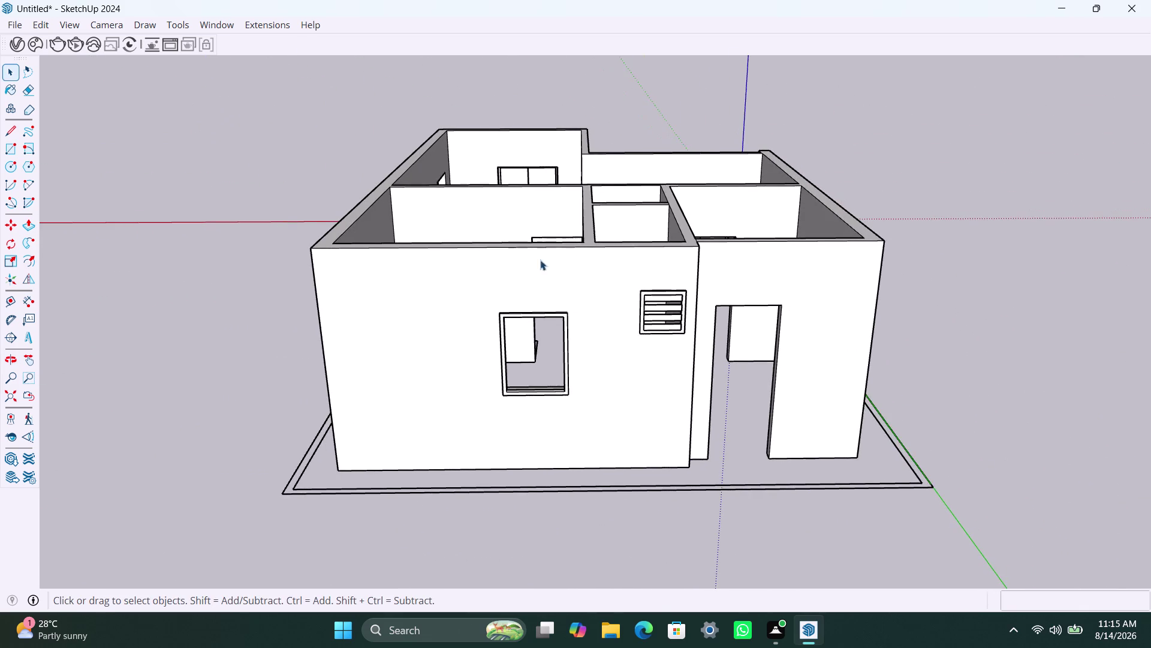
scroll(up, 3)
scroll(up, 3)
key(r)
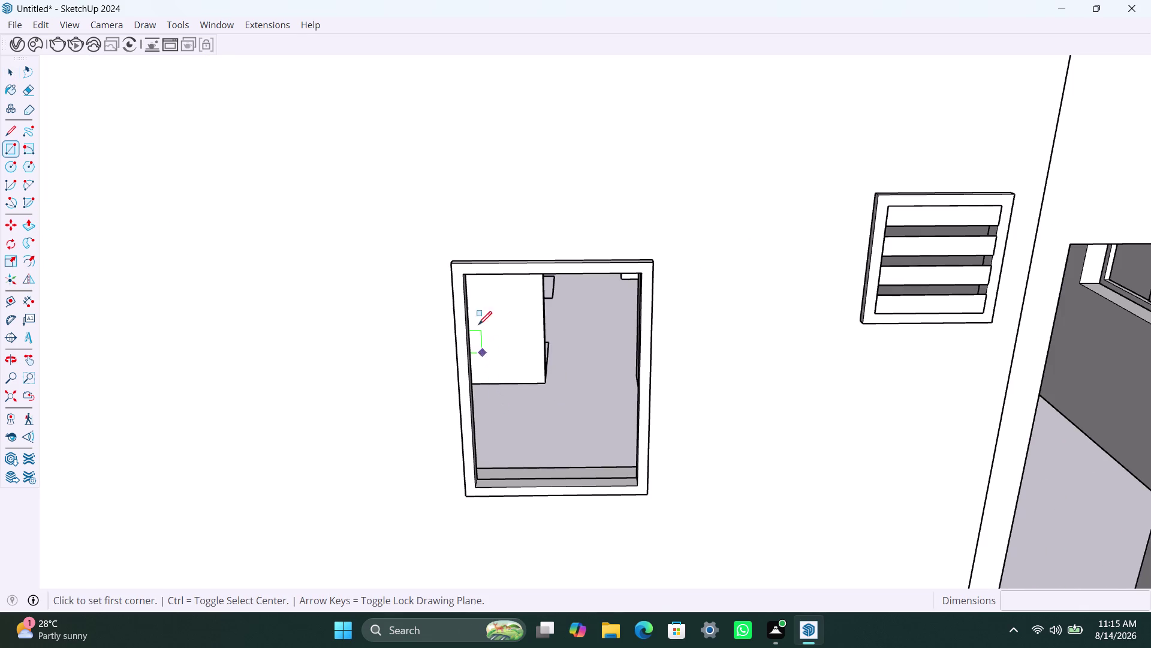
click(466, 273)
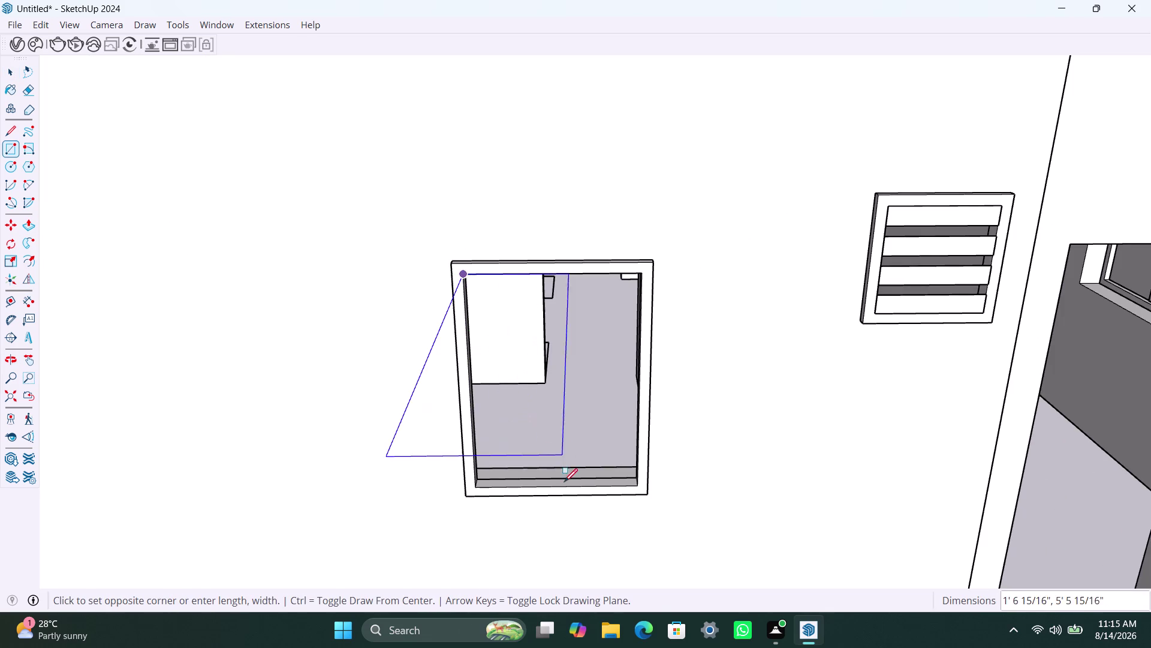
click(559, 486)
key(space)
double_click(536, 427)
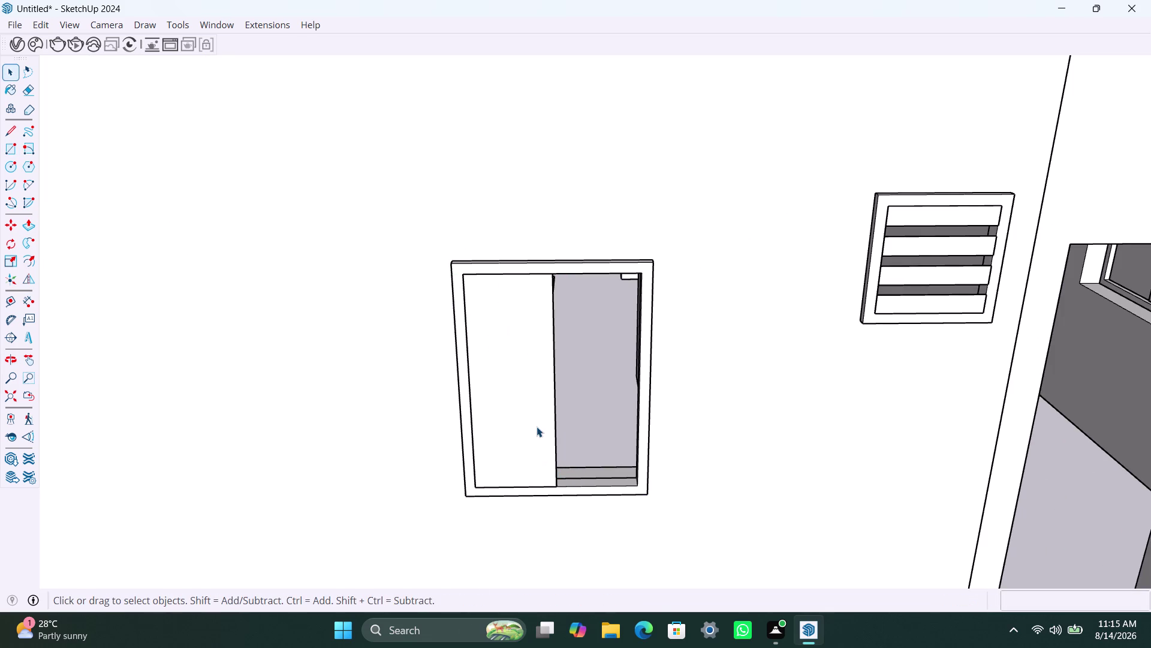
right_click(536, 424)
click(597, 225)
Push/pull the grouped pane to 8 mm thick and exit the group.
triple_click(518, 416)
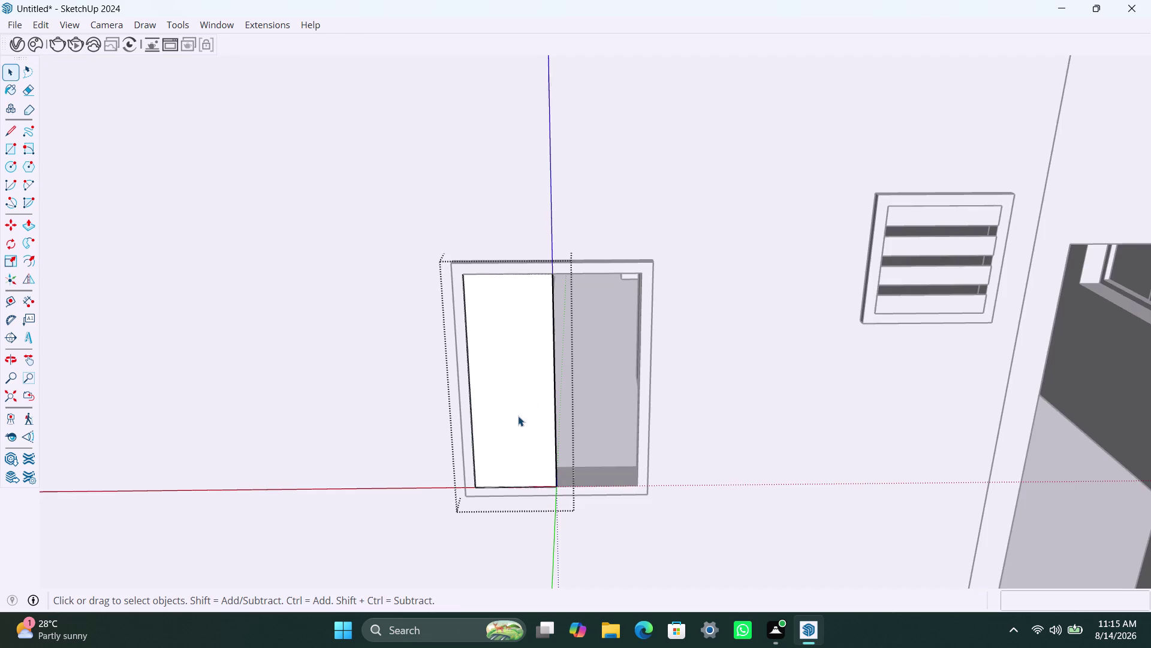
key(p)
click(518, 416)
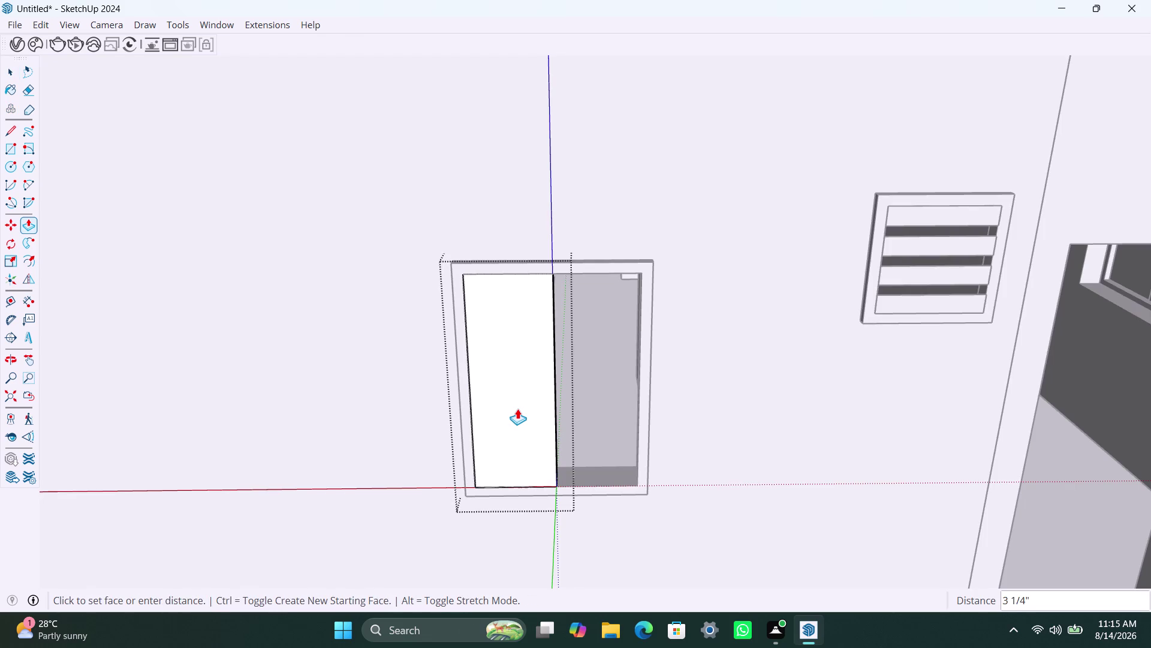
text(8MM)
key(Return)
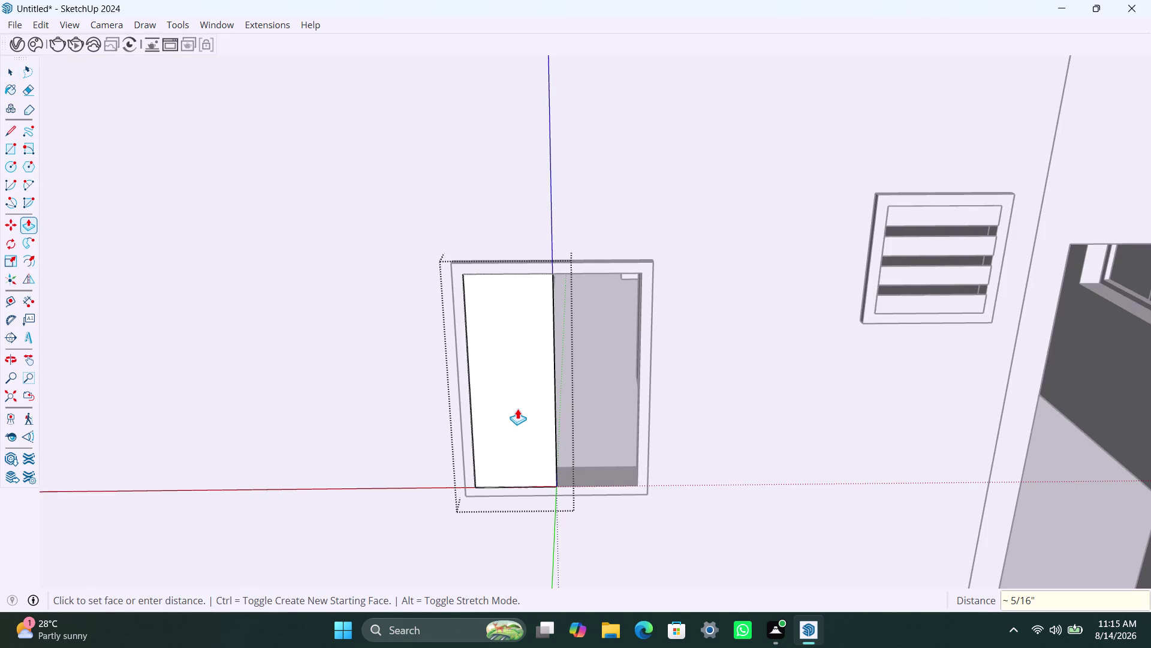
key(space)
click(707, 290)
click(552, 458)
scroll(up, 3)
middle_drag(566, 515, 567, 516)
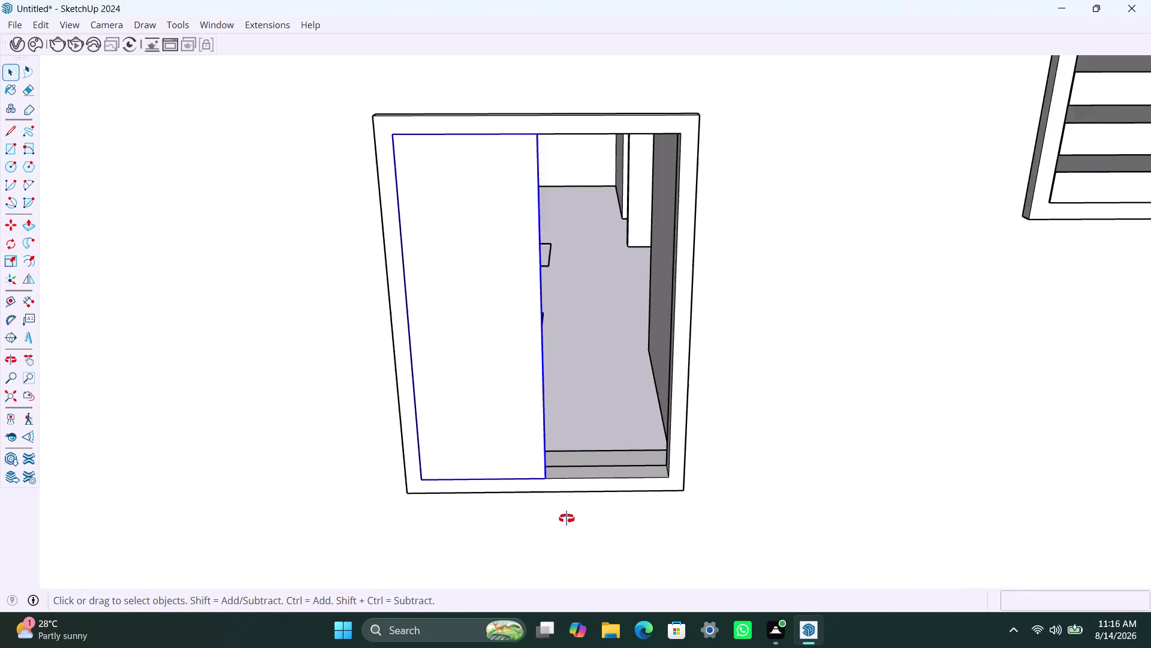
Move the pane by its bottom corner onto the frame sill.
middle_drag(568, 516, 400, 545)
scroll(up, 3)
key(m)
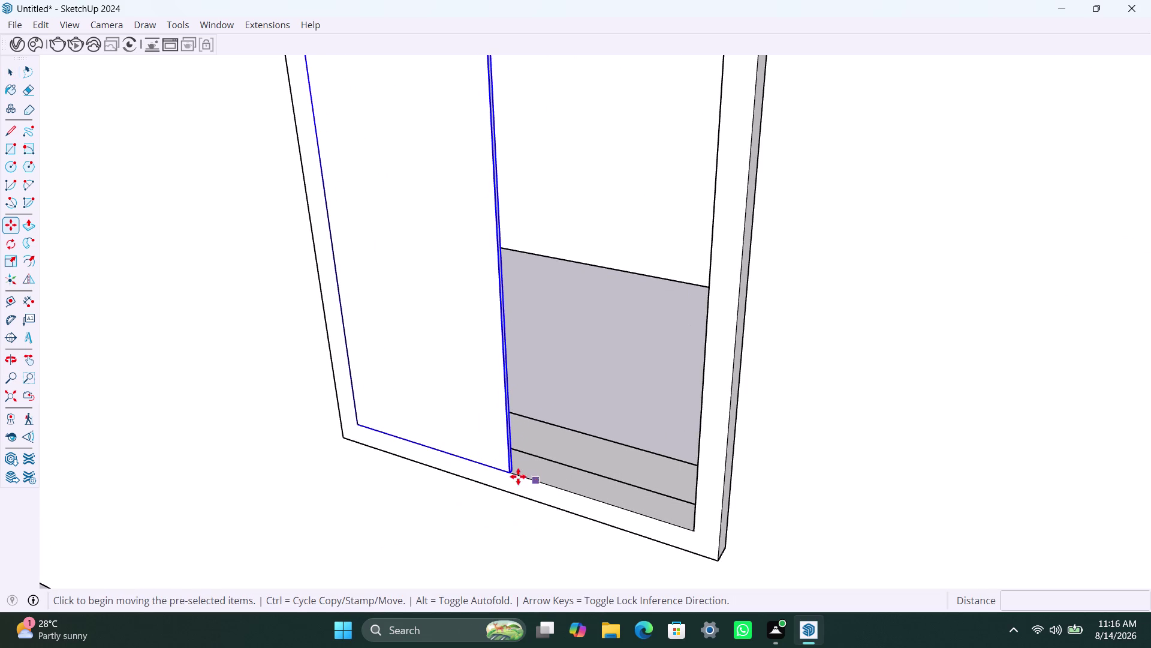
click(510, 472)
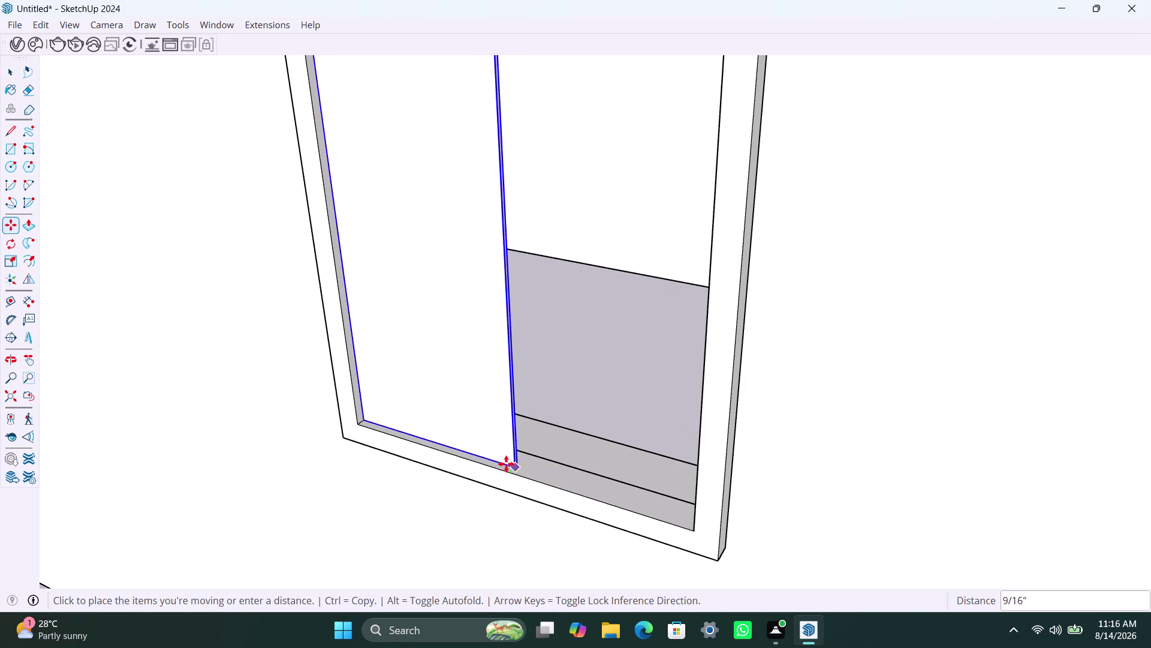
click(509, 470)
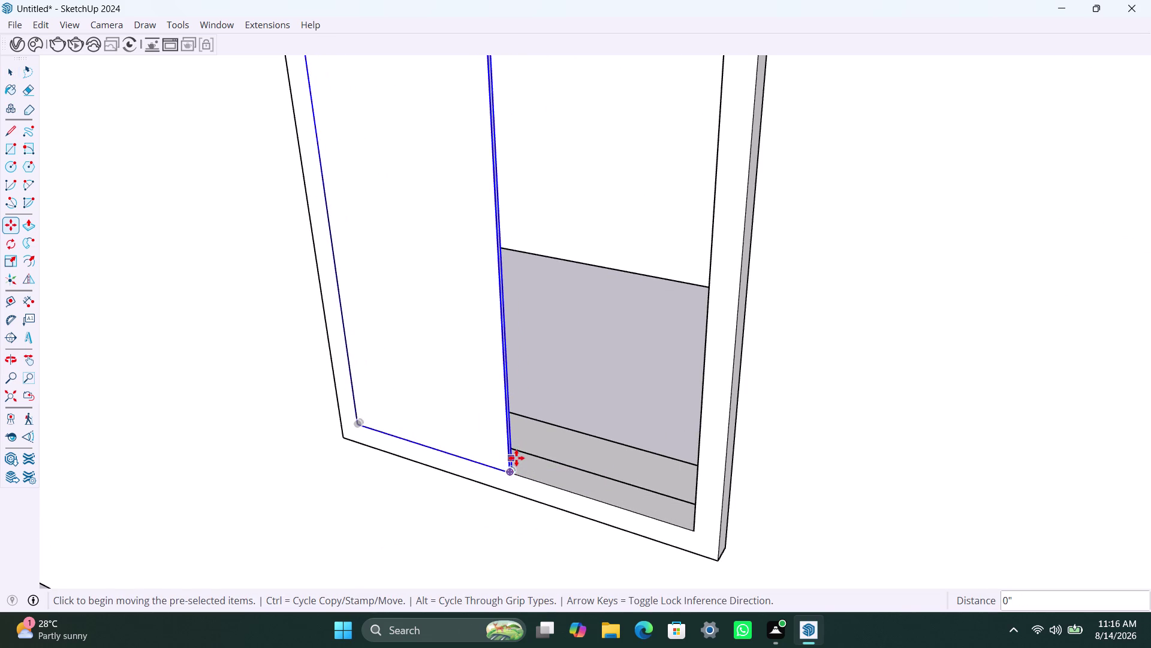
click(512, 473)
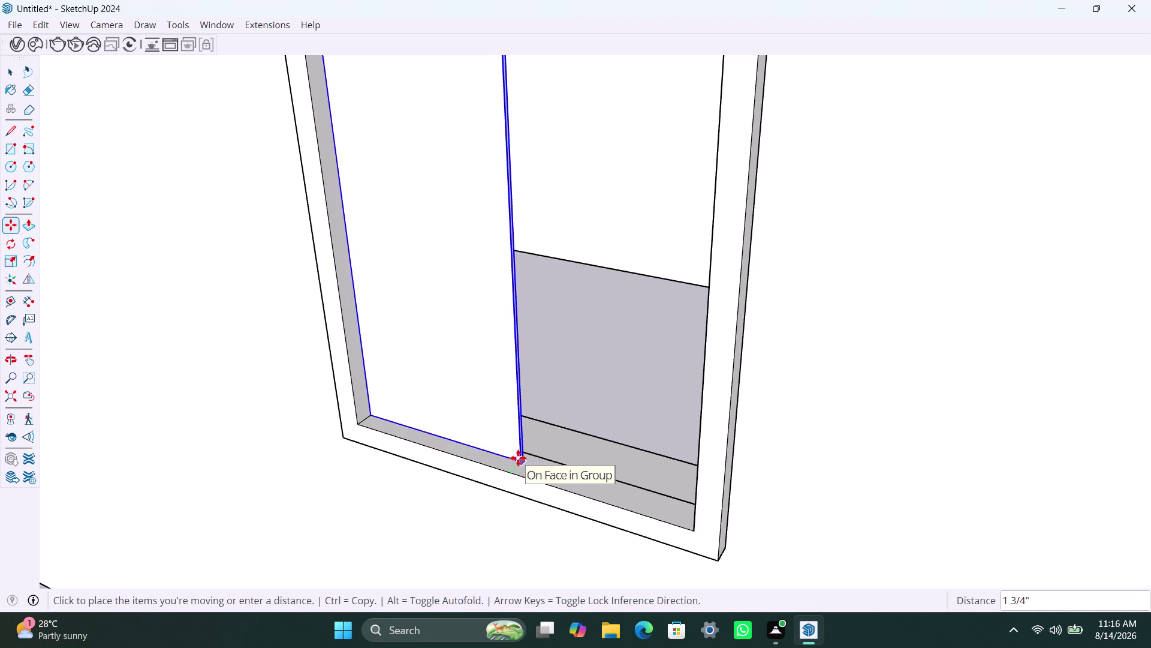
click(519, 458)
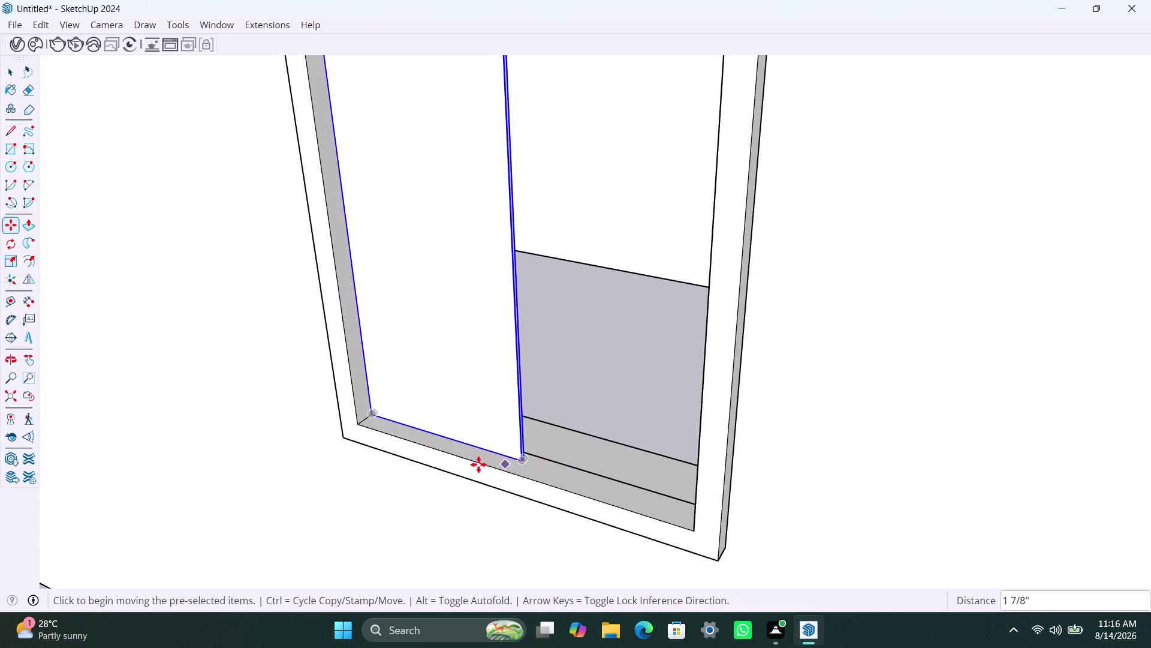
click(520, 460)
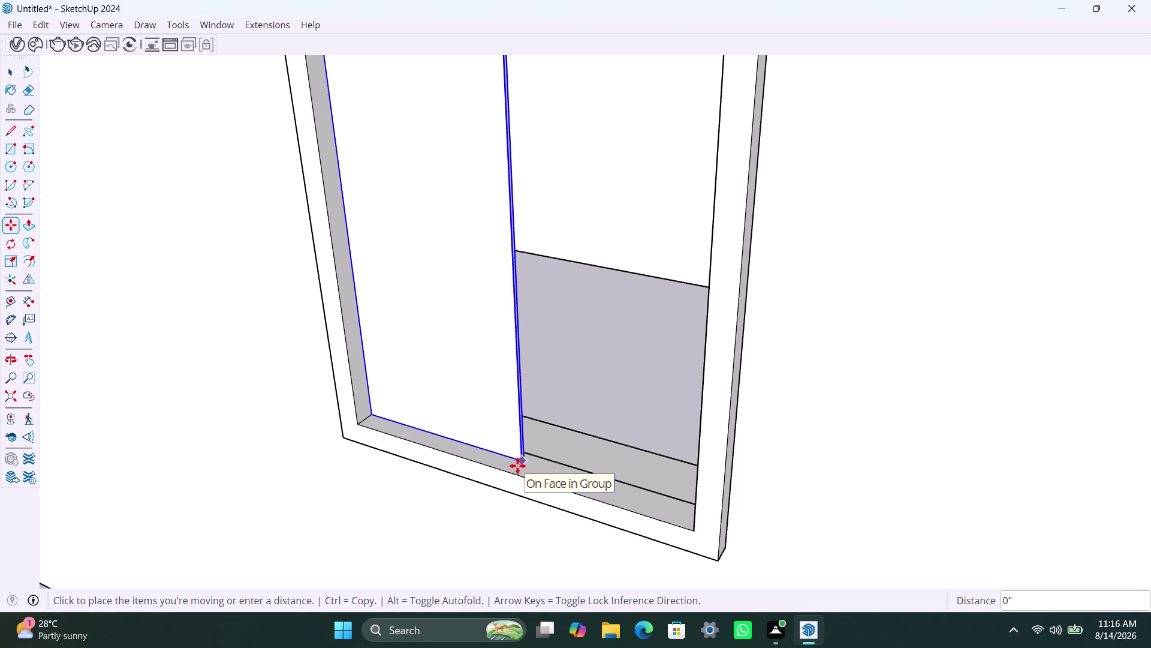
click(520, 461)
key(Escape)
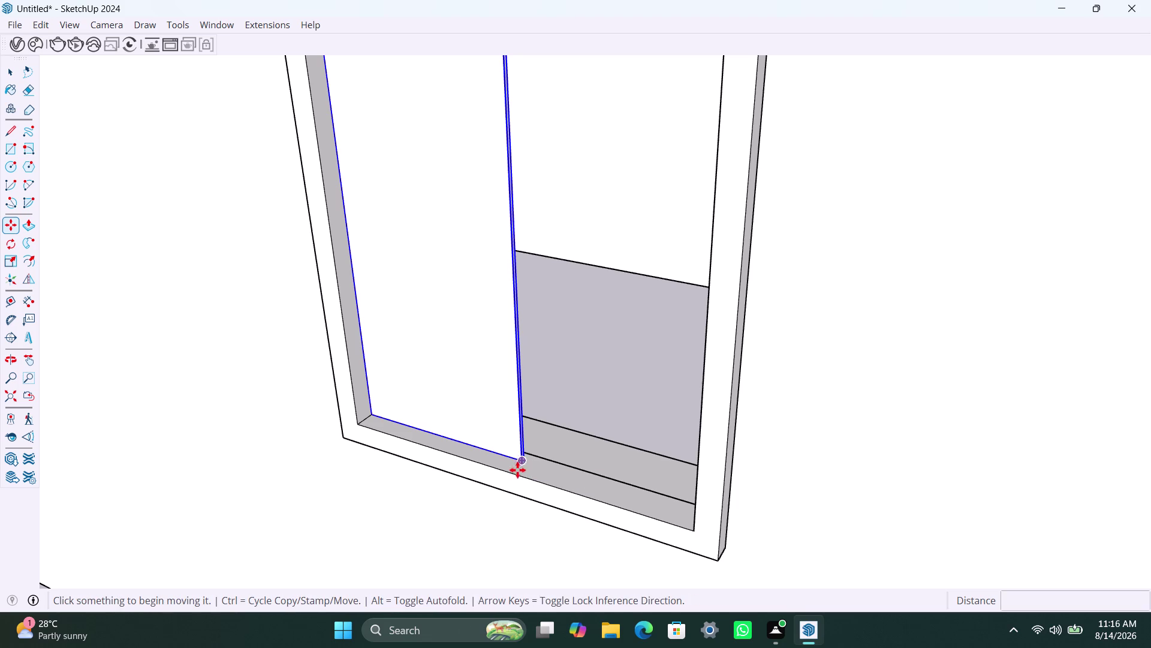
Try another drag-move of the pane, then undo it.
click(521, 461)
click(522, 462)
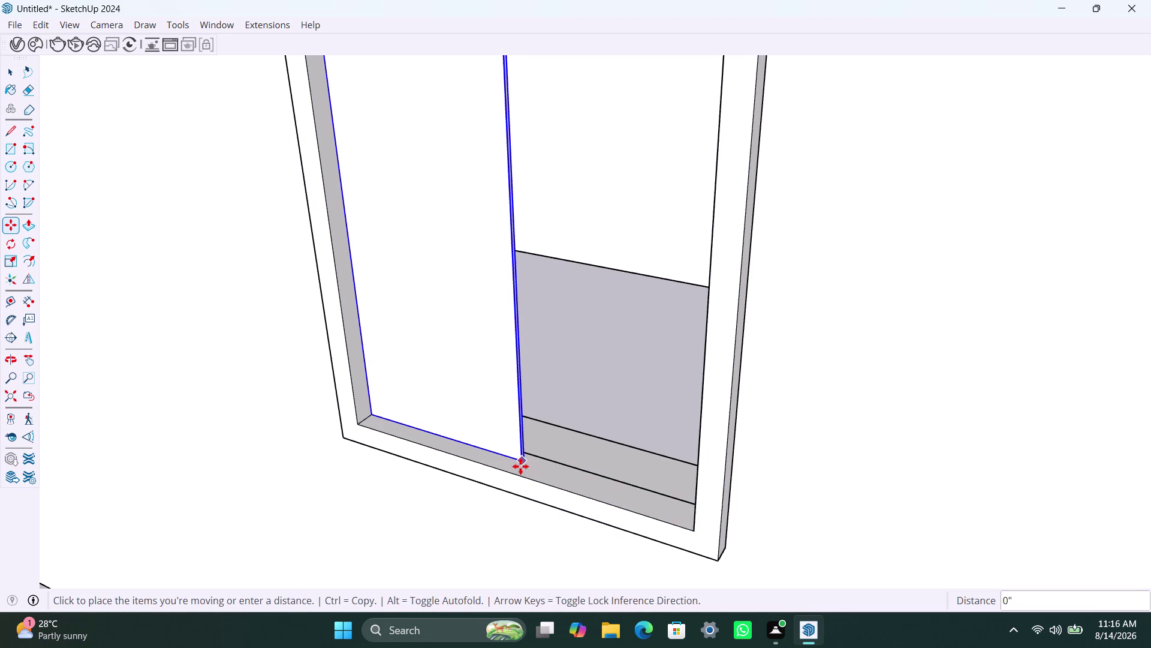
key(m)
drag(525, 460, 521, 465)
drag(521, 465, 521, 467)
key(space)
key(ctrl+z)
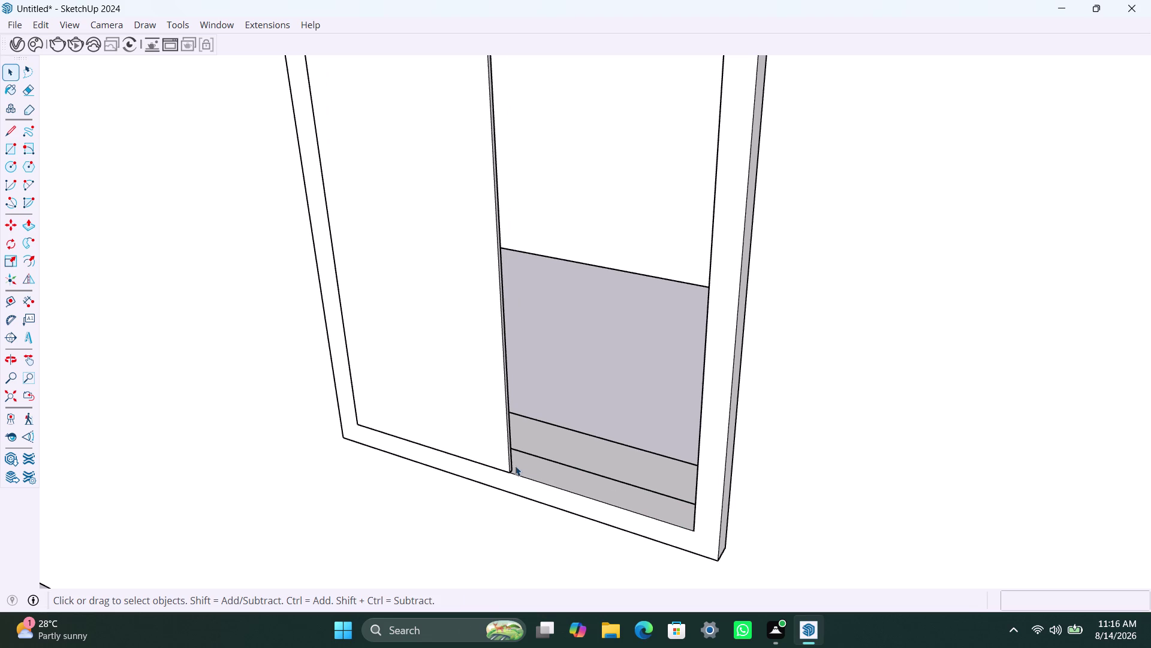
Copy the pane from its bottom corner into the frame's right half.
click(494, 458)
key(m)
click(508, 469)
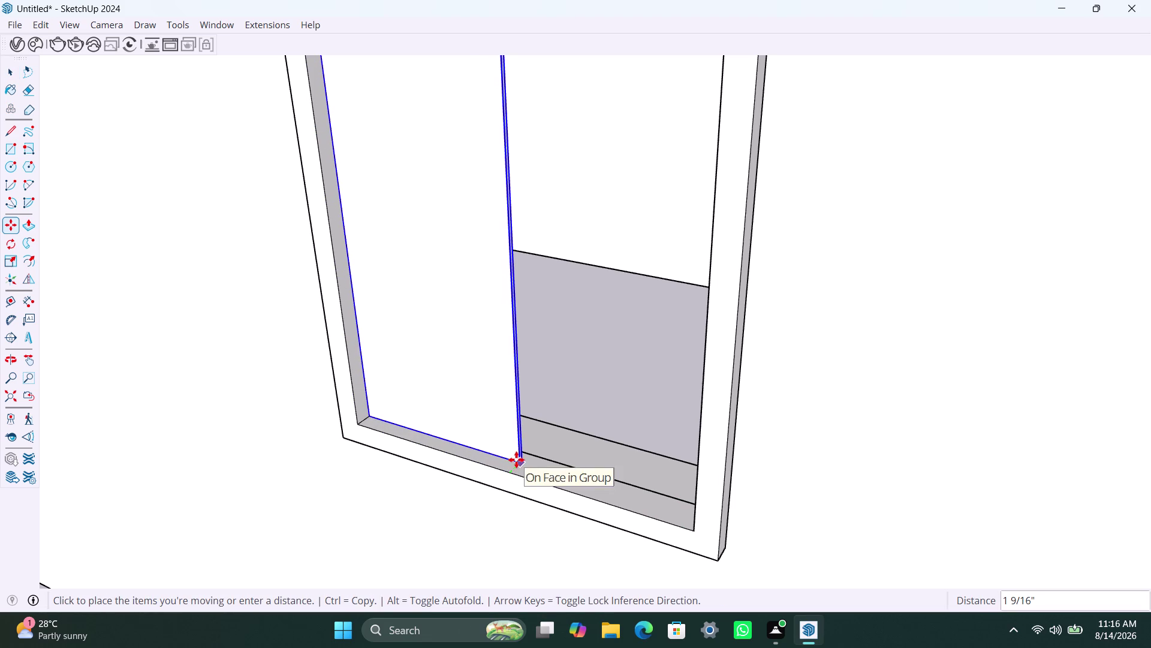
click(516, 459)
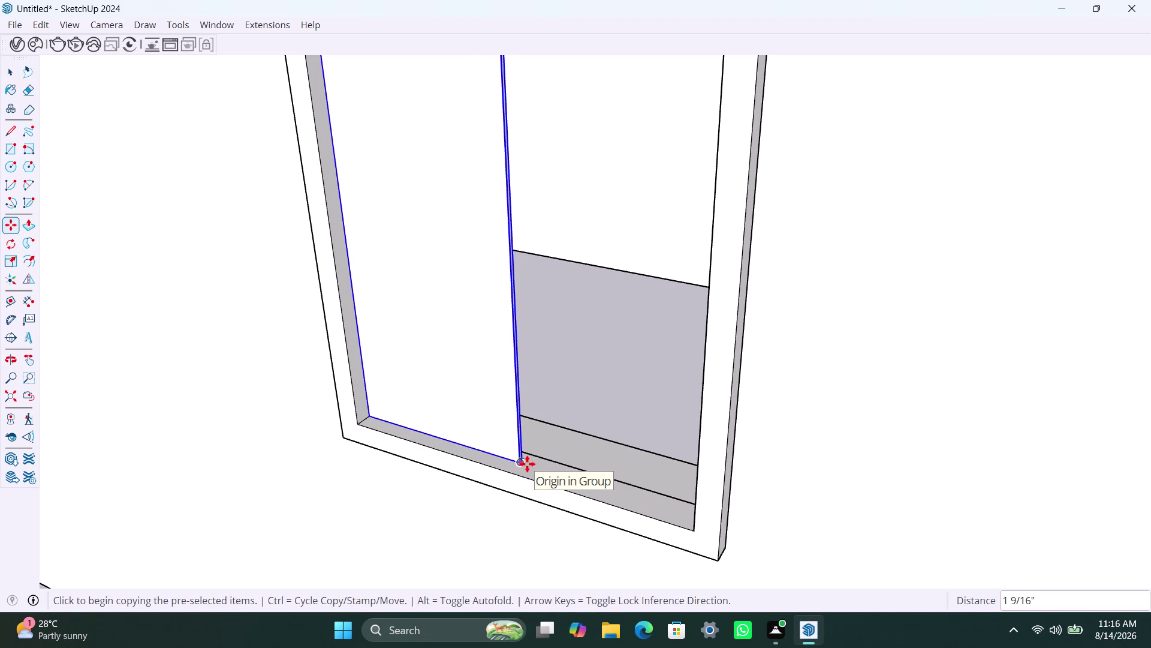
click(526, 462)
click(693, 523)
scroll(down, 3)
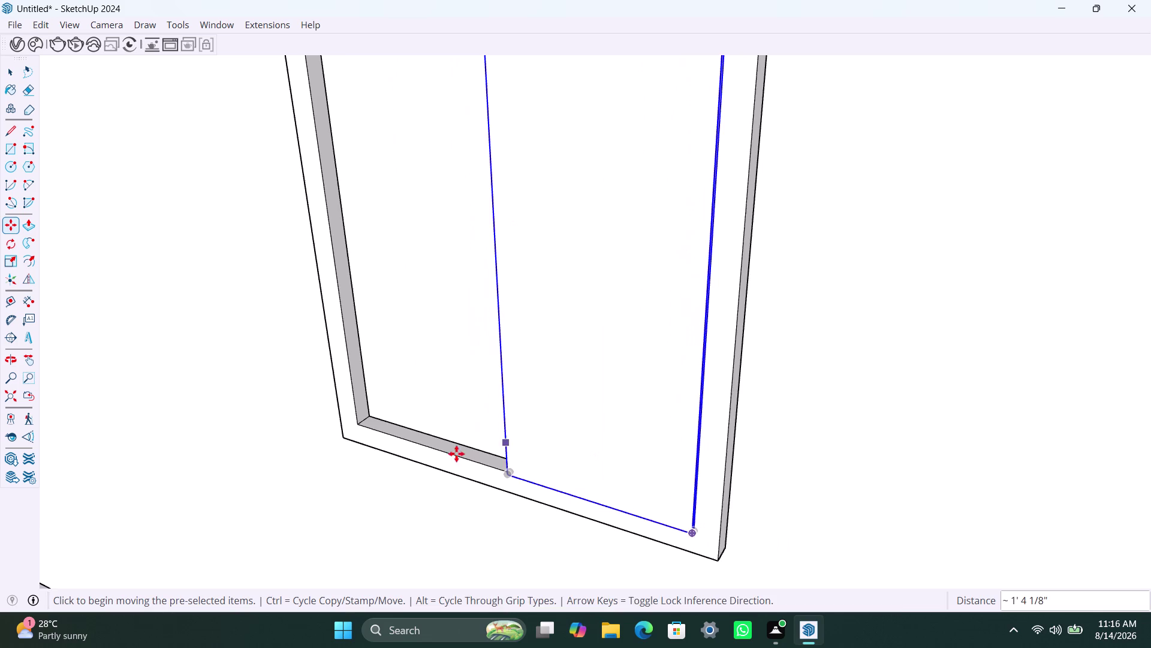
scroll(down, 3)
Slide the window sash sideways until it sits against the frame edge.
middle_drag(472, 453, 904, 413)
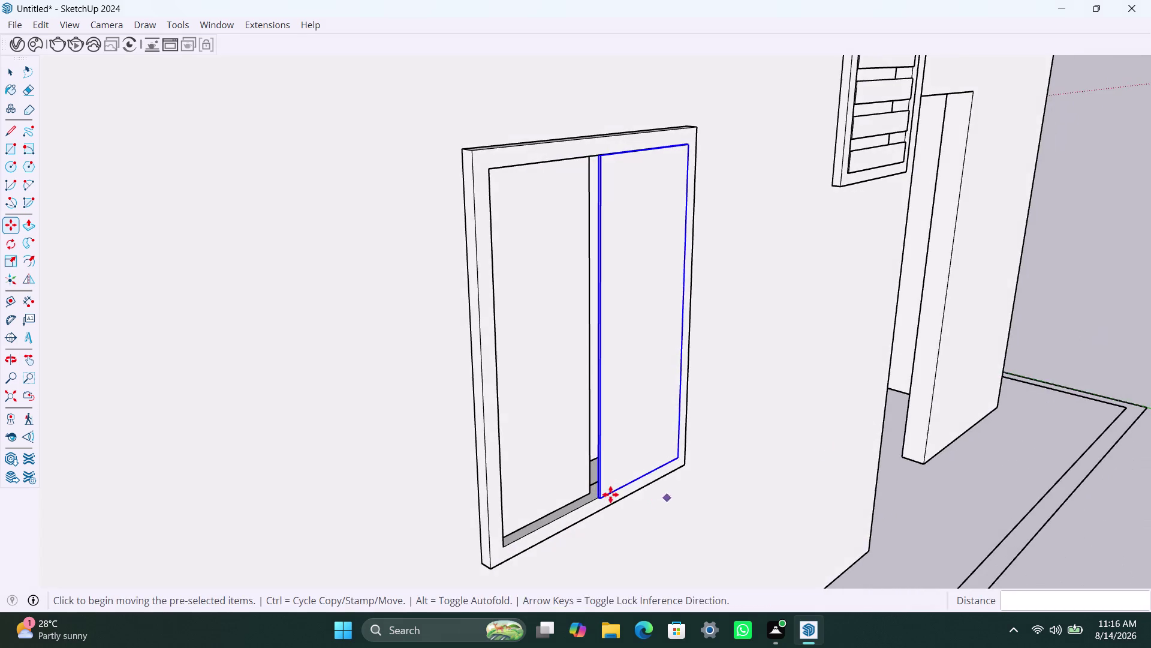
scroll(up, 3)
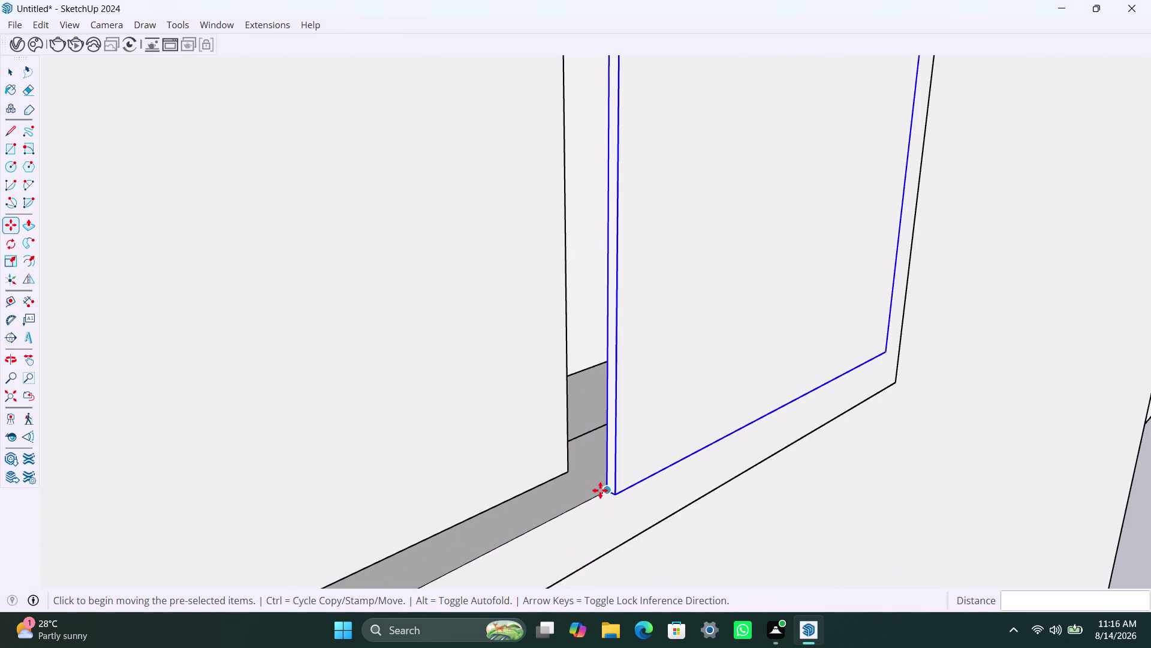
click(605, 488)
click(569, 475)
scroll(down, 3)
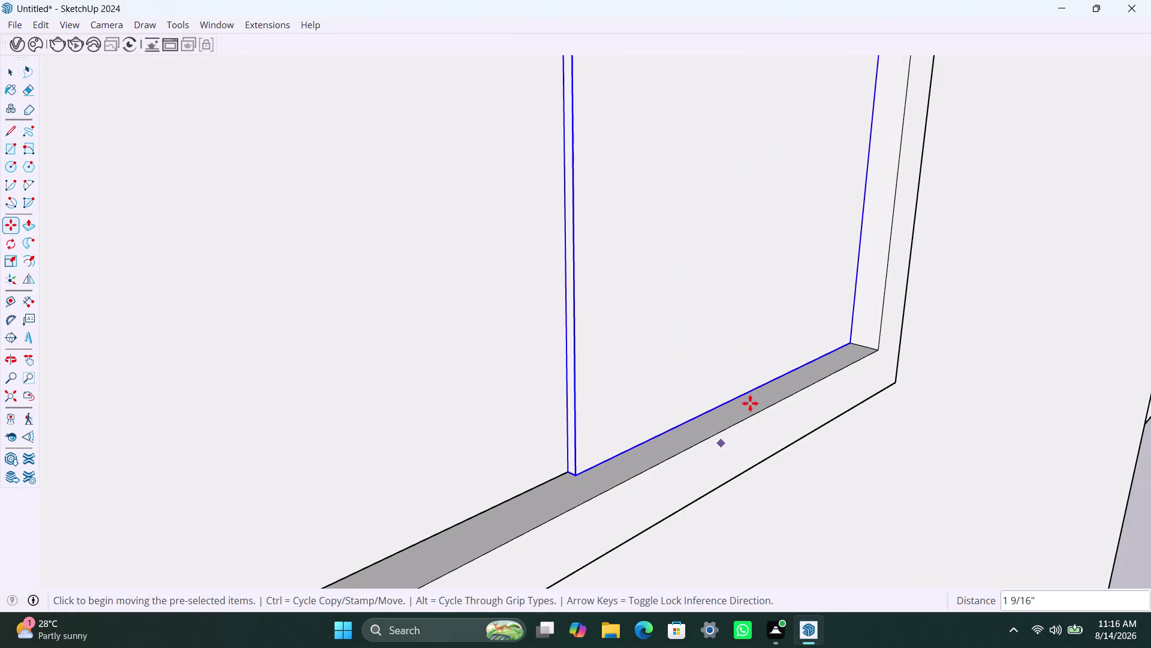
scroll(down, 3)
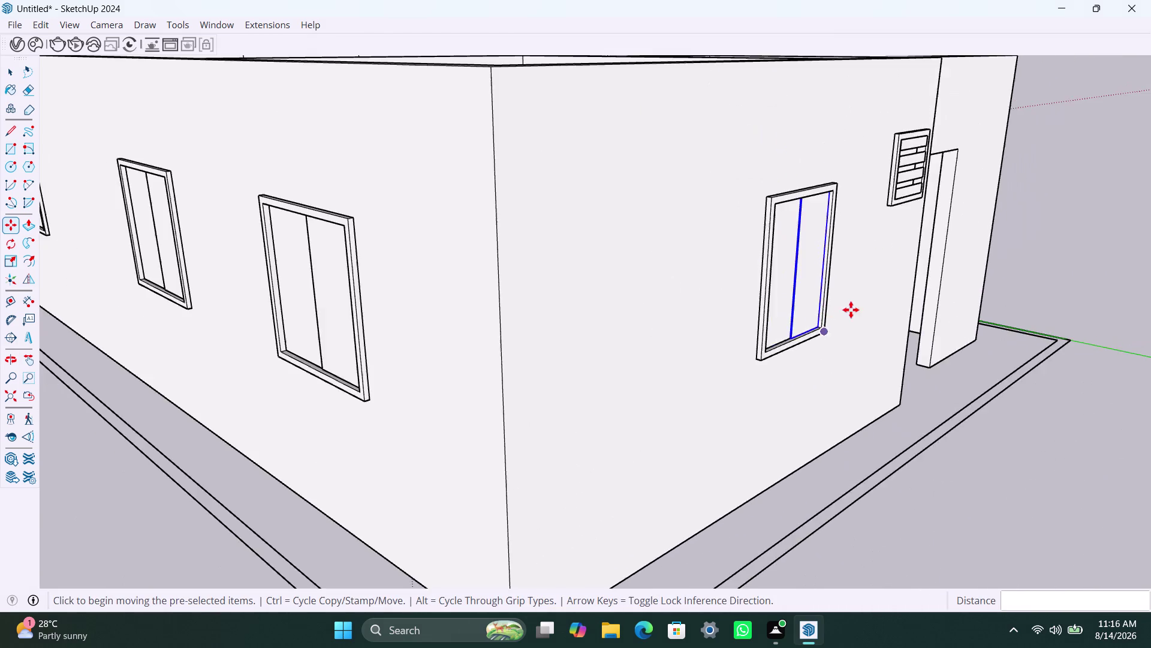
scroll(down, 3)
Zoom out to view the whole house and clear the selection.
middle_drag(891, 329, 589, 348)
scroll(down, 3)
key(space)
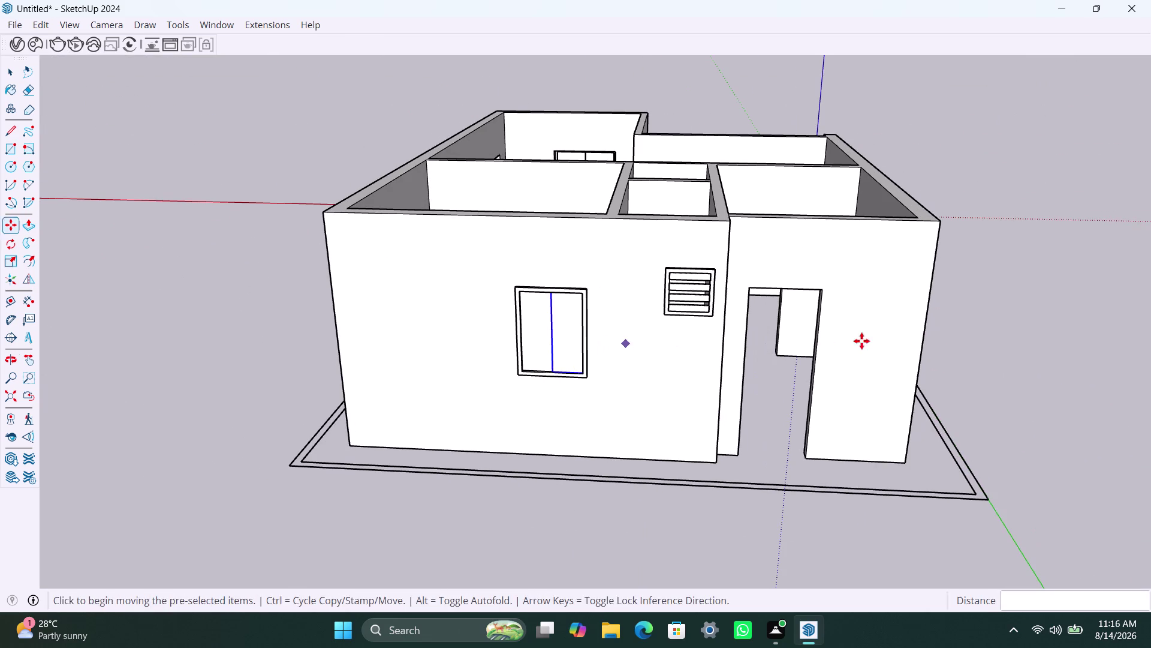
click(961, 323)
scroll(up, 3)
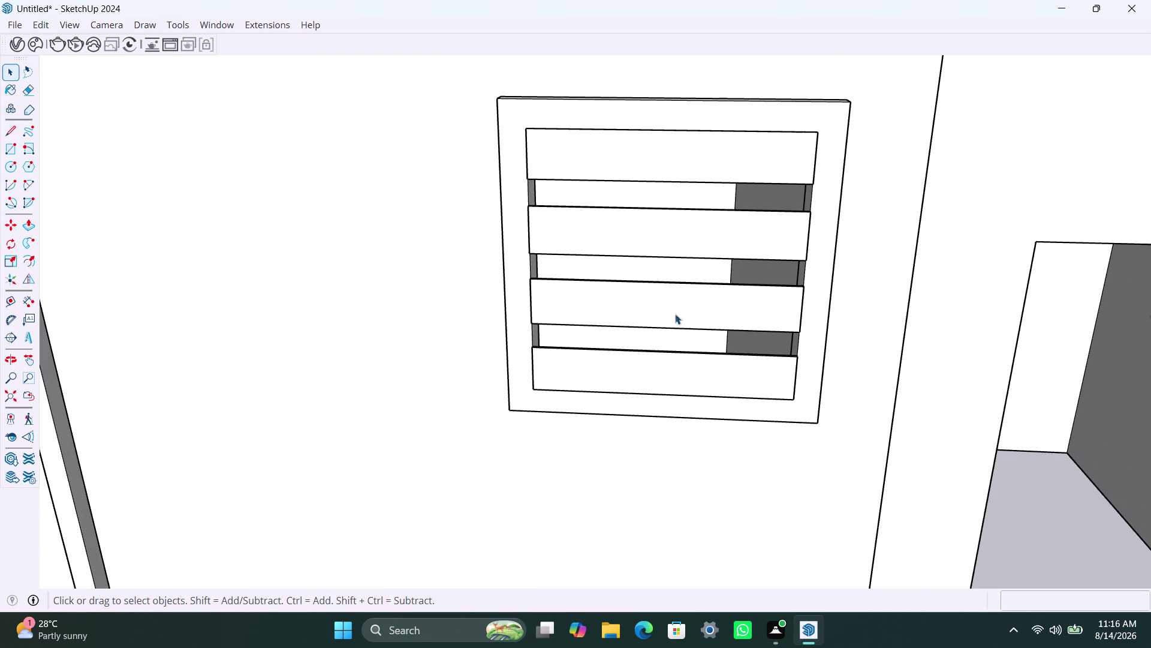
scroll(down, 3)
scroll(down, 3)
scroll(down, 3)
scroll(down, 3)
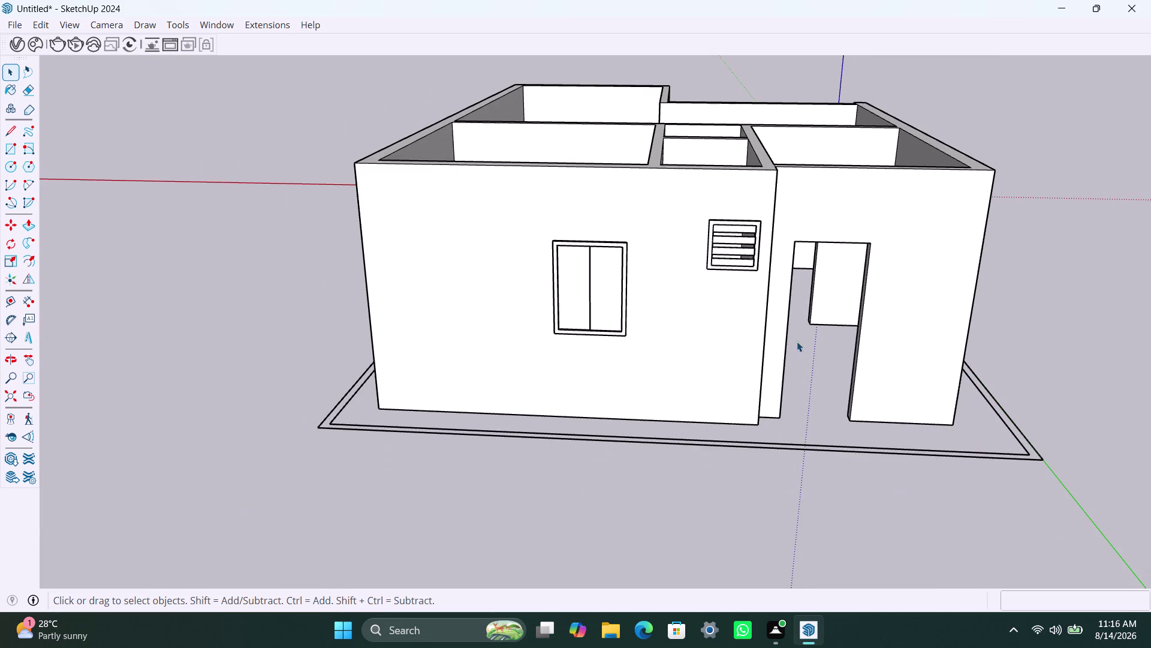
scroll(down, 3)
Orbit around the house and zoom in on the front doorway.
middle_drag(774, 287, 598, 308)
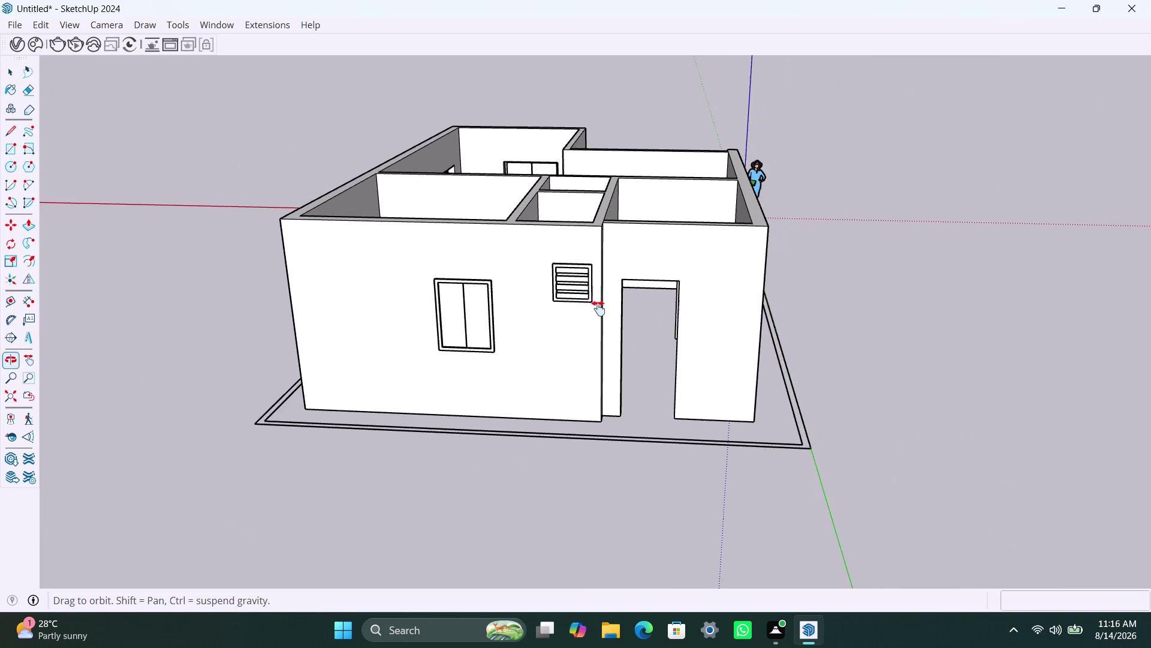
middle_drag(599, 308, 588, 308)
scroll(down, 3)
middle_drag(703, 344, 653, 362)
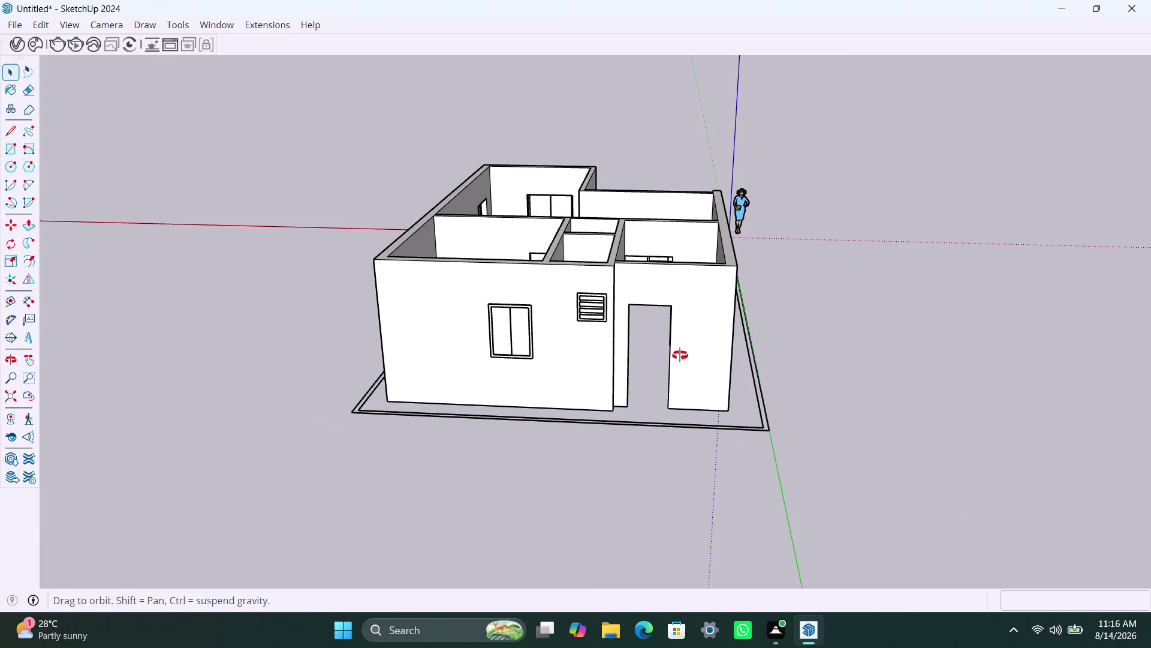
middle_drag(653, 362, 654, 356)
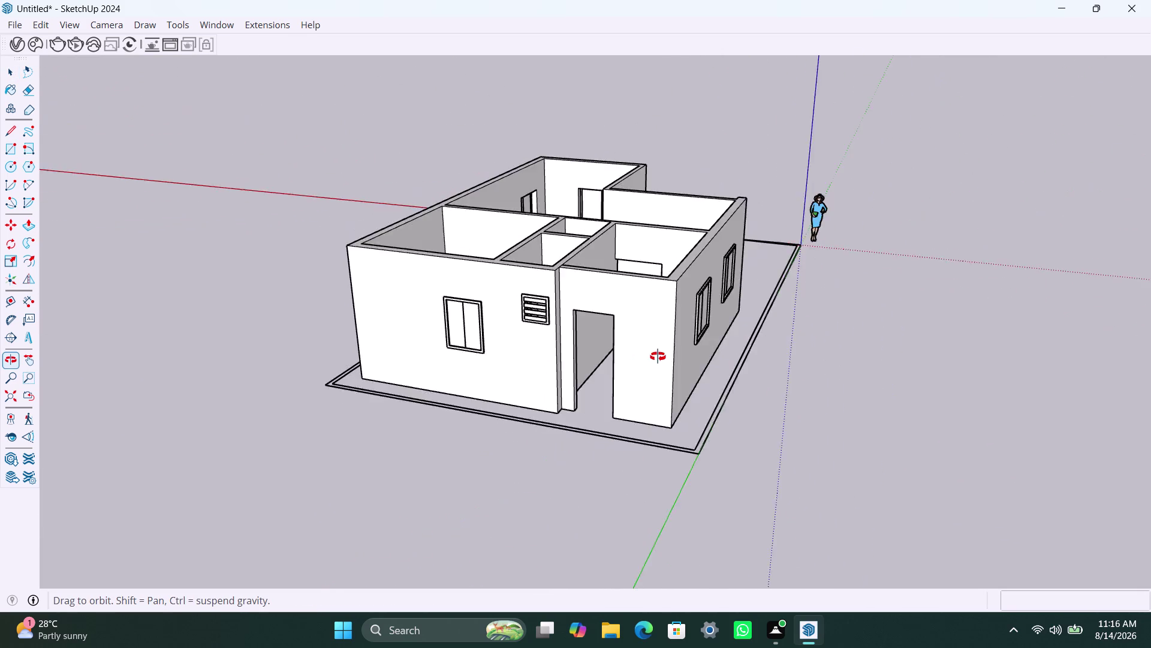
middle_drag(654, 356, 740, 366)
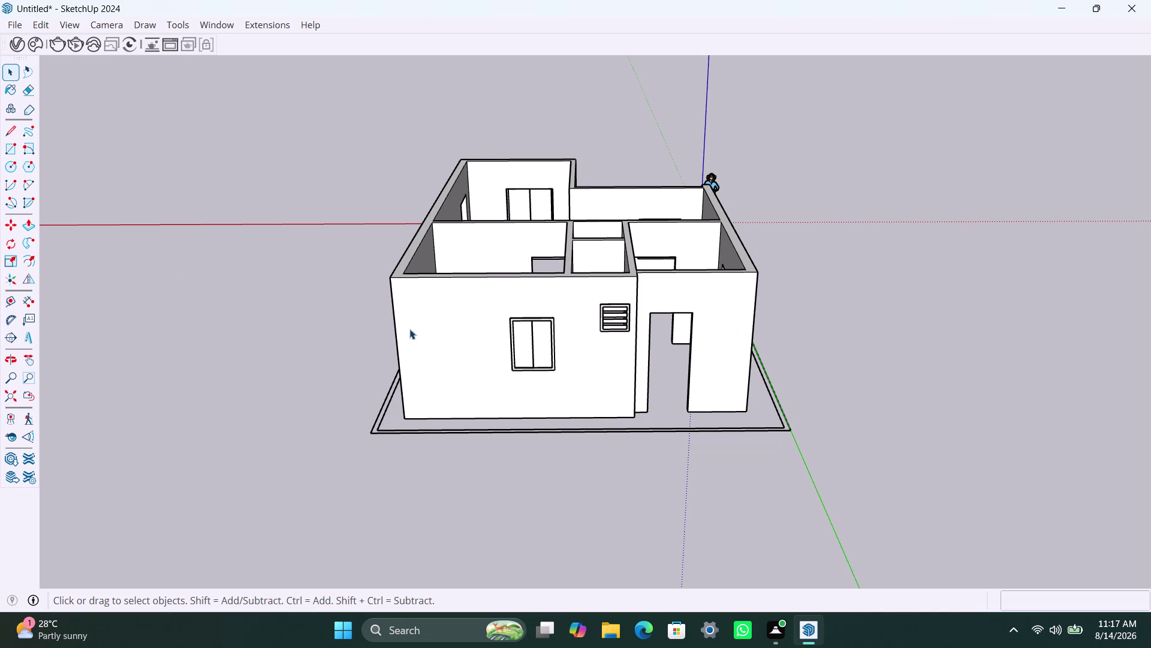
middle_drag(372, 340, 137, 345)
scroll(up, 3)
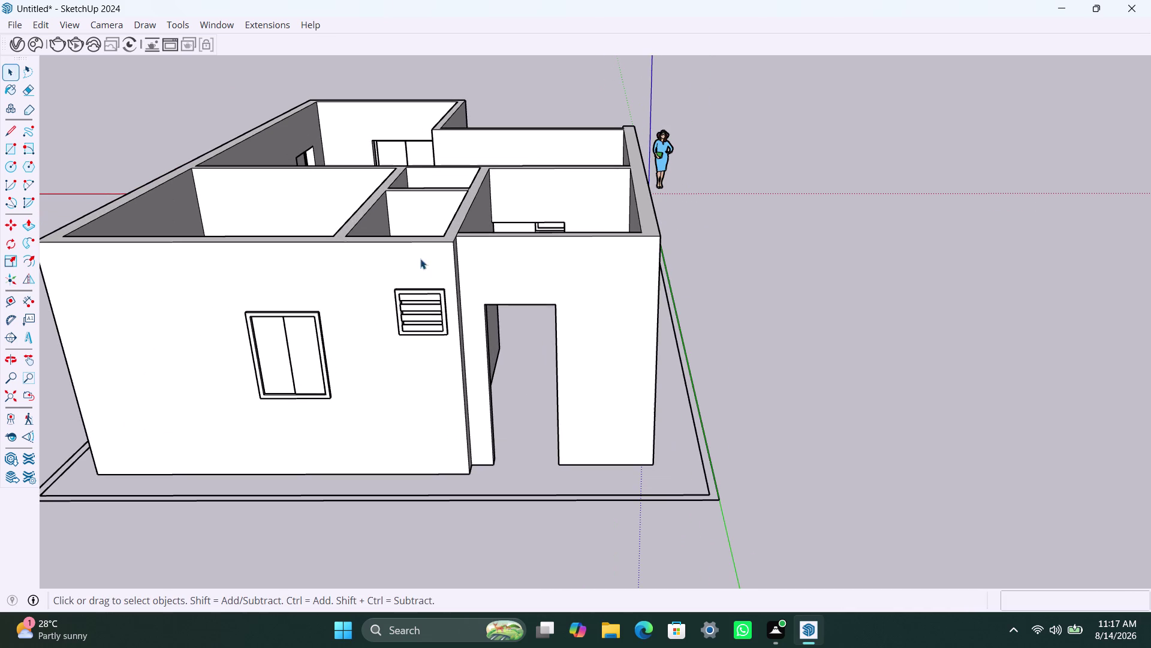
scroll(up, 3)
scroll(up, 3)
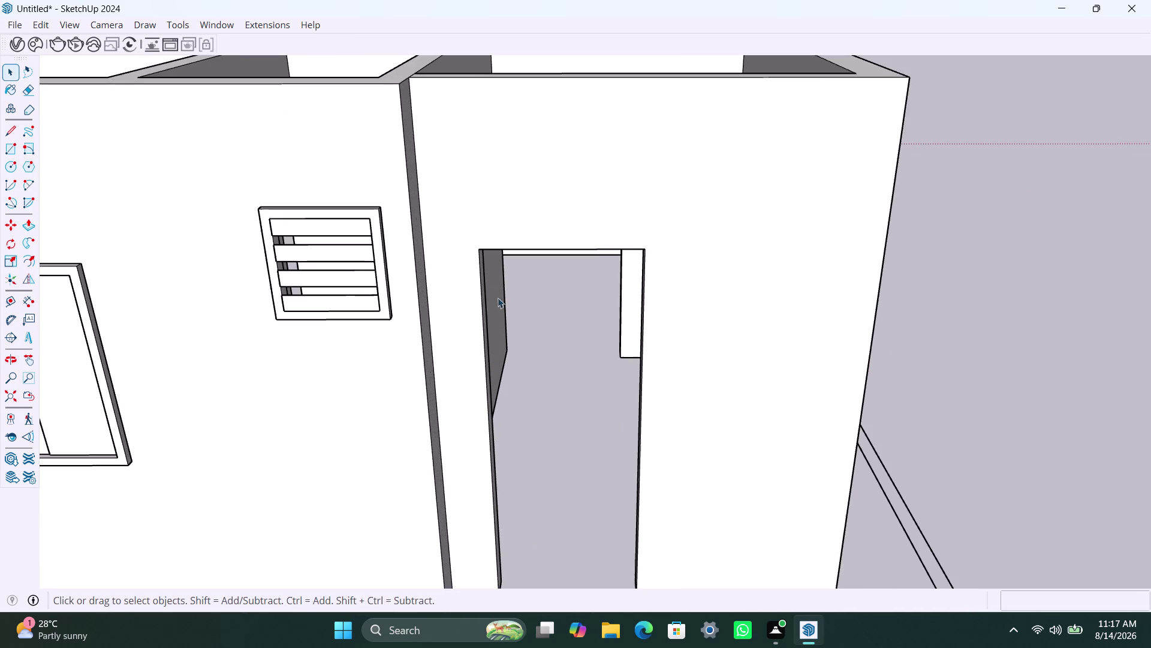
scroll(up, 3)
middle_drag(474, 269, 468, 189)
scroll(down, 3)
scroll(up, 3)
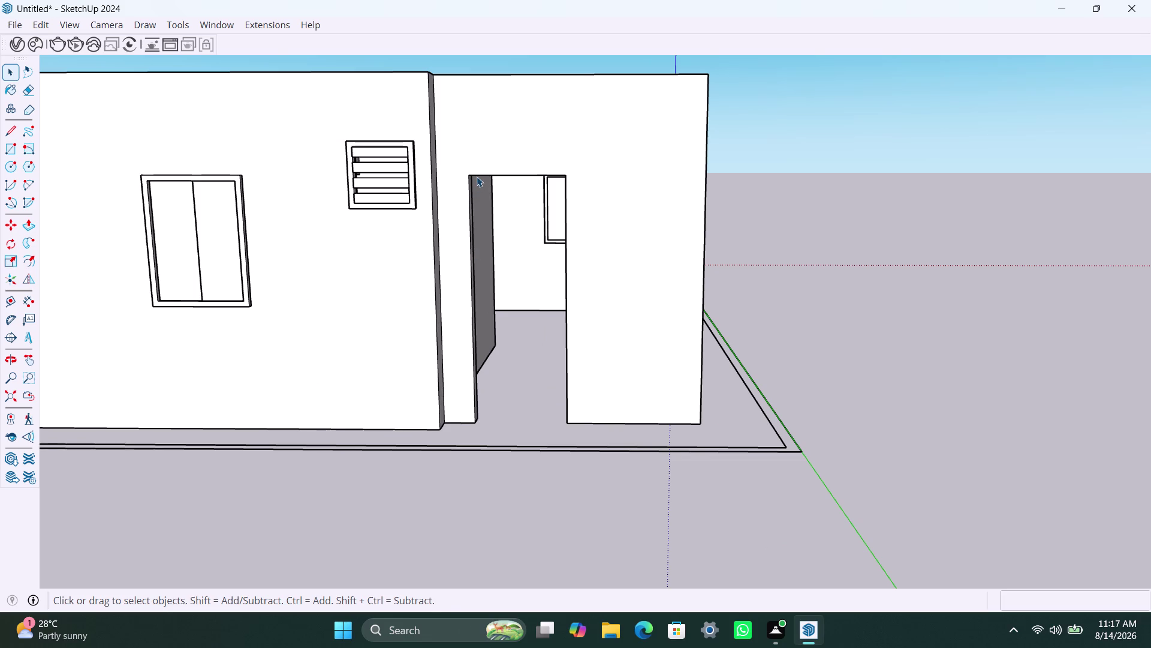
Draw a rectangle covering the front doorway and make it a group.
key(r)
click(471, 174)
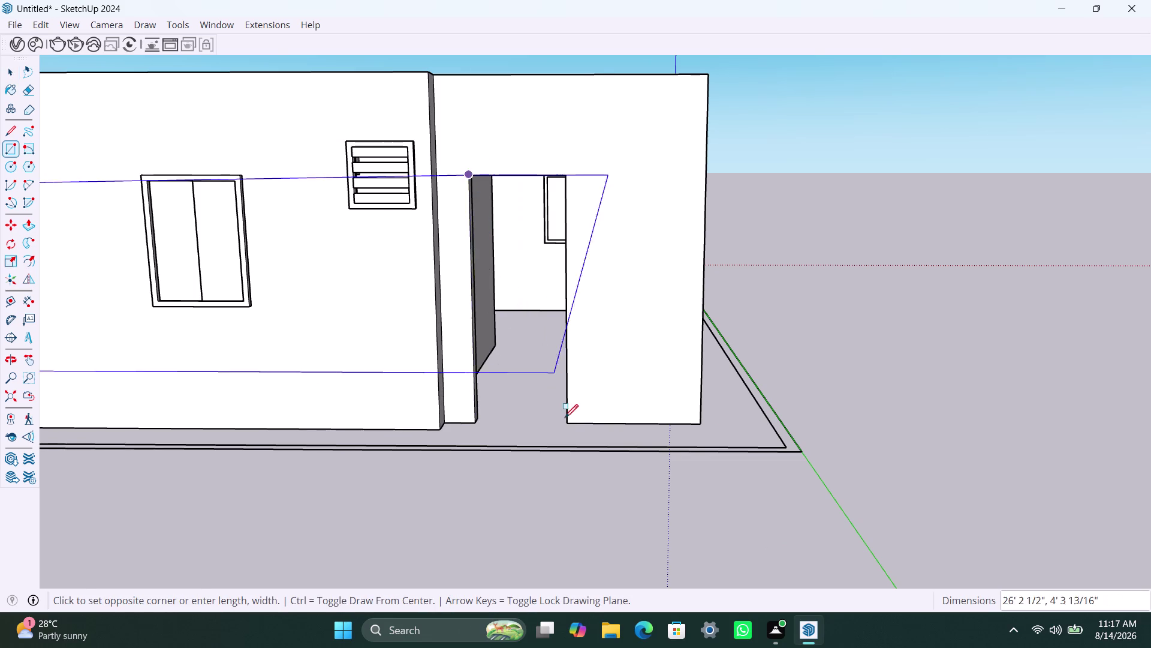
click(566, 419)
key(space)
double_click(556, 387)
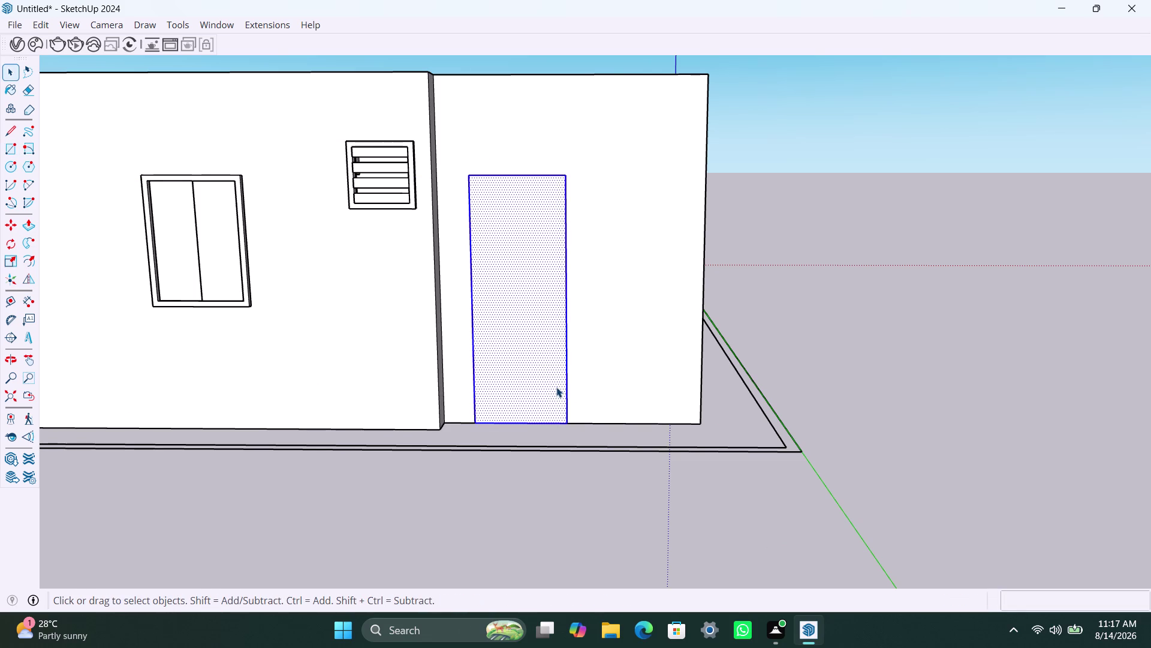
right_click(556, 386)
click(597, 184)
Inside the group, offset the rectangle's outline 2 inches inward.
double_click(504, 282)
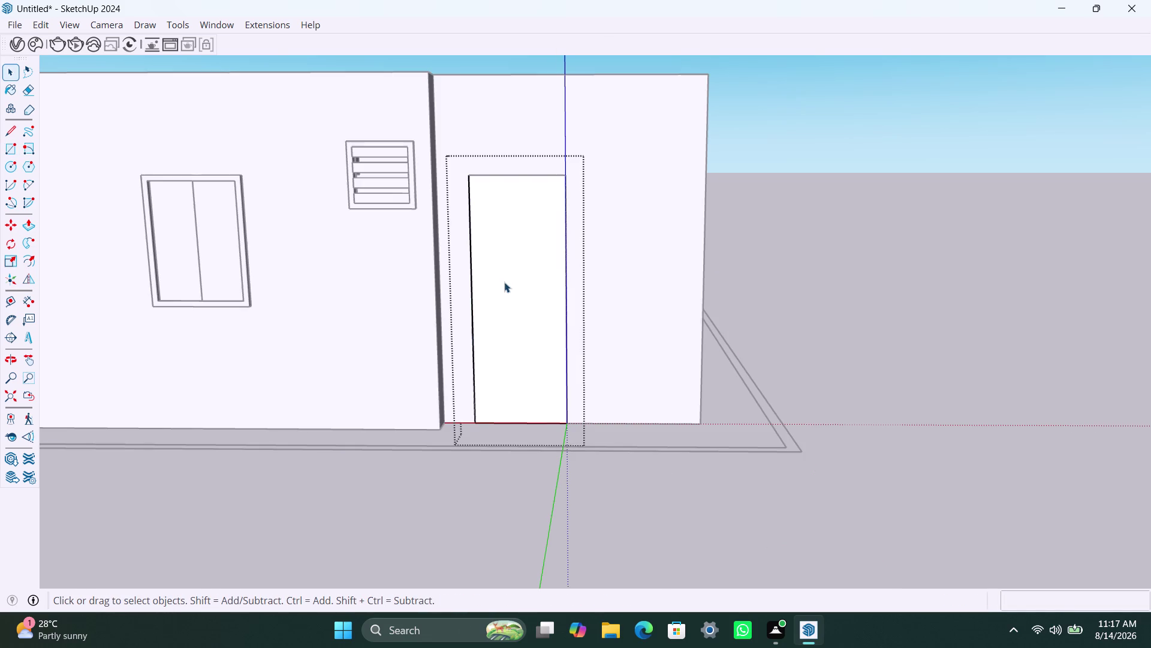
click(507, 281)
key(f)
click(508, 279)
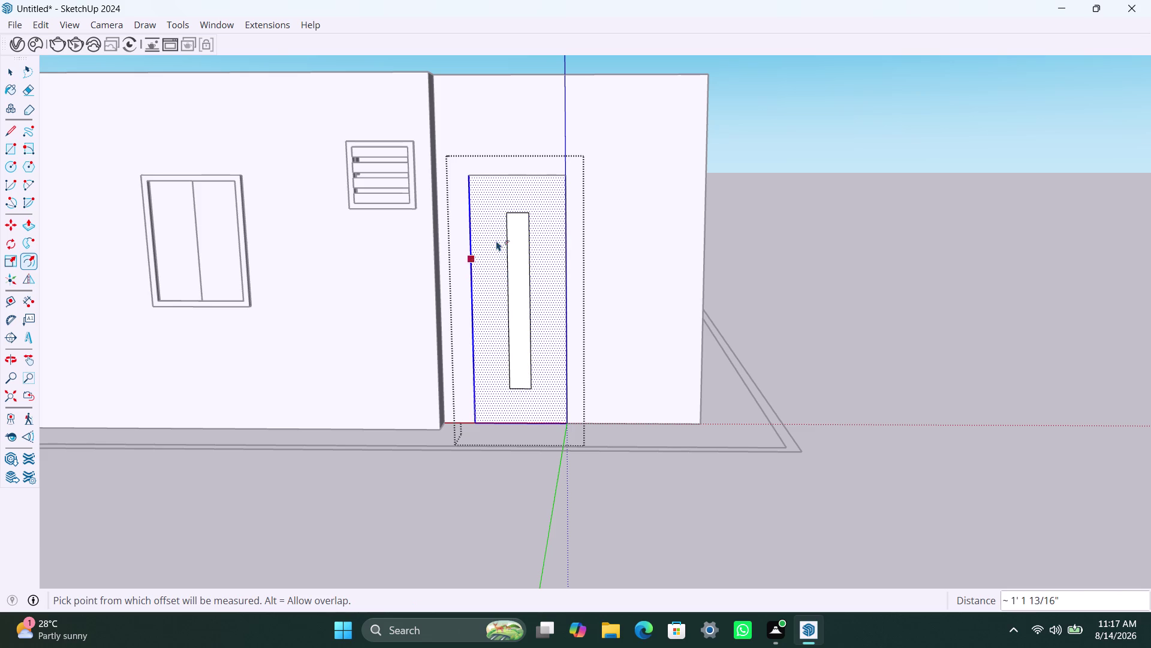
click(498, 238)
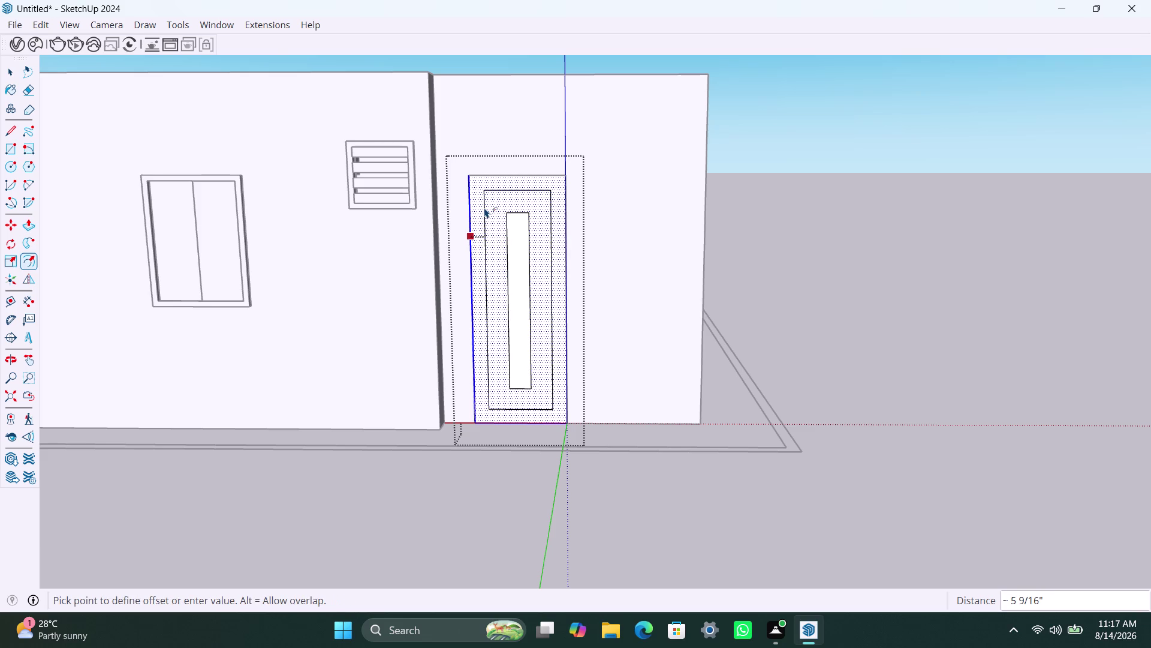
text(2")
key(Return)
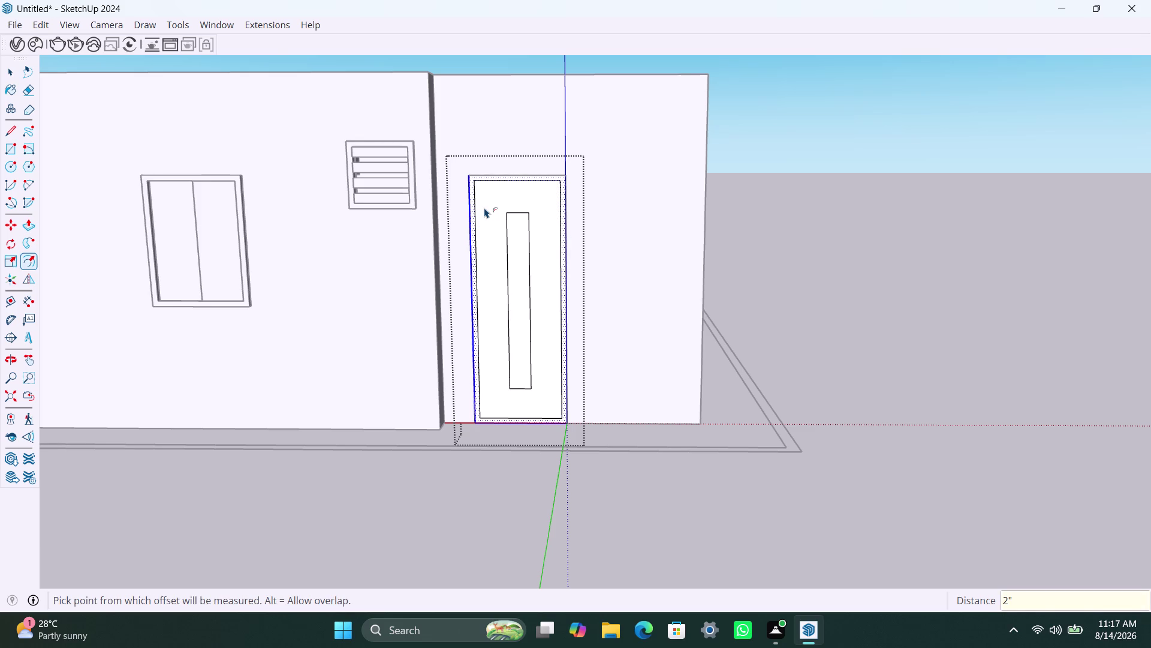
Delete the leftover narrow rectangle and the inner face to open the doorway.
key(space)
drag(497, 196, 546, 400)
key(Delete)
scroll(up, 3)
click(505, 279)
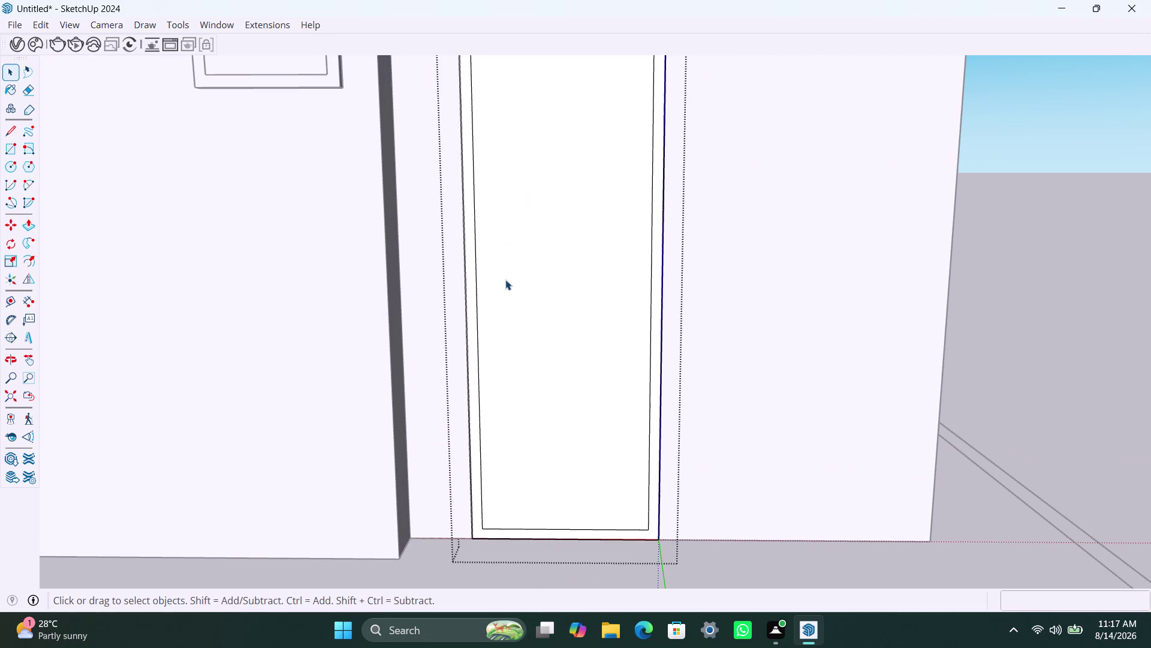
key(Delete)
Push/pull the frame border 2 inches deep.
scroll(up, 3)
click(470, 386)
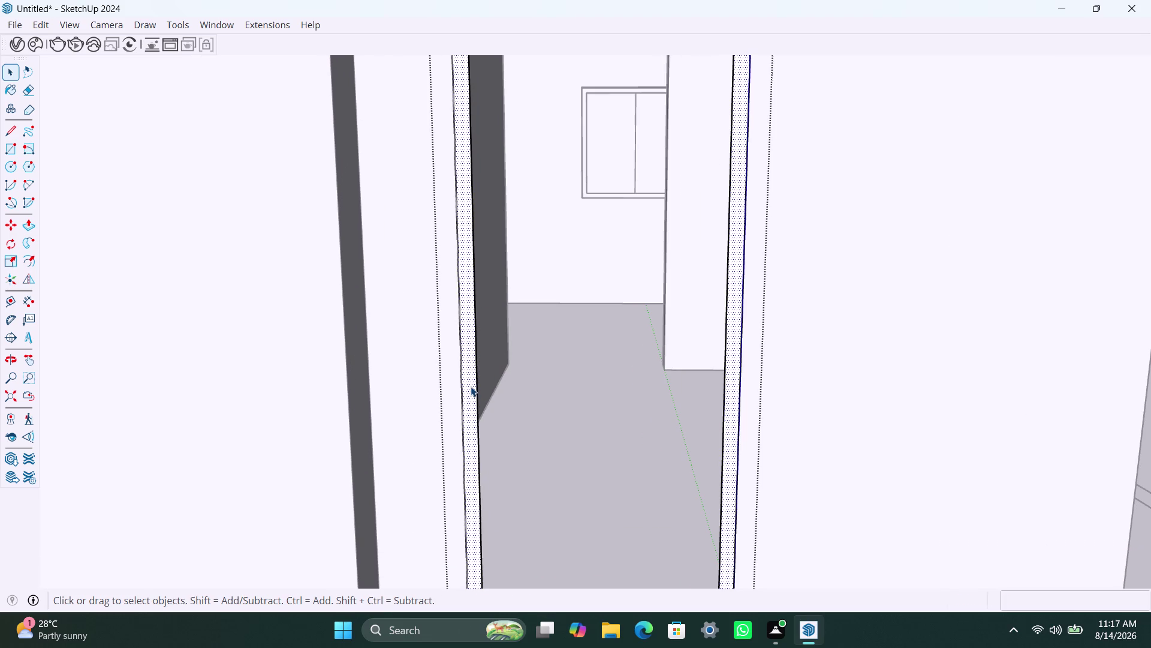
key(p)
click(471, 386)
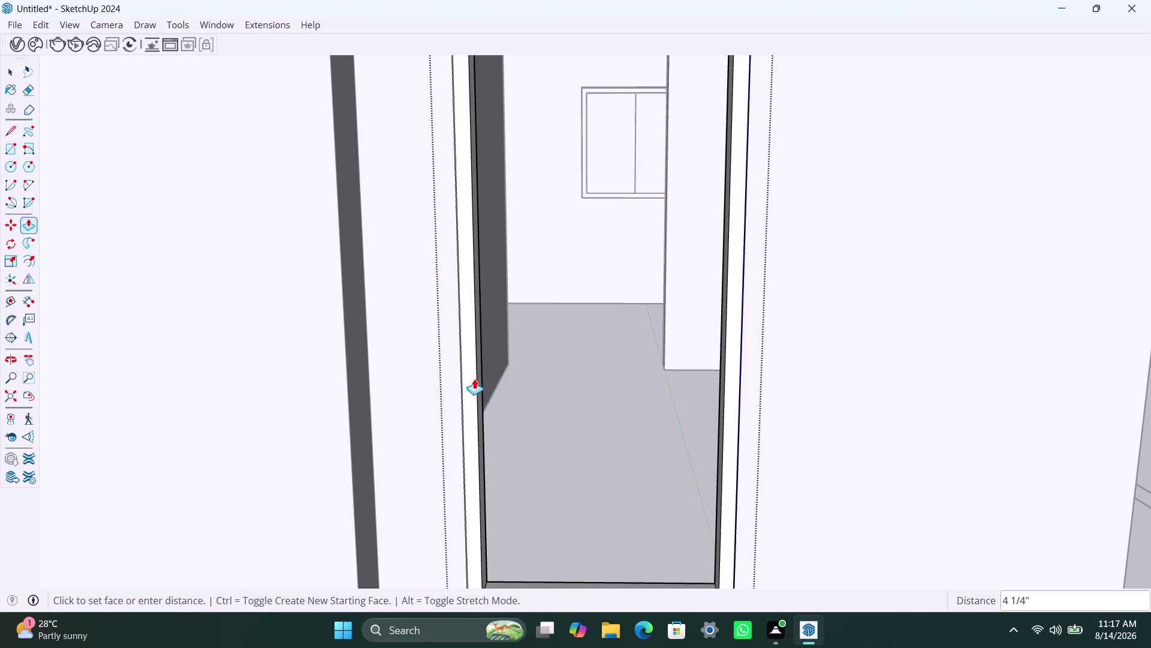
text(2")
key(Return)
key(space)
scroll(down, 3)
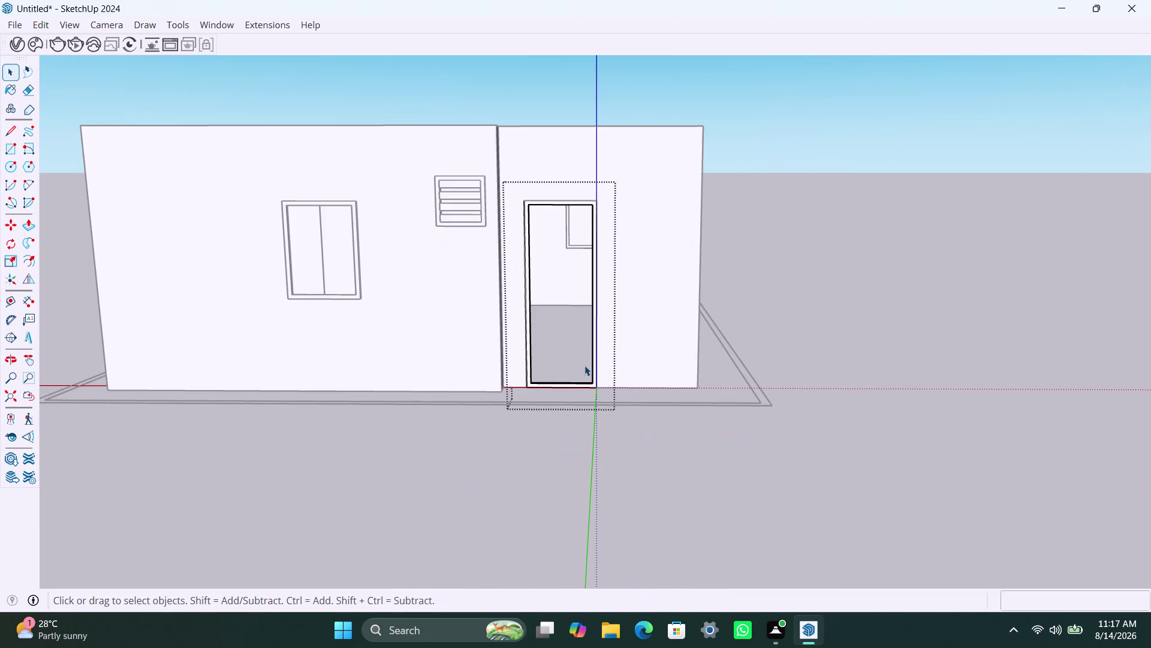
middle_drag(569, 393, 374, 458)
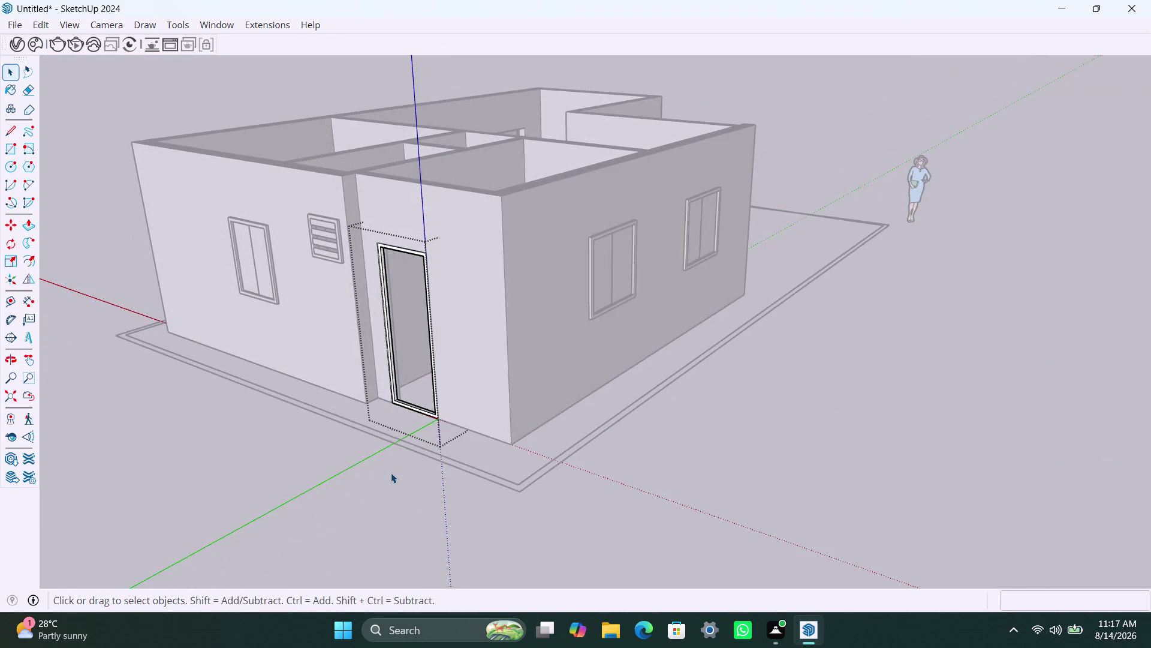
click(390, 472)
scroll(up, 3)
scroll(up, 3)
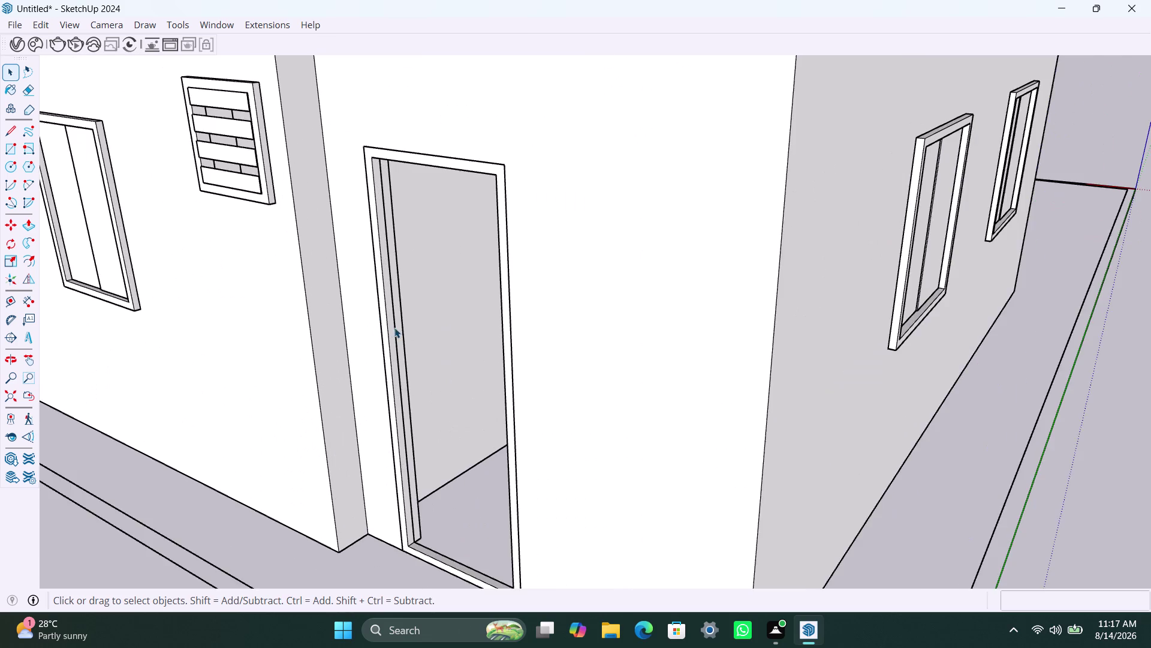
scroll(up, 3)
scroll(down, 3)
scroll(down, 3)
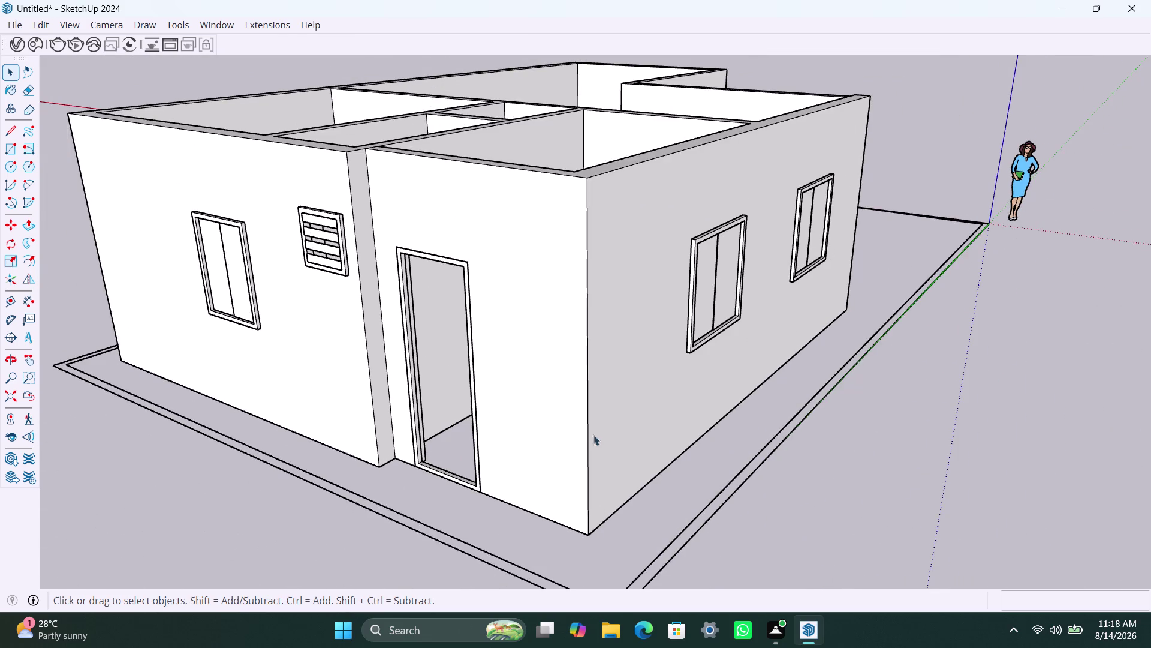
scroll(down, 3)
middle_drag(640, 402, 615, 466)
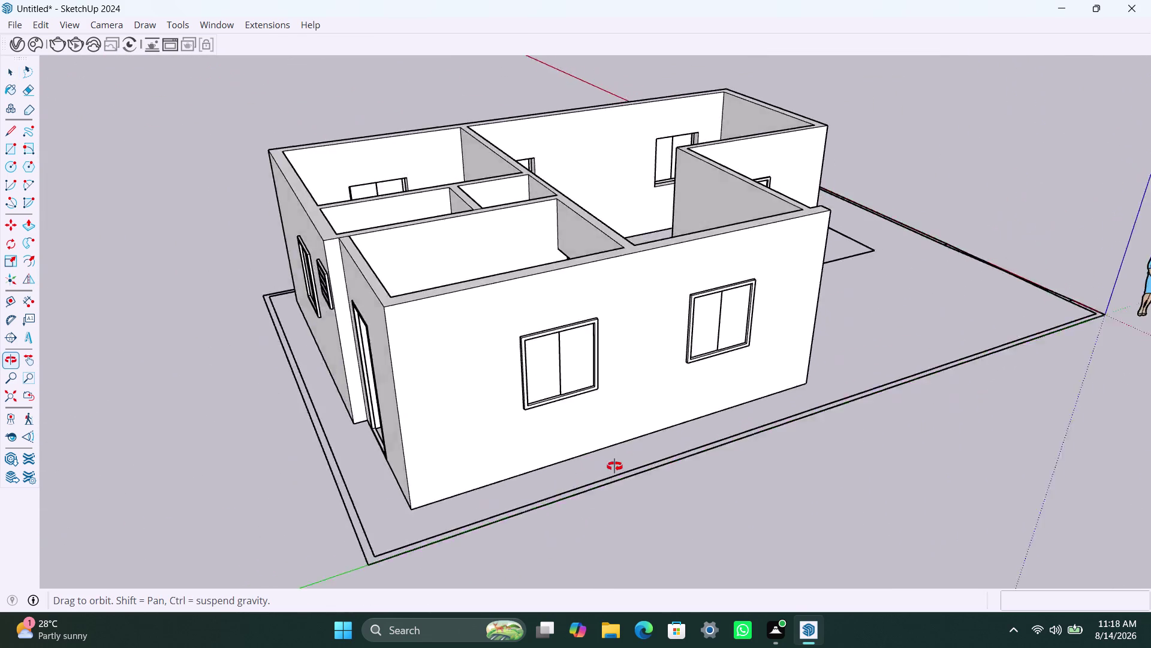
middle_drag(615, 466, 852, 465)
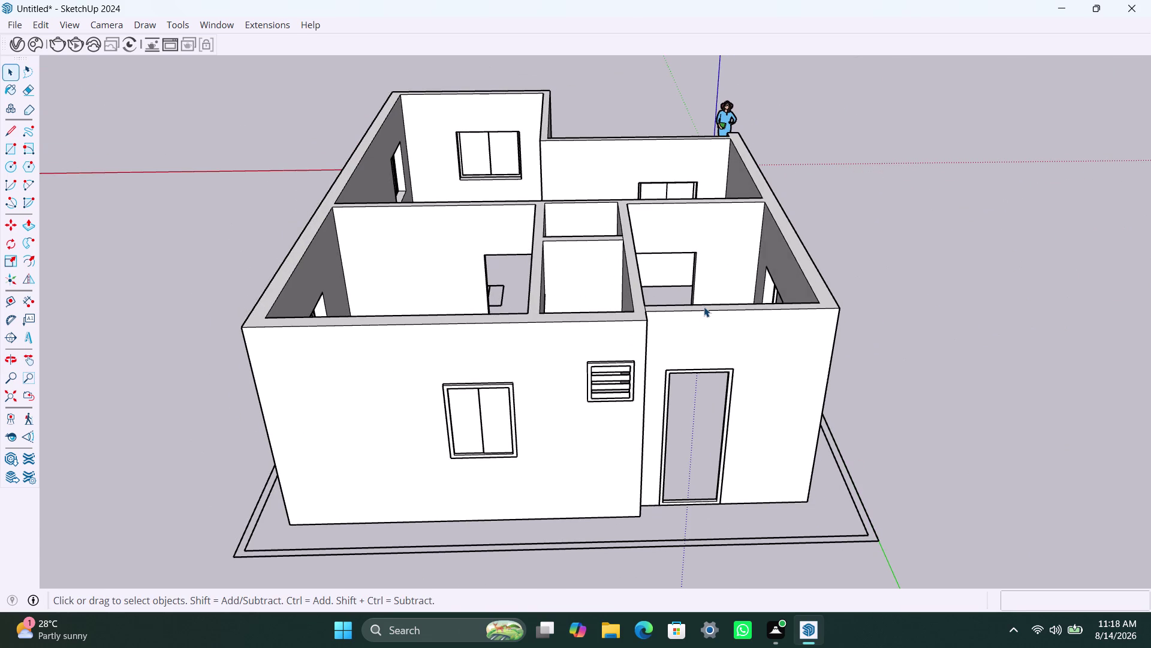
scroll(down, 3)
middle_drag(569, 276, 932, 314)
middle_drag(373, 296, 981, 274)
middle_drag(392, 431, 894, 357)
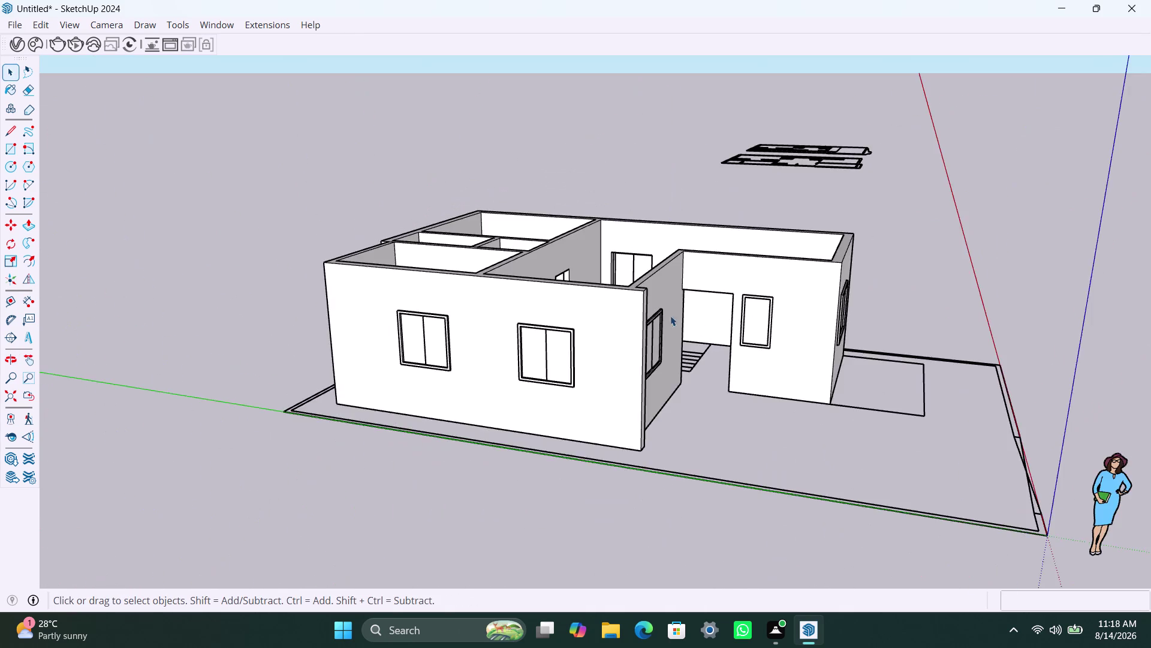
scroll(up, 3)
middle_drag(689, 312, 623, 346)
scroll(up, 3)
middle_drag(702, 458, 726, 399)
scroll(up, 3)
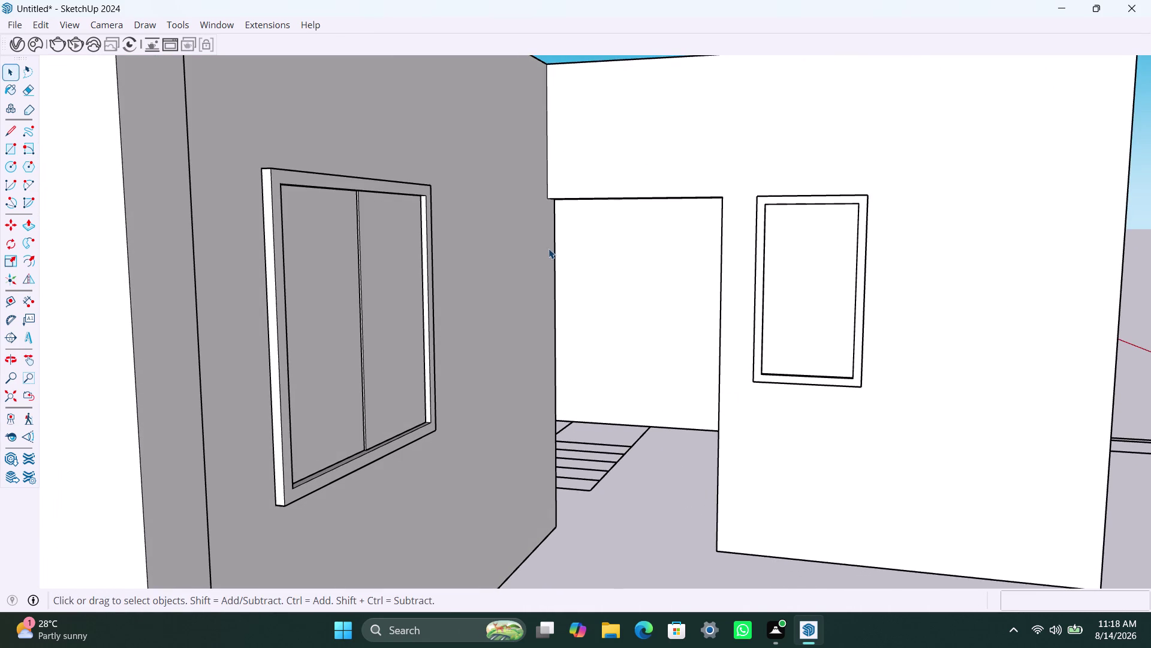
key(r)
Draw a rectangle covering the interior doorway and apply a context-menu command to it.
click(549, 200)
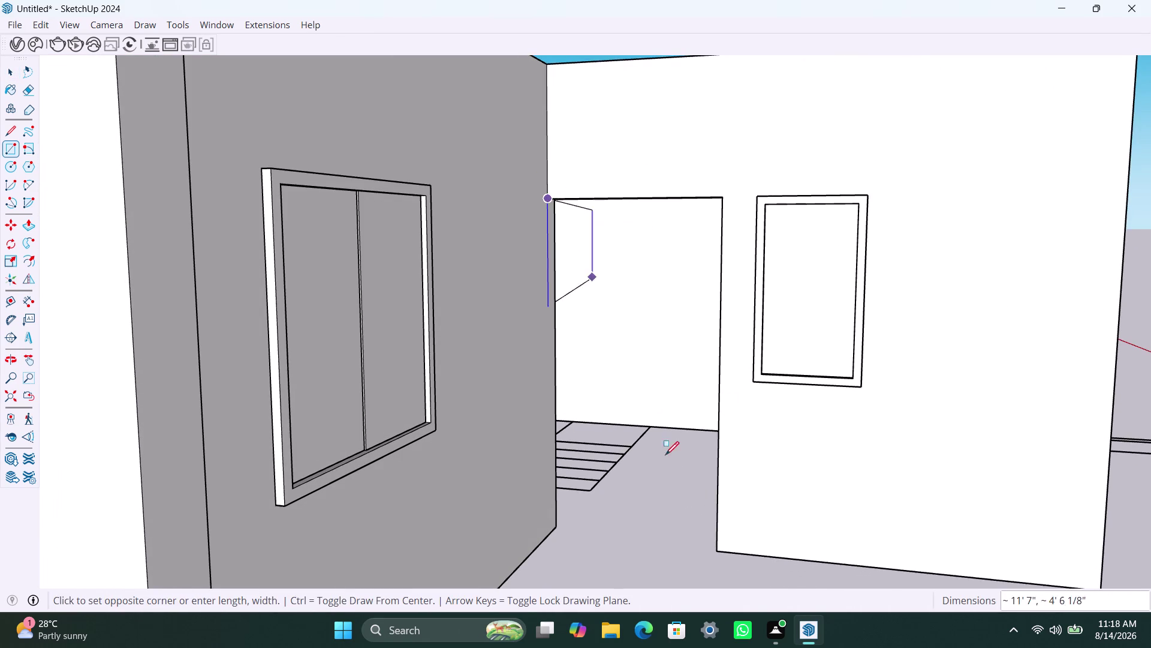
click(717, 552)
key(space)
double_click(617, 479)
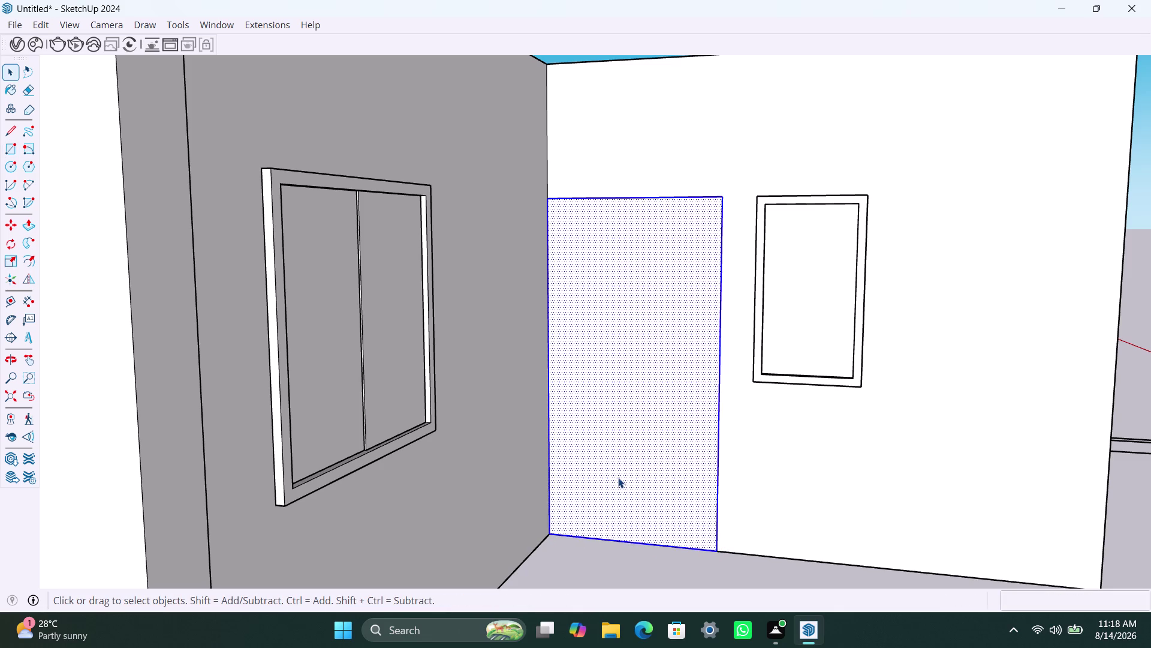
right_click(618, 476)
click(672, 284)
Offset the door rectangle 2 inches inward.
triple_click(616, 356)
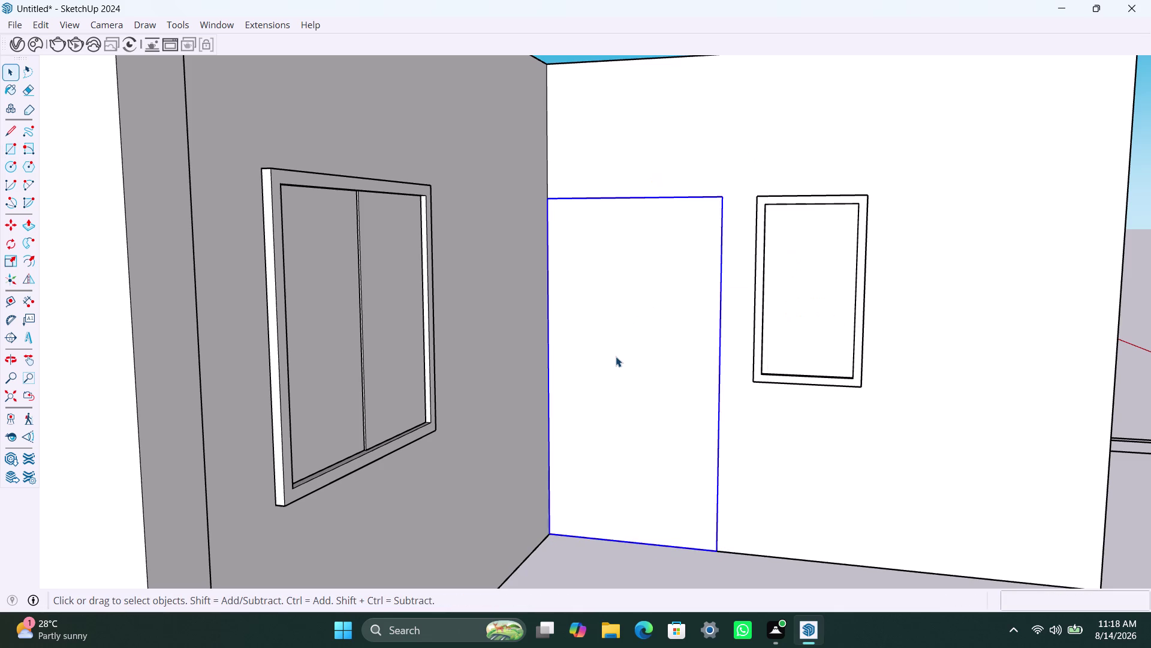
key(f)
click(615, 340)
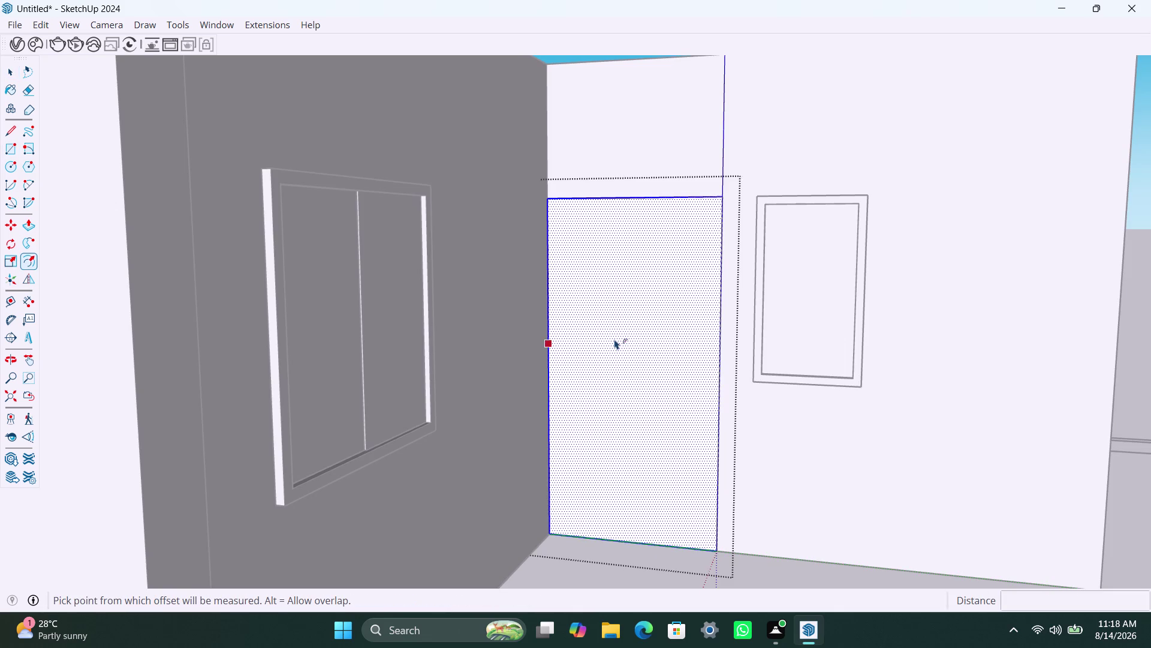
click(594, 291)
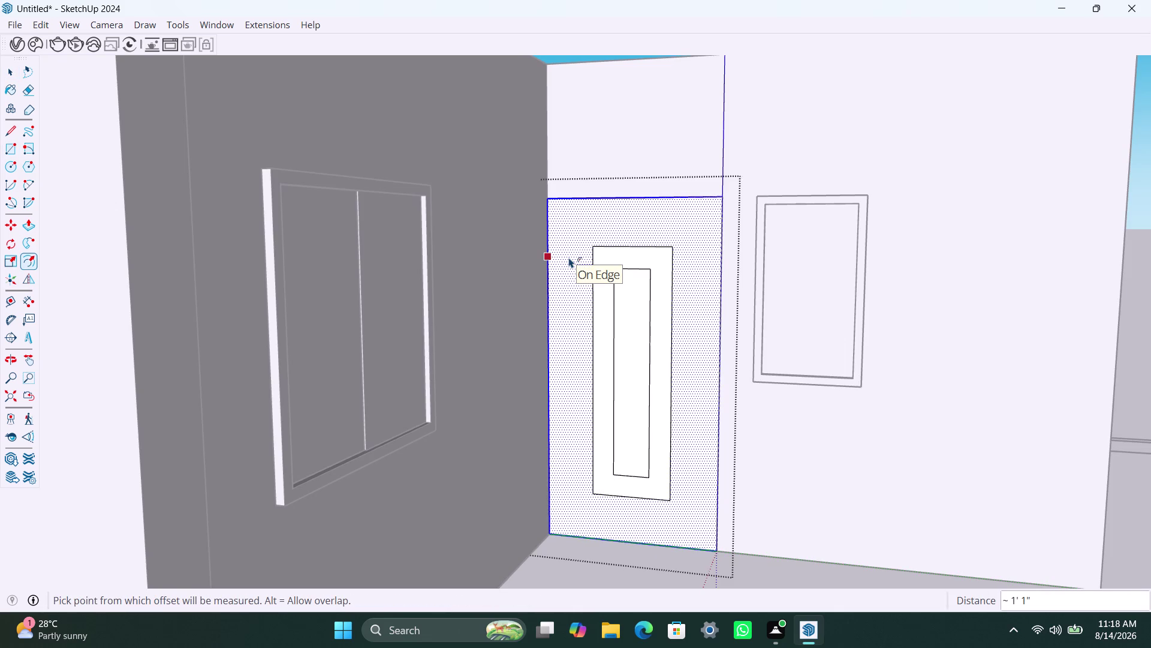
key(ctrl+z)
key(ctrl+z)
click(589, 274)
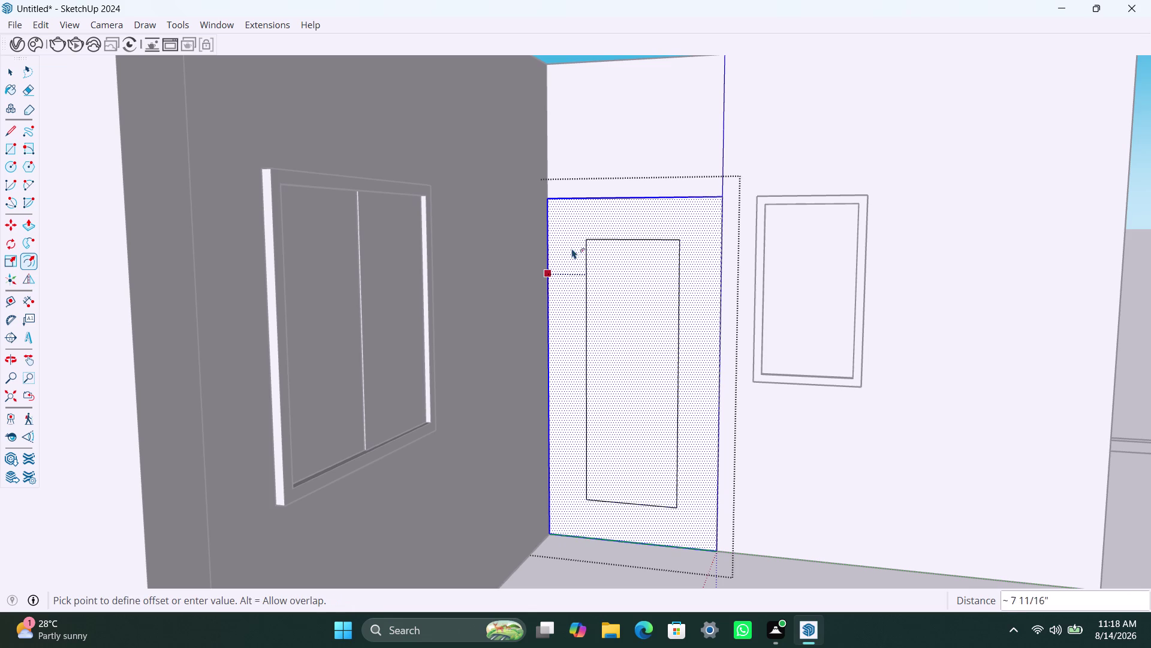
text(2")
key(Return)
Delete the inner face and push/pull the frame strip 2 inches.
key(space)
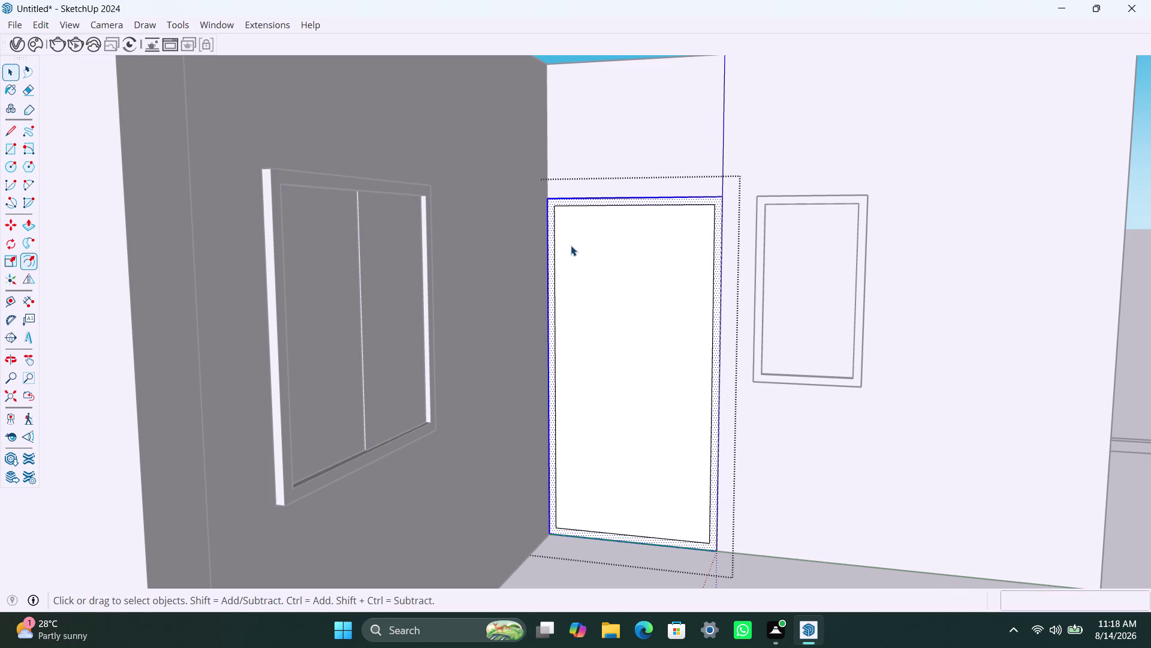
click(615, 344)
key(Delete)
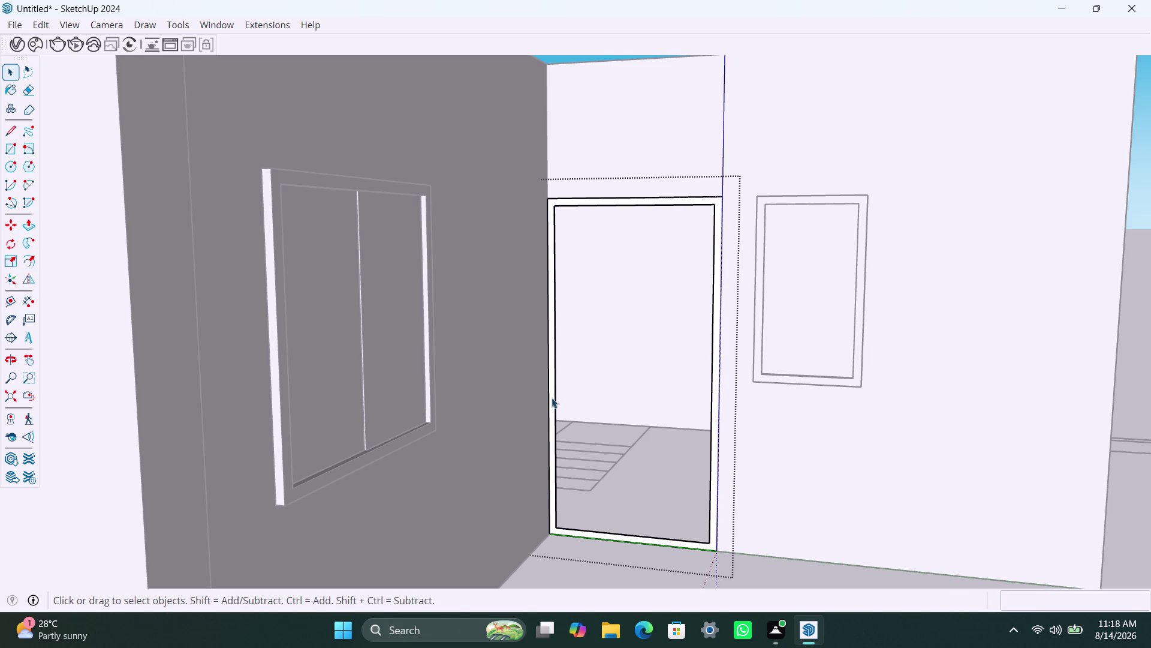
click(551, 397)
key(p)
click(553, 398)
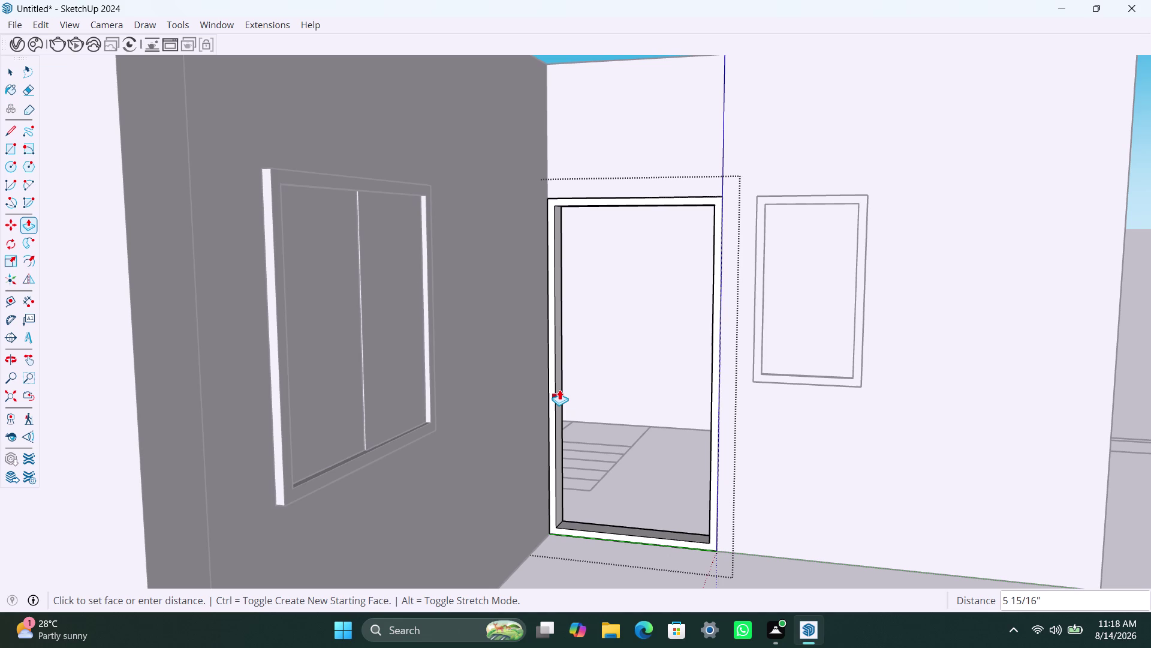
text(2")
key(Return)
key(space)
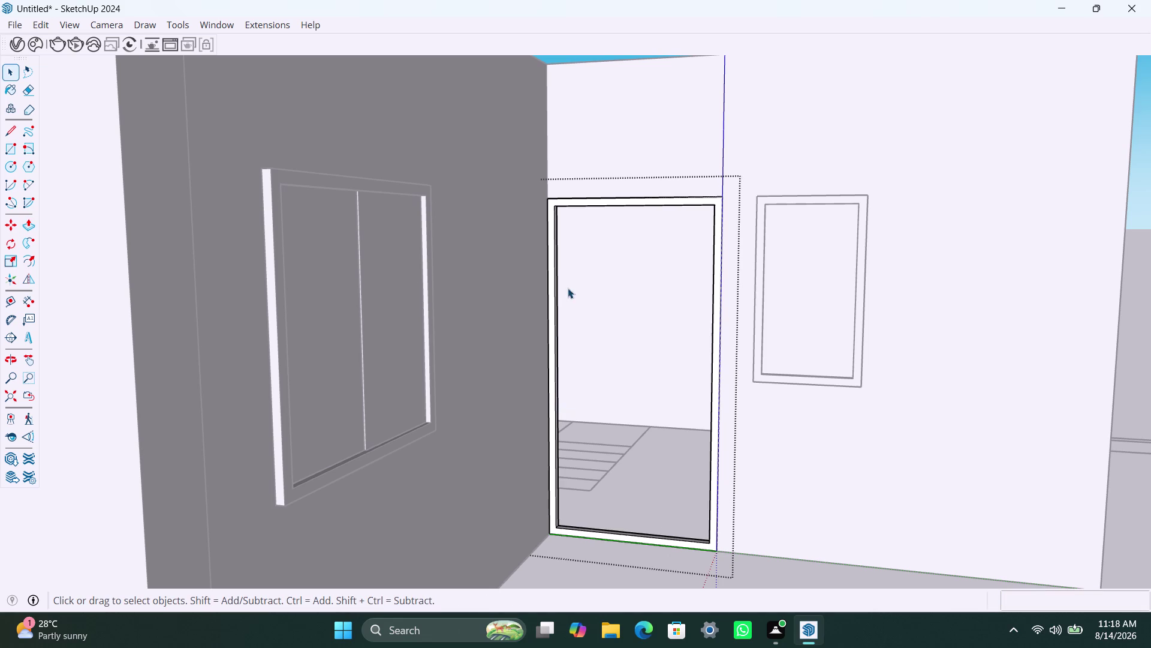
scroll(down, 3)
middle_drag(609, 280, 332, 446)
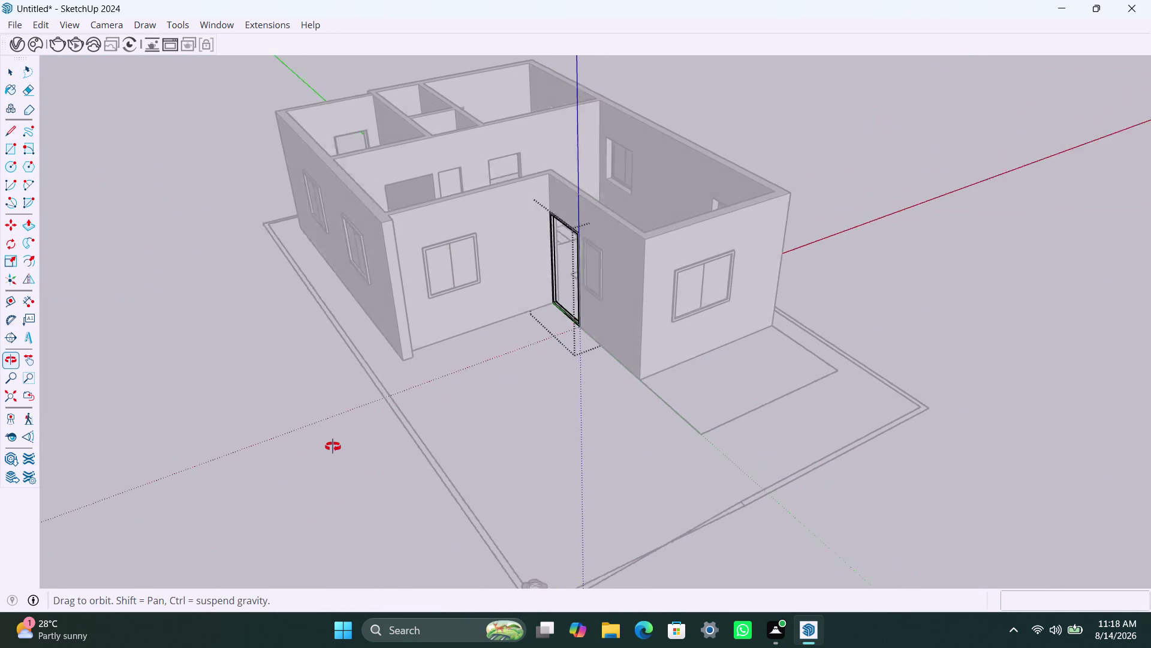
middle_drag(332, 446, 299, 449)
click(864, 154)
scroll(up, 3)
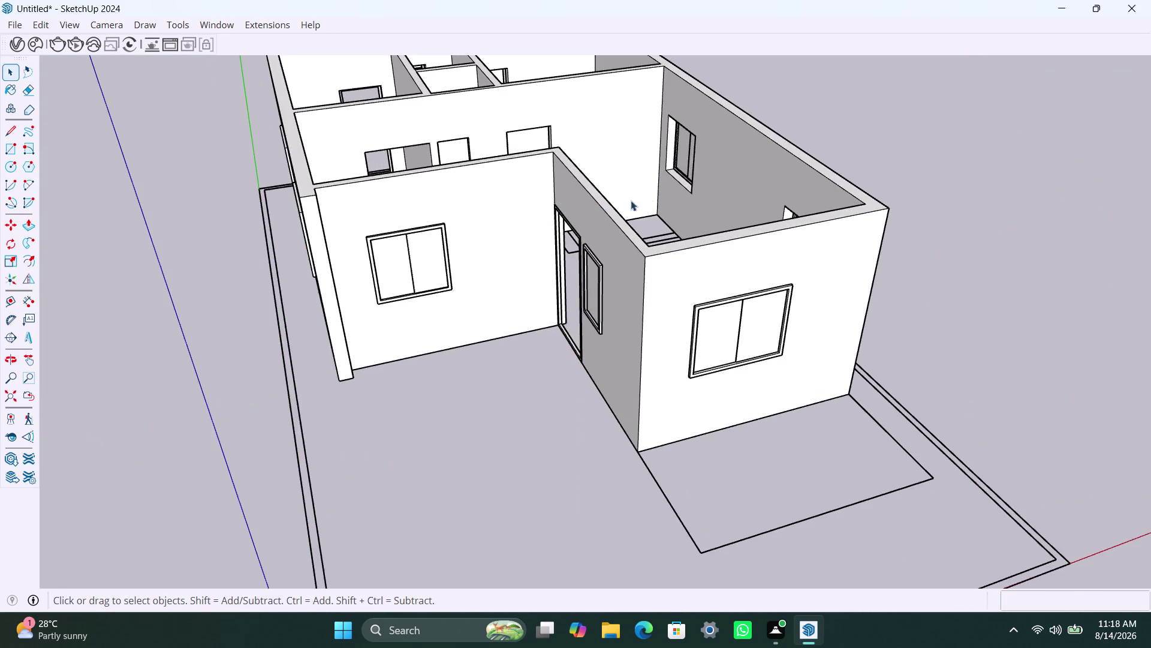
middle_drag(675, 198, 520, 325)
scroll(down, 3)
middle_drag(550, 235, 550, 236)
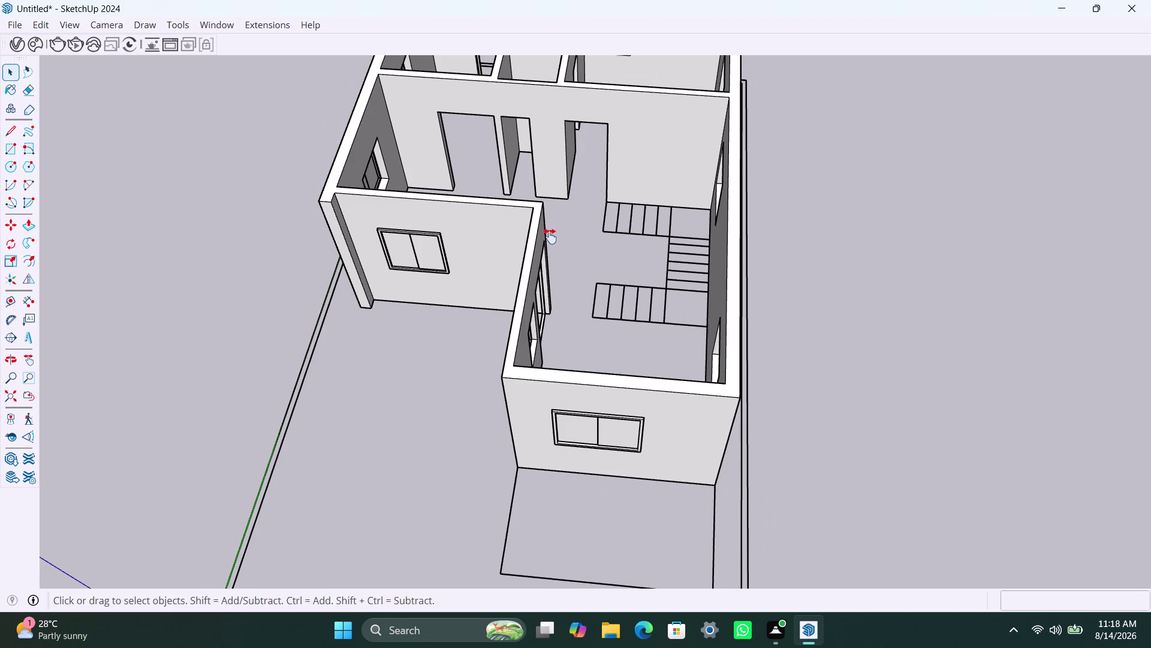
middle_drag(550, 236, 561, 358)
scroll(up, 3)
scroll(down, 3)
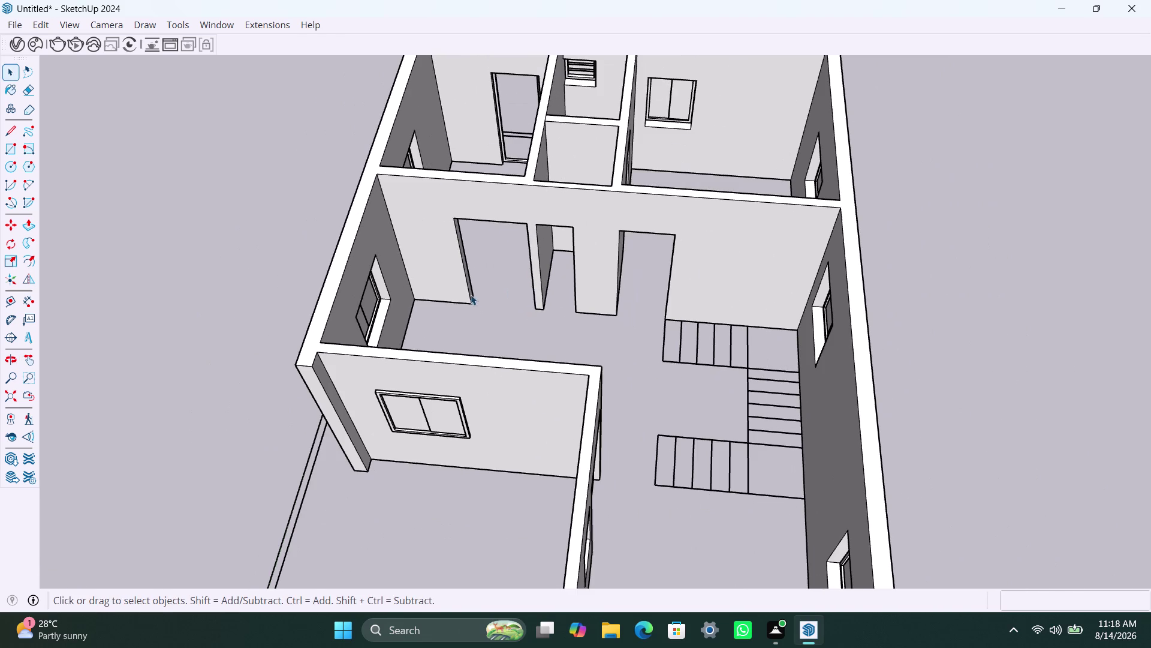
key(r)
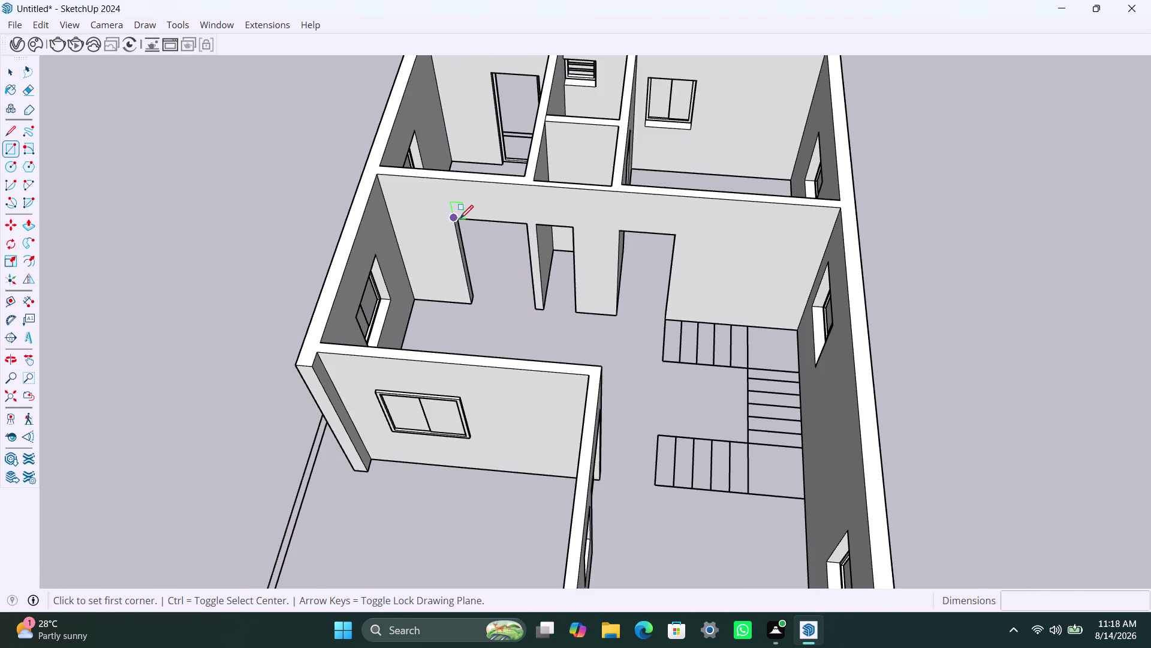
Draw a rectangle for the second doorway on the interior wall, down to floor level.
click(458, 218)
click(534, 307)
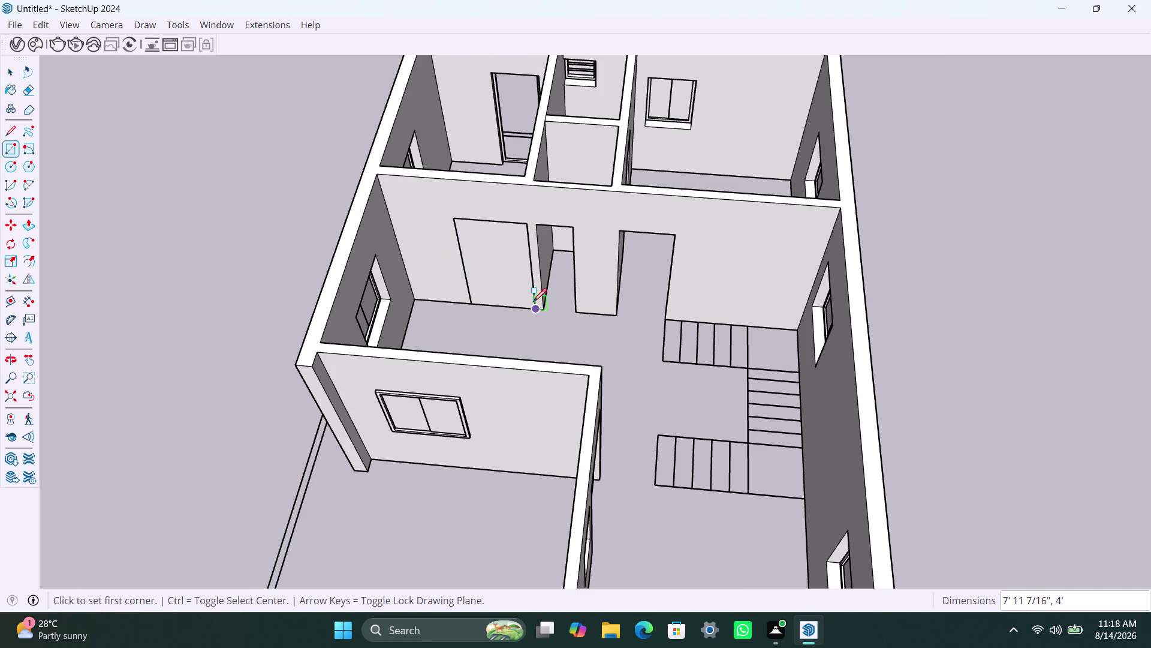
key(space)
double_click(503, 278)
right_click(502, 276)
click(580, 413)
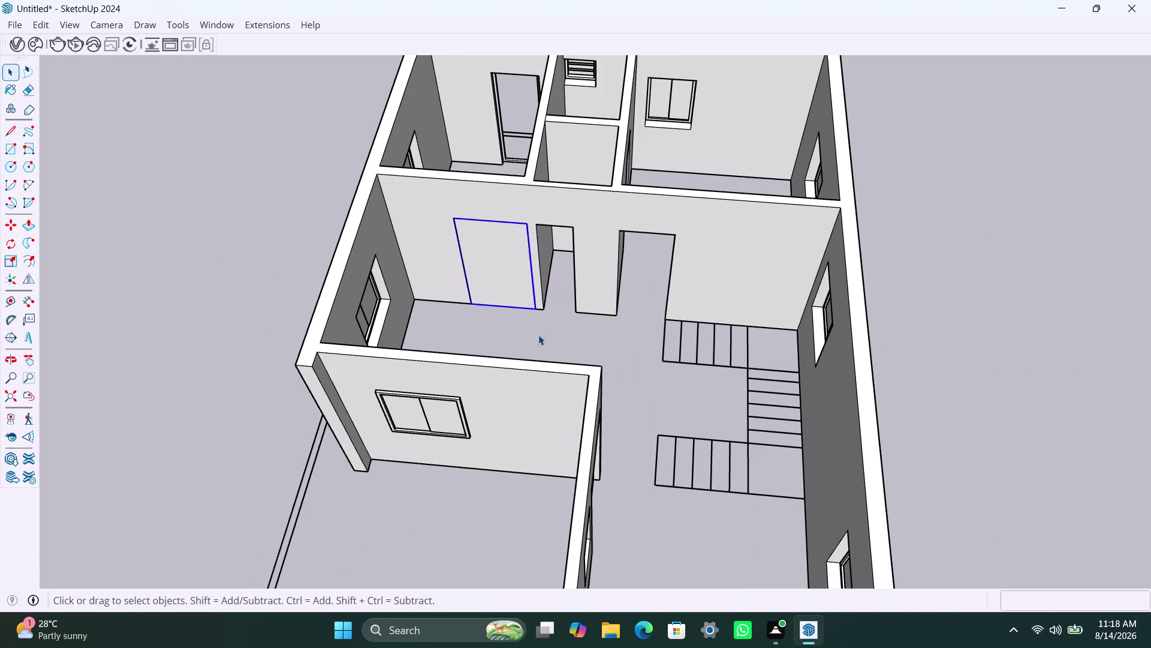
double_click(517, 270)
click(516, 270)
Offset the rectangle 2" inward and delete its inner face.
key(f)
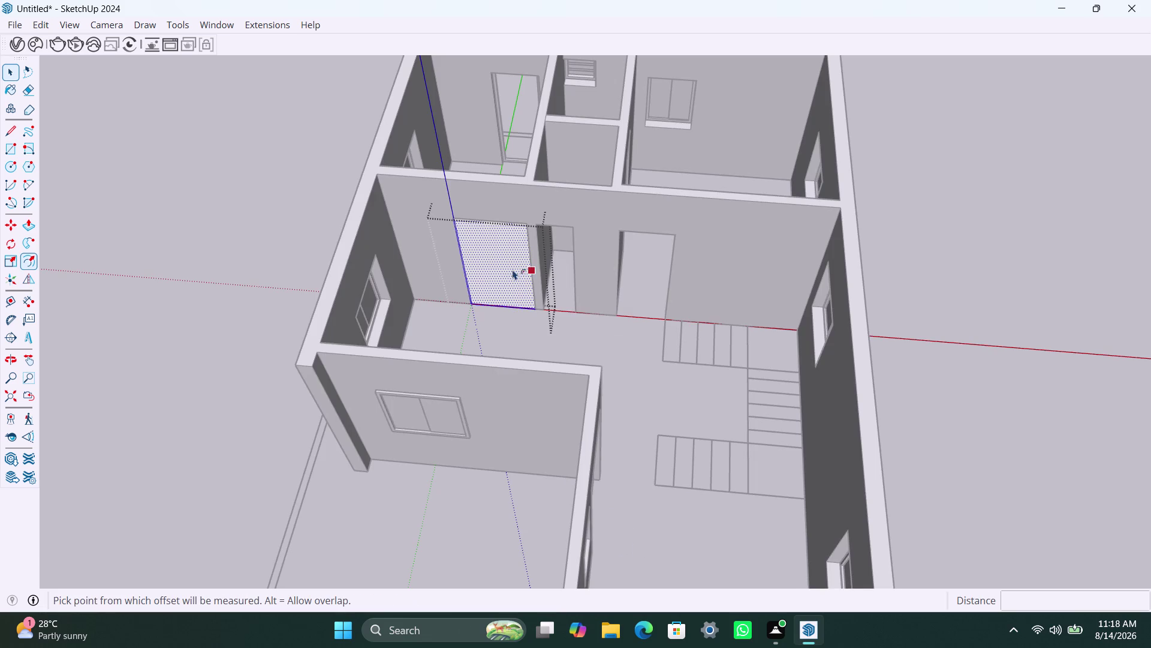
click(487, 248)
text(2)
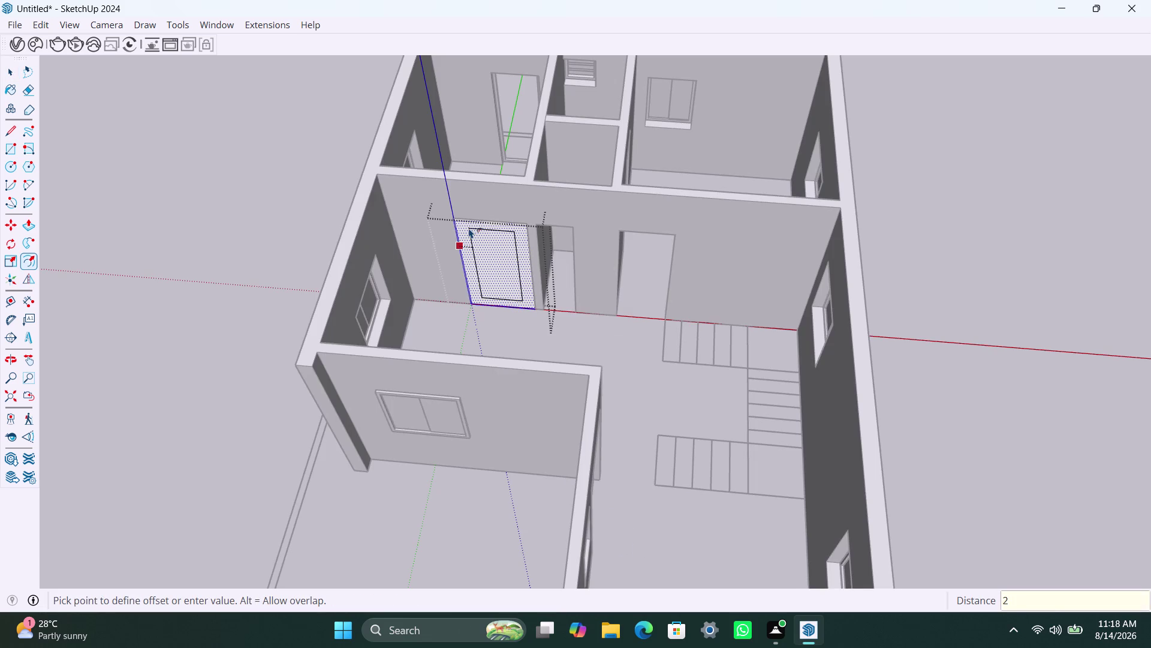
text(")
key(Return)
key(space)
click(481, 241)
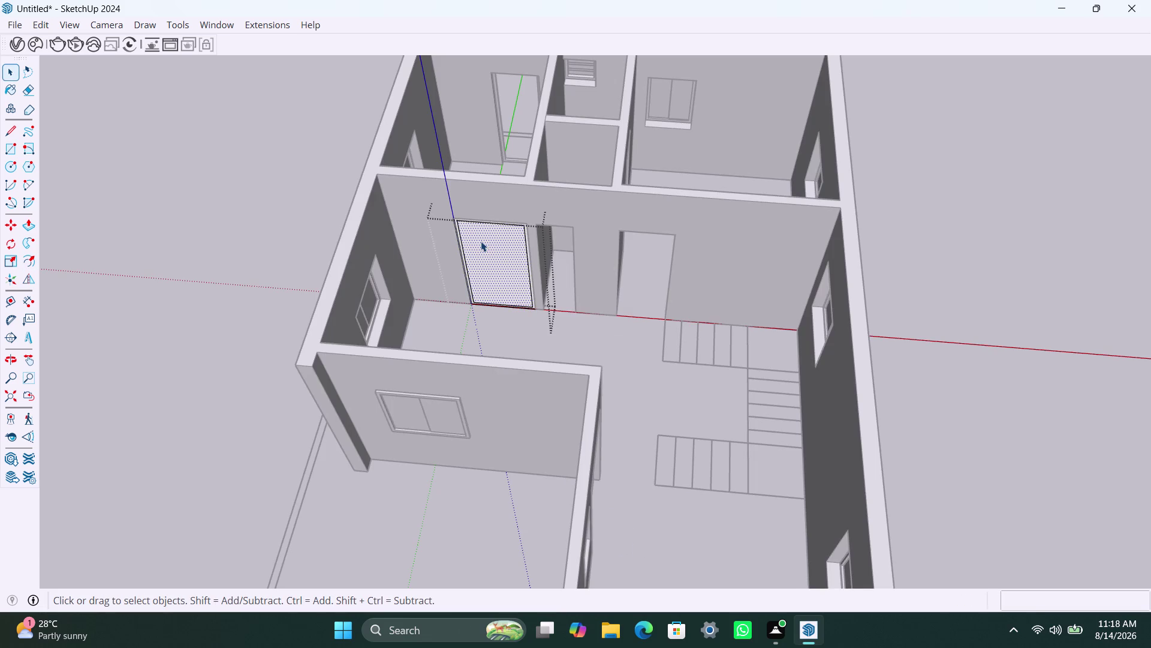
key(Delete)
Push/Pull the frame's bottom strip out 2".
scroll(up, 3)
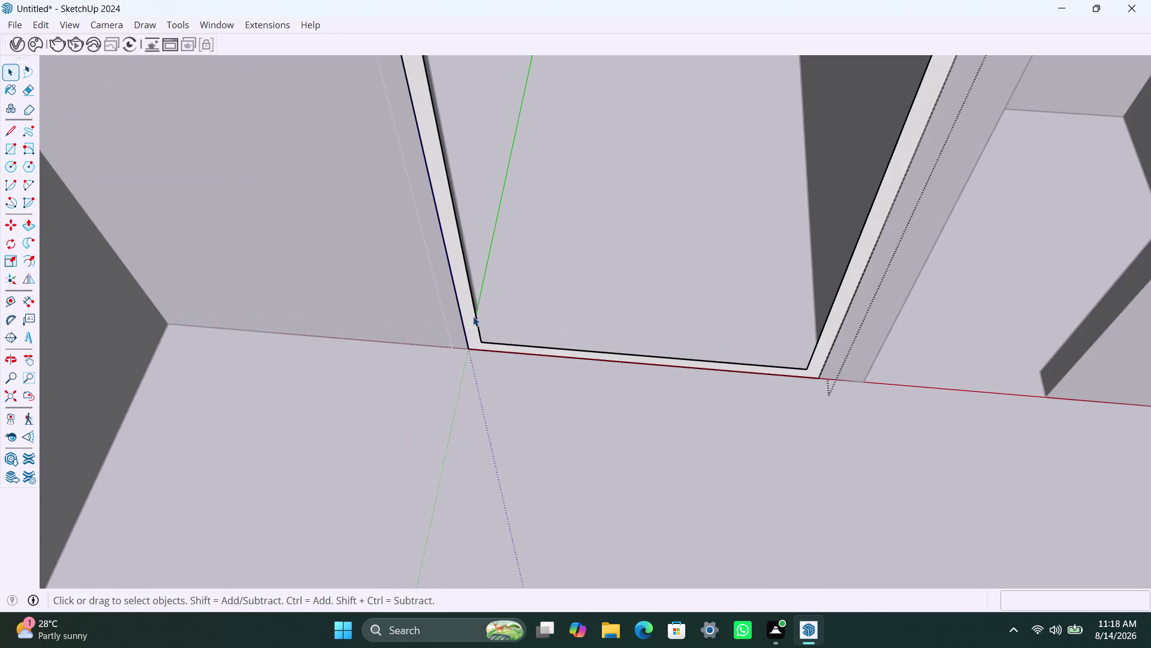
click(472, 321)
key(p)
click(472, 321)
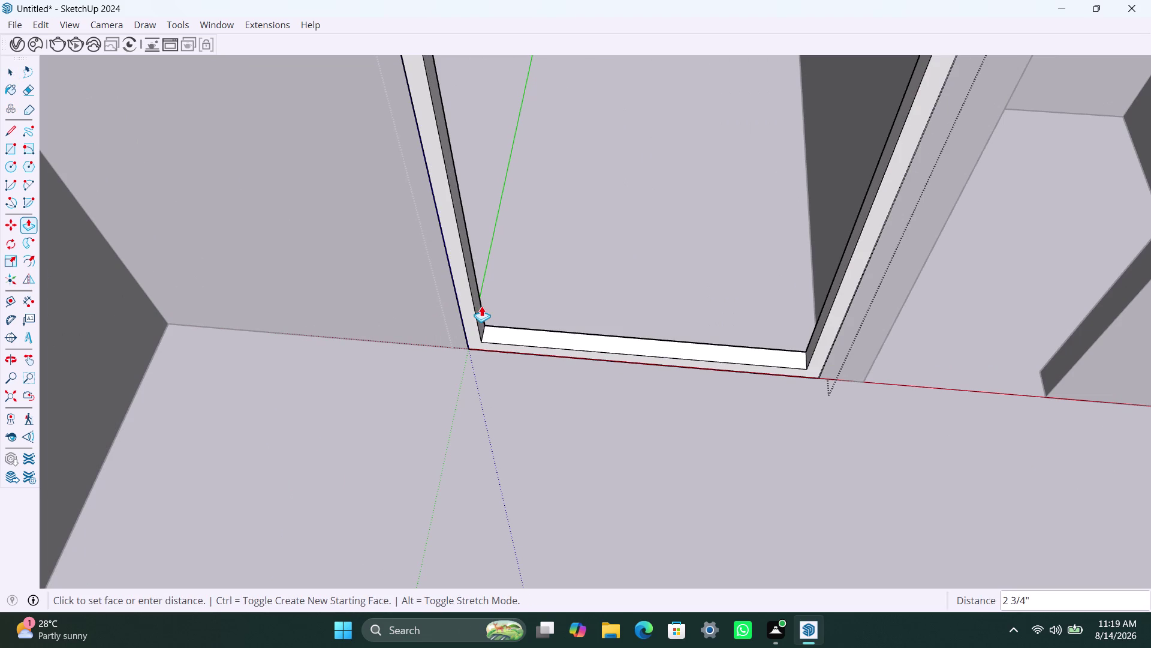
text(2")
key(Return)
key(space)
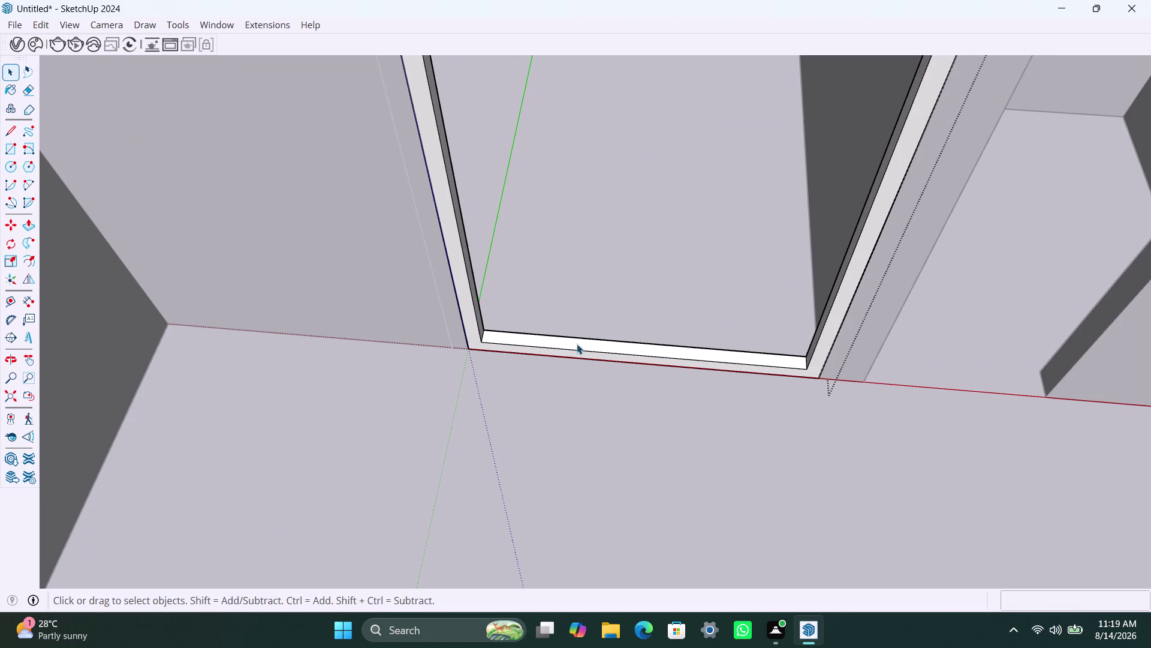
scroll(down, 3)
scroll(down, 3)
scroll(down, 3)
scroll(down, 3)
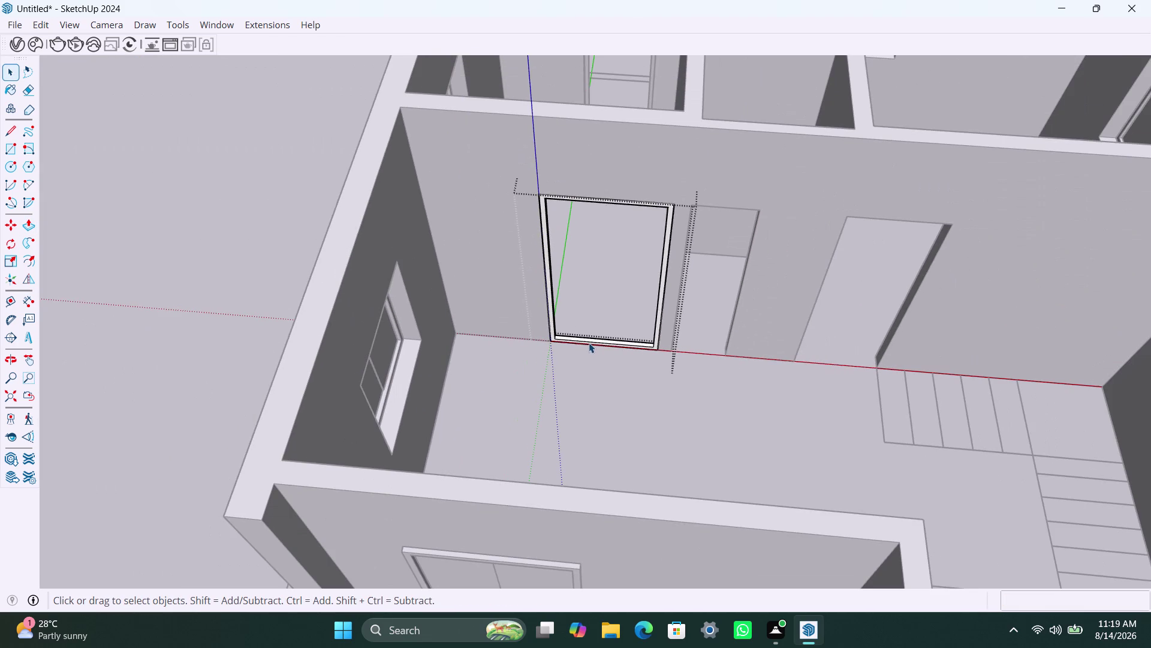
scroll(down, 3)
Orbit close to the doorway's bottom, undoing the last two operations.
middle_drag(596, 337, 584, 258)
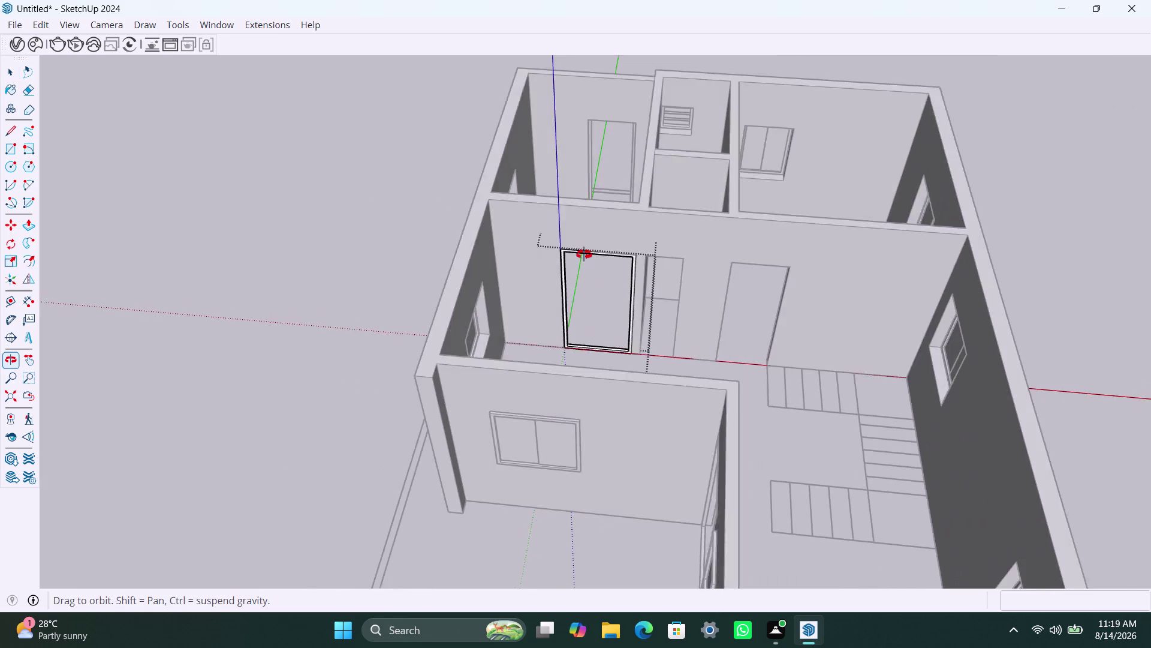
middle_drag(584, 258, 644, 350)
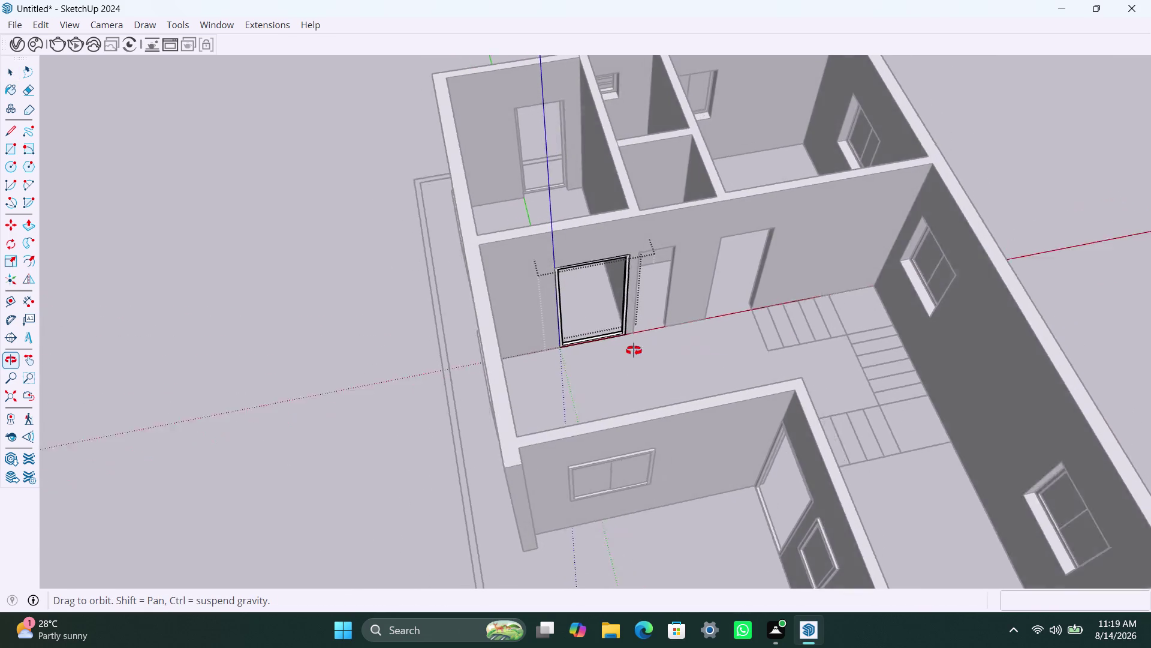
middle_drag(645, 350, 596, 350)
scroll(up, 3)
key(ctrl+z)
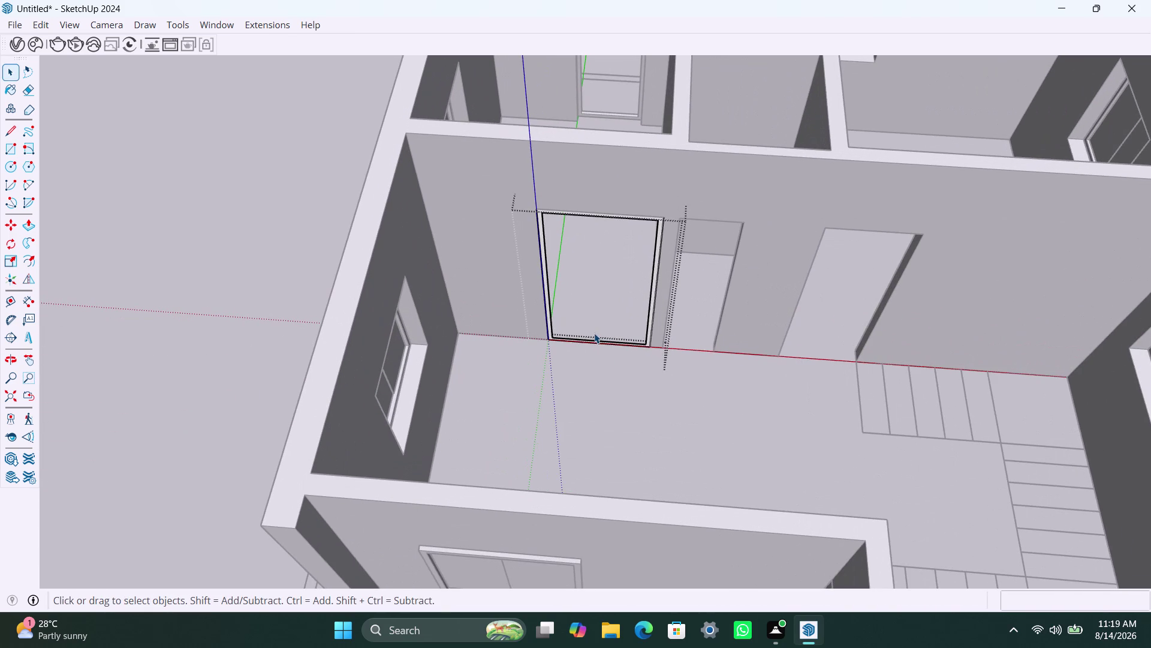
scroll(up, 3)
key(ctrl+z)
scroll(up, 3)
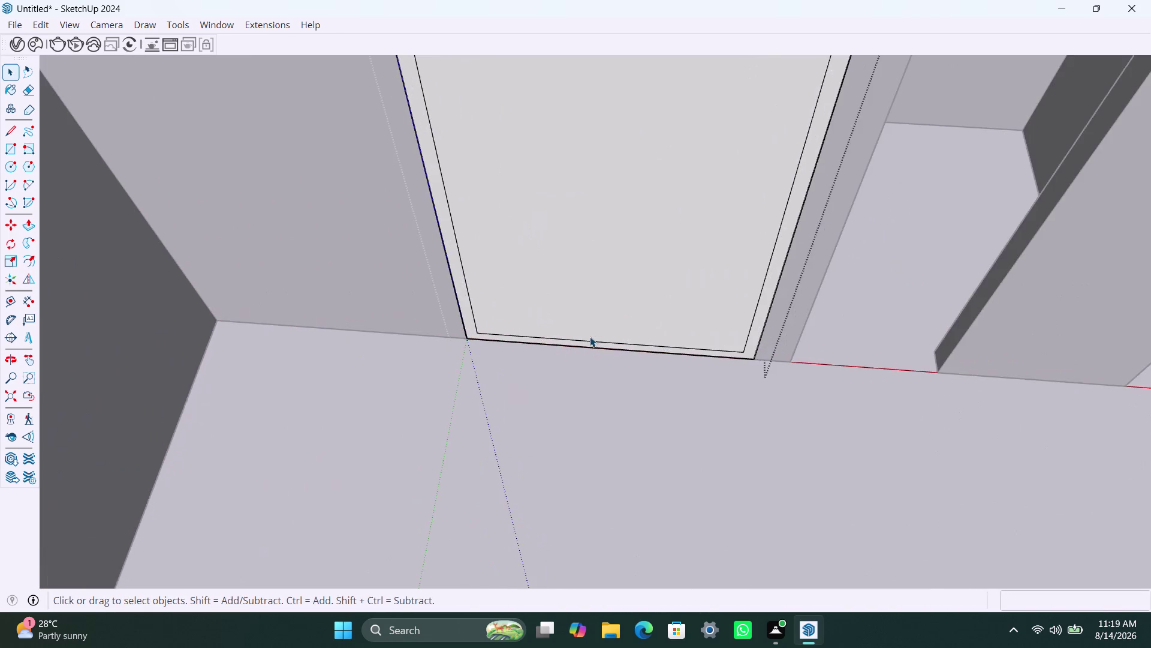
middle_drag(593, 317, 594, 259)
Remove the frame's inner bottom edge and delete the doorway's inner face.
click(591, 339)
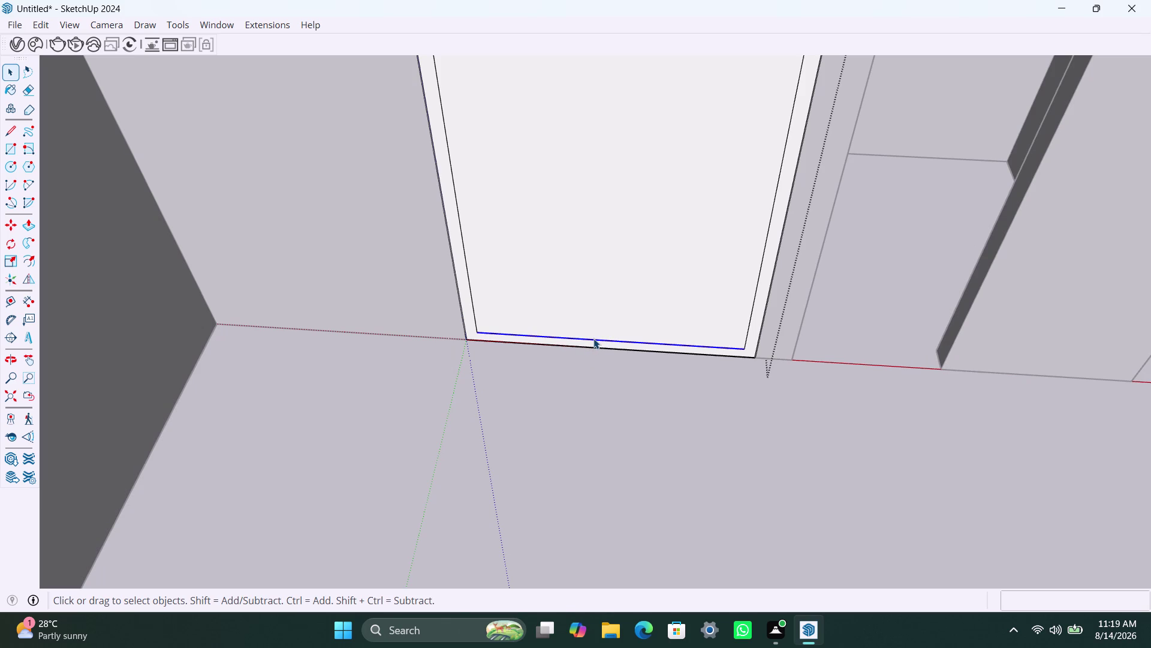
key(m)
click(593, 338)
click(590, 348)
key(space)
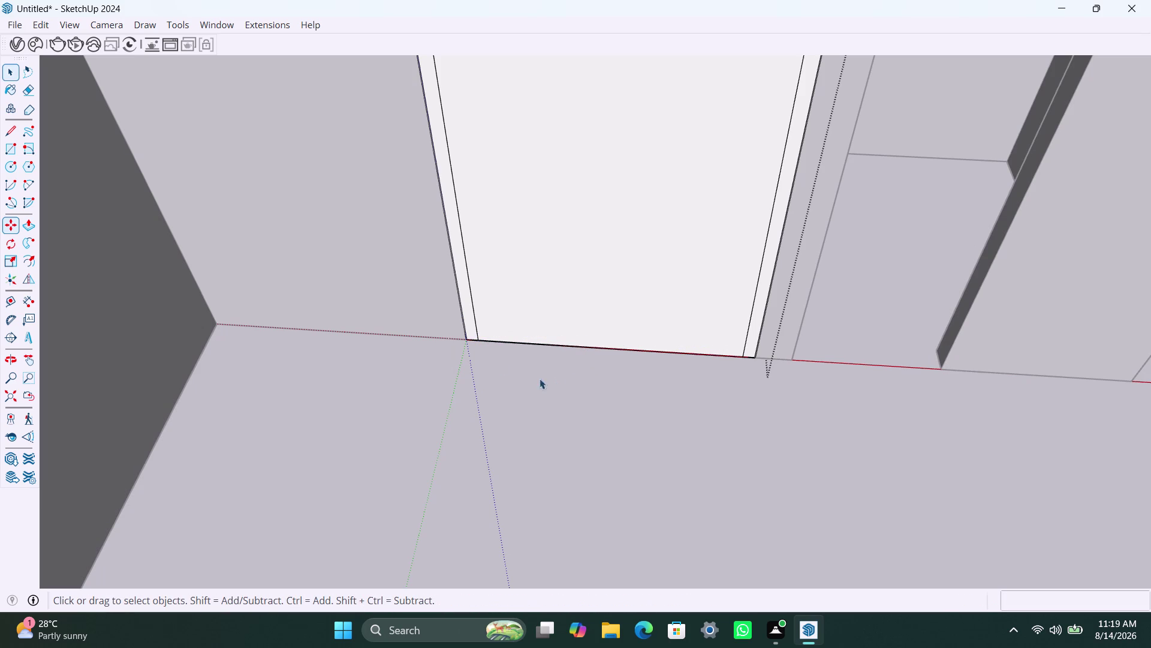
click(472, 309)
click(469, 314)
click(527, 303)
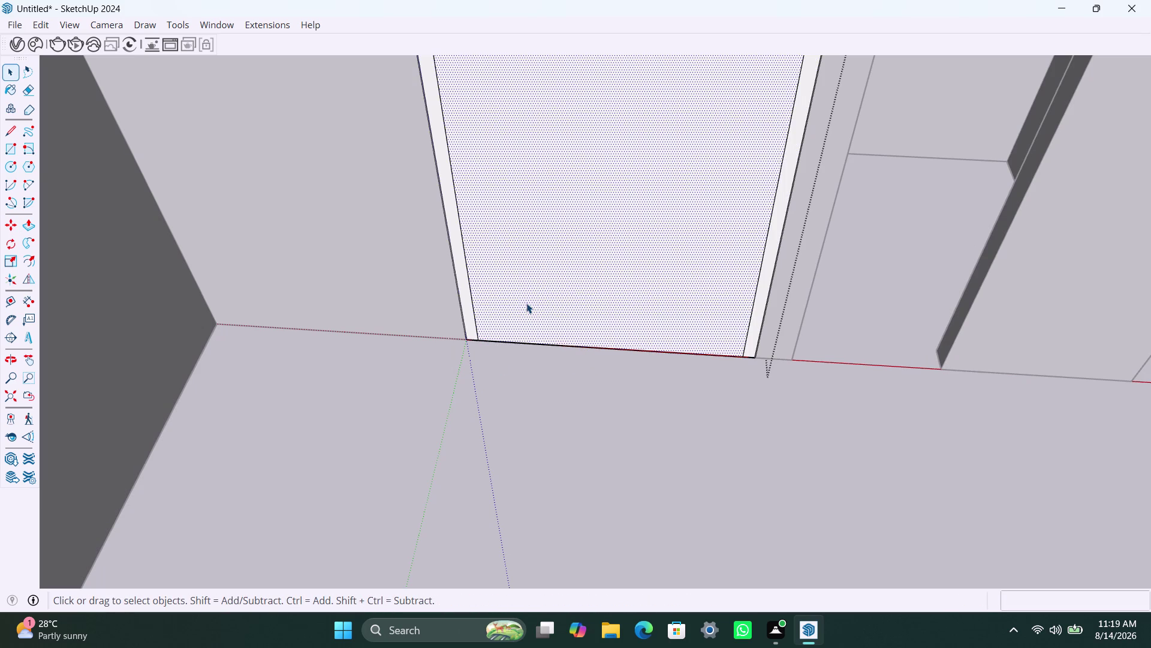
key(Delete)
Pull the left door frame out 2" and close its group.
click(470, 323)
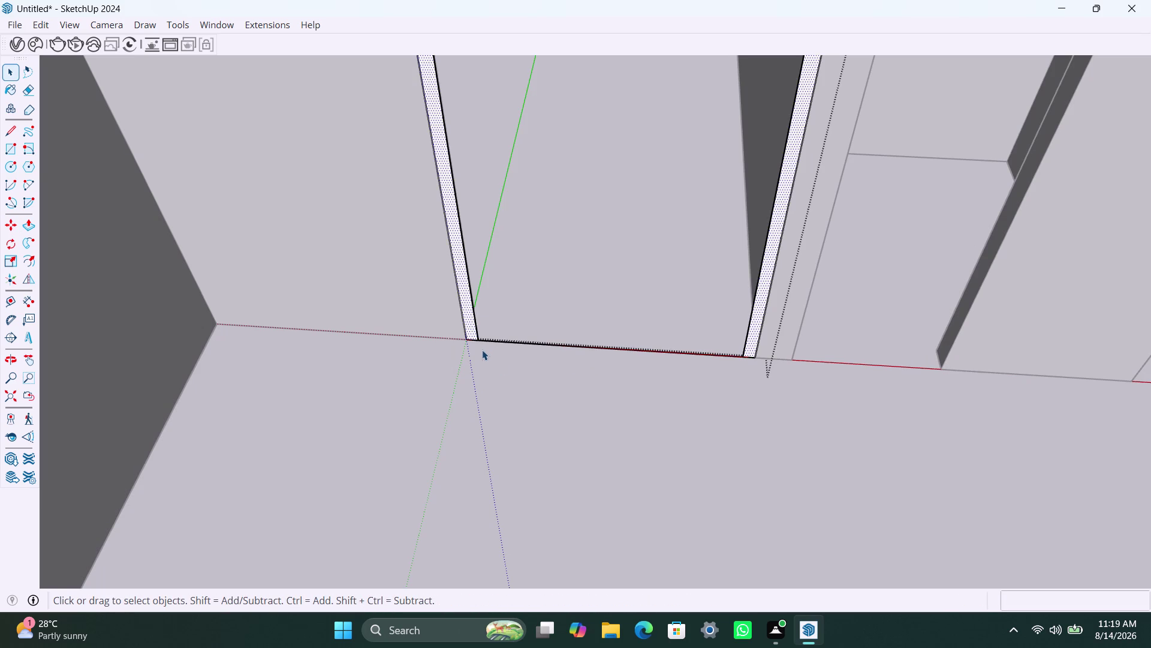
key(p)
click(473, 325)
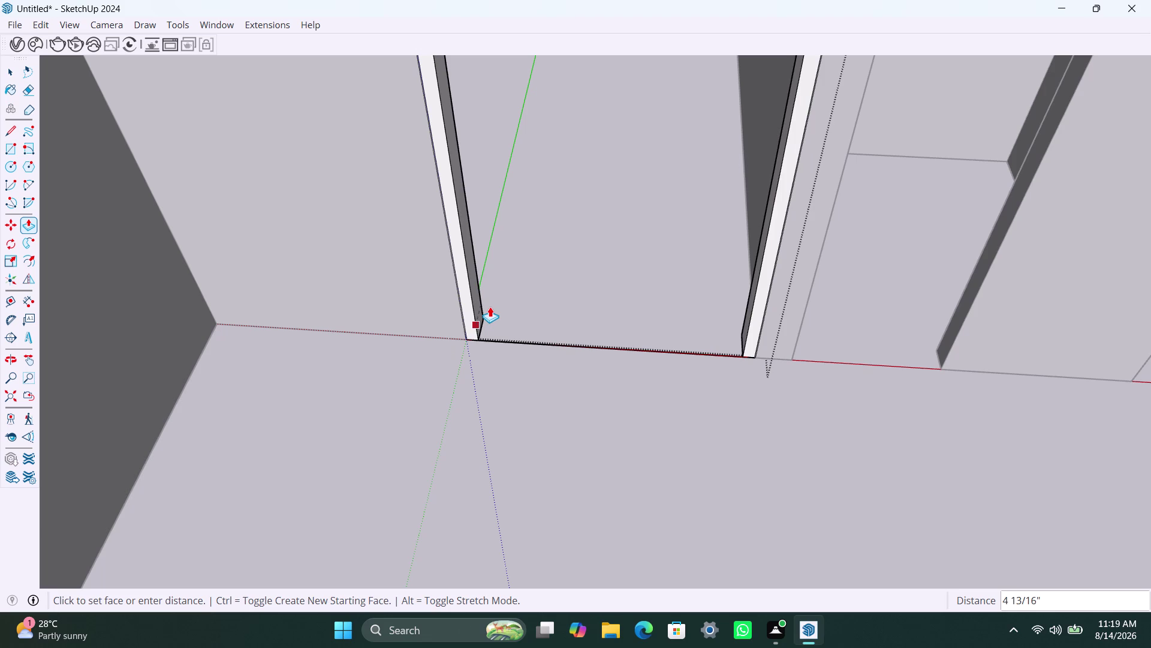
text(2")
key(Return)
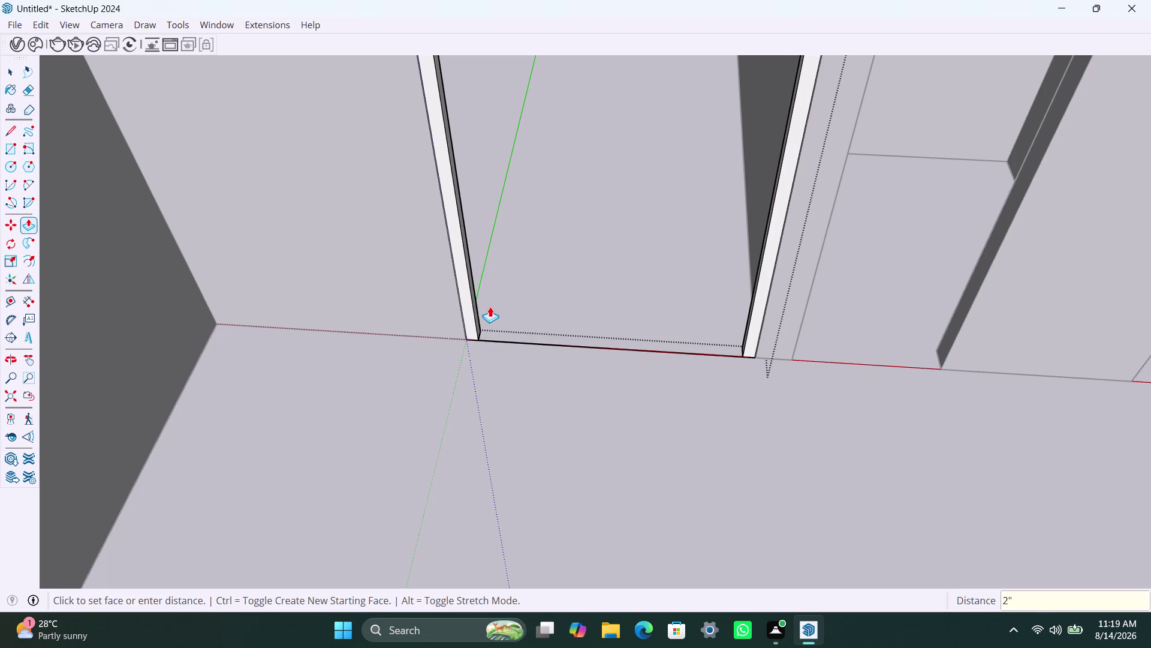
key(space)
scroll(down, 3)
scroll(down, 3)
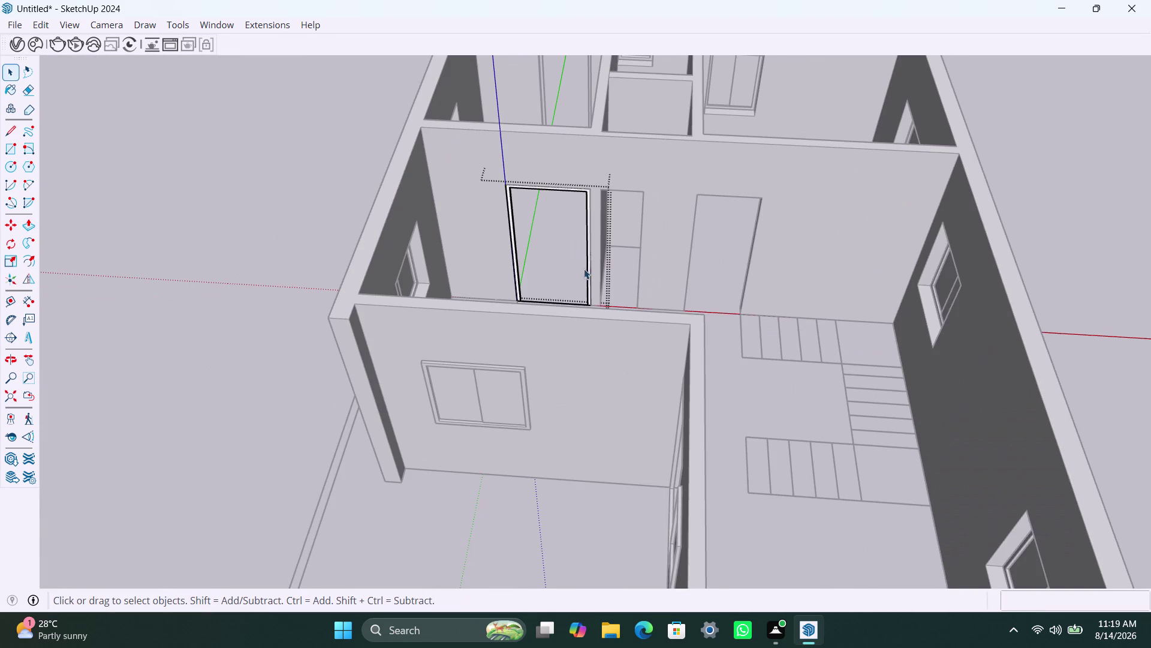
click(759, 387)
scroll(down, 3)
middle_drag(697, 270, 563, 391)
scroll(up, 3)
middle_drag(547, 439, 573, 432)
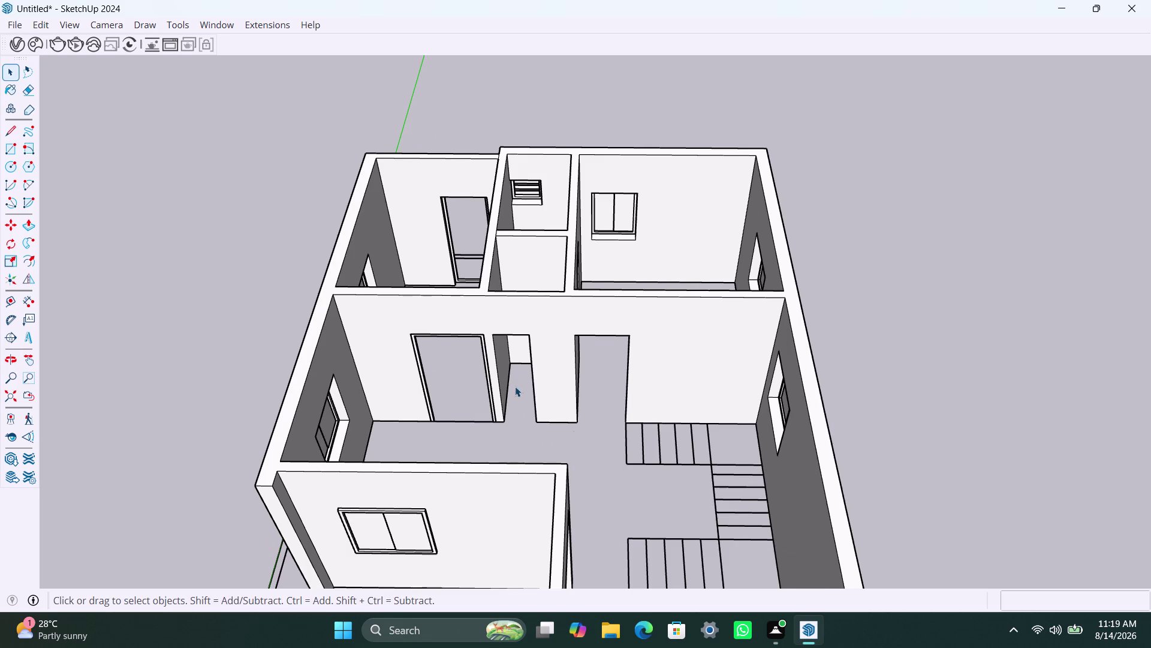
scroll(up, 3)
scroll(up, 3)
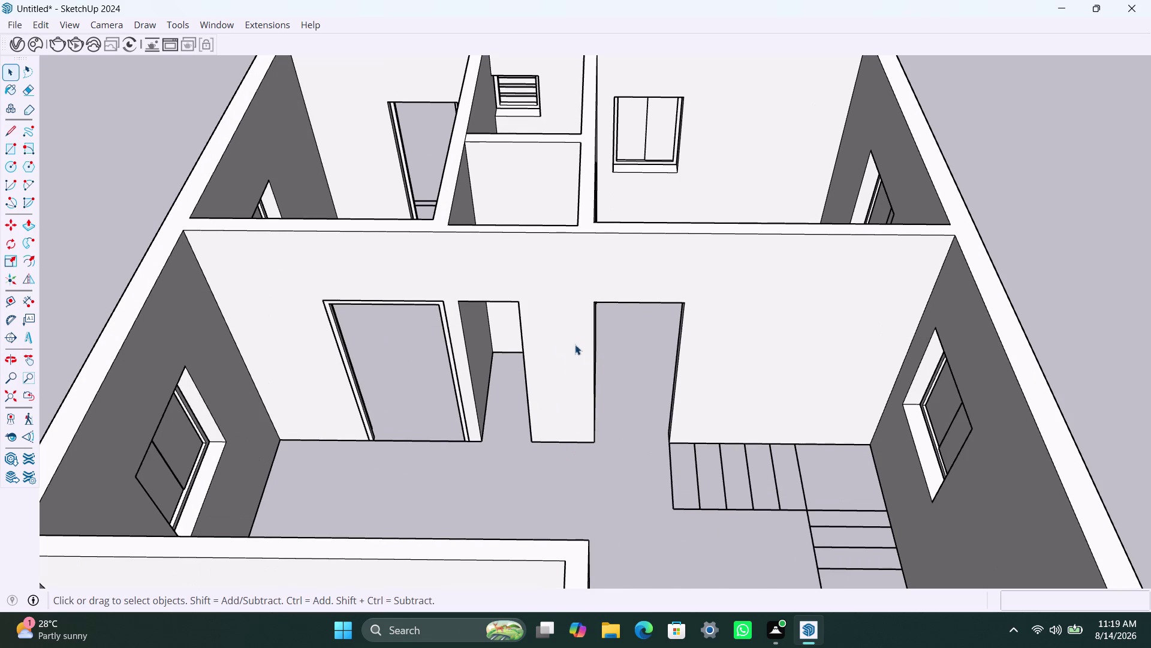
scroll(up, 3)
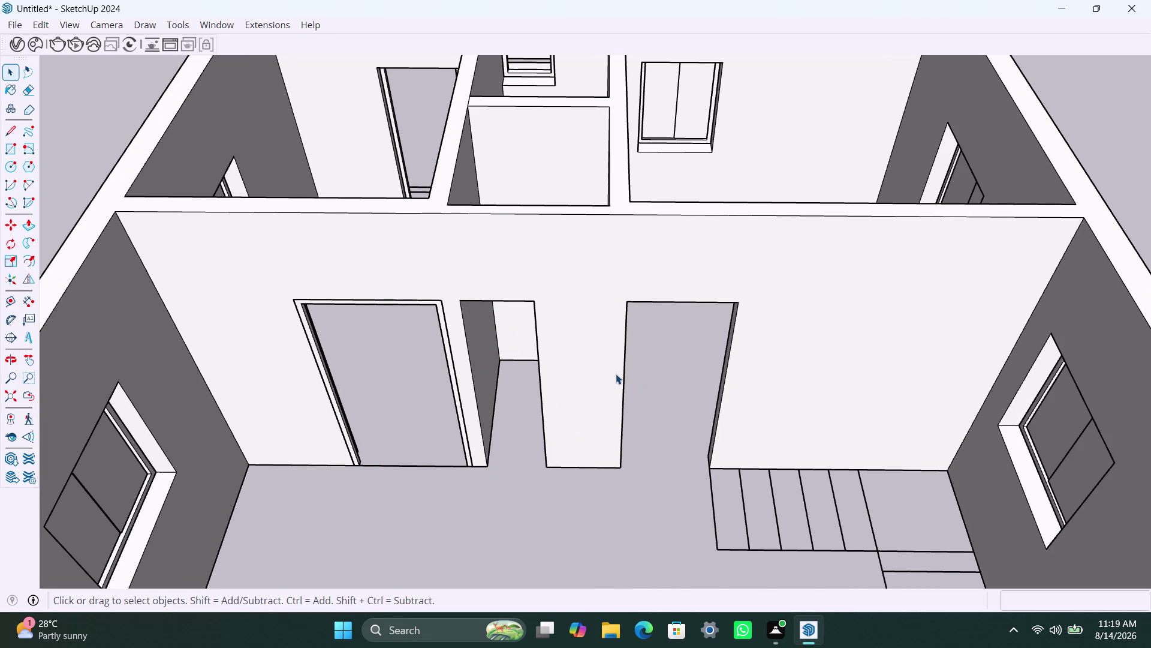
scroll(up, 3)
scroll(up, 3)
middle_drag(535, 351, 533, 263)
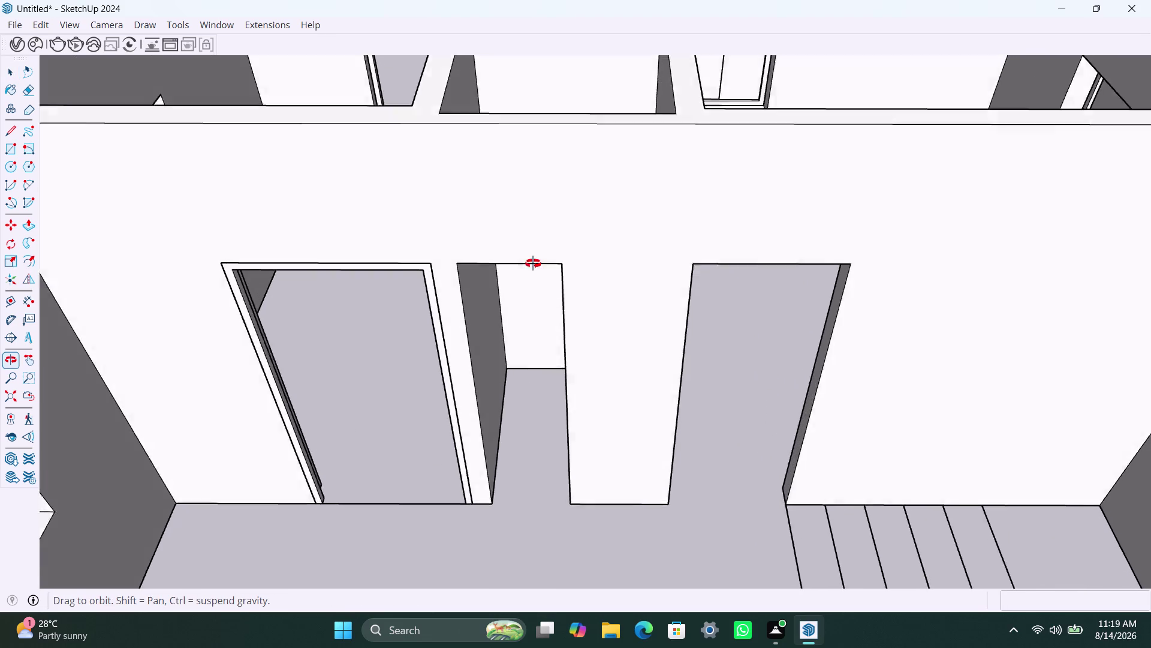
middle_drag(533, 263, 502, 303)
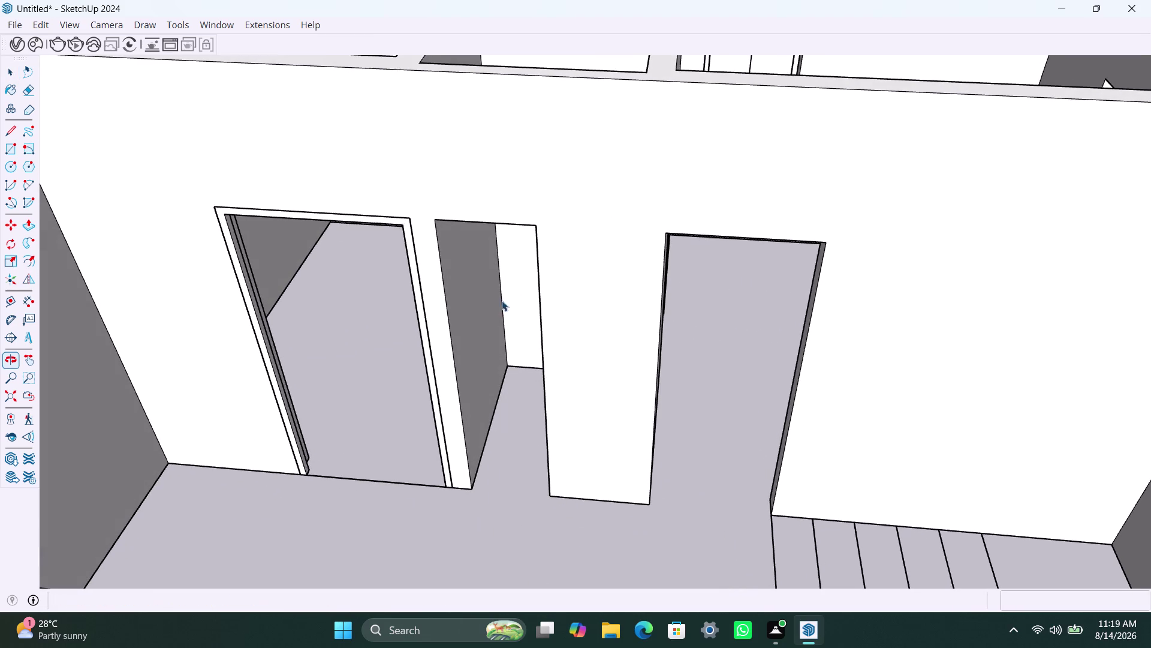
scroll(up, 3)
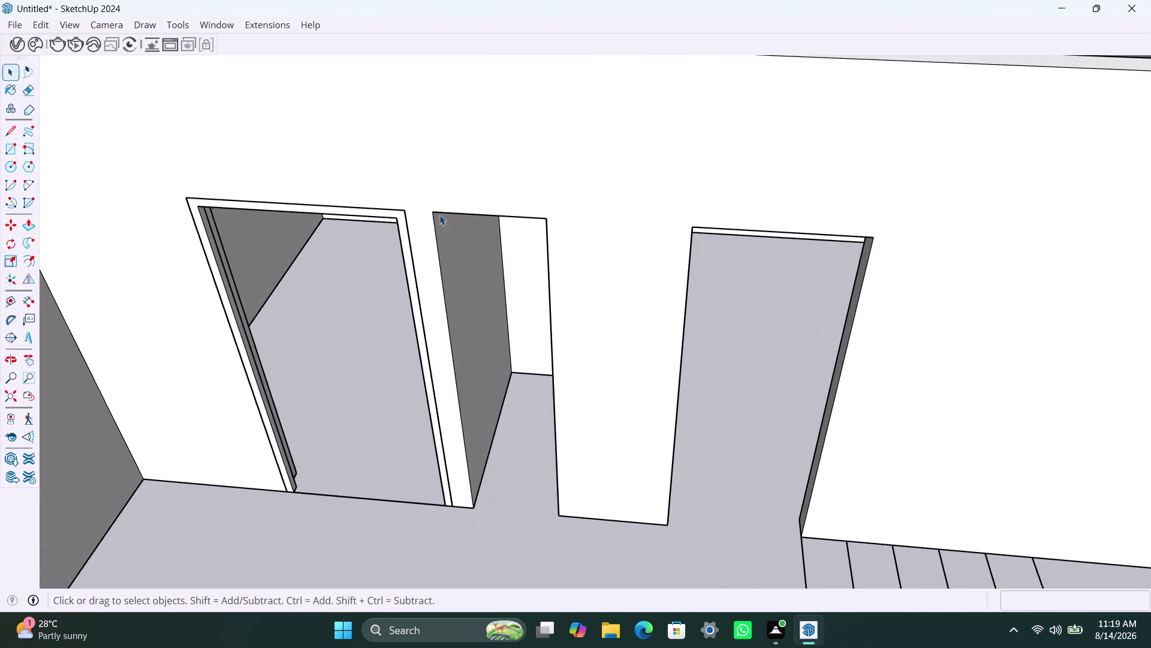
Draw a rectangle across the narrow doorway, group it, and edit the group.
key(r)
click(438, 213)
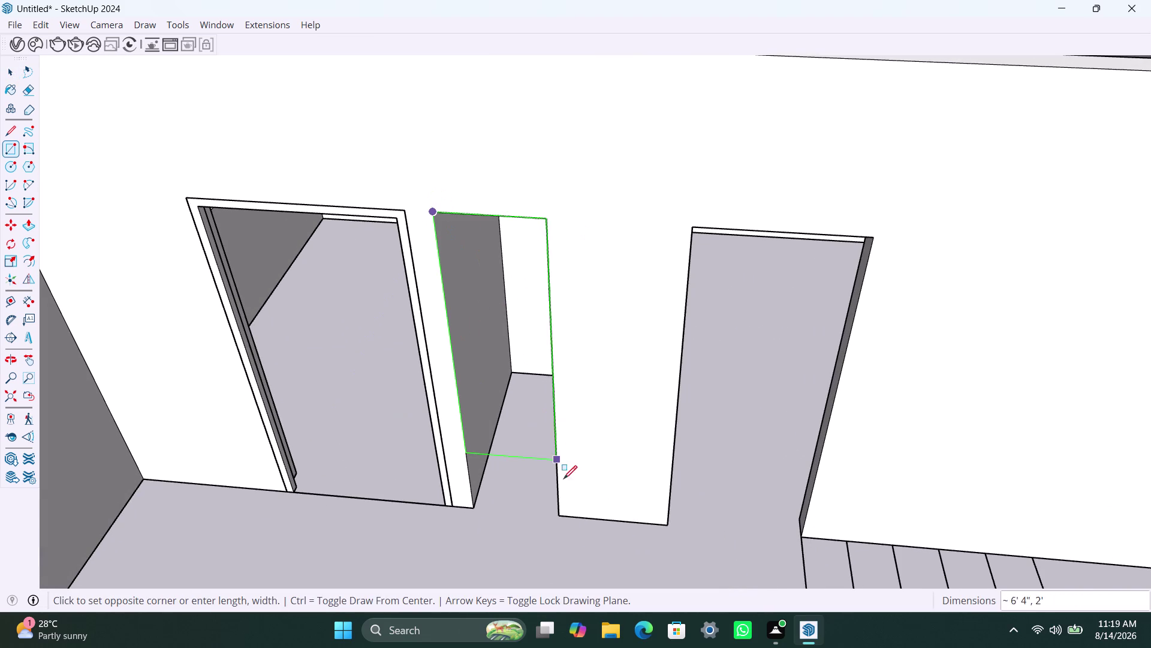
click(555, 515)
key(space)
double_click(500, 399)
right_click(500, 398)
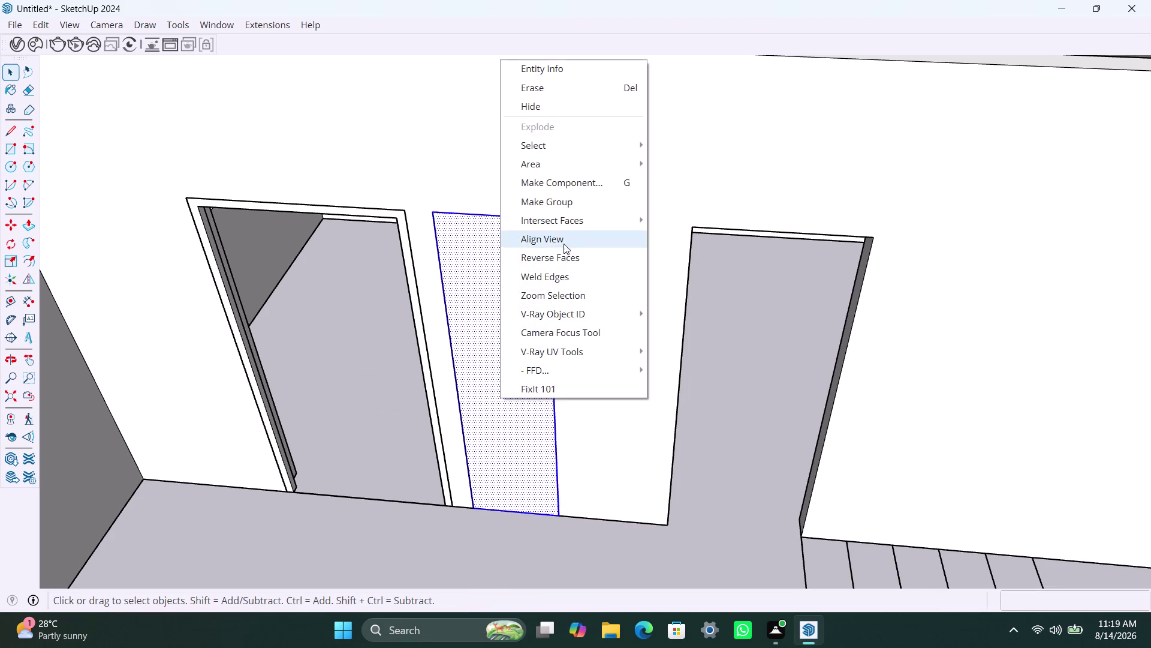
click(564, 206)
triple_click(500, 367)
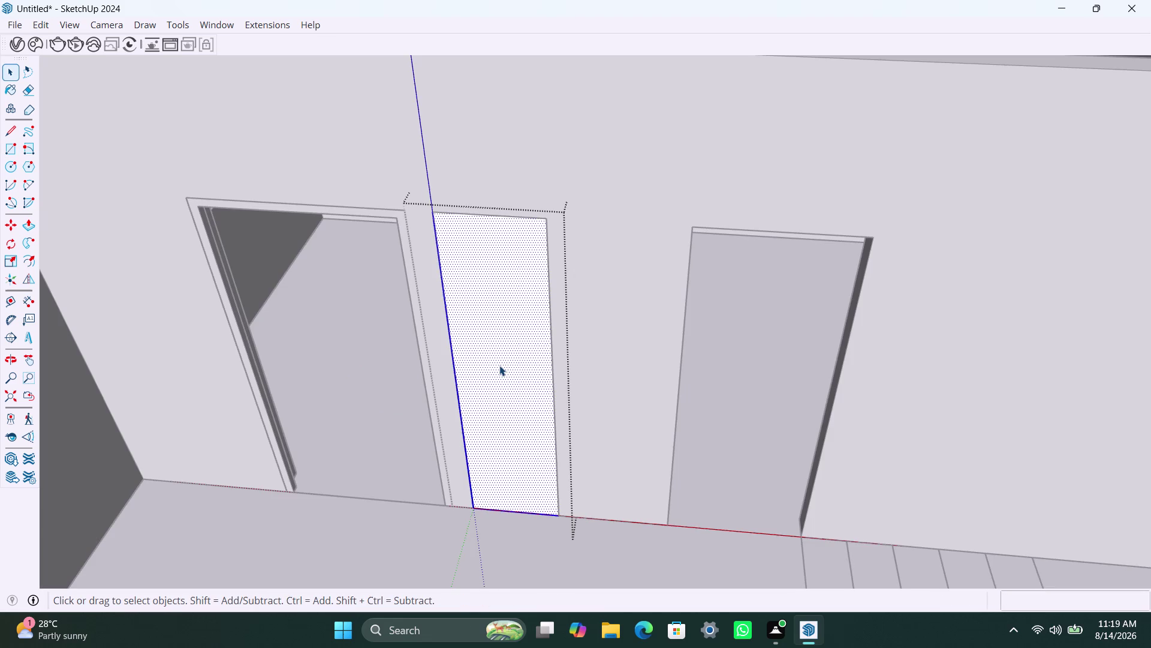
Offset the rectangle's edges 2" inward to form the frame.
key(f)
click(493, 347)
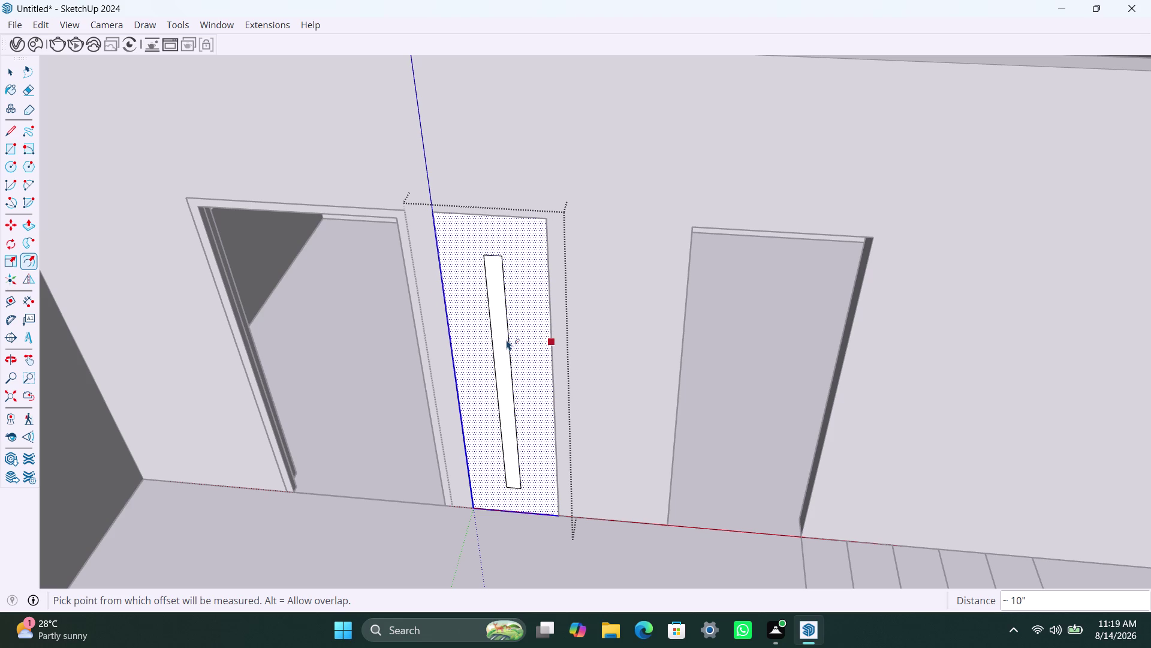
key(ctrl+z)
click(481, 338)
key(2)
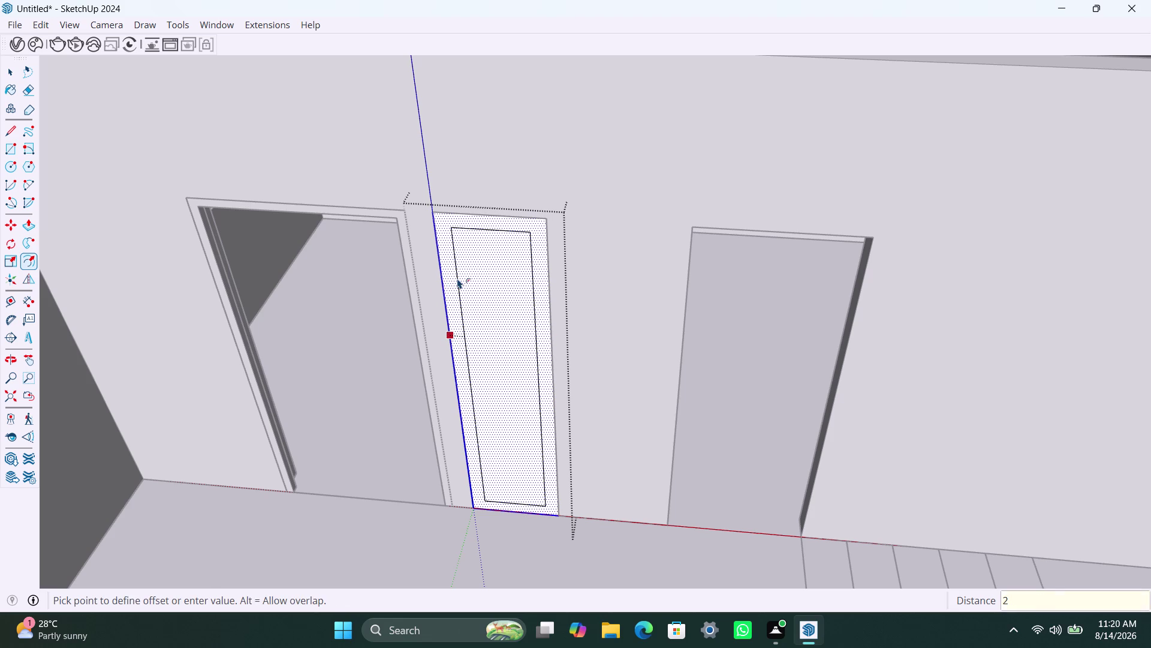
key(shift+quotedbl)
key(Return)
key(space)
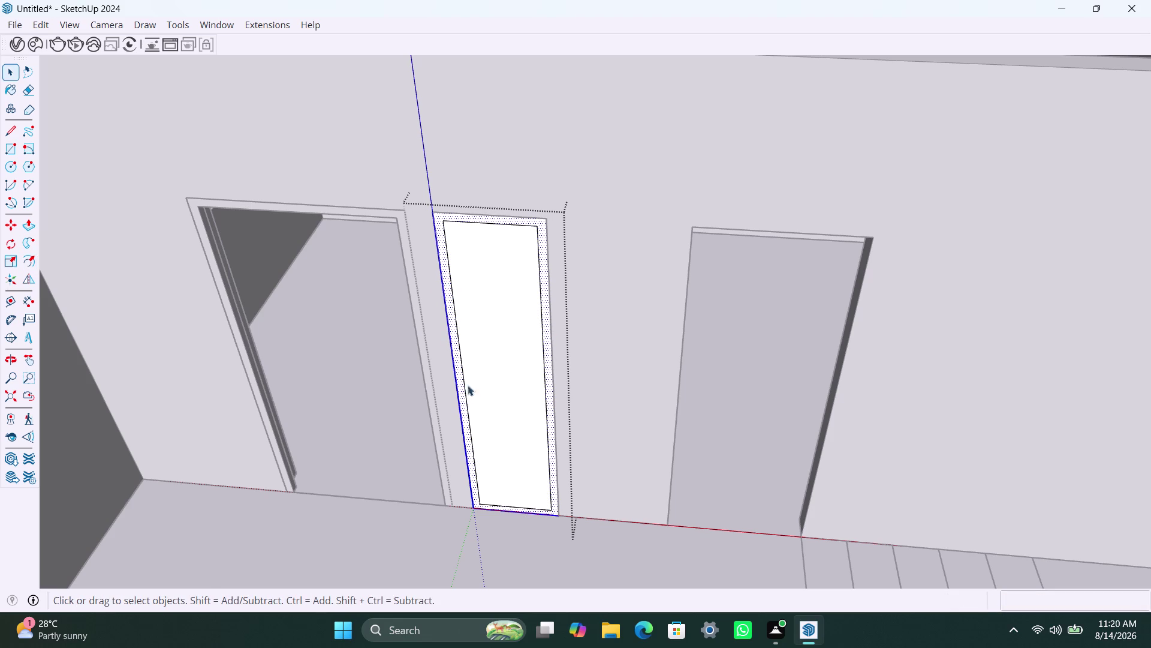
Delete the inner panel face so the narrow doorway is open.
click(514, 503)
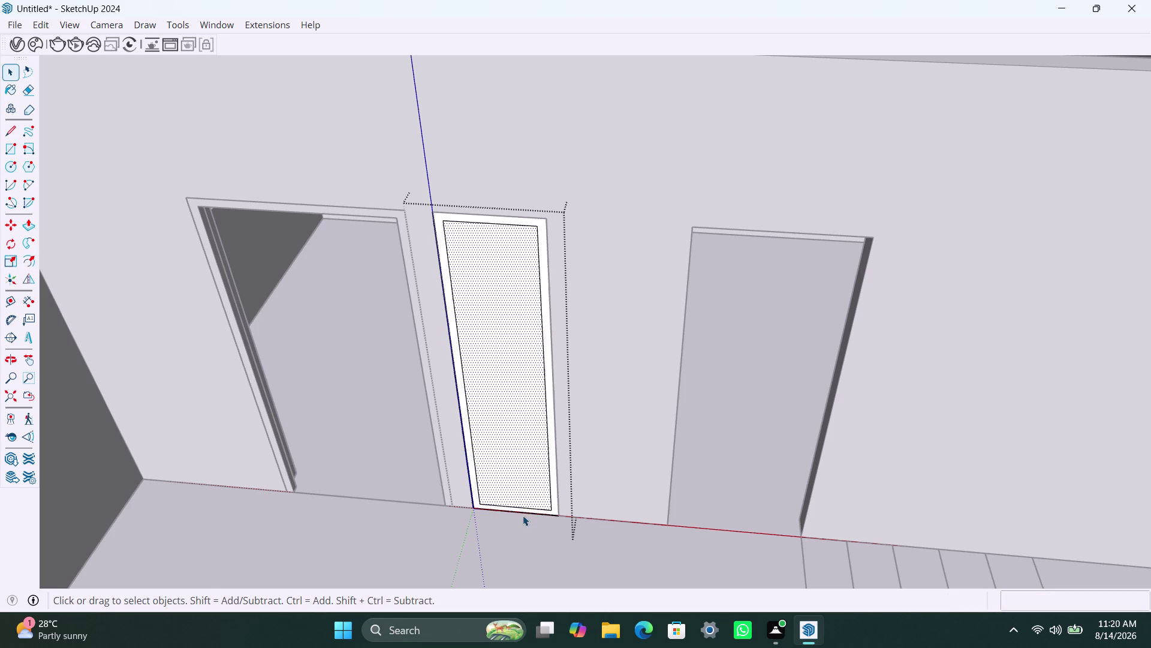
scroll(up, 3)
click(521, 506)
key(m)
click(520, 505)
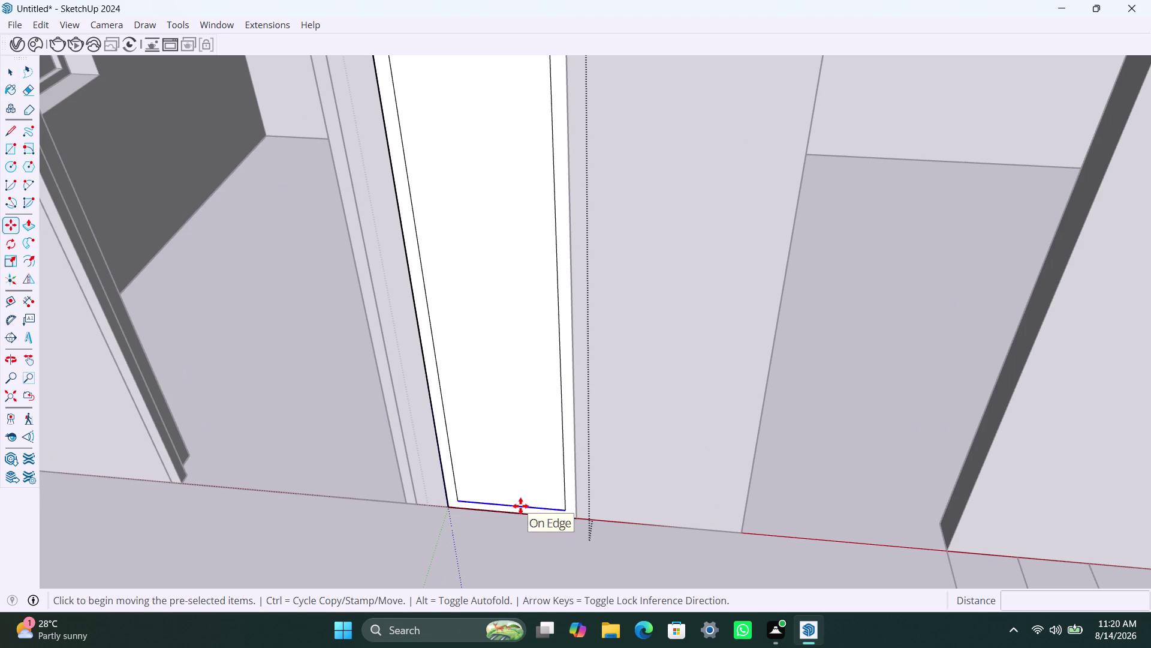
click(518, 514)
key(space)
click(515, 543)
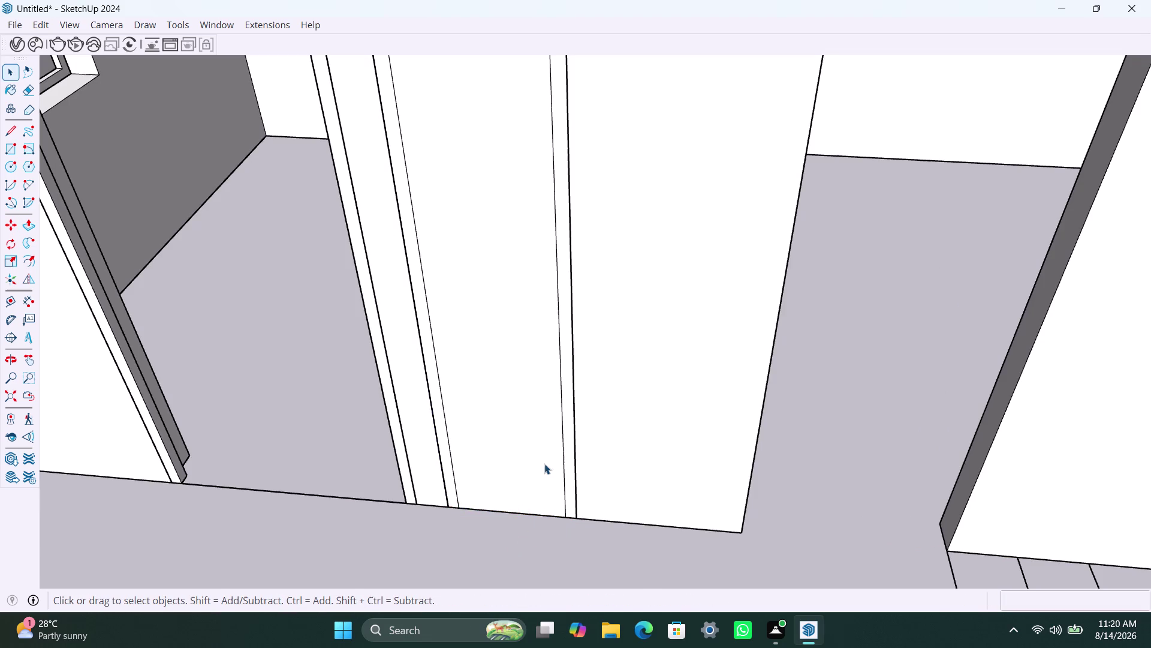
click(545, 461)
double_click(567, 446)
click(551, 444)
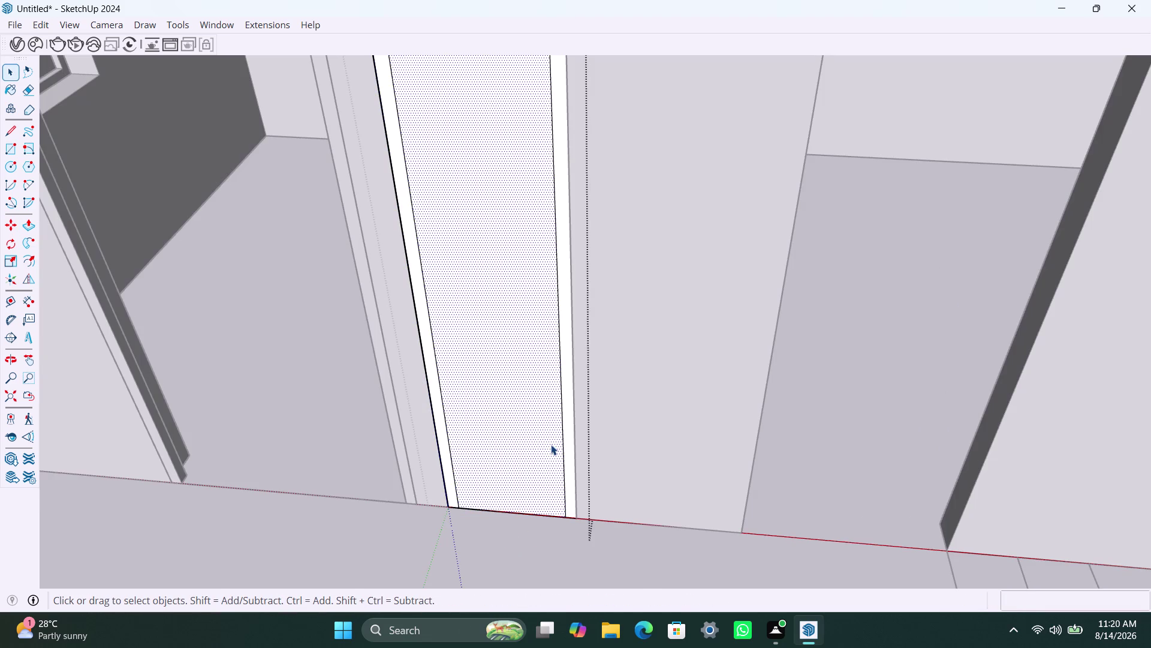
key(Delete)
scroll(down, 3)
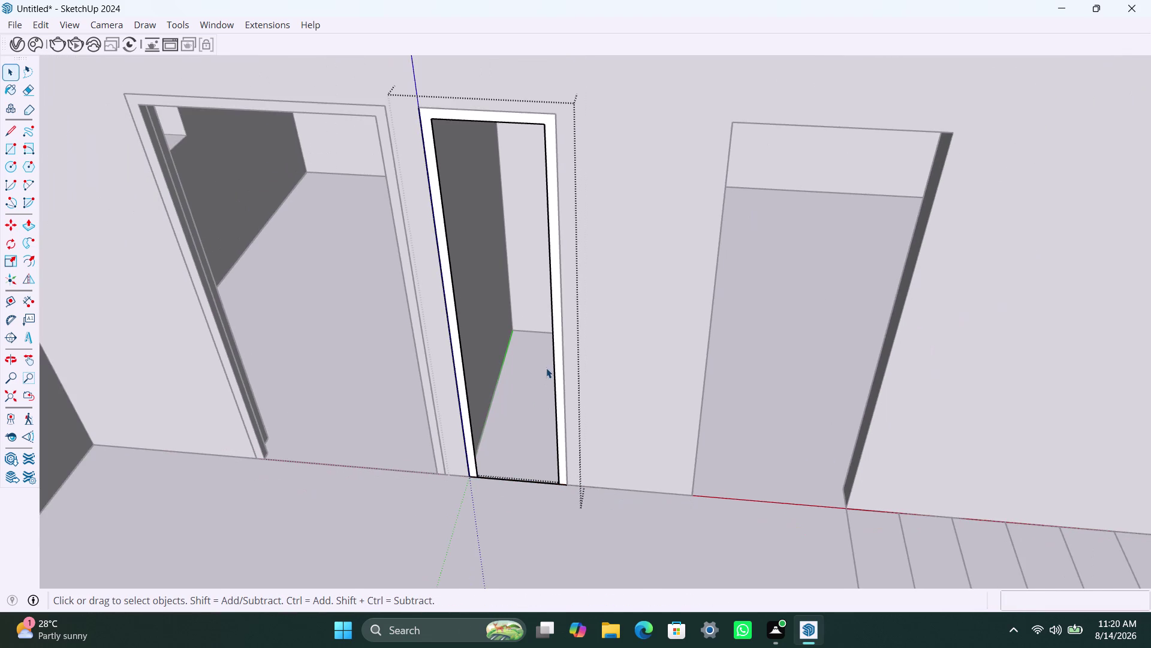
scroll(down, 3)
Push/Pull the frame face 2" and close the narrow door frame group.
click(560, 360)
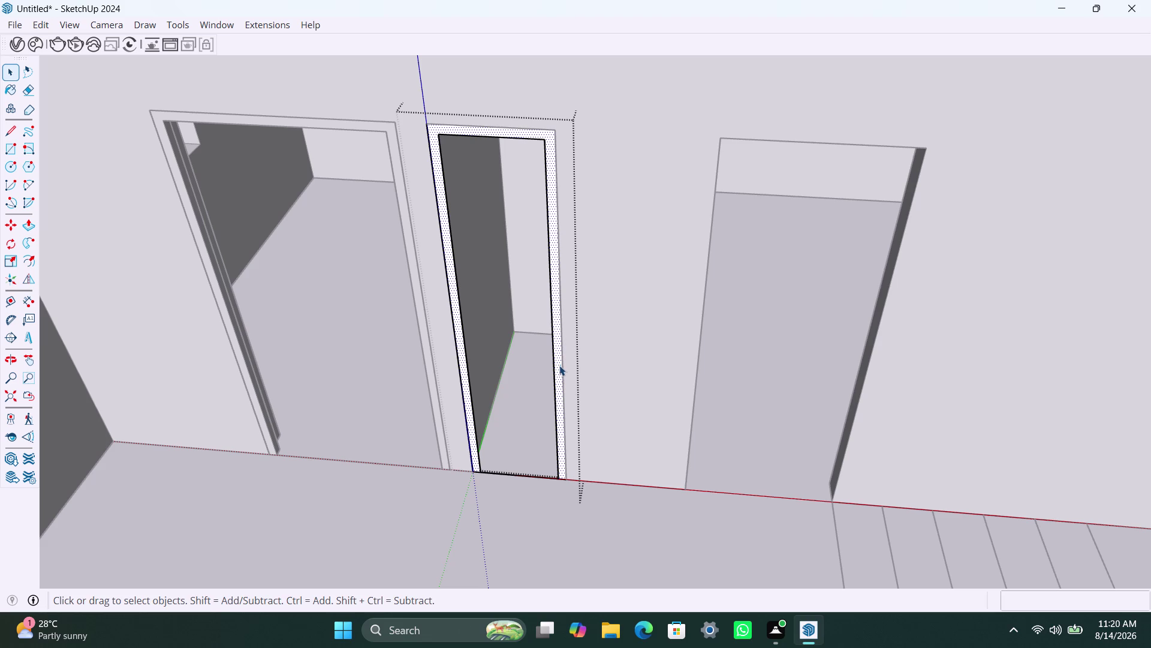
key(p)
click(559, 365)
text(2)
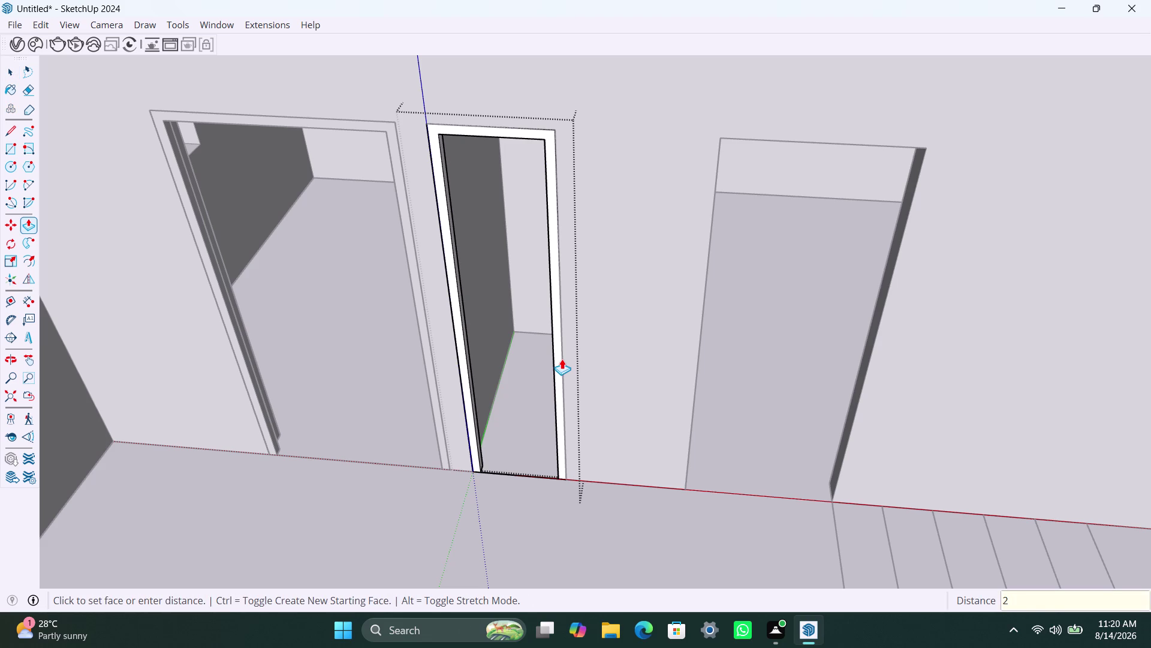
text(")
key(Return)
key(space)
click(750, 391)
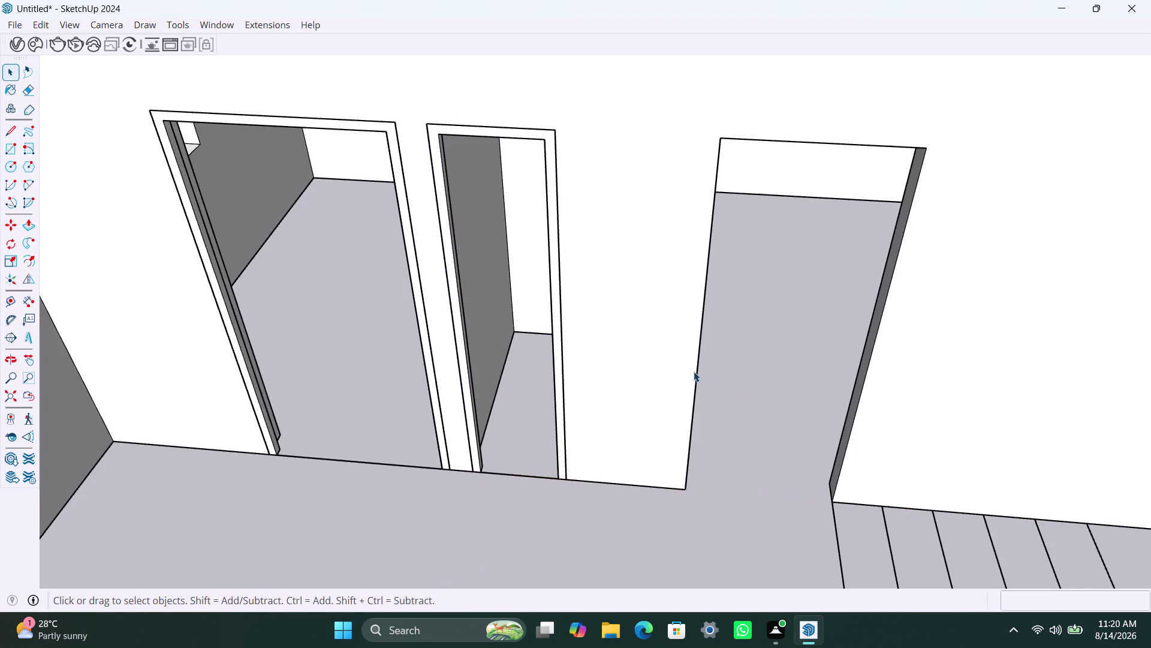
scroll(down, 3)
scroll(down, 3)
scroll(down, 3)
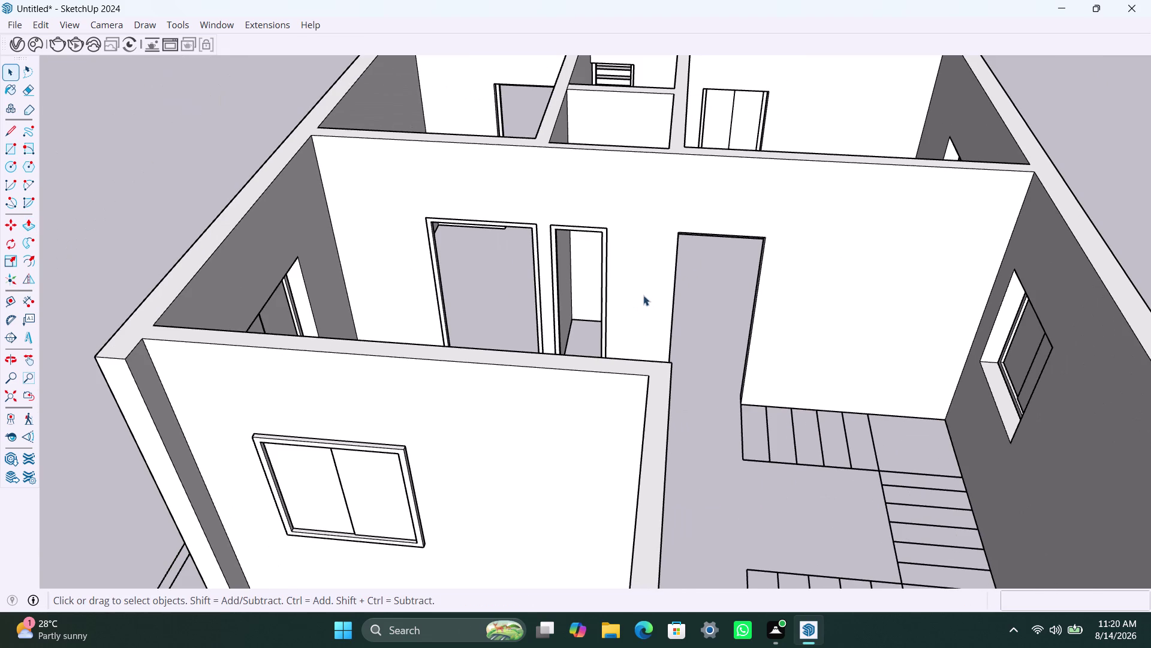
middle_drag(645, 304, 443, 285)
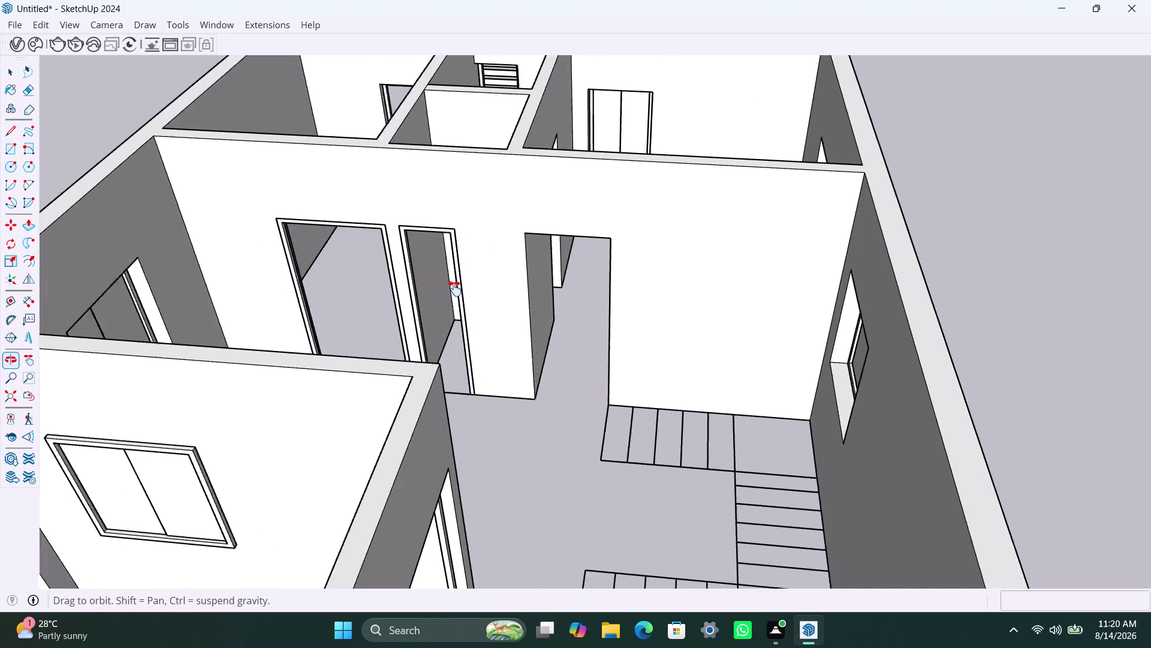
middle_drag(443, 285, 442, 284)
scroll(up, 3)
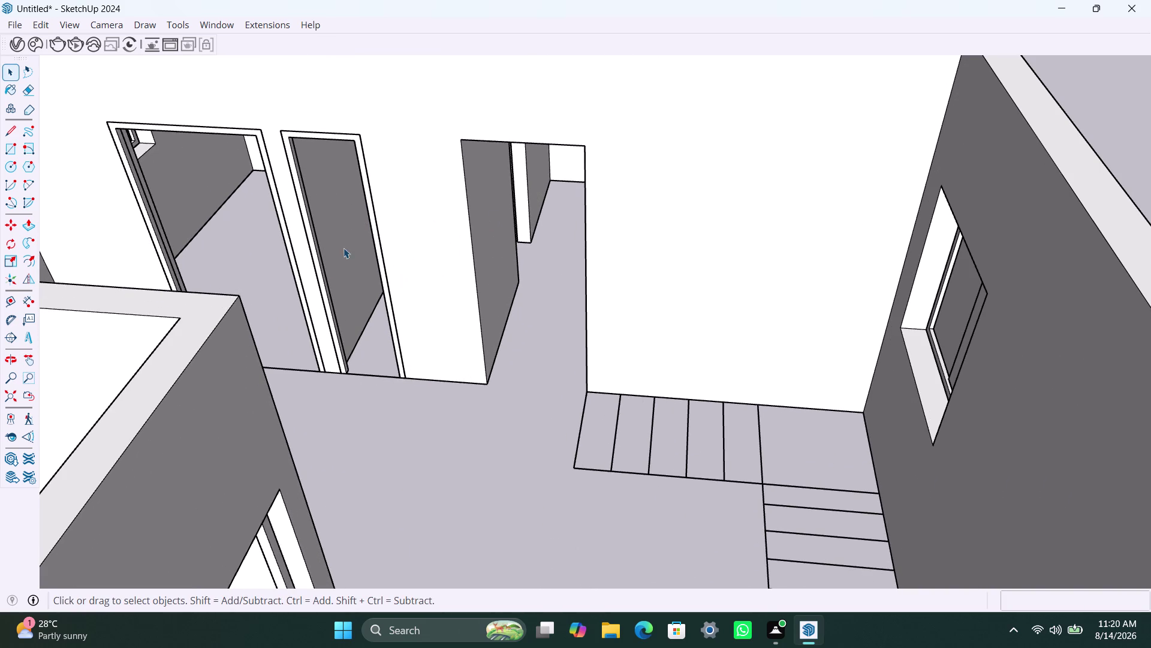
scroll(up, 3)
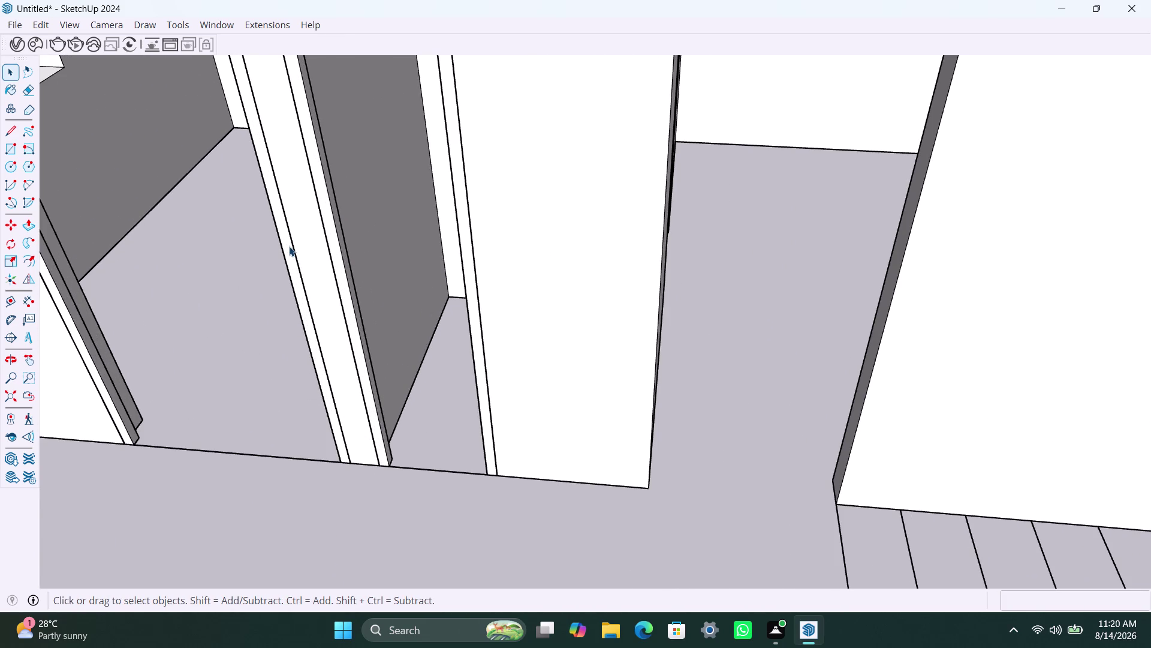
scroll(down, 3)
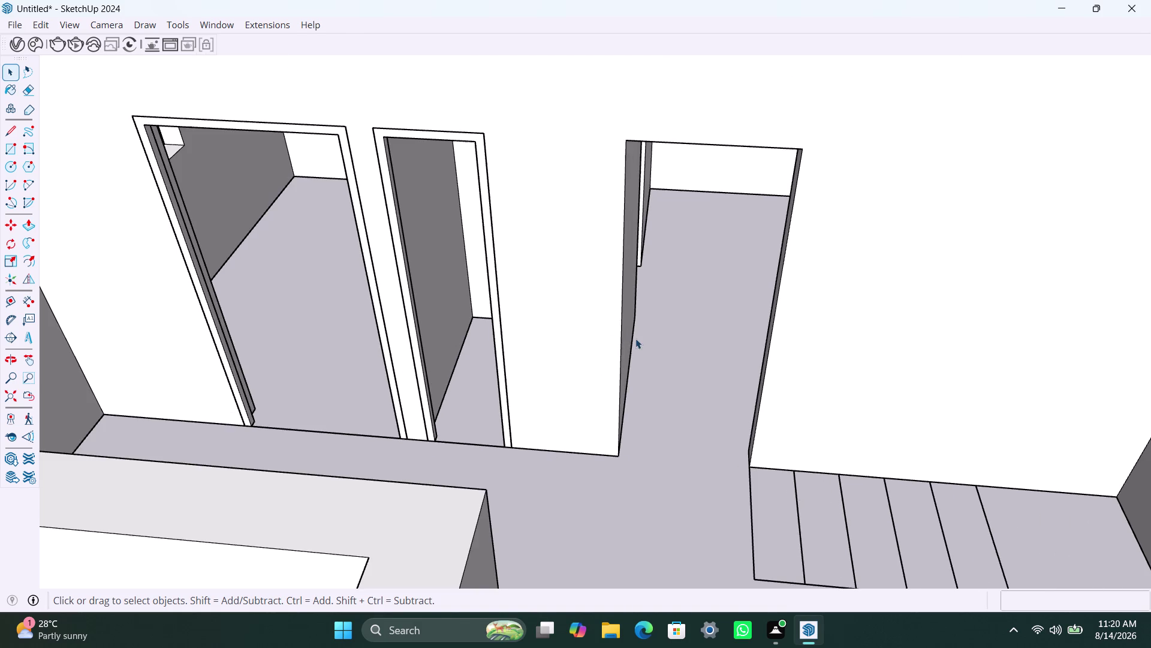
scroll(down, 3)
middle_drag(591, 361, 502, 372)
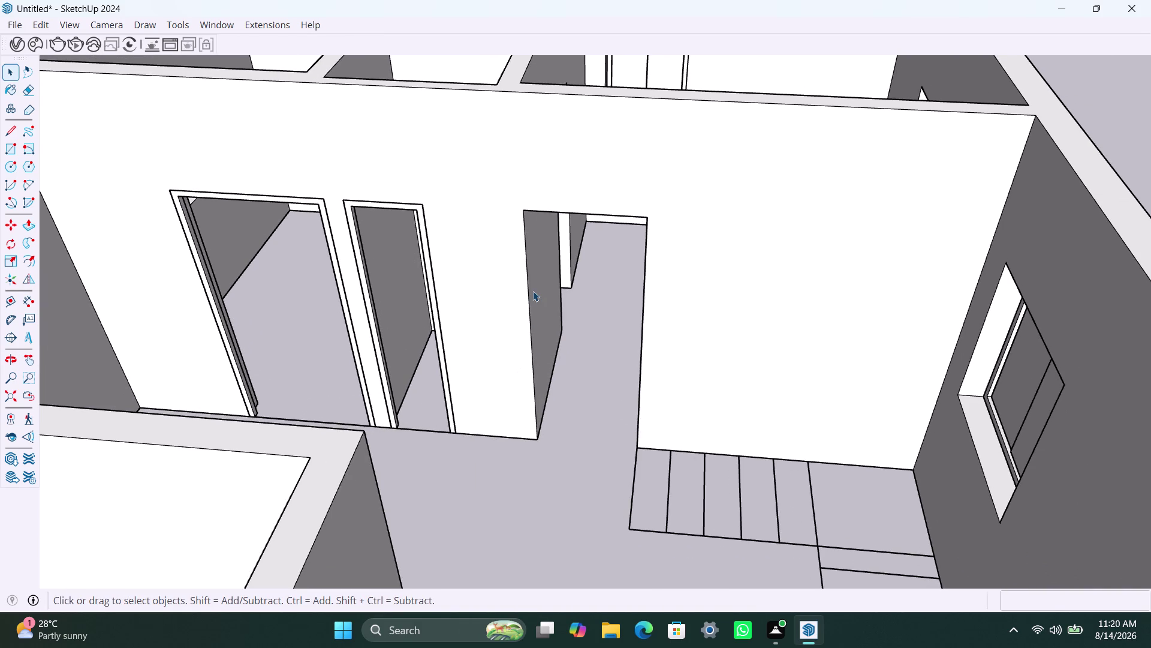
Draw a rectangle across the wide doorway, group it, and edit the group.
key(r)
click(520, 213)
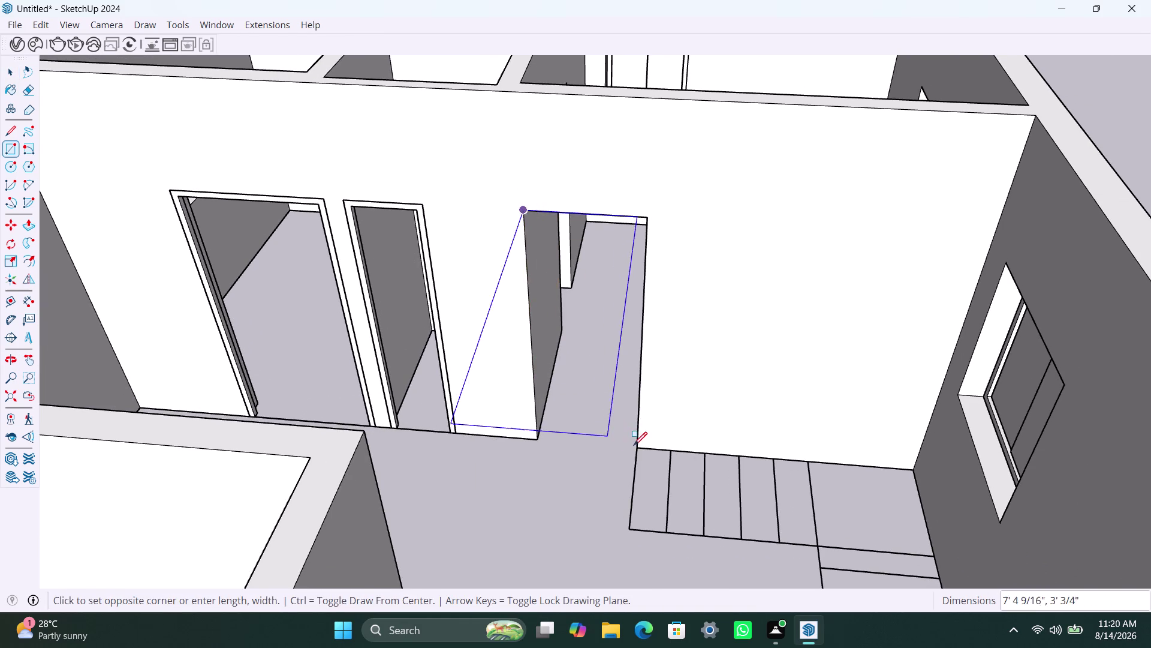
click(637, 446)
key(space)
double_click(599, 369)
right_click(600, 368)
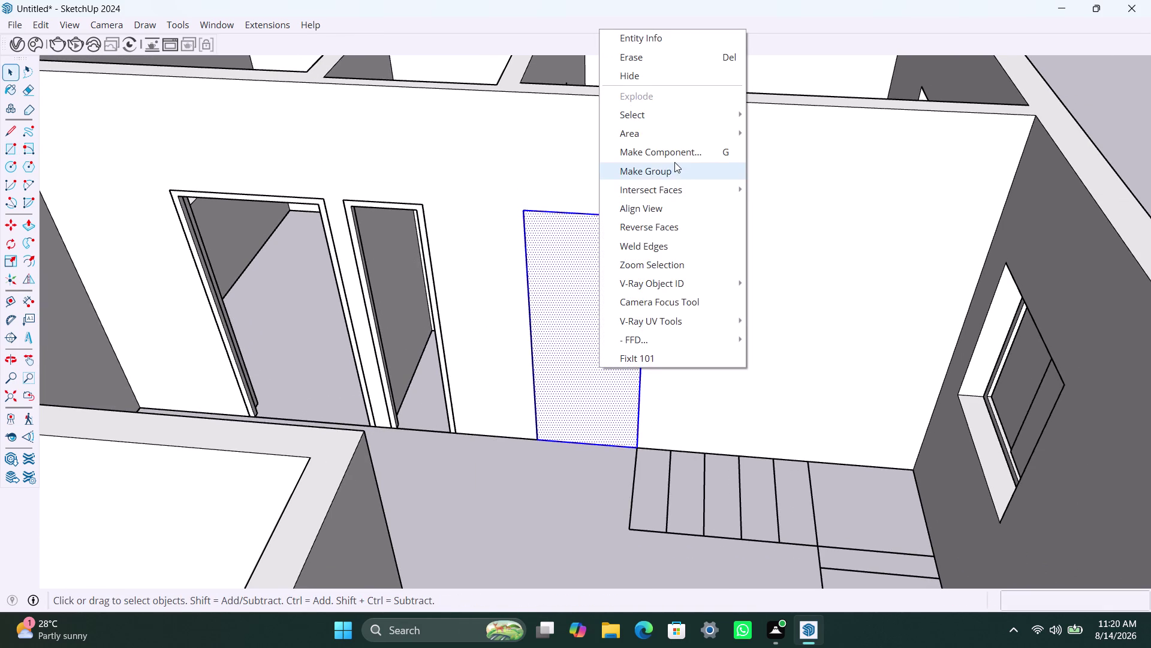
click(673, 169)
triple_click(590, 298)
Offset the rectangle 2" inward, correcting a mistyped 12.
key(f)
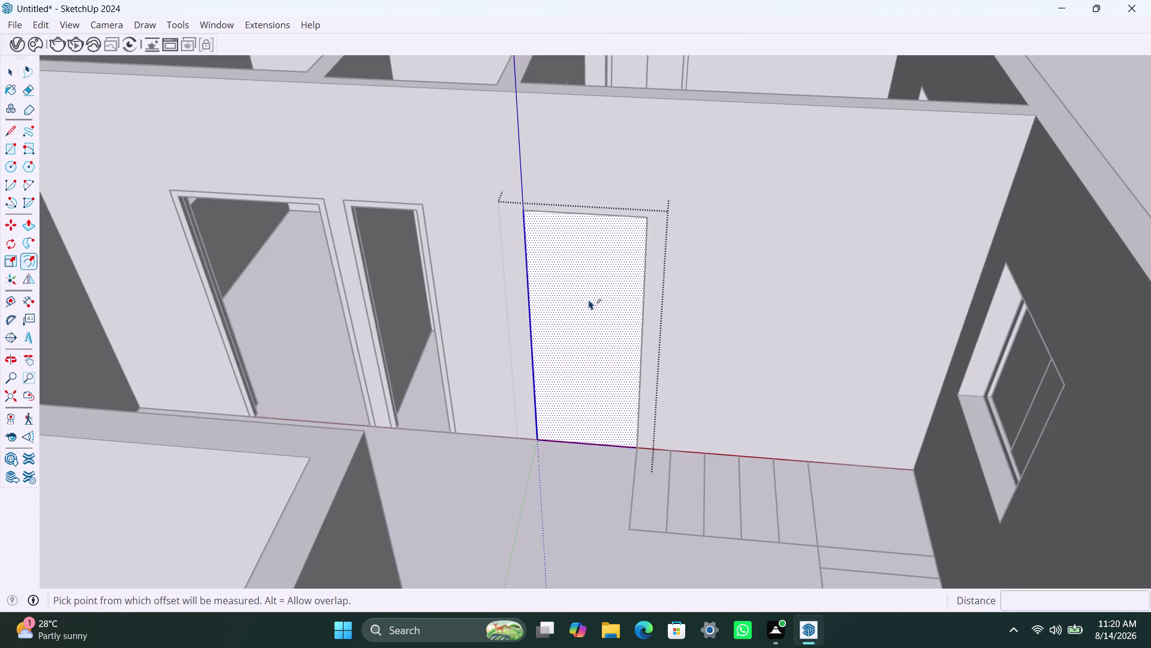
click(584, 299)
text(12)
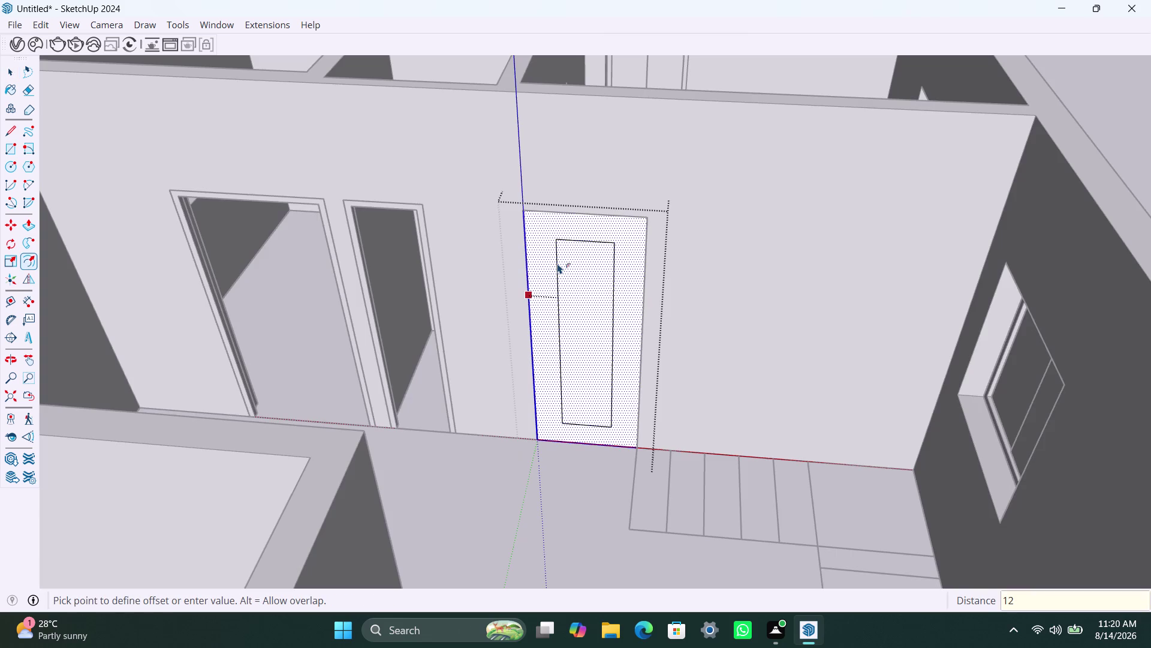
key(BackSpace)
key(BackSpace)
key(2)
key(shift+quotedbl)
key(Return)
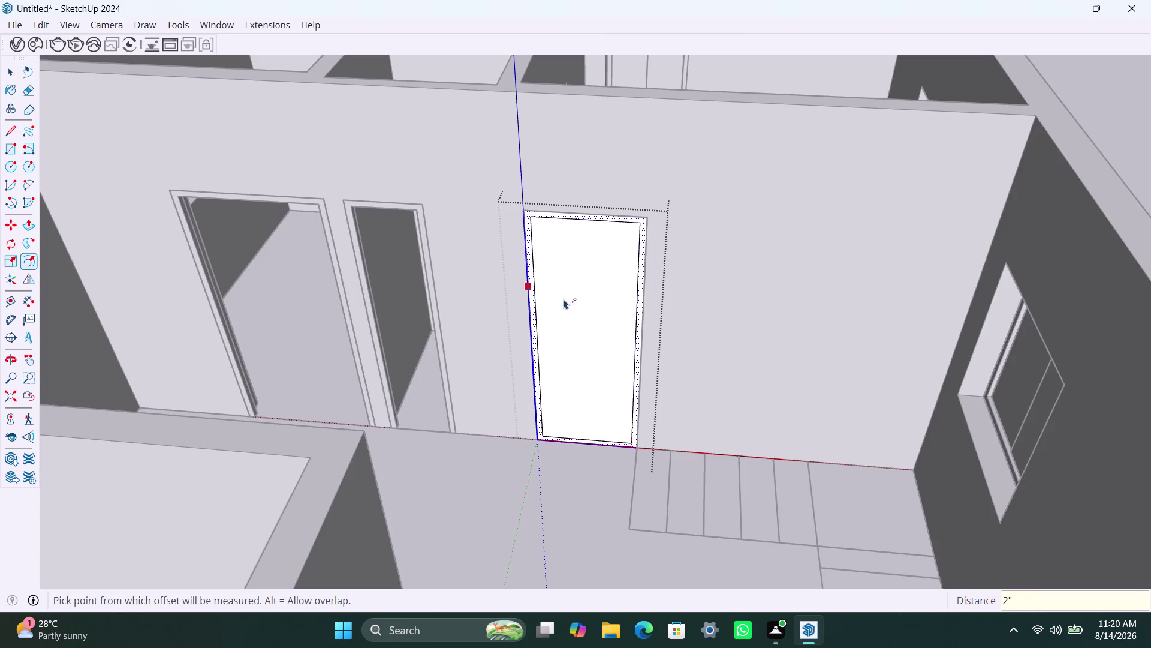
Delete the inner door face and the wall face inside the doorway.
scroll(up, 3)
key(space)
click(590, 442)
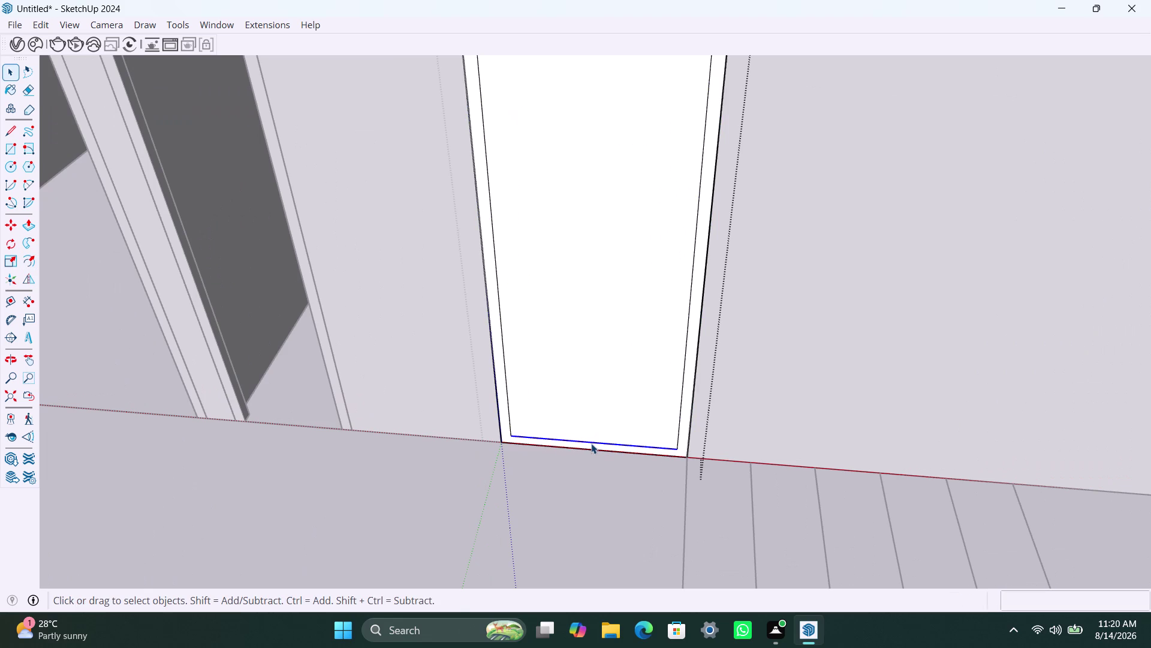
key(m)
click(592, 442)
click(590, 452)
key(space)
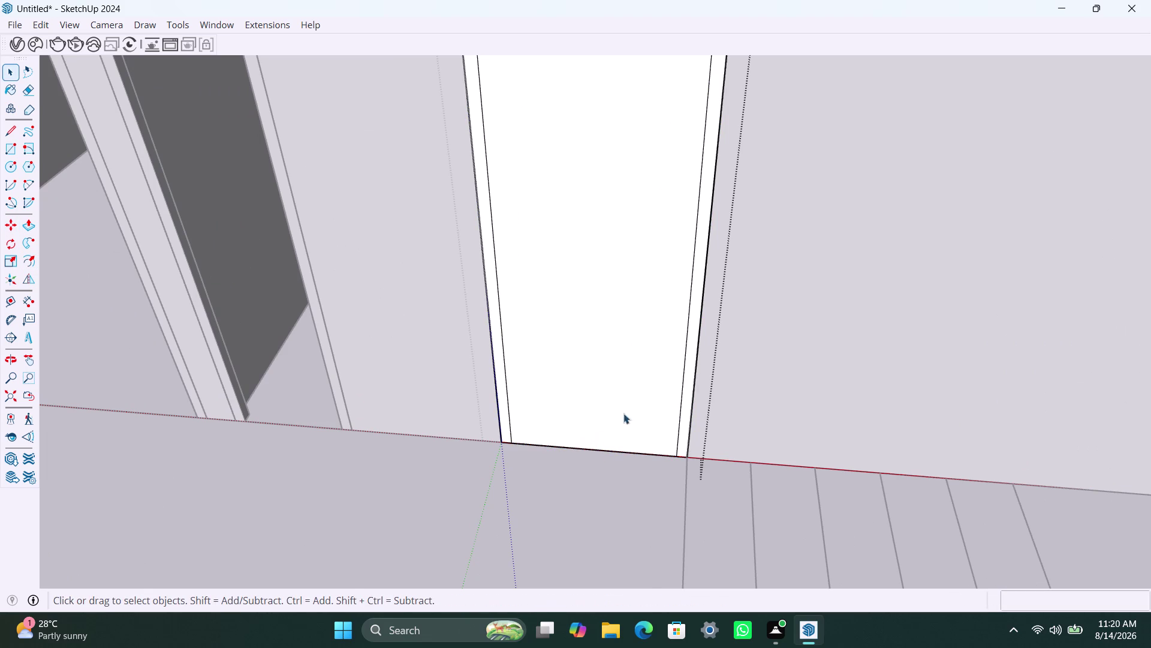
click(650, 390)
key(Delete)
Push/Pull the frame ring out 2" and pull back to view it.
click(690, 380)
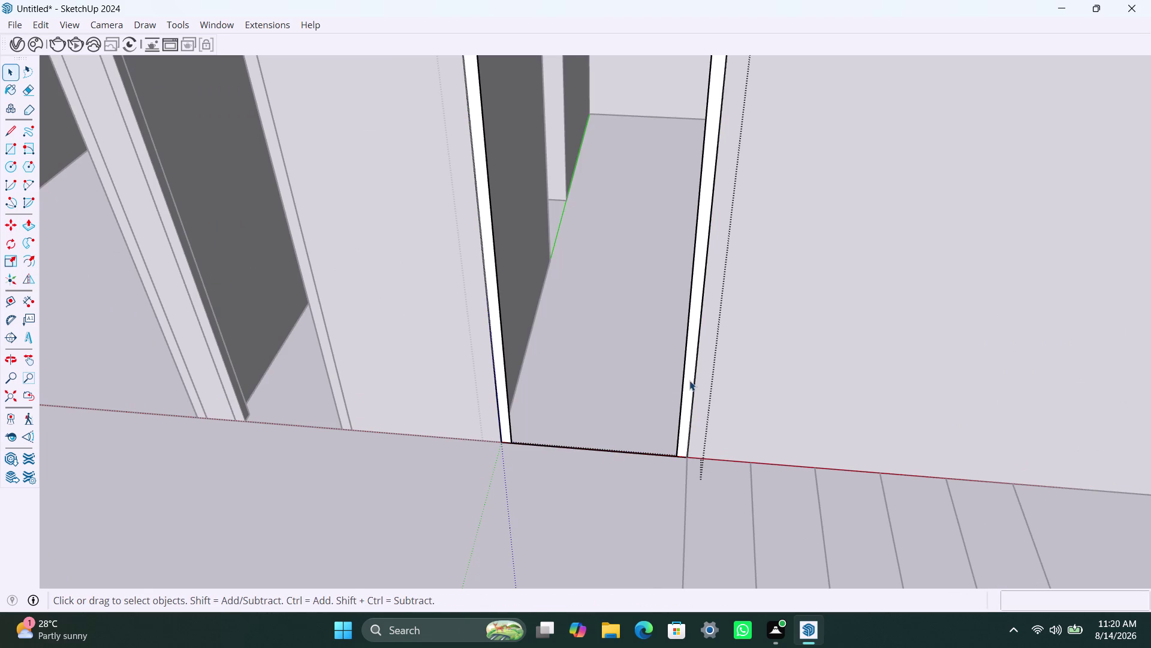
key(p)
click(688, 396)
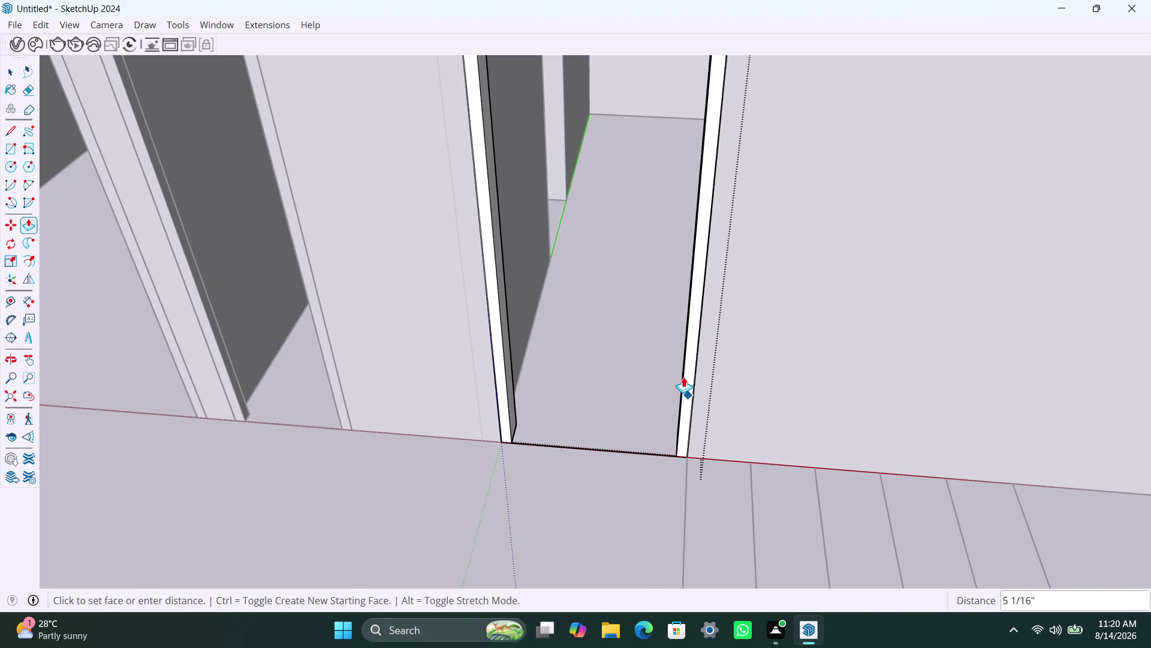
text(2")
key(Return)
key(space)
scroll(down, 3)
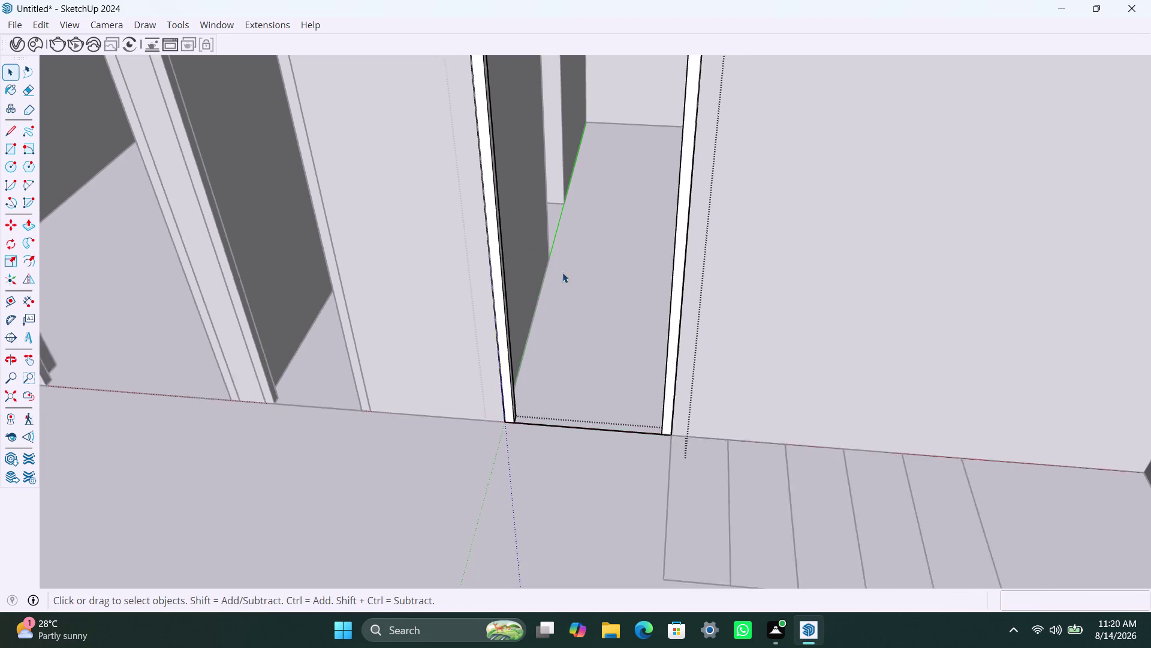
scroll(down, 3)
middle_drag(585, 213, 218, 301)
Orbit out to a house overview, then zoom in on the right-hand room's inner wall opening.
scroll(down, 3)
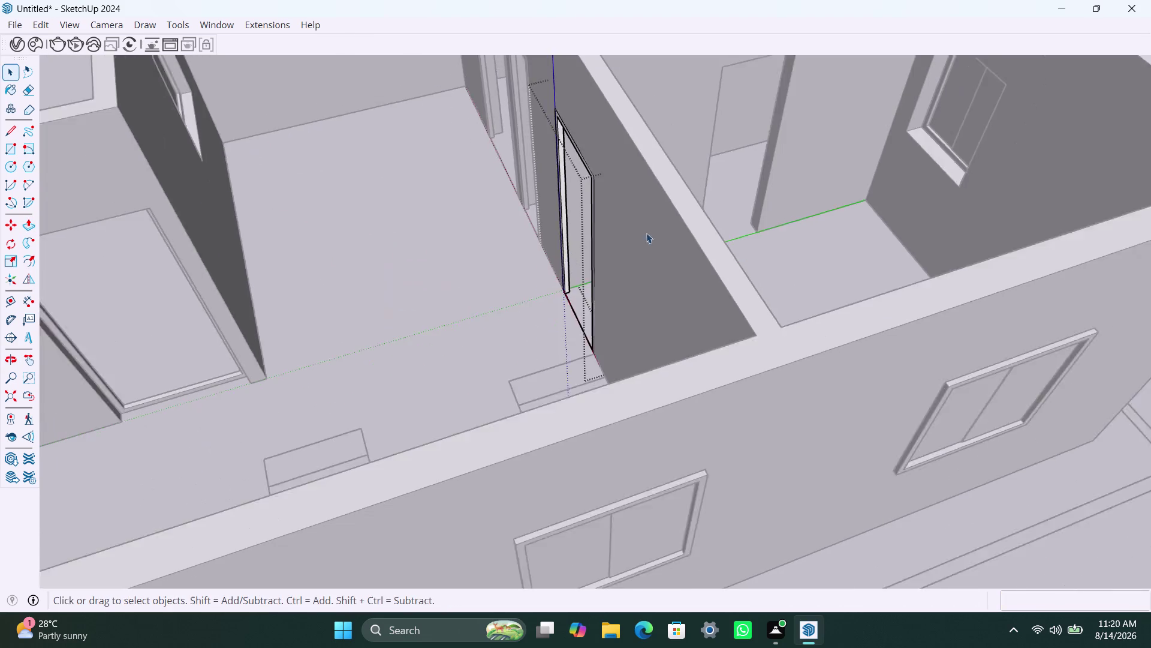
middle_drag(714, 212, 509, 262)
click(709, 261)
scroll(down, 3)
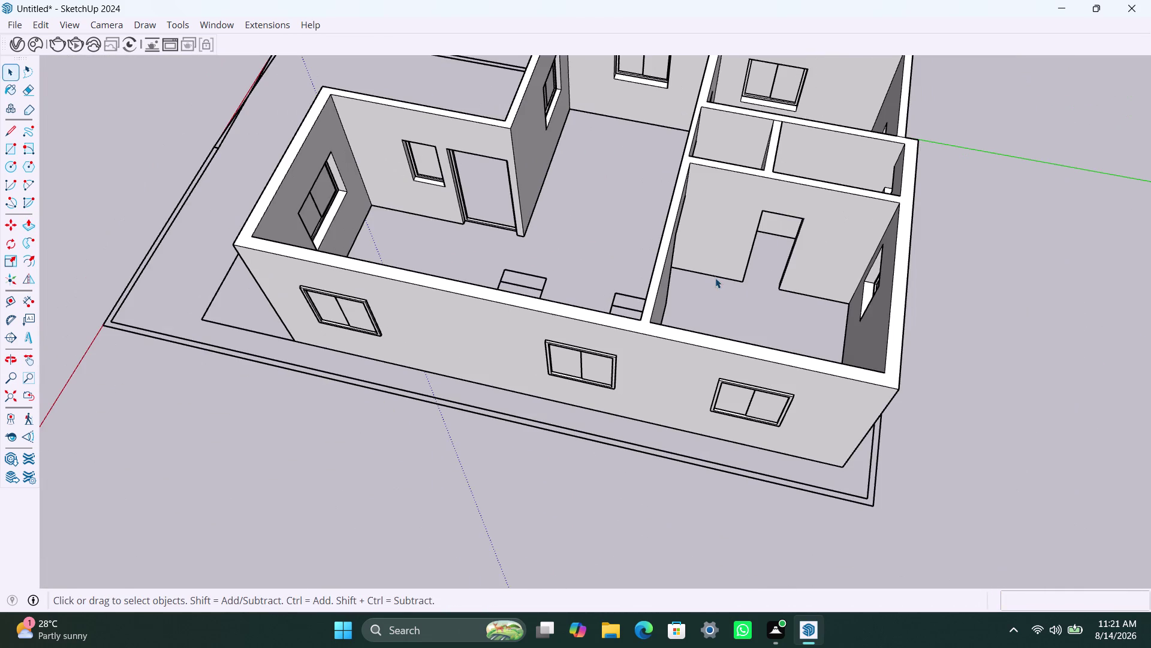
middle_drag(714, 275, 569, 312)
scroll(up, 3)
middle_drag(559, 338, 601, 356)
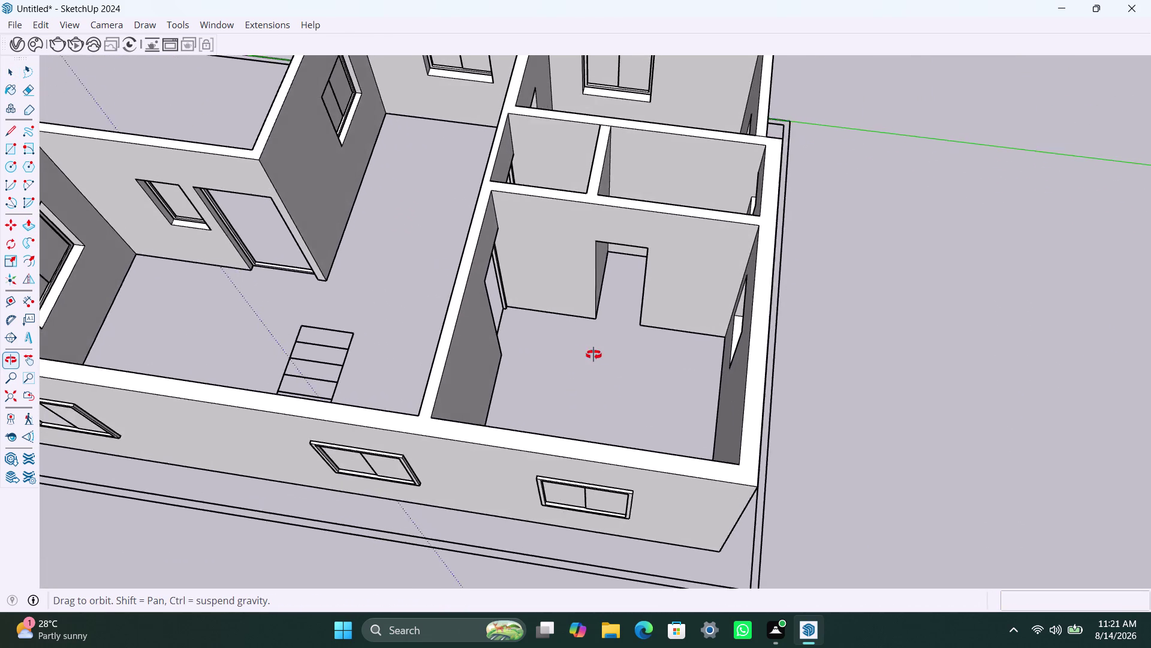
middle_drag(601, 356, 631, 365)
scroll(up, 3)
middle_drag(589, 299, 604, 243)
scroll(up, 3)
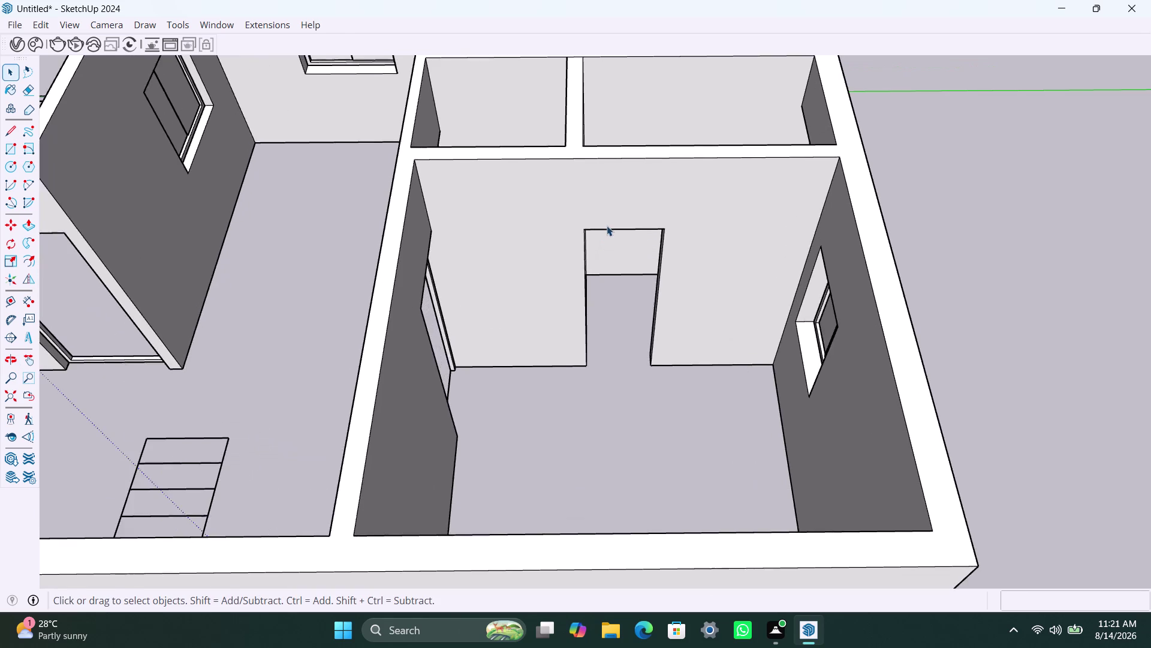
scroll(up, 3)
middle_drag(561, 263, 523, 171)
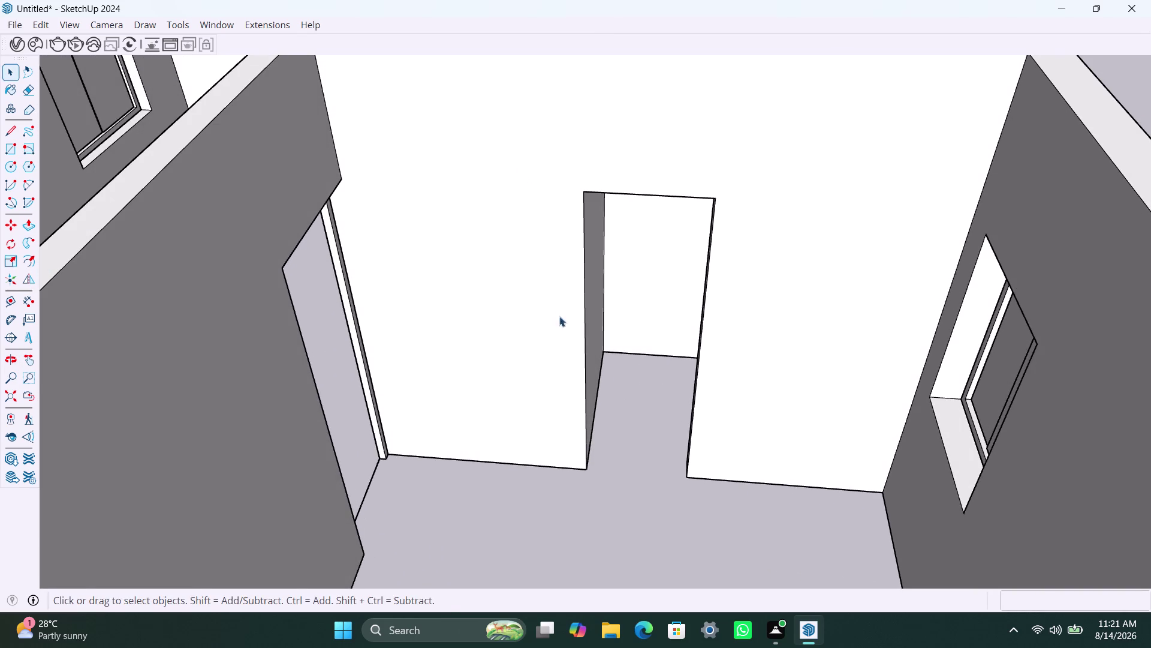
Draw a rectangle covering the inner wall opening and select its face and edges.
key(r)
click(585, 189)
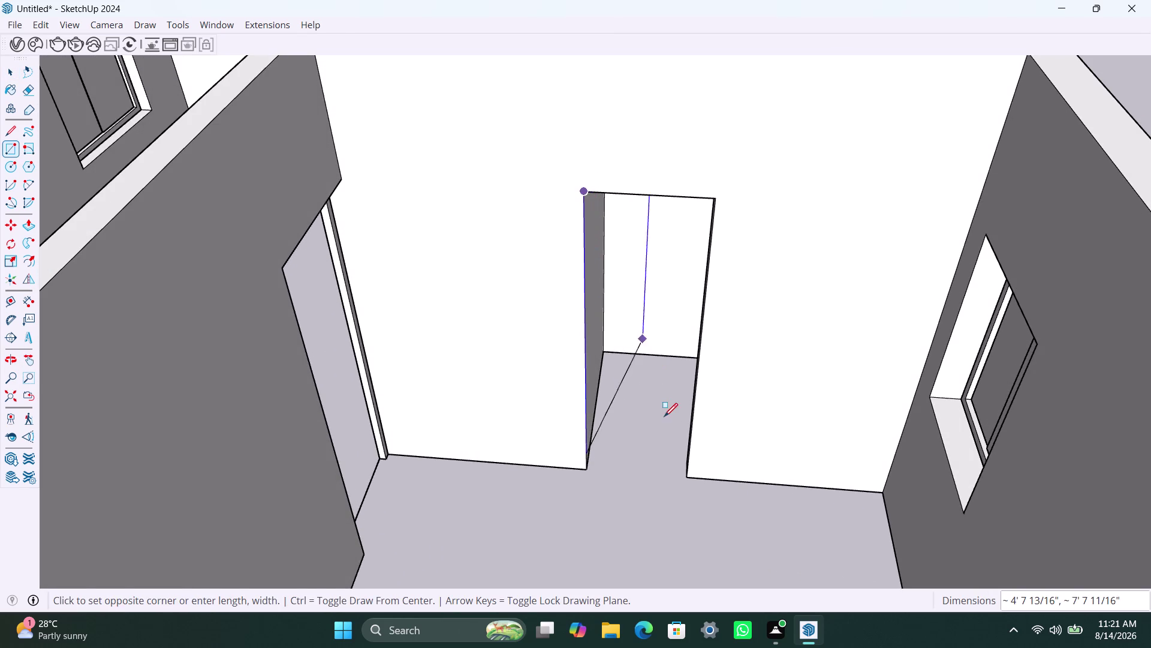
click(688, 475)
key(space)
double_click(639, 395)
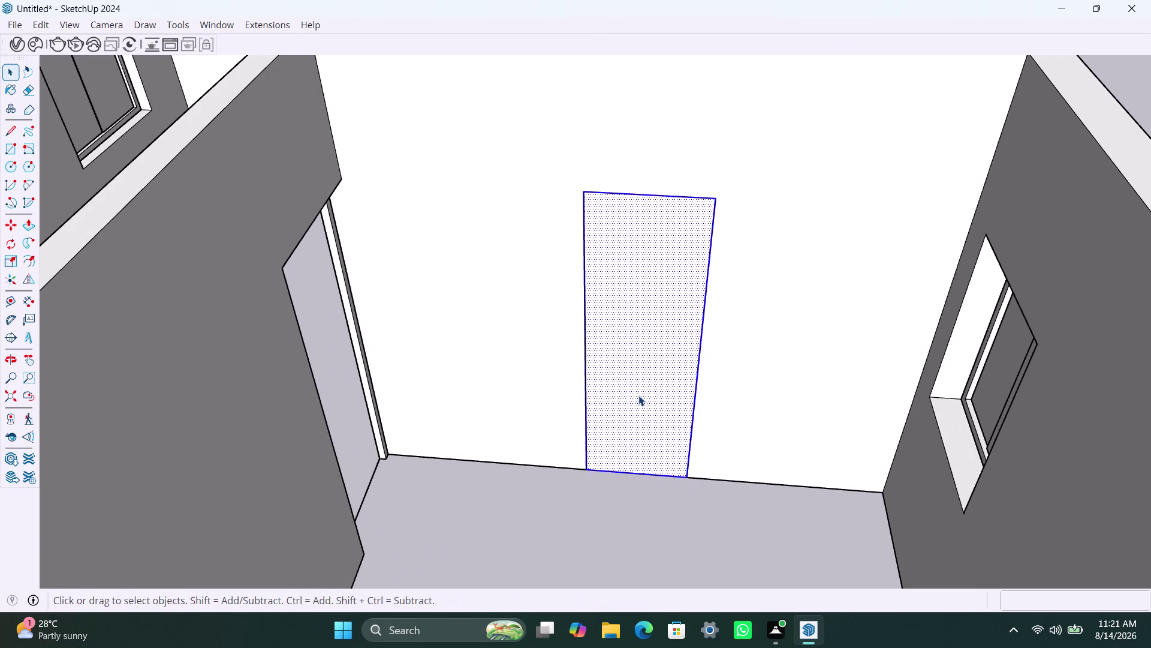
right_click(638, 393)
click(714, 195)
double_click(658, 341)
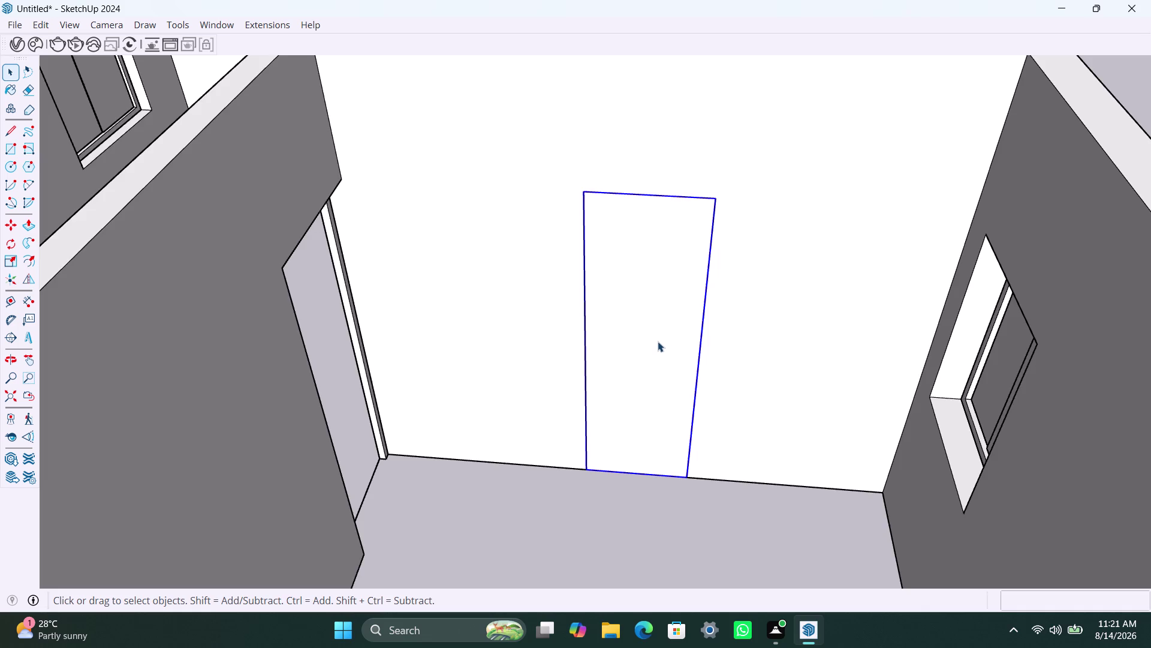
click(656, 338)
Offset the rectangle's outline 2" inward with the Offset tool.
key(f)
click(644, 327)
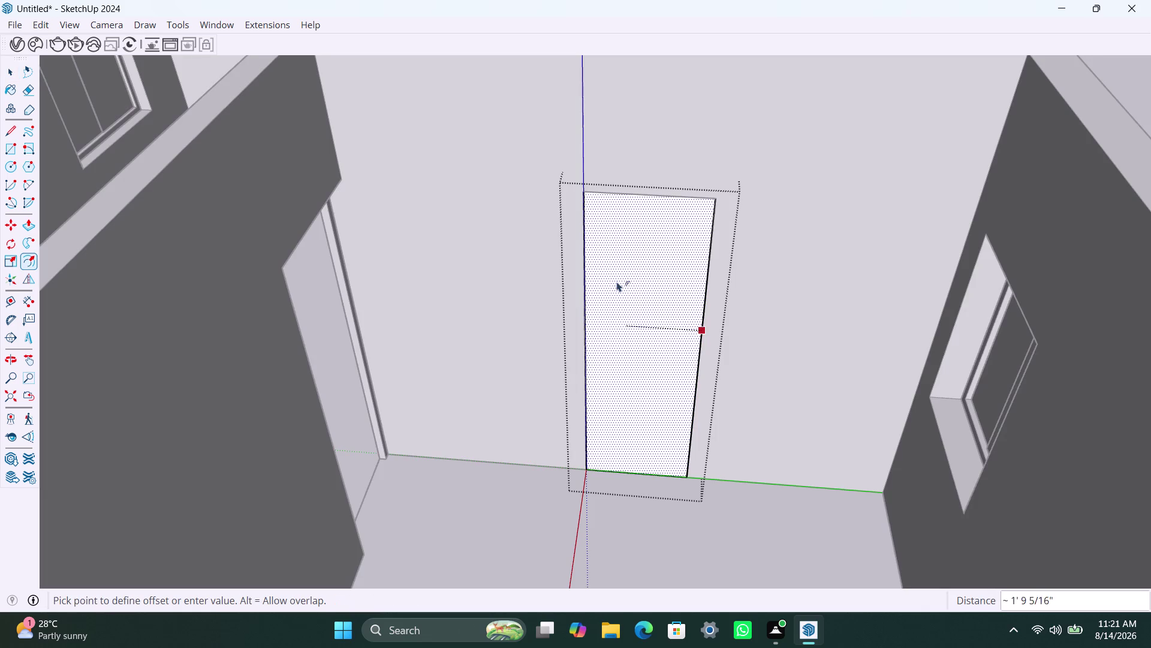
click(622, 289)
click(622, 319)
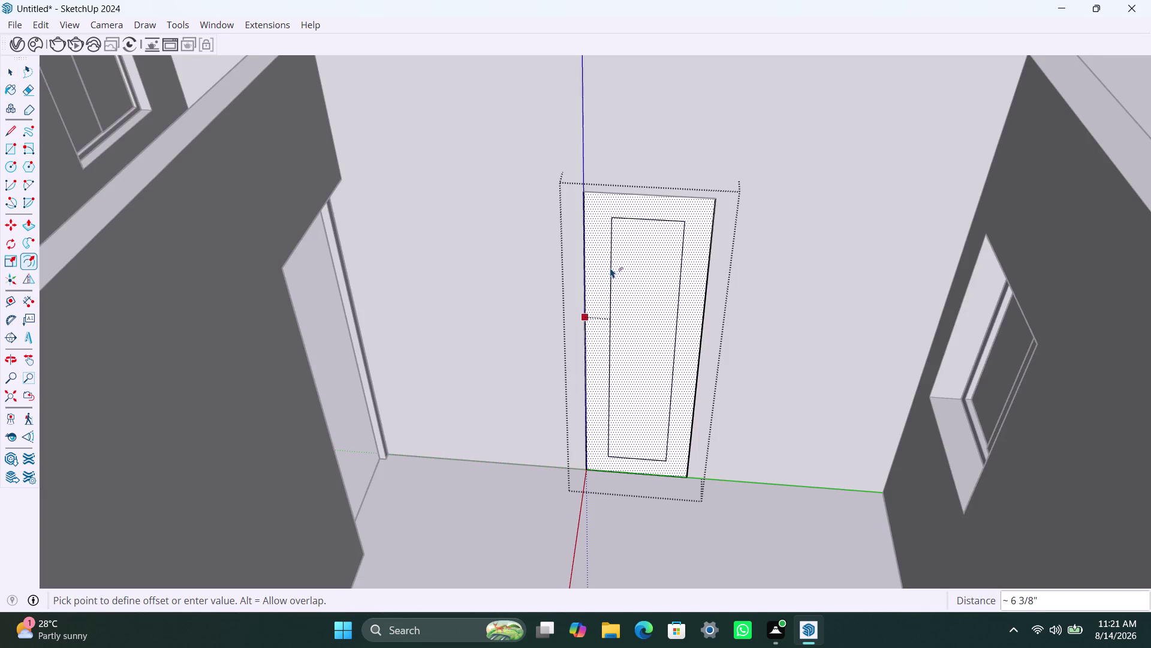
text(2")
key(Return)
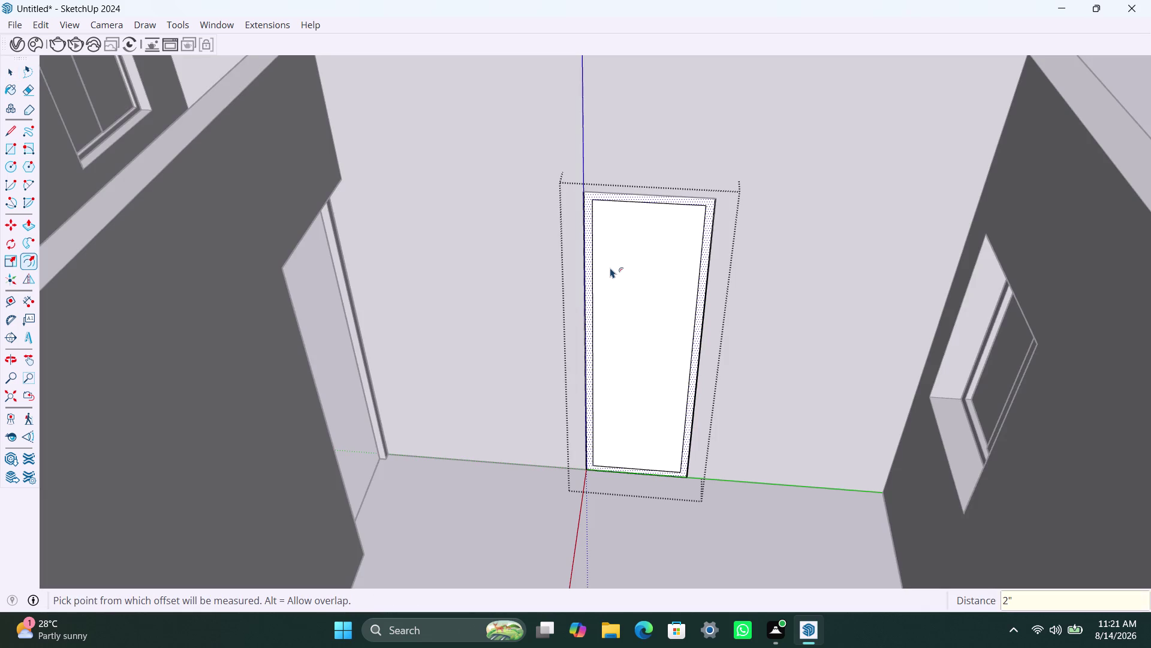
Delete the inner face to reopen the doorway, leaving a frame ring.
key(space)
click(645, 289)
key(Delete)
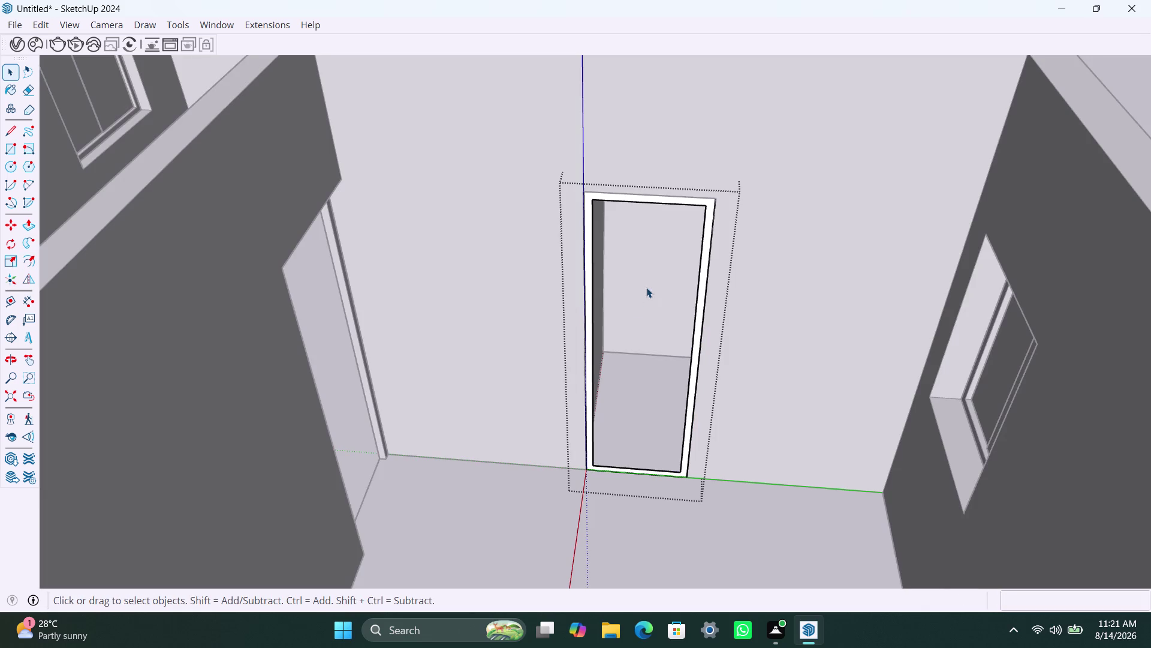
scroll(up, 3)
click(587, 395)
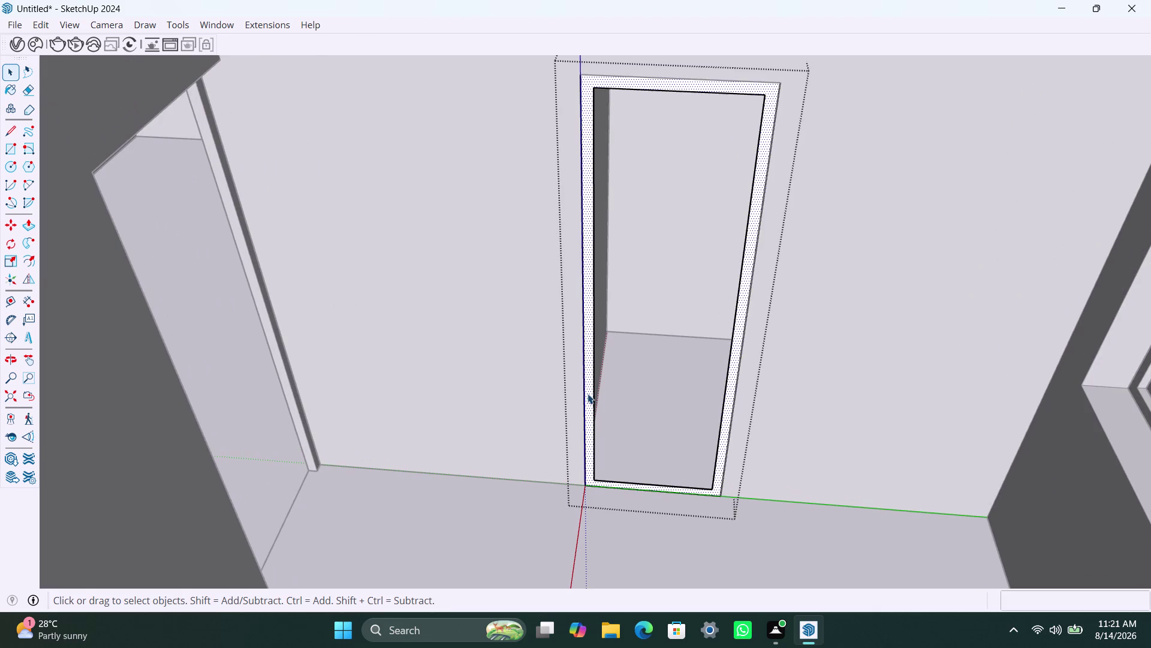
Push/Pull the frame ring out 2" from the wall.
key(p)
click(588, 393)
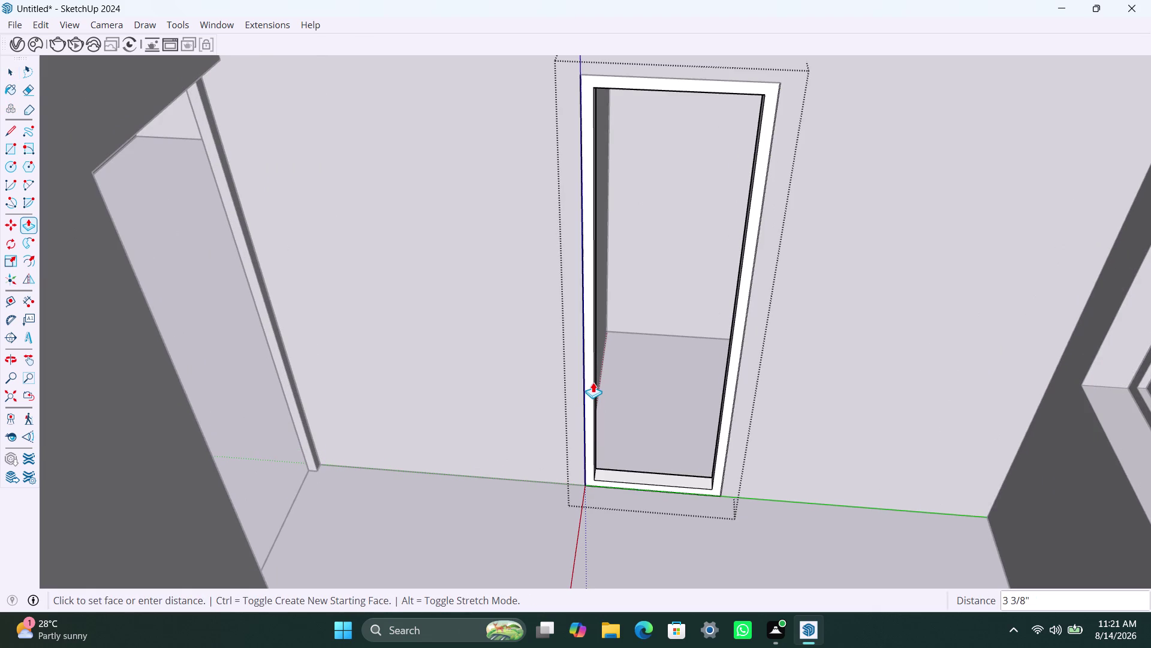
text(2")
key(Return)
key(space)
scroll(down, 3)
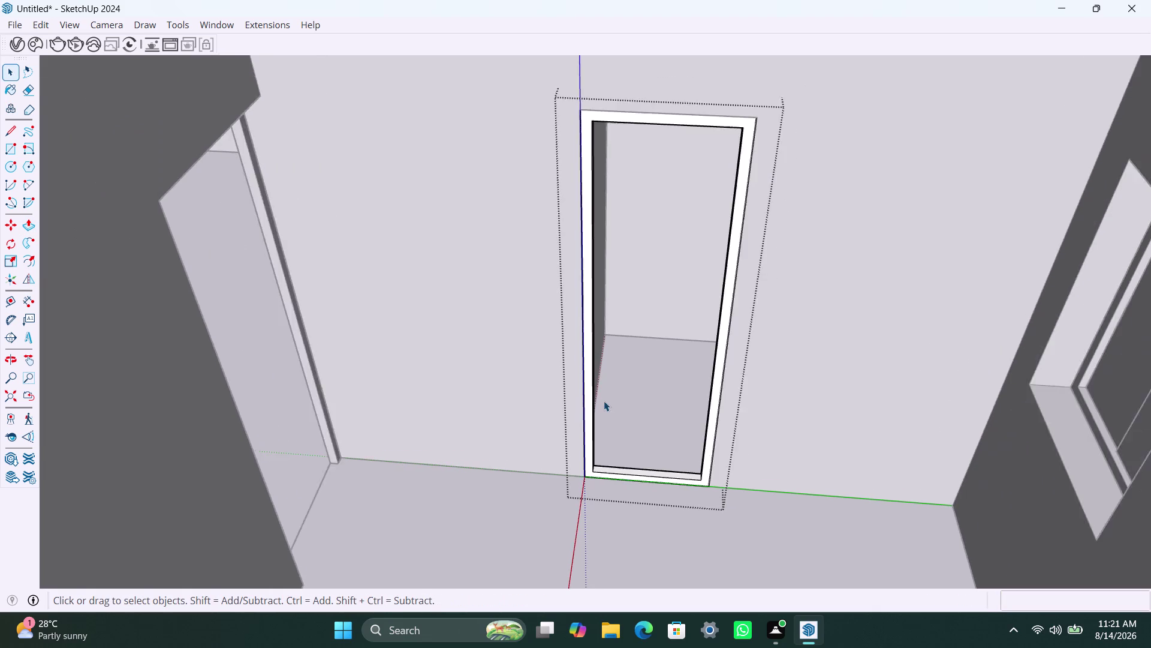
scroll(down, 3)
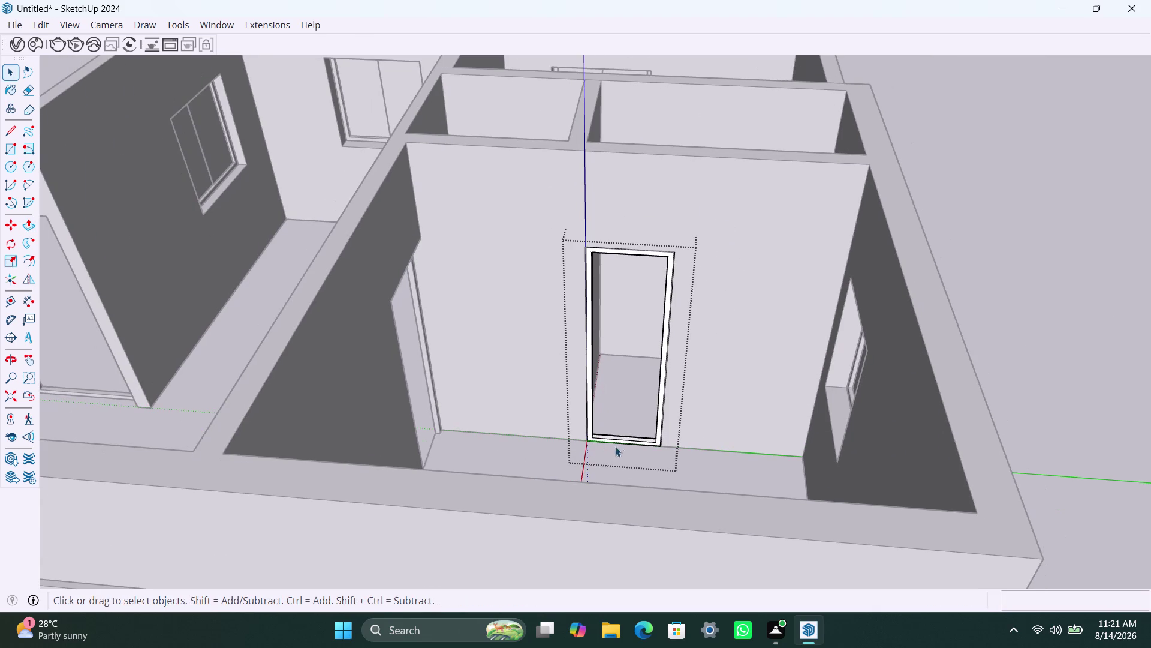
click(1014, 263)
scroll(down, 3)
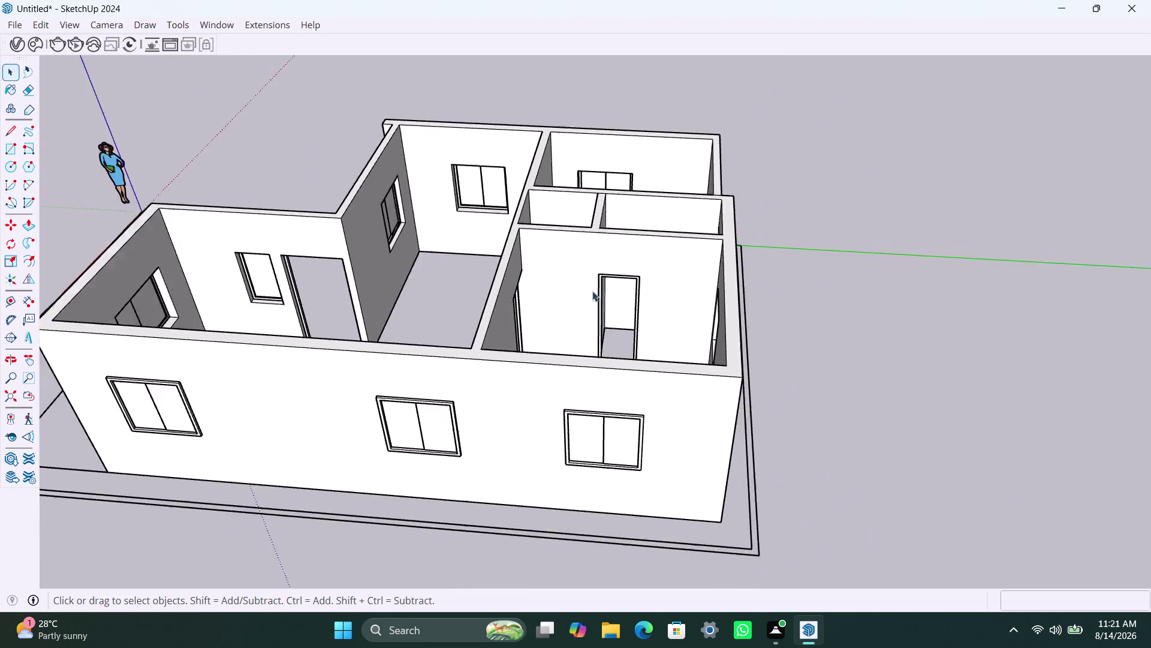
middle_drag(559, 303, 1141, 324)
scroll(down, 3)
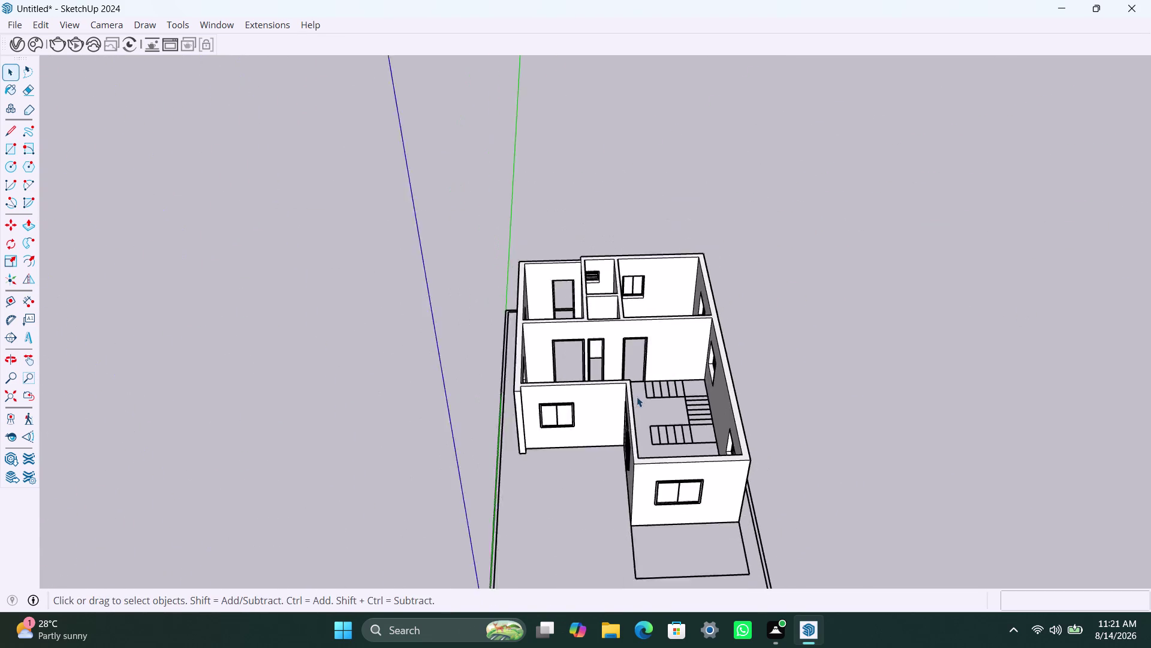
middle_drag(637, 396, 1054, 365)
click(819, 265)
scroll(up, 3)
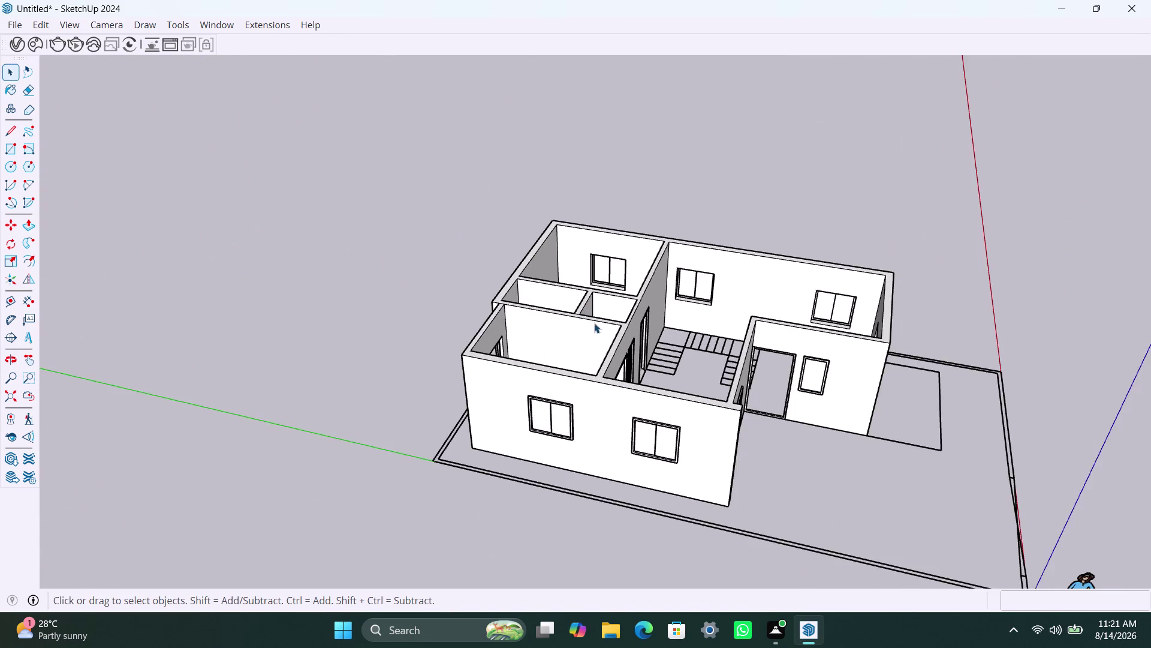
scroll(up, 3)
scroll(down, 3)
middle_drag(629, 346, 609, 421)
scroll(up, 3)
middle_drag(649, 443, 699, 477)
scroll(up, 3)
middle_drag(674, 399, 682, 439)
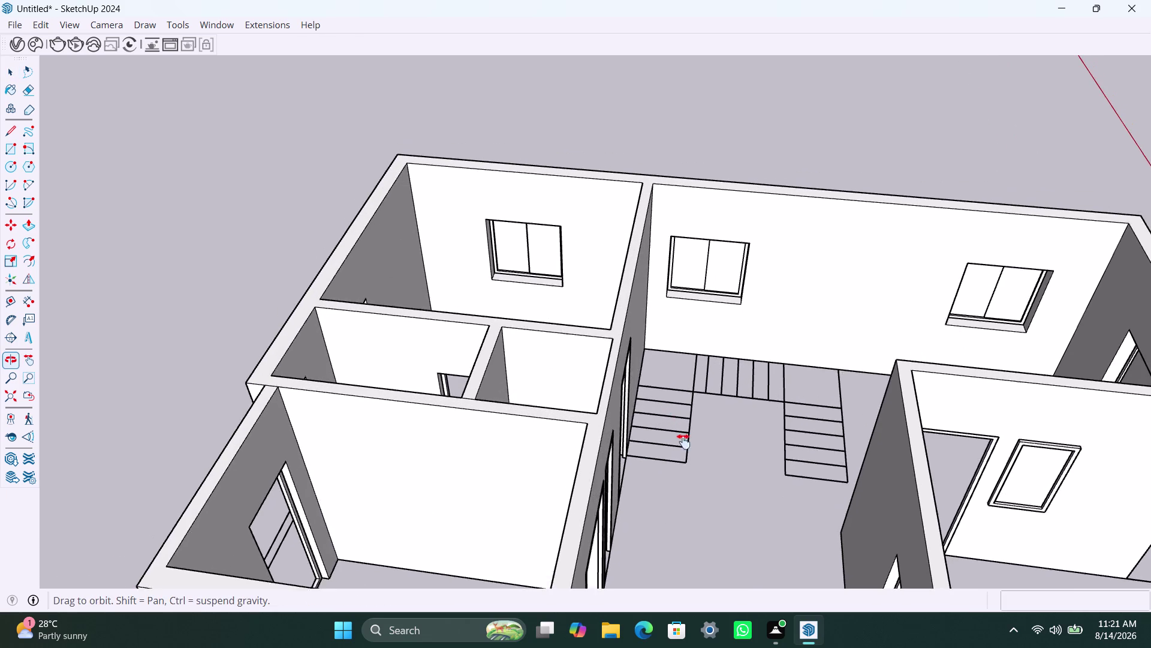
middle_drag(682, 439, 685, 455)
scroll(up, 3)
middle_drag(678, 379, 713, 416)
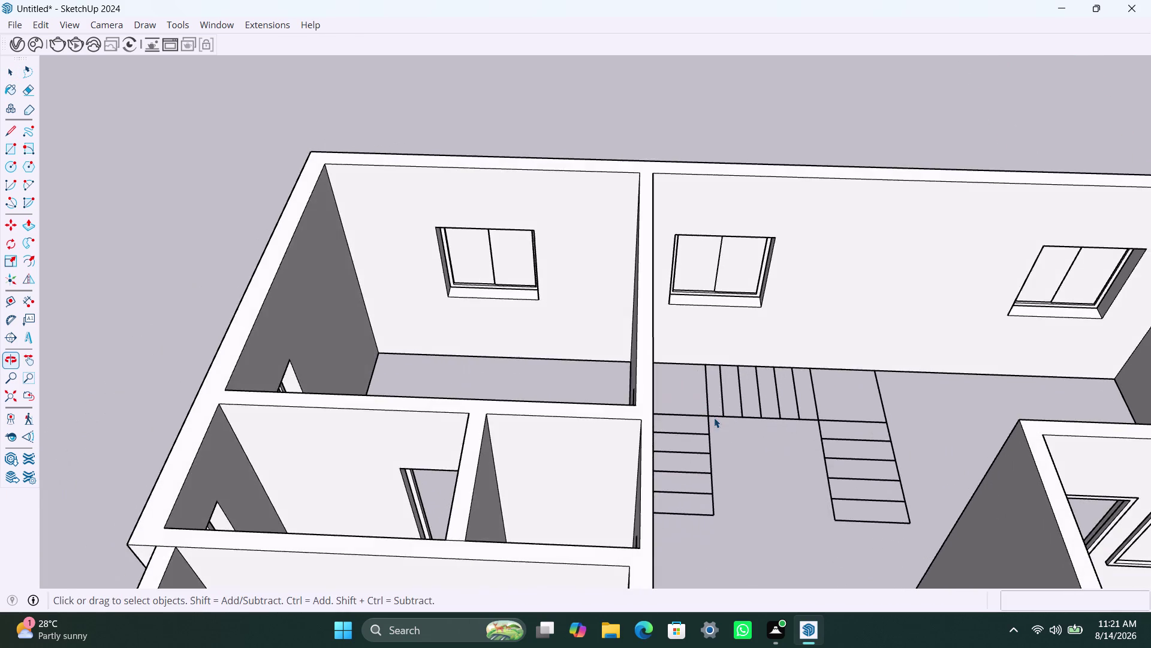
scroll(down, 3)
middle_drag(703, 354, 518, 323)
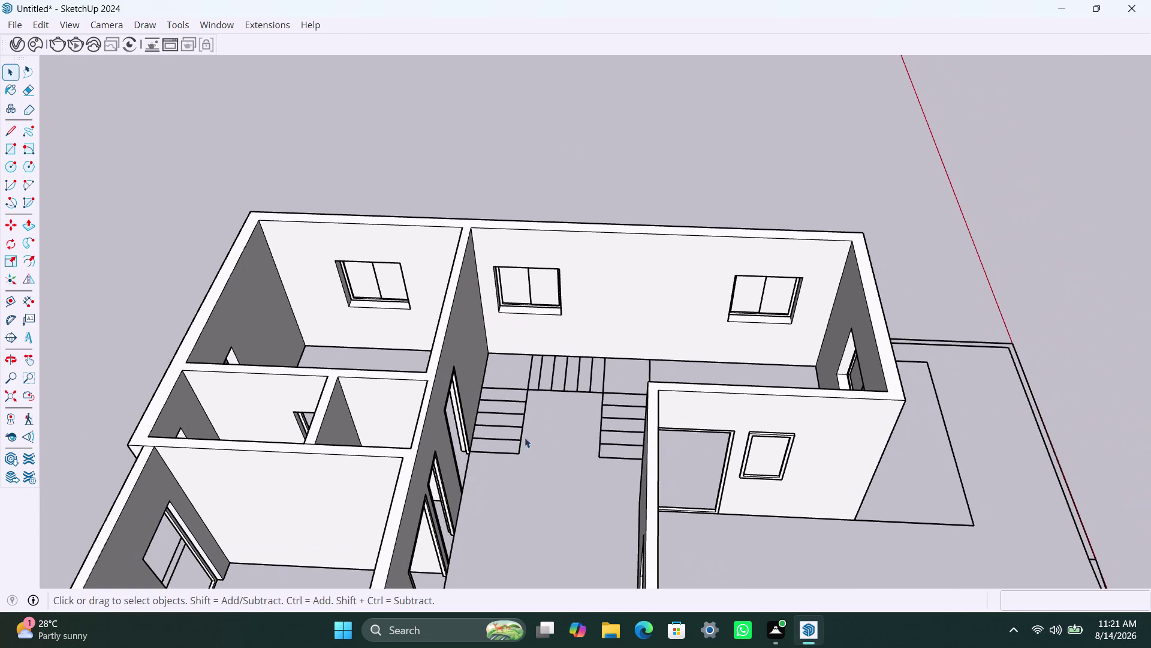
scroll(up, 3)
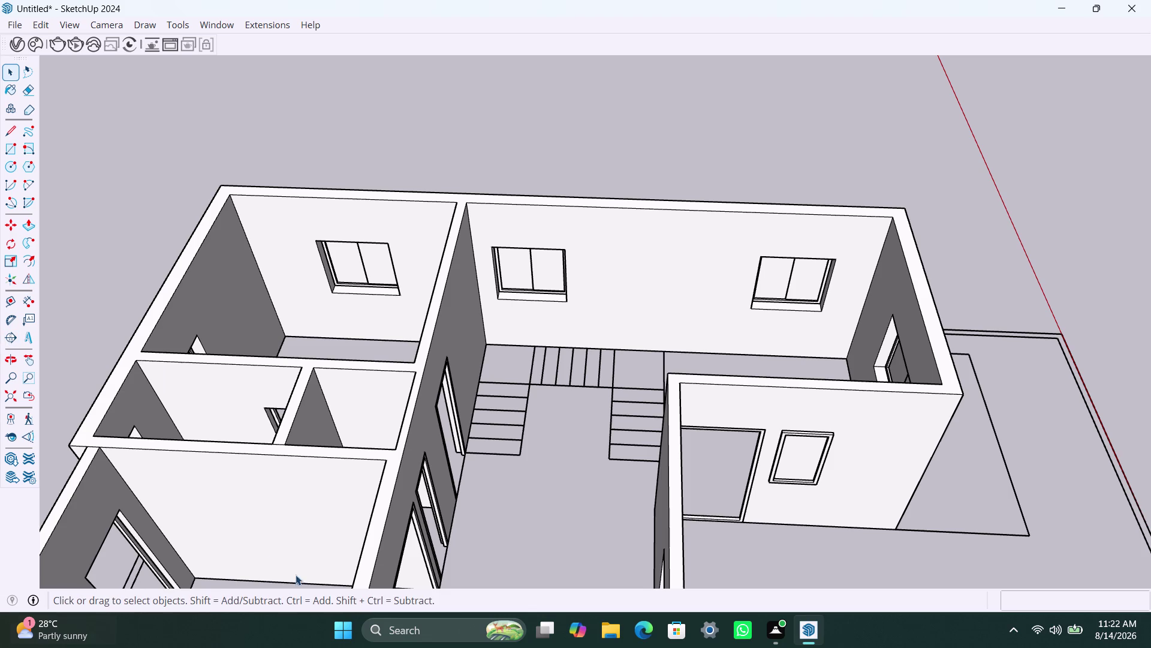
scroll(down, 3)
middle_drag(400, 323, 395, 354)
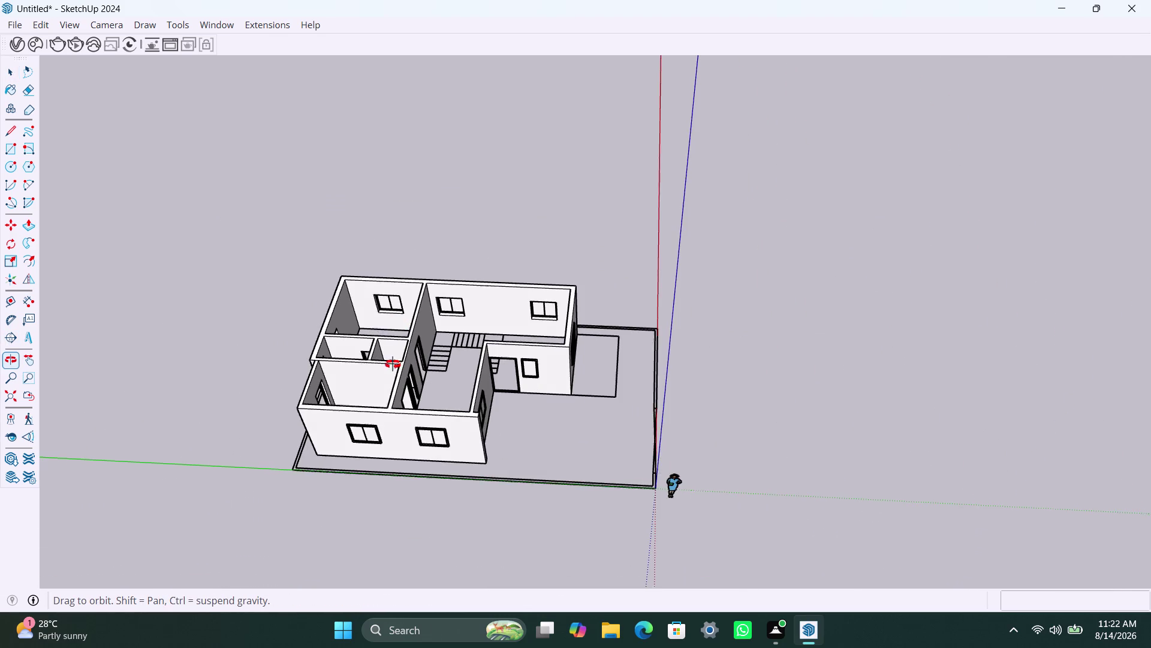
middle_drag(394, 355, 445, 525)
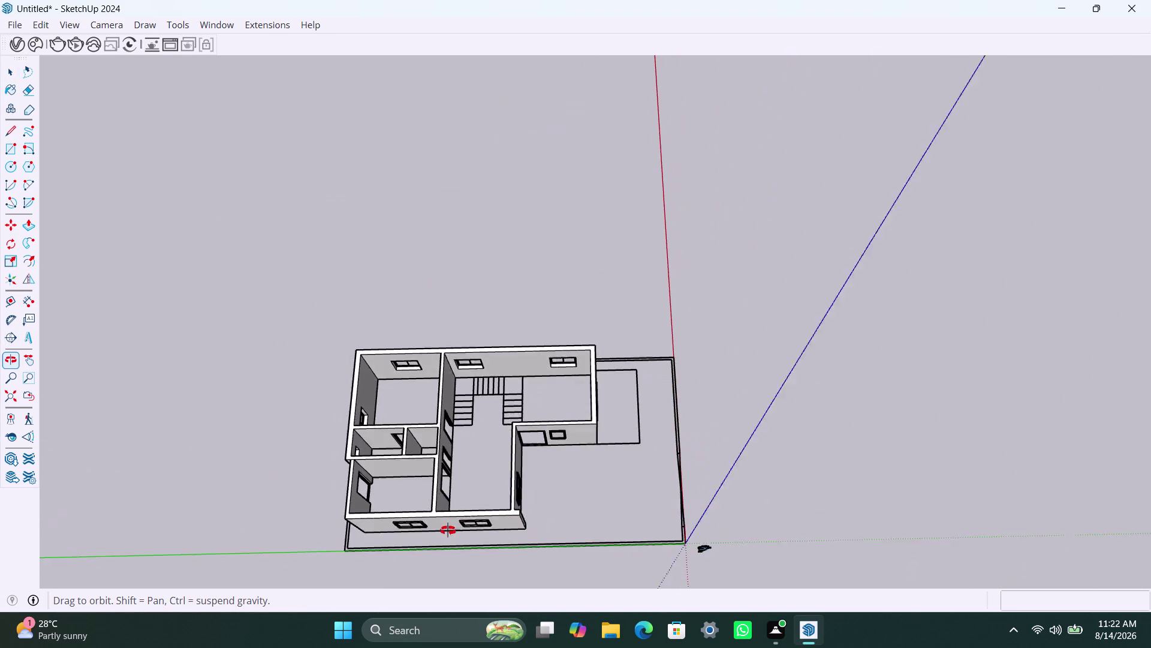
middle_drag(445, 525, 448, 530)
scroll(down, 3)
middle_drag(455, 409, 448, 384)
scroll(up, 3)
middle_drag(453, 468, 450, 421)
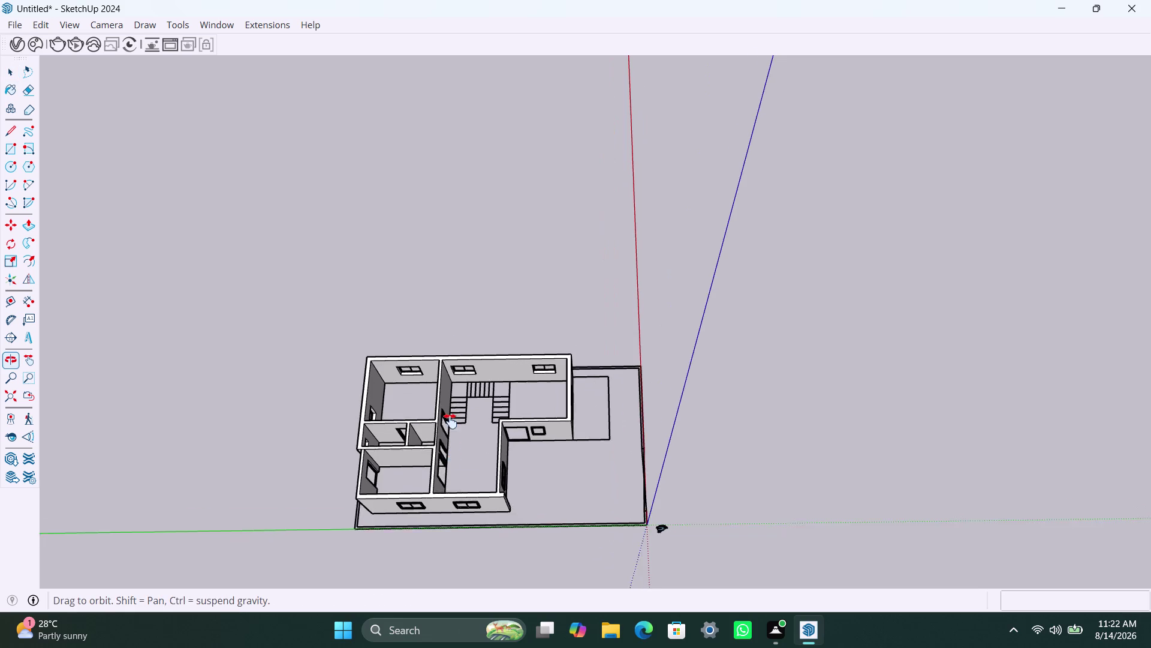
middle_drag(450, 421, 449, 334)
scroll(up, 3)
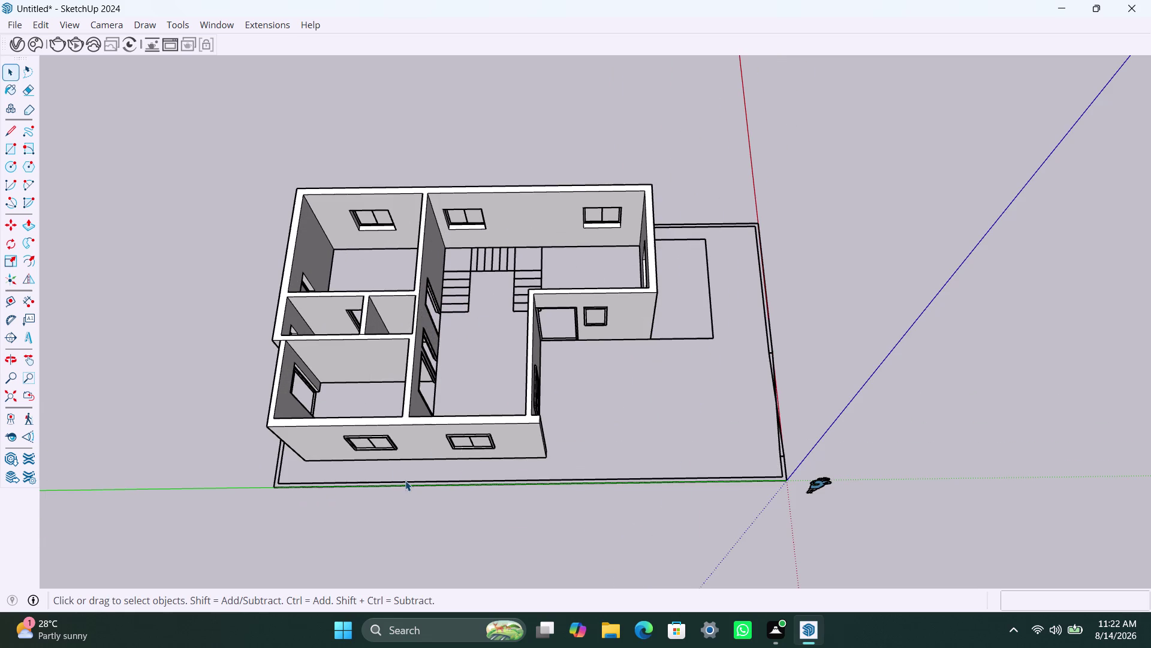
scroll(up, 3)
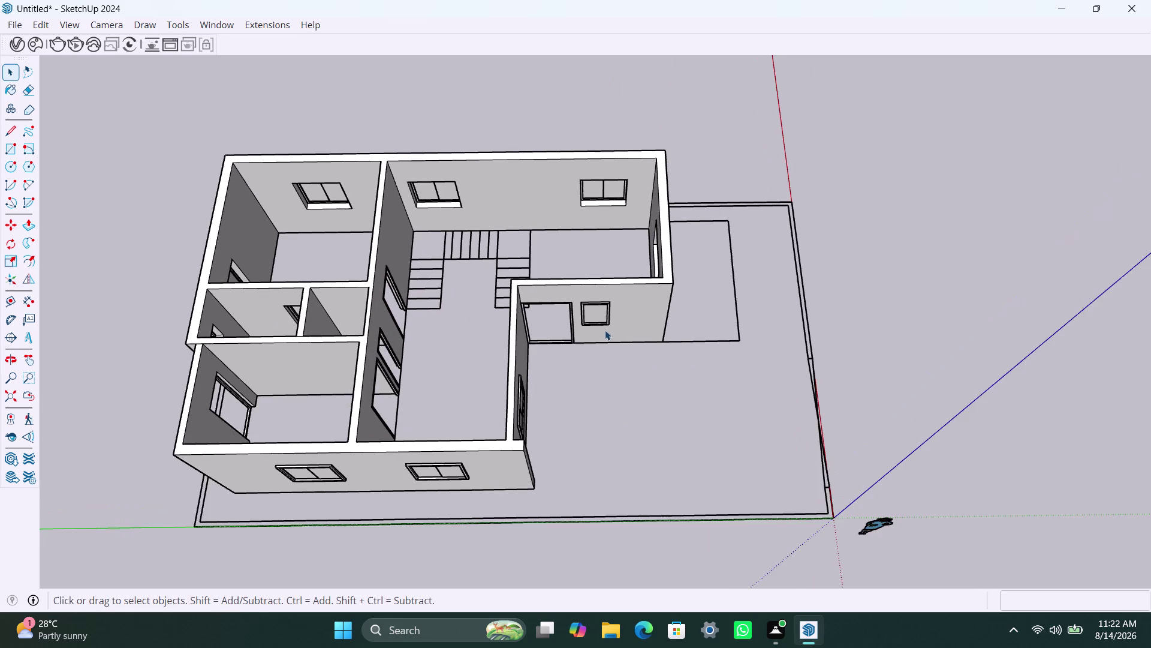
middle_drag(605, 330, 376, 350)
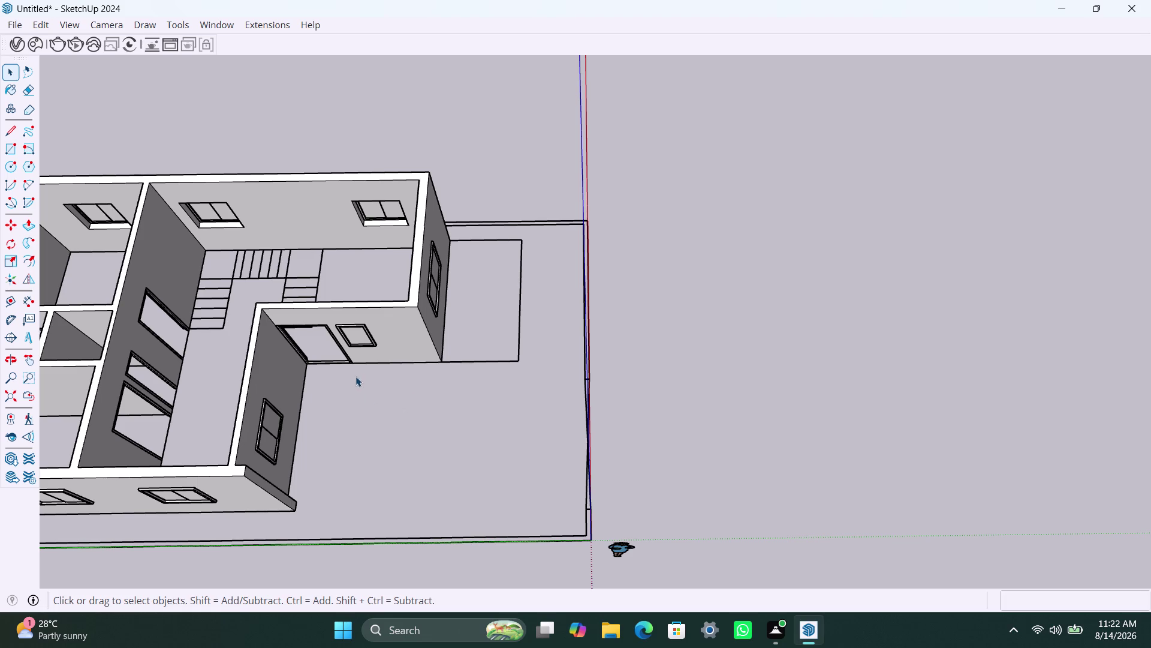
scroll(down, 3)
middle_drag(318, 383, 451, 406)
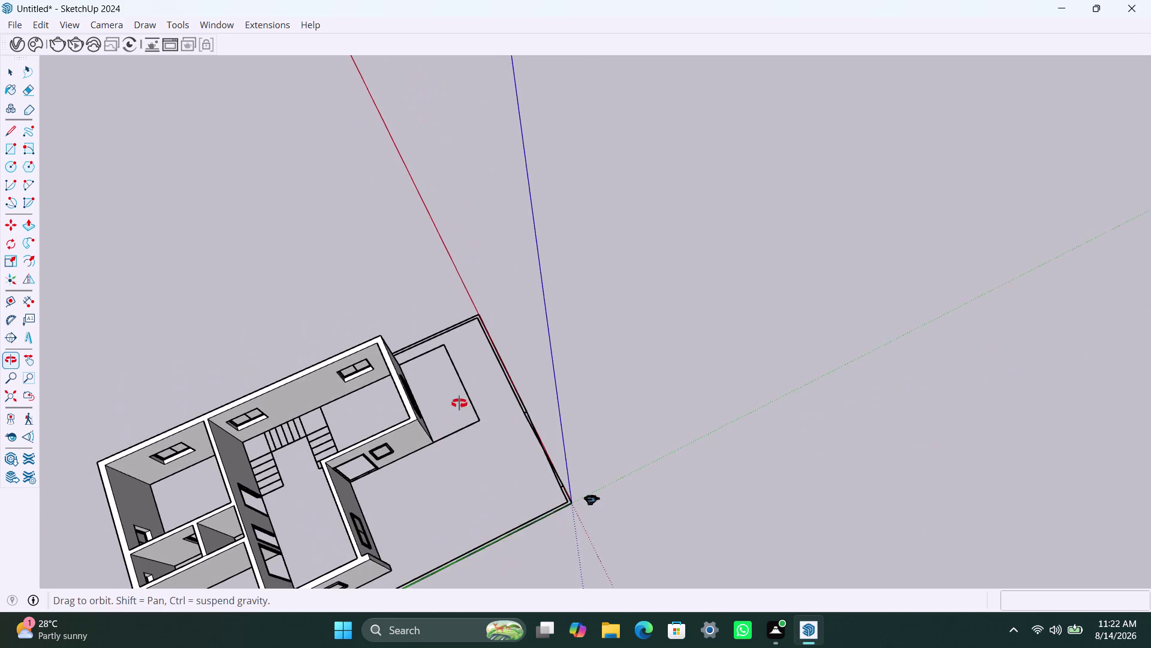
middle_drag(451, 406, 184, 436)
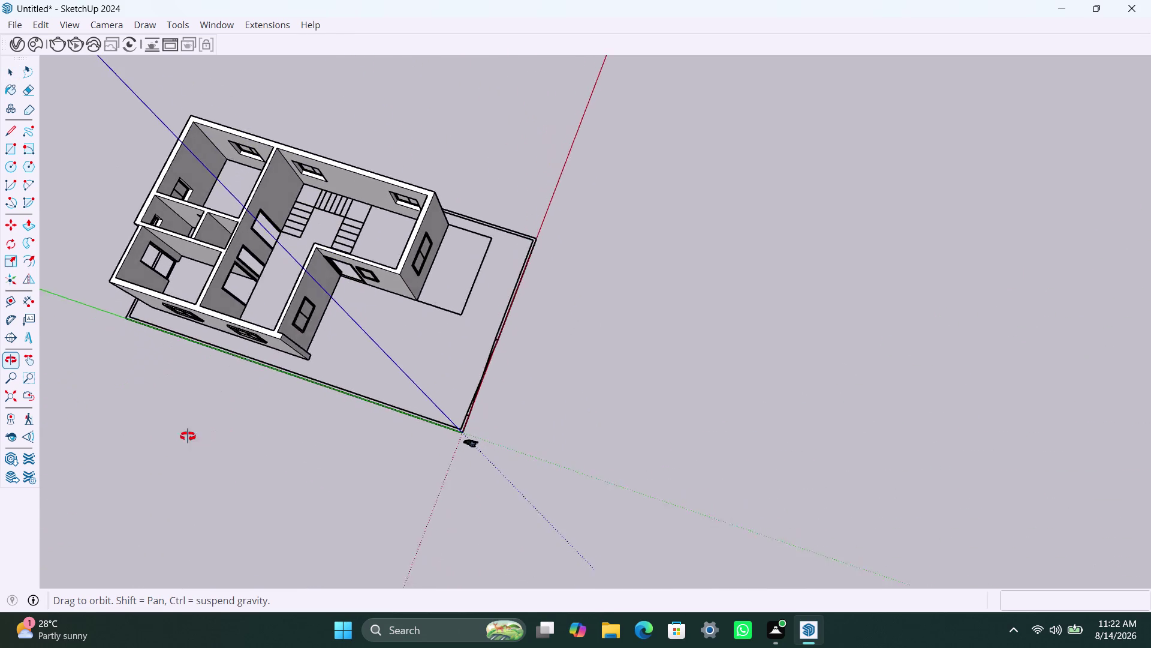
middle_drag(185, 436, 248, 426)
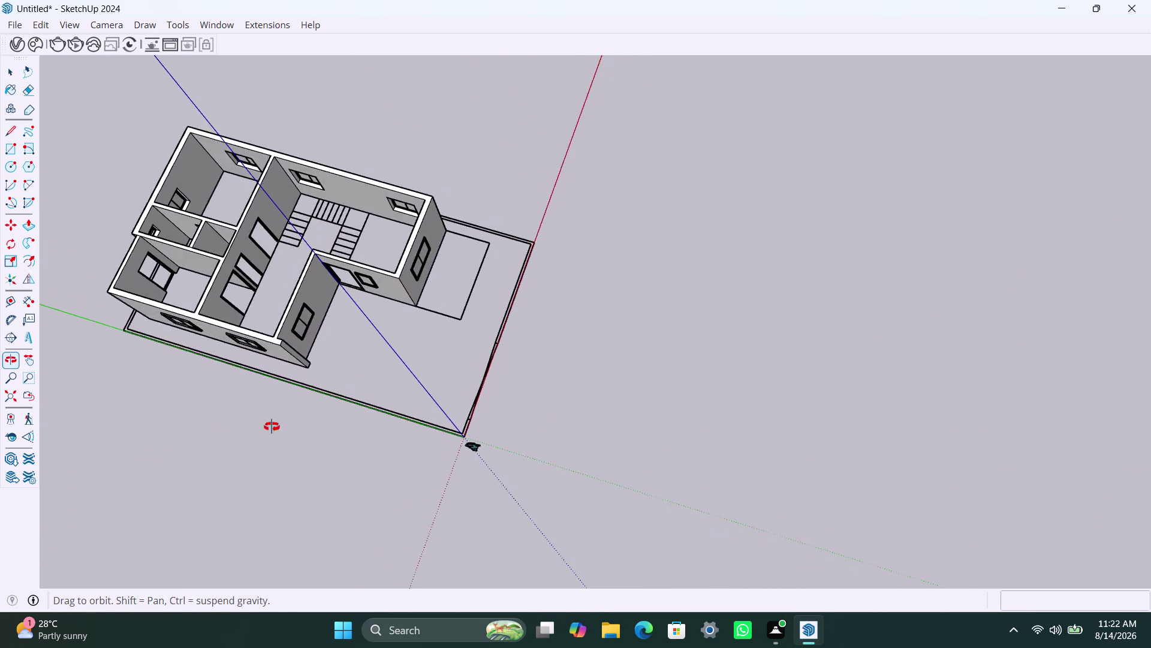
middle_drag(248, 427, 356, 436)
scroll(up, 3)
scroll(down, 3)
middle_drag(331, 341, 617, 311)
scroll(up, 3)
middle_drag(475, 305, 369, 356)
scroll(up, 3)
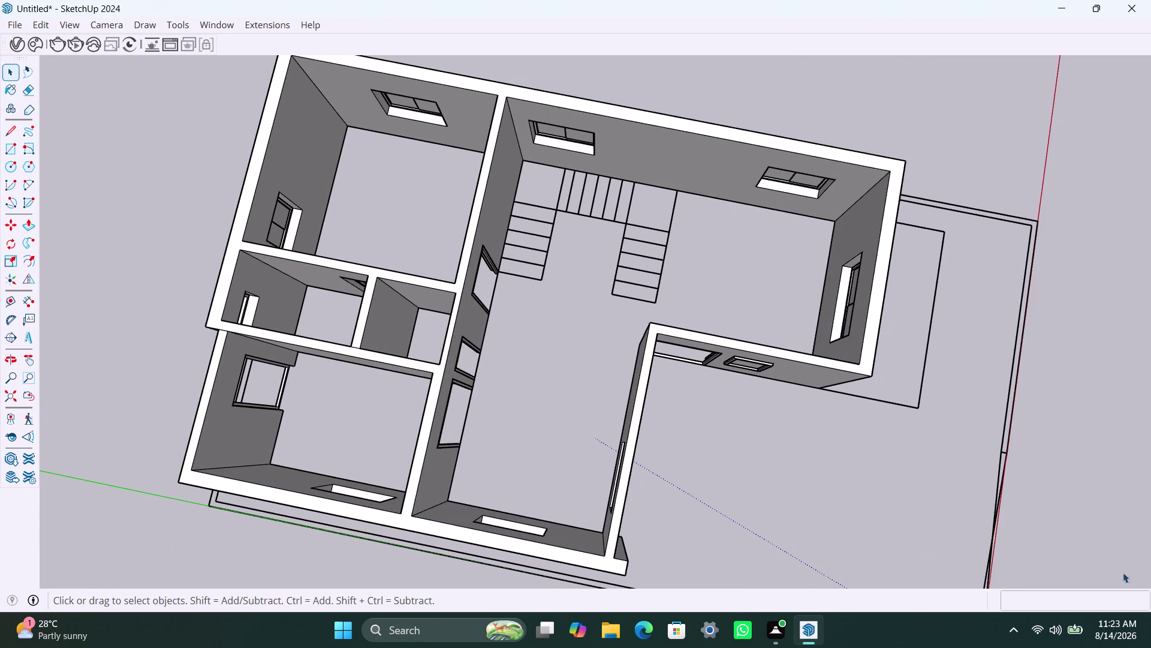
scroll(up, 3)
scroll(up, 3)
middle_drag(789, 317, 796, 322)
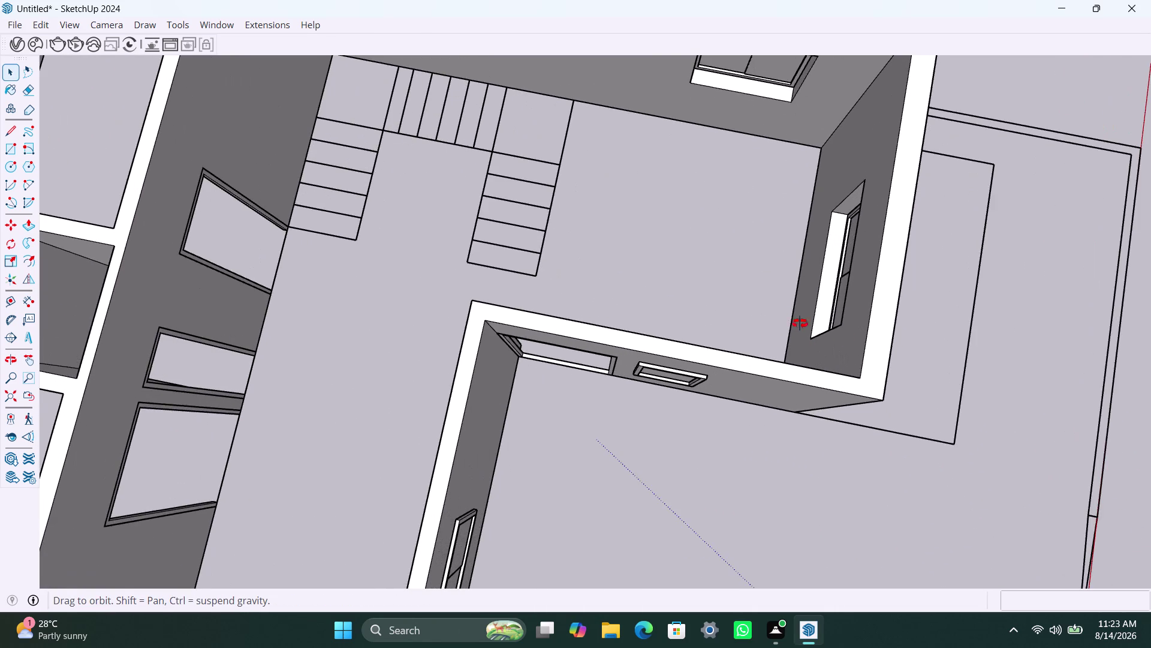
middle_drag(797, 322, 1059, 271)
scroll(up, 3)
scroll(up, 3)
scroll(down, 3)
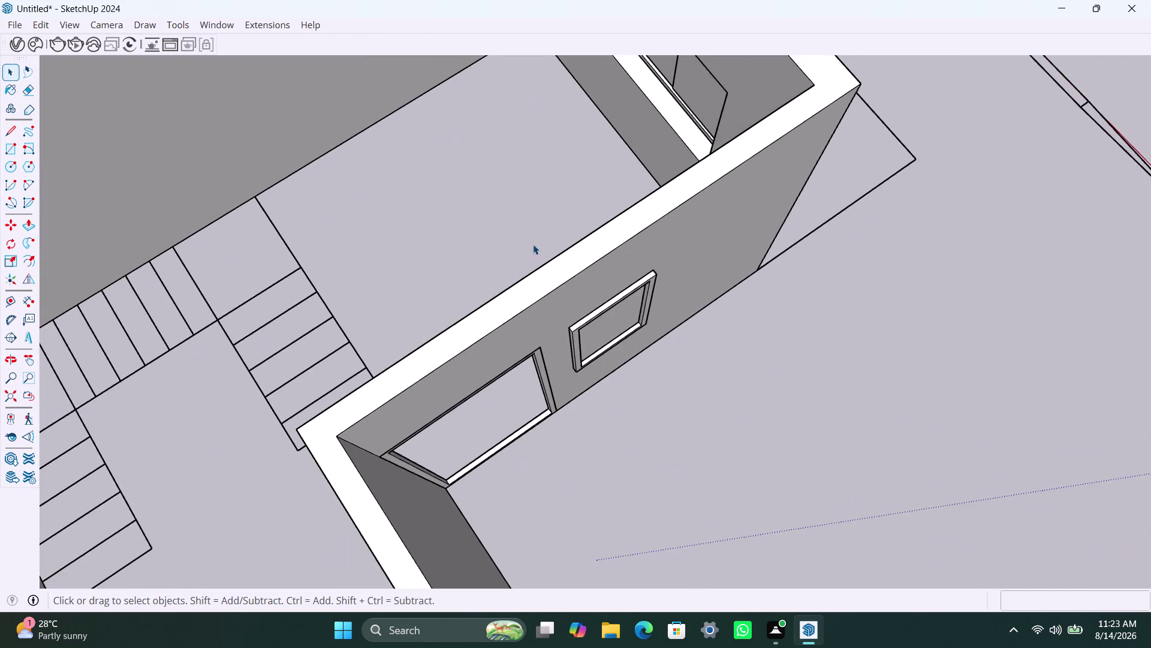
scroll(down, 3)
middle_drag(506, 244, 802, 57)
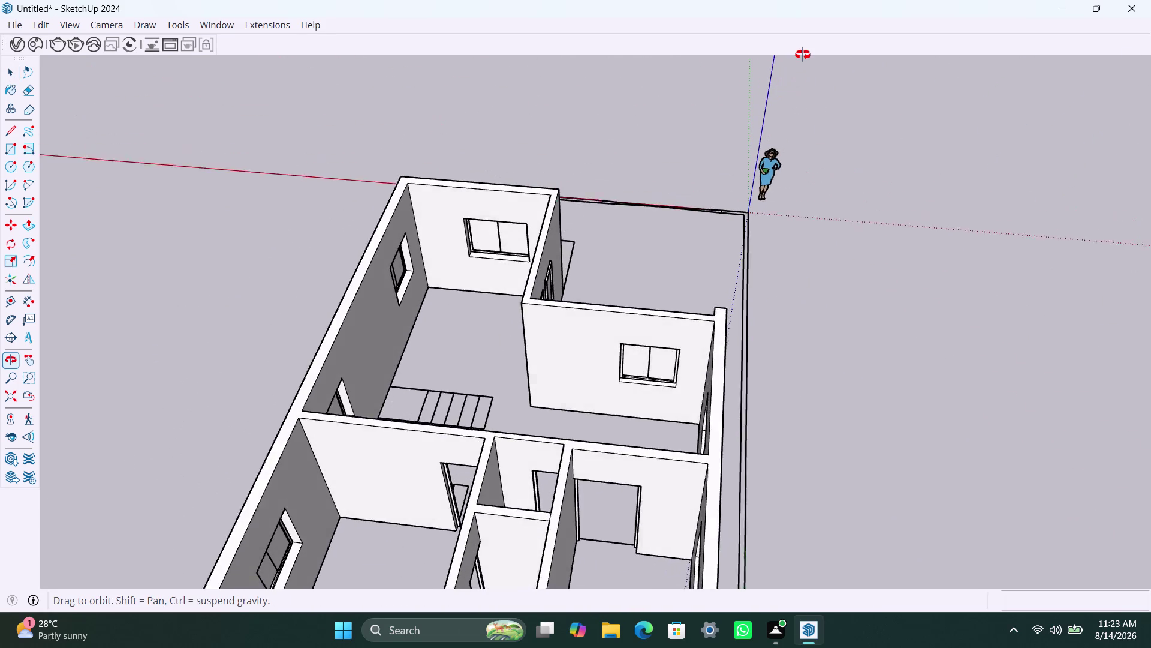
middle_drag(803, 57, 803, 54)
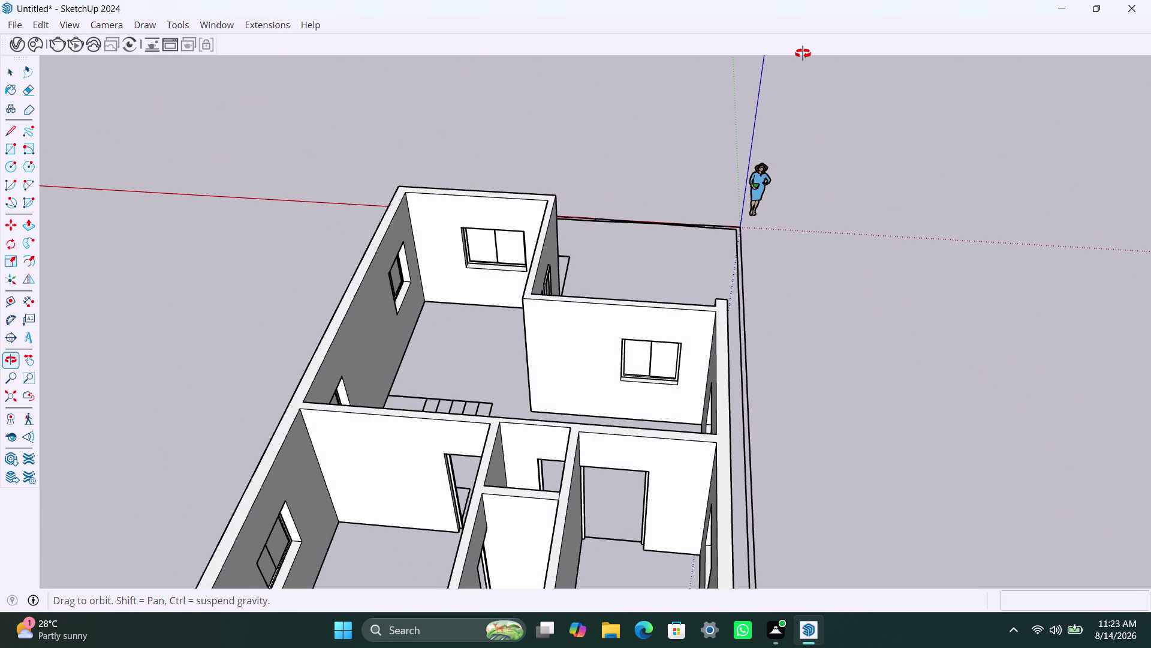
middle_drag(803, 53, 723, 179)
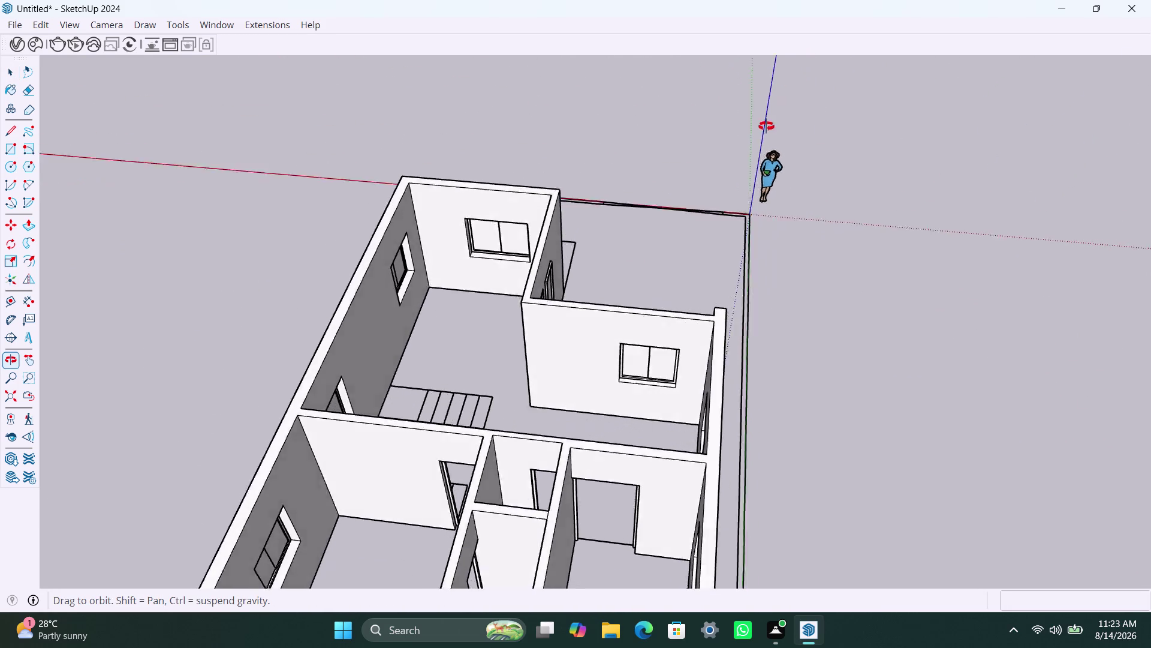
middle_drag(723, 179, 202, 229)
scroll(down, 3)
middle_drag(759, 390, 315, 349)
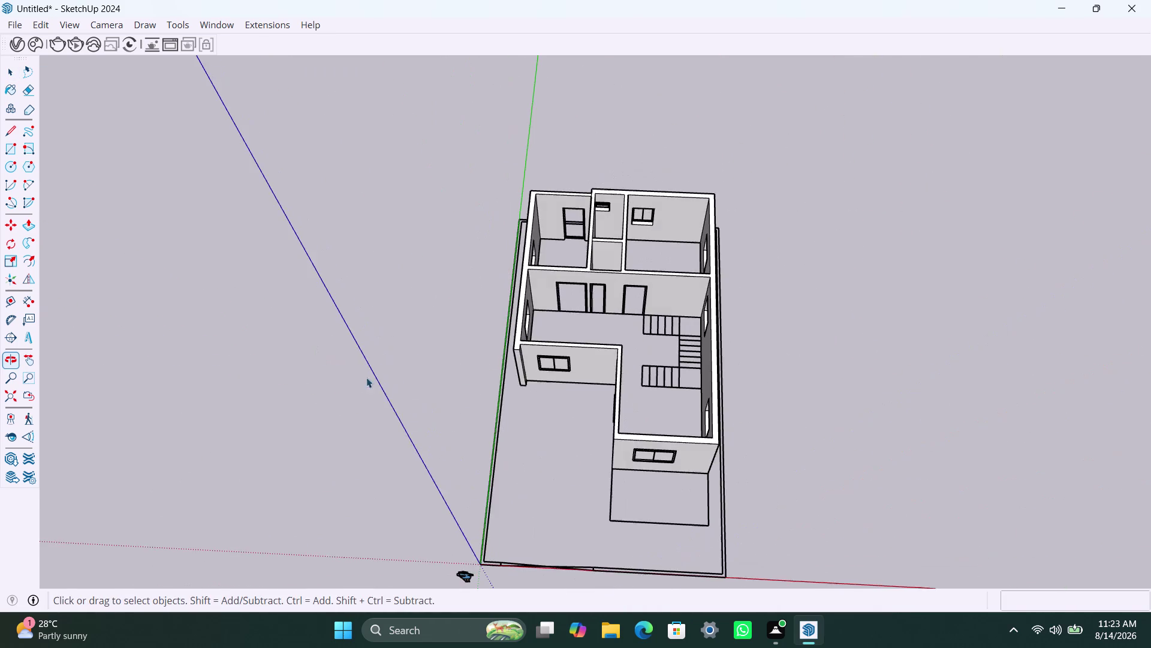
scroll(up, 3)
middle_drag(618, 500, 568, 393)
scroll(up, 3)
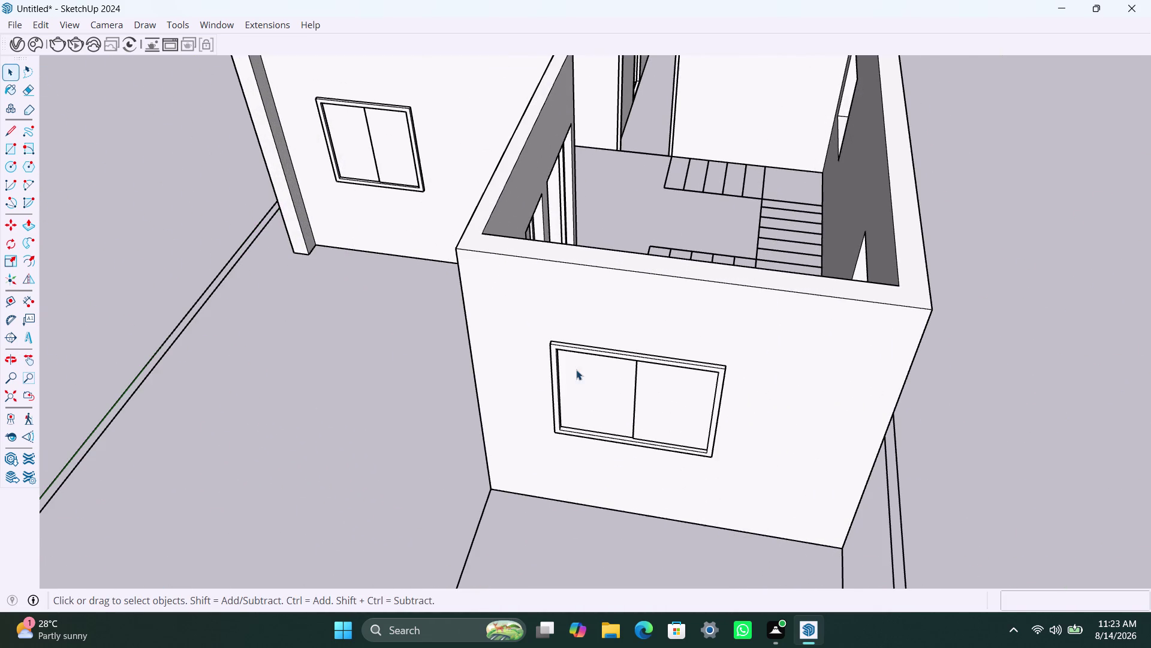
Delete the front wall's window and all remaining frame pieces.
click(572, 361)
click(549, 349)
click(552, 357)
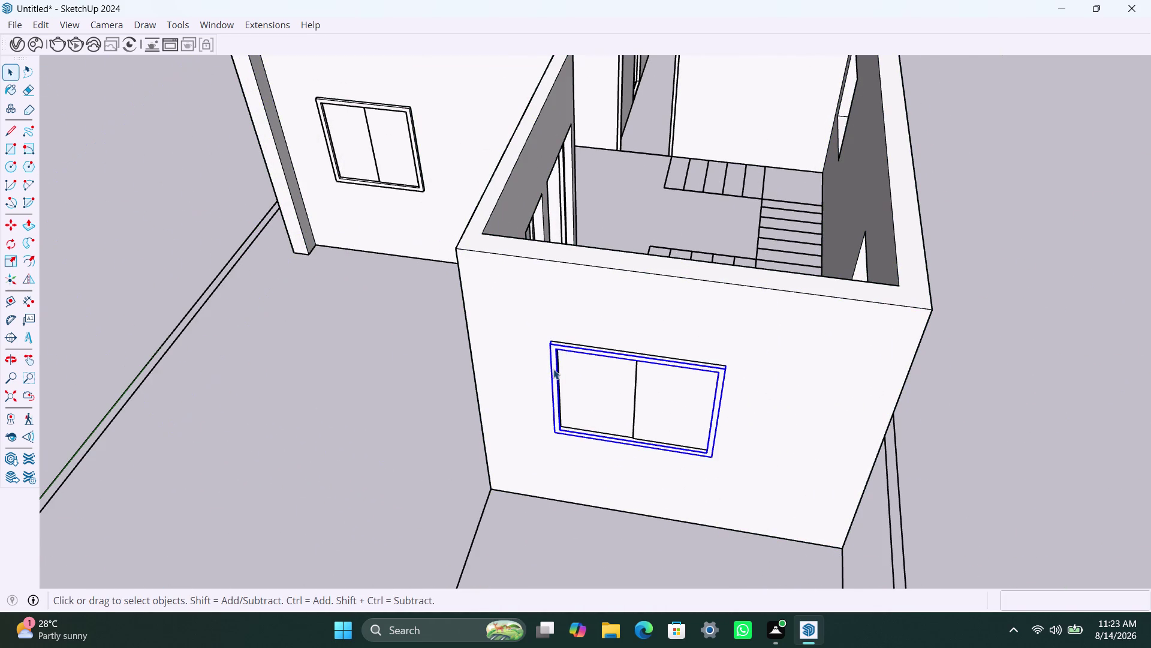
key(Delete)
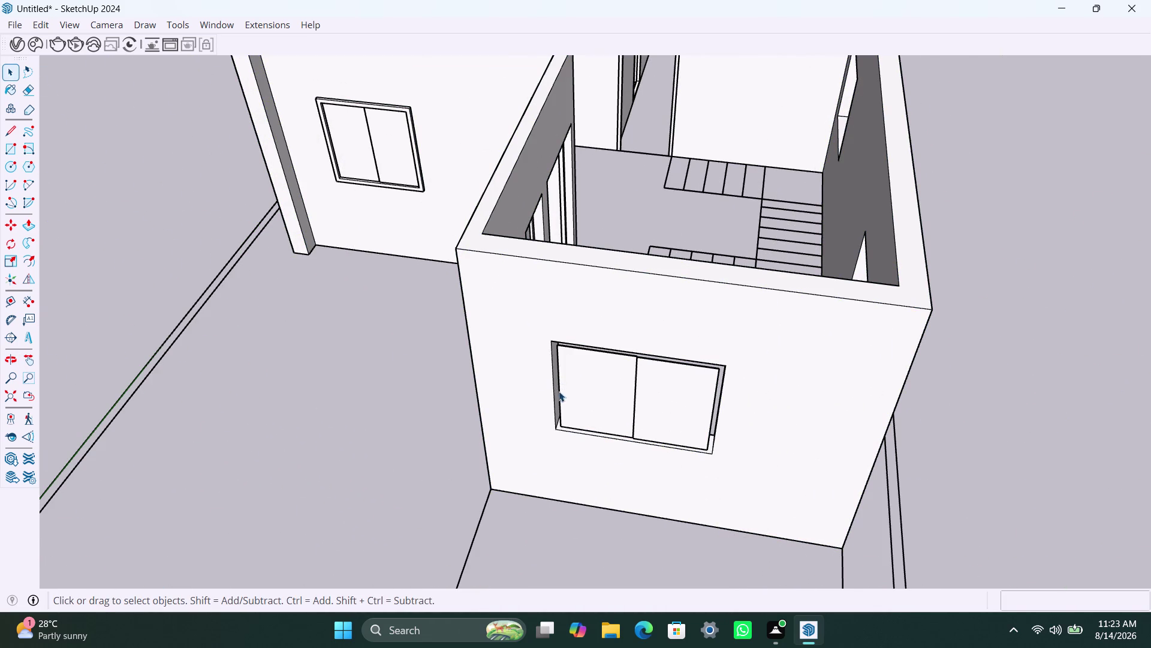
click(565, 398)
key(Delete)
click(657, 415)
key(Delete)
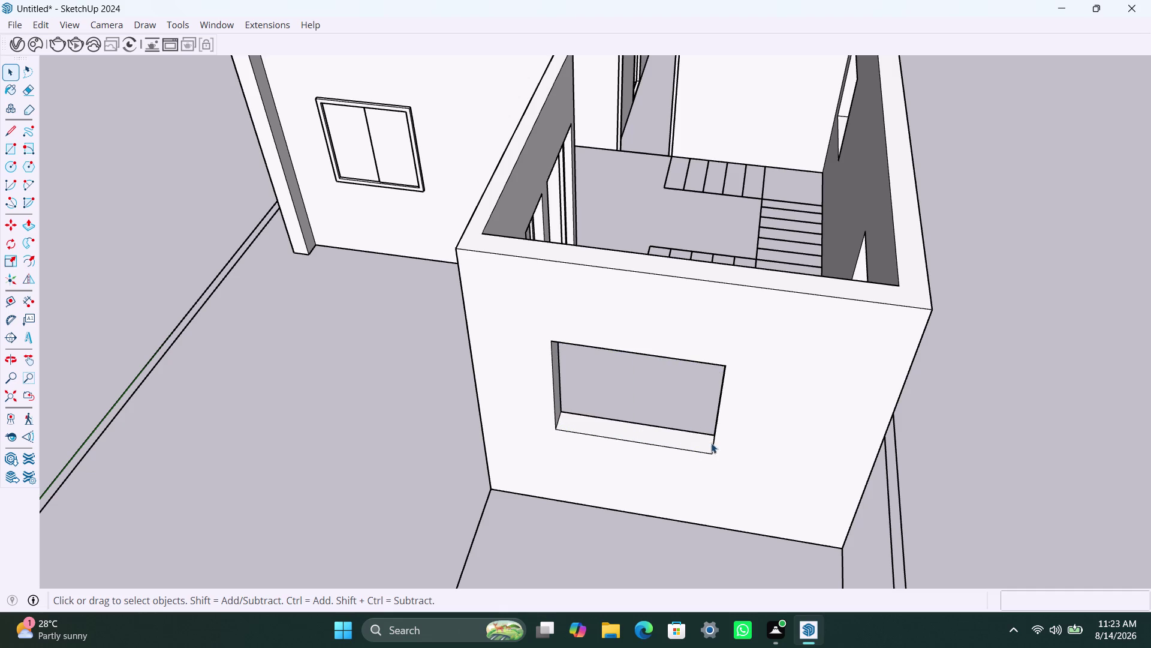
Push the opening's bottom face down to floor level with Push/Pull.
scroll(up, 3)
click(607, 433)
triple_click(605, 428)
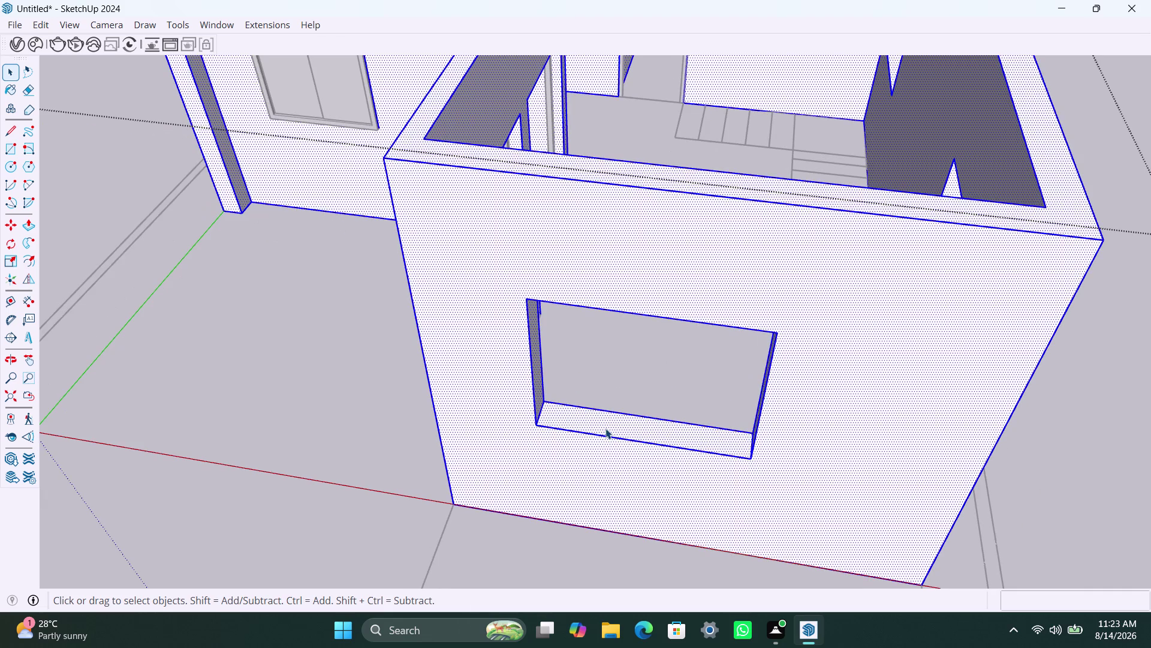
click(606, 428)
click(605, 425)
click(594, 422)
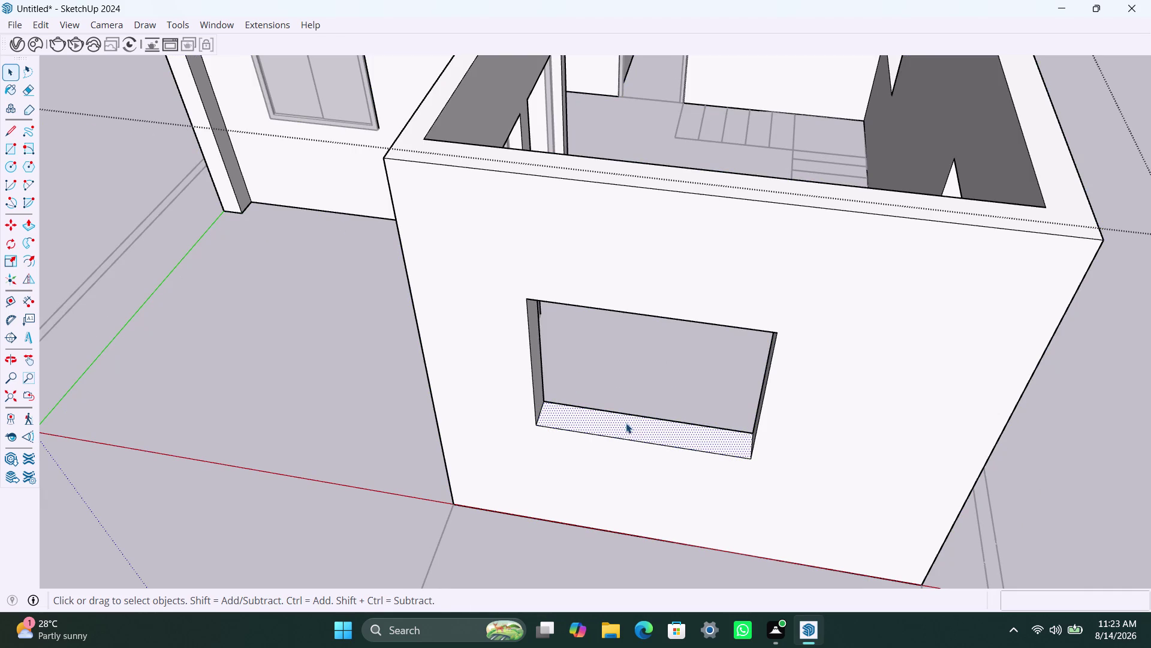
key(p)
click(626, 422)
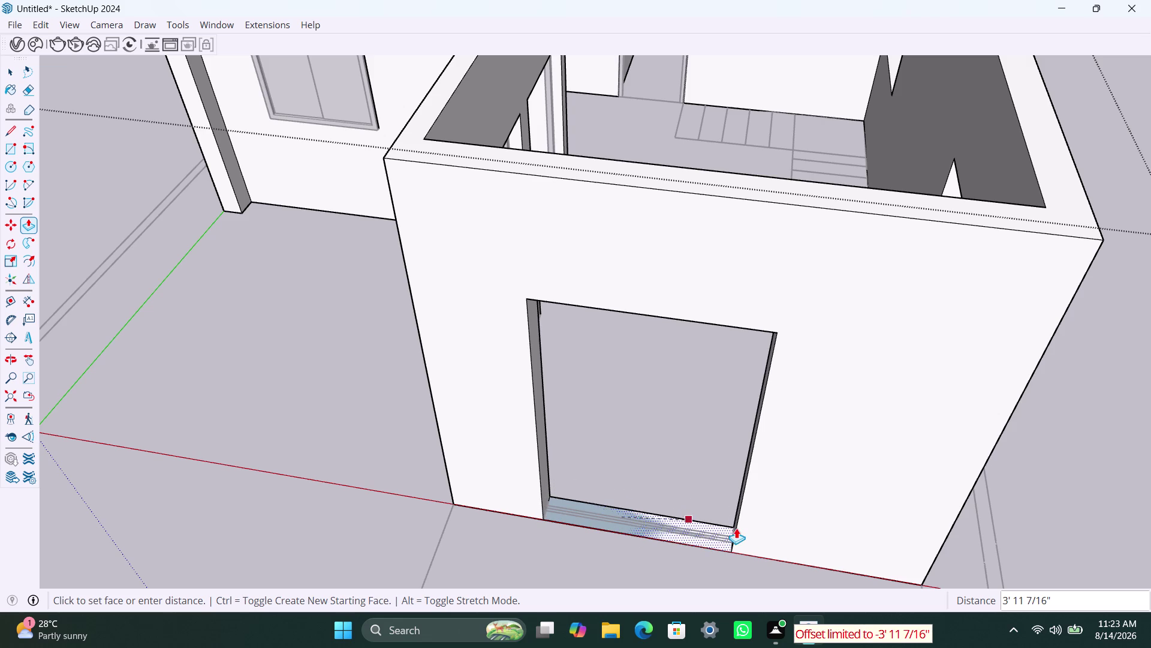
click(678, 524)
key(space)
click(654, 492)
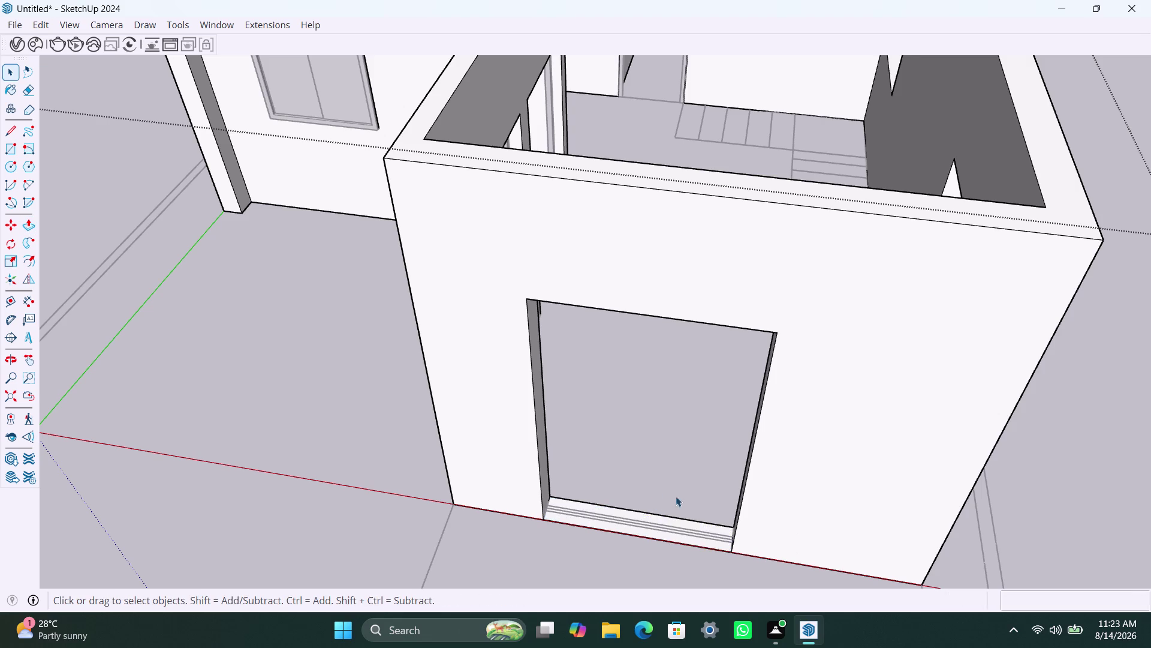
scroll(down, 3)
scroll(down, 3)
Orbit around the house and zoom in on the new doorway's threshold from inside.
scroll(up, 3)
middle_drag(658, 444, 680, 316)
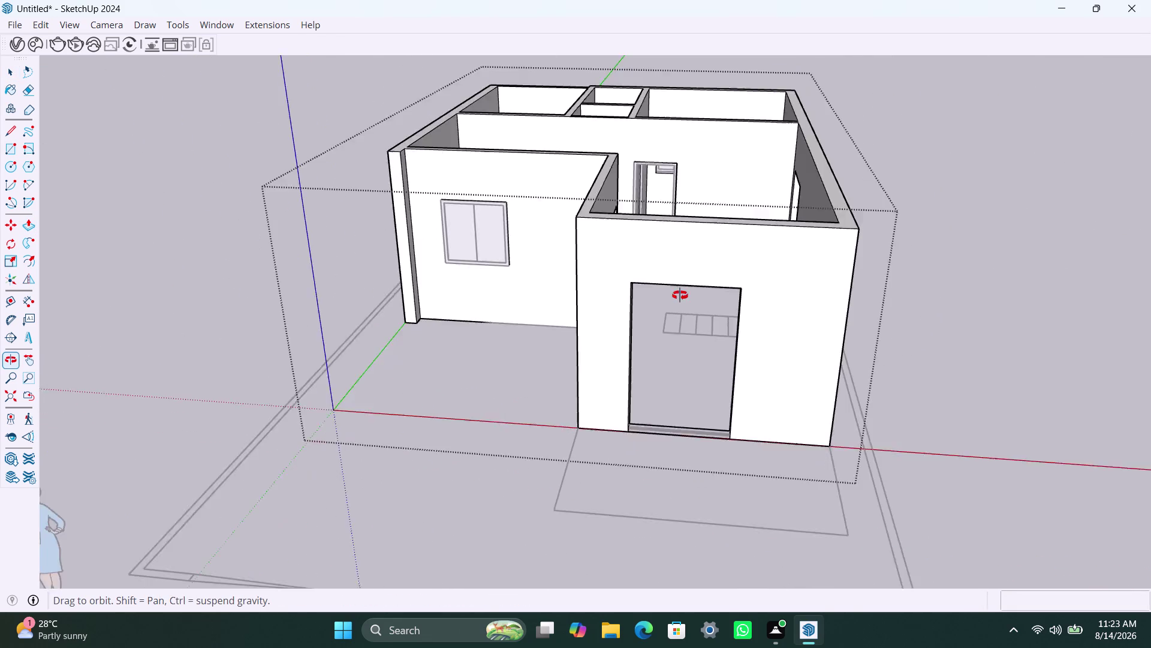
middle_drag(680, 316, 208, 512)
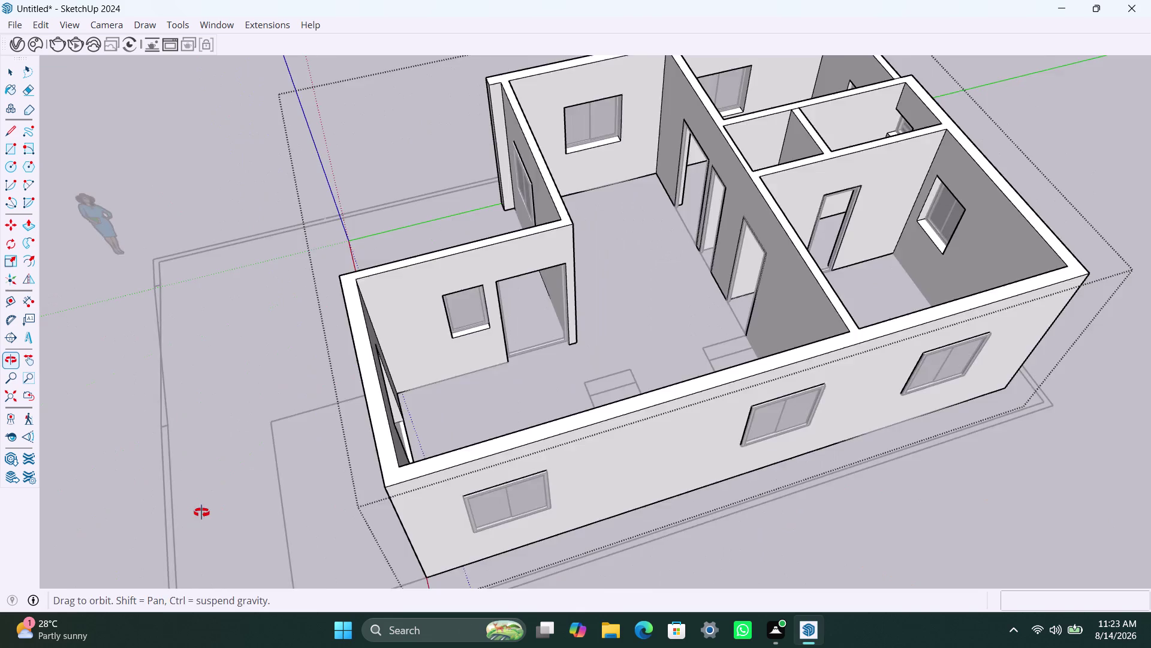
middle_drag(209, 512, 201, 510)
scroll(down, 3)
middle_drag(574, 334, 366, 439)
scroll(down, 3)
click(769, 75)
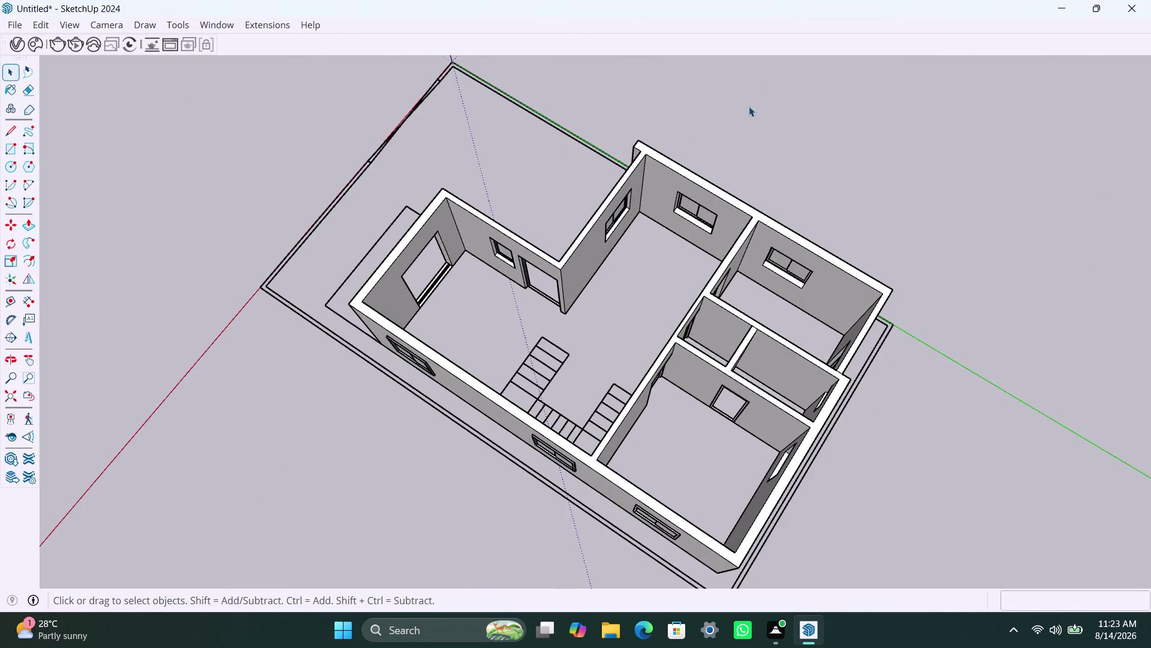
scroll(up, 3)
scroll(up, 3)
middle_drag(531, 329, 312, 343)
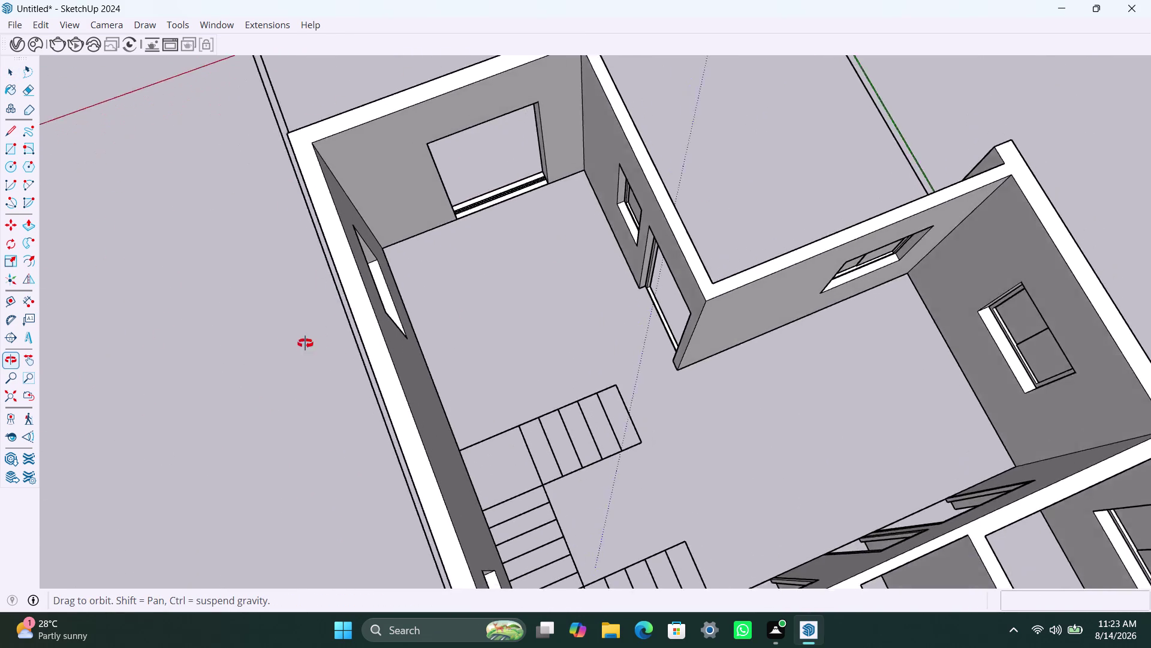
middle_drag(312, 343, 244, 343)
scroll(up, 3)
scroll(down, 3)
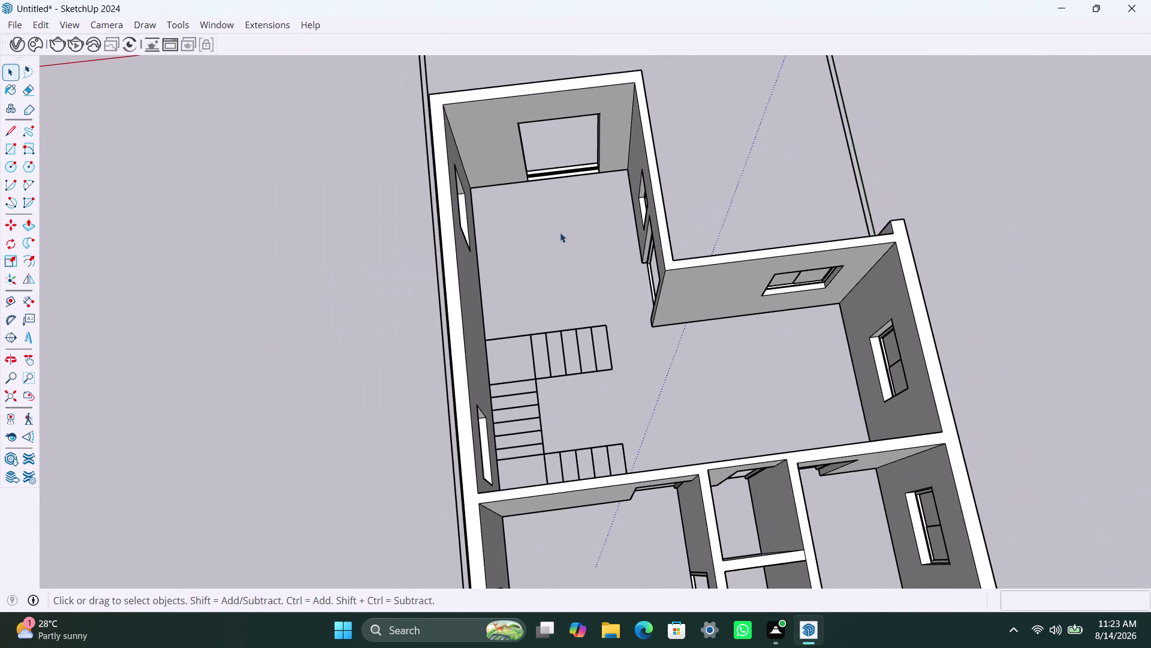
middle_drag(560, 233, 546, 332)
scroll(up, 3)
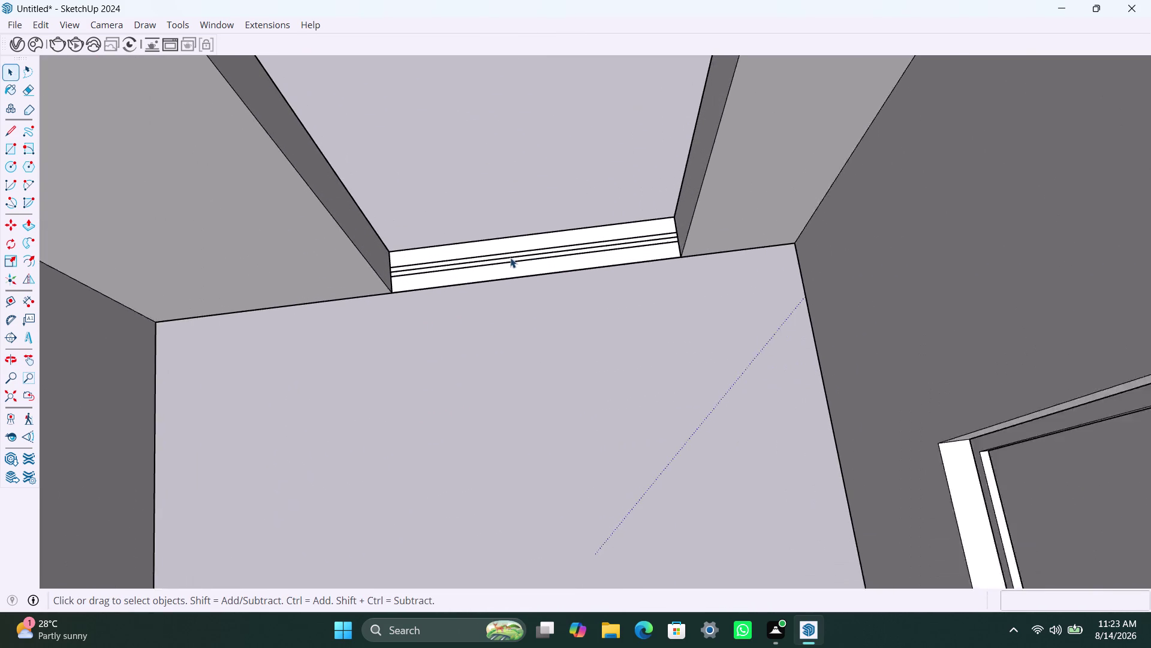
Select and delete the three stray edge lines crossing the threshold.
click(503, 253)
double_click(502, 253)
click(503, 258)
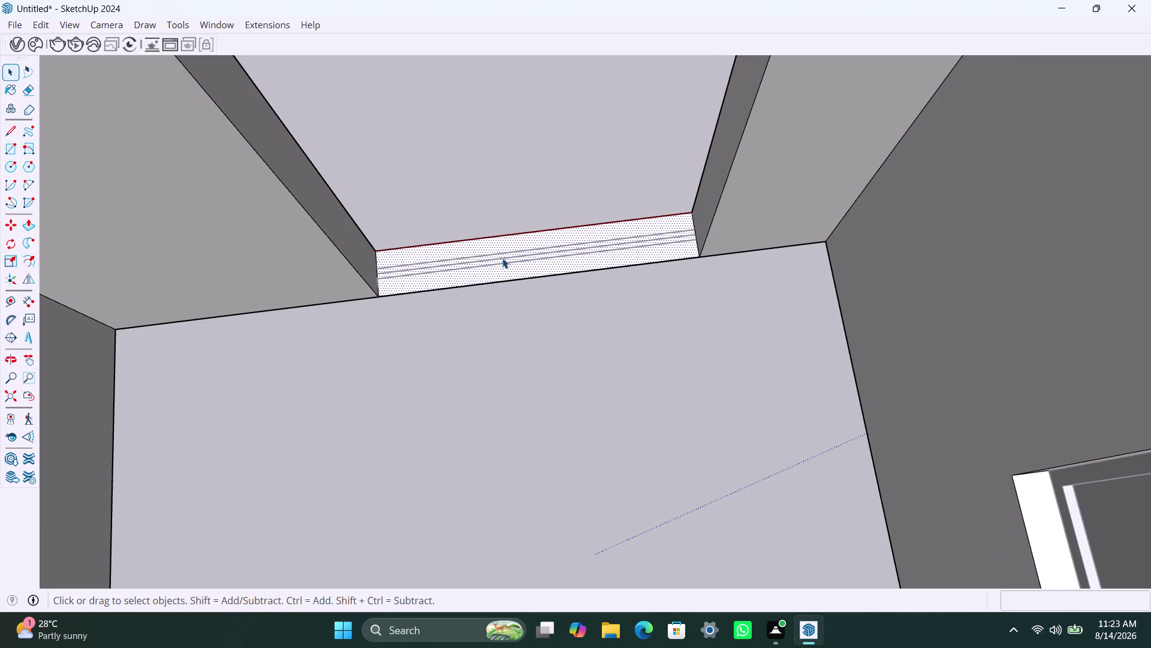
double_click(503, 258)
click(502, 256)
click(502, 259)
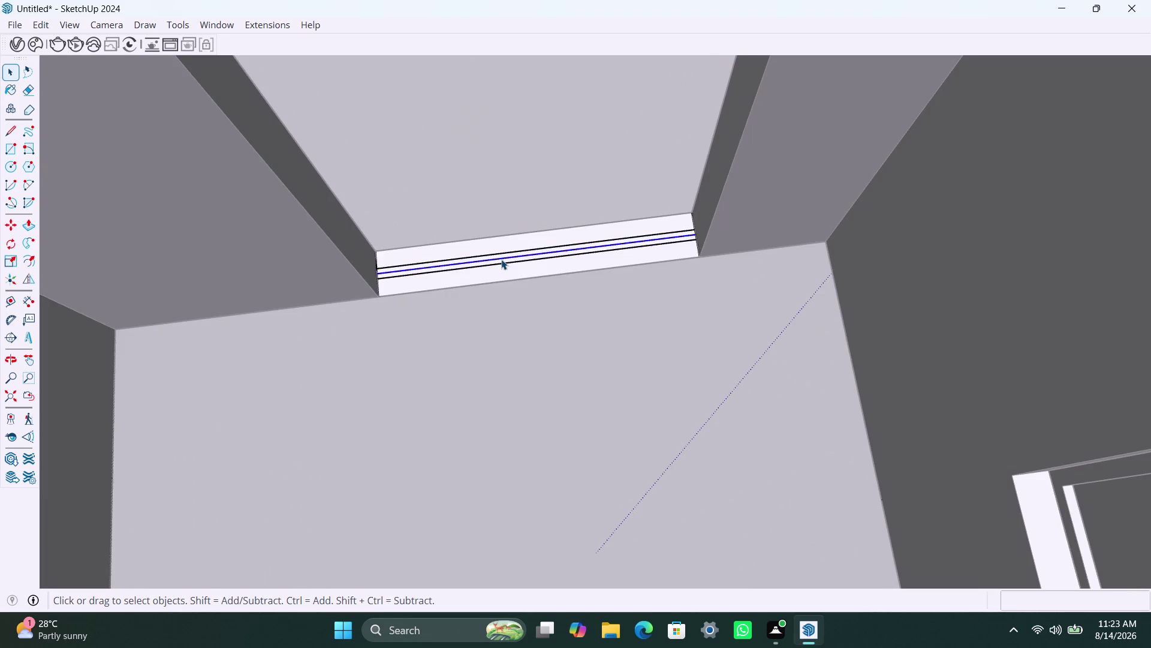
key(Delete)
click(500, 253)
key(Delete)
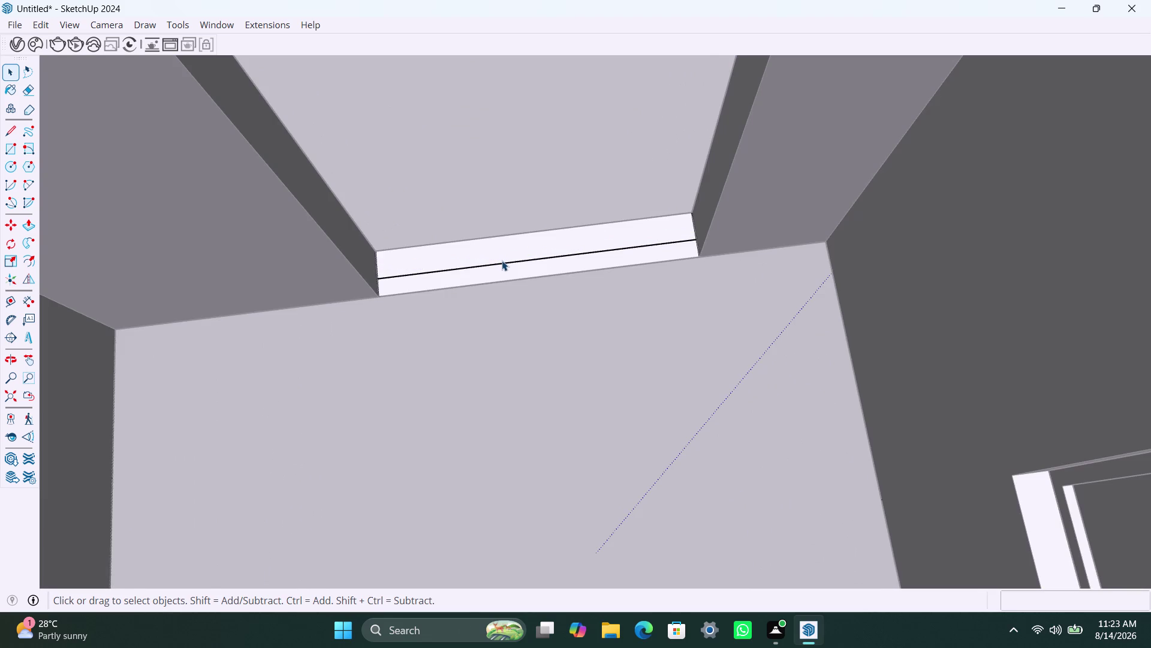
click(505, 264)
key(Delete)
click(539, 266)
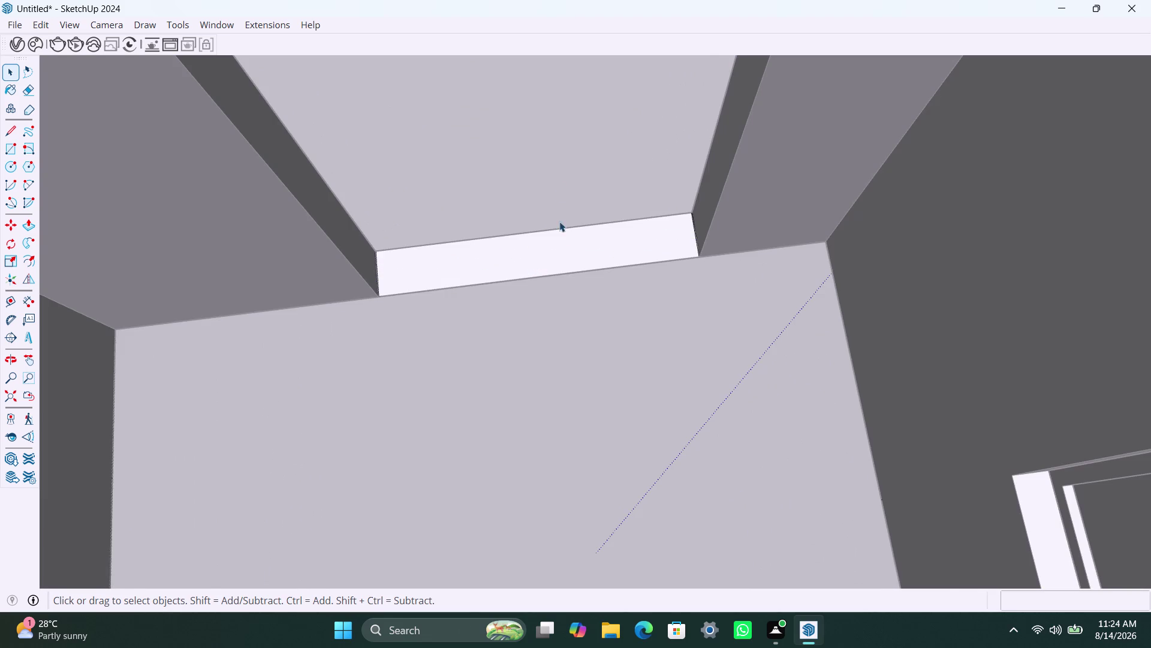
scroll(down, 3)
click(820, 255)
scroll(up, 3)
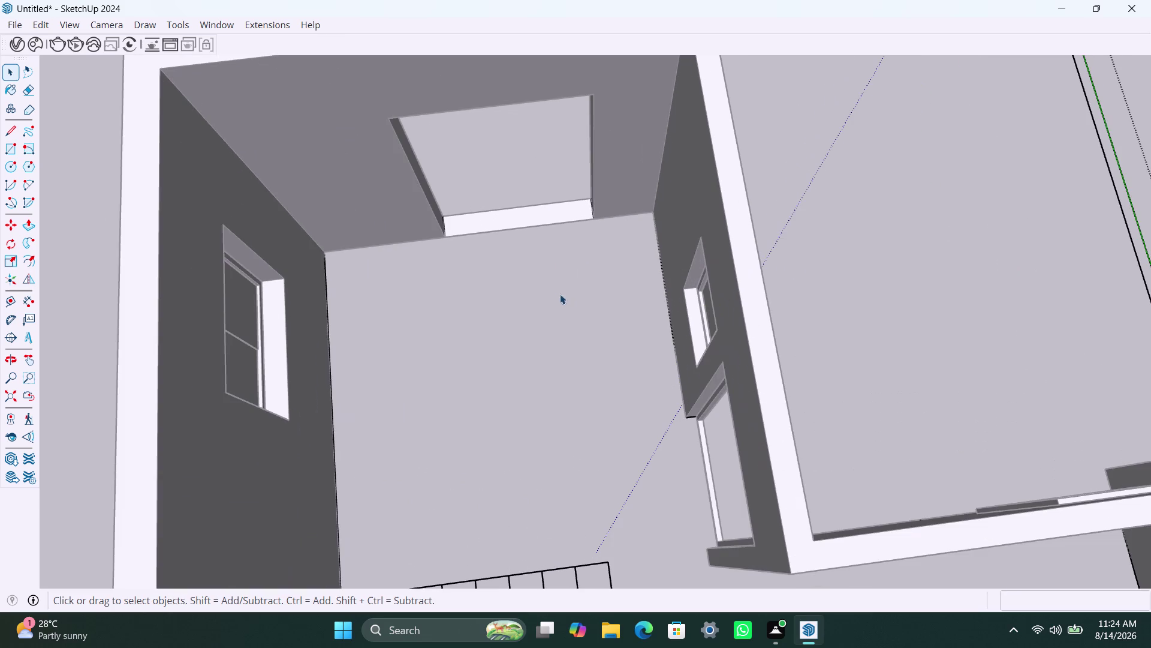
Orbit to the front doorway and draw a rectangle over the opening.
triple_click(608, 296)
scroll(down, 3)
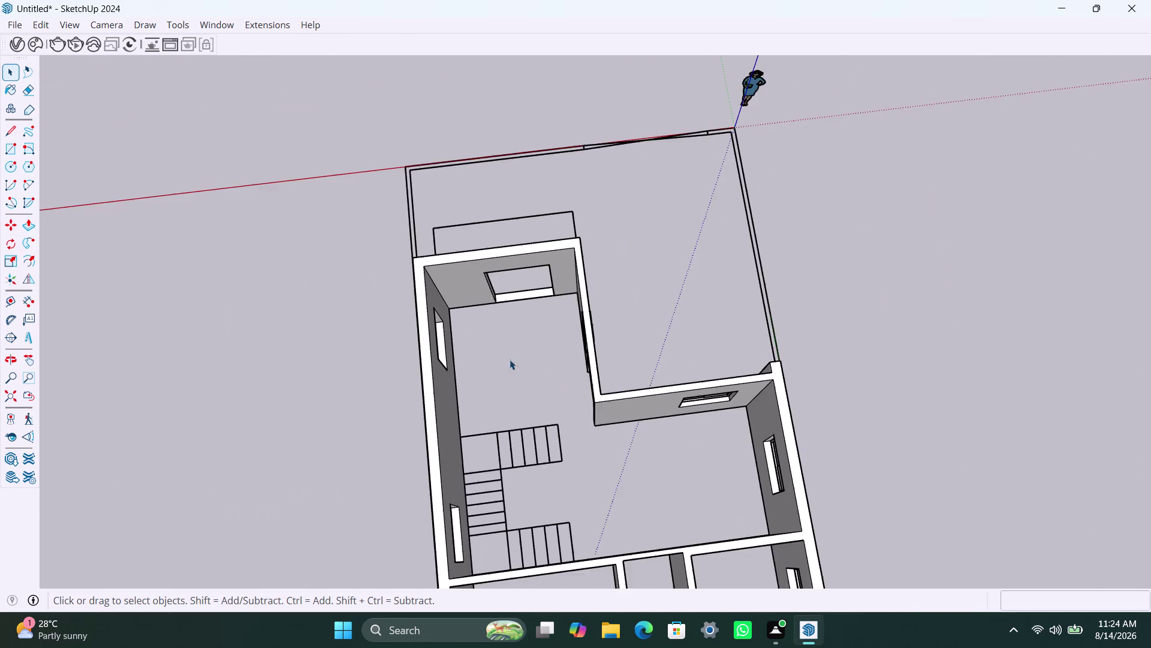
middle_drag(509, 358, 482, 205)
scroll(up, 3)
scroll(down, 3)
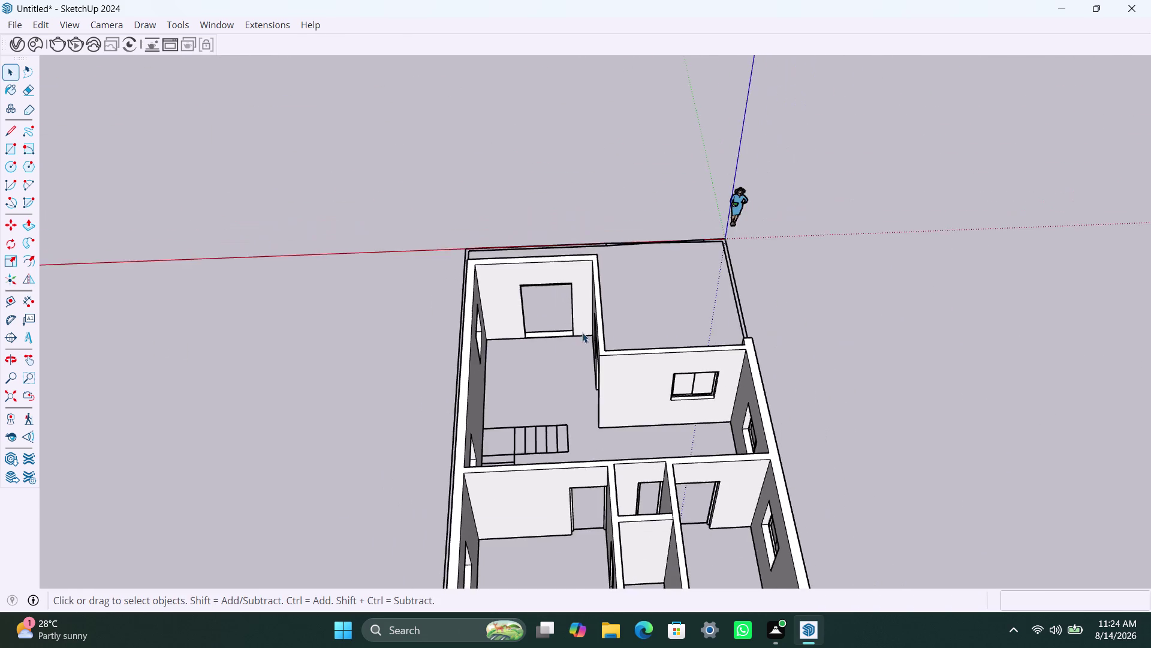
scroll(down, 3)
middle_drag(582, 327, 0, 366)
scroll(down, 3)
middle_drag(690, 431, 622, 439)
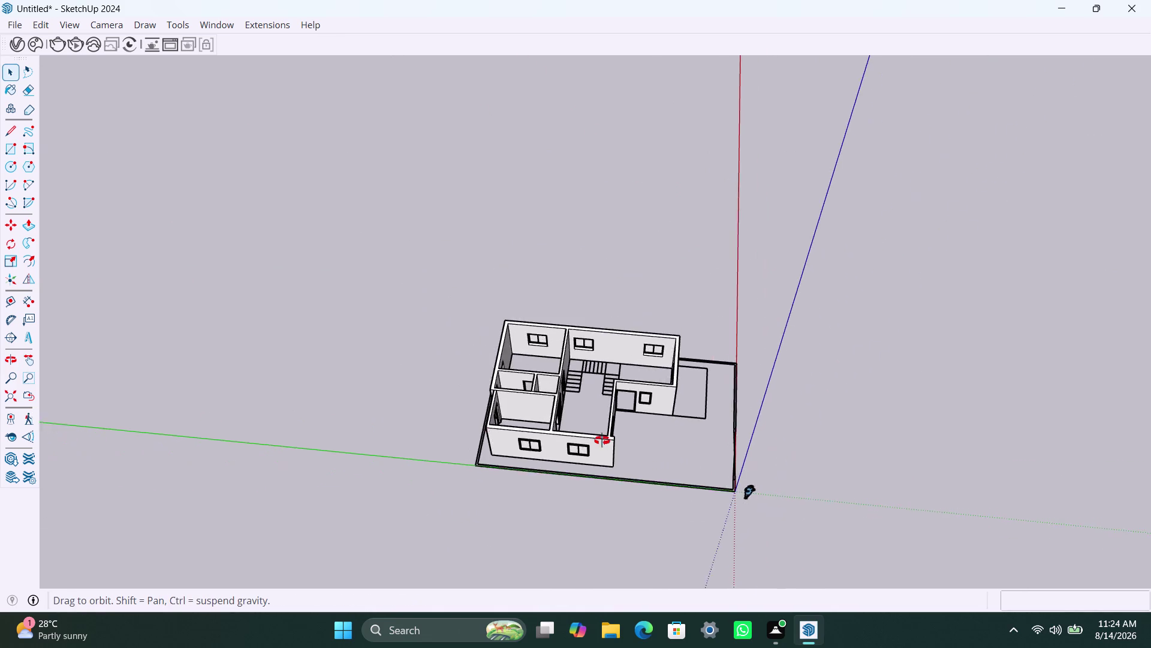
middle_drag(623, 439, 155, 383)
scroll(up, 3)
middle_drag(518, 458, 561, 394)
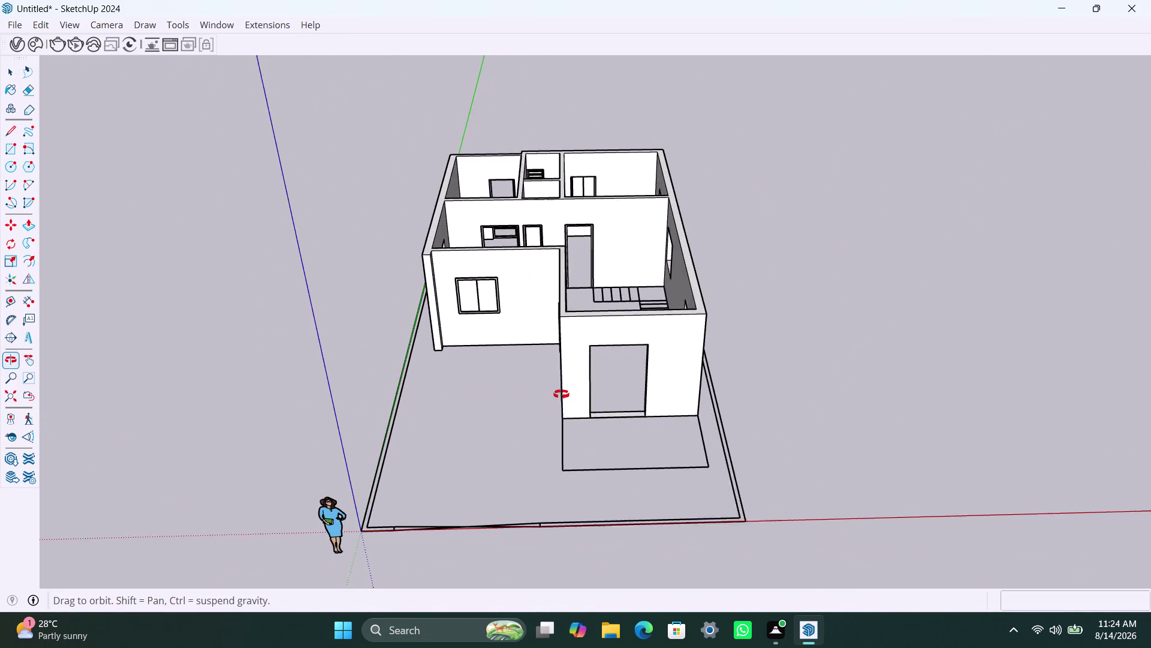
middle_drag(562, 393, 564, 377)
scroll(up, 3)
middle_drag(539, 418, 496, 433)
scroll(up, 3)
key(r)
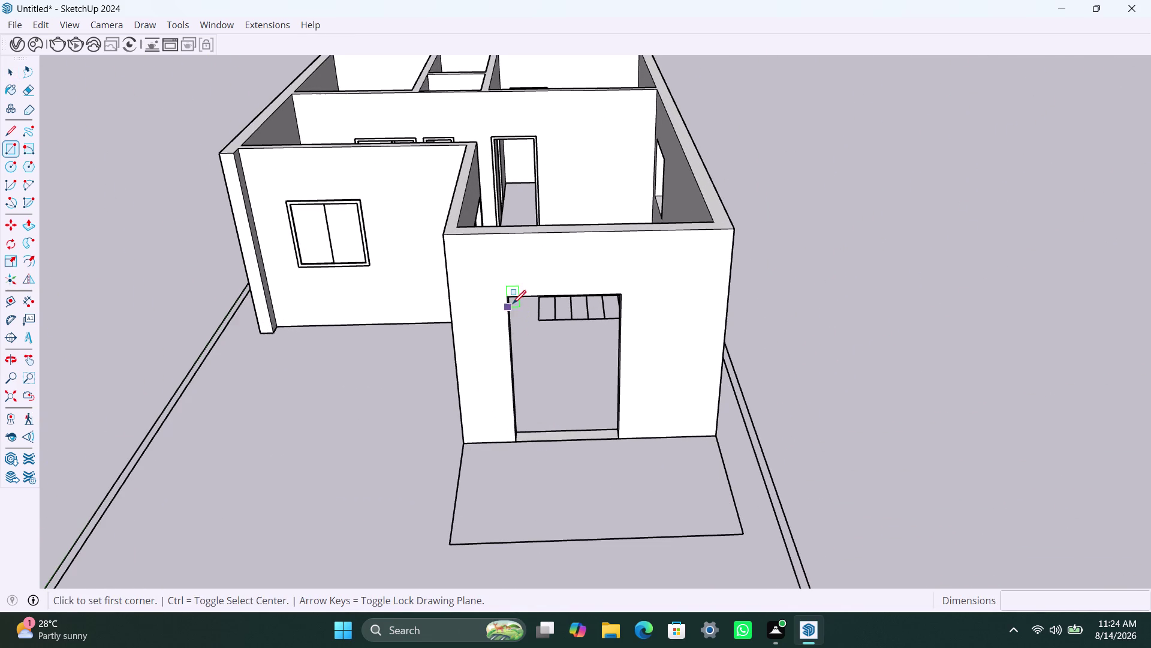
click(513, 300)
click(618, 436)
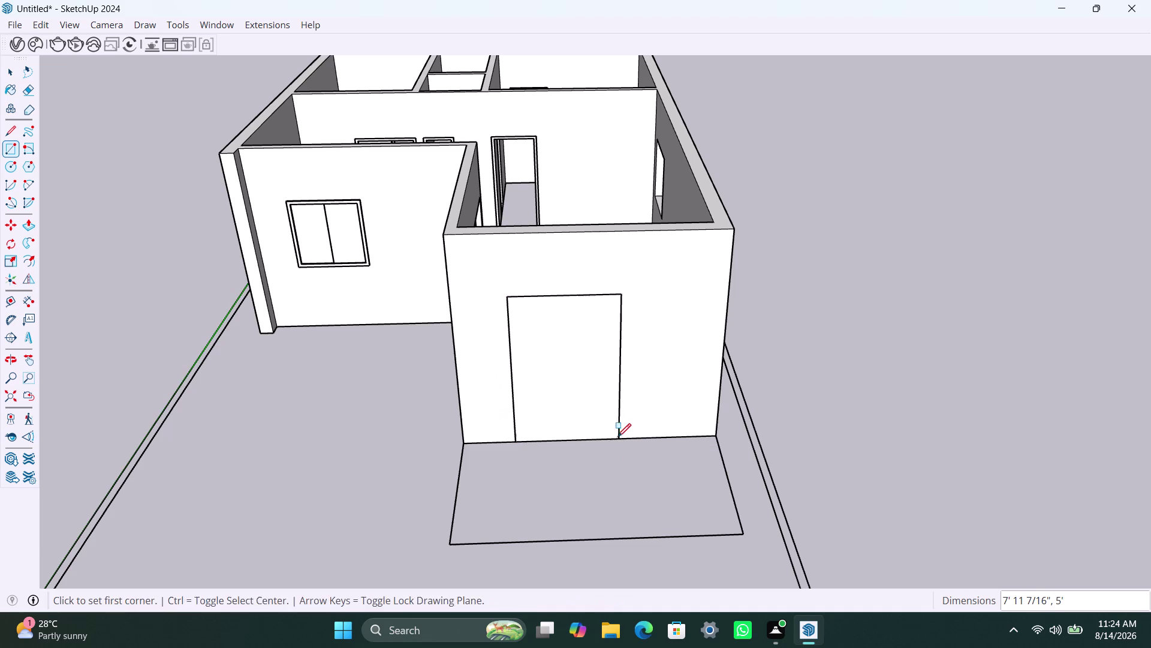
Make the doorway rectangle a group and open it for editing.
key(space)
double_click(588, 395)
right_click(587, 393)
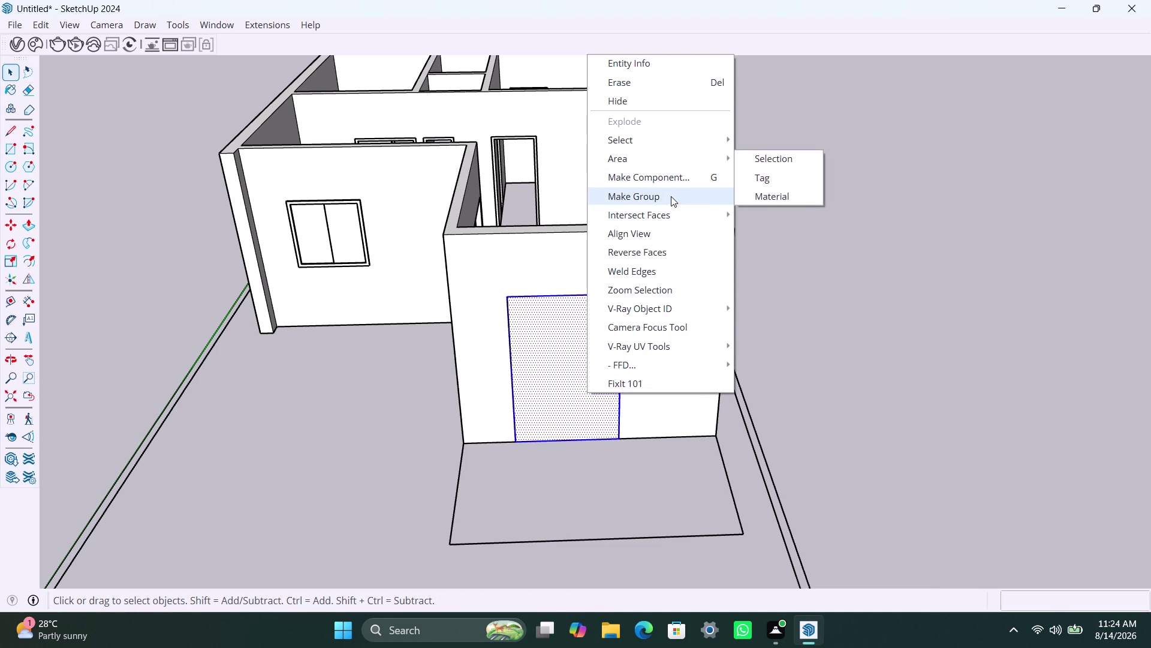
click(671, 196)
triple_click(553, 341)
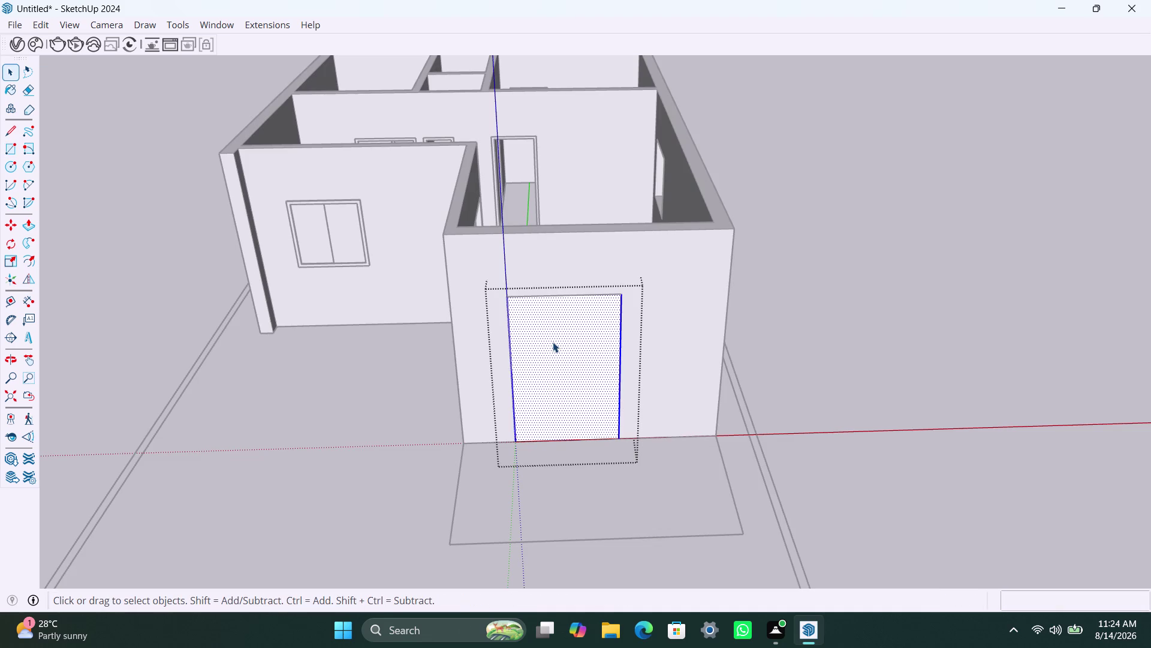
Offset the rectangle's edges 2" inward and delete the inner face.
key(p)
key(f)
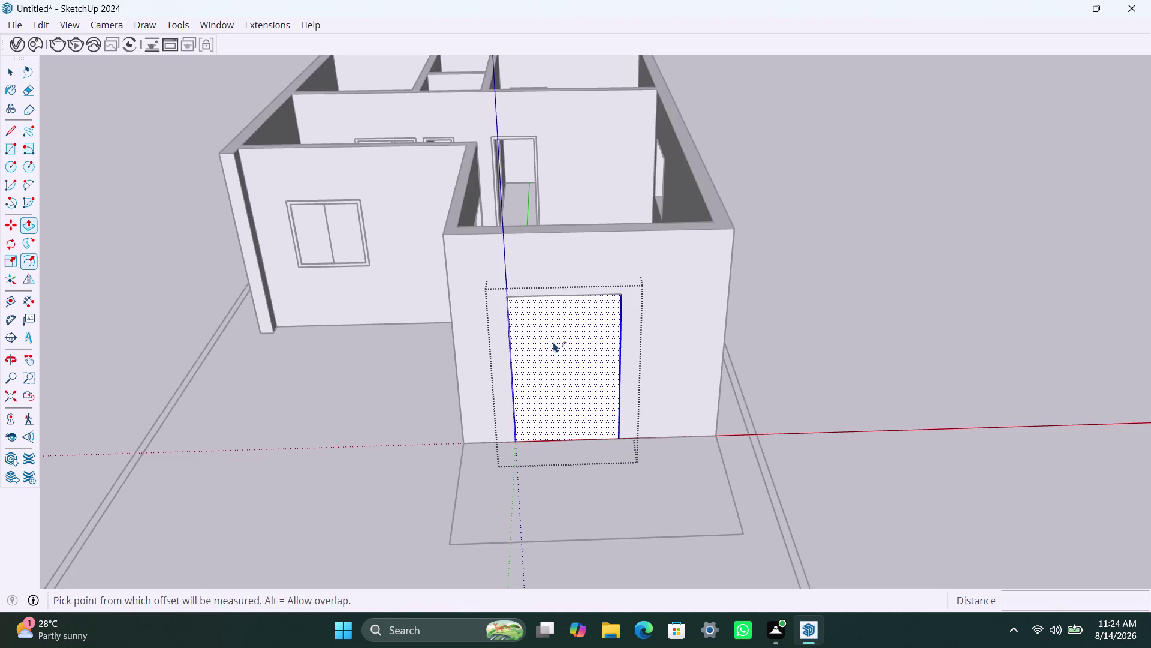
click(550, 337)
click(540, 329)
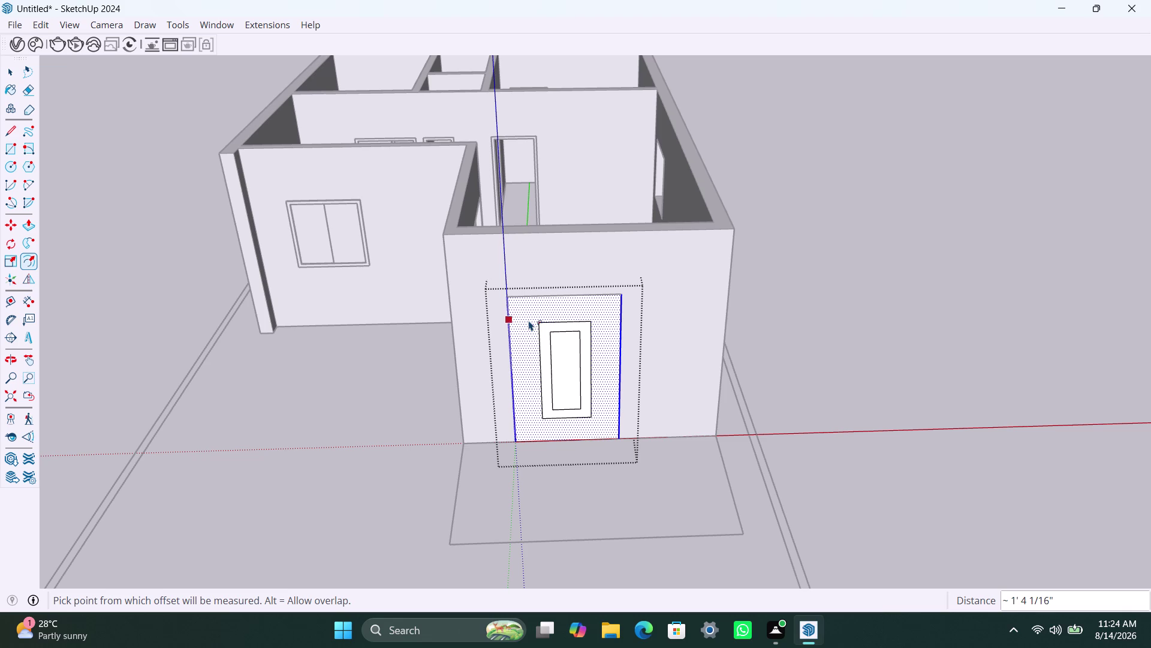
key(ctrl+z)
key(ctrl+z)
click(537, 335)
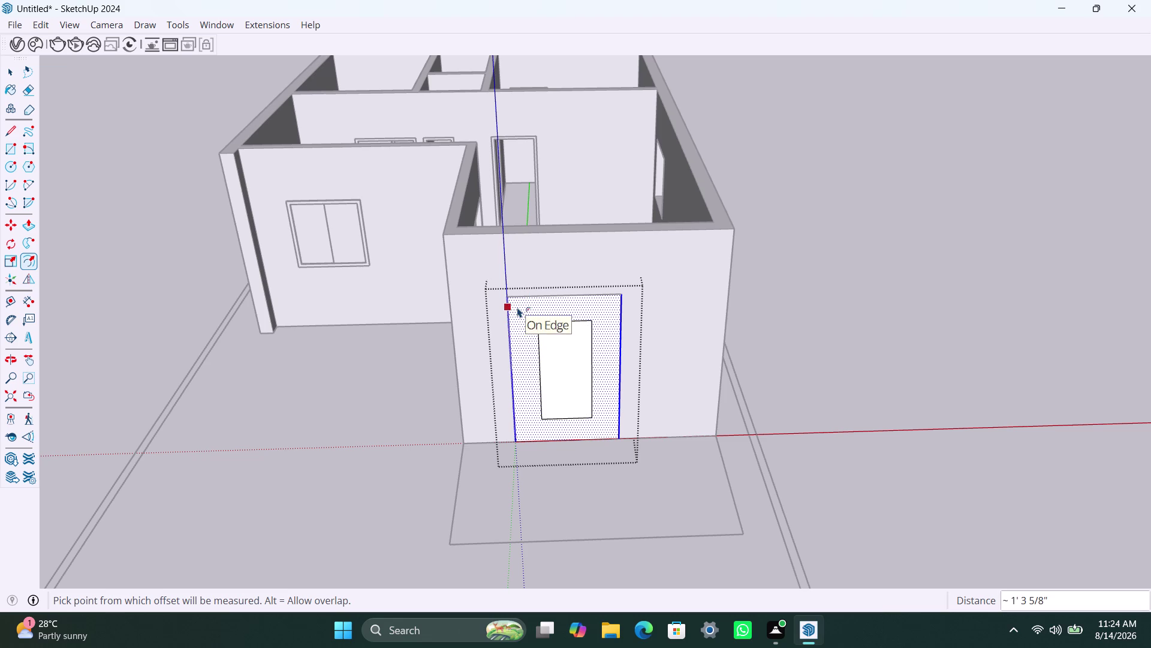
key(ctrl+z)
click(556, 337)
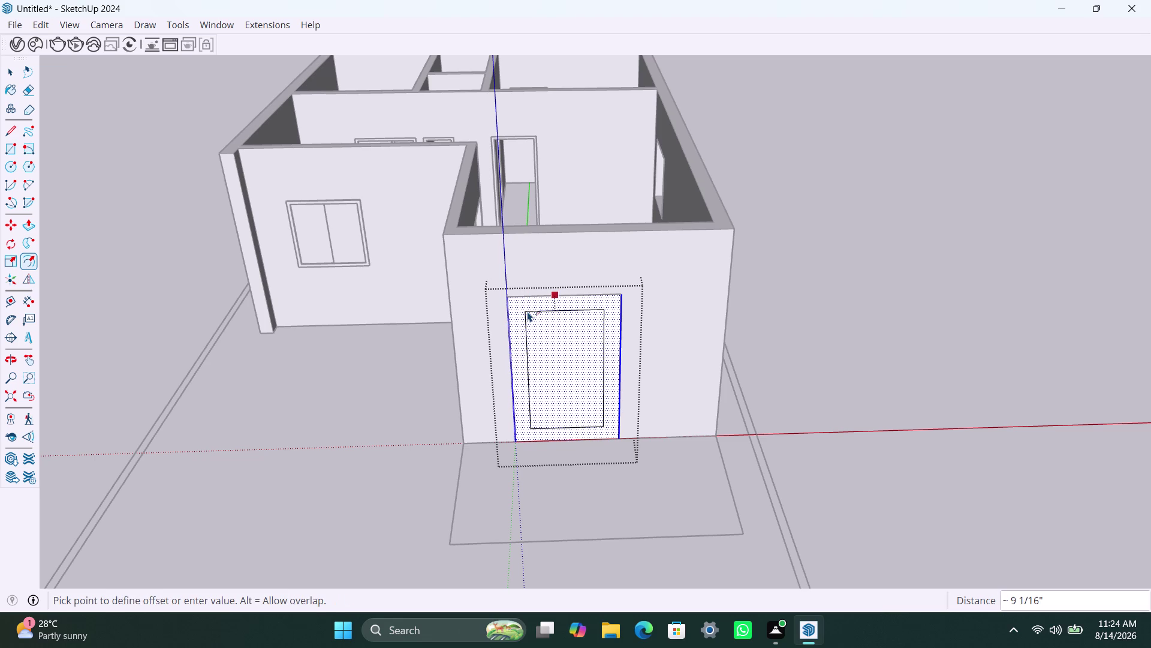
text(2")
key(Return)
key(space)
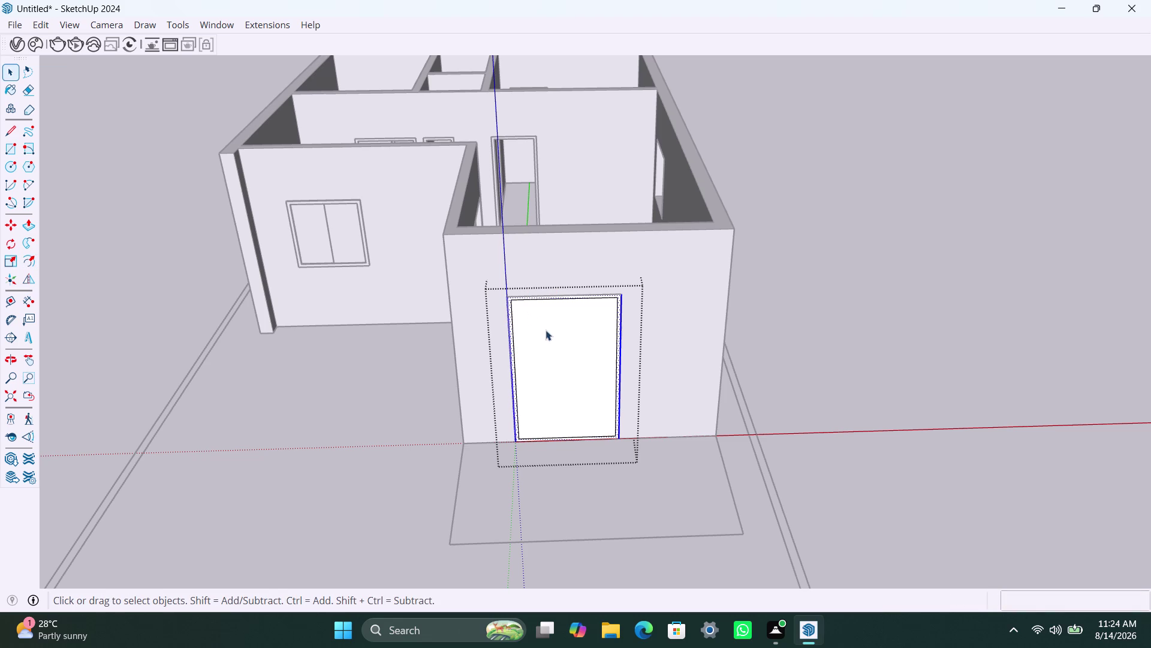
click(599, 364)
key(Delete)
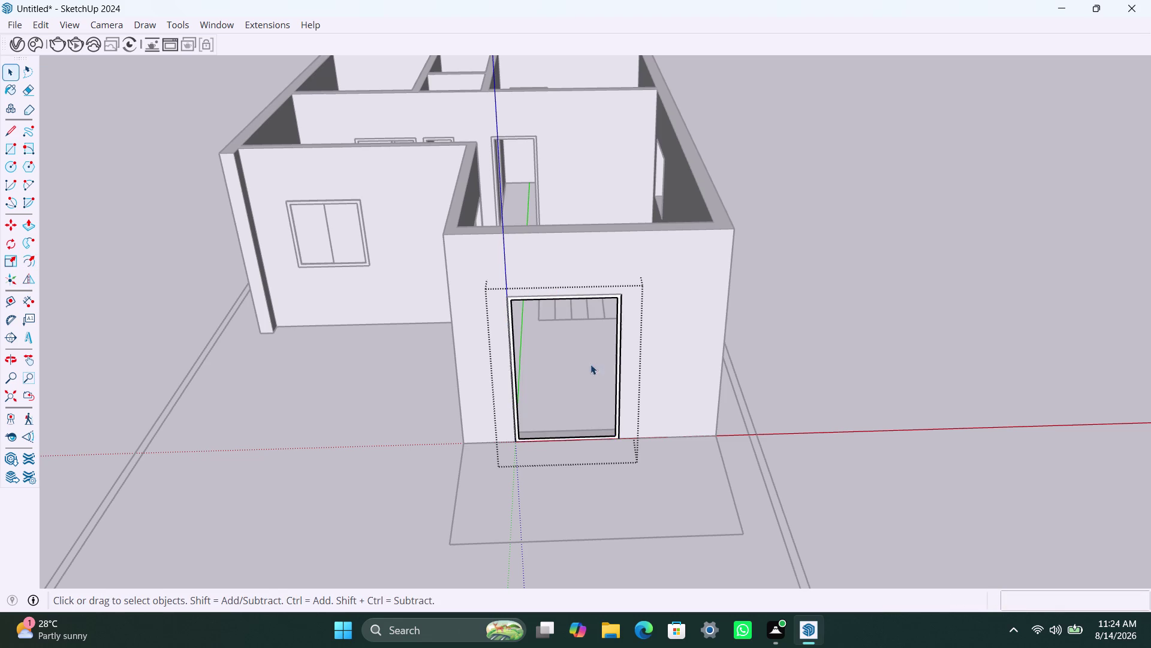
Push/pull the door frame strip out 3 inches from the wall.
scroll(up, 3)
click(514, 406)
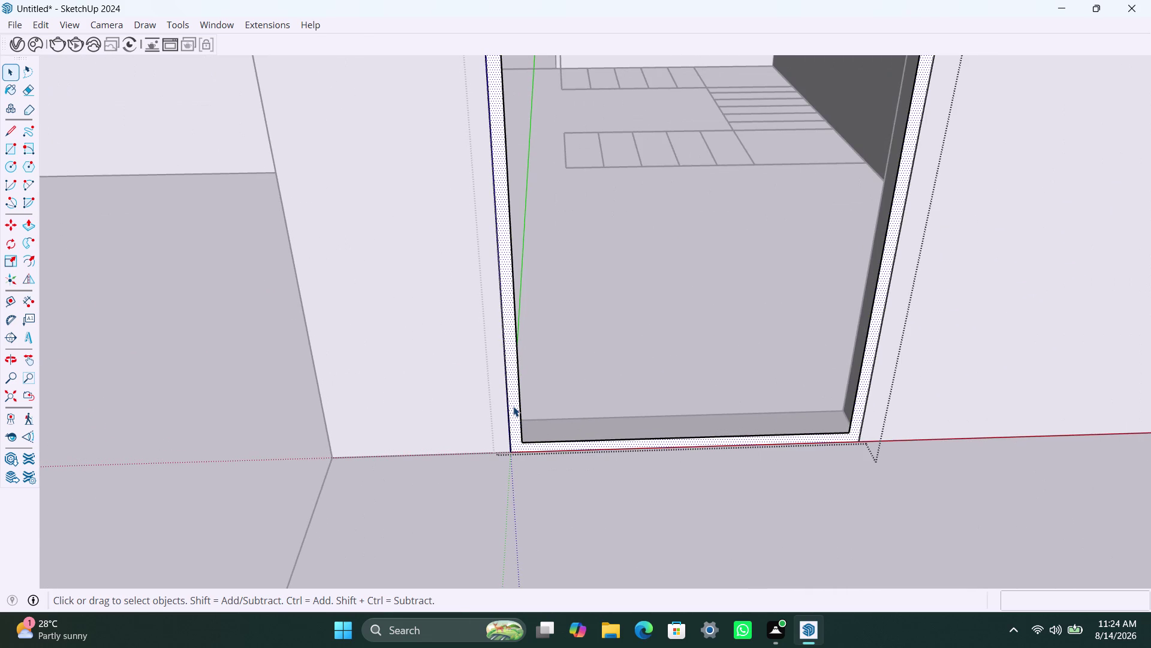
key(p)
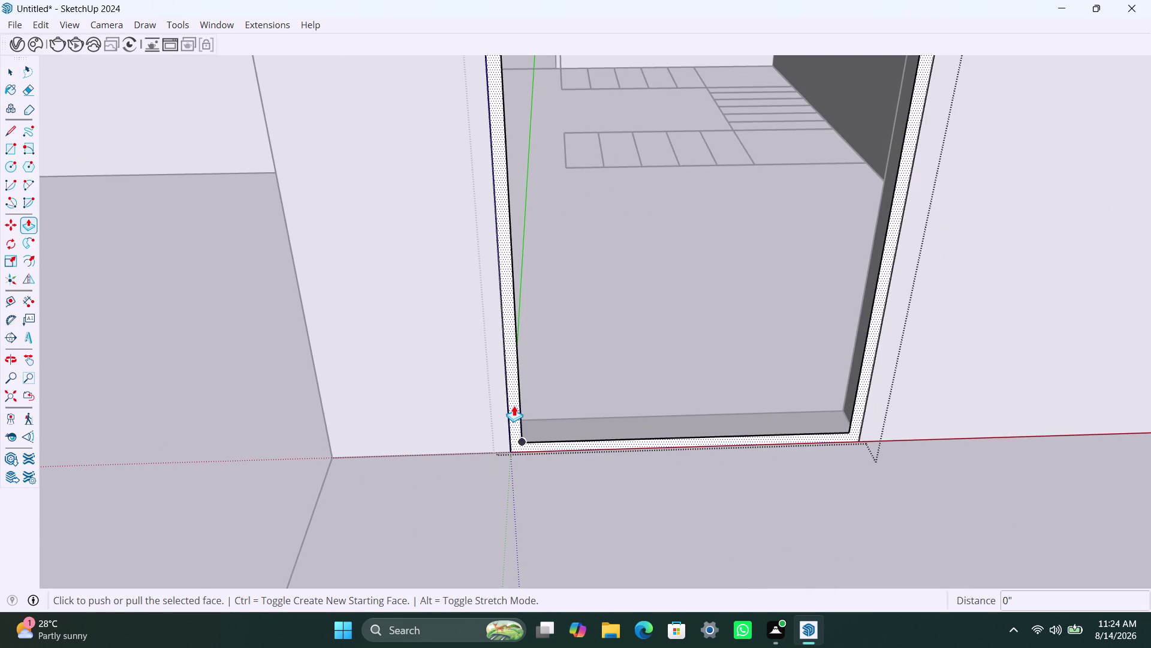
click(514, 405)
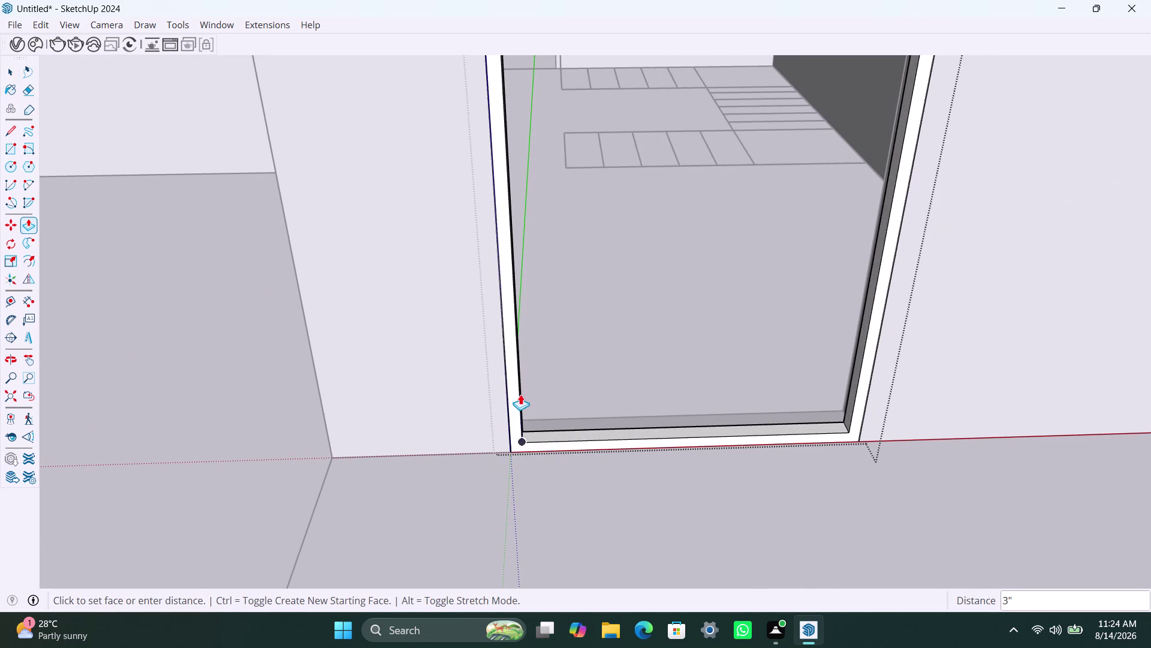
text(2)
text(")
key(Return)
key(space)
scroll(down, 3)
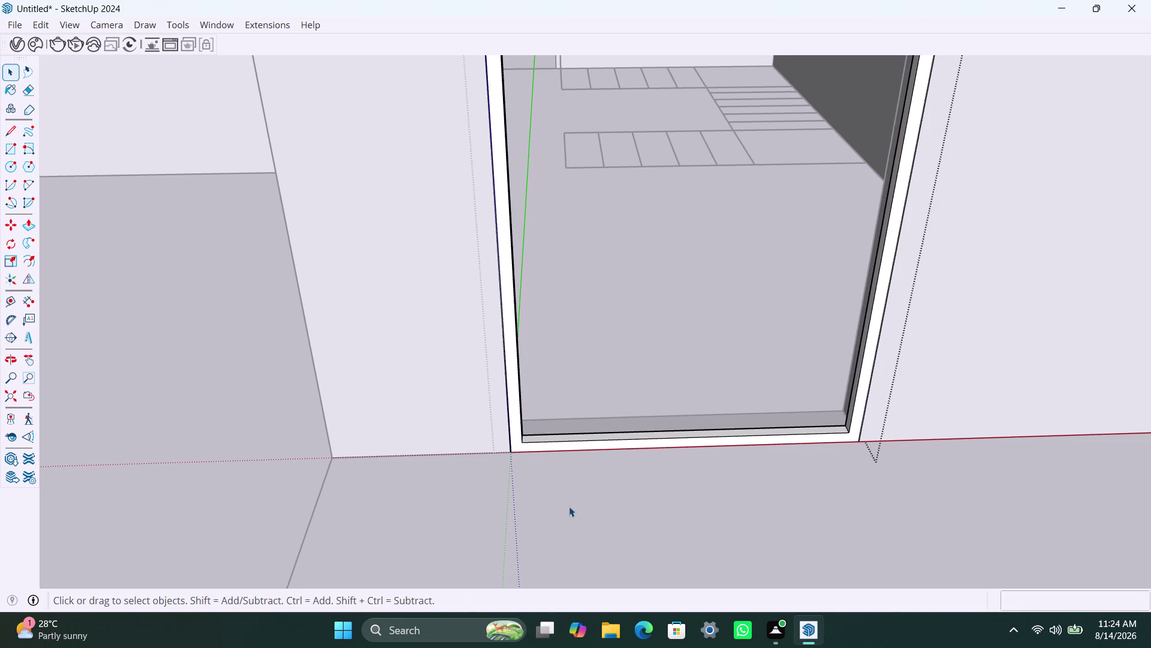
scroll(down, 3)
click(798, 252)
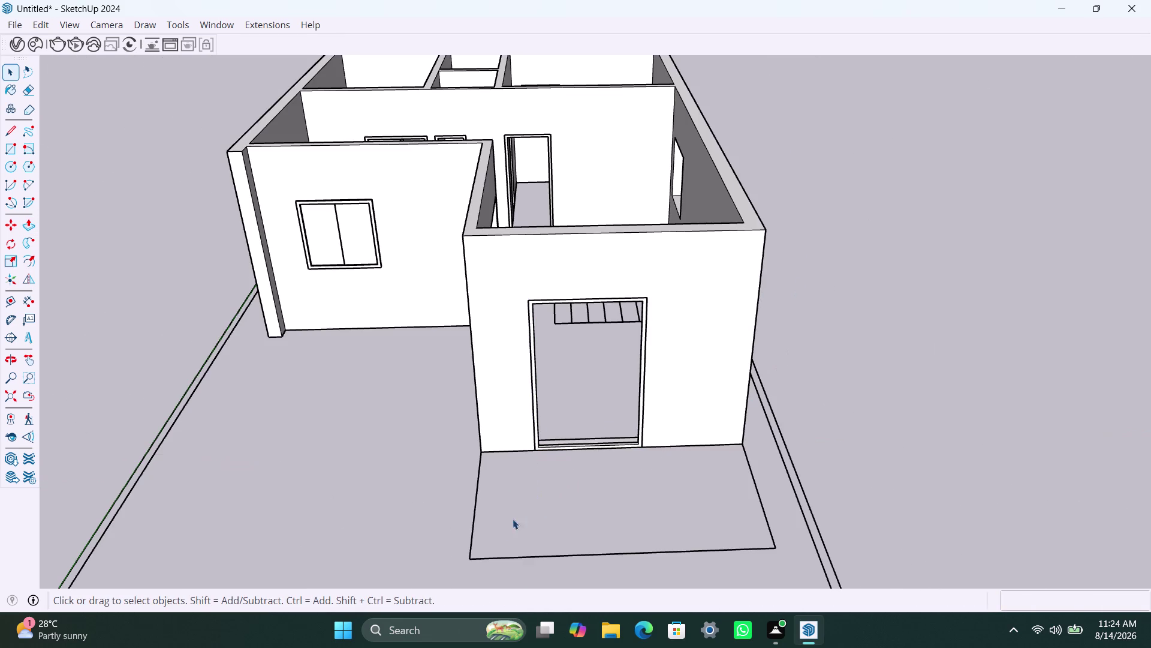
scroll(up, 3)
scroll(up, 3)
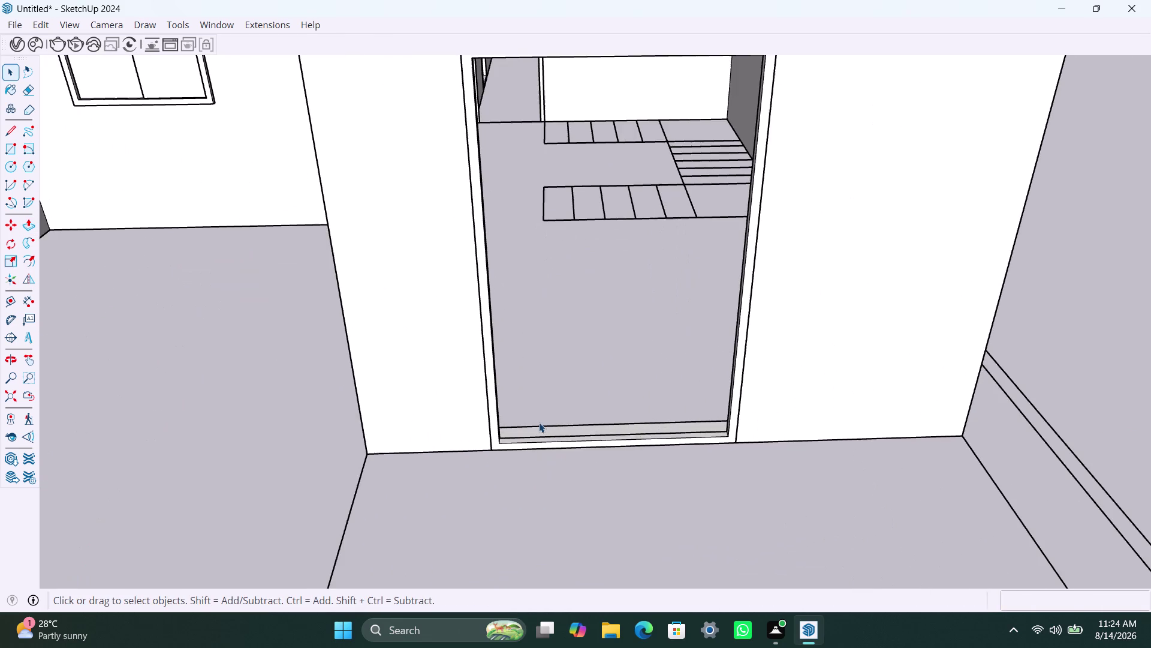
scroll(down, 3)
middle_drag(564, 440, 460, 647)
scroll(down, 3)
middle_drag(561, 424, 237, 526)
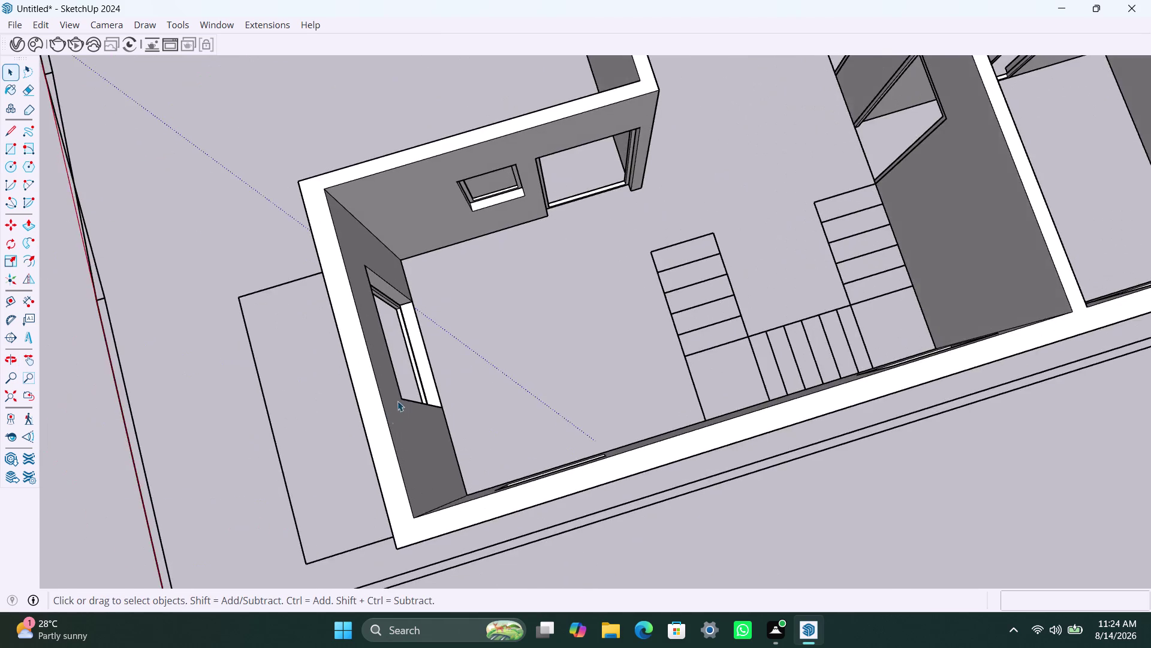
scroll(up, 3)
scroll(up, 3)
scroll(down, 3)
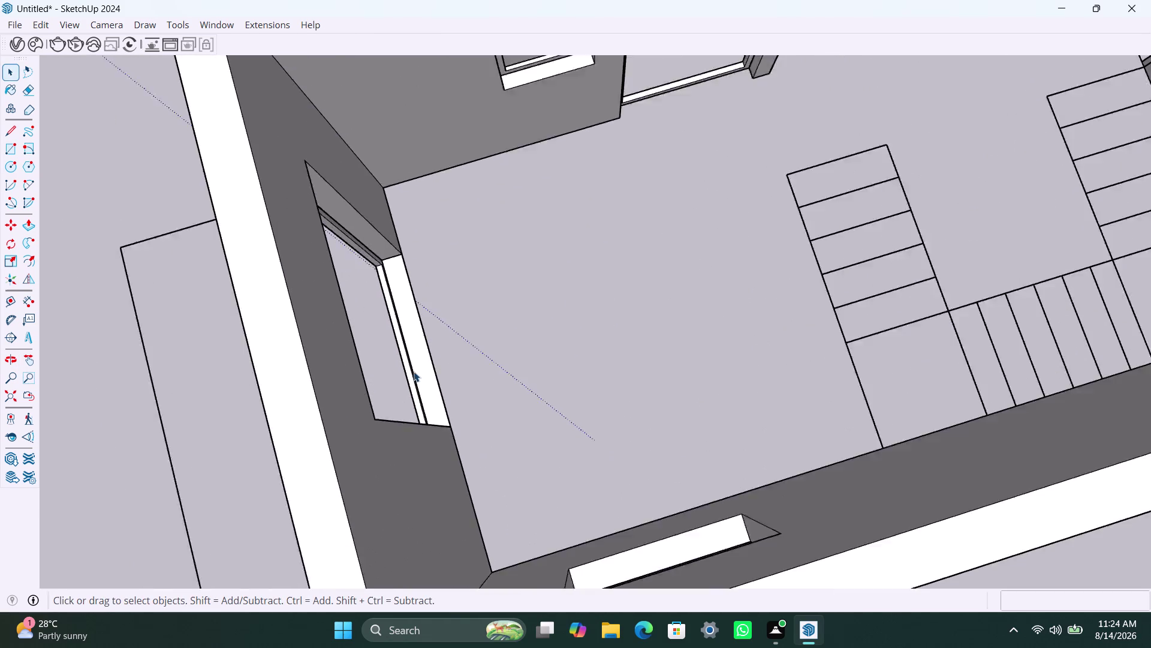
scroll(down, 3)
middle_drag(327, 408, 767, 97)
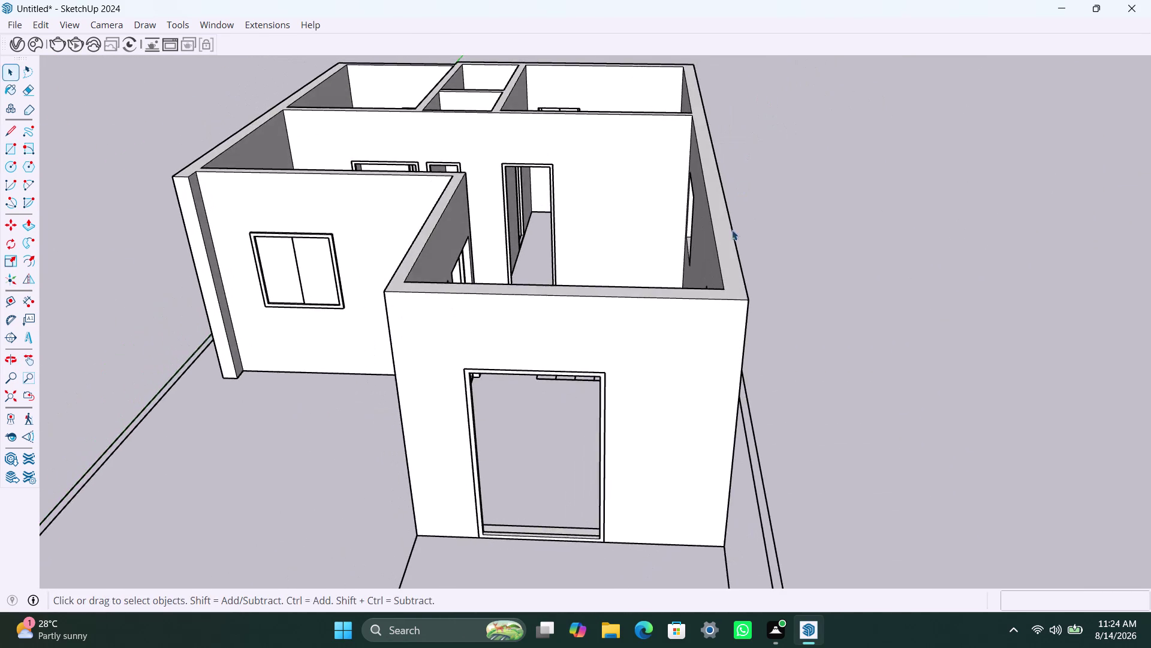
scroll(down, 3)
middle_drag(615, 390, 679, 263)
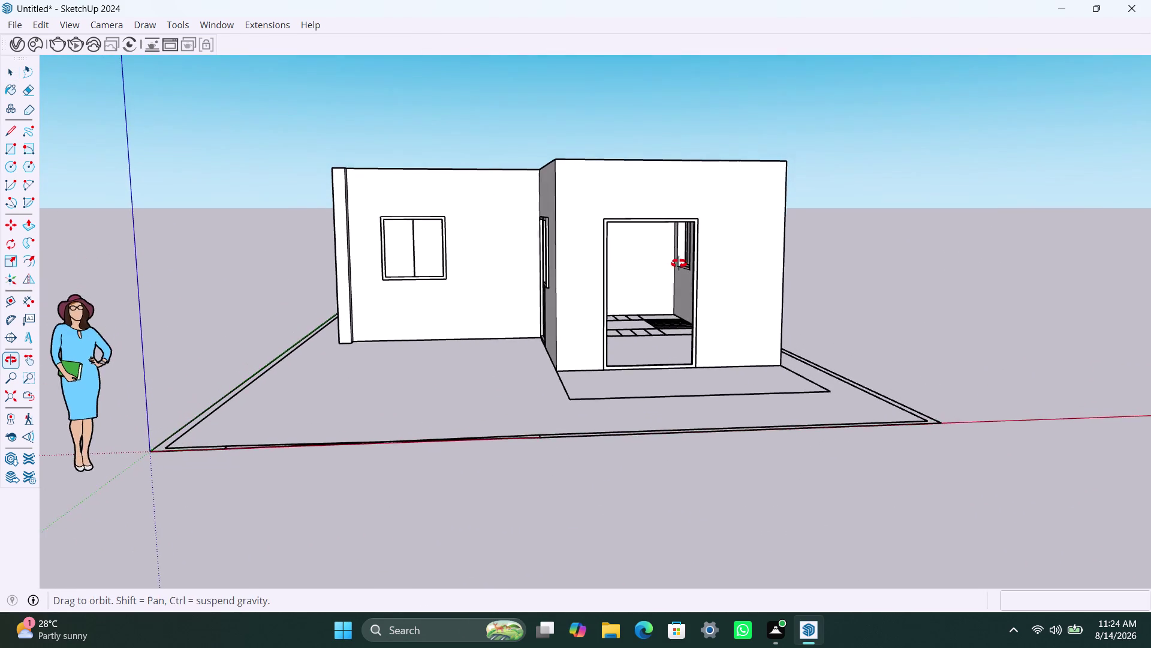
middle_drag(679, 264, 558, 493)
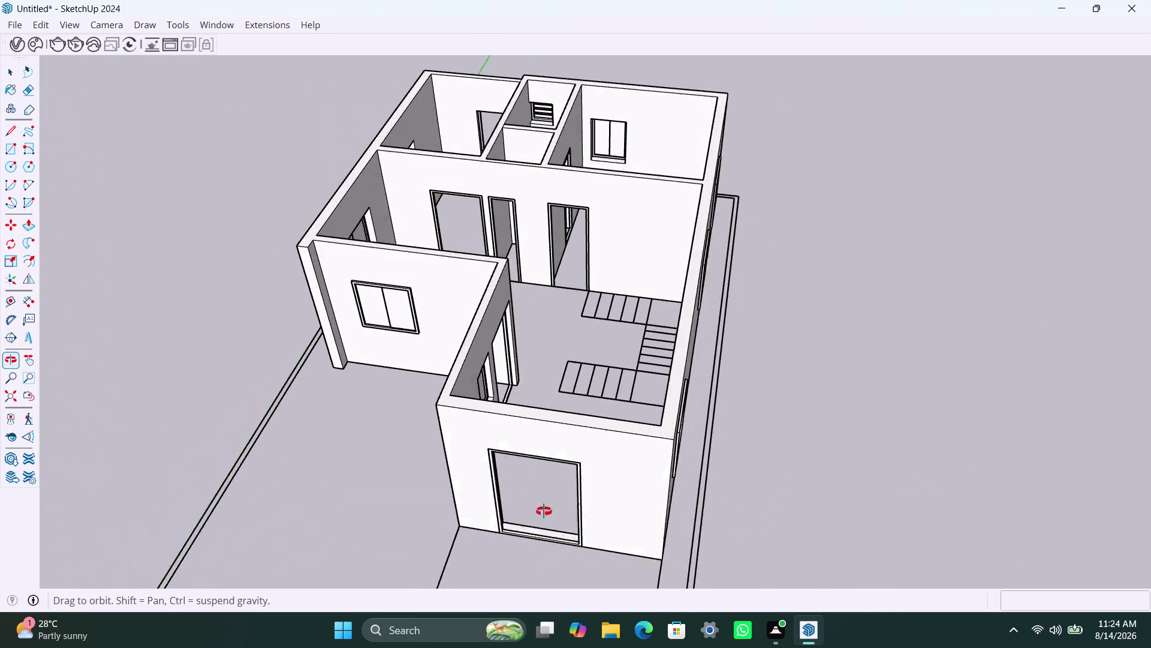
middle_drag(558, 493, 336, 561)
scroll(up, 3)
scroll(up, 3)
scroll(up, 3)
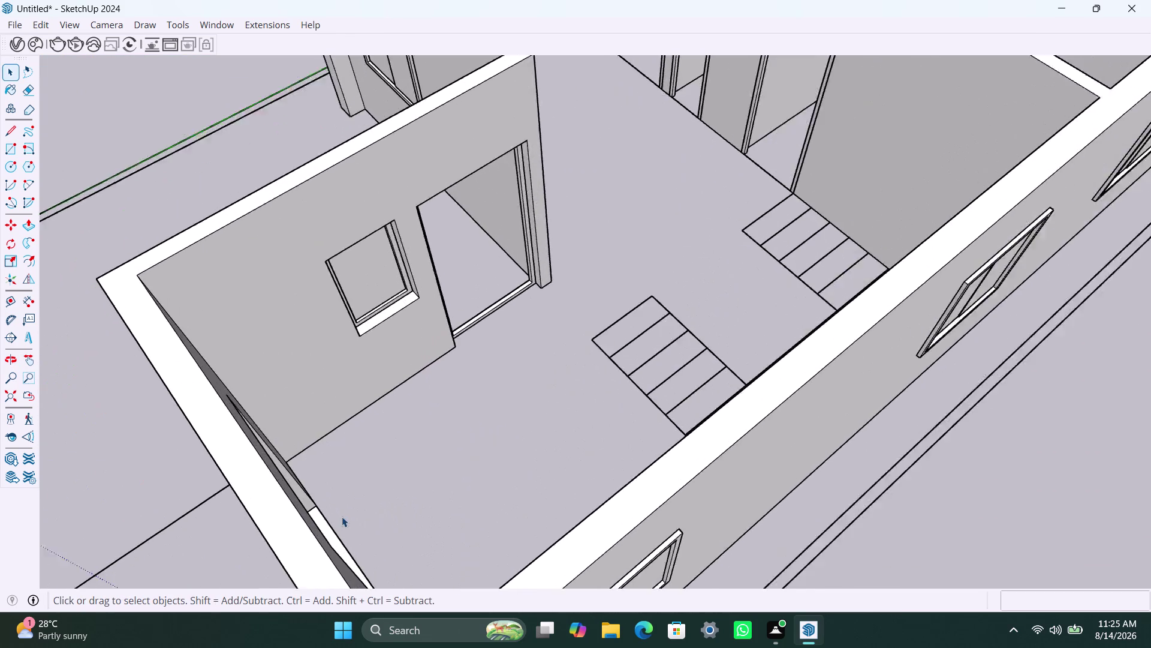
scroll(up, 3)
scroll(up, 3)
click(321, 534)
triple_click(321, 534)
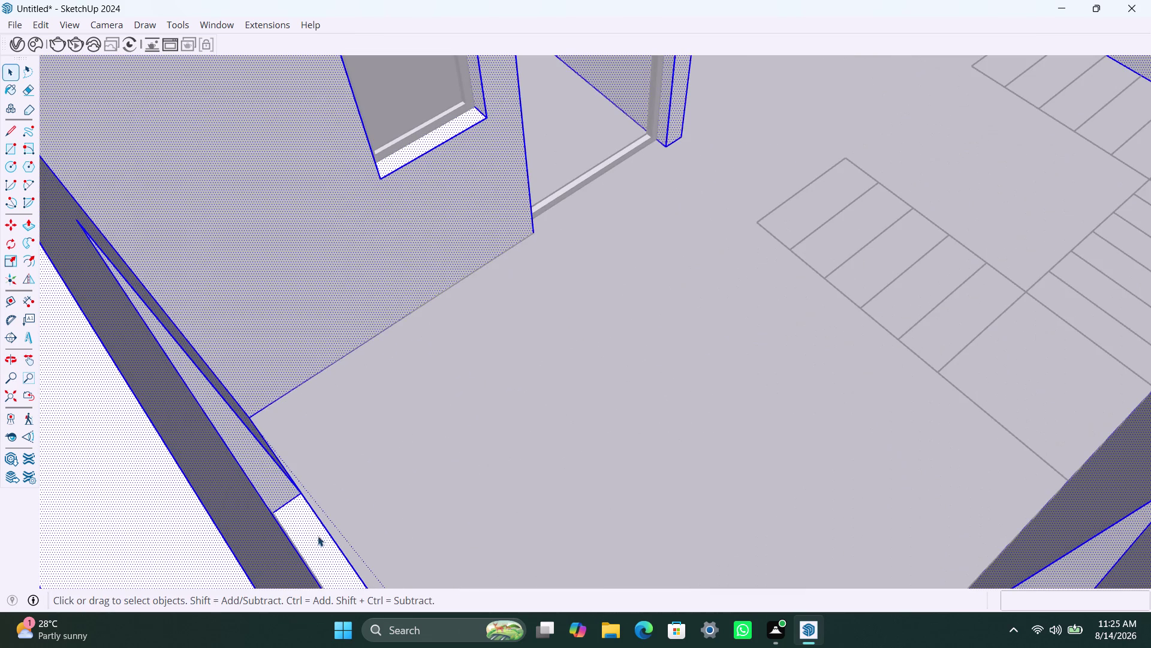
click(310, 524)
key(Delete)
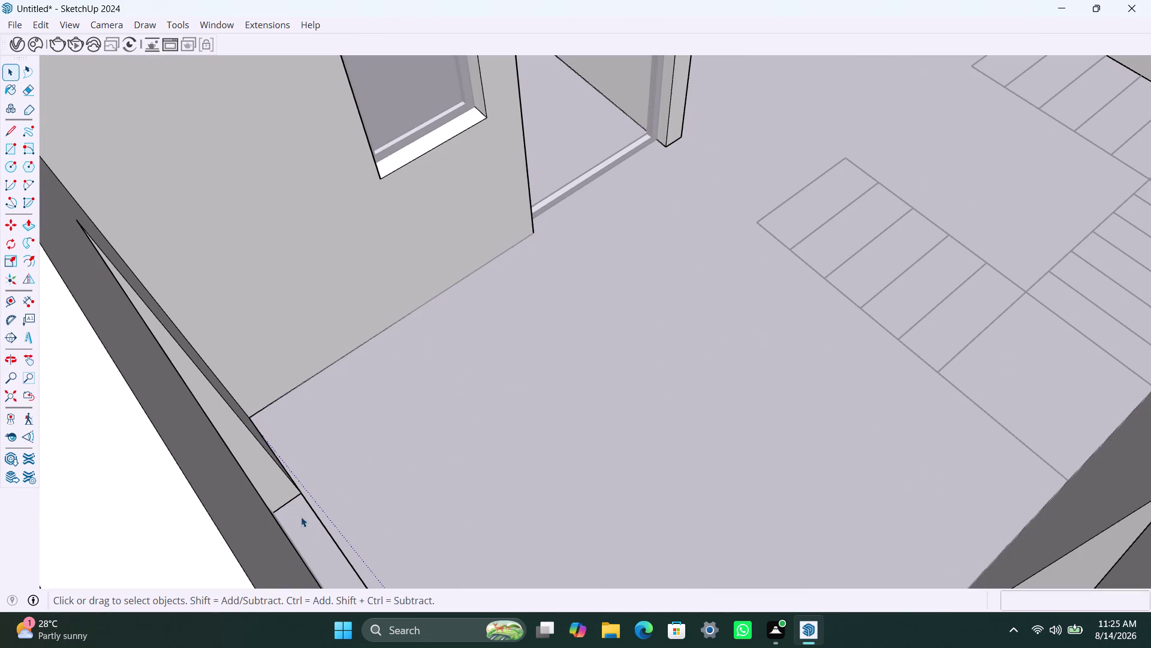
click(317, 515)
key(Delete)
scroll(down, 3)
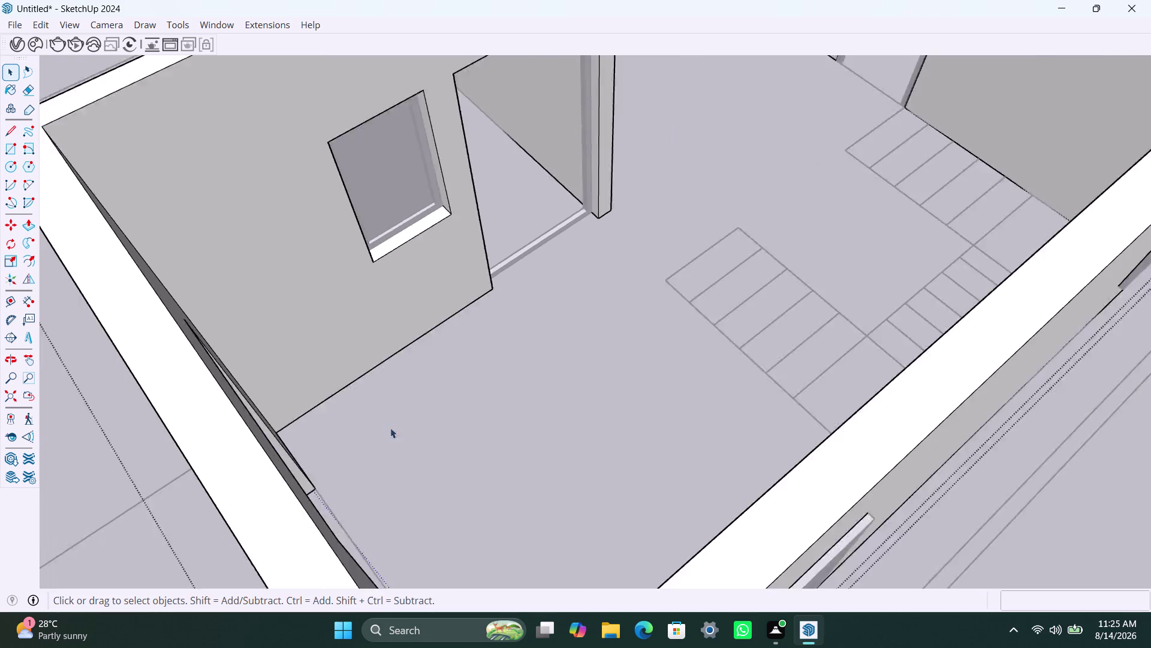
scroll(down, 3)
middle_drag(362, 483, 554, 435)
click(845, 425)
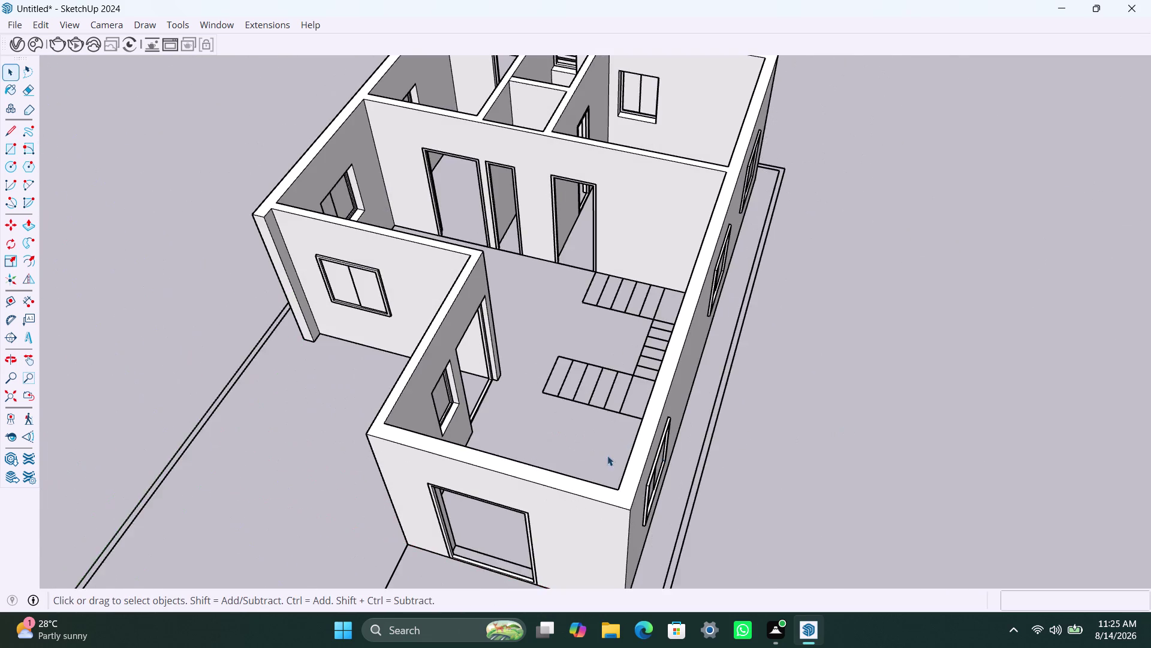
scroll(down, 3)
middle_drag(491, 464, 509, 463)
scroll(up, 3)
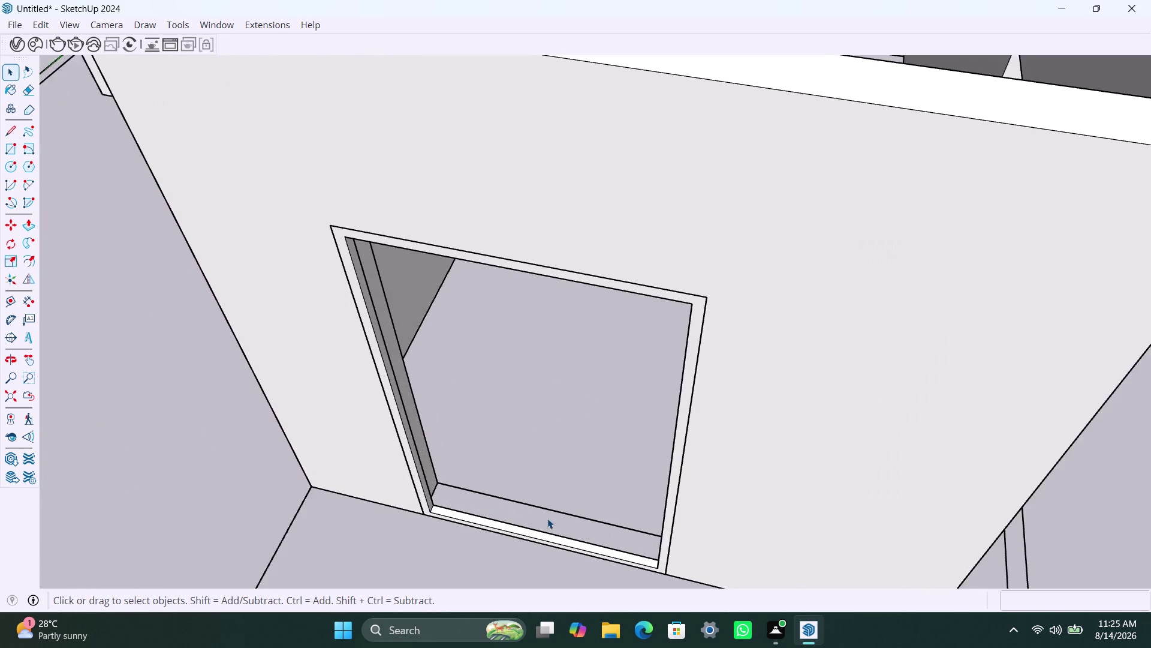
double_click(547, 508)
click(547, 507)
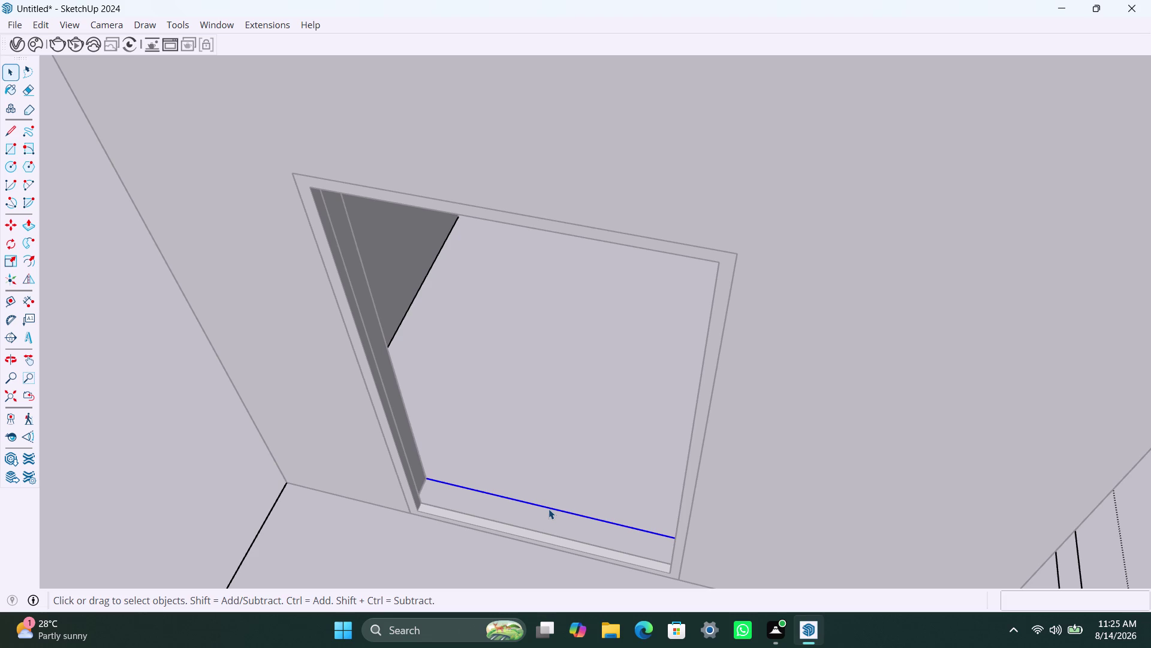
key(Delete)
scroll(down, 3)
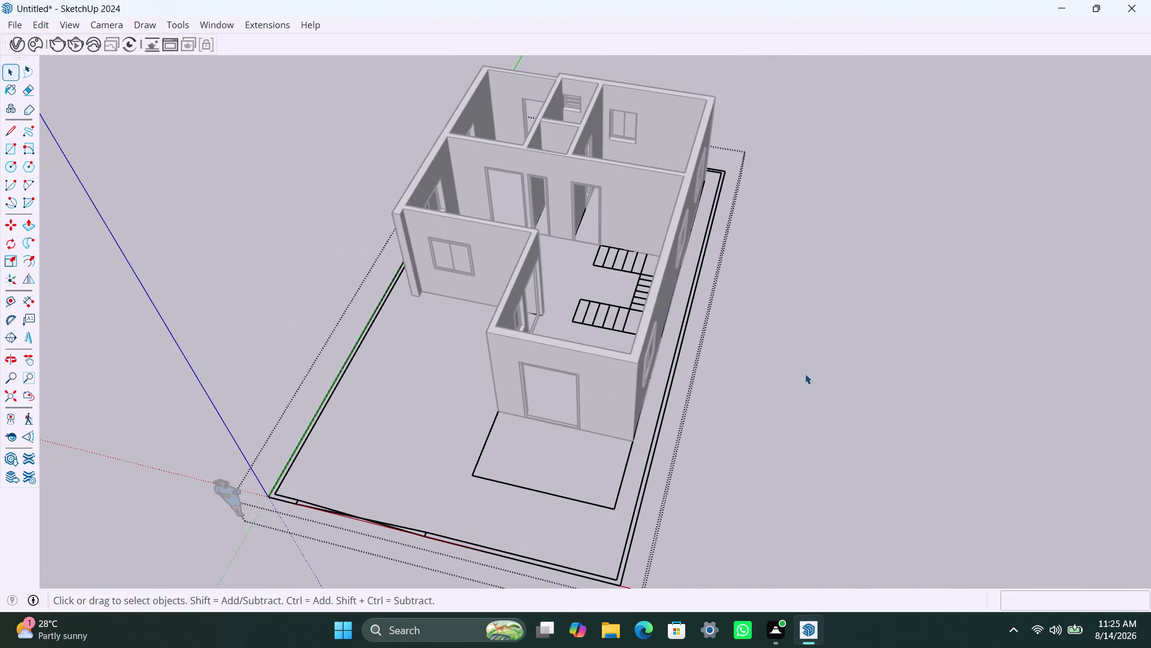
click(805, 374)
scroll(down, 3)
middle_drag(539, 450, 506, 647)
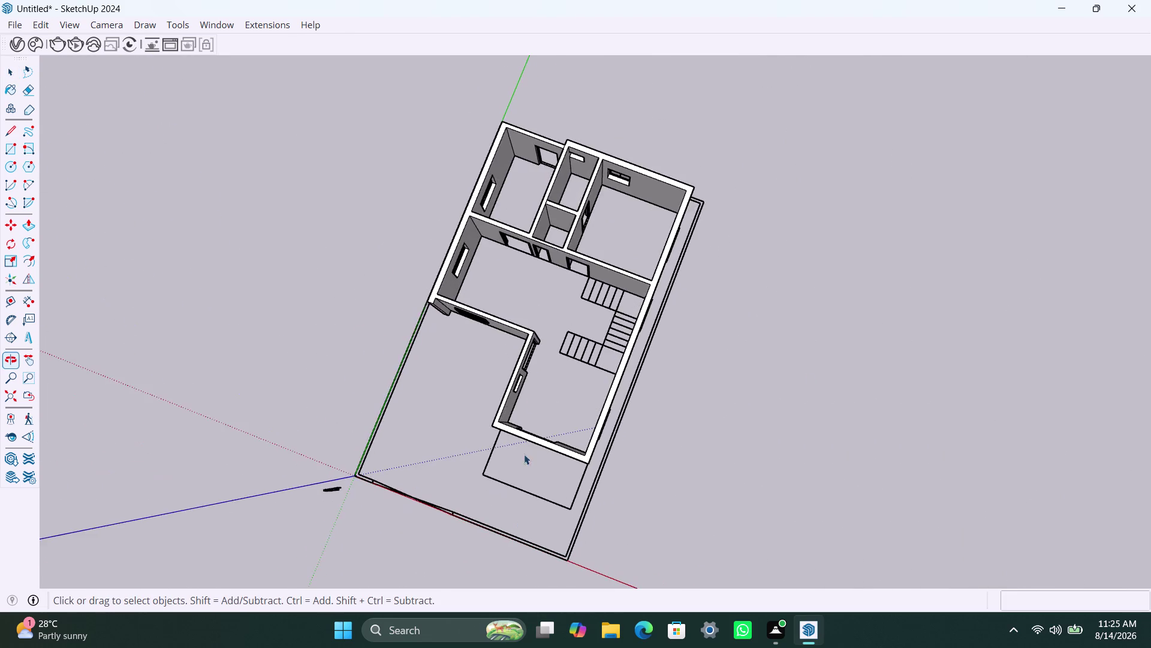
scroll(up, 3)
scroll(up, 3)
scroll(up, 3)
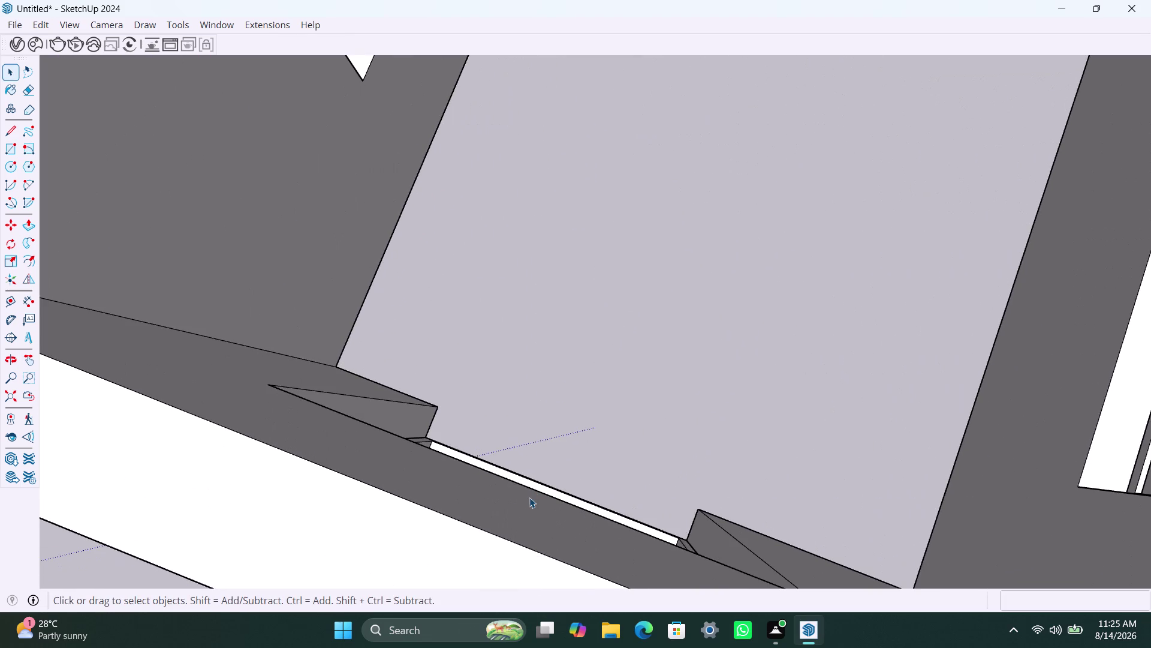
middle_drag(530, 498, 627, 237)
scroll(down, 3)
middle_drag(577, 374, 597, 306)
scroll(up, 3)
scroll(up, 3)
scroll(down, 3)
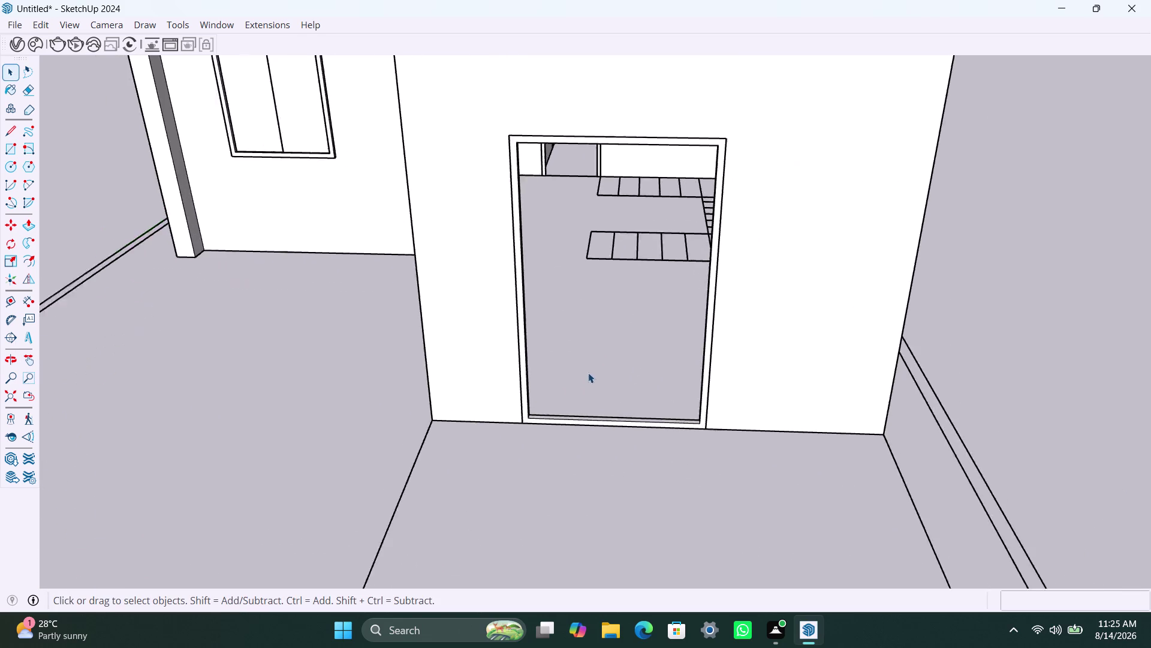
scroll(down, 3)
middle_drag(568, 370, 562, 384)
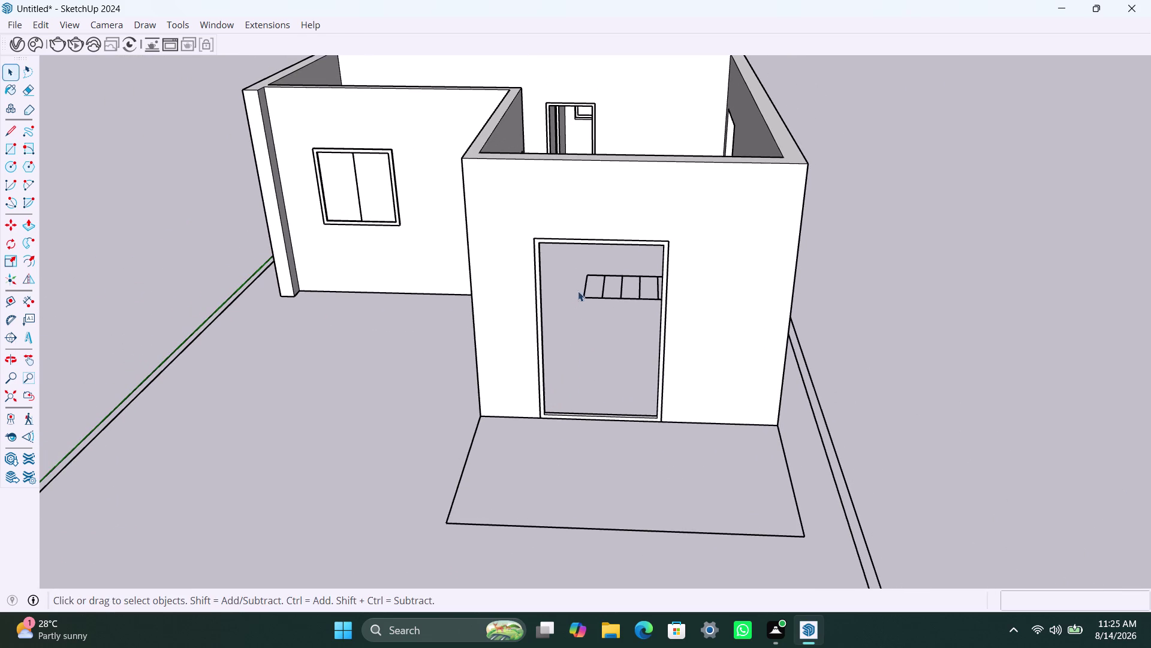
Draw a rectangle from the frame's top-left corner to the doorway's bottom middle.
key(r)
click(542, 243)
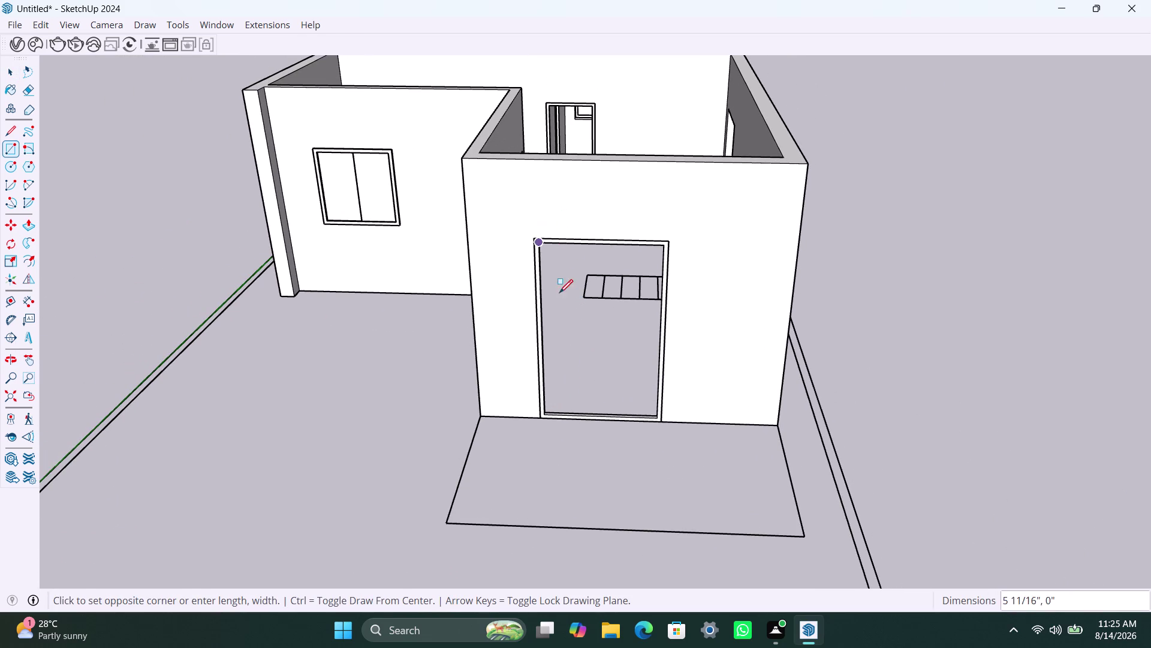
click(609, 413)
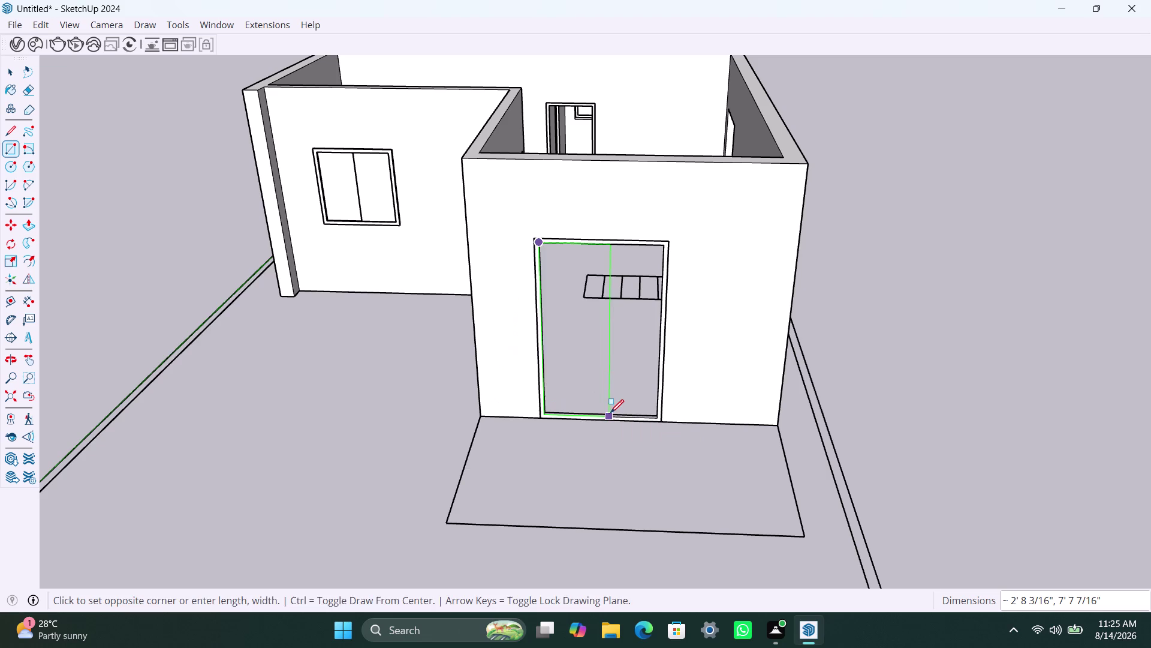
key(ctrl+z)
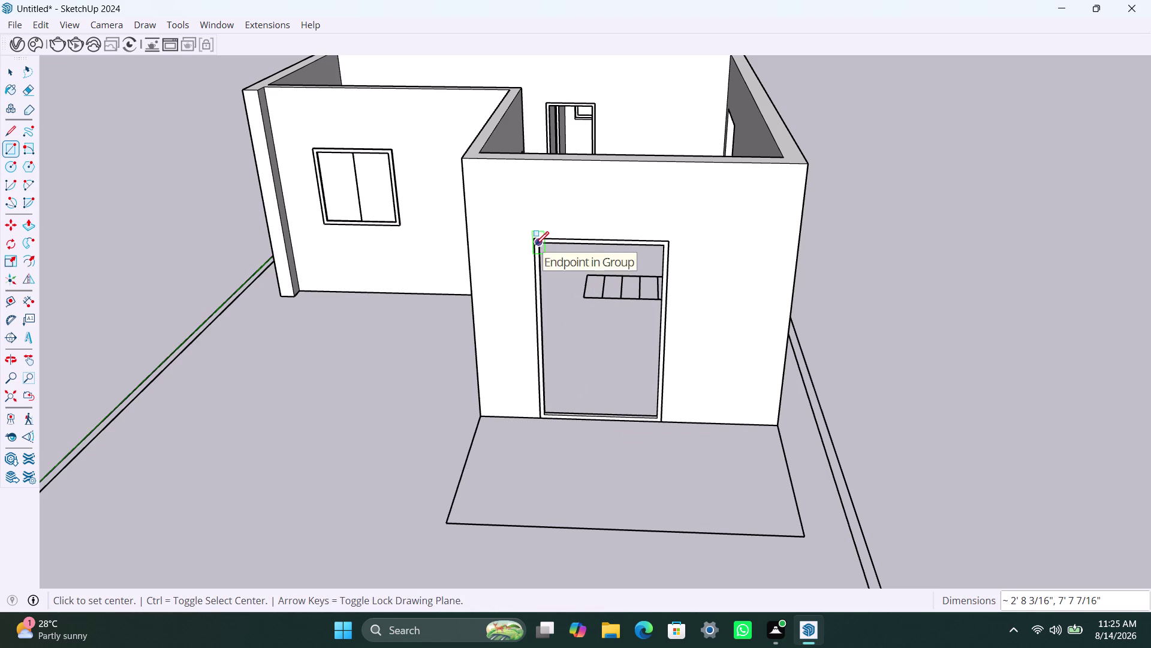
click(542, 245)
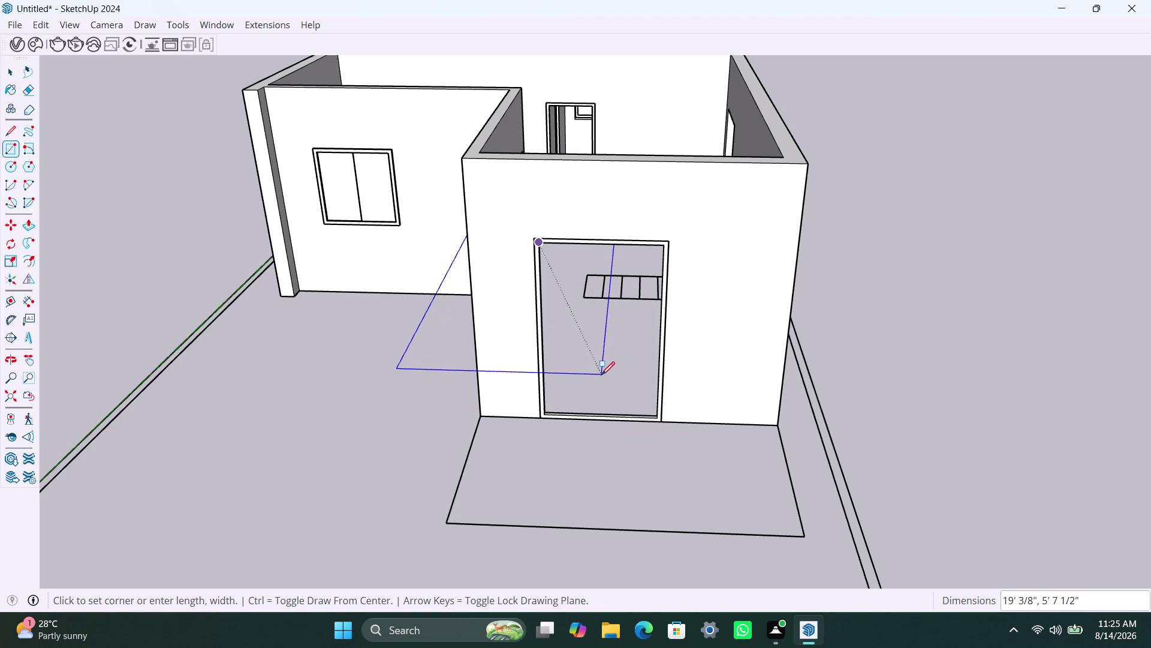
key(Escape)
key(r)
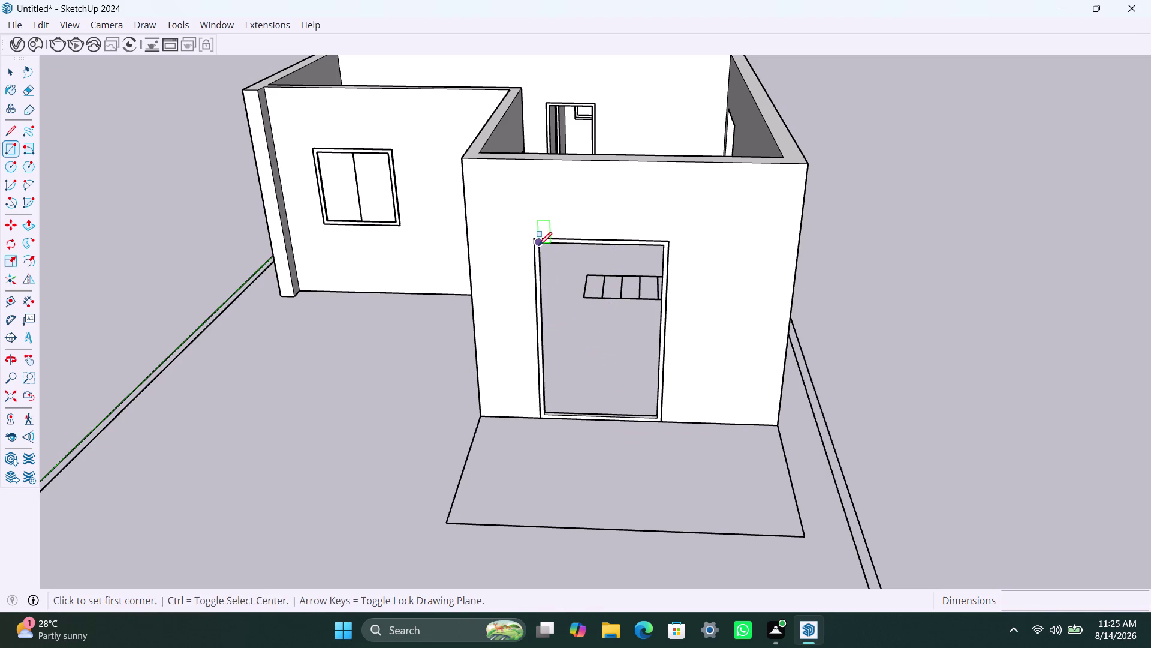
click(538, 245)
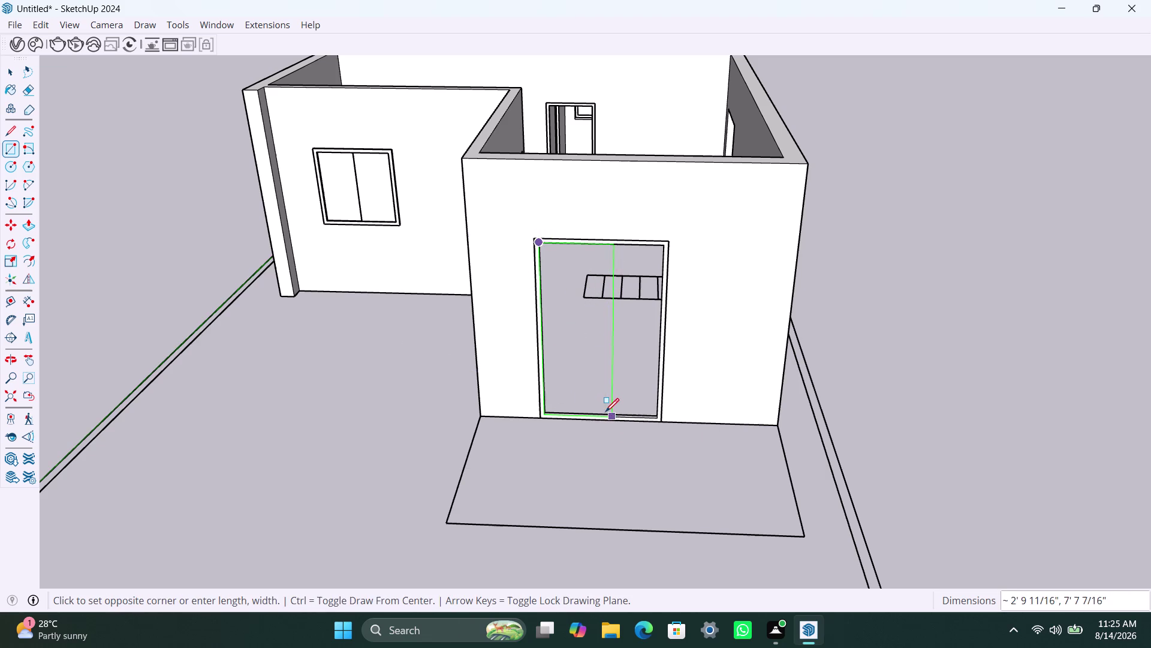
click(607, 412)
Make the door panel a group and open it for editing.
key(space)
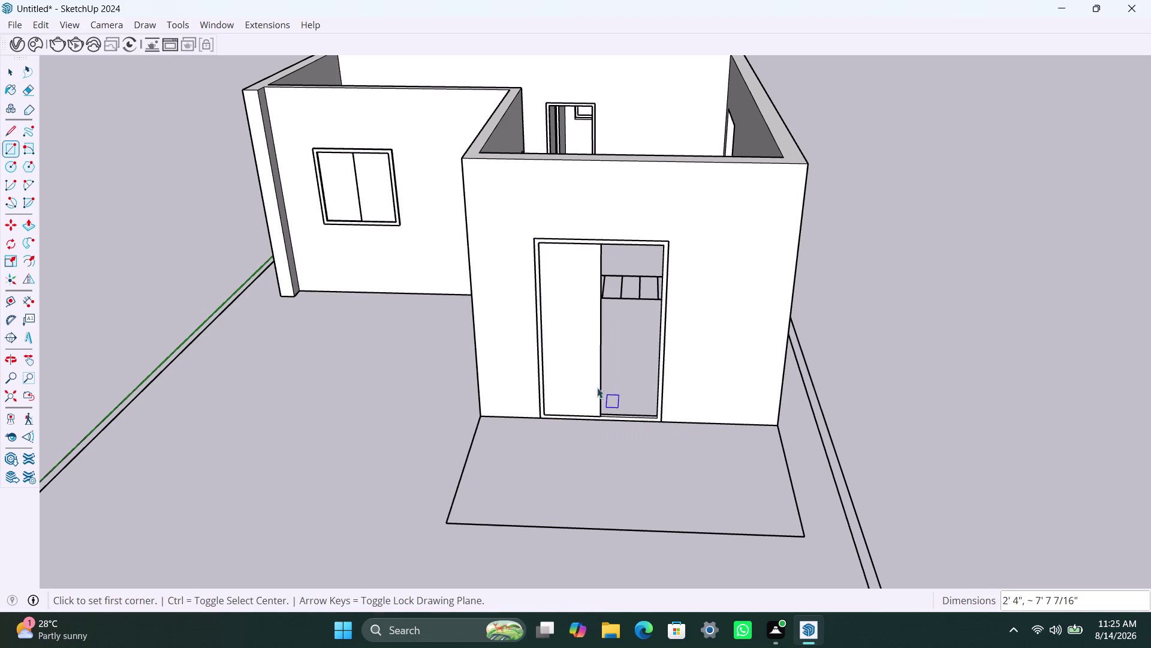
double_click(586, 372)
right_click(585, 372)
click(655, 175)
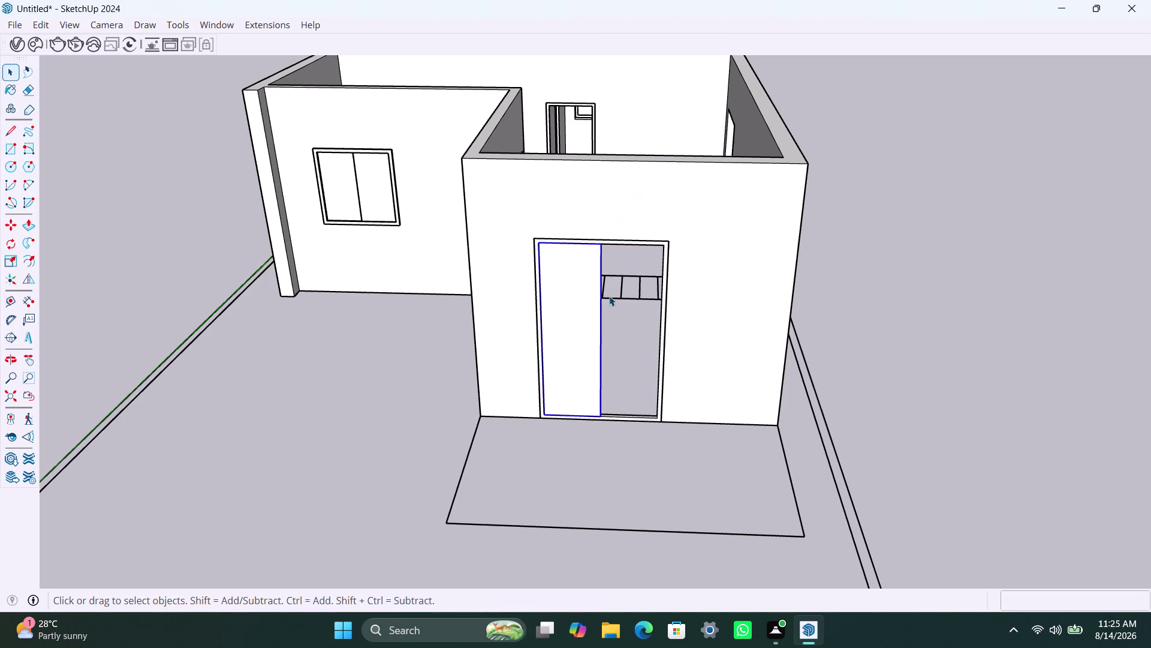
double_click(589, 346)
Thicken the door panel by 8mm and close the group.
scroll(up, 3)
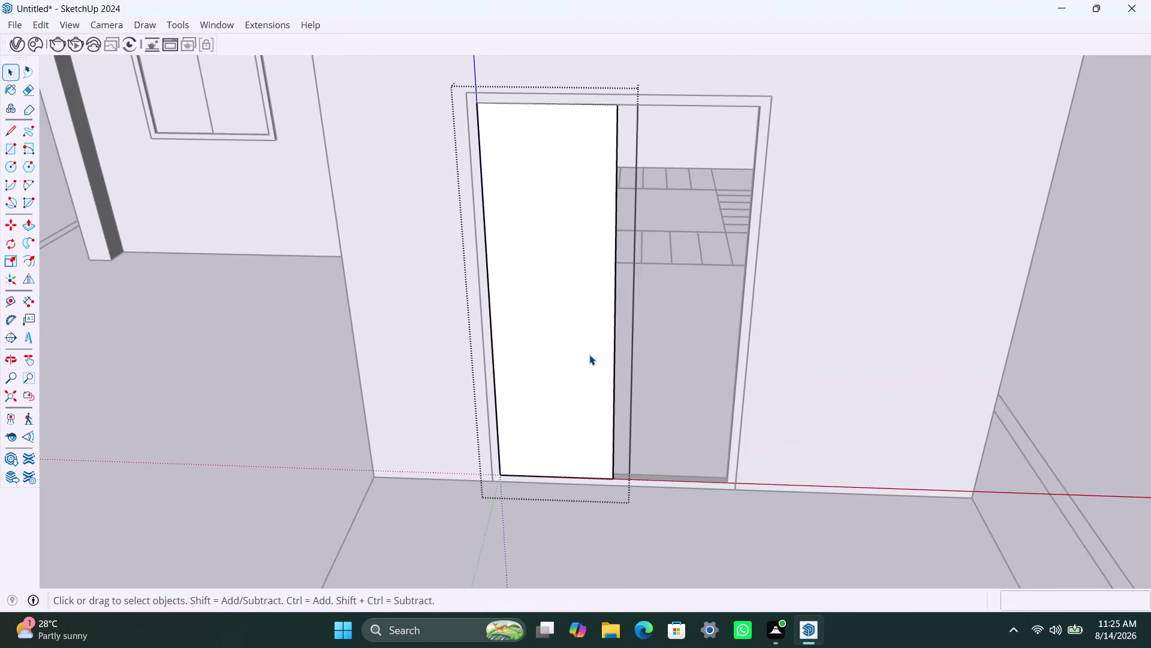
click(589, 354)
key(p)
click(588, 352)
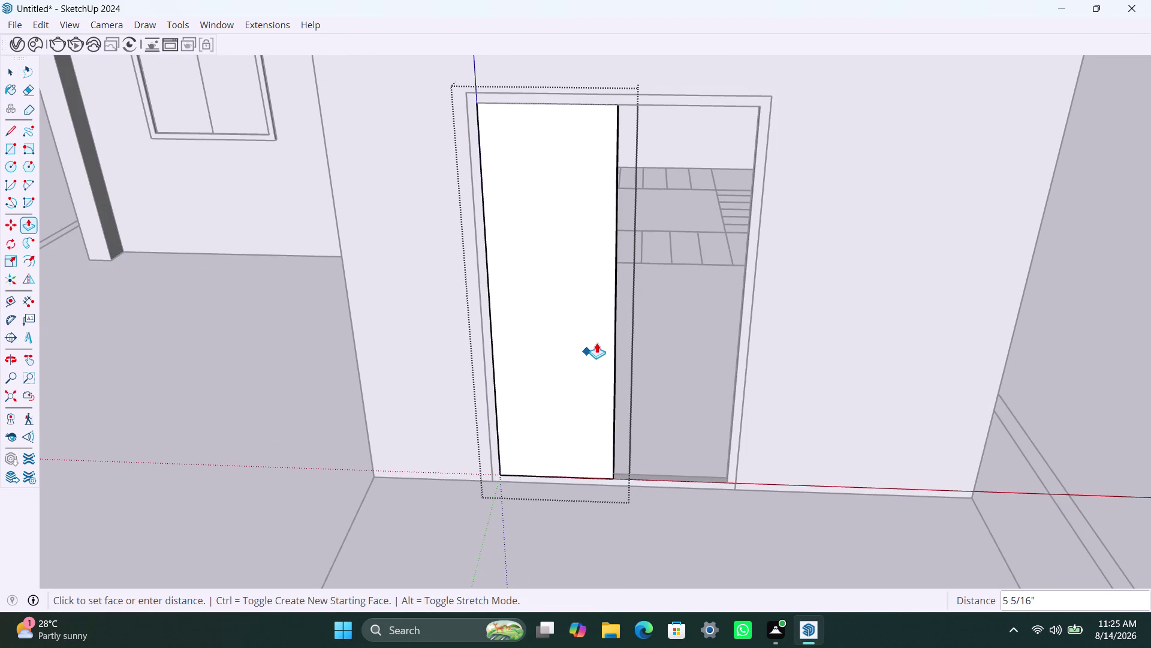
text(8MM)
key(Return)
key(space)
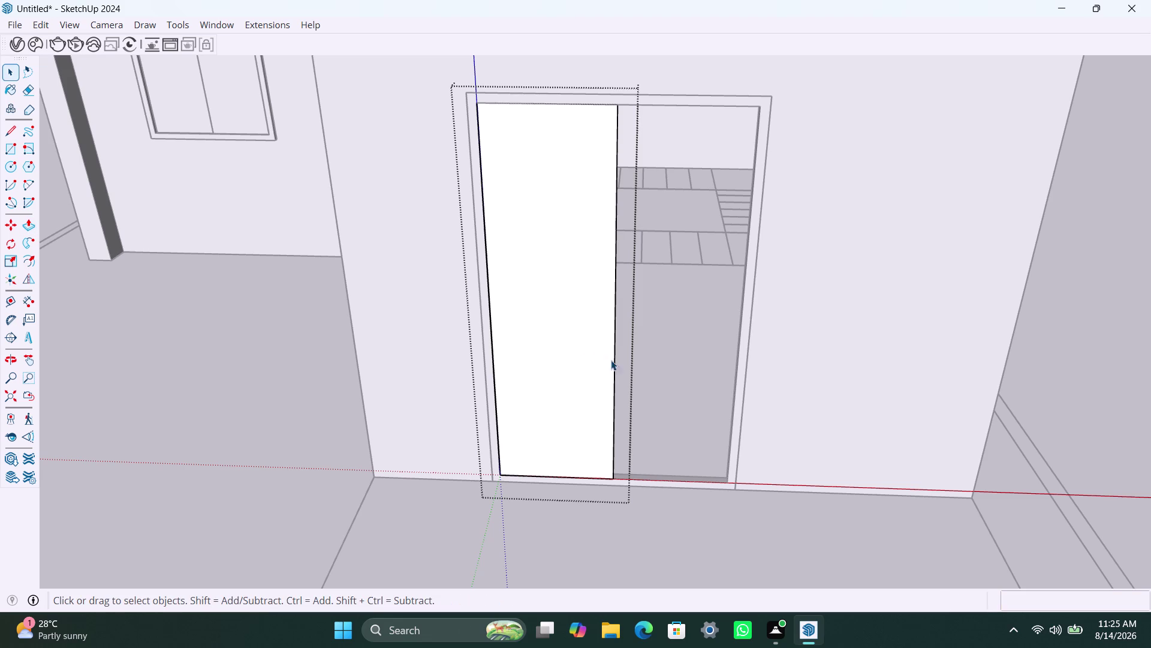
click(657, 560)
Move the door panel slightly back into the frame.
click(595, 439)
scroll(up, 3)
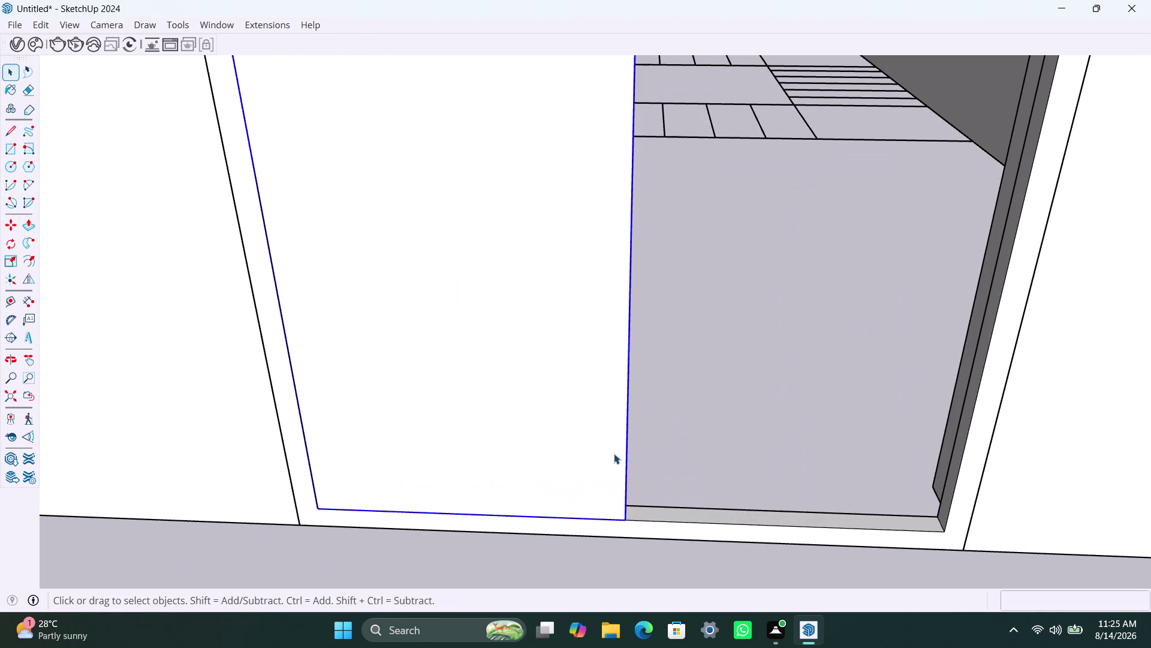
scroll(up, 3)
middle_drag(619, 550, 513, 559)
key(m)
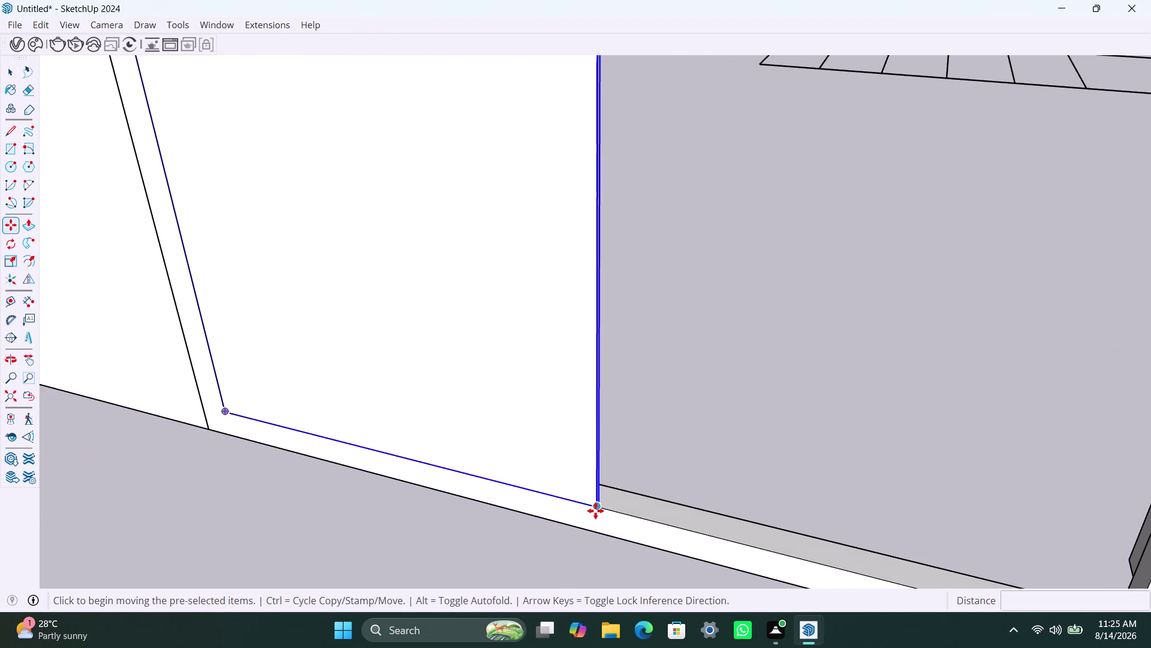
key(space)
text(M)
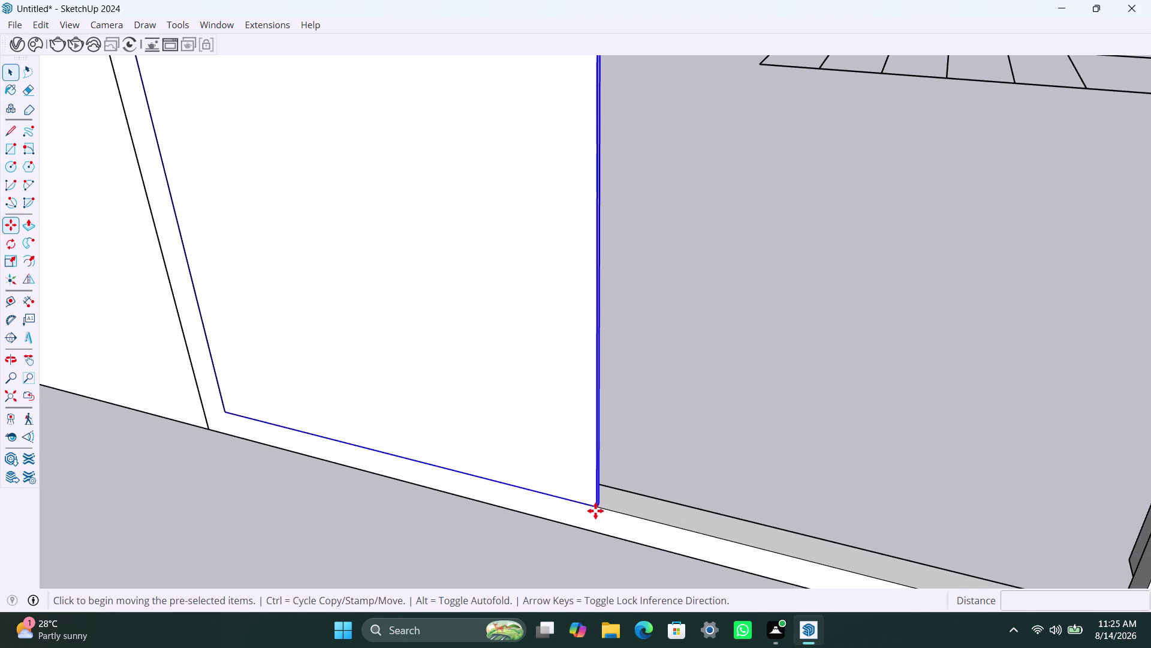
click(596, 504)
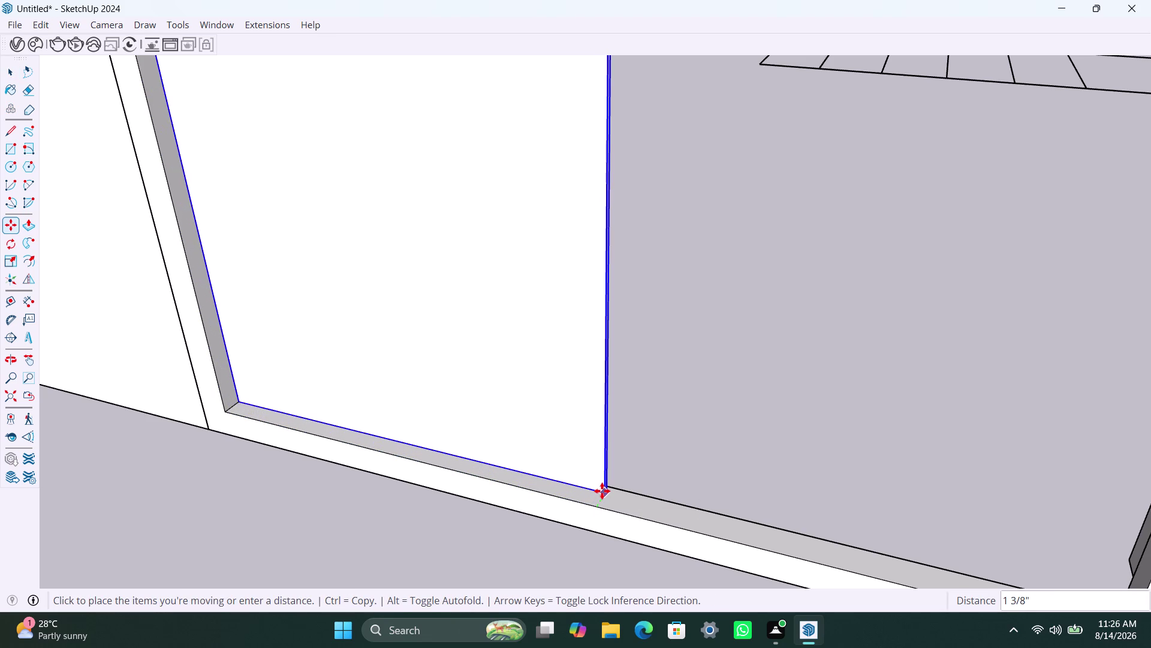
click(602, 491)
key(space)
scroll(down, 3)
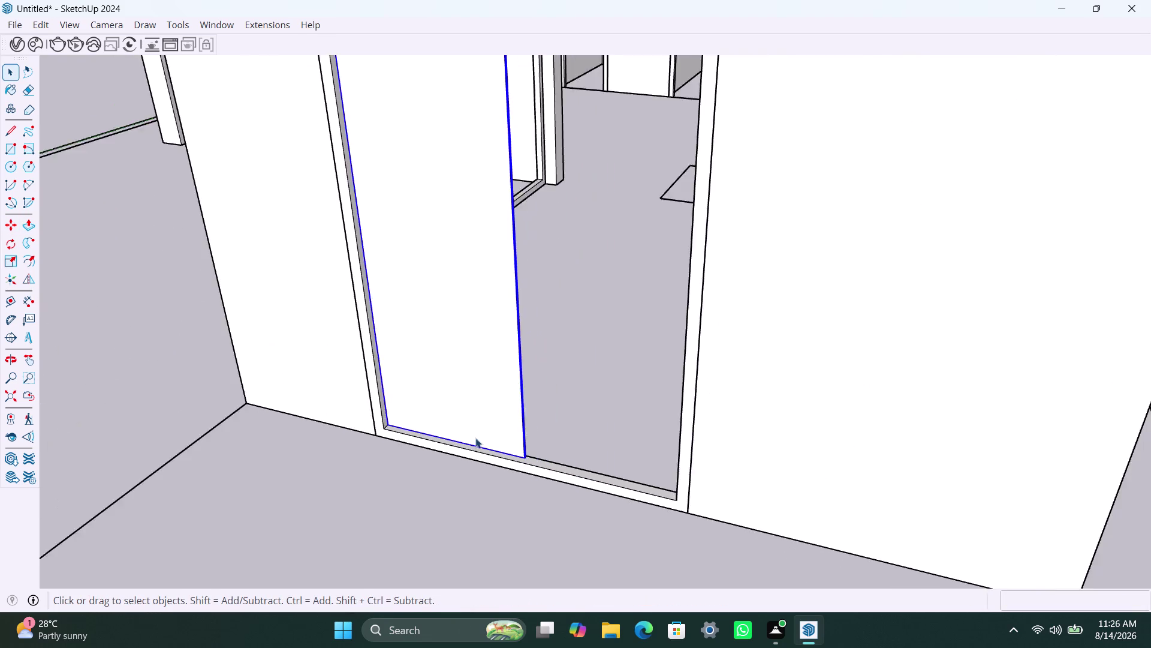
scroll(down, 3)
scroll(up, 3)
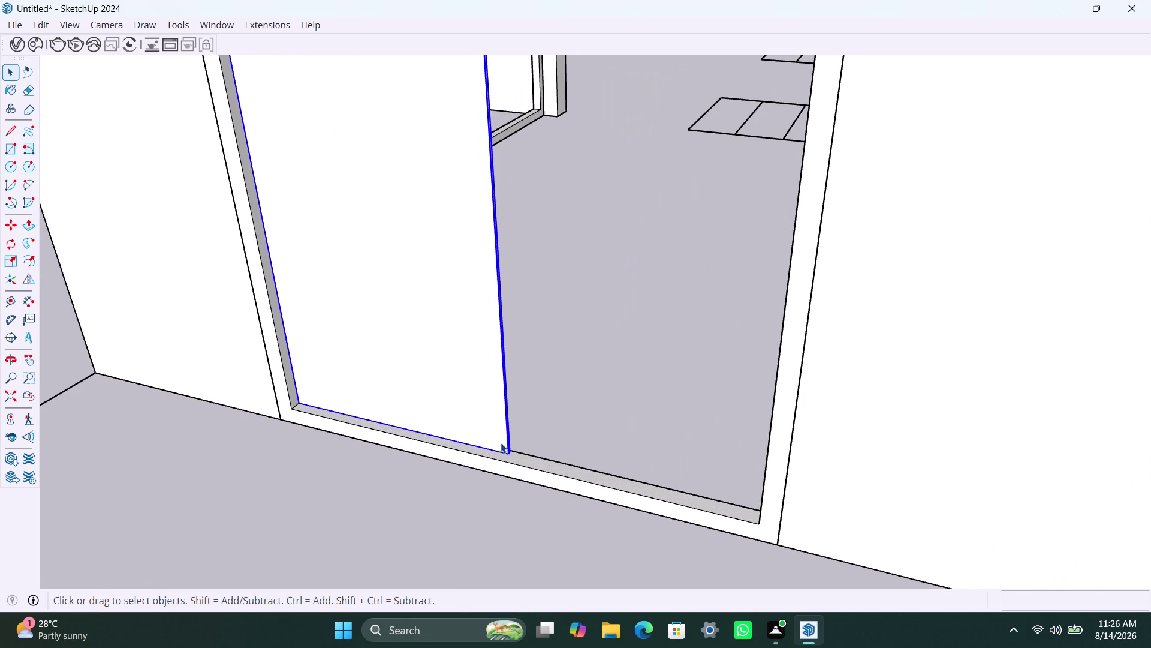
Copy the door panel into the right half of the doorway.
key(m)
click(512, 452)
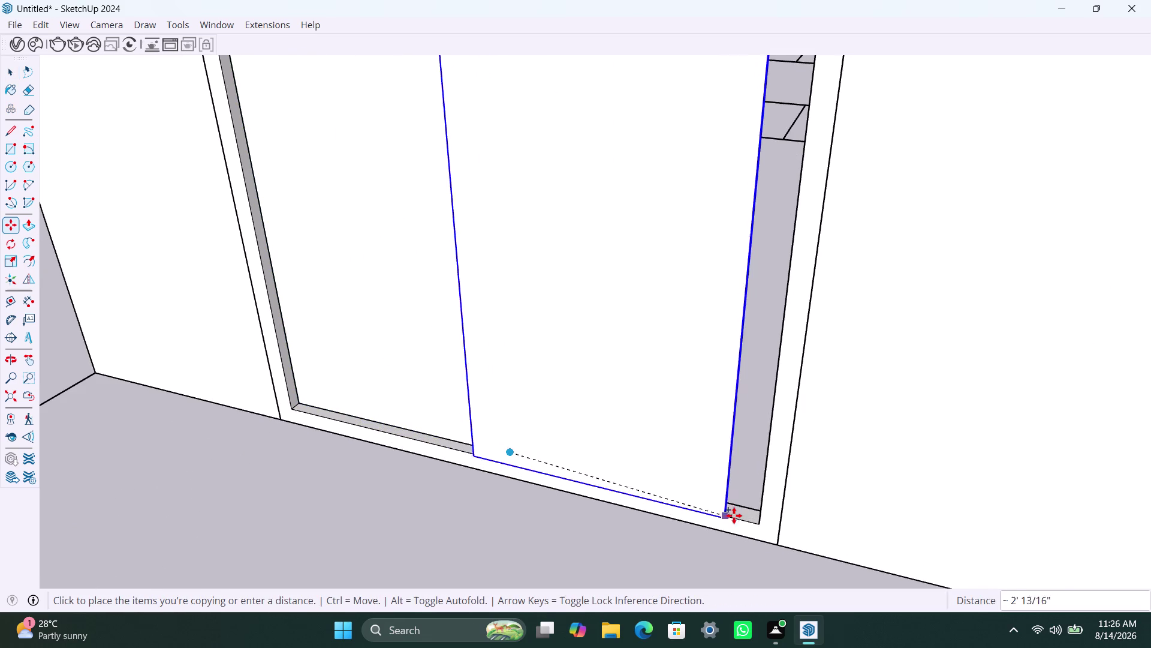
click(754, 519)
key(space)
scroll(down, 3)
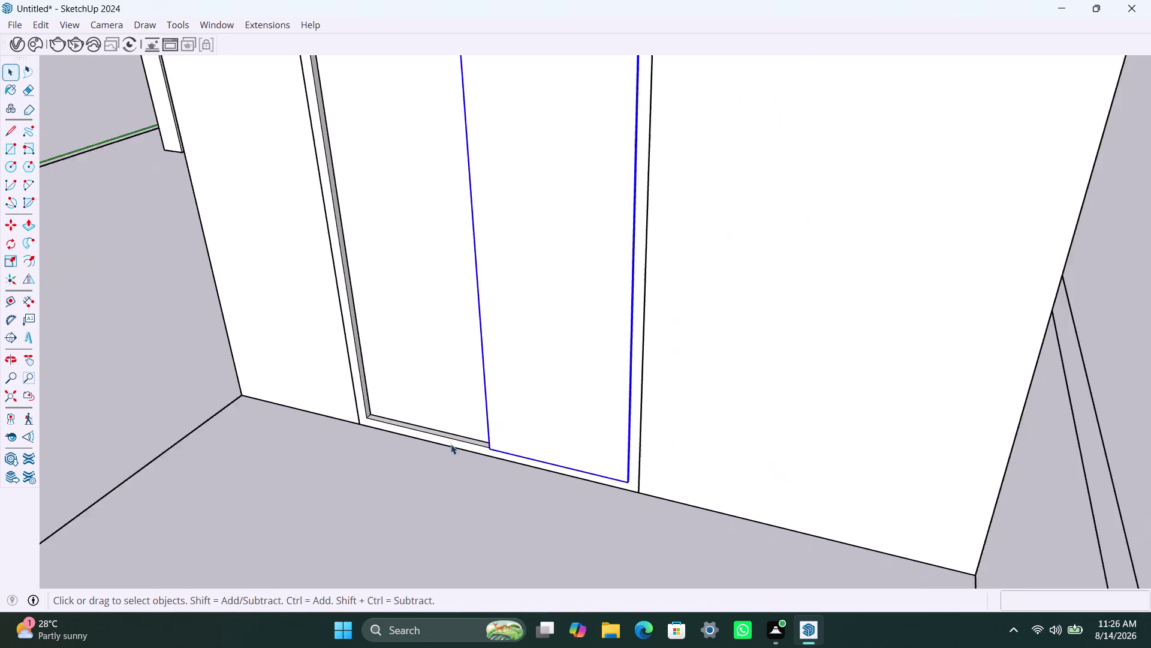
scroll(down, 3)
middle_drag(429, 468, 780, 478)
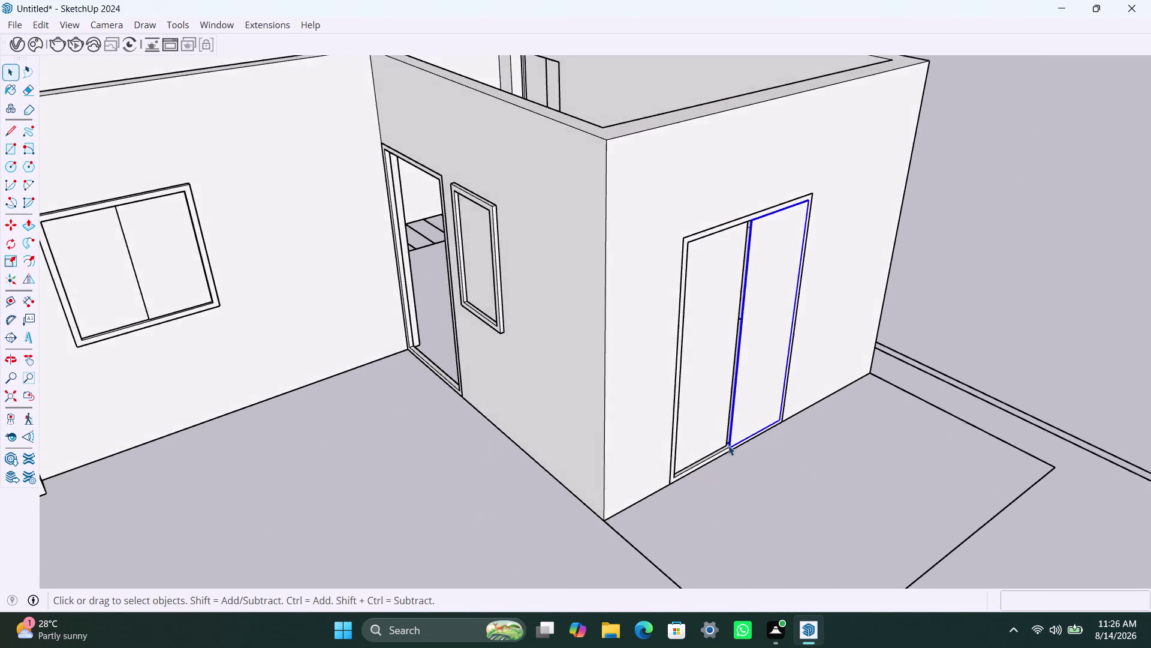
scroll(up, 3)
Push the copied panel back into the frame and deselect both panels.
key(m)
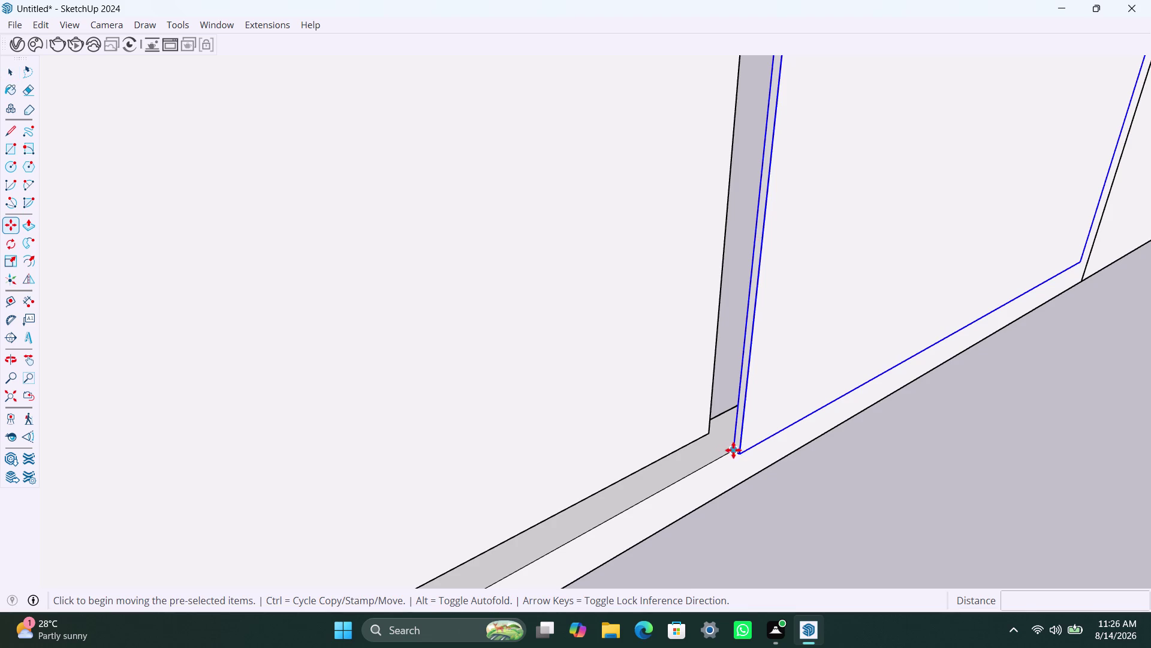
click(734, 448)
click(709, 439)
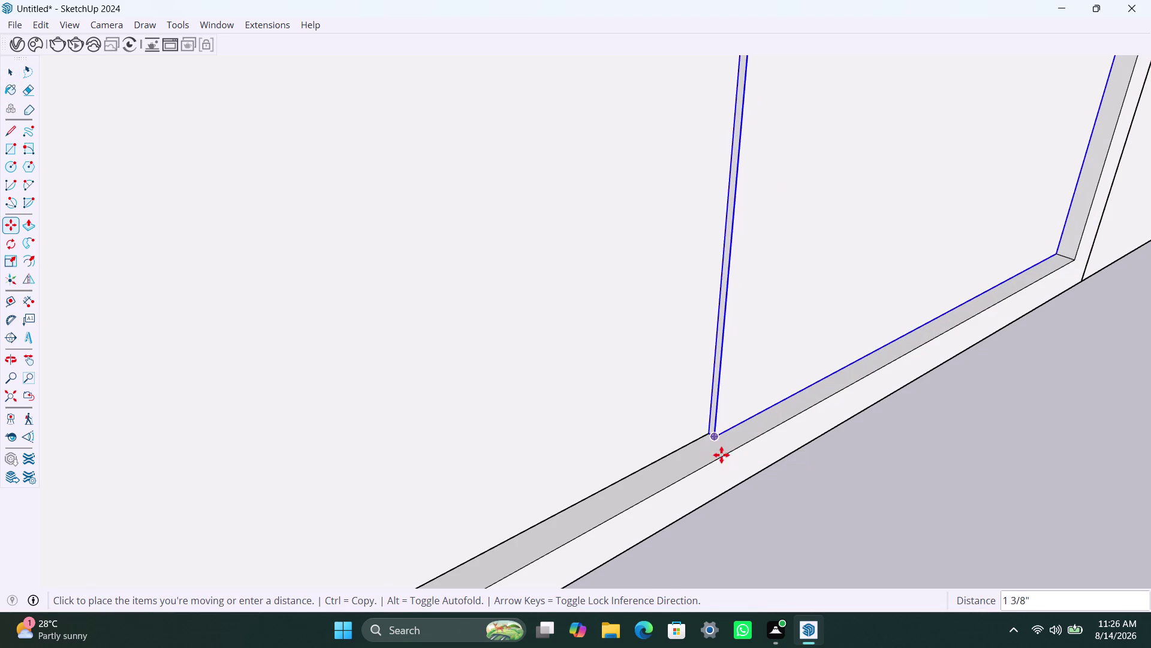
key(space)
scroll(down, 3)
middle_drag(758, 348, 720, 364)
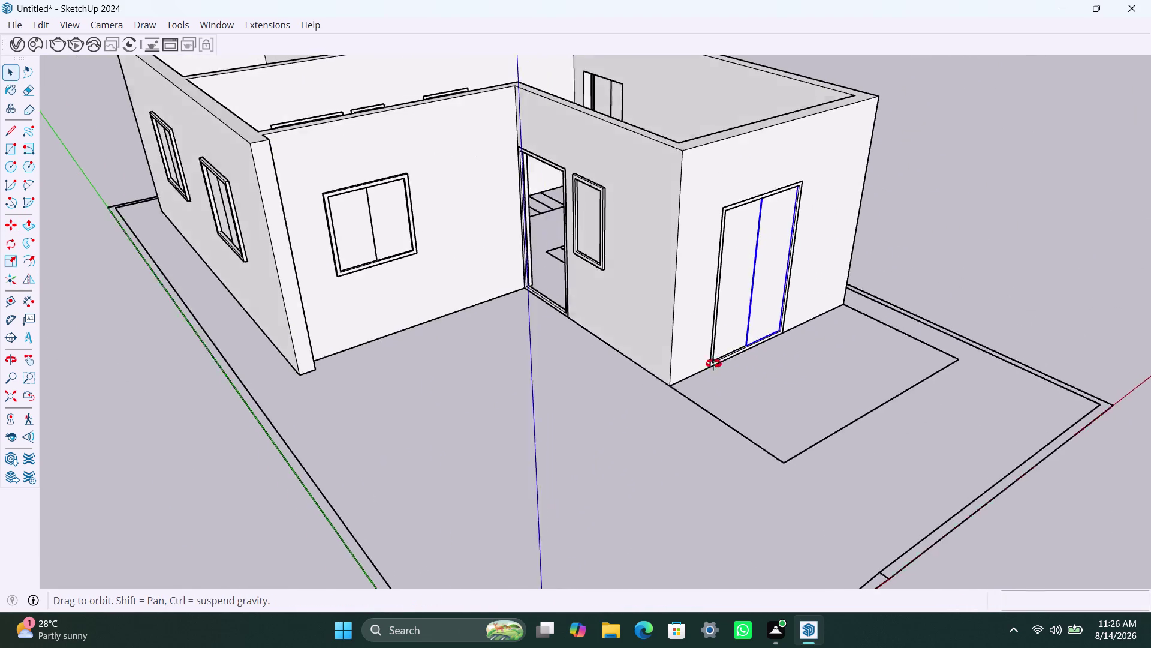
middle_drag(720, 363, 586, 339)
click(891, 303)
scroll(up, 3)
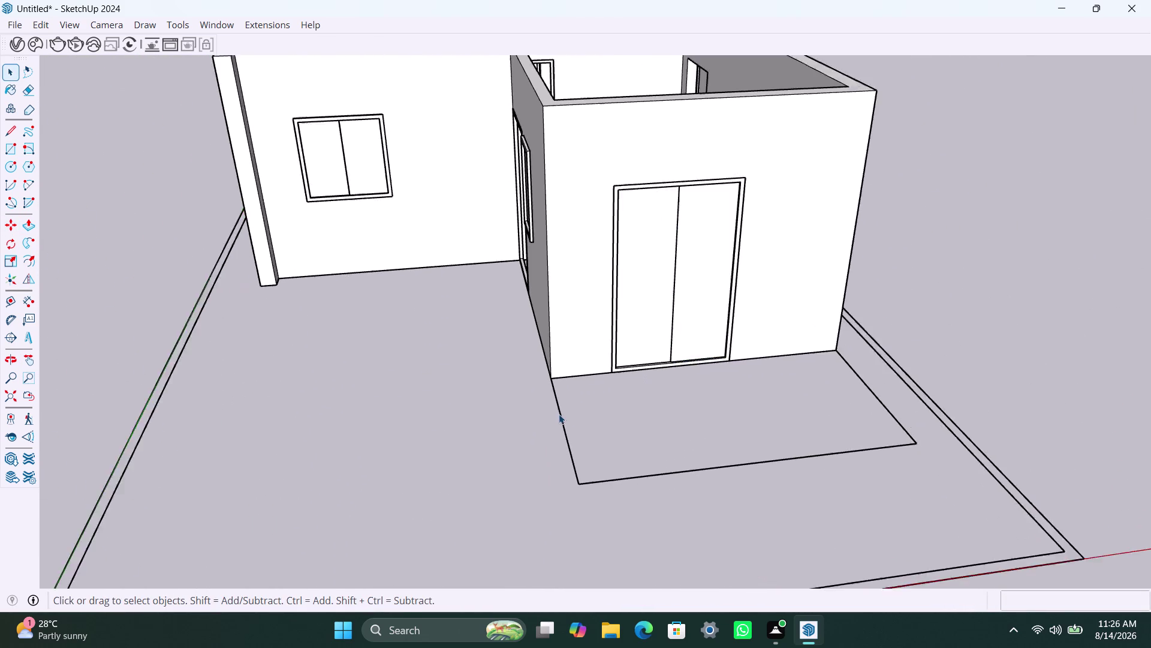
scroll(up, 3)
scroll(down, 3)
scroll(down, 3)
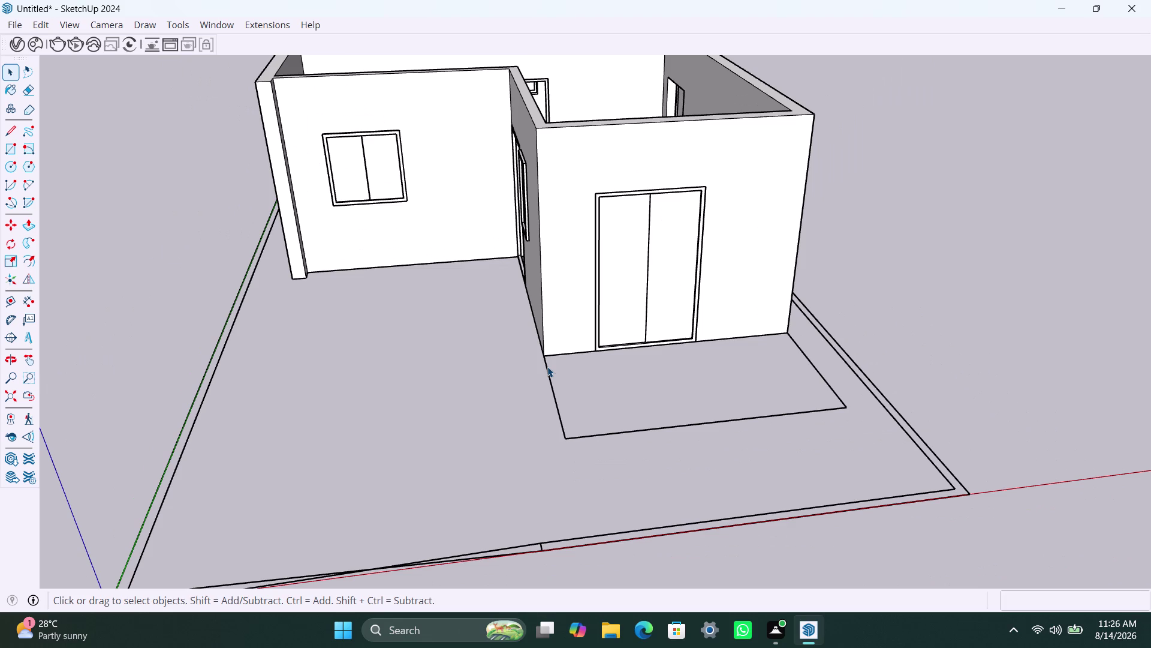
key(l)
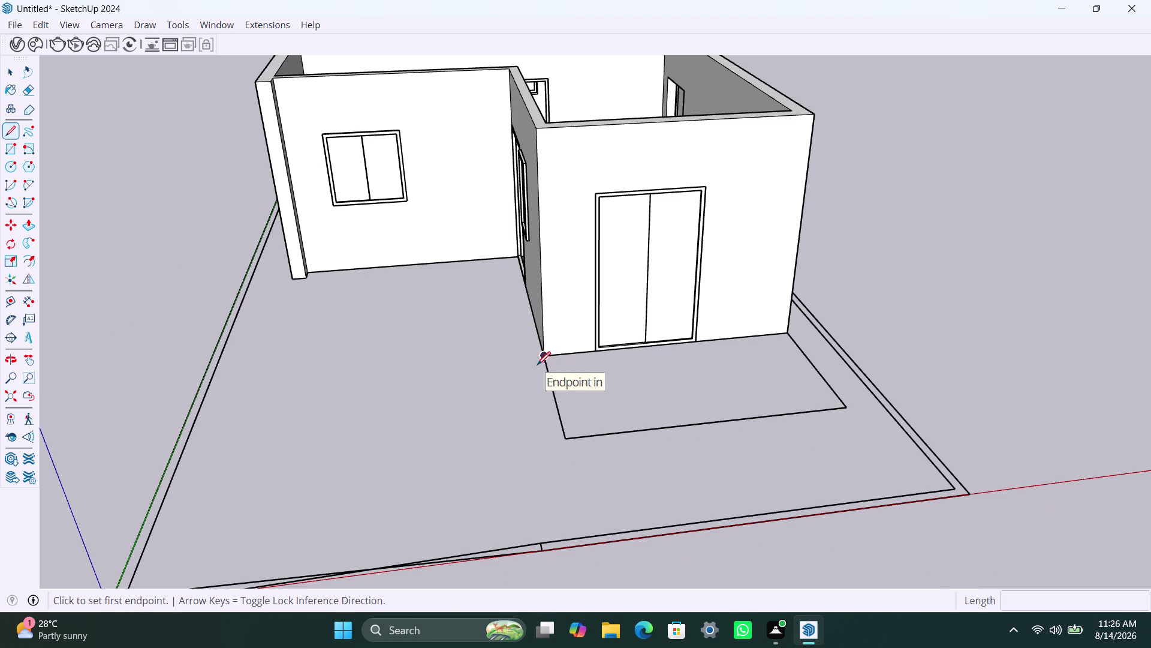
Attempt a 2" strip at the wall's front corner, then undo it.
key(r)
click(545, 357)
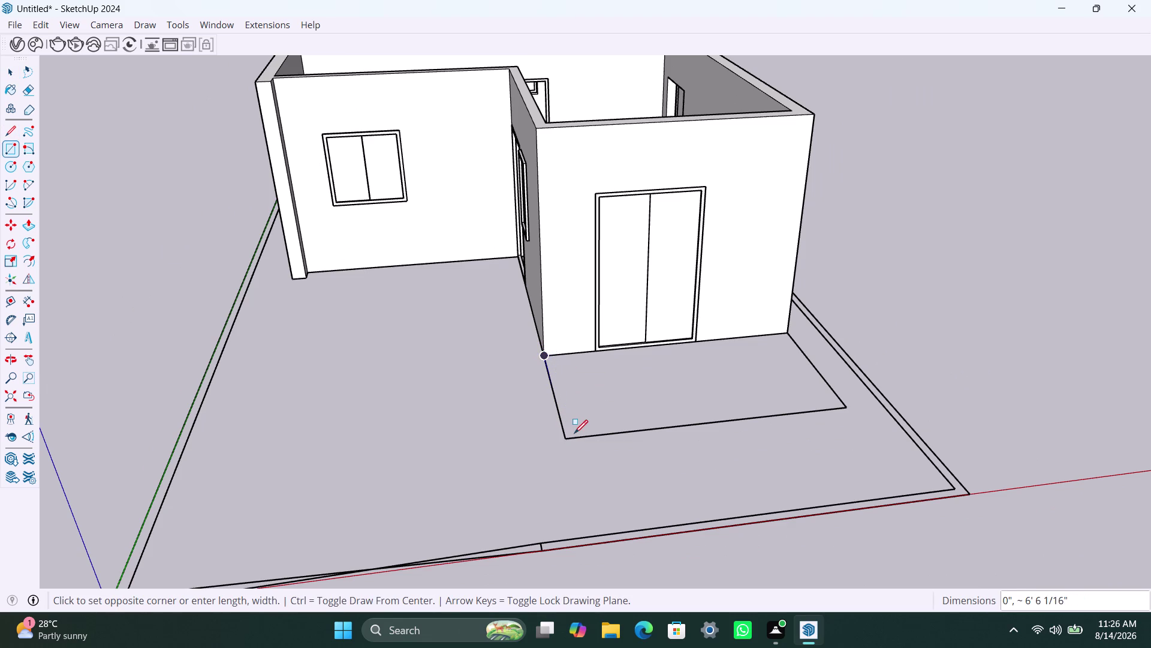
scroll(up, 3)
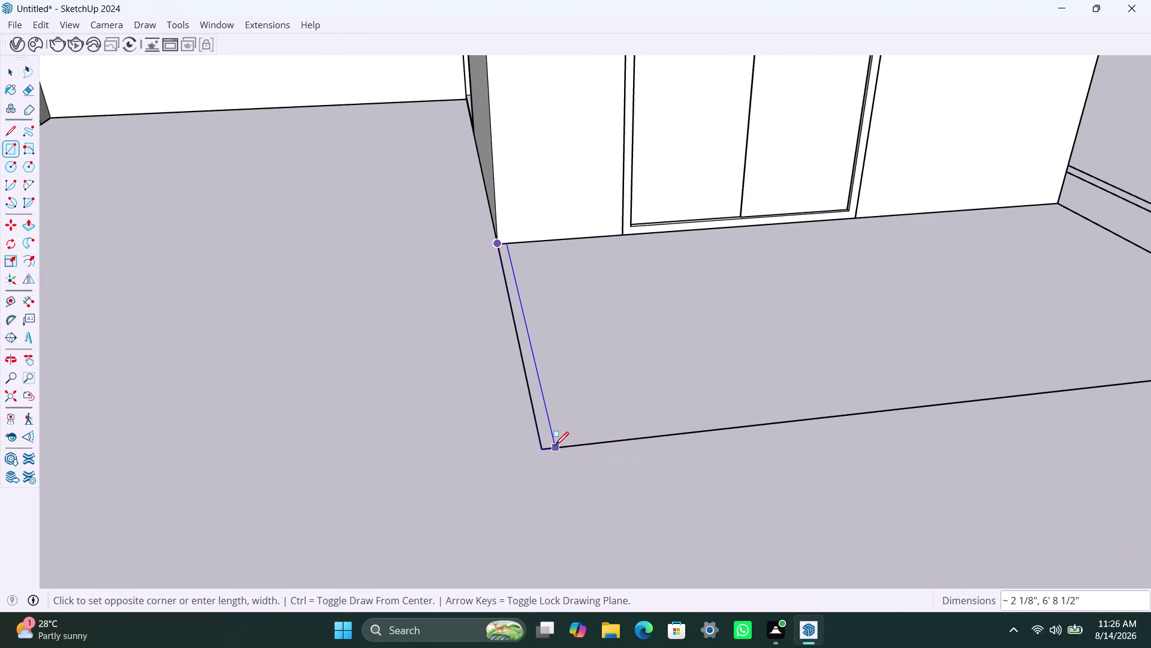
text(2")
key(Return)
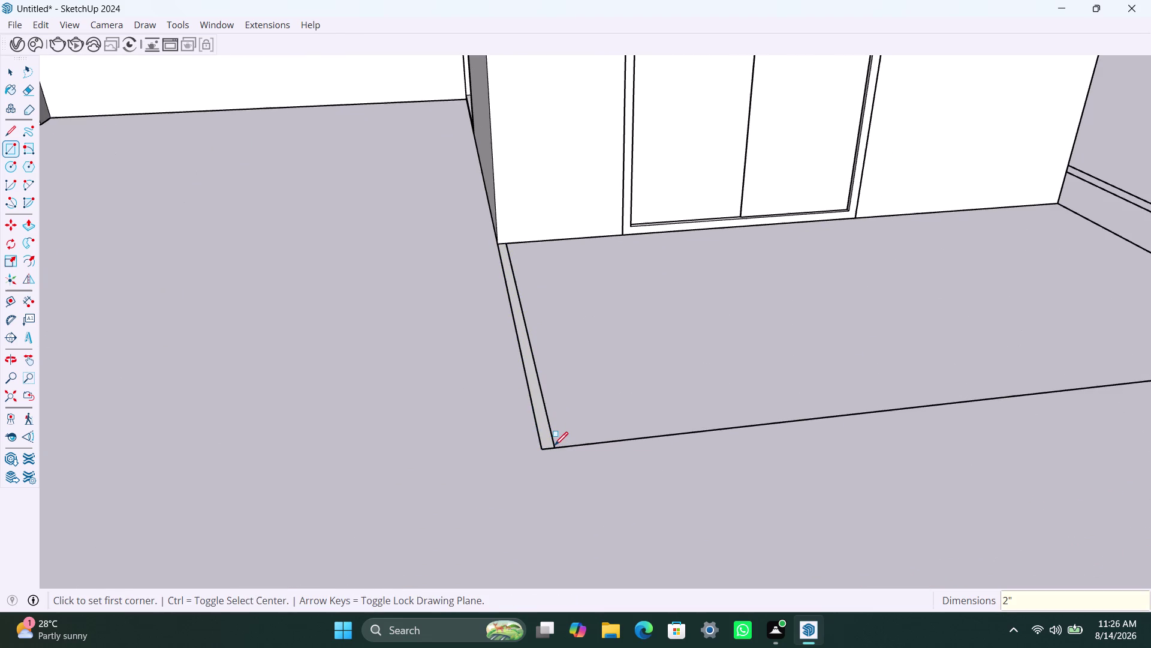
key(BackSpace)
key(ctrl+z)
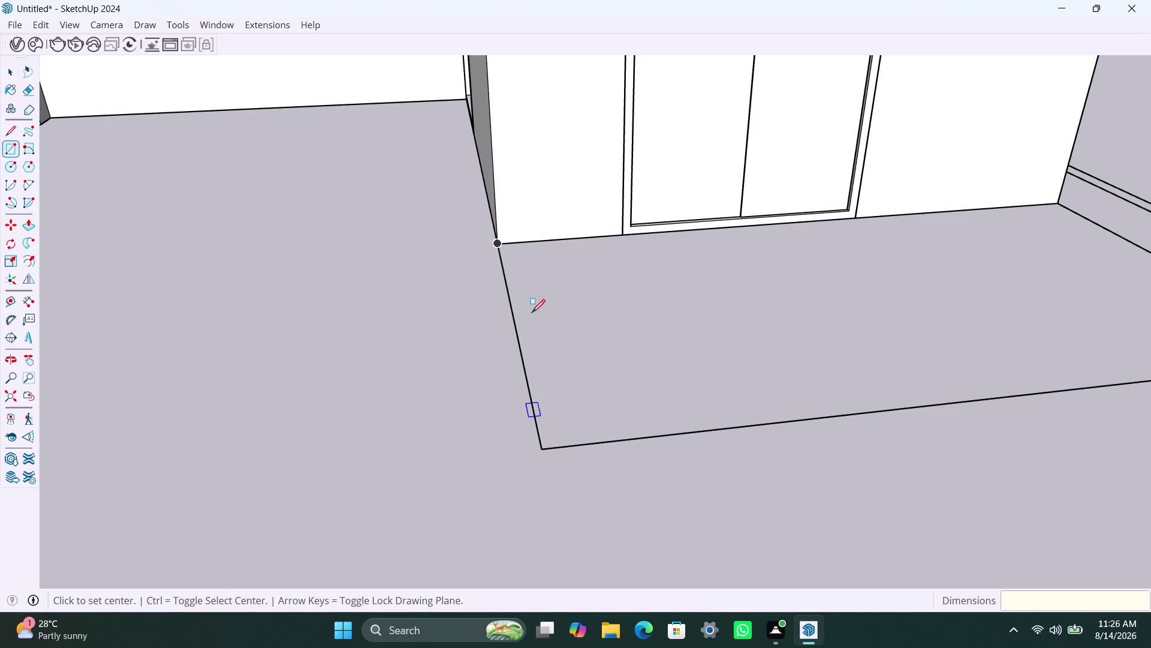
click(500, 245)
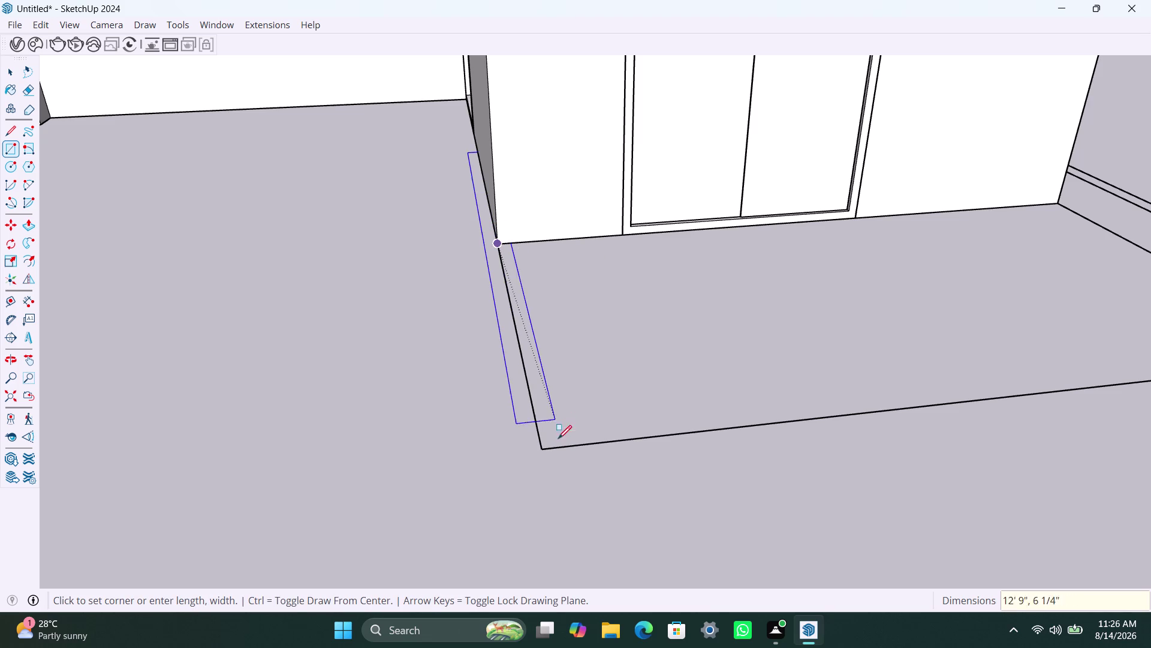
key(Escape)
key(space)
text(R)
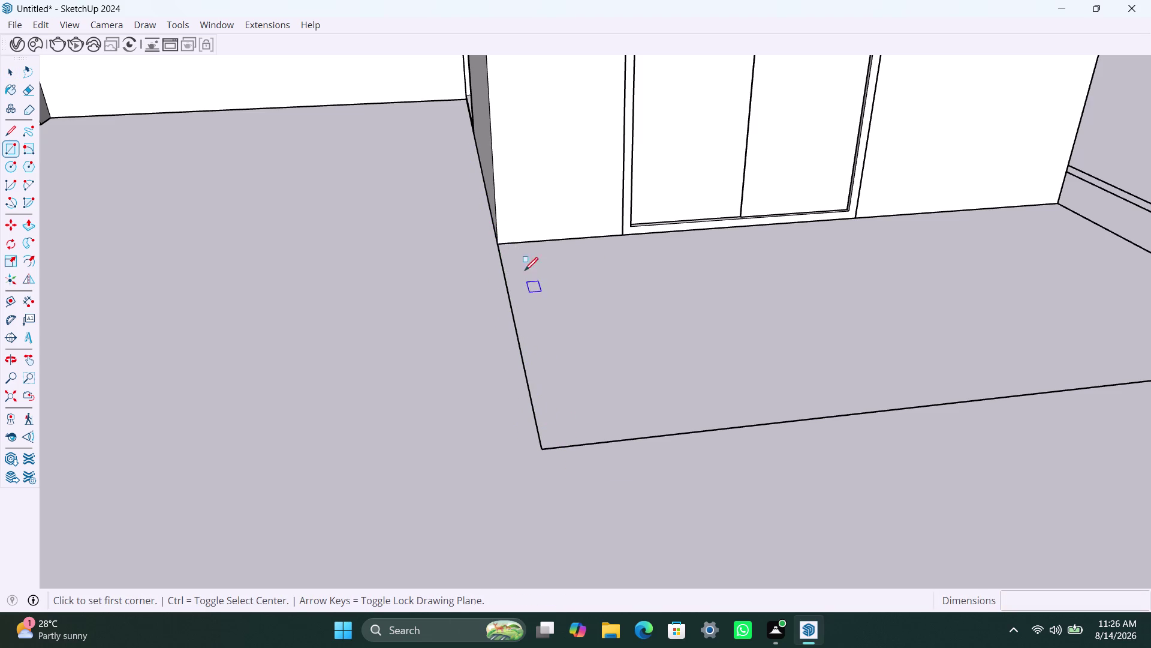
Draw a 4.5-inch-wide strip from the back floor corner along the left edge.
click(505, 242)
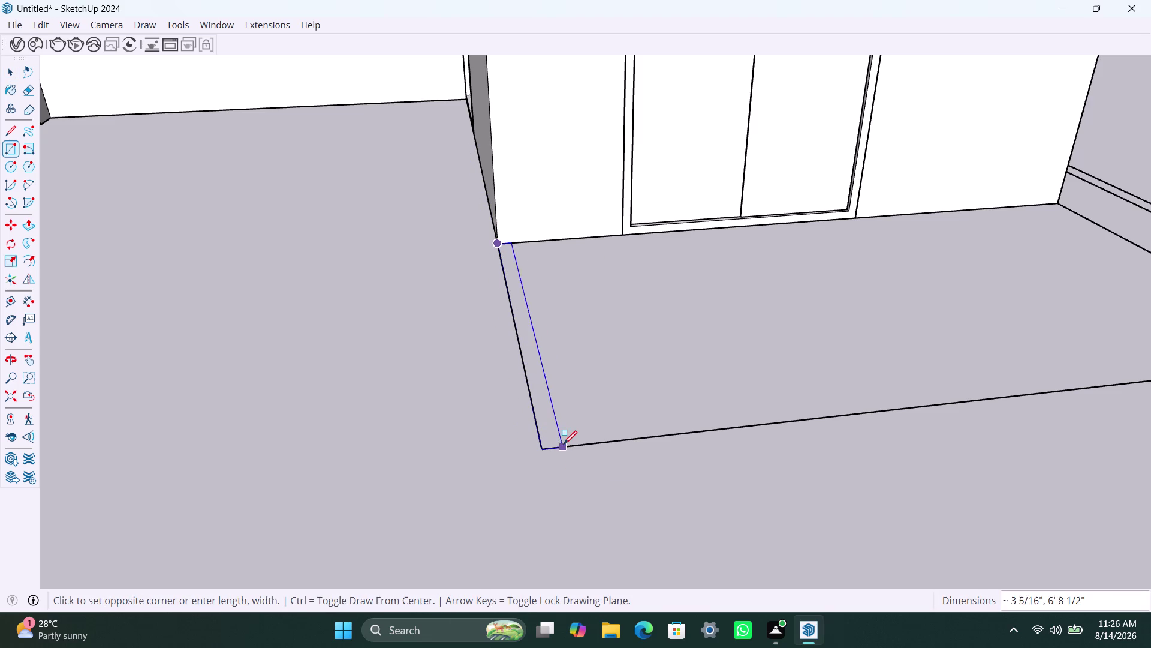
text(4.5)
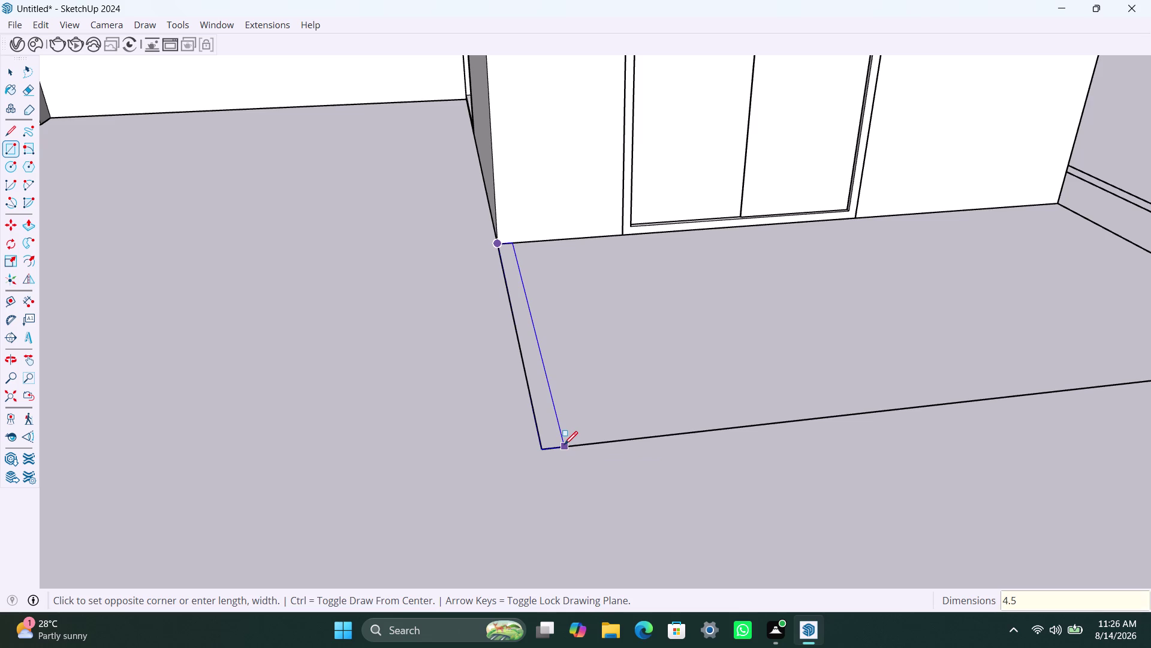
text(")
key(Return)
key(space)
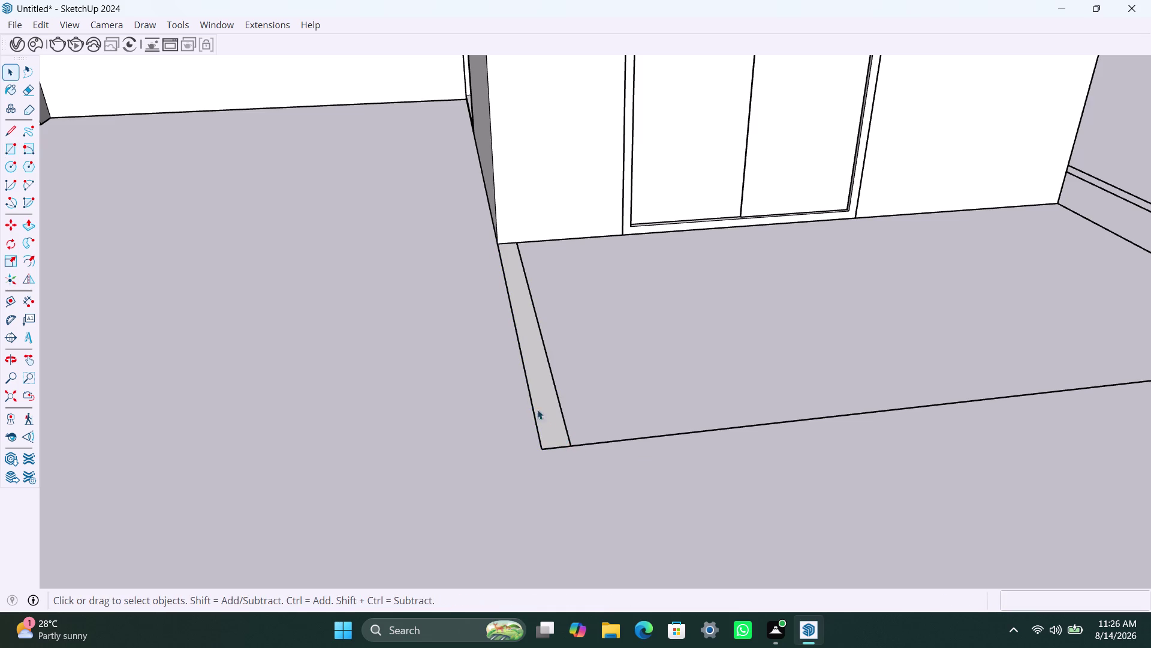
scroll(up, 3)
Trace a rectangle over the left strip corner to corner.
key(r)
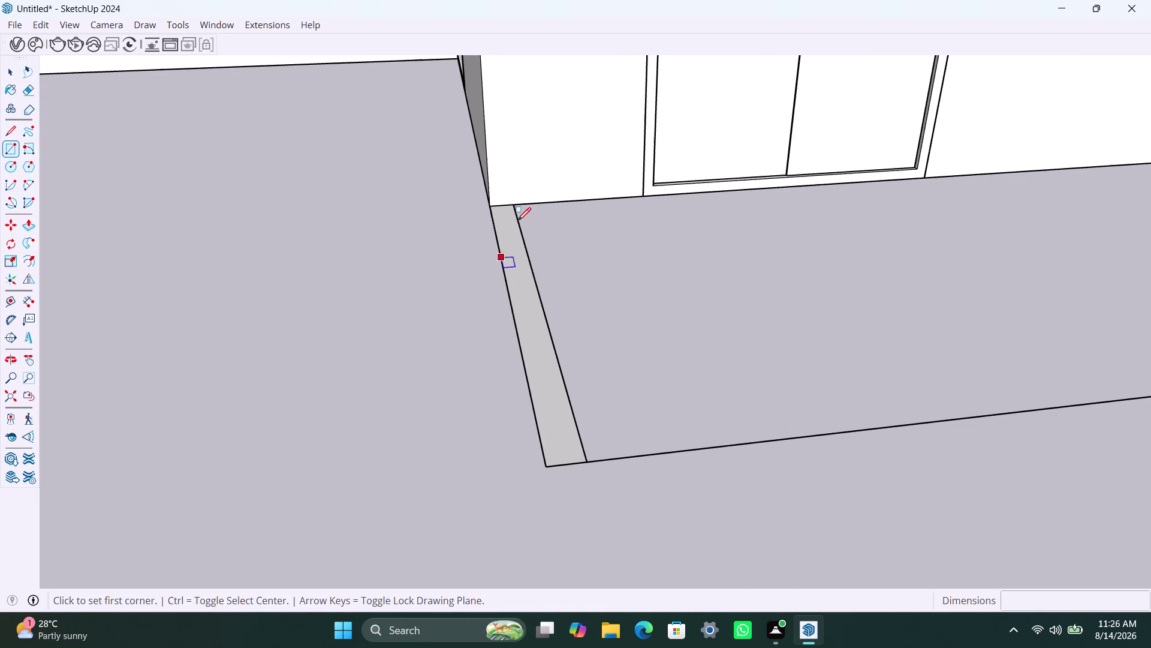
click(513, 204)
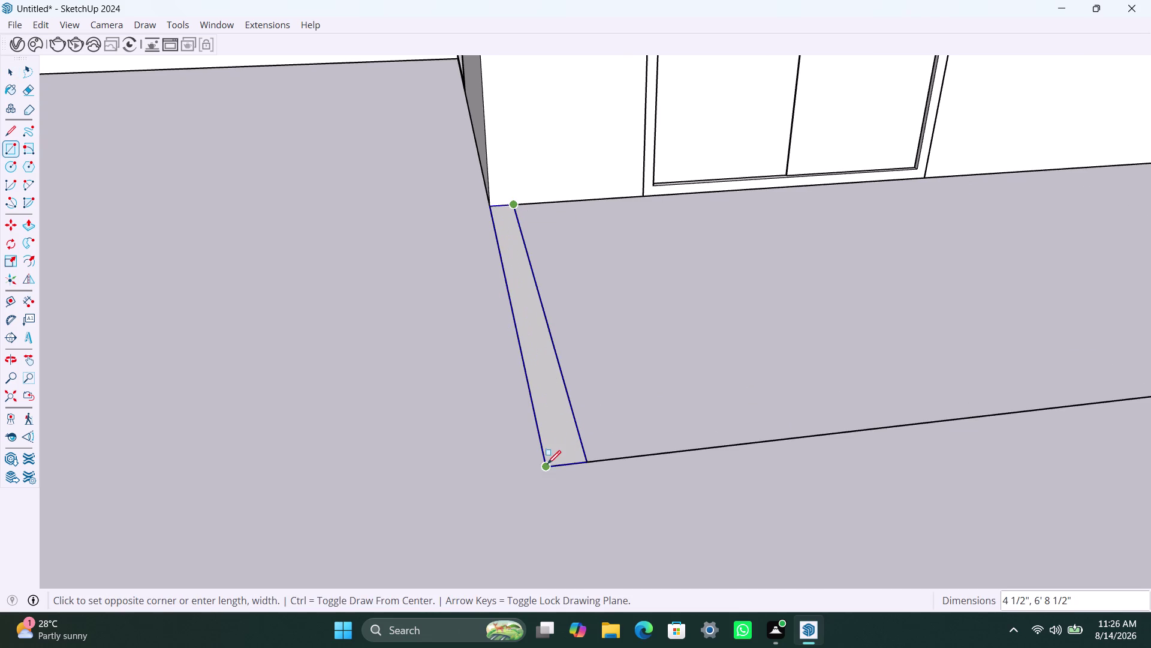
click(547, 463)
scroll(down, 3)
middle_drag(698, 316, 624, 455)
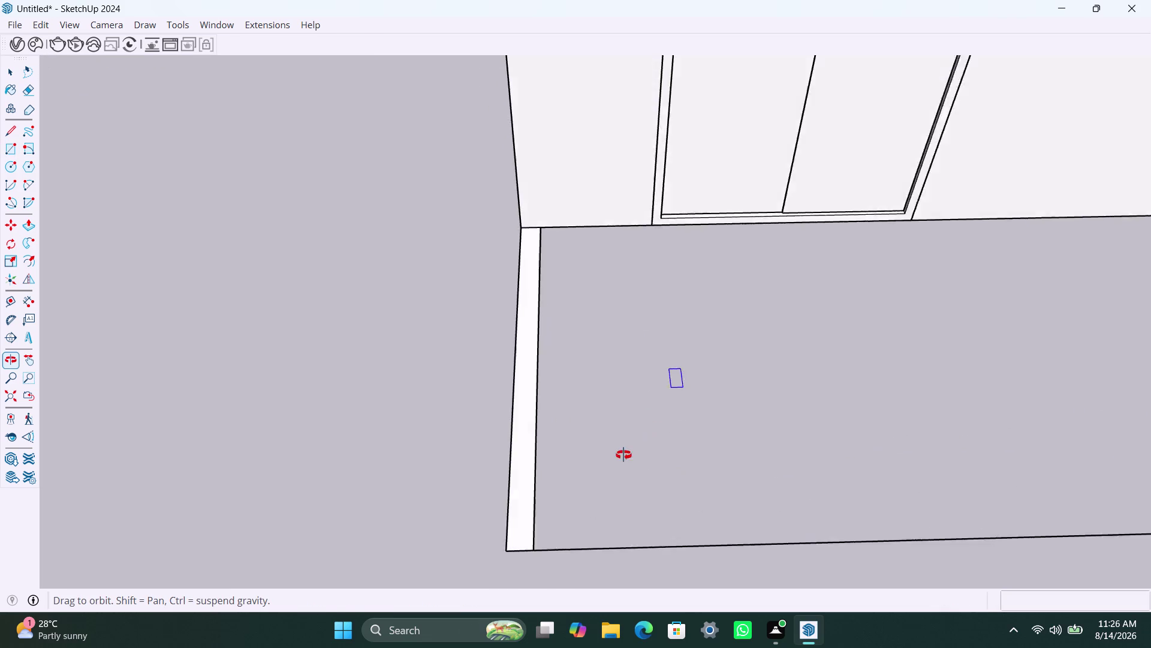
middle_drag(624, 454, 408, 345)
scroll(up, 3)
scroll(up, 3)
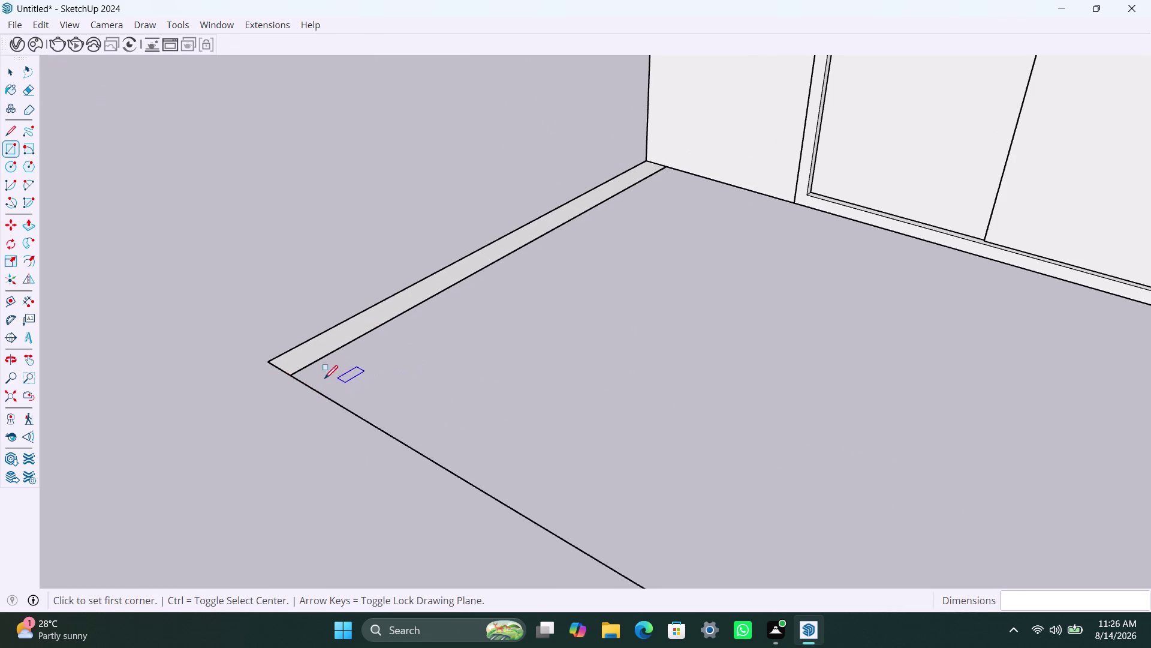
Draw a 4.5-inch-wide strip along the front floor edge from the front-left corner.
key(space)
key(r)
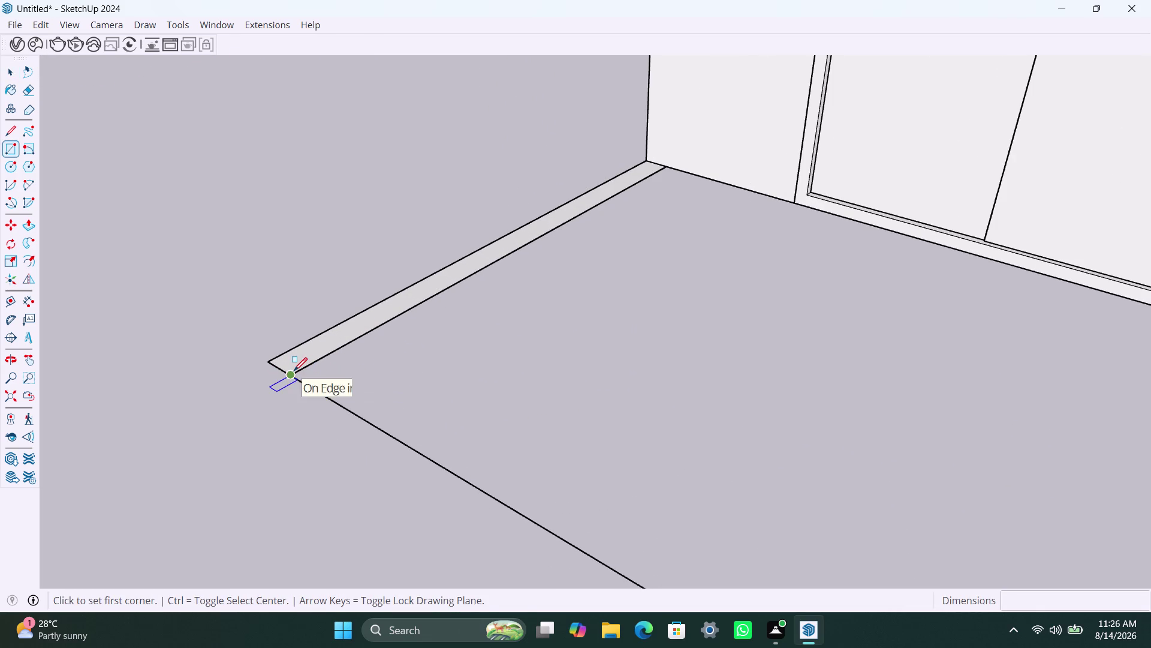
click(292, 370)
scroll(down, 3)
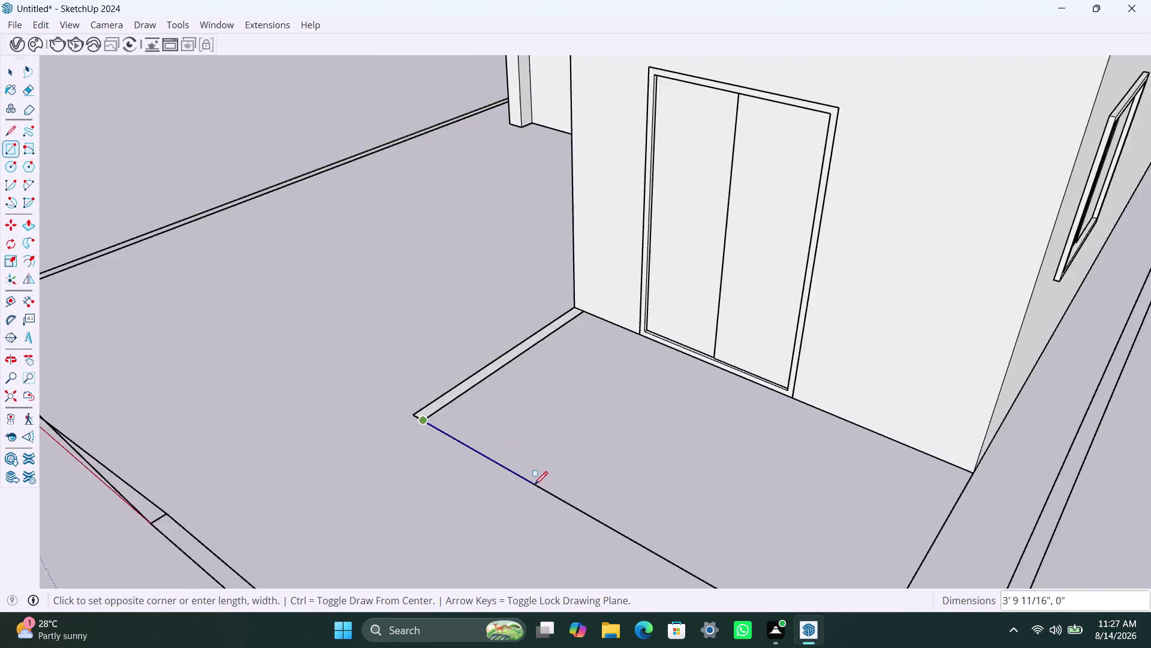
scroll(down, 3)
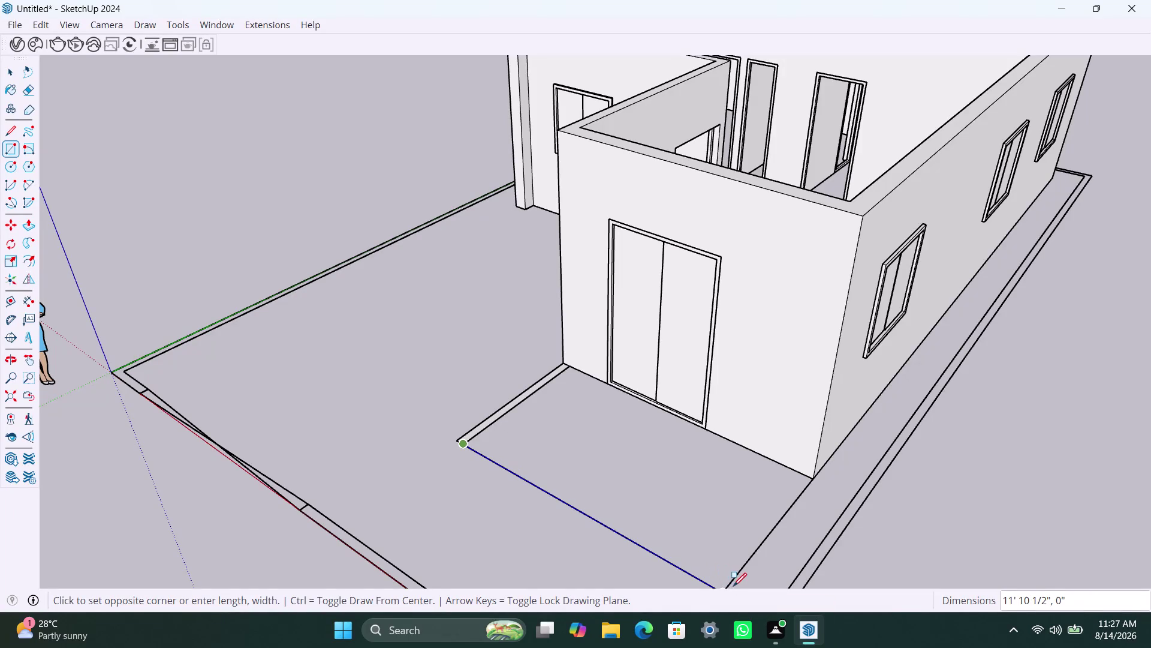
text(4.)
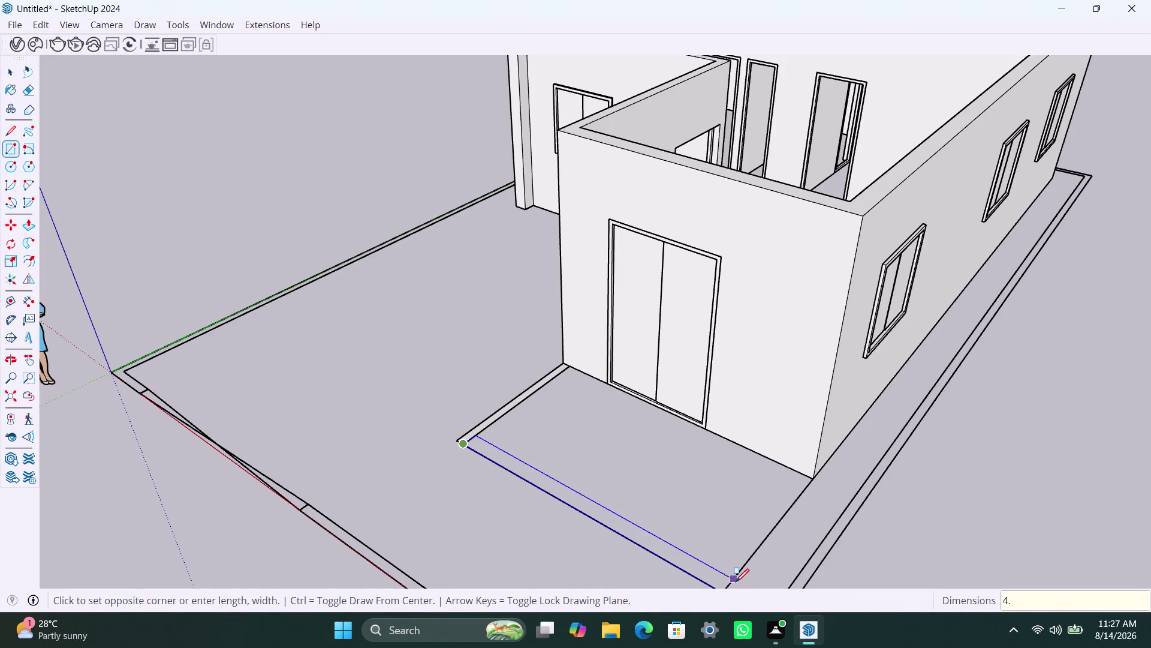
text(5")
key(Return)
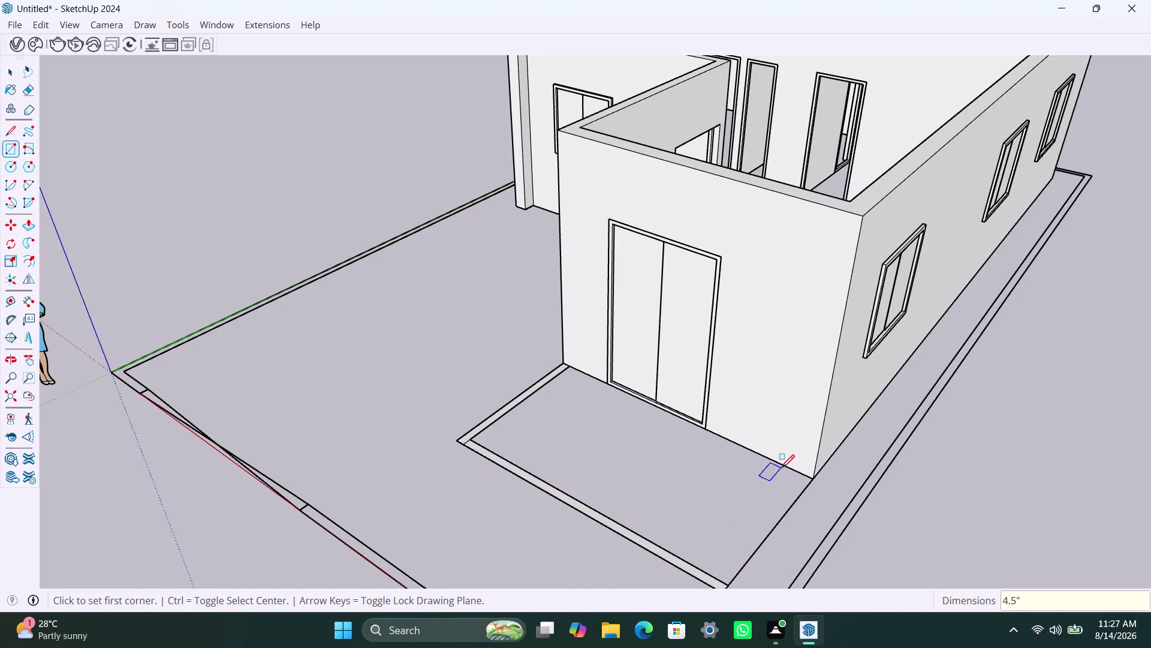
Draw a 4.5" strip along the slab's right edge, starting at the wall corner.
scroll(down, 3)
middle_drag(708, 517, 827, 489)
scroll(up, 3)
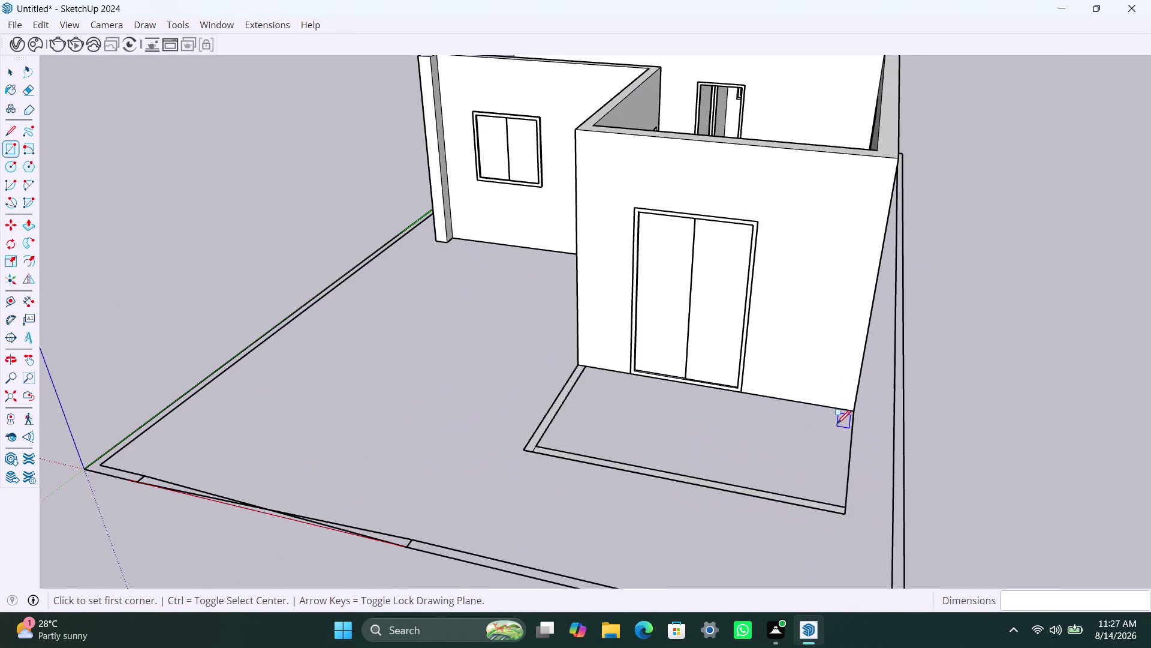
scroll(up, 3)
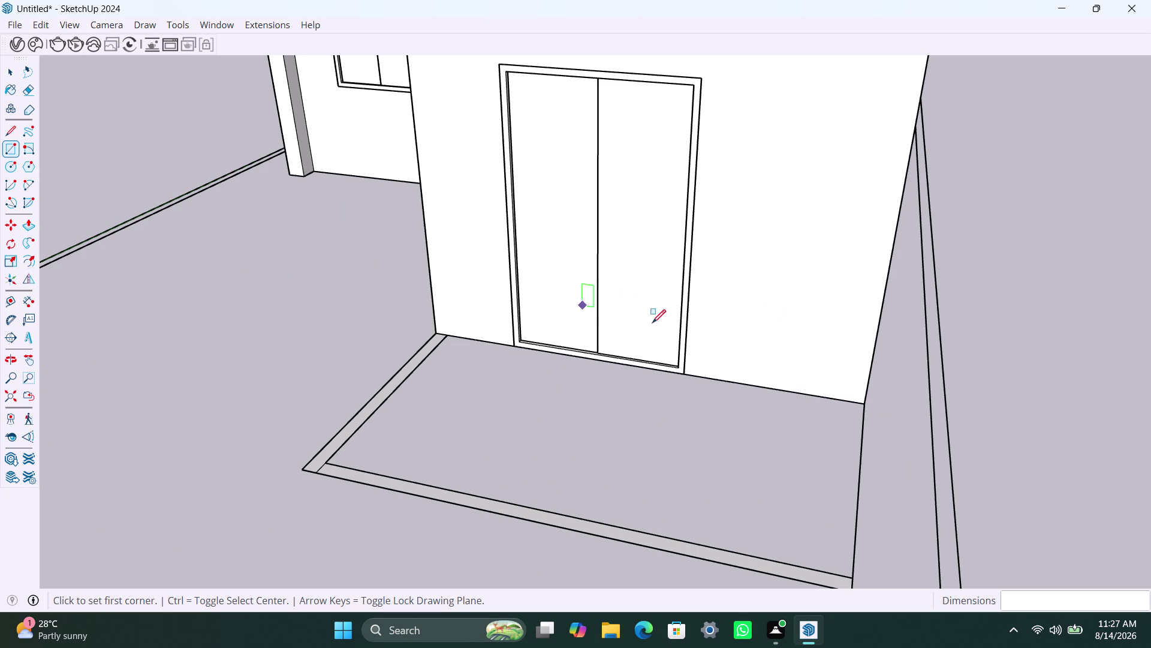
click(865, 403)
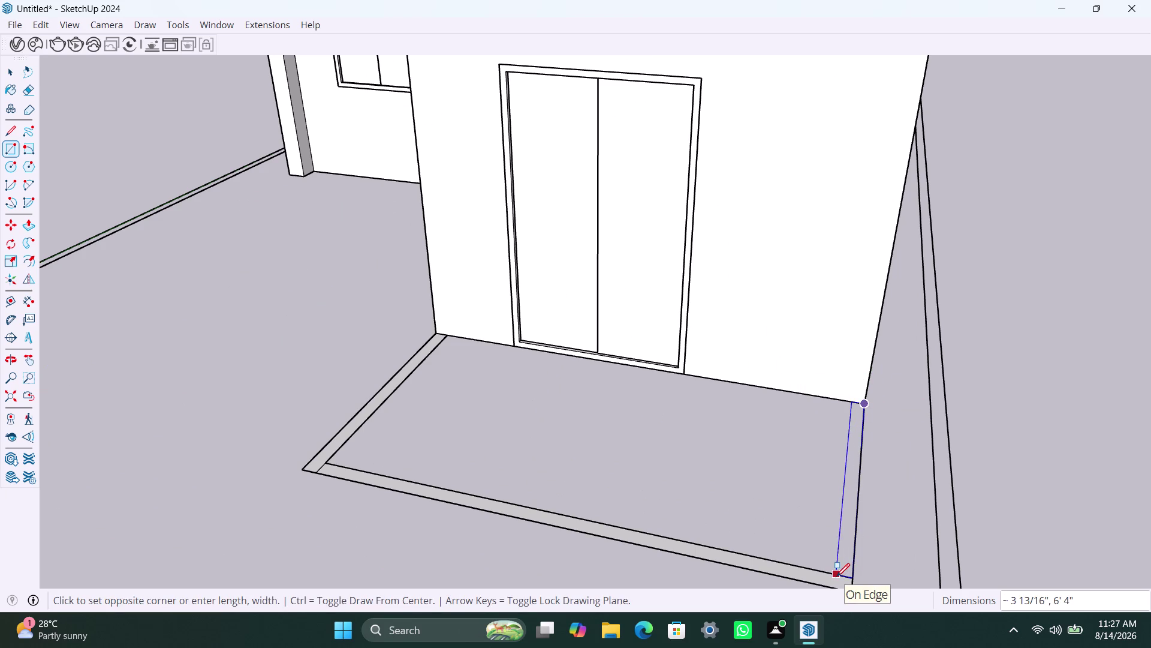
text(4.5")
key(Return)
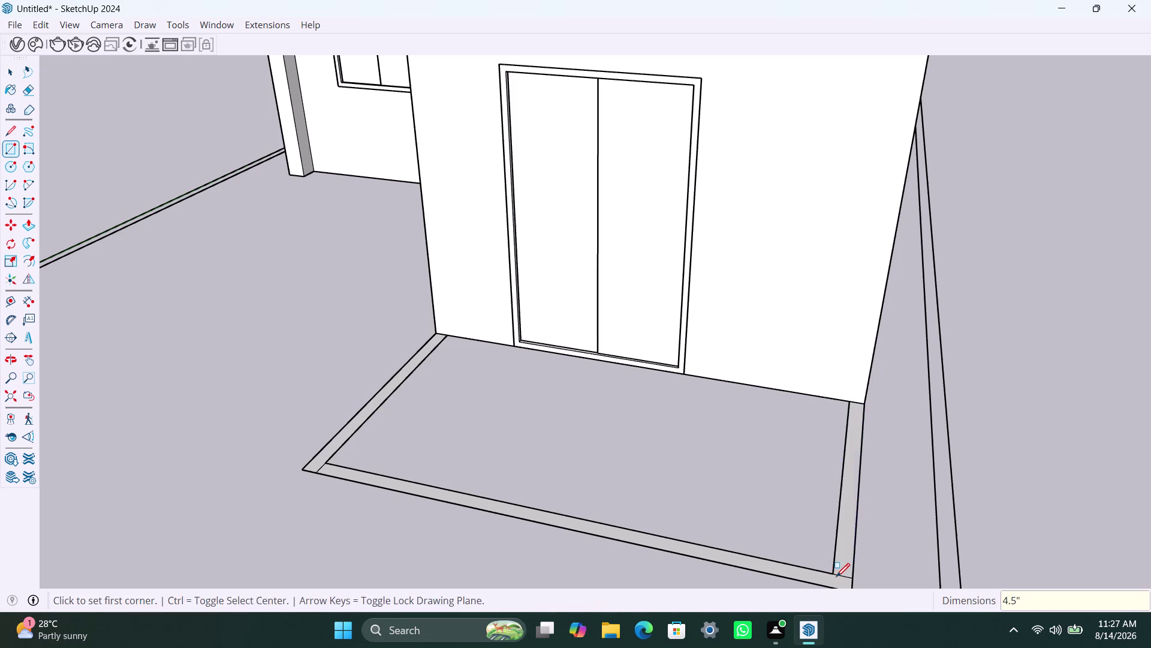
key(space)
click(843, 531)
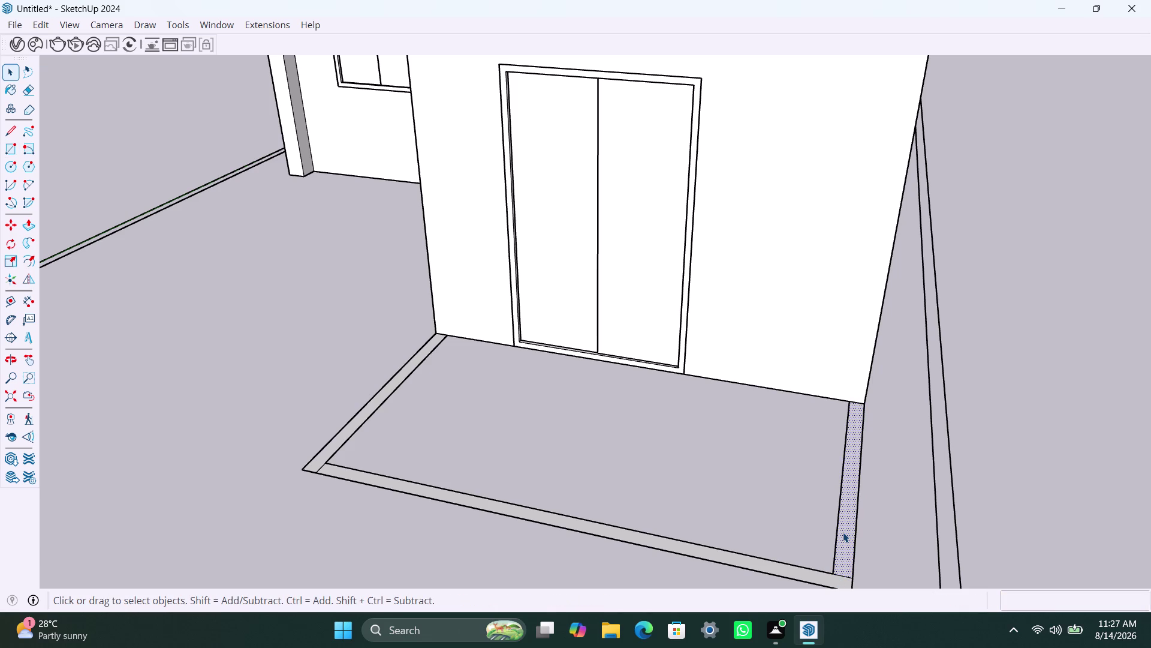
Select the right, front and left border strips together.
double_click(850, 521)
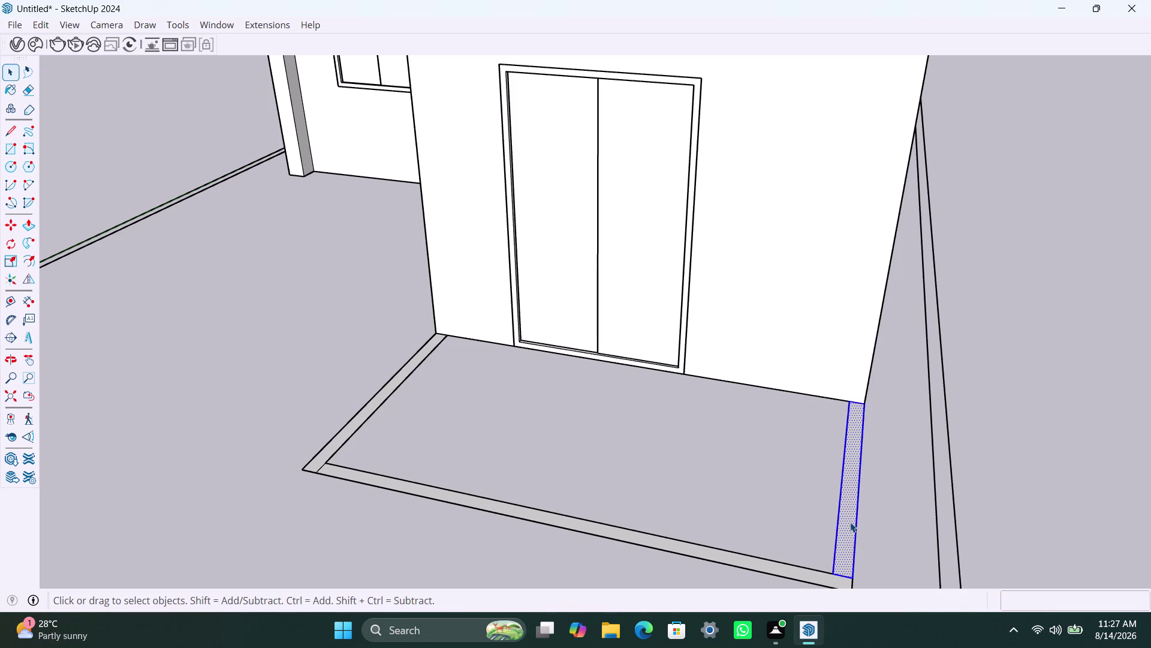
double_click(655, 539)
double_click(338, 436)
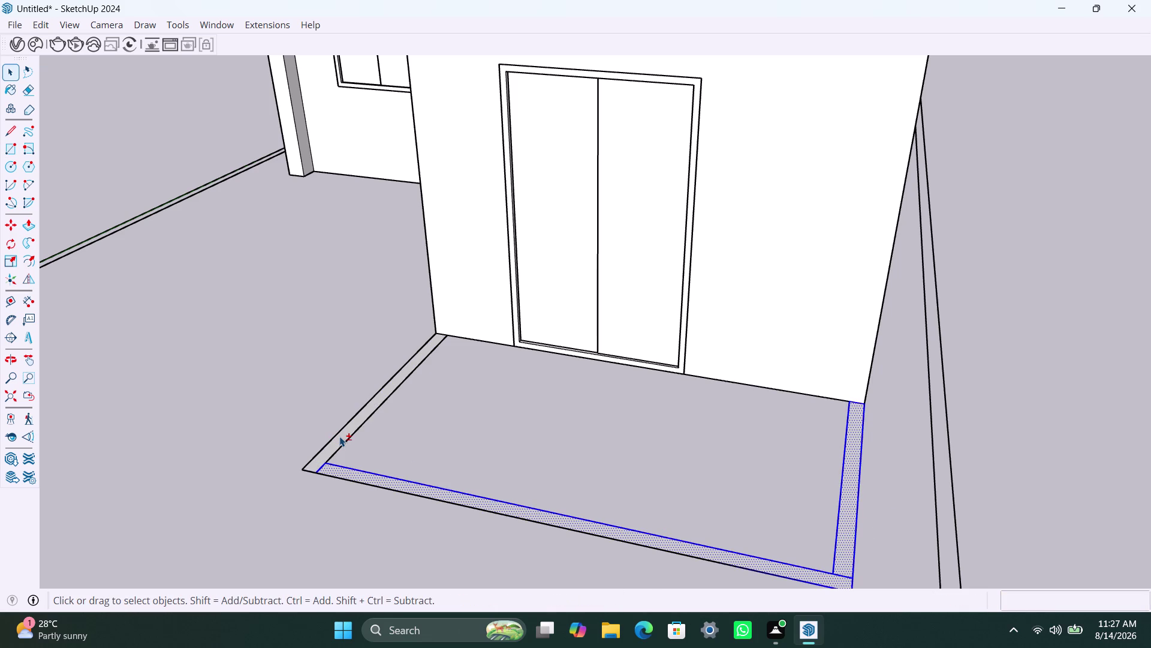
double_click(340, 435)
scroll(up, 3)
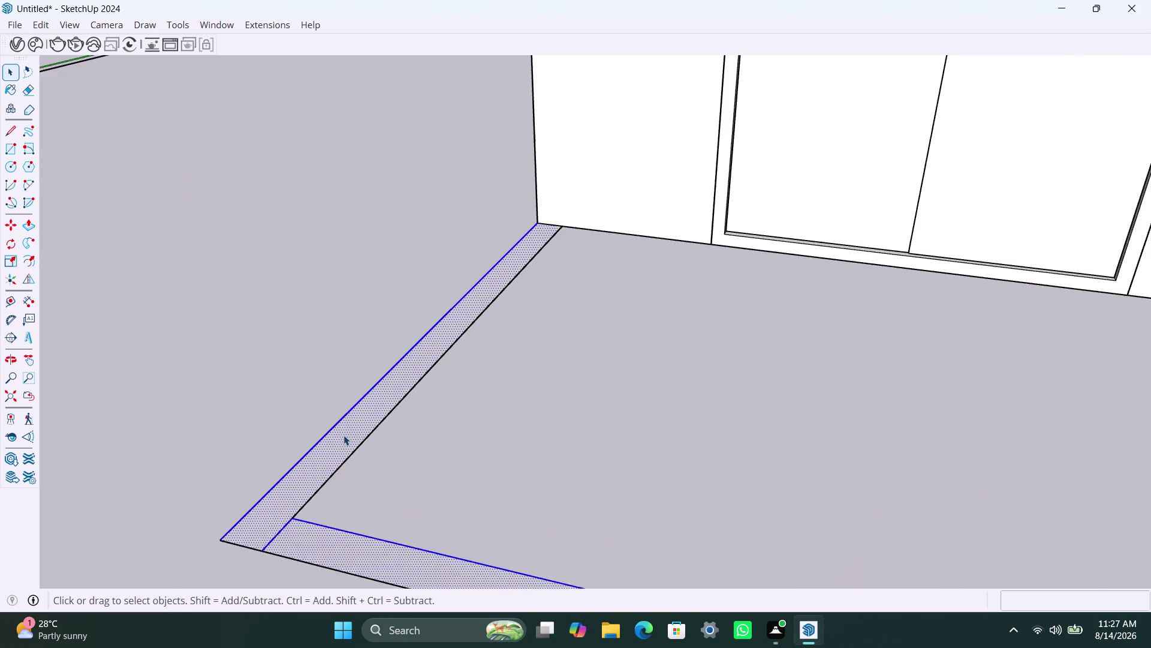
scroll(up, 3)
triple_click(348, 436)
click(348, 435)
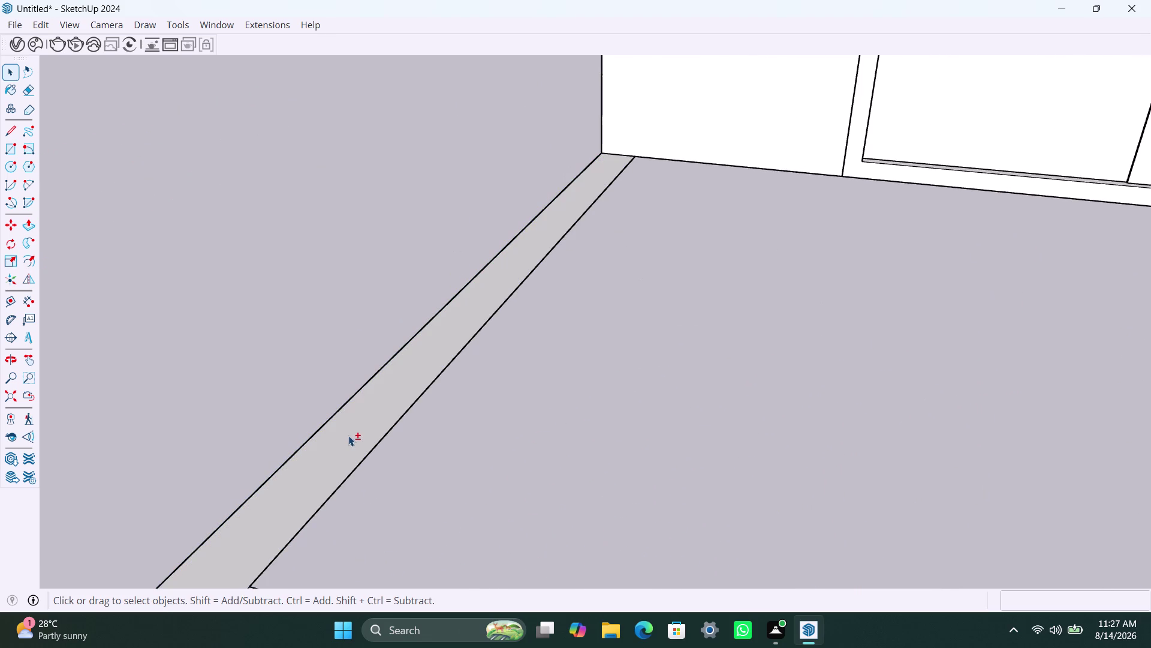
double_click(359, 438)
scroll(down, 3)
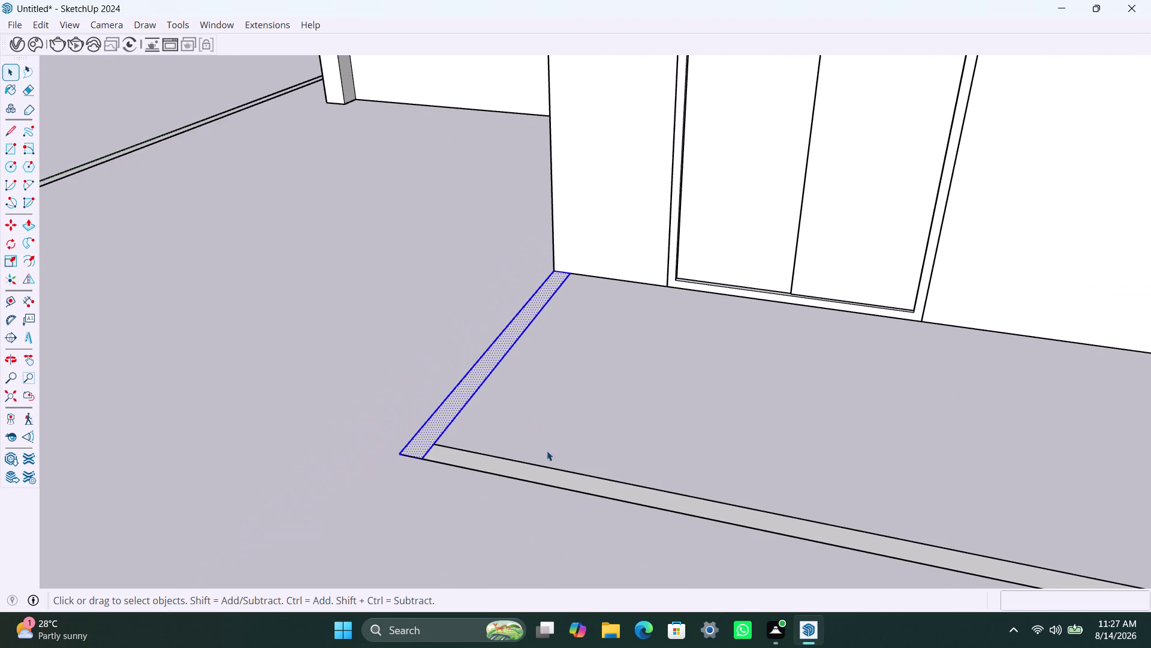
double_click(541, 475)
triple_click(541, 476)
triple_click(541, 476)
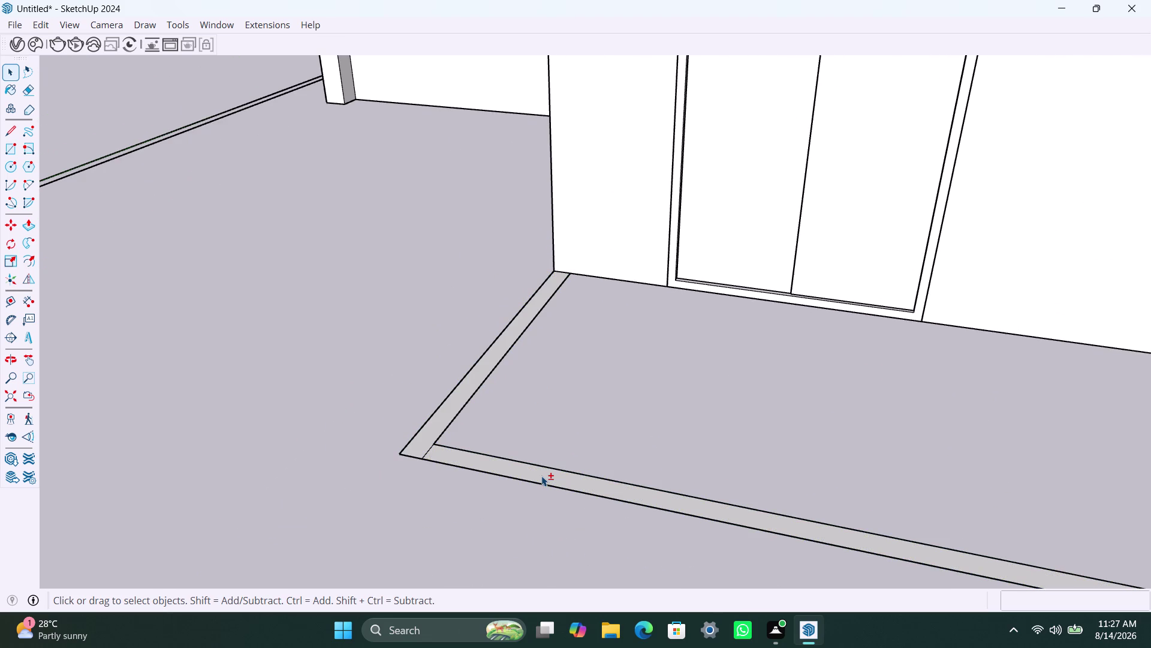
triple_click(542, 475)
scroll(down, 3)
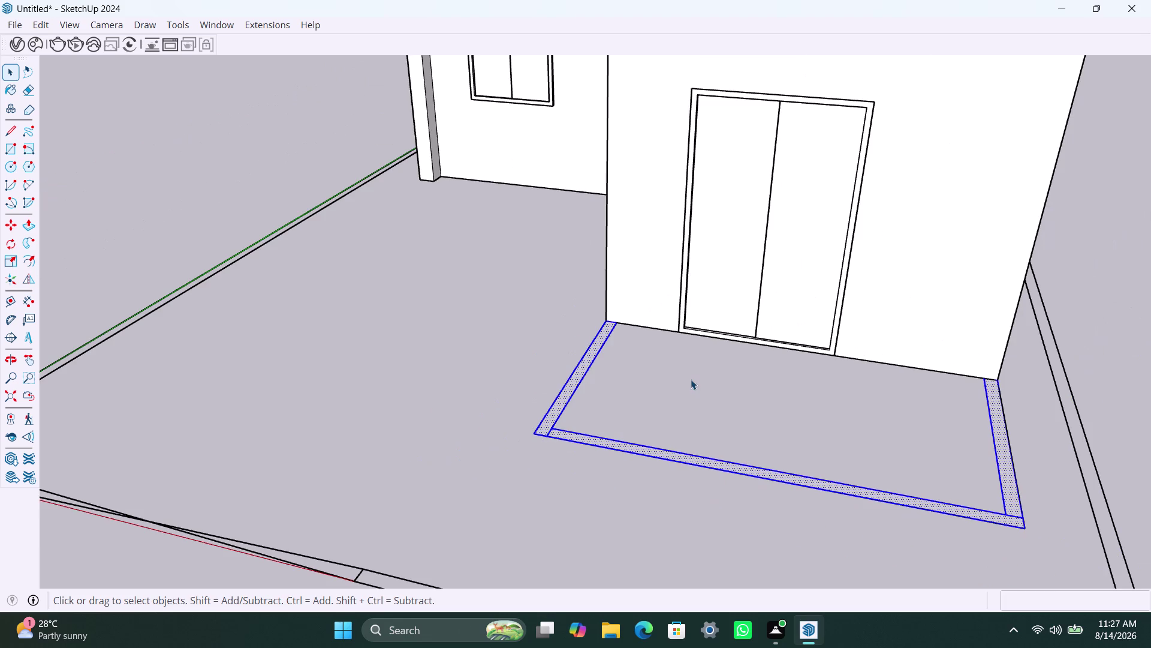
Make the selected strips one group and open it for editing.
right_click(691, 380)
triple_click(585, 434)
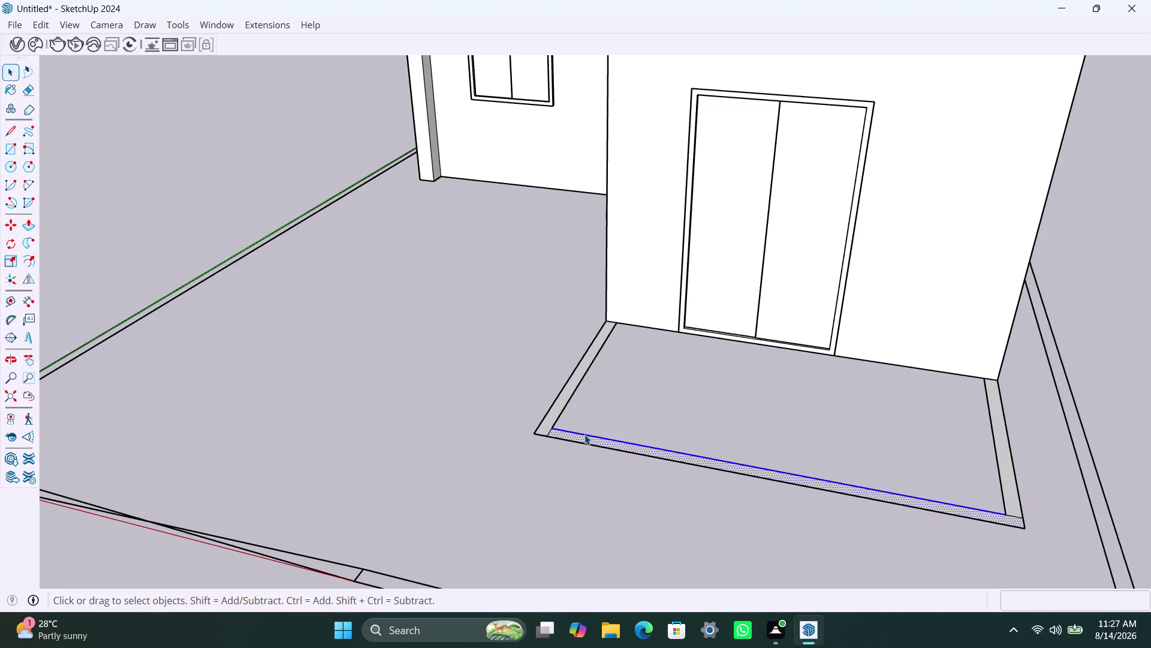
click(585, 434)
right_click(583, 434)
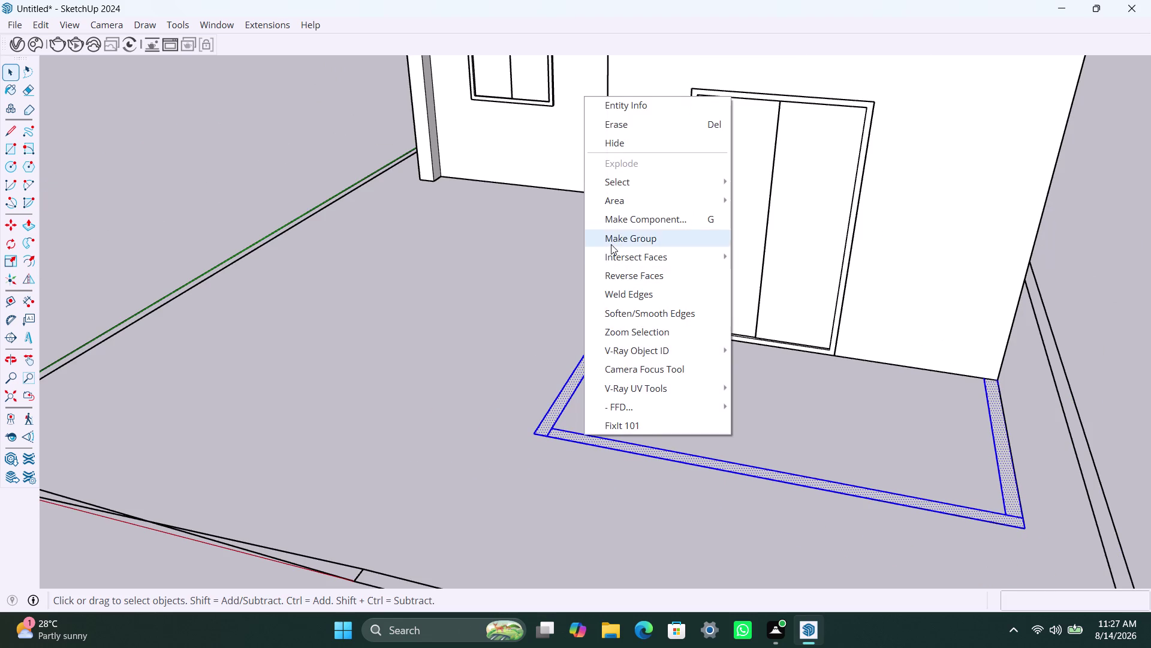
click(611, 244)
click(575, 379)
double_click(574, 379)
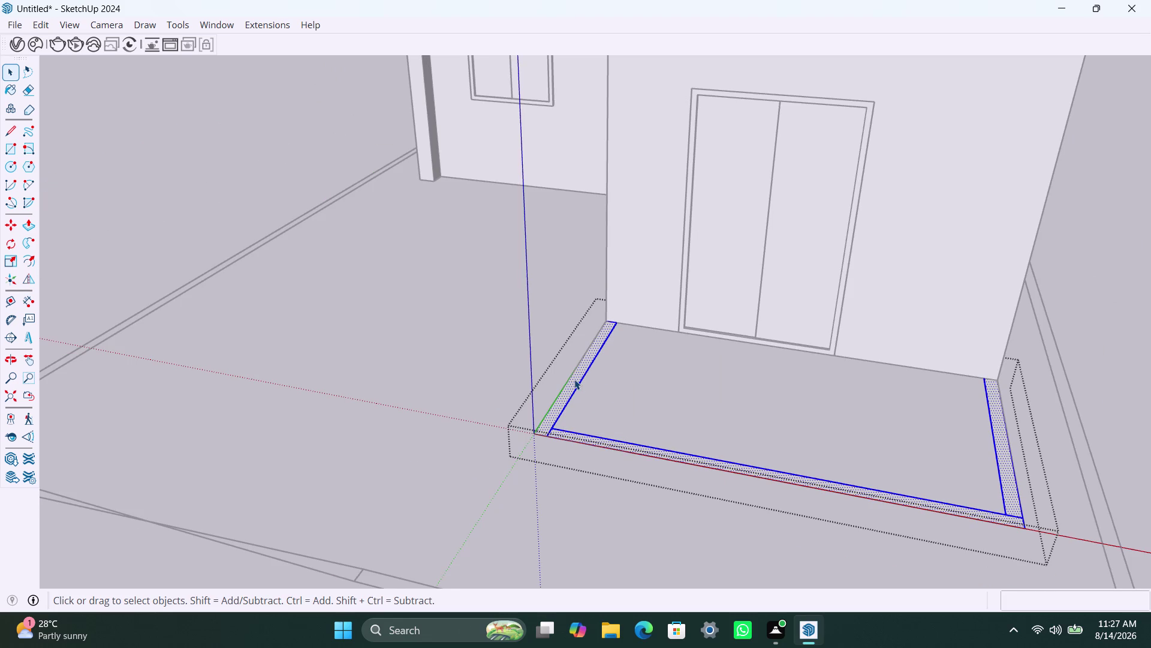
Push/pull a border strip up 4' and repeat it on the right strip.
key(p)
click(575, 379)
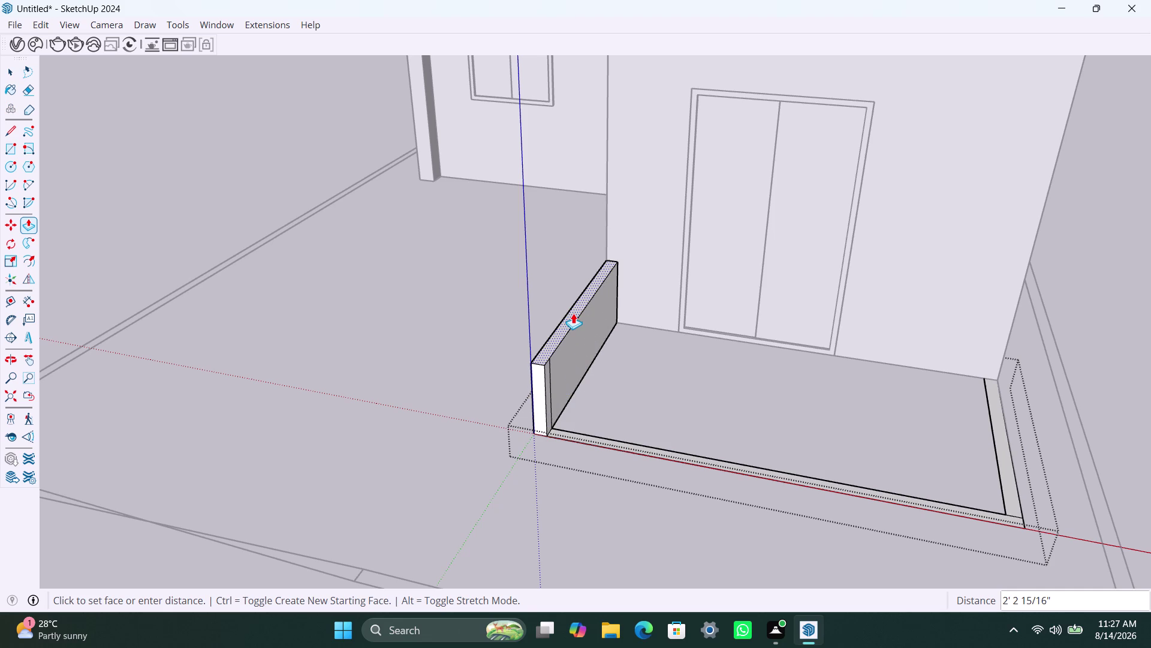
key(4)
key(apostrophe)
key(Return)
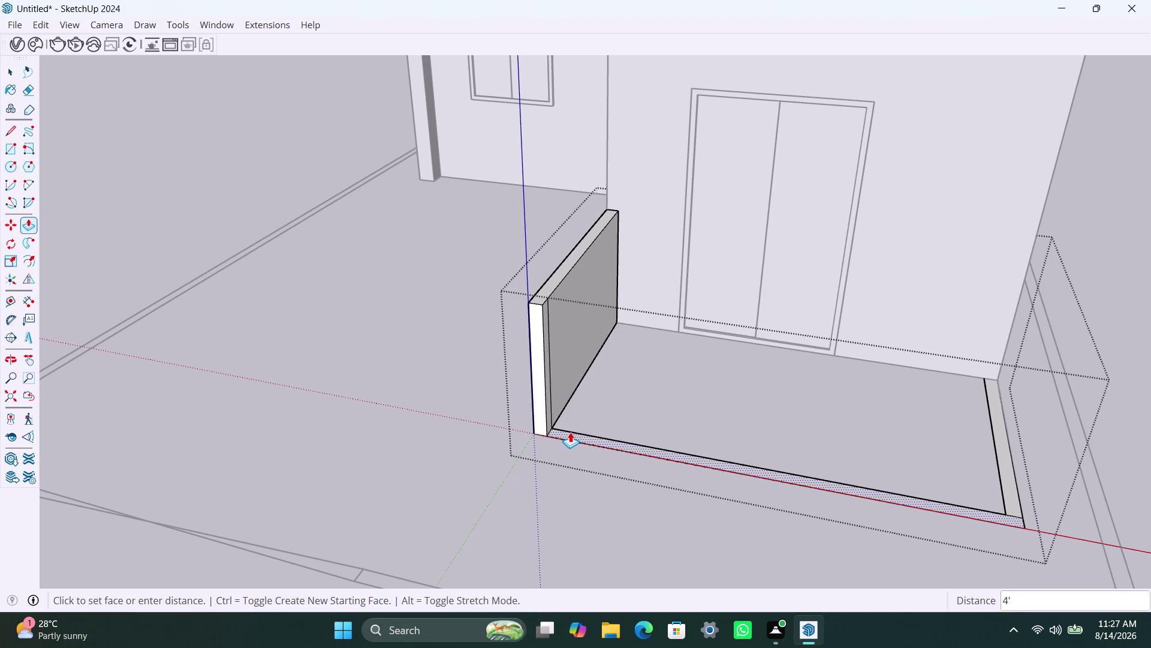
scroll(up, 3)
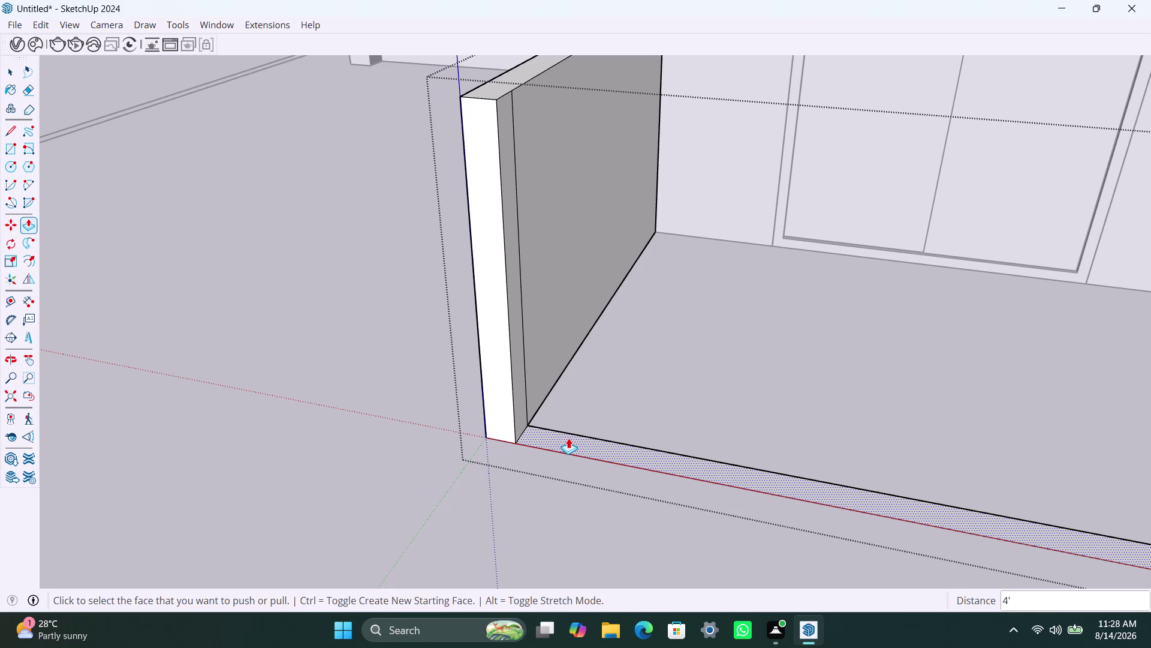
scroll(down, 3)
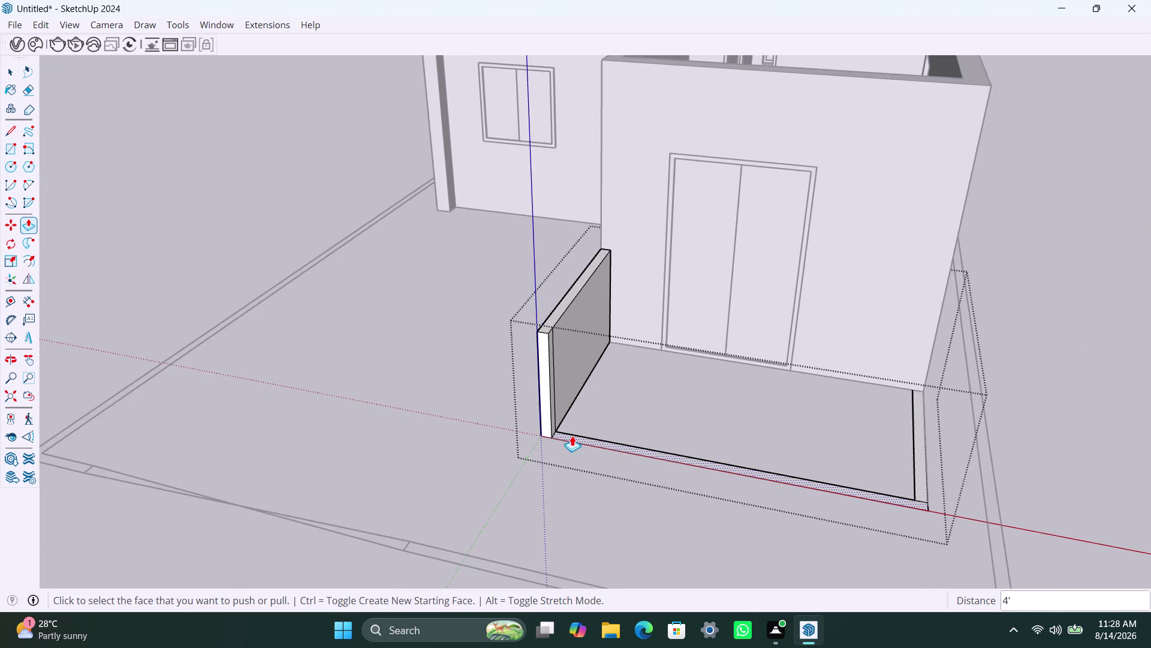
scroll(down, 3)
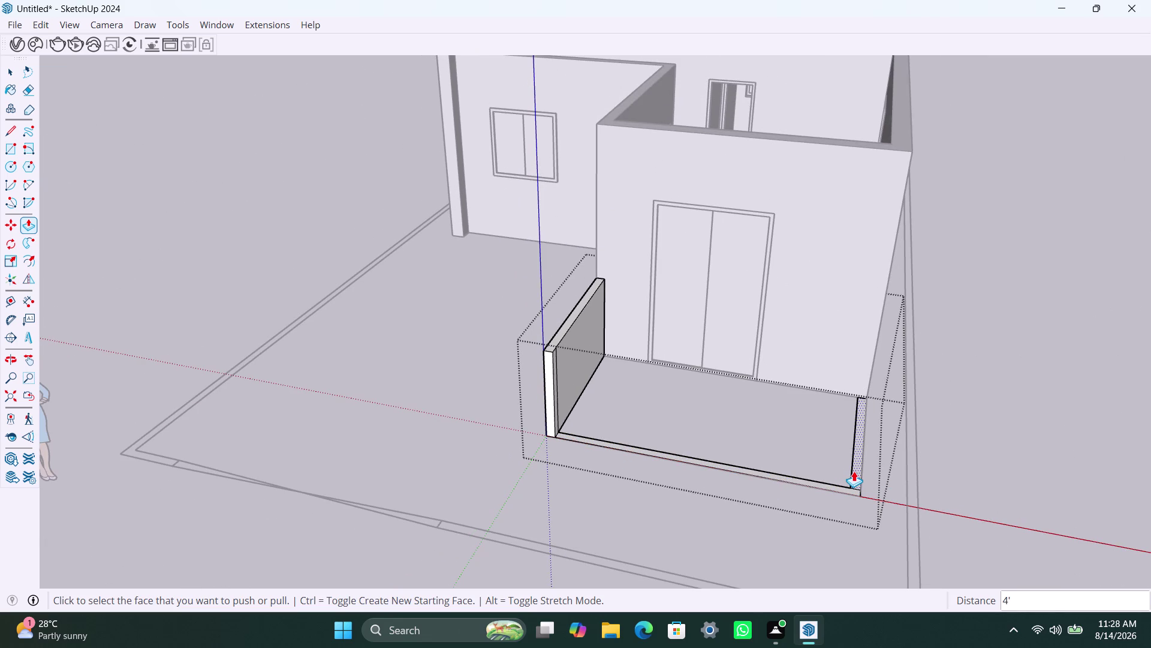
double_click(853, 470)
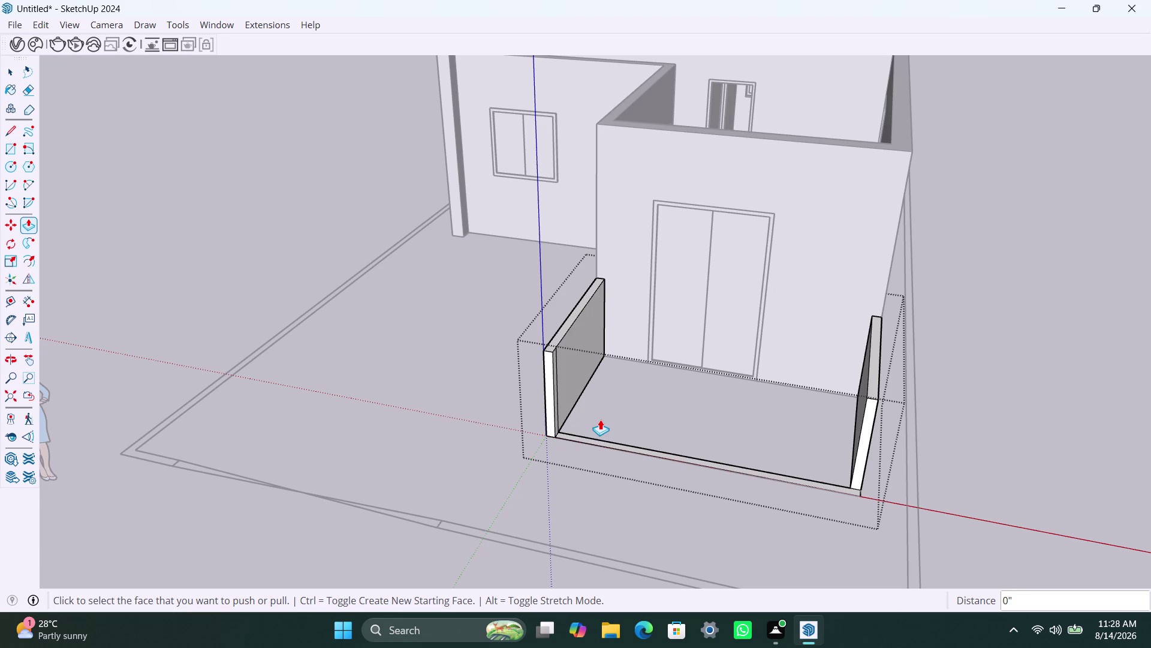
key(ctrl+z)
key(ctrl+z)
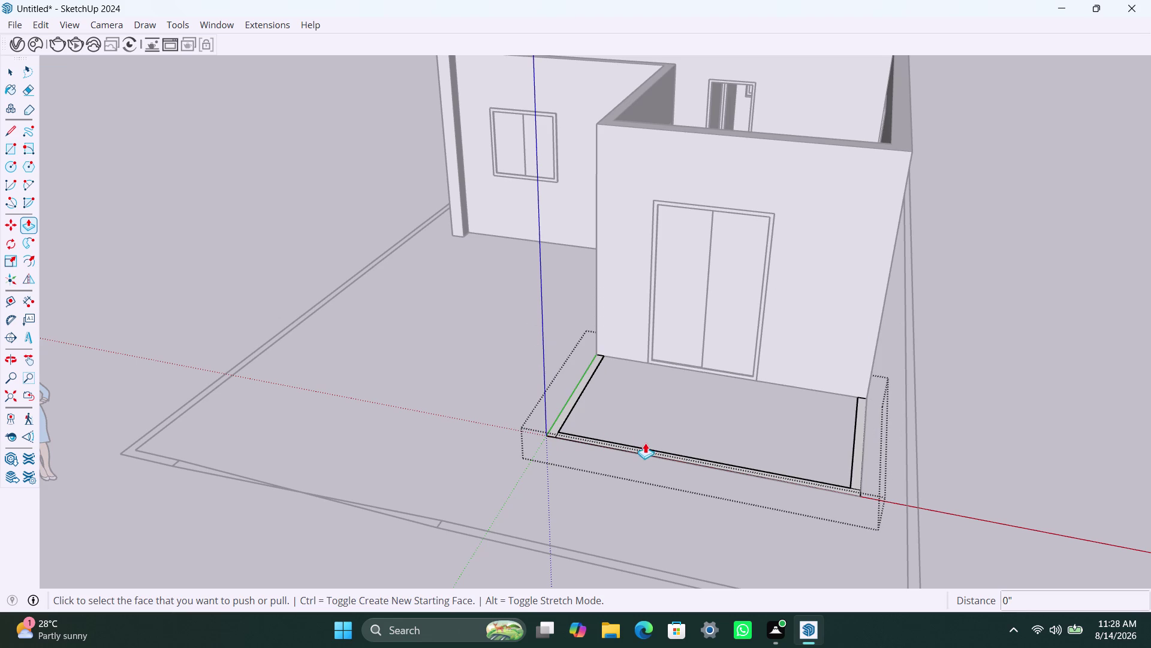
double_click(856, 465)
Raise the front and left strips into 1' parapets.
scroll(up, 3)
click(675, 453)
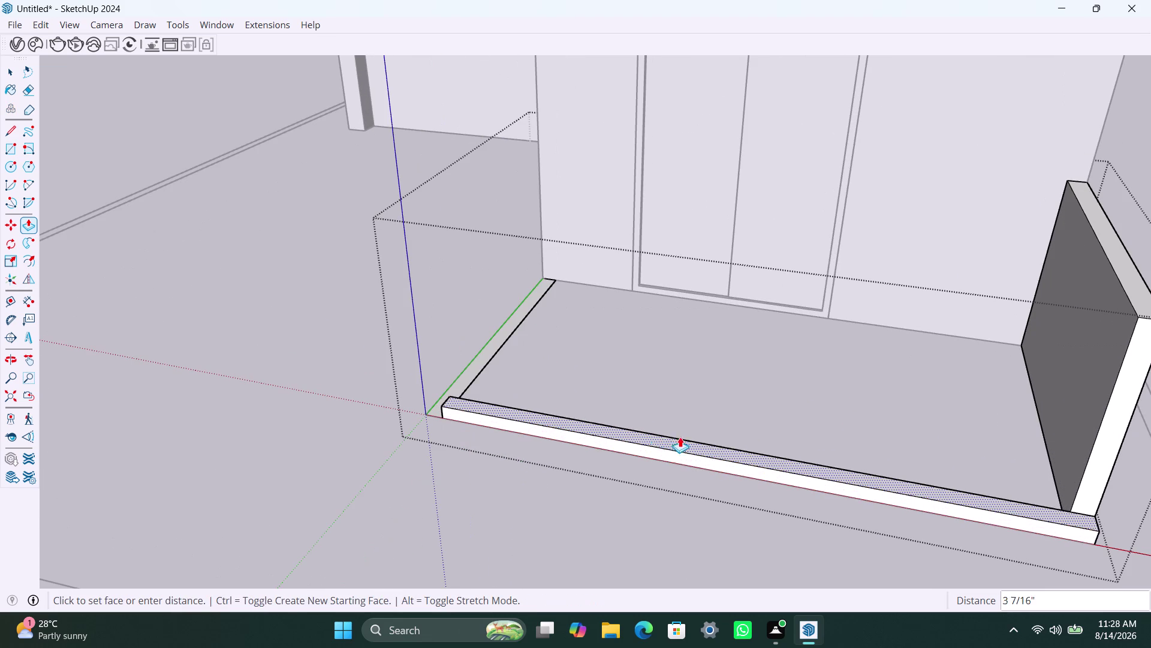
text(1')
key(Return)
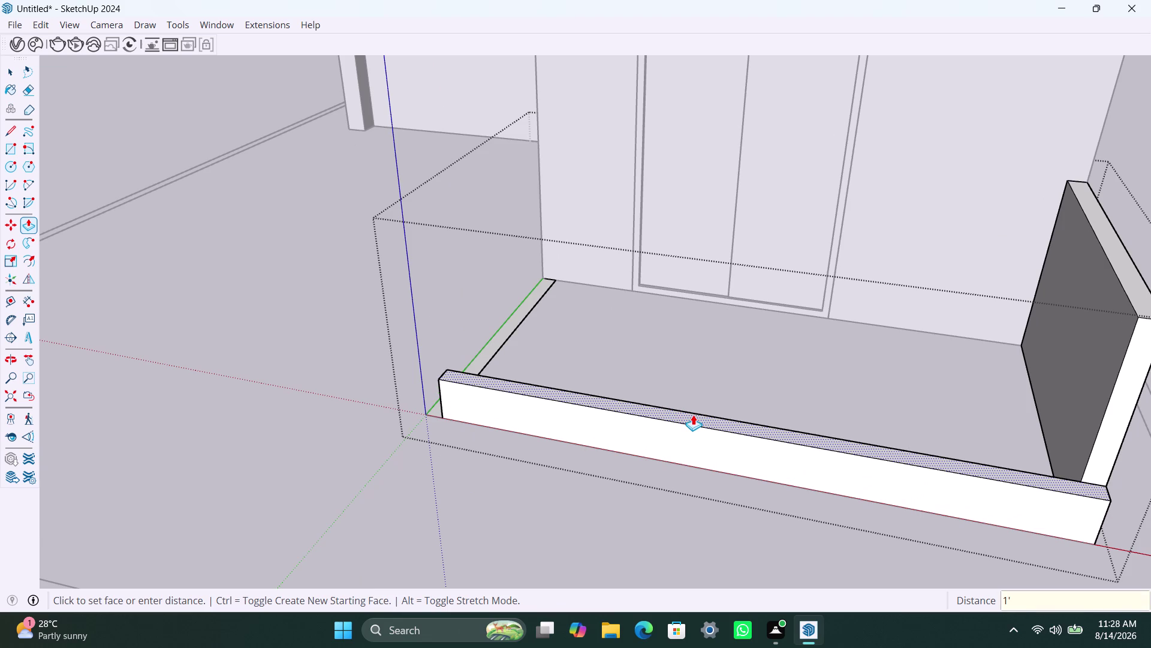
click(495, 340)
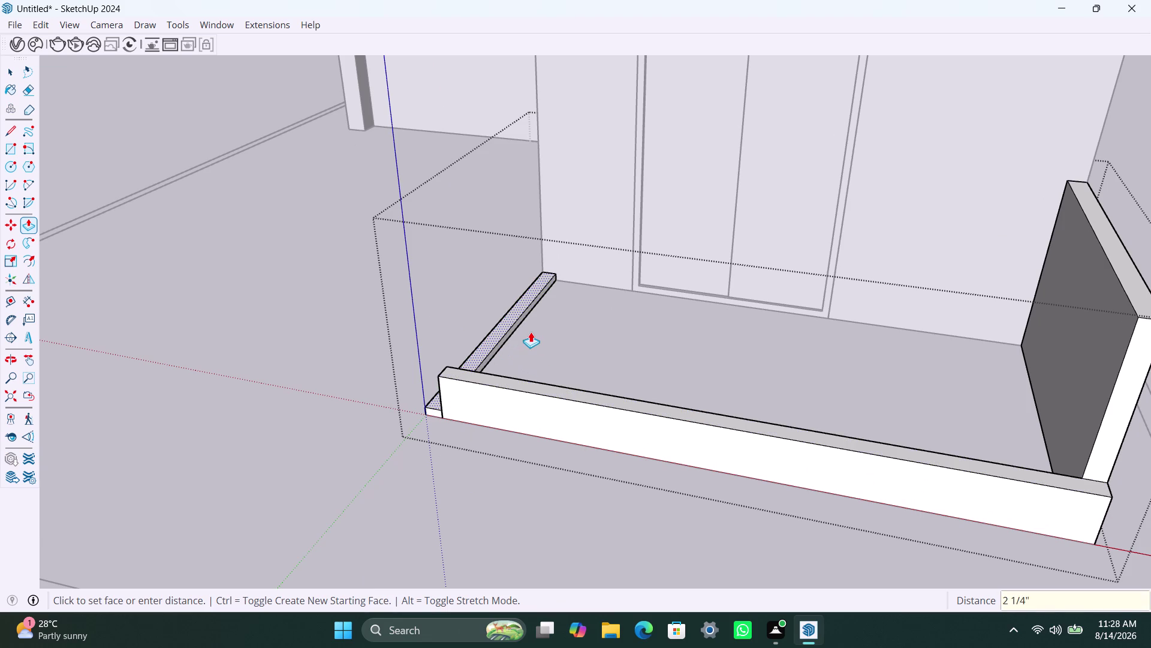
click(556, 389)
key(space)
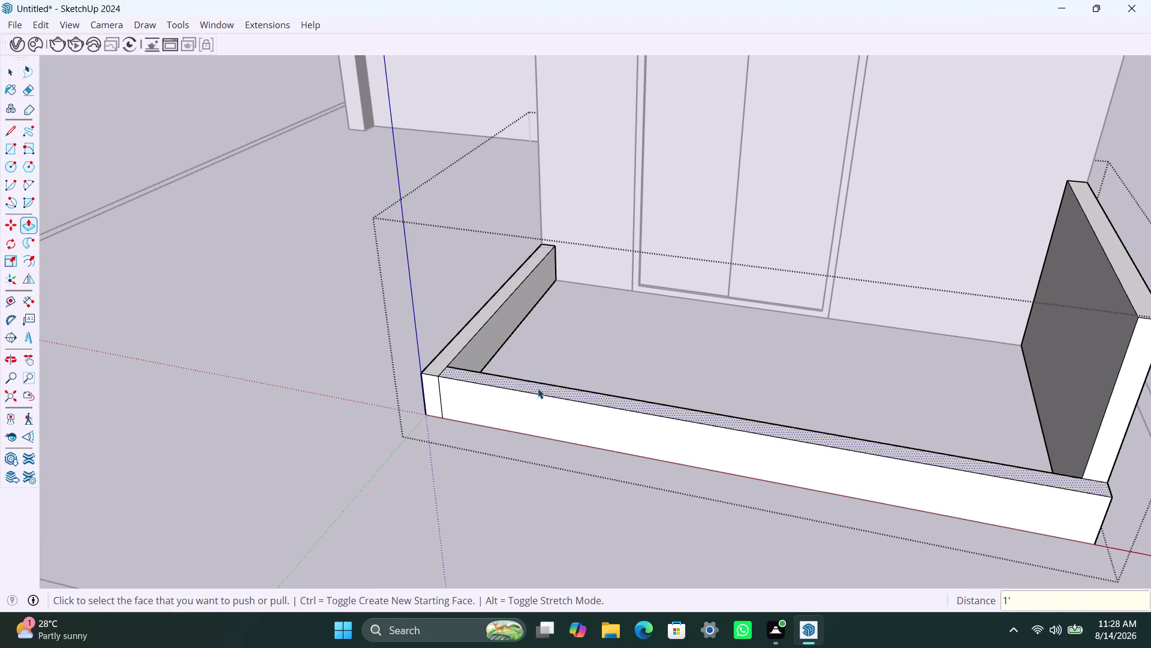
scroll(down, 3)
click(895, 331)
scroll(down, 3)
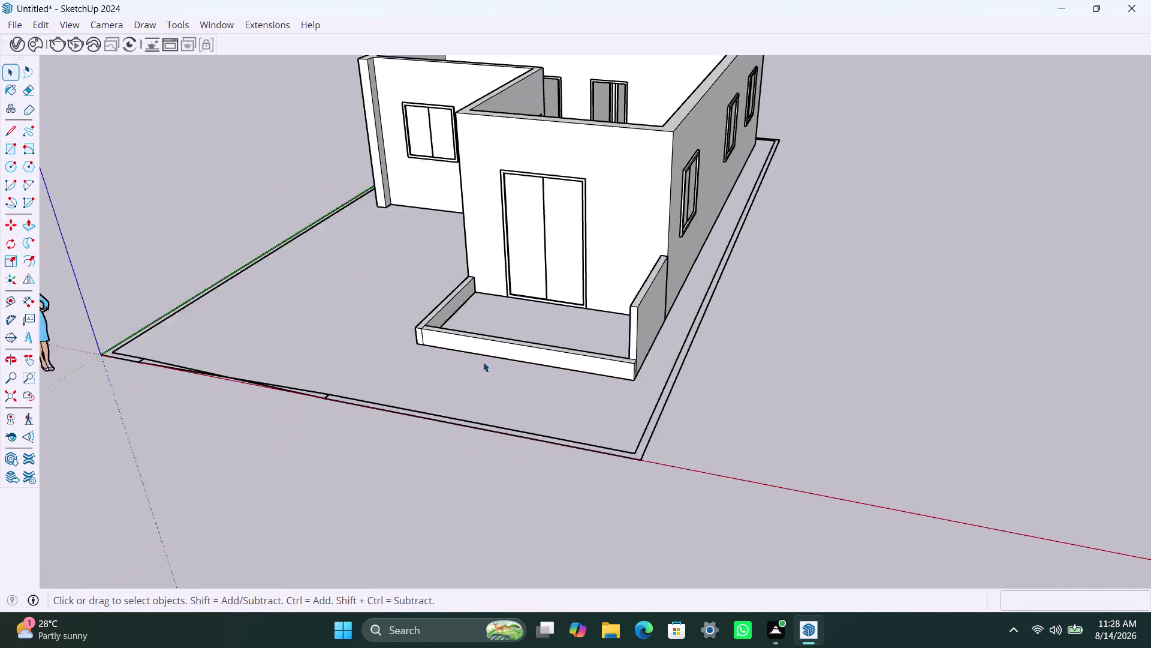
Run Fixit 101 on the balcony walls group and dismiss the results.
scroll(down, 3)
middle_drag(456, 347, 919, 321)
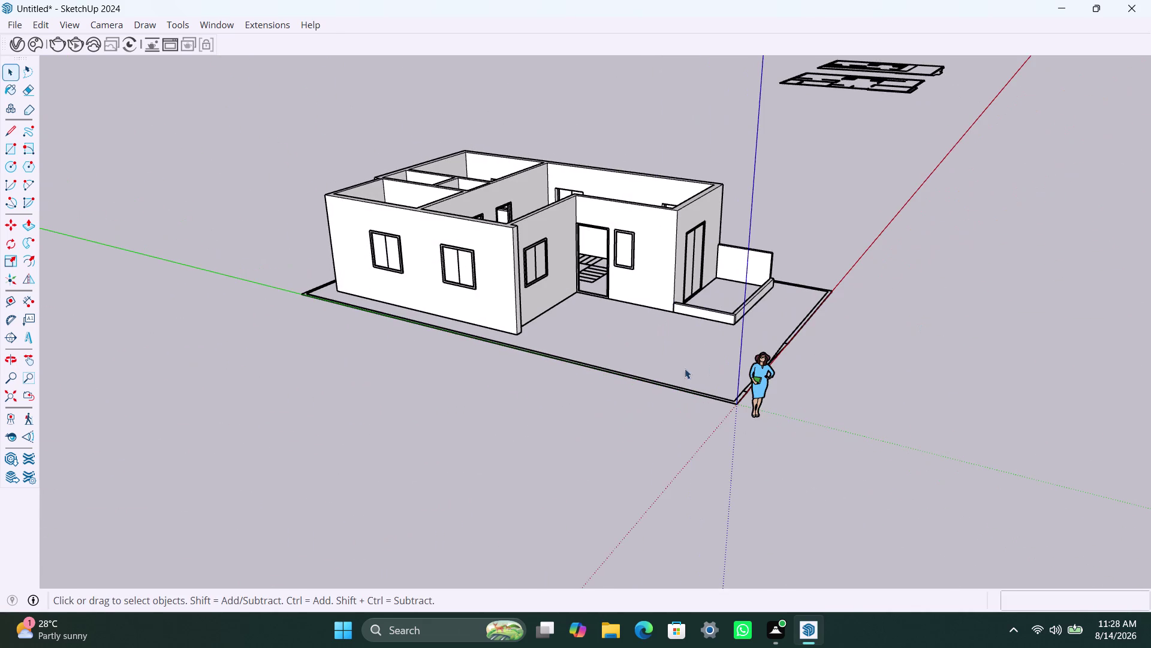
scroll(up, 3)
scroll(up, 3)
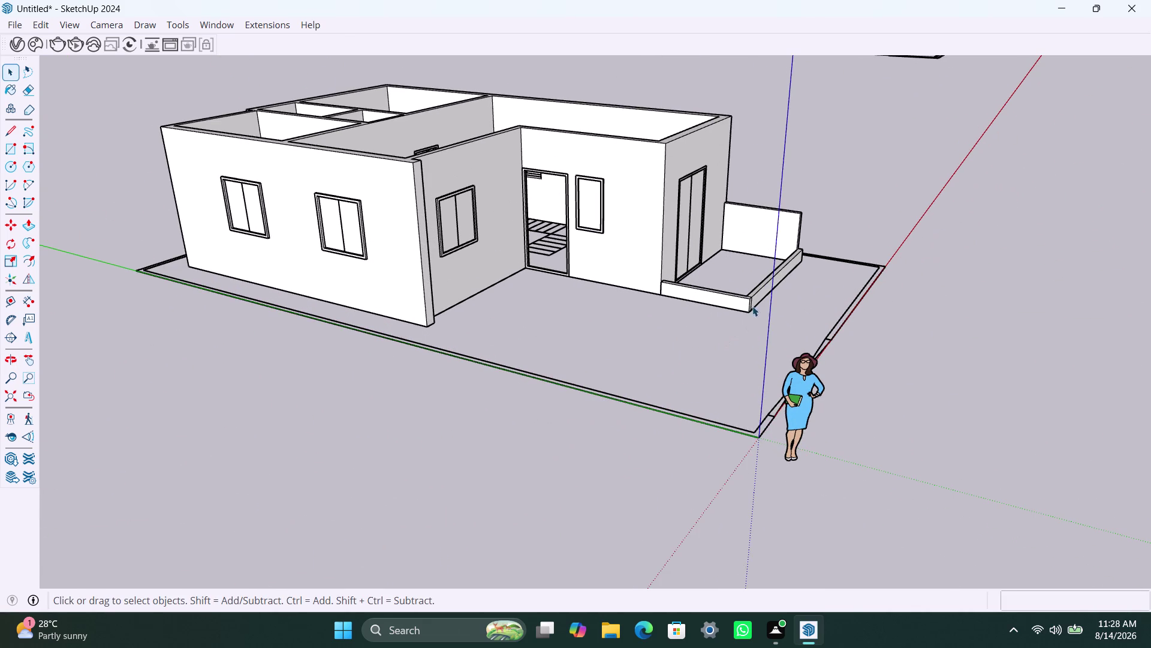
scroll(up, 3)
click(678, 291)
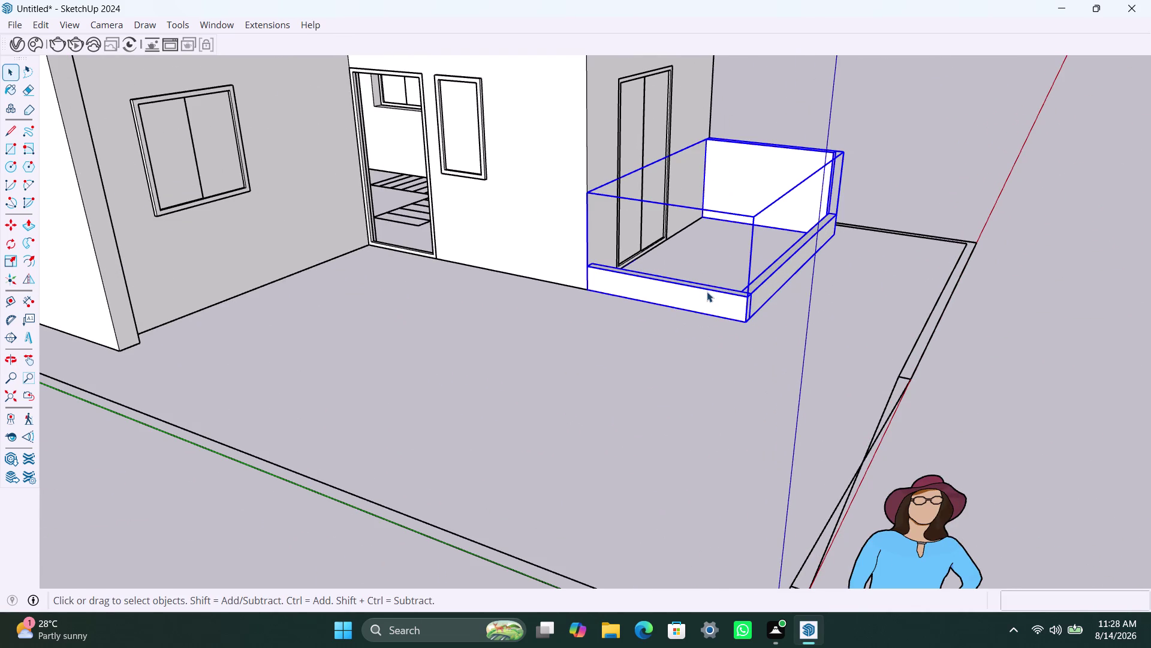
right_click(706, 292)
click(753, 345)
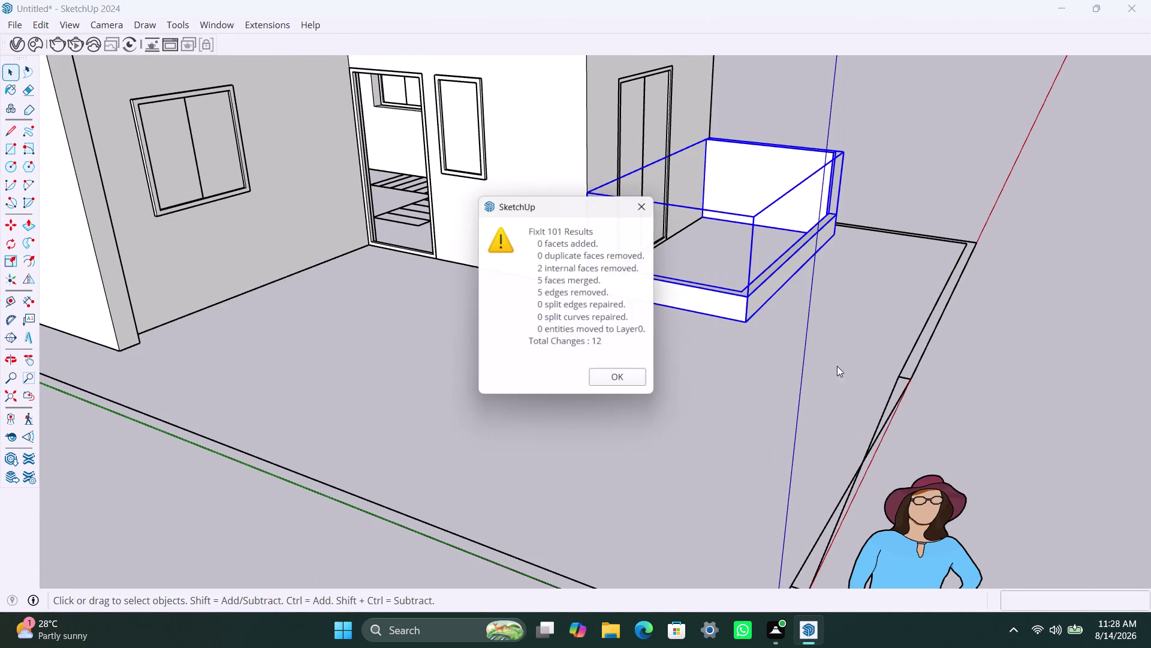
click(615, 382)
click(913, 164)
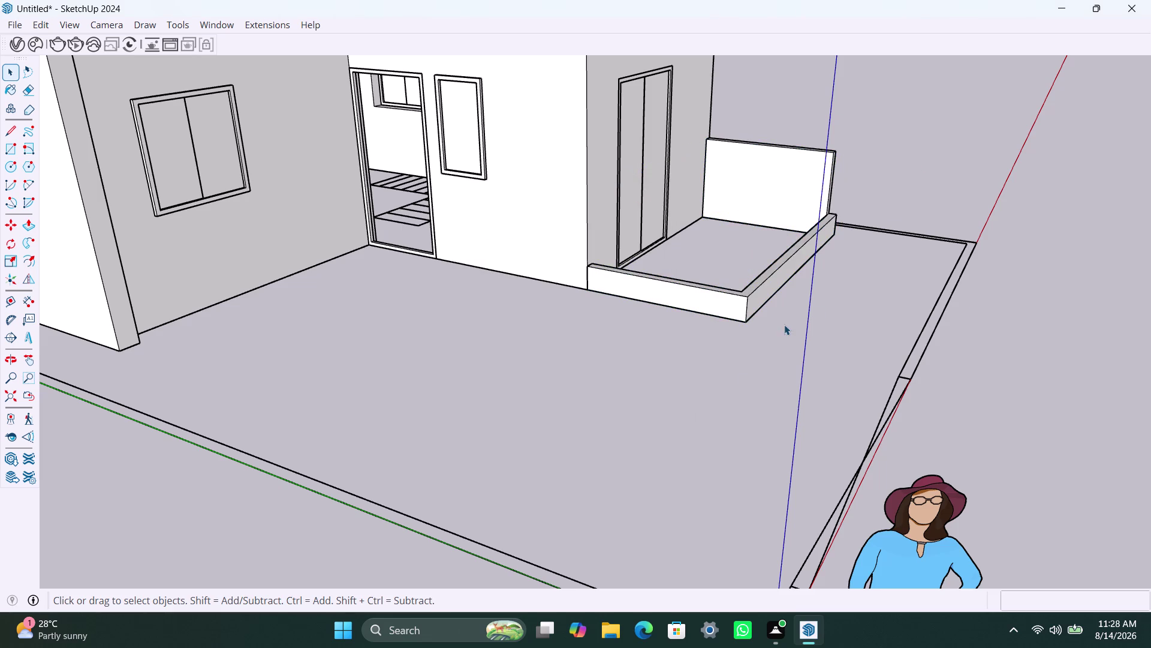
Orbit to the balcony front and run Fixit 101 on the walls again.
scroll(down, 3)
scroll(up, 3)
middle_drag(778, 299, 262, 360)
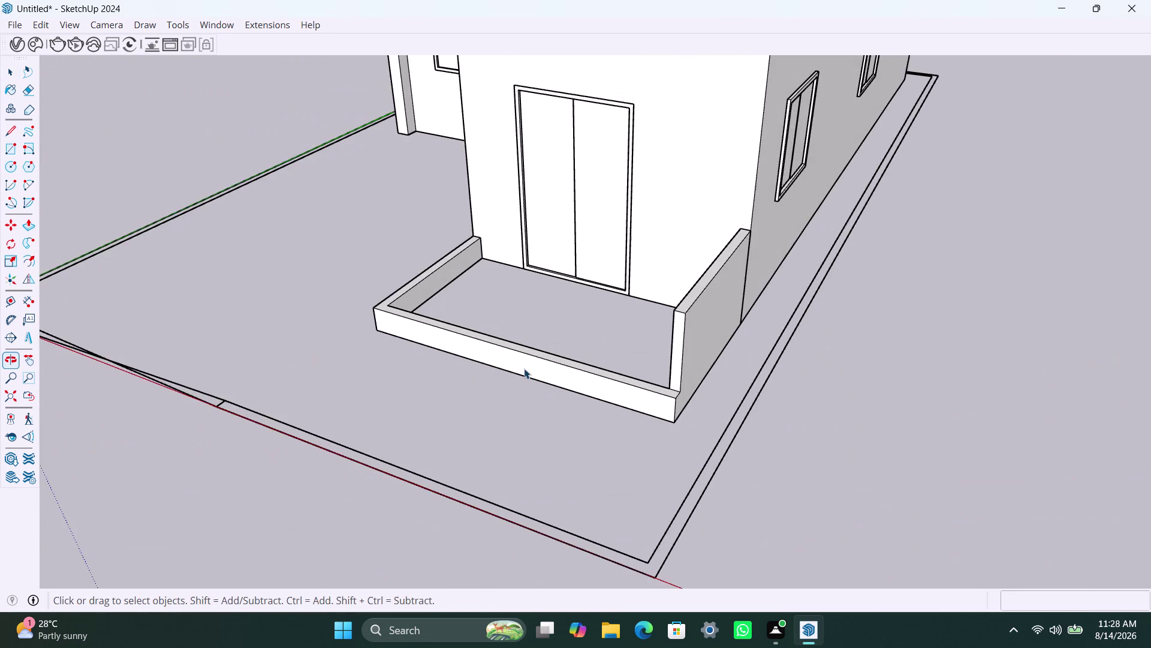
scroll(up, 3)
scroll(up, 3)
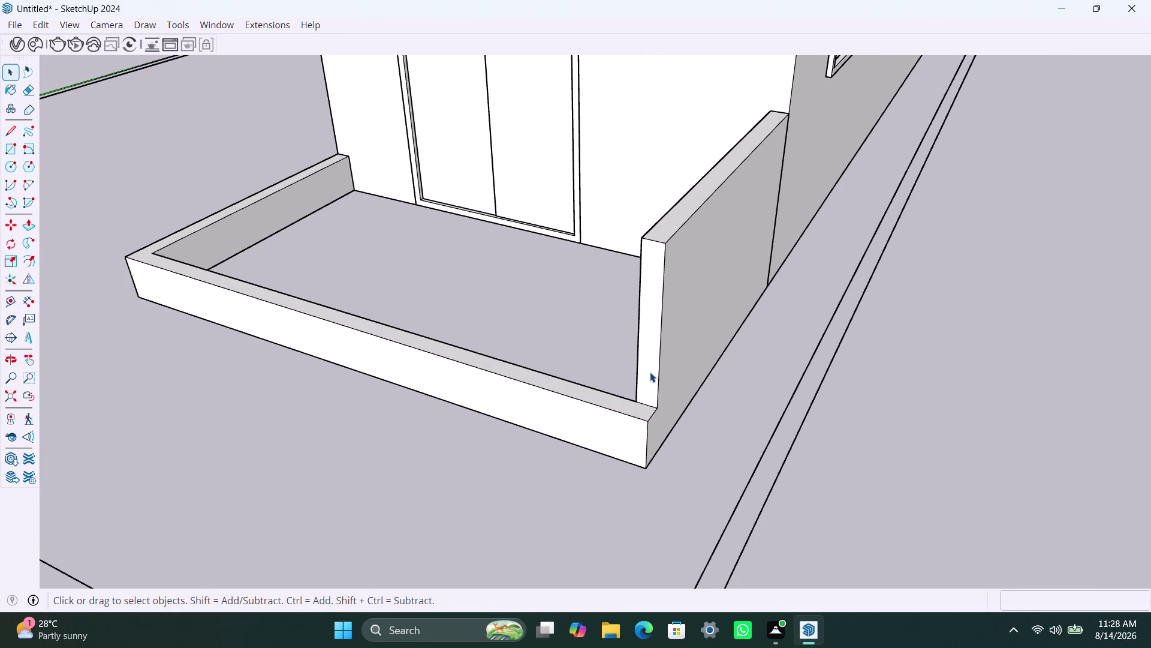
click(652, 371)
right_click(653, 370)
click(732, 350)
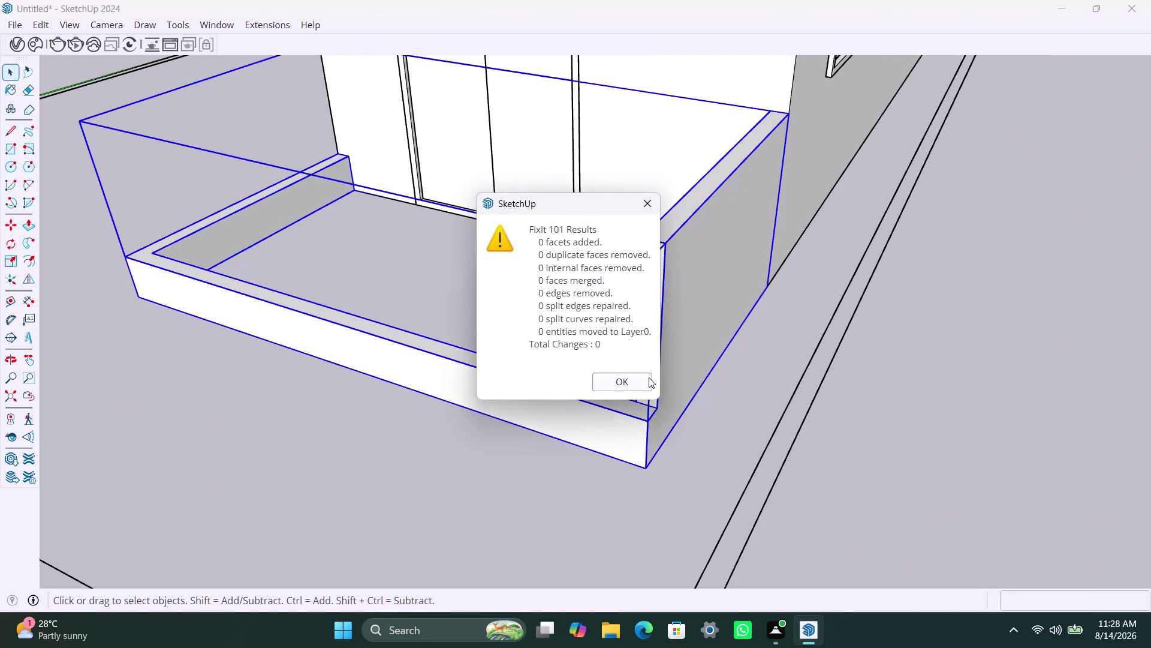
click(613, 378)
scroll(down, 3)
click(828, 383)
scroll(down, 3)
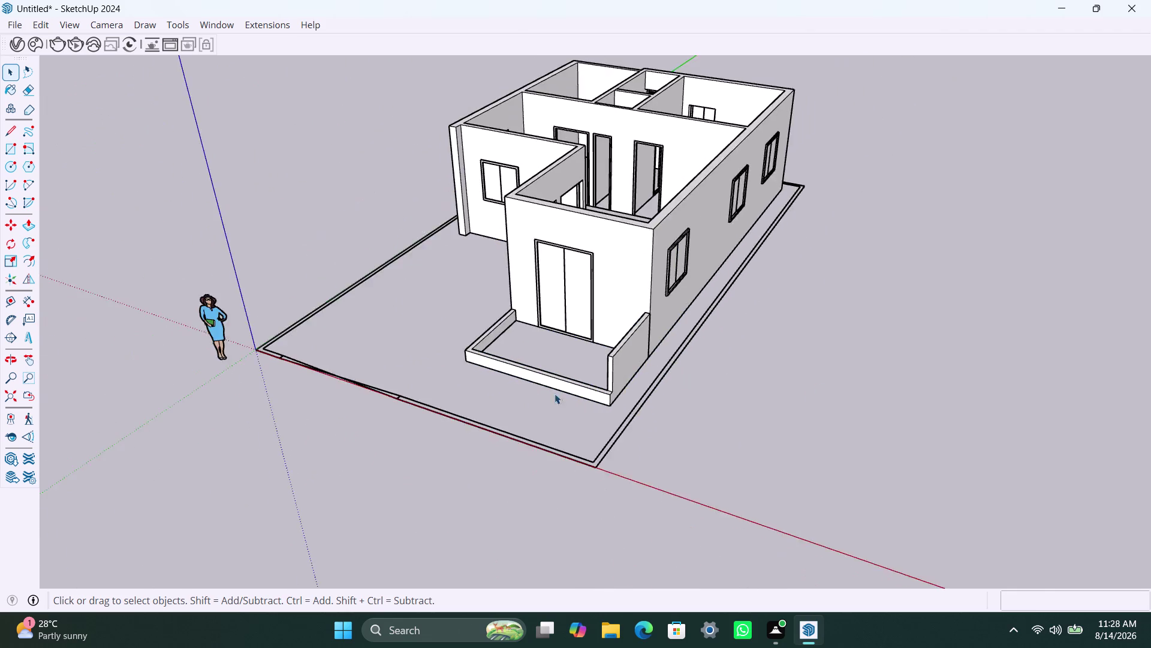
Orbit over the house into a top-down plan view, then to an angled view.
scroll(down, 3)
middle_drag(523, 387, 747, 400)
click(768, 304)
scroll(up, 3)
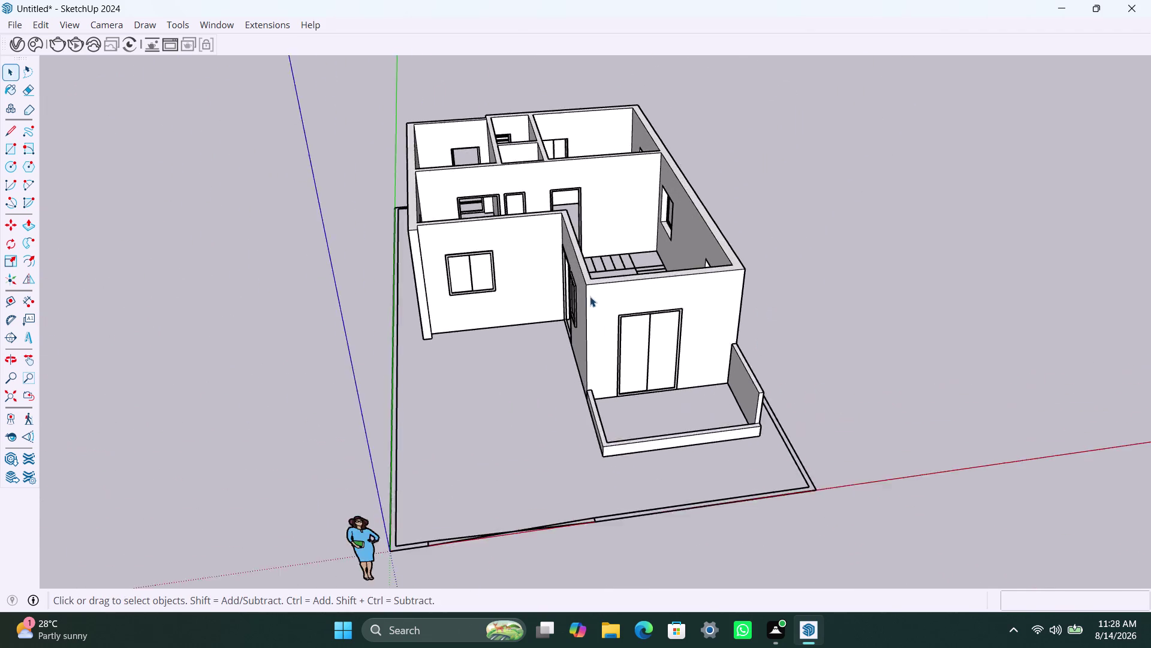
scroll(up, 3)
scroll(down, 3)
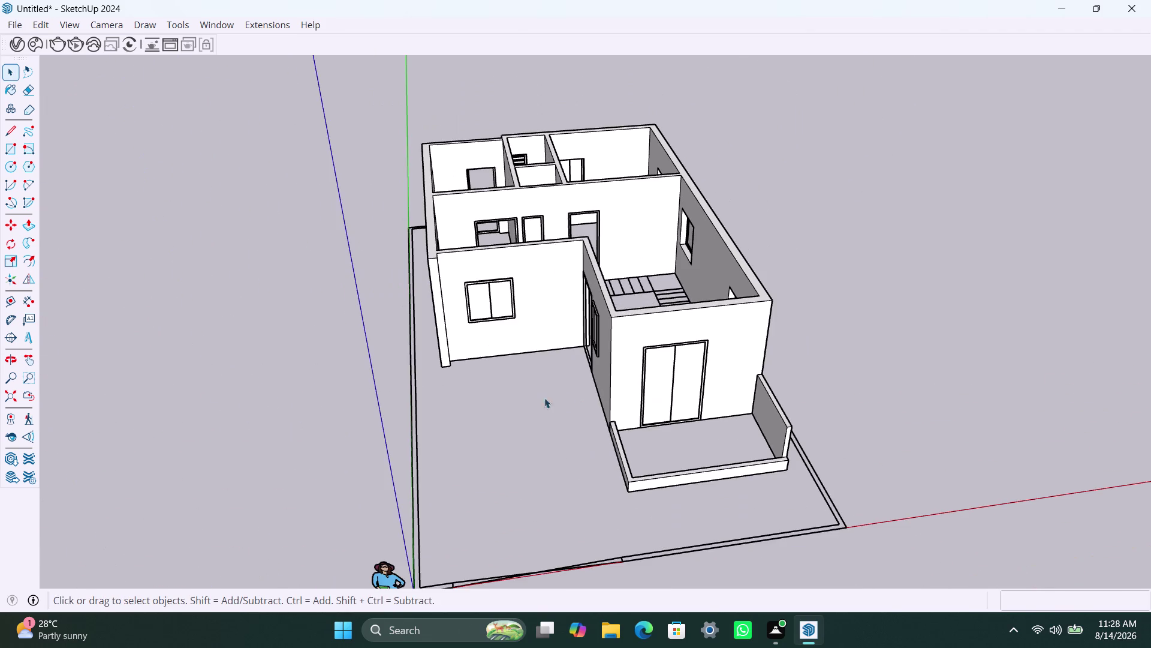
middle_drag(525, 404, 925, 444)
scroll(up, 3)
middle_drag(521, 276, 575, 305)
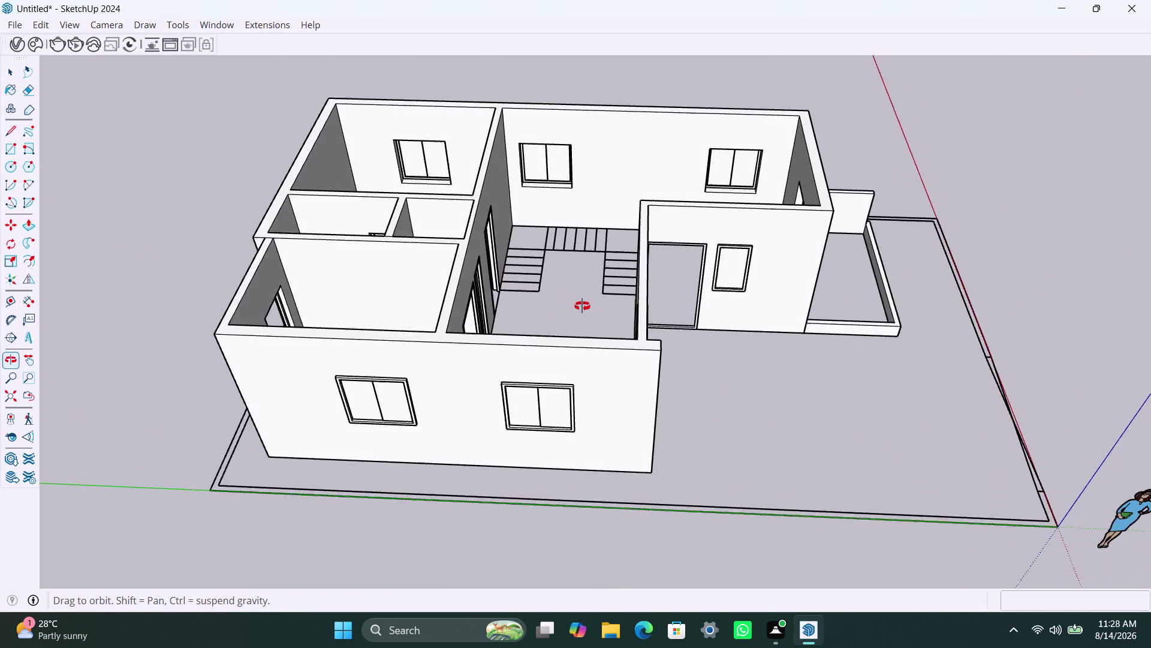
middle_drag(575, 305, 586, 513)
scroll(up, 3)
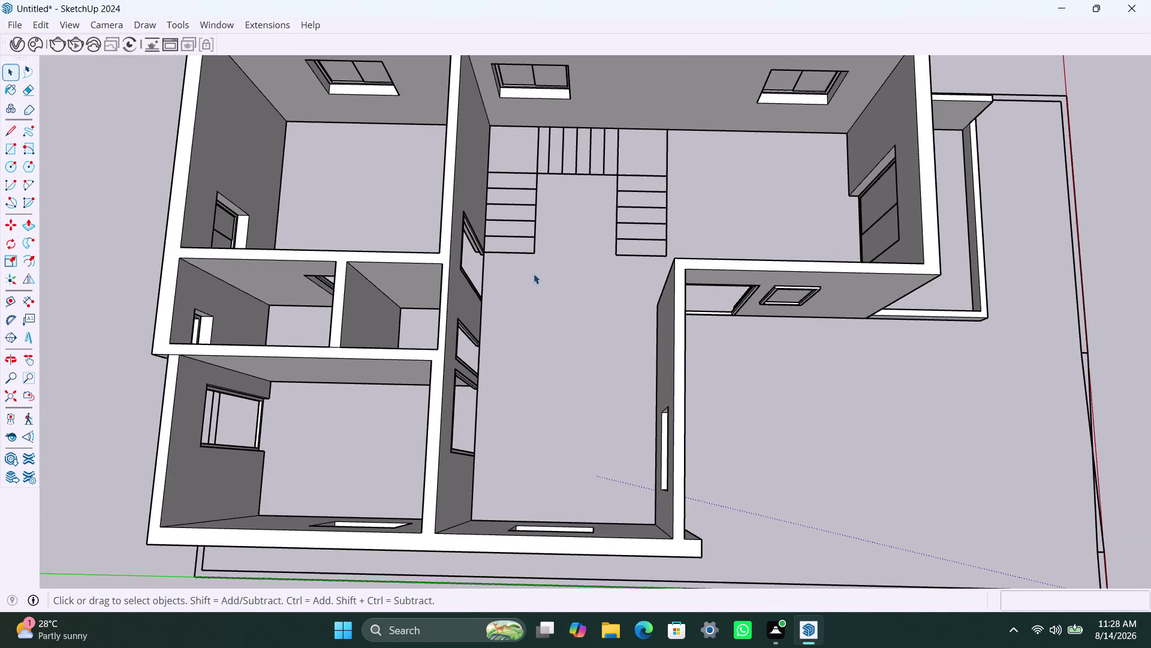
middle_drag(531, 290, 531, 344)
scroll(down, 3)
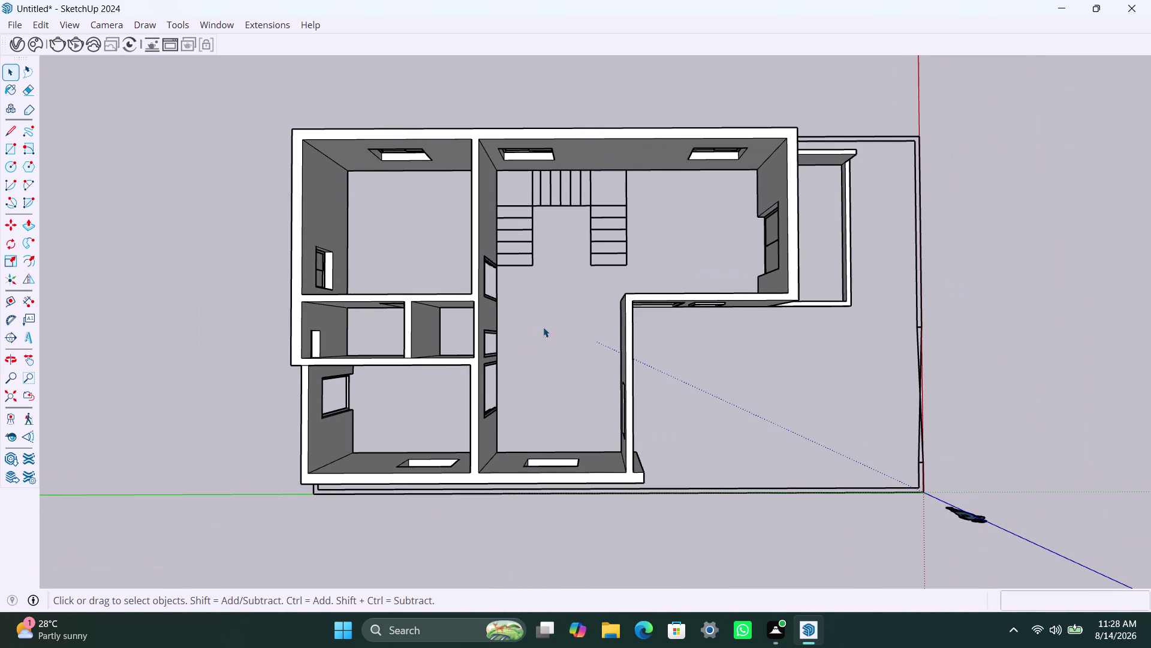
middle_drag(543, 327, 514, 381)
scroll(up, 3)
middle_click(509, 341)
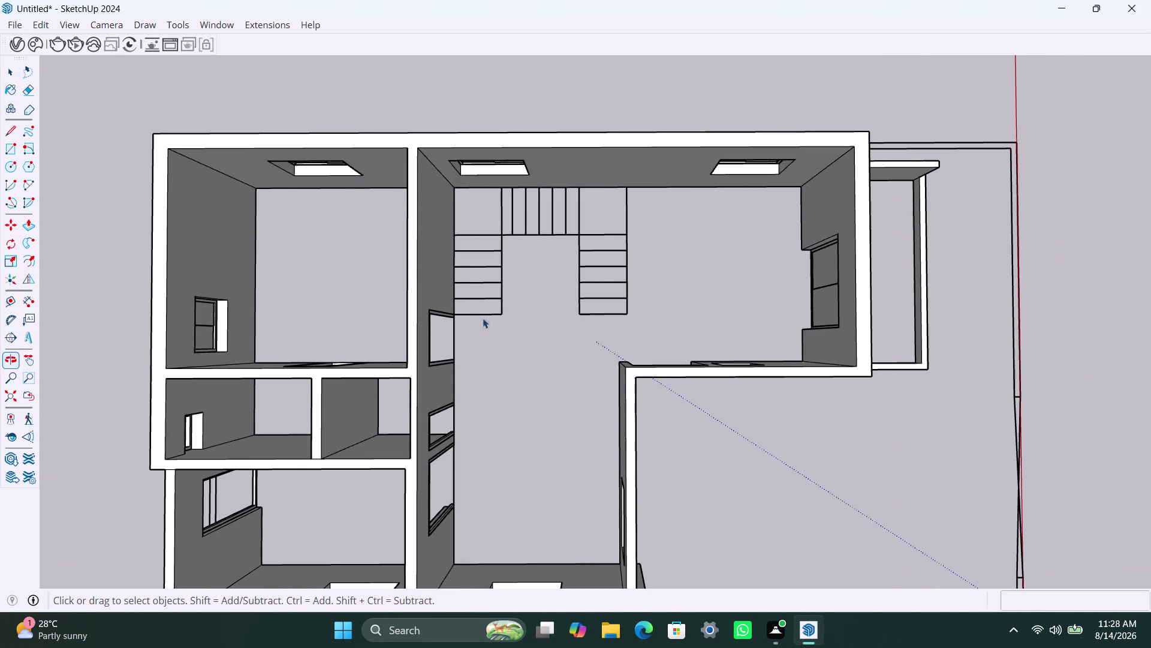
scroll(up, 3)
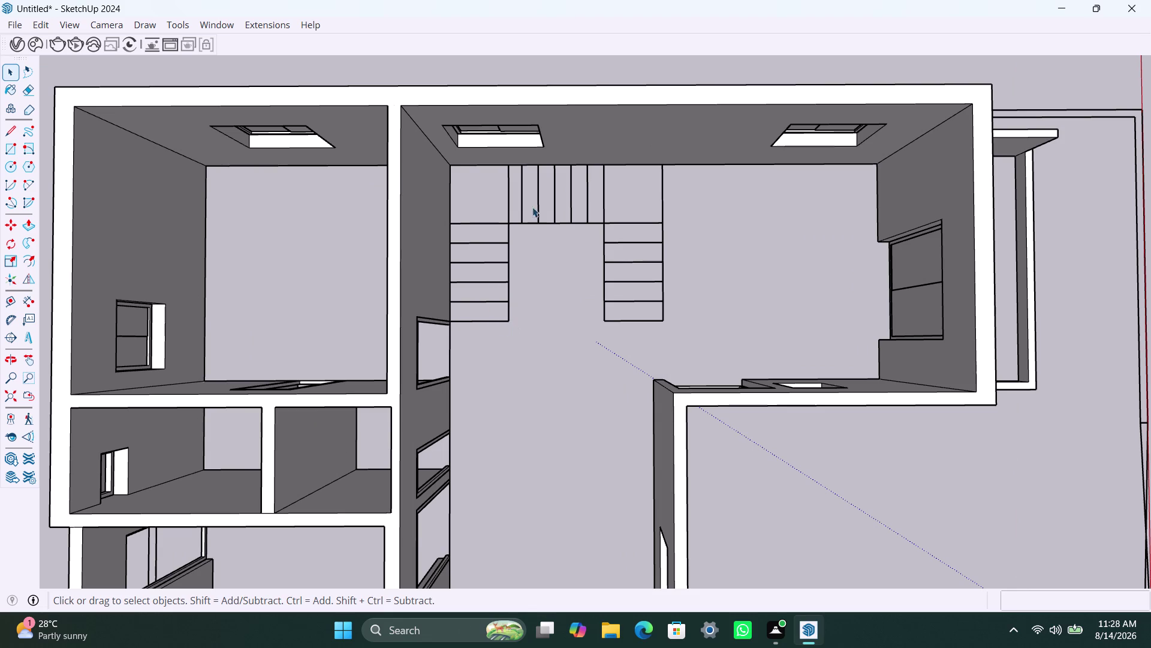
scroll(down, 3)
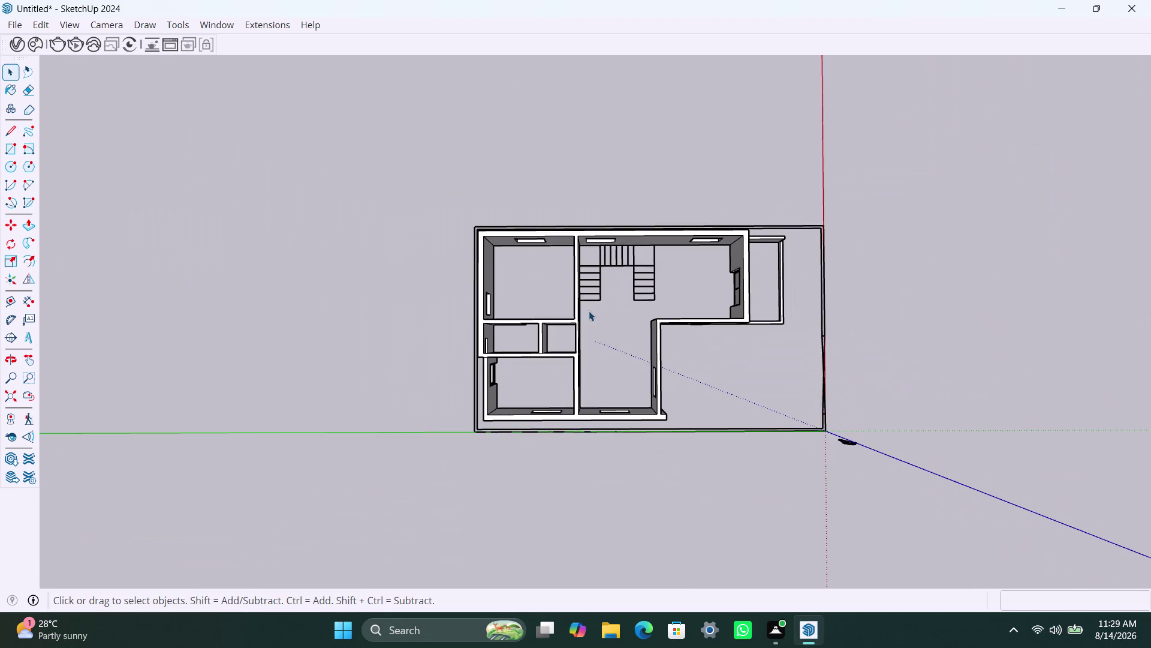
middle_drag(588, 310, 127, 212)
scroll(down, 3)
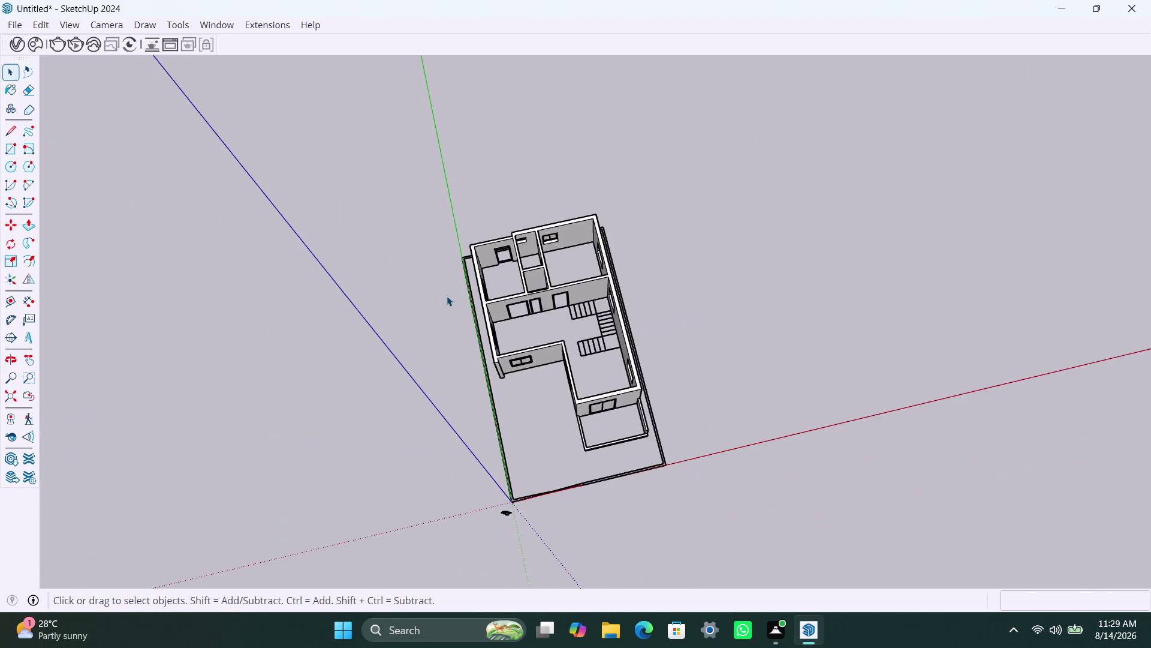
middle_drag(446, 295, 378, 256)
scroll(up, 3)
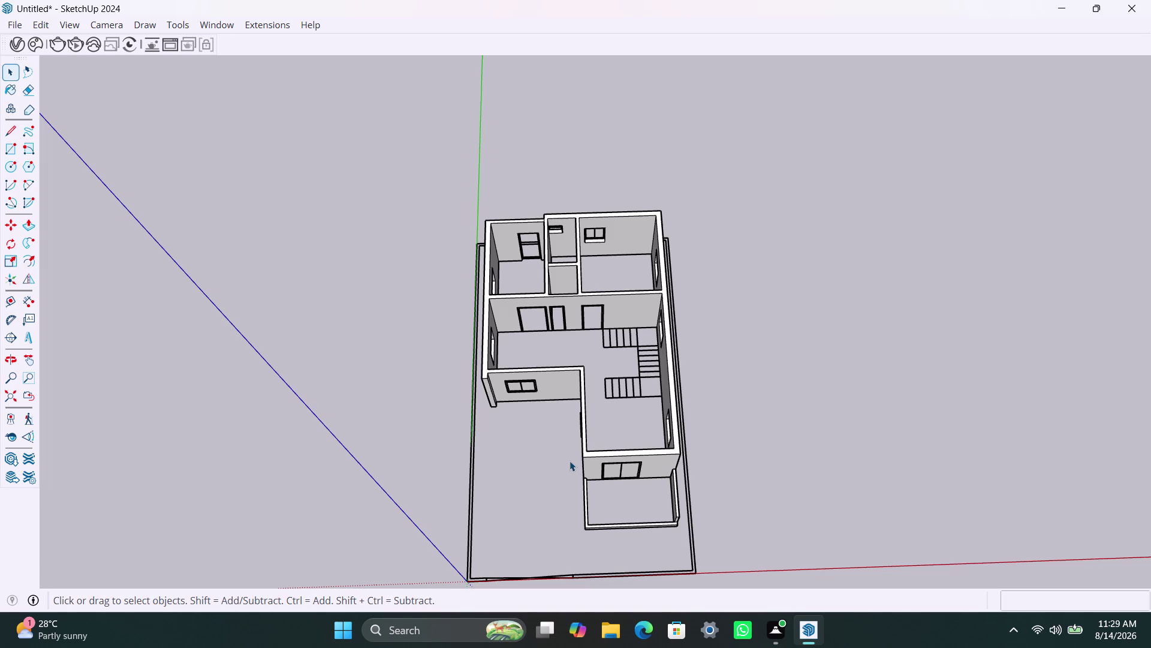
Pan back to the house interior and zoom onto the left stair flight's bottom step.
scroll(down, 3)
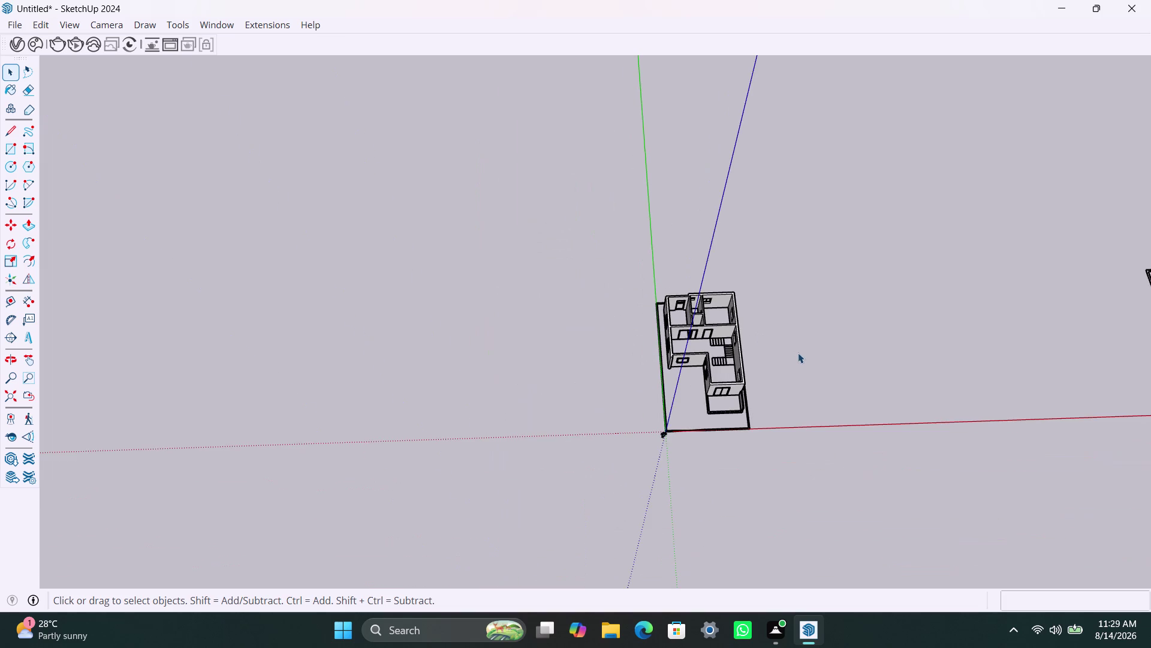
middle_drag(796, 352, 423, 383)
scroll(up, 3)
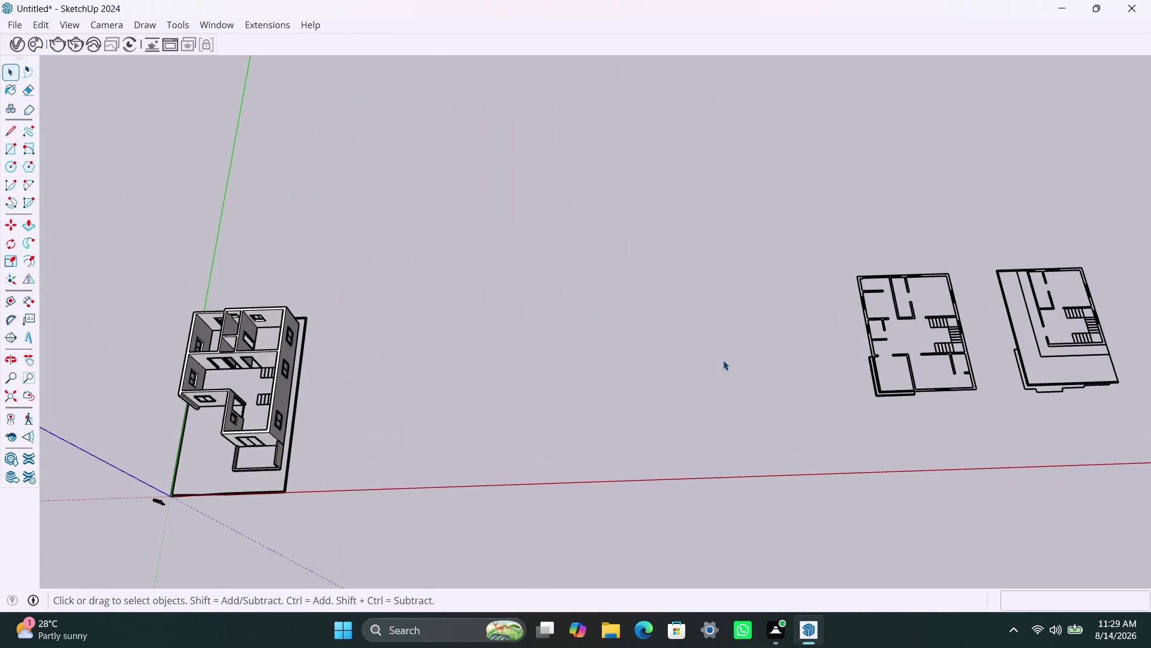
scroll(up, 3)
middle_drag(771, 315, 768, 300)
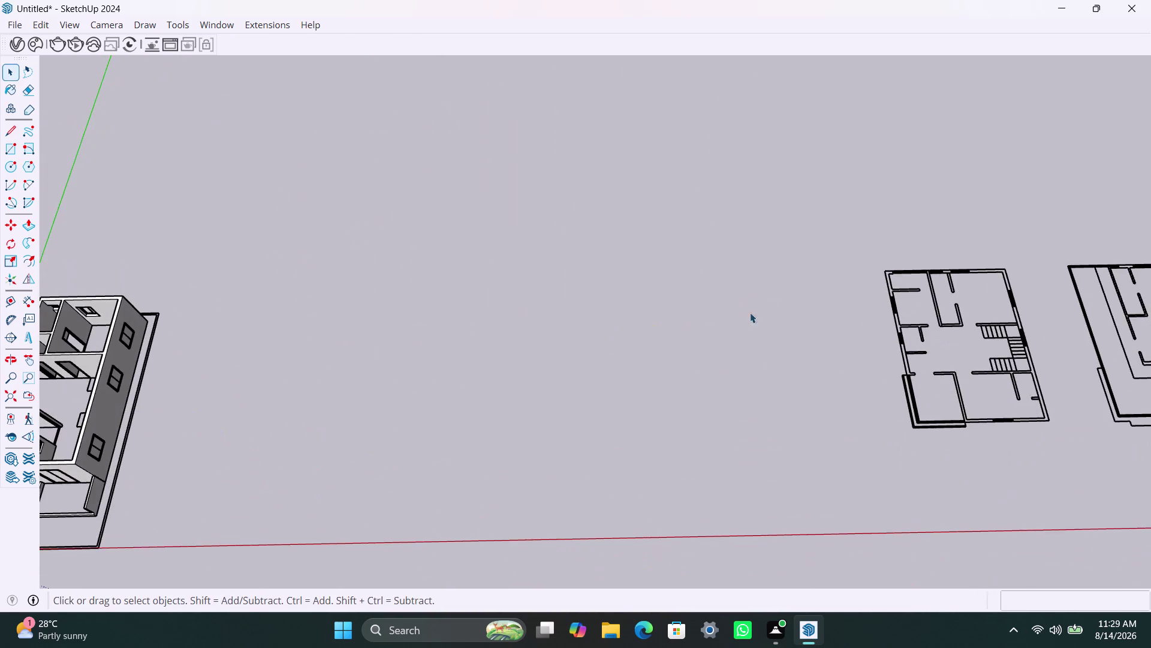
scroll(up, 3)
middle_drag(795, 322, 559, 340)
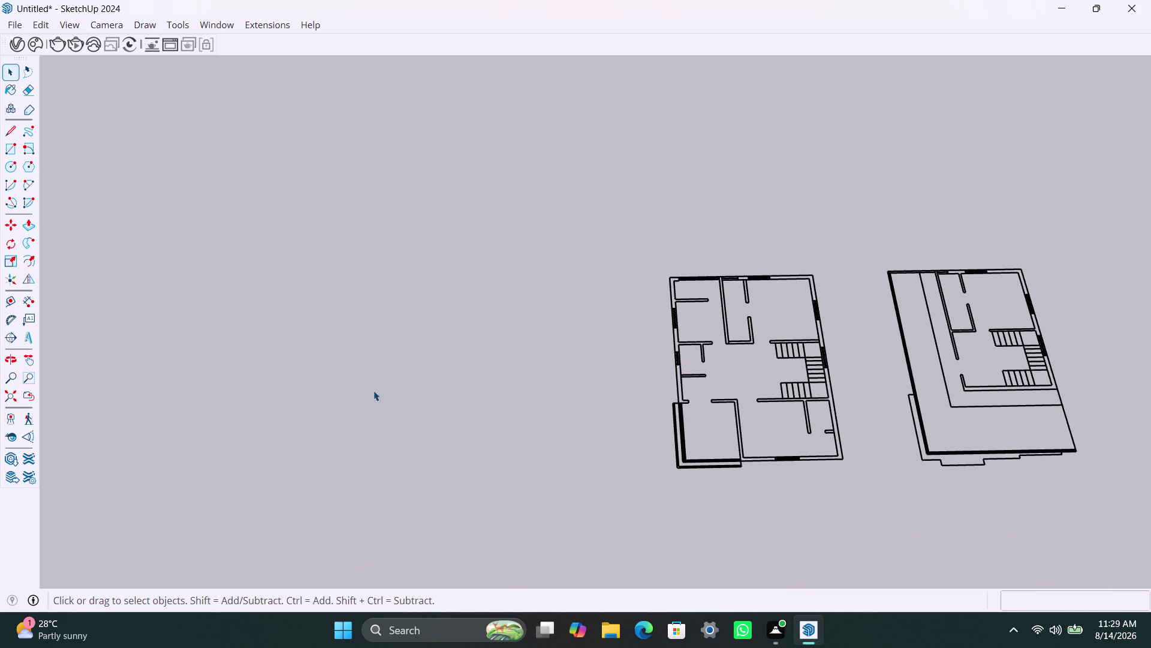
scroll(down, 3)
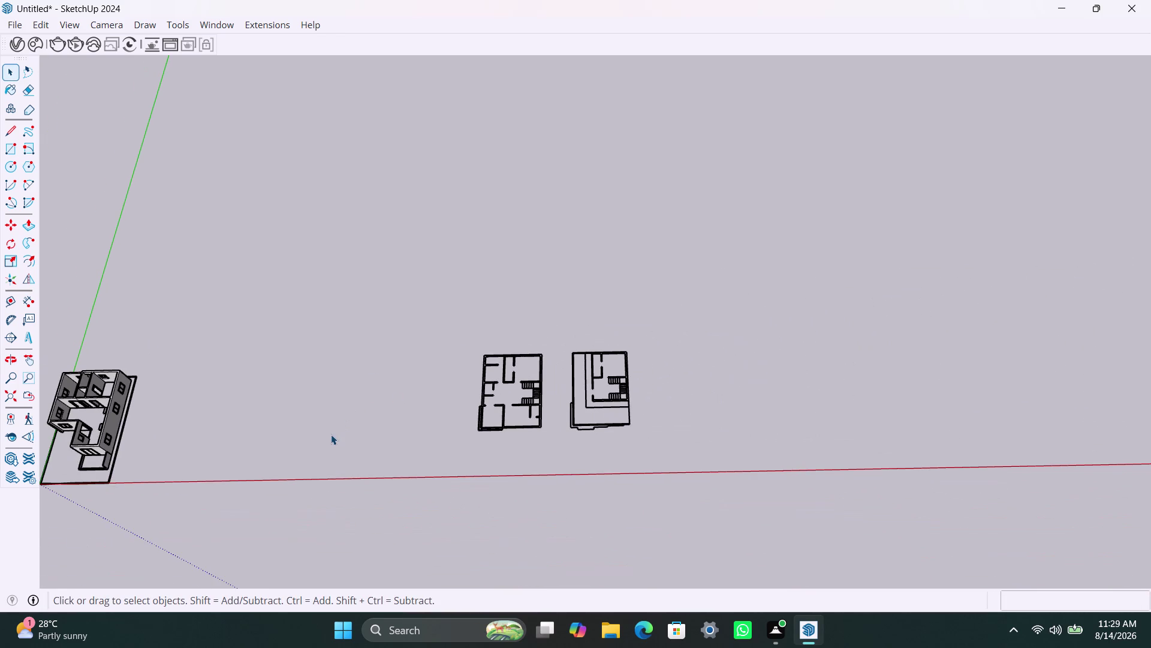
middle_drag(331, 434, 630, 404)
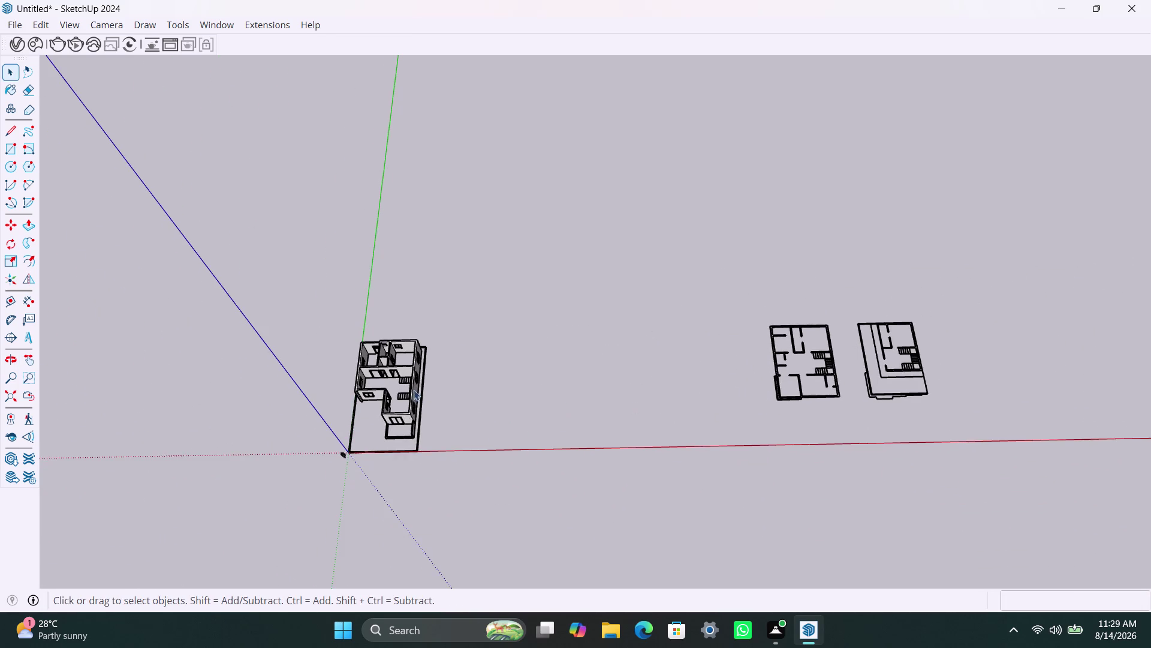
scroll(up, 3)
middle_drag(397, 369, 588, 355)
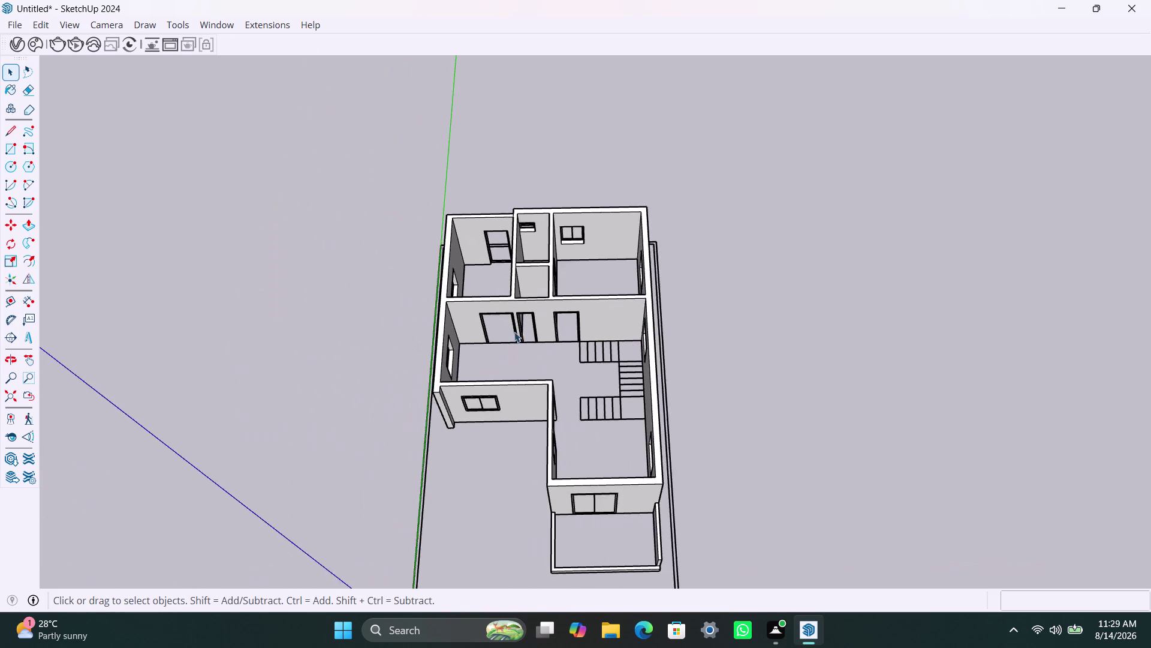
scroll(up, 3)
scroll(up, 3)
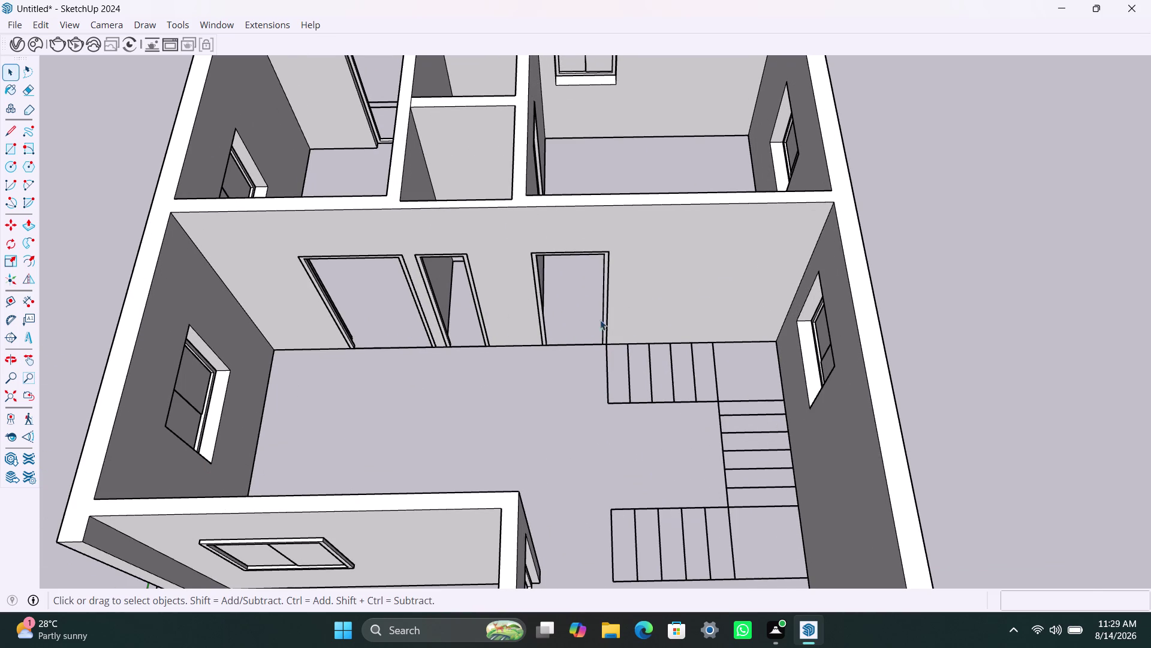
scroll(up, 3)
middle_drag(592, 444, 809, 439)
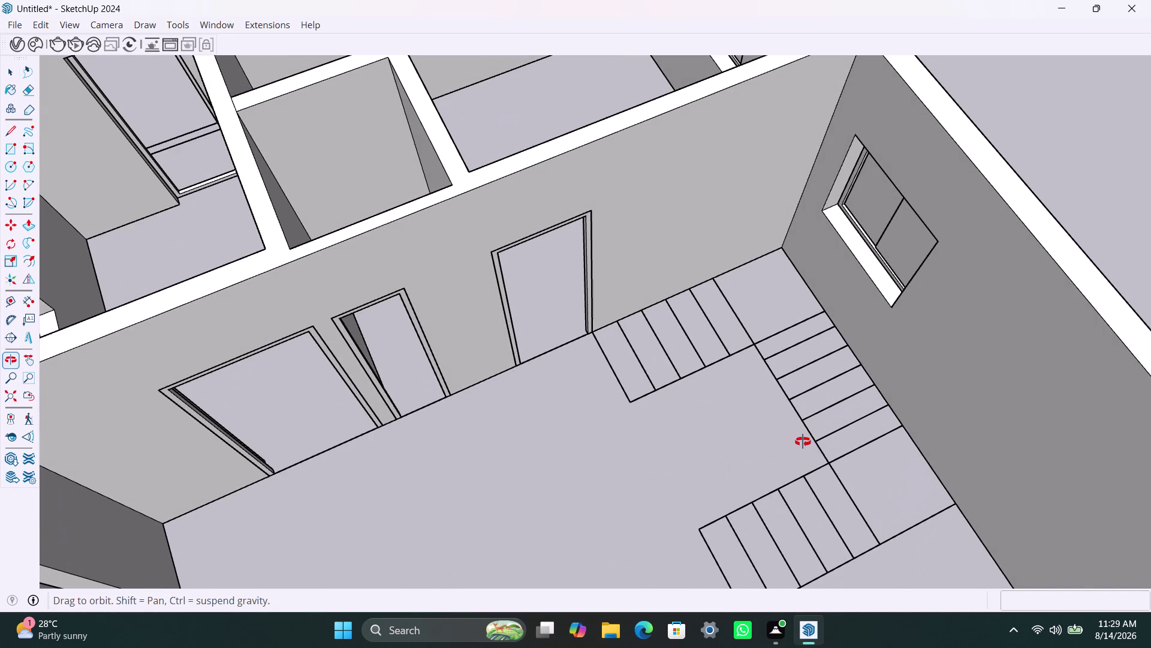
middle_drag(809, 440, 752, 470)
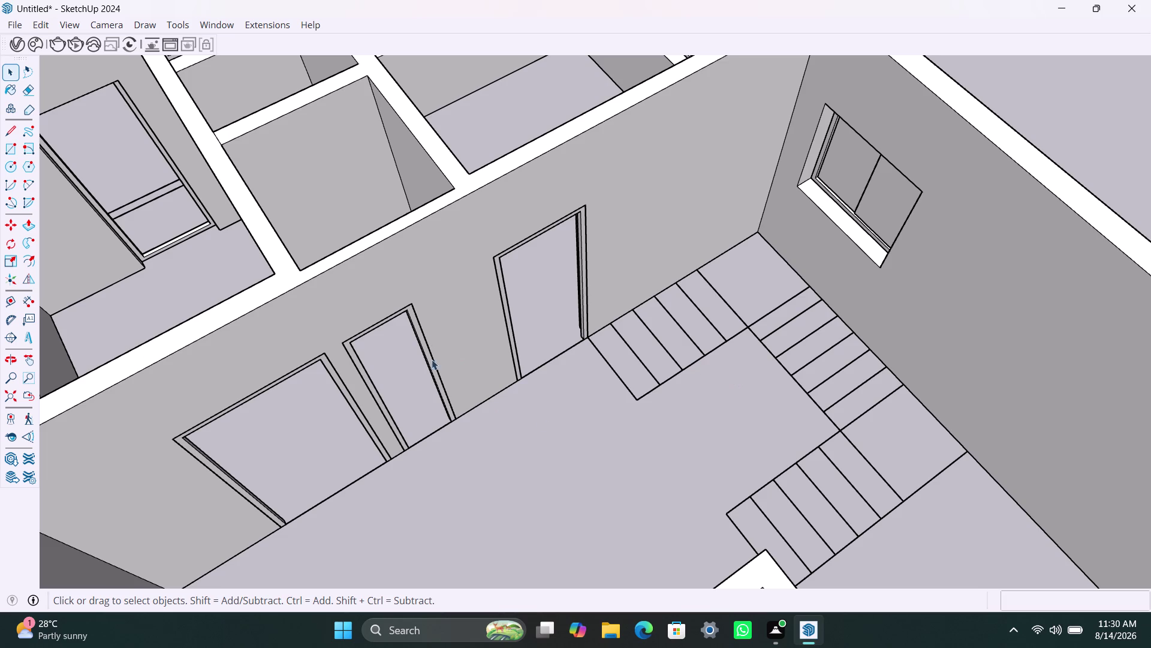
scroll(down, 3)
middle_drag(434, 405, 761, 432)
scroll(up, 3)
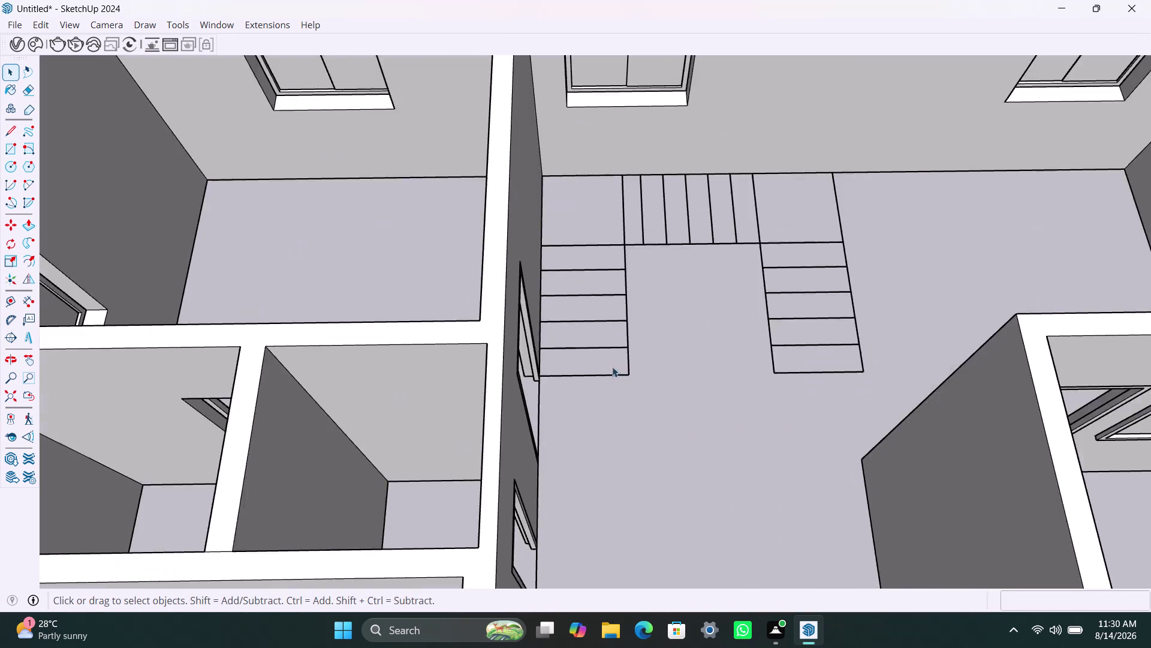
scroll(up, 3)
middle_drag(570, 390, 547, 458)
scroll(up, 3)
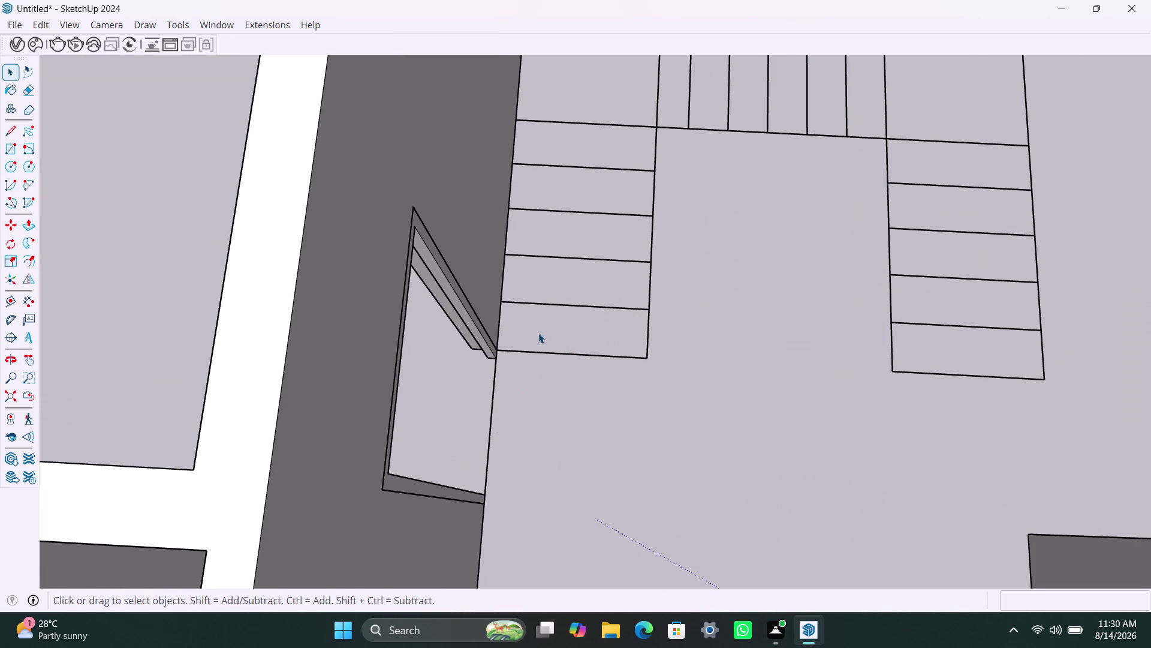
scroll(down, 3)
middle_drag(542, 339, 544, 414)
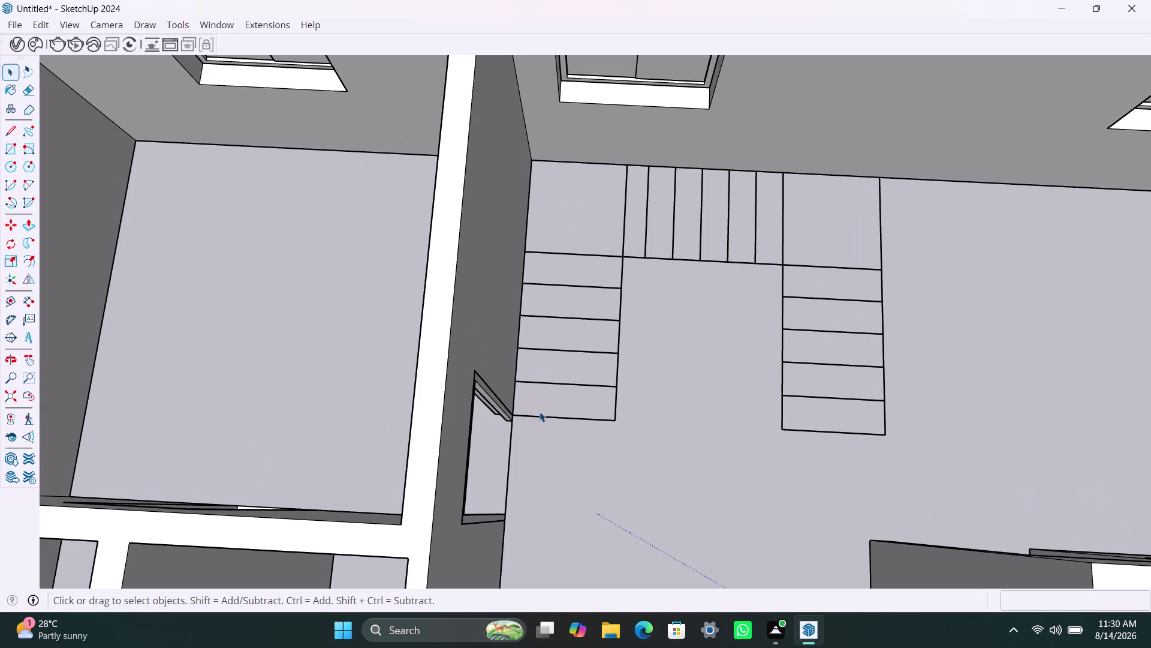
Draw a rectangle over the bottom step and push it up 9 inches.
key(r)
click(516, 382)
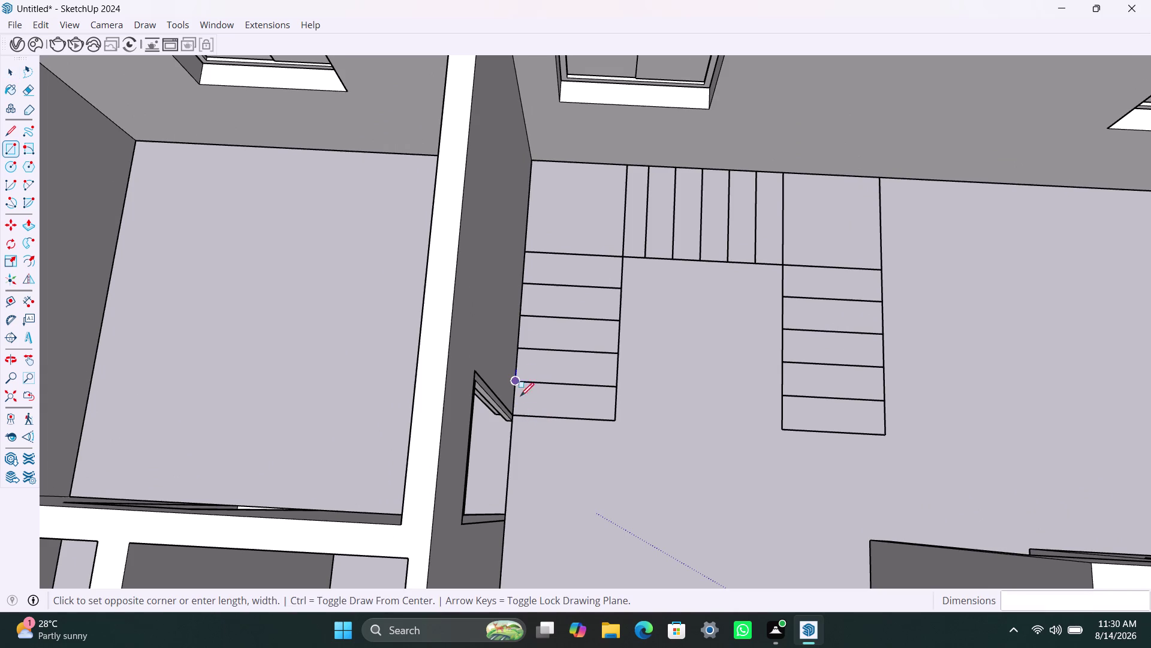
click(613, 420)
key(space)
double_click(580, 409)
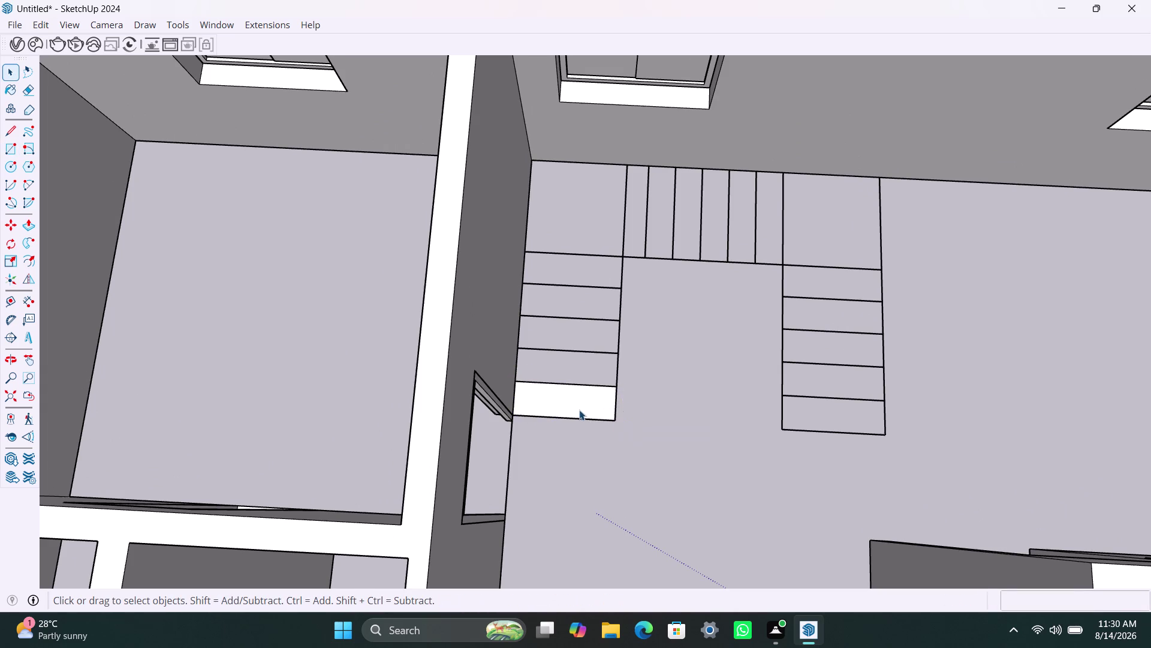
key(p)
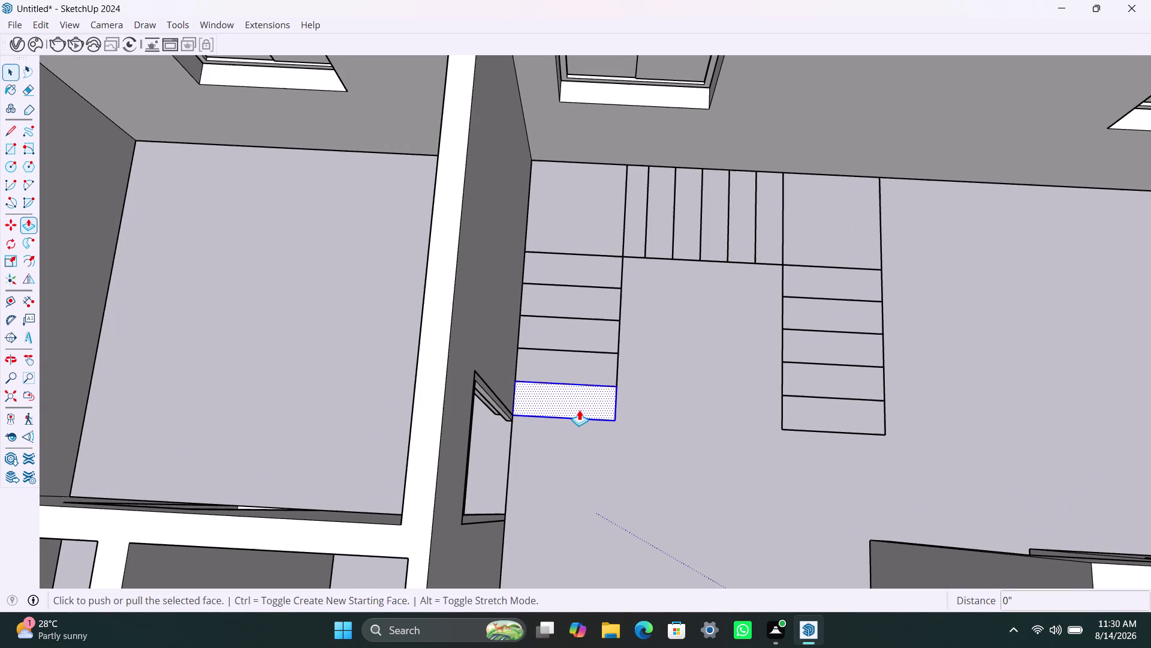
click(579, 406)
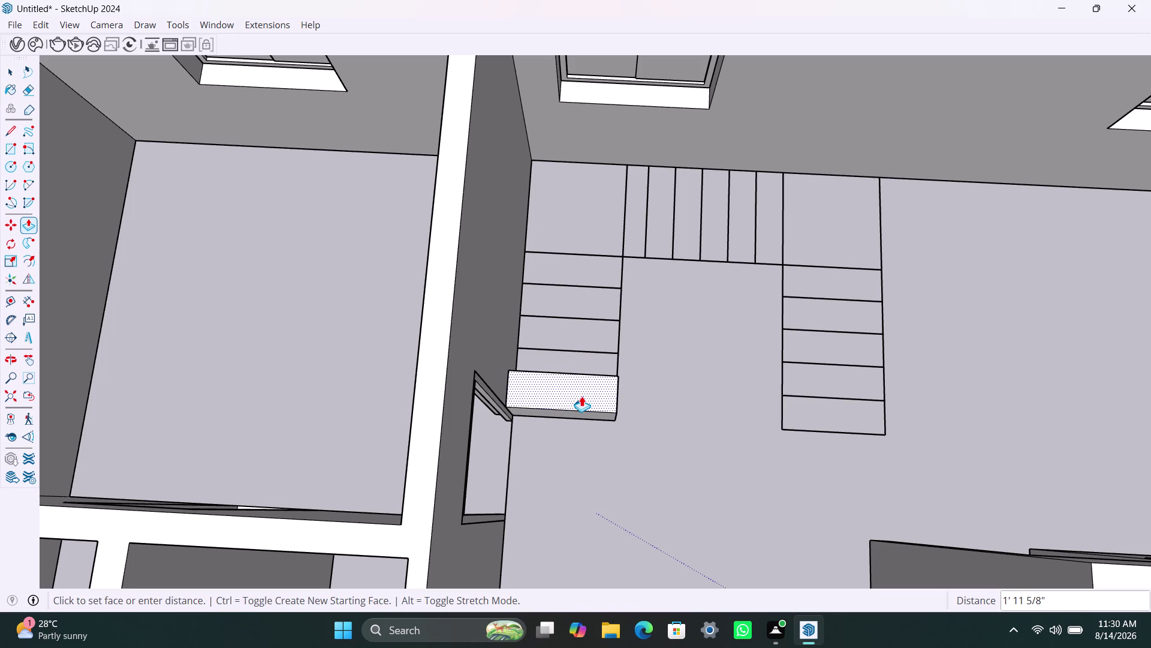
middle_drag(583, 398, 590, 294)
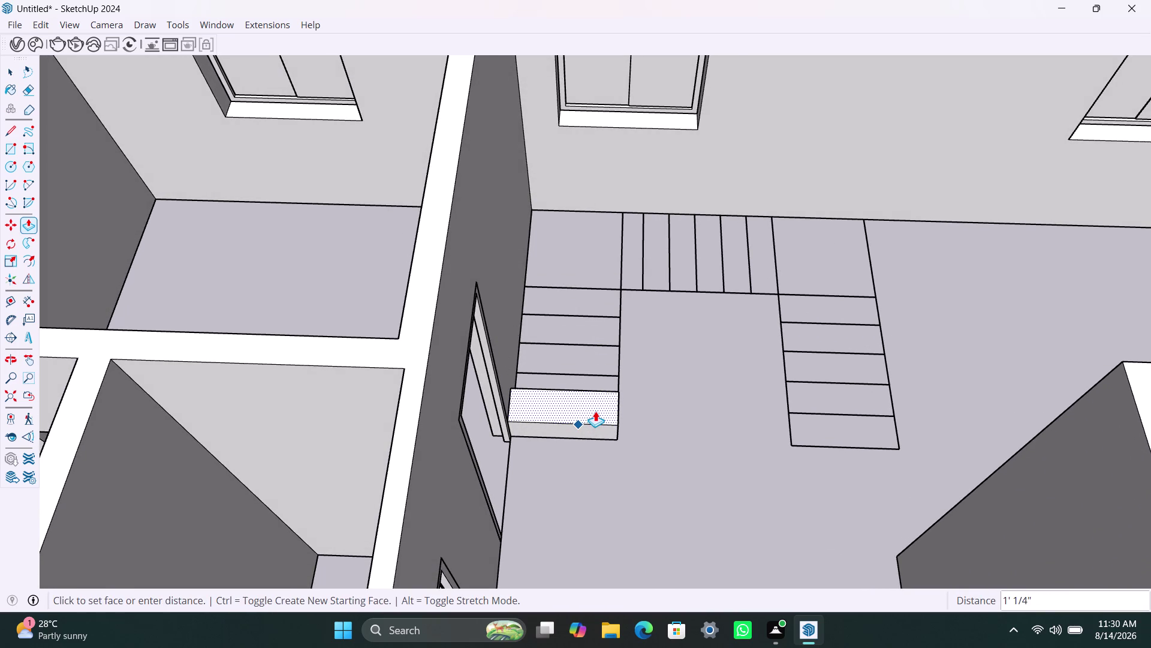
key(9)
key(shift+quotedbl)
key(Return)
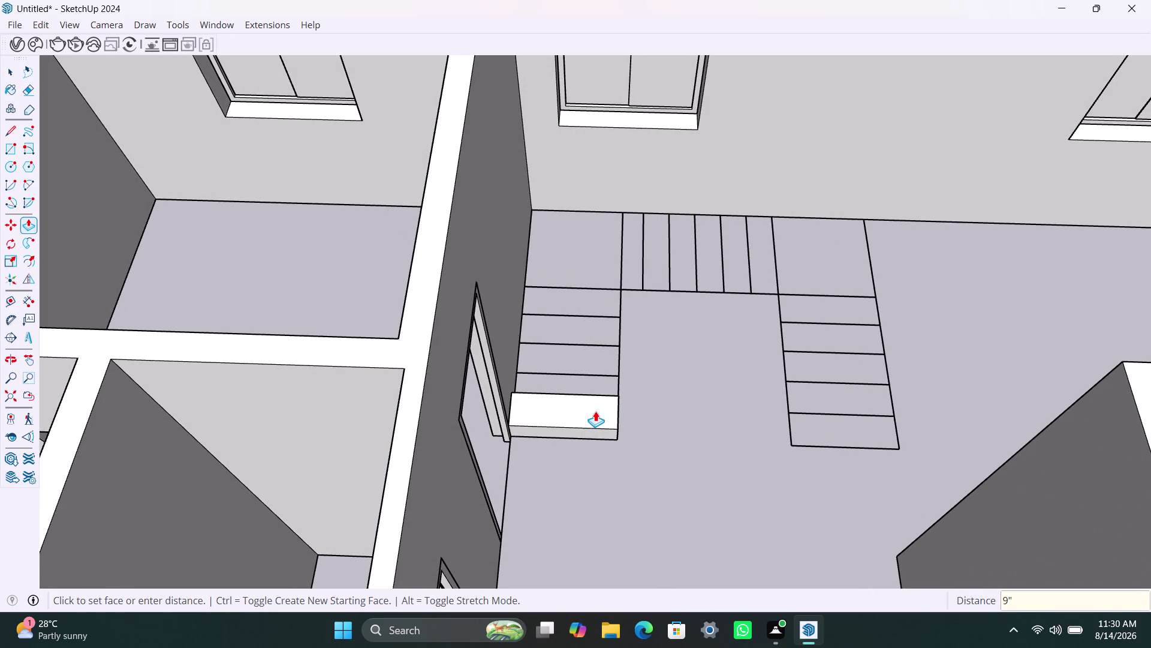
key(space)
Select the raised bottom step block and make it a group.
double_click(601, 414)
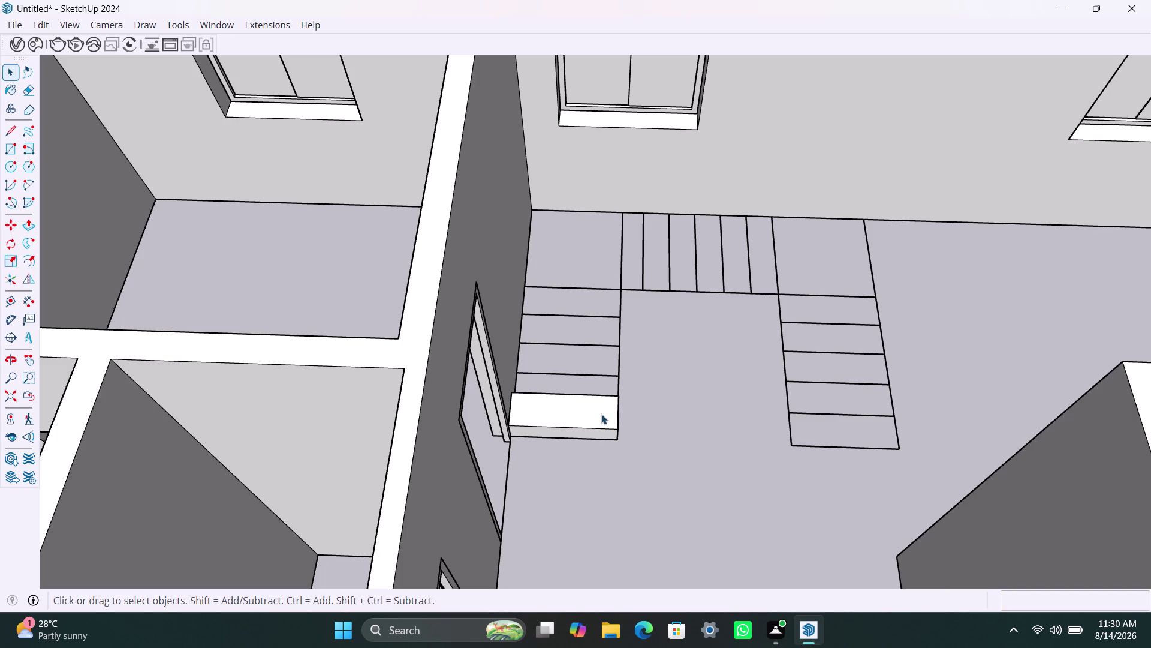
double_click(601, 416)
double_click(601, 416)
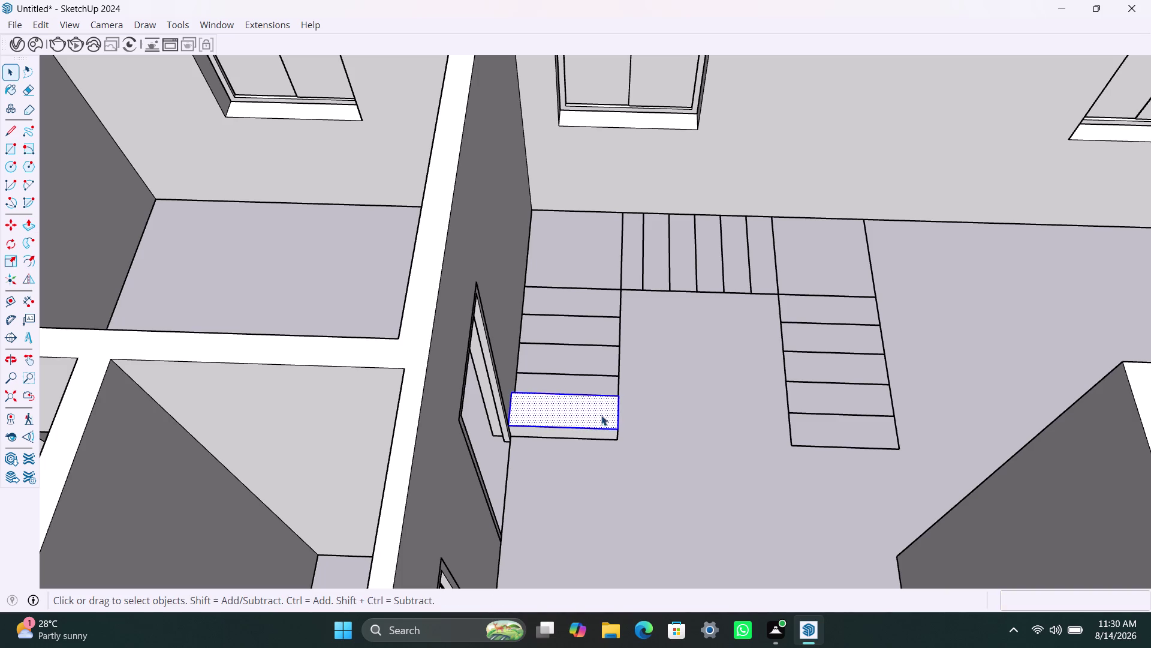
key(ctrl+z)
click(561, 424)
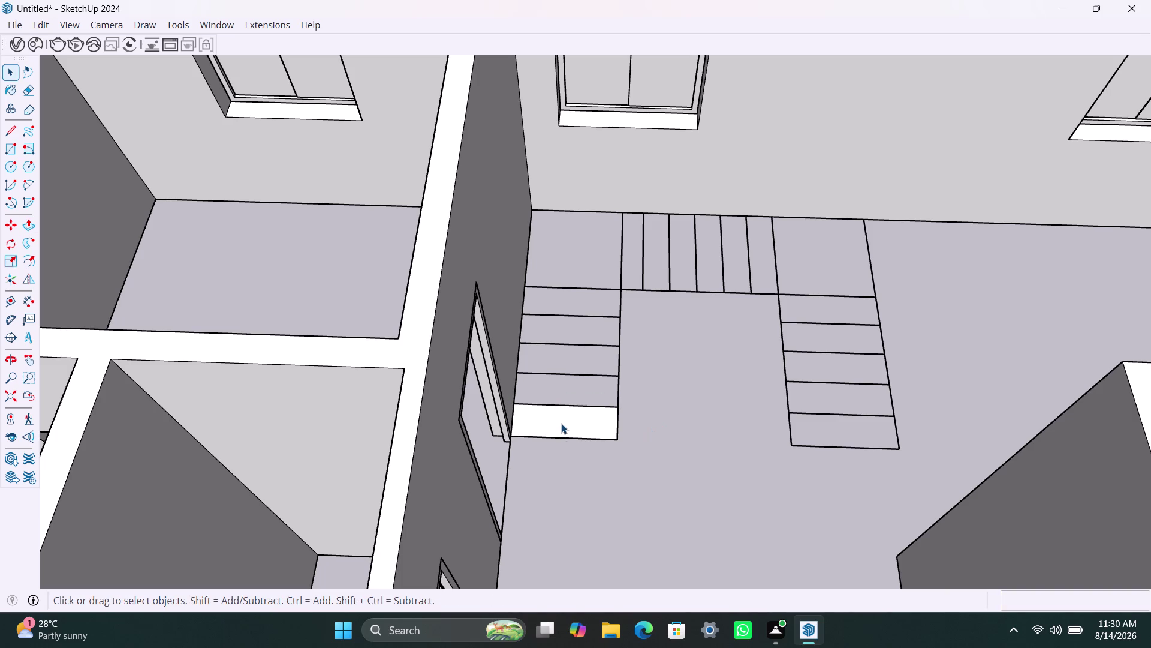
click(561, 424)
right_click(561, 423)
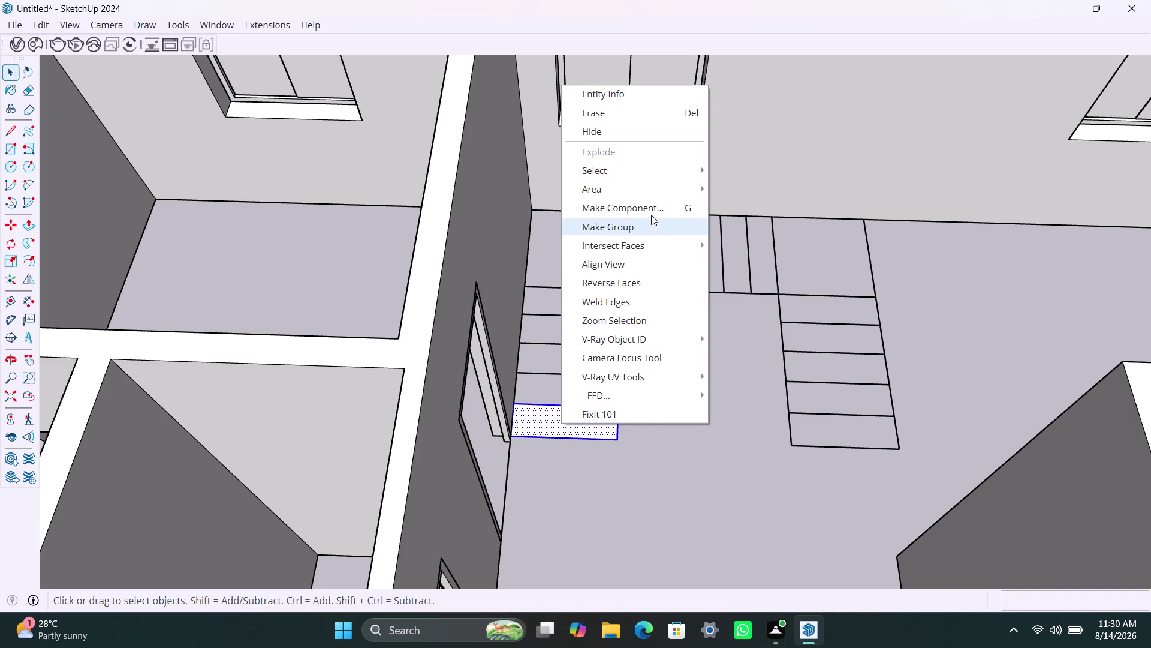
click(651, 210)
click(571, 496)
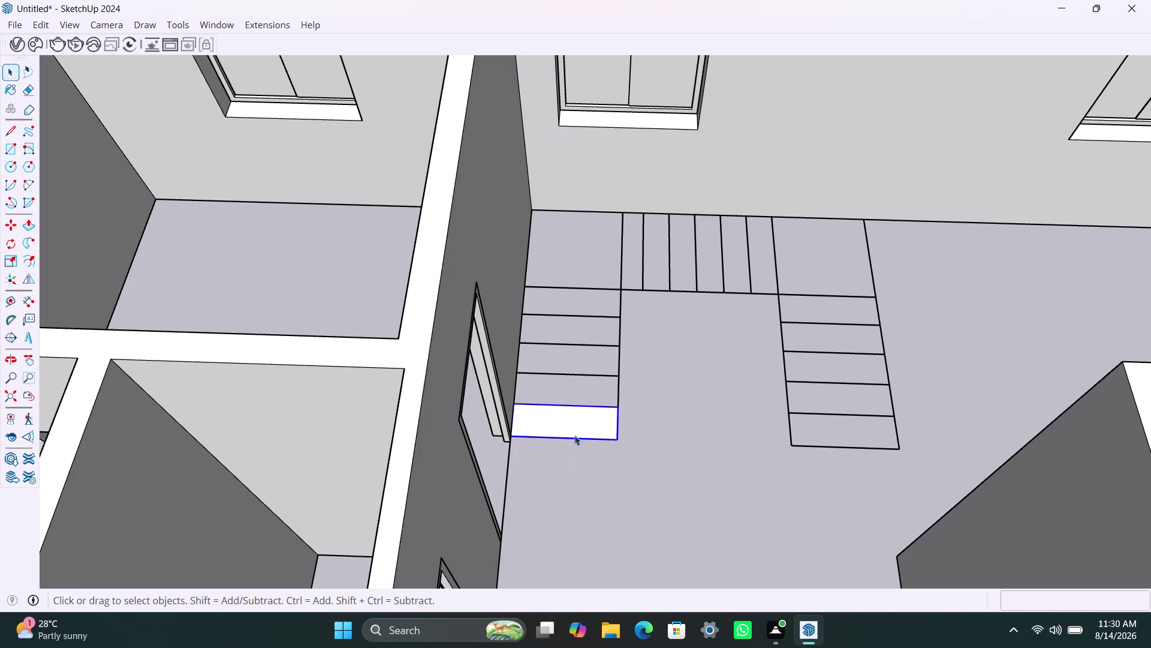
Inside the step group, push the top face up 9 inches, then reselect the group.
double_click(574, 421)
click(575, 422)
key(p)
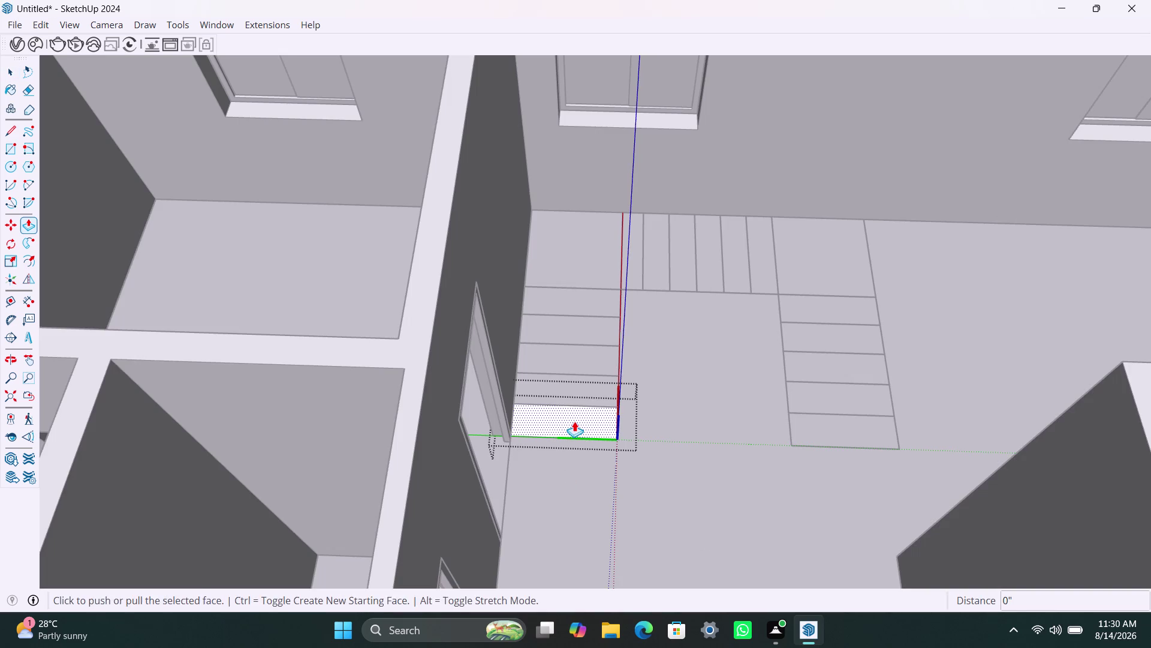
click(575, 421)
text(9)
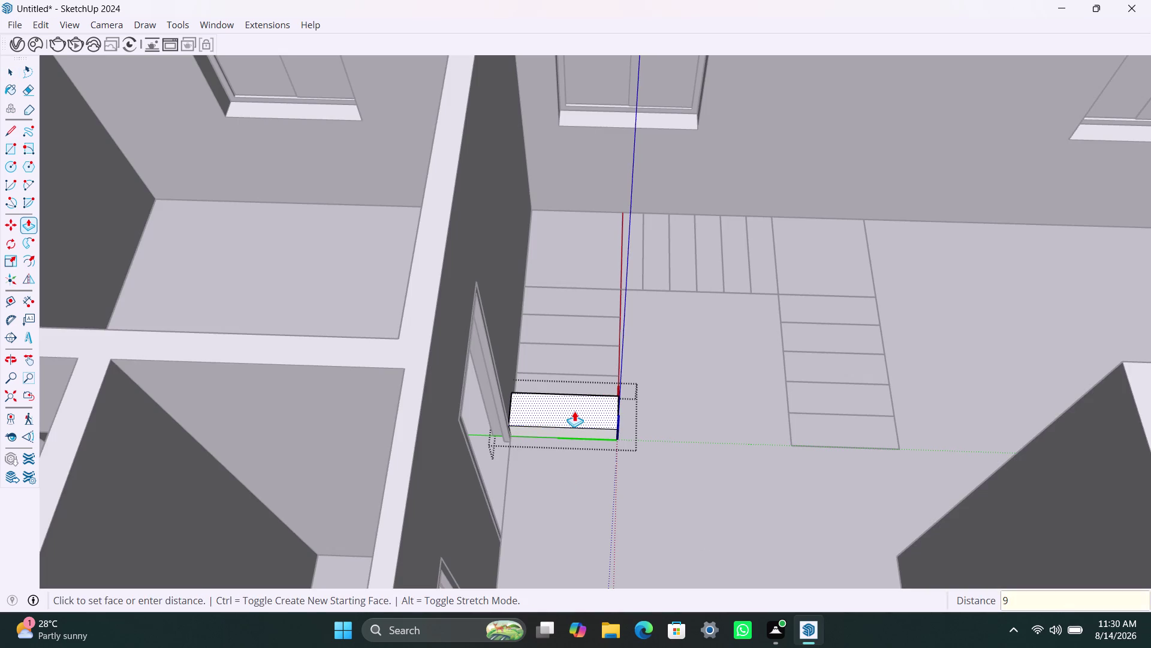
text(")
key(Return)
key(space)
click(647, 480)
click(598, 423)
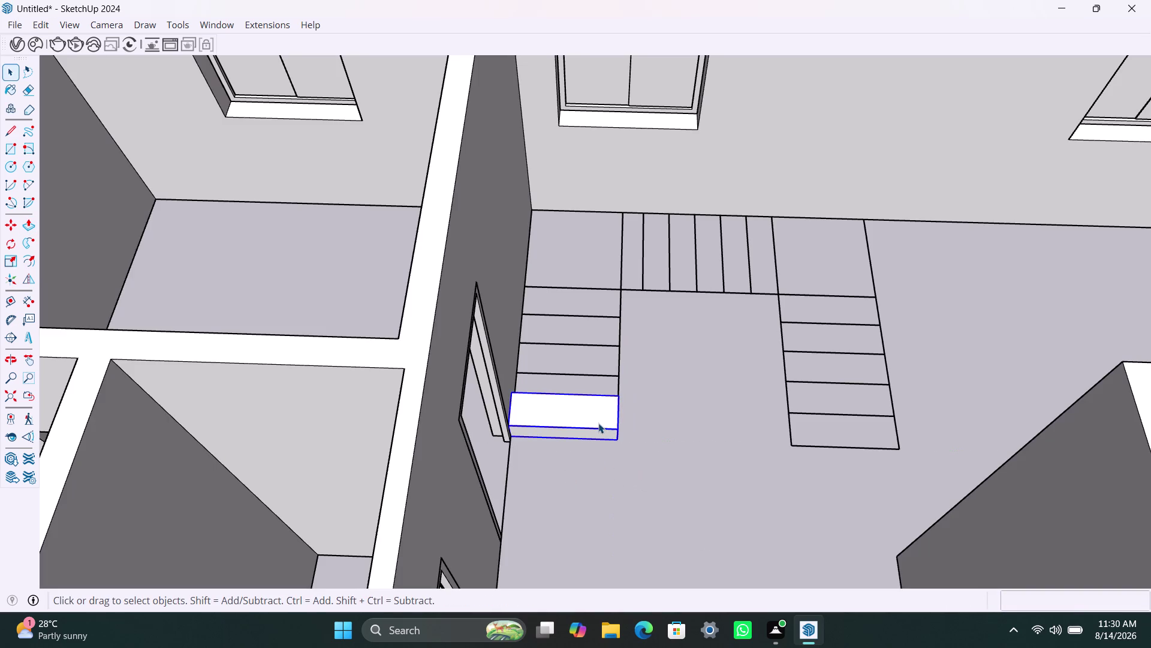
Copy the step group onto the next step up, then array it with x3 and x4.
key(m)
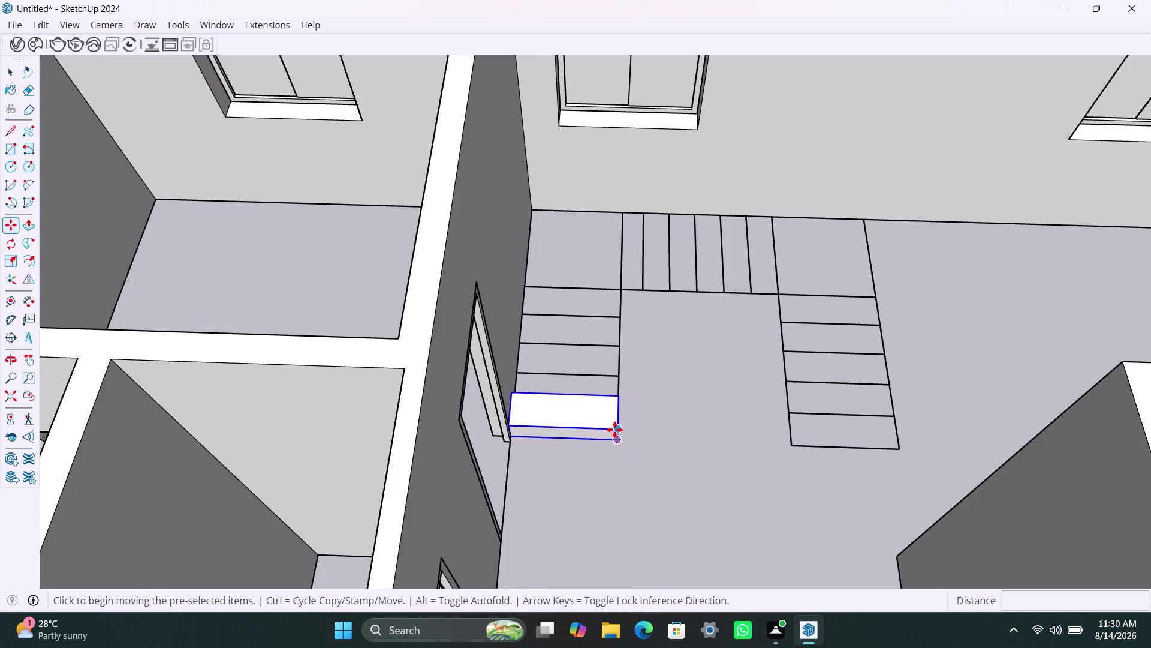
click(619, 439)
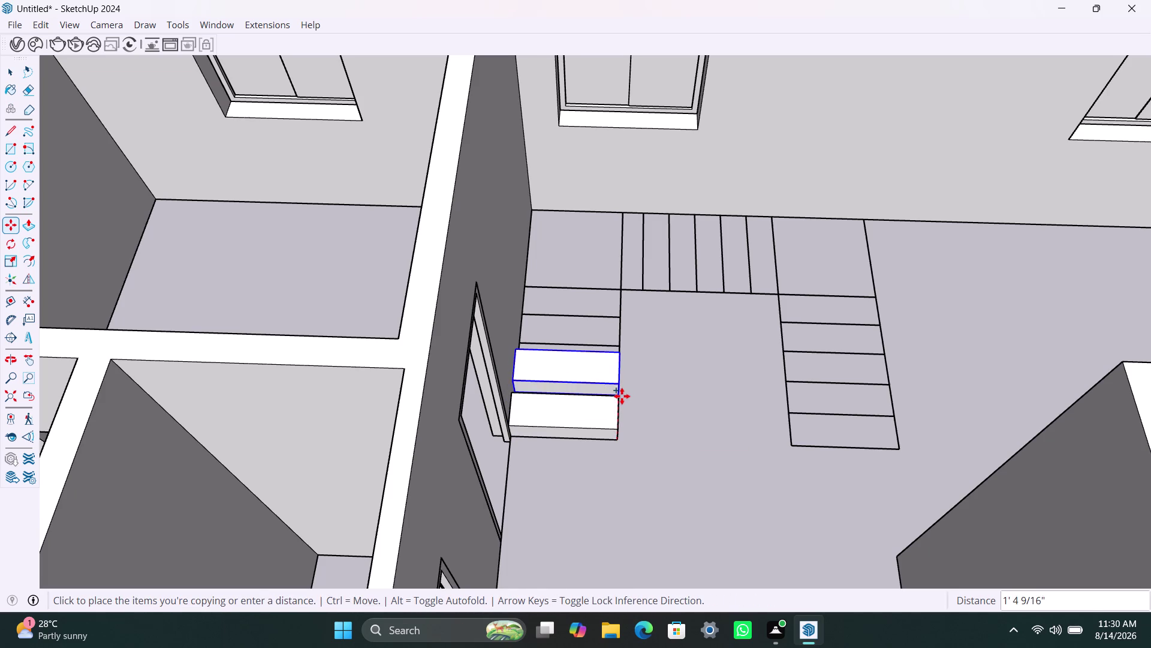
click(622, 396)
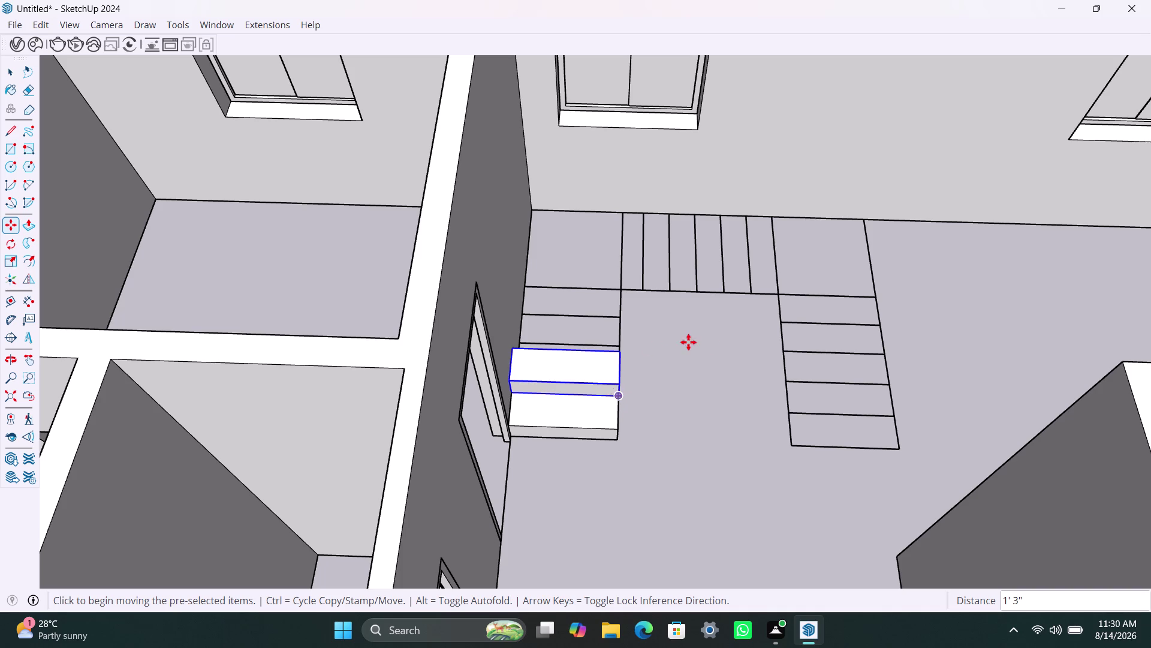
scroll(down, 3)
middle_drag(679, 341, 503, 519)
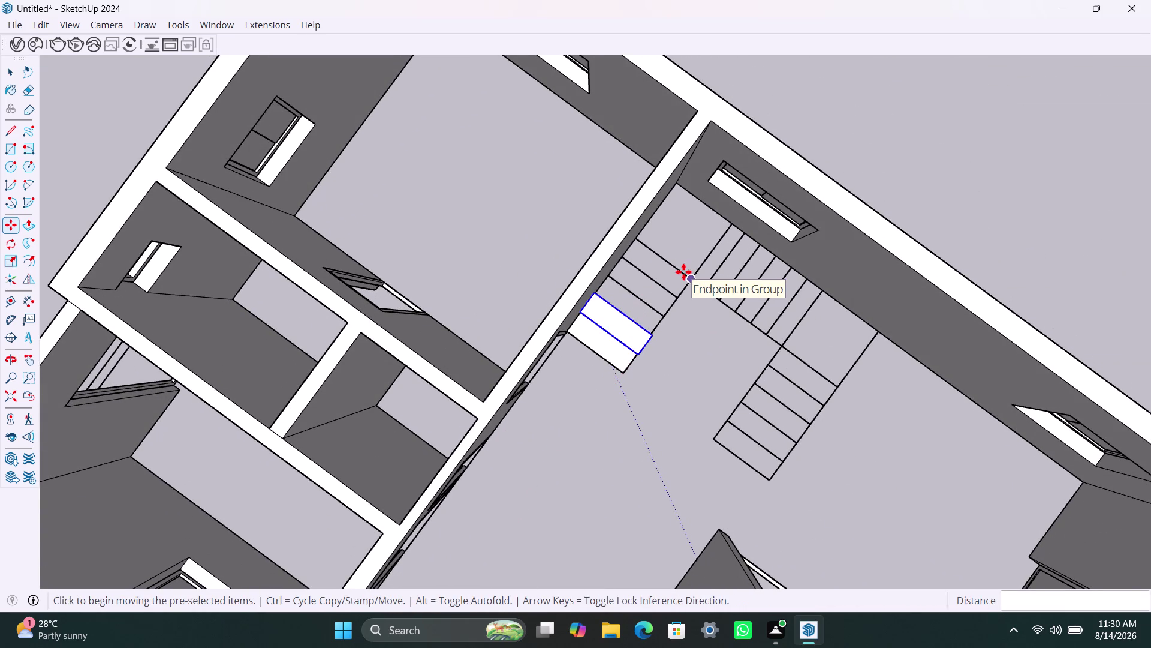
text(X3)
key(Return)
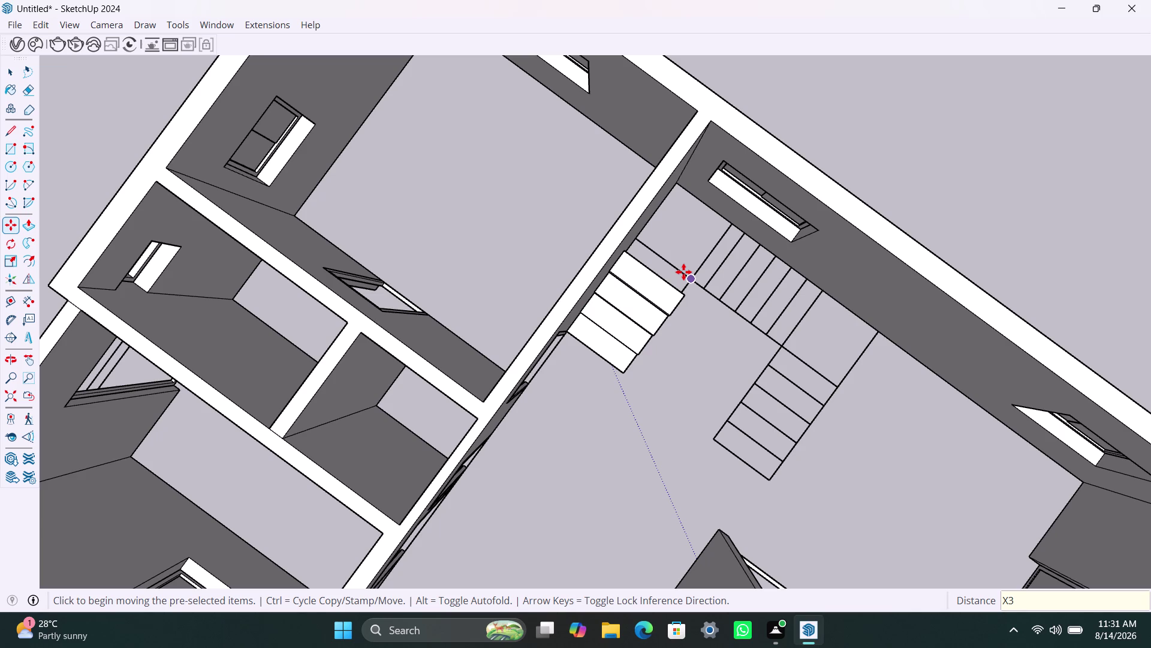
text(X4)
key(Return)
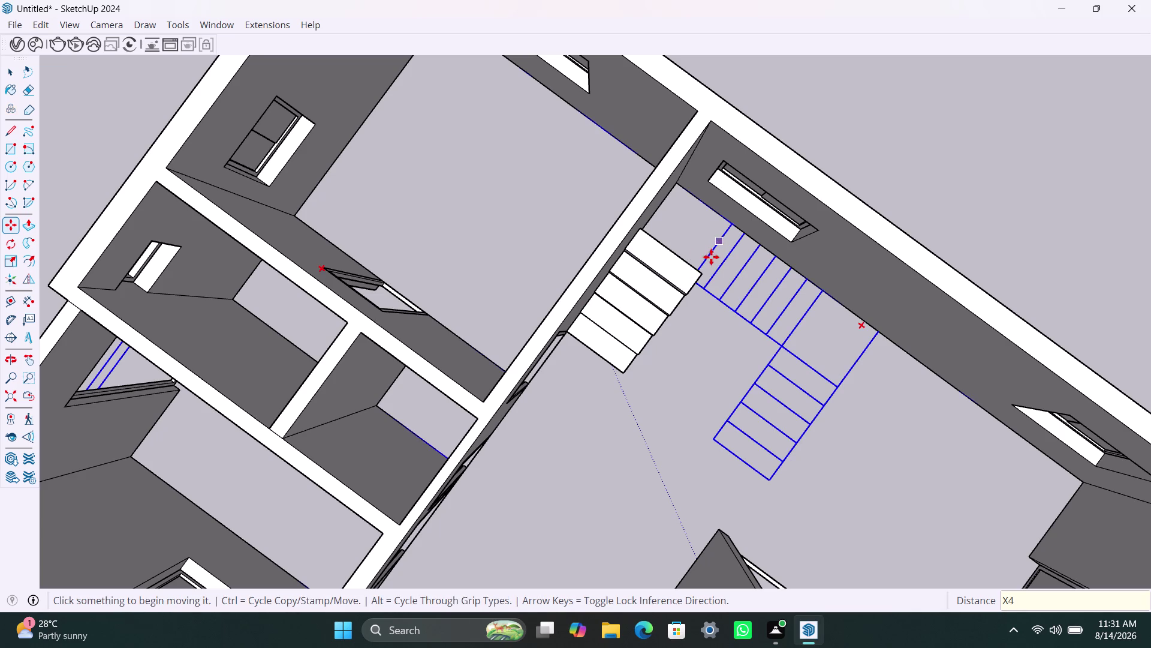
scroll(down, 3)
middle_drag(609, 429, 659, 289)
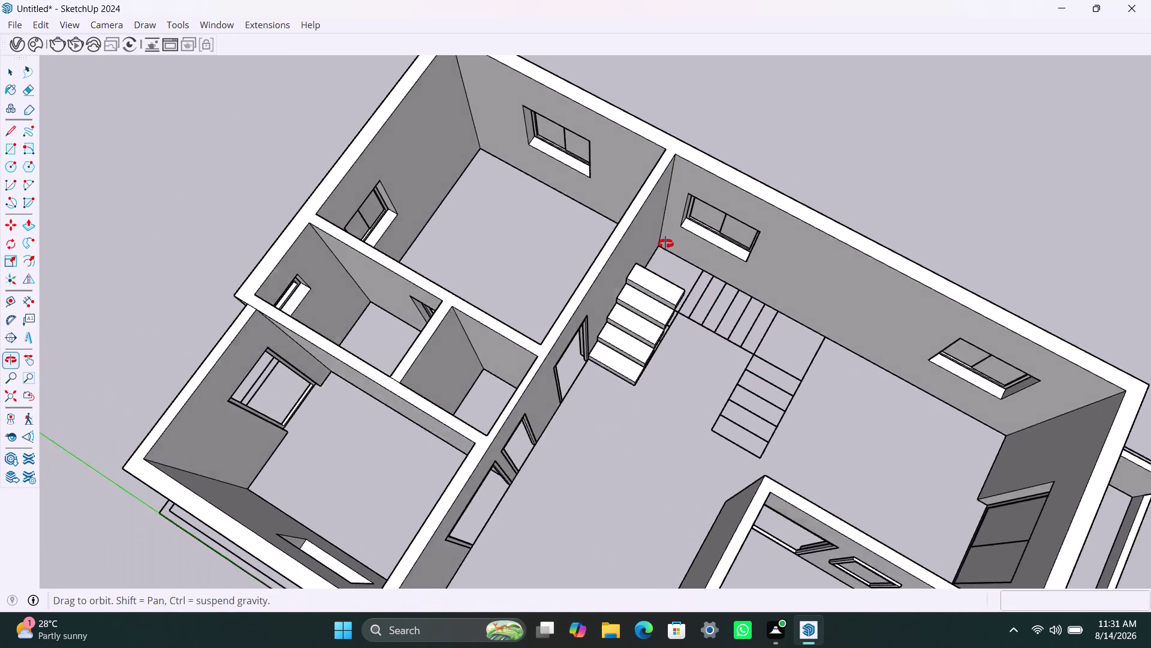
middle_drag(659, 289, 448, 105)
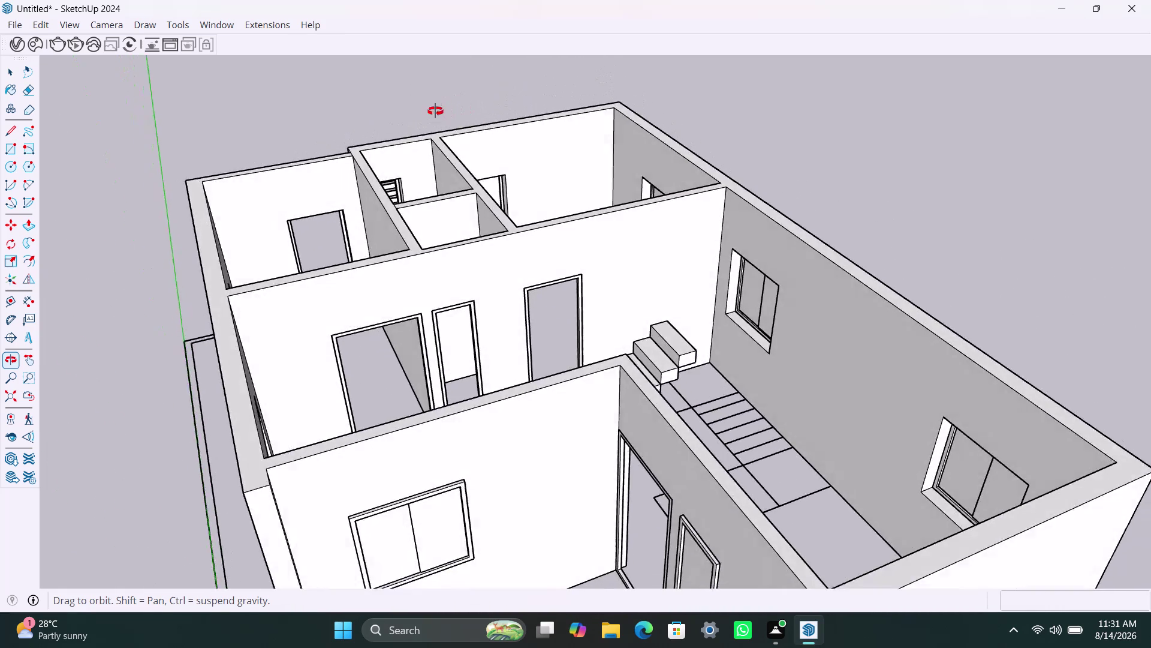
middle_drag(449, 105, 904, 286)
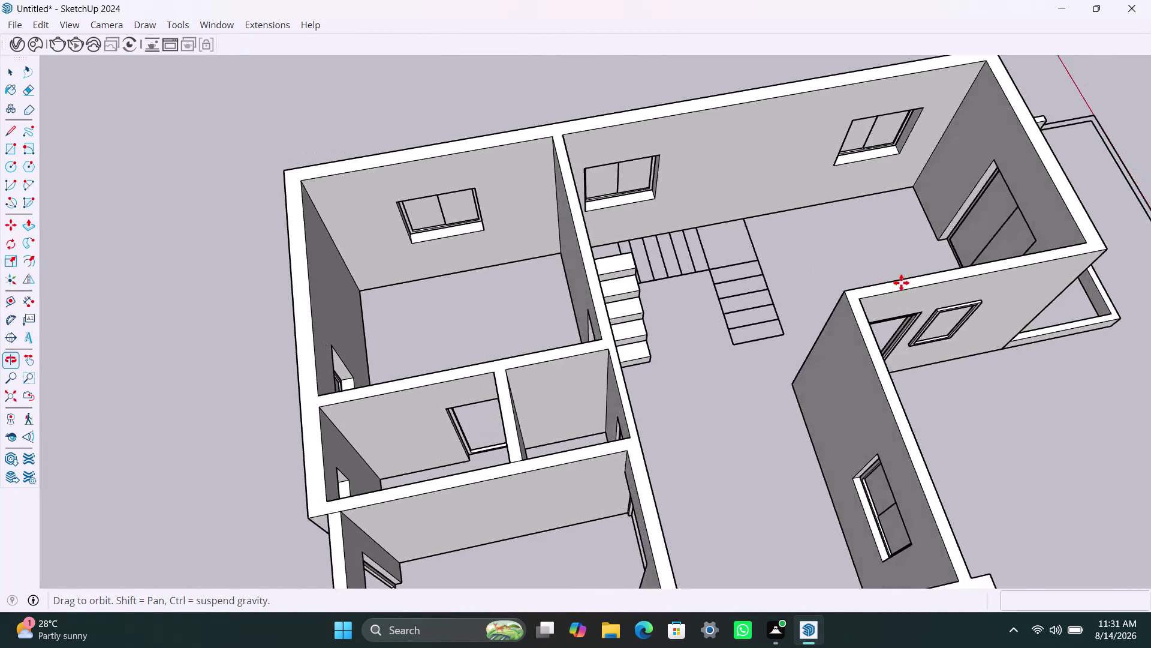
scroll(down, 3)
middle_drag(654, 278, 882, 322)
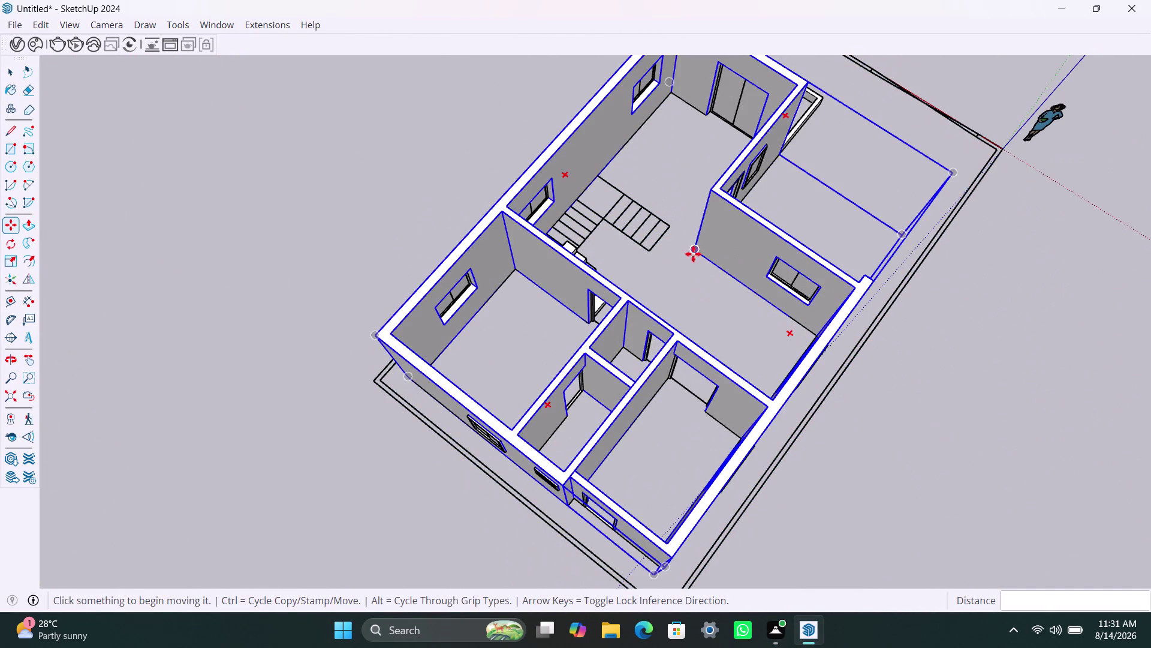
scroll(up, 3)
key(space)
click(680, 171)
scroll(down, 3)
middle_drag(571, 236, 601, 266)
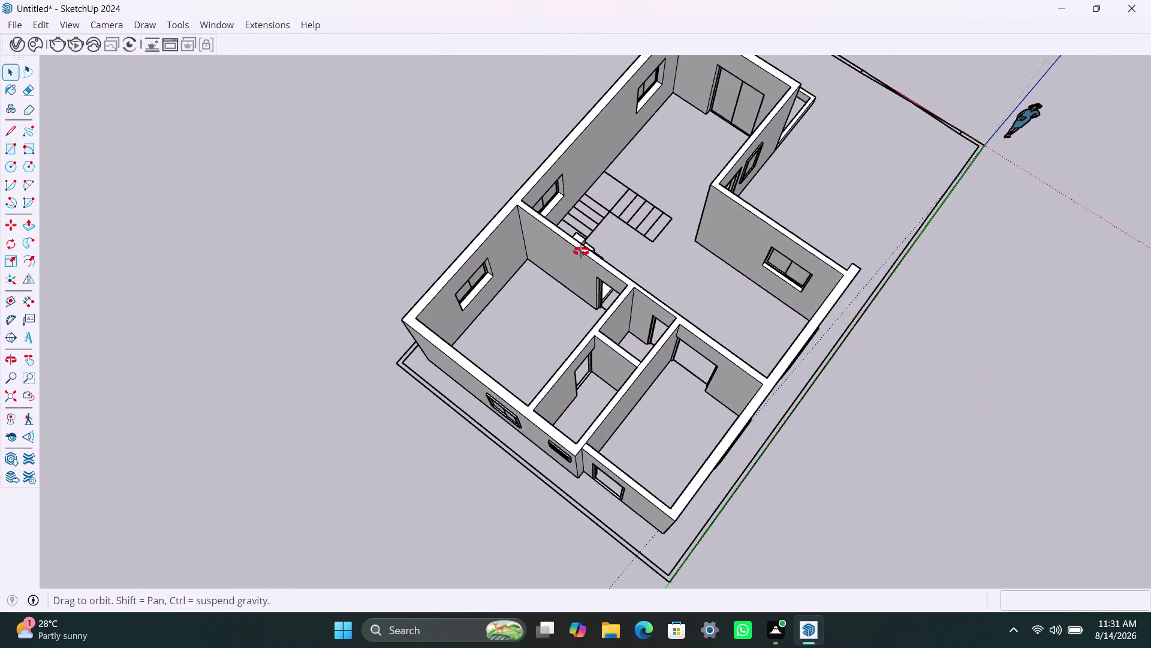
middle_drag(602, 267, 821, 317)
scroll(up, 3)
middle_drag(513, 285, 515, 296)
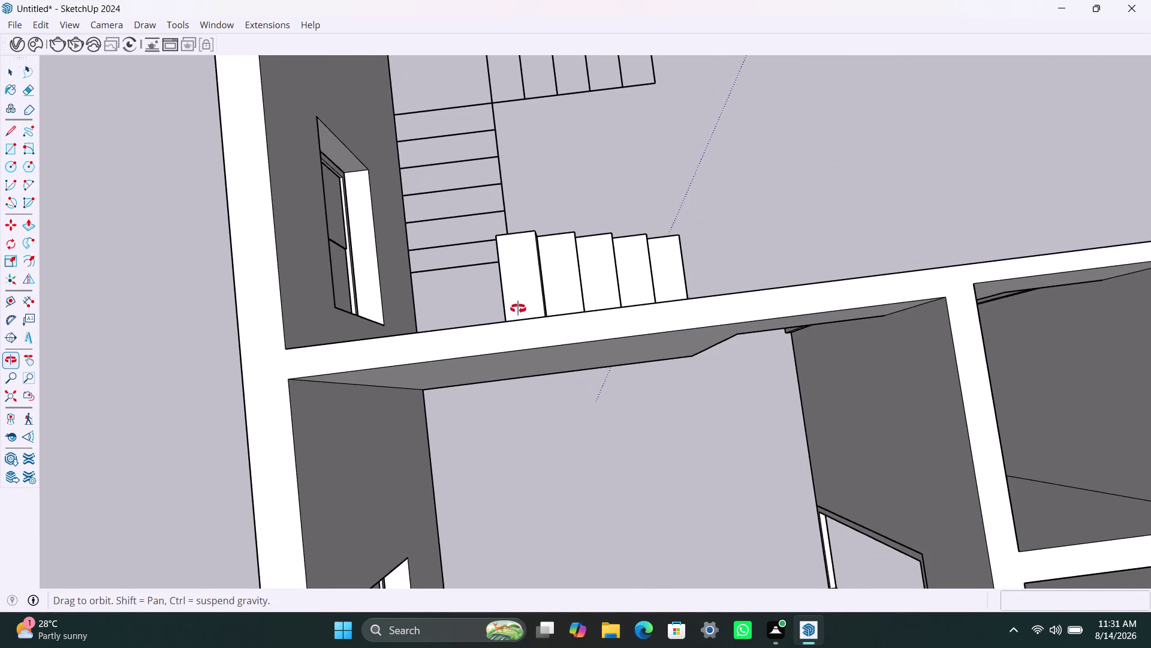
middle_drag(515, 296, 519, 321)
scroll(up, 3)
middle_drag(484, 306, 495, 292)
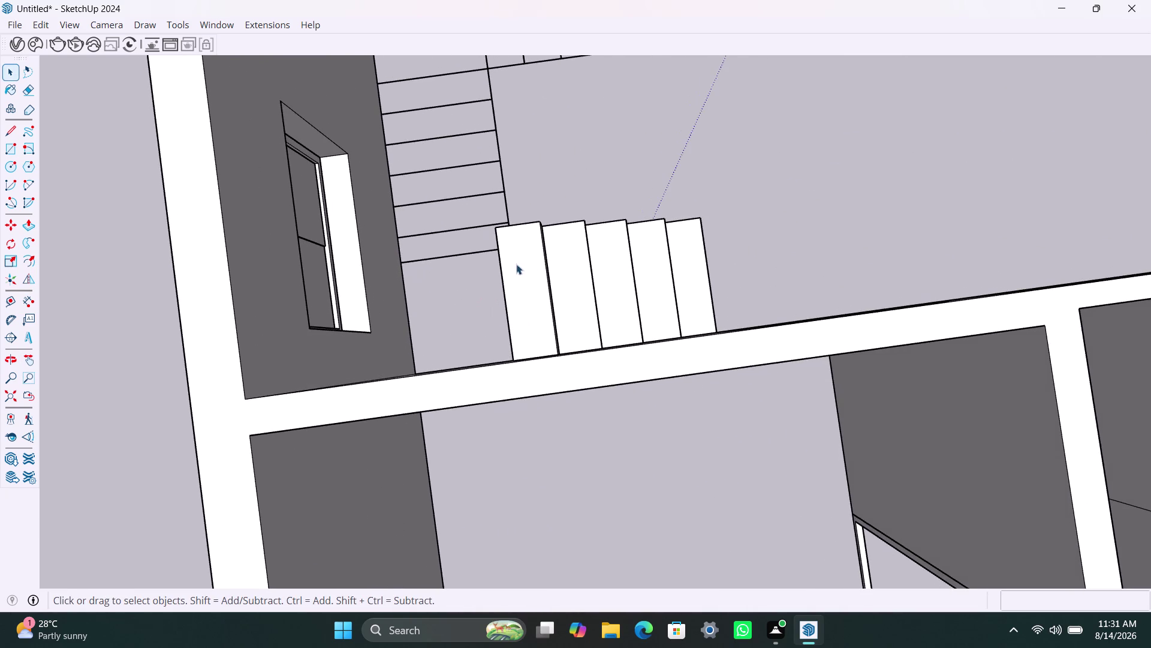
scroll(down, 3)
middle_drag(490, 293, 712, 233)
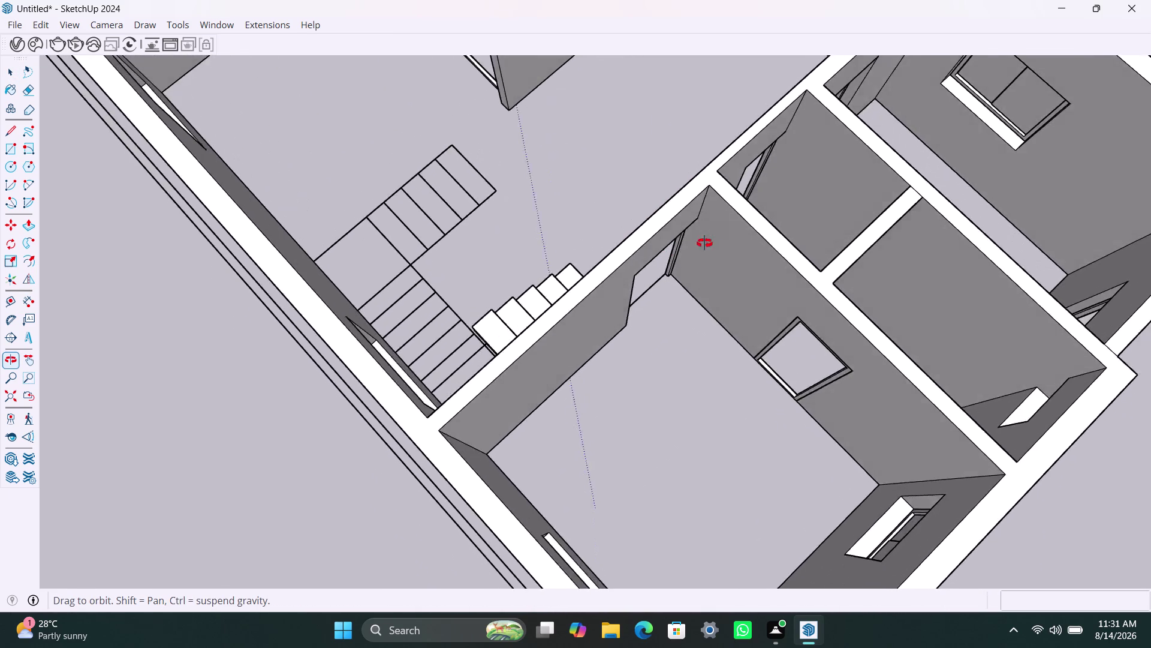
middle_drag(713, 233, 487, 312)
scroll(up, 3)
scroll(up, 3)
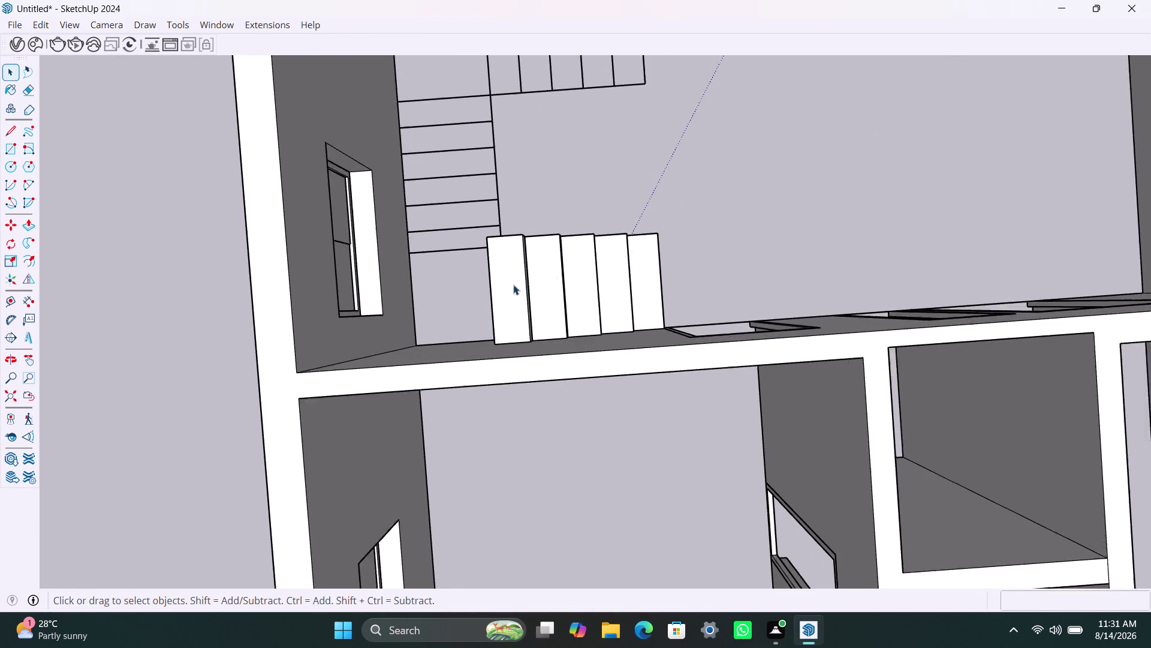
scroll(up, 3)
Select the bottom stair step and pick up a copy with the Move tool.
click(505, 282)
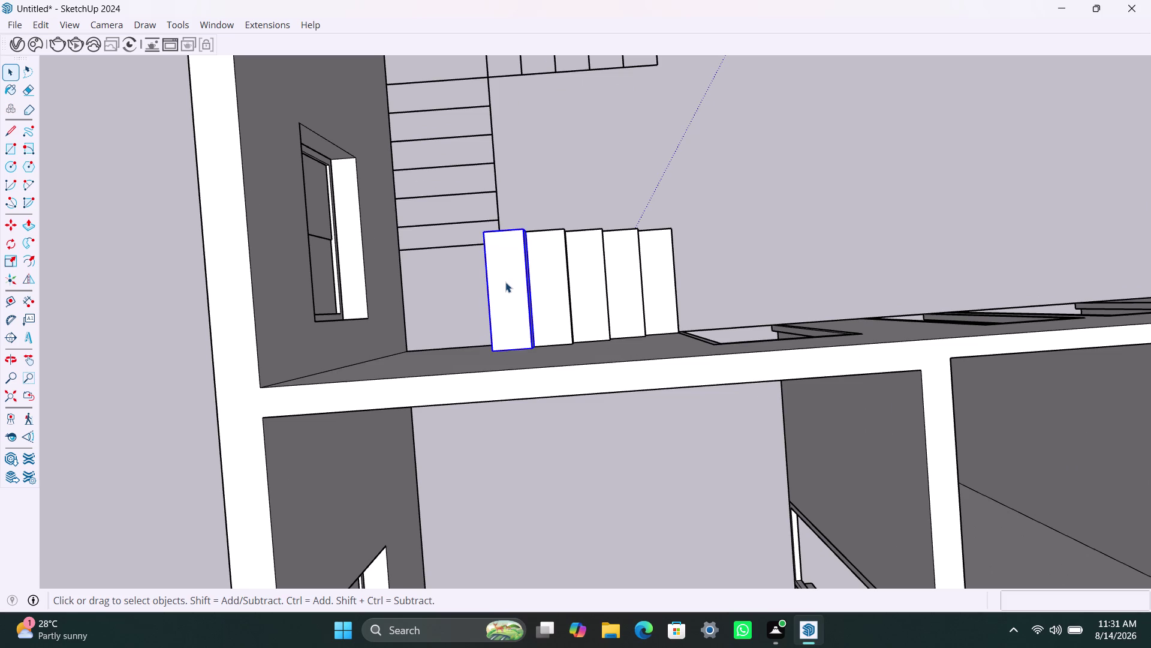
click(545, 200)
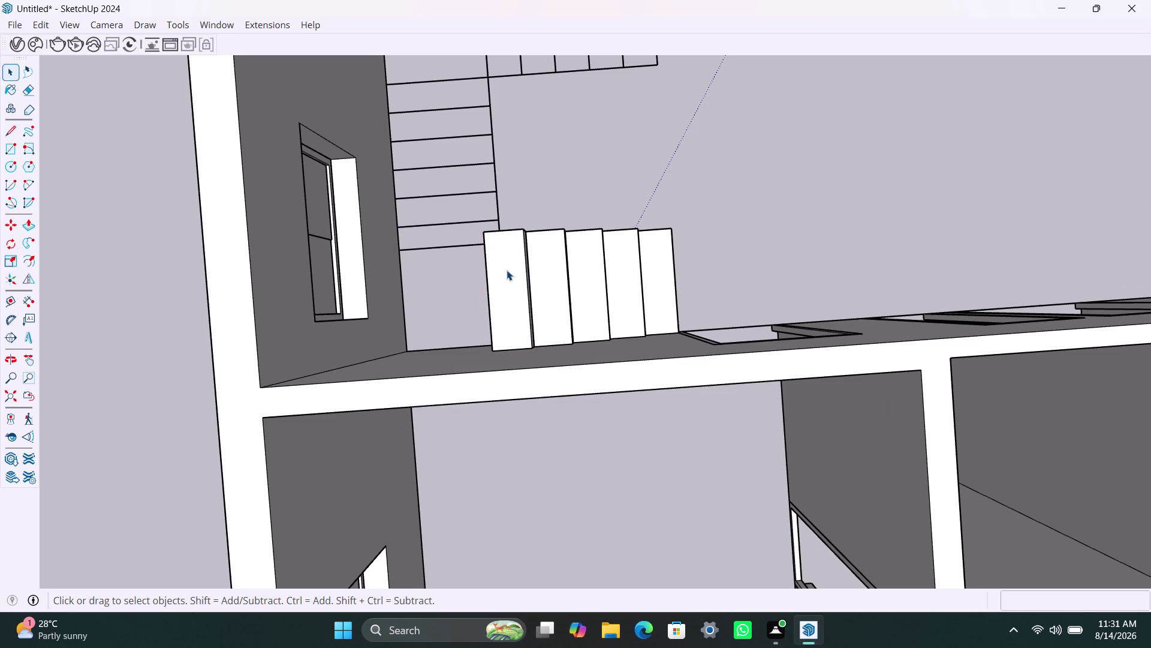
click(507, 270)
key(m)
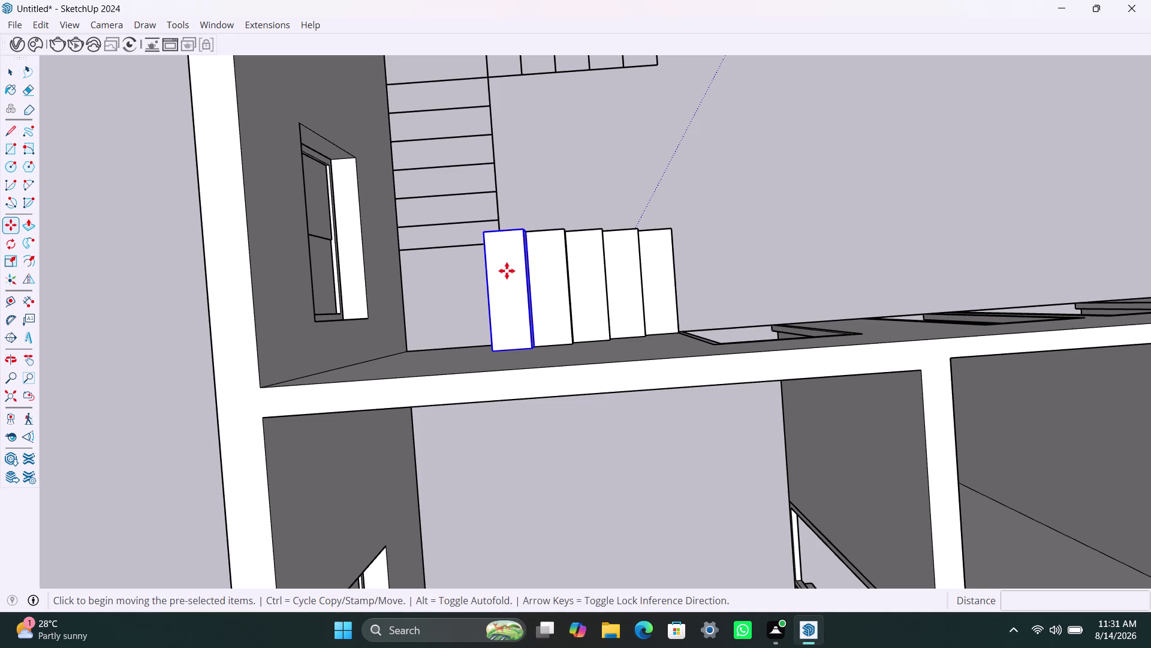
click(490, 348)
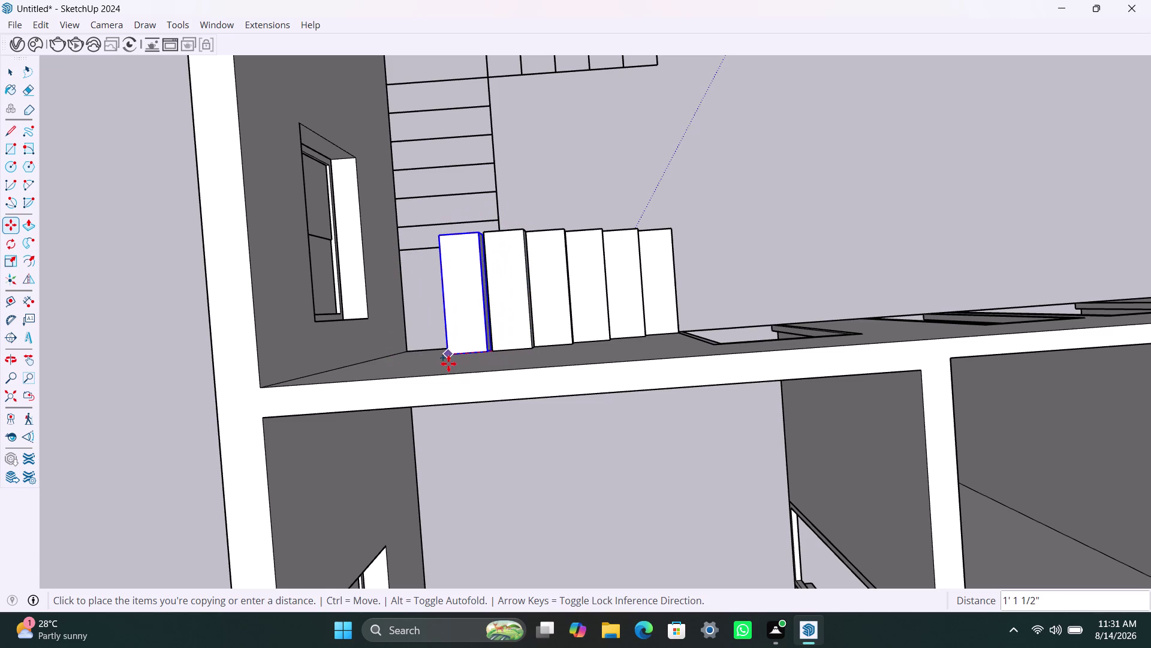
Orbit around the house toward the top of the staircase while carrying the copy.
scroll(down, 3)
middle_drag(462, 343, 226, 319)
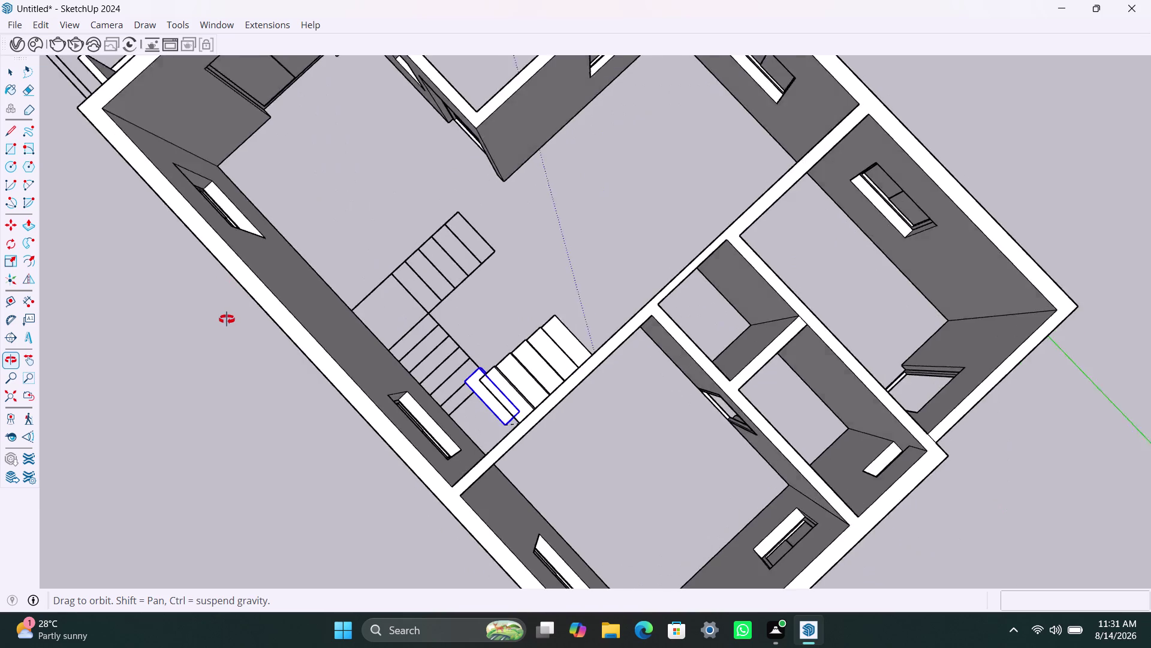
middle_drag(227, 319, 174, 261)
scroll(down, 3)
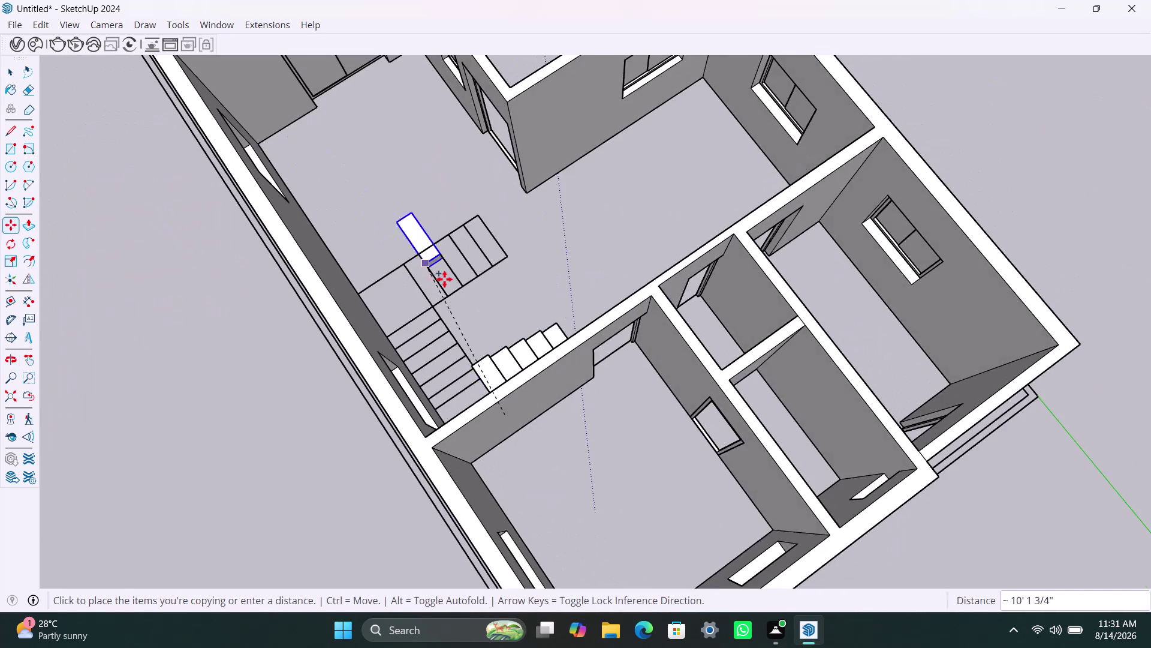
middle_drag(504, 296, 136, 214)
scroll(down, 3)
middle_drag(635, 248, 448, 275)
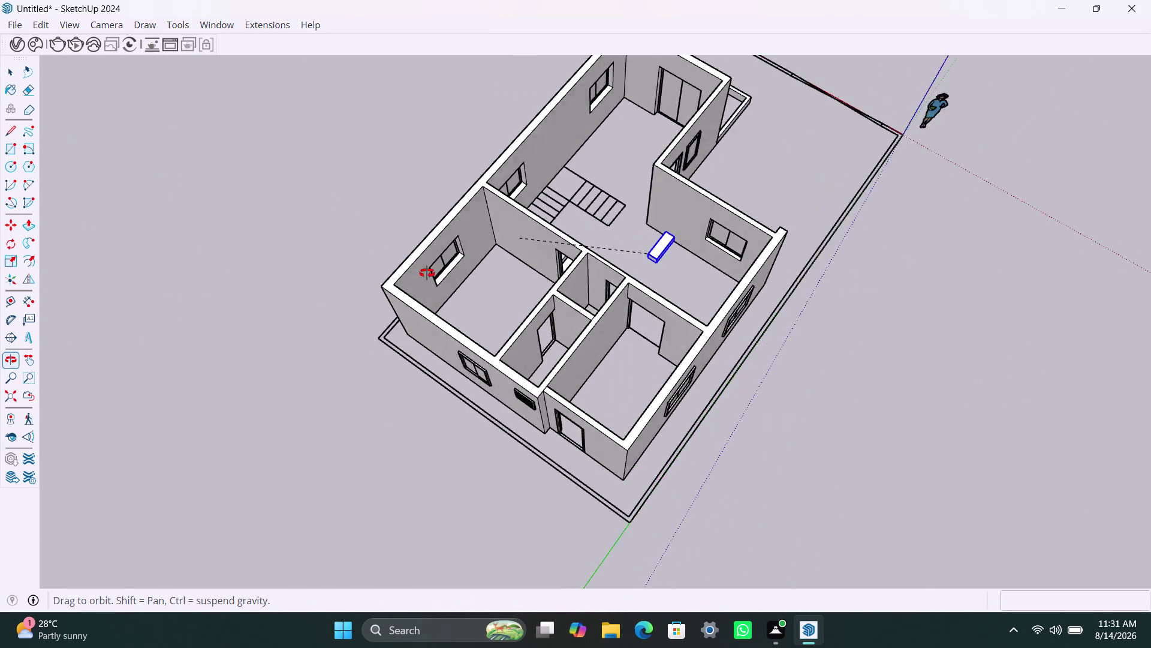
middle_drag(448, 275, 208, 164)
scroll(up, 3)
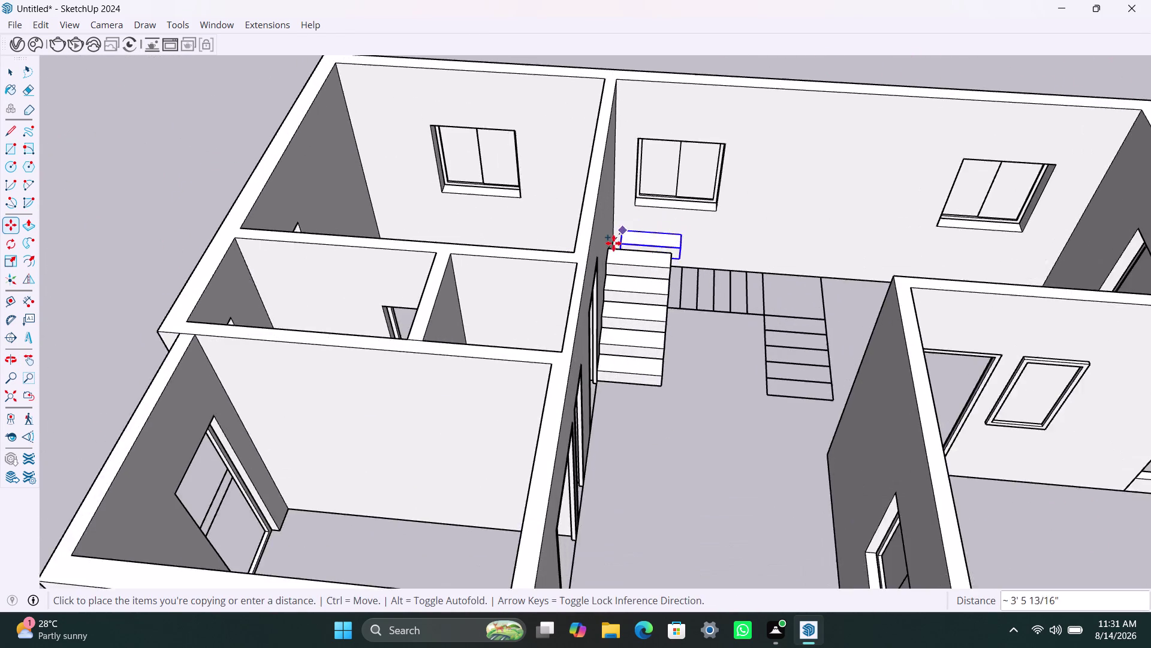
scroll(up, 3)
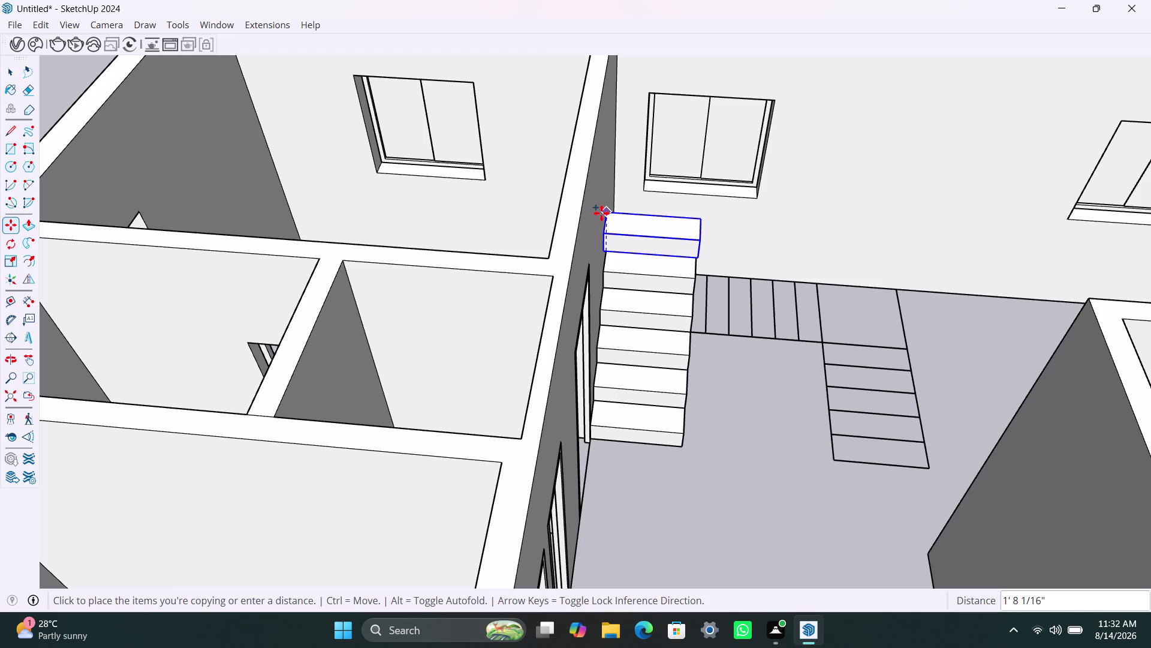
Place the copied step atop the left flight and orbit to inspect the new top step.
key(Escape)
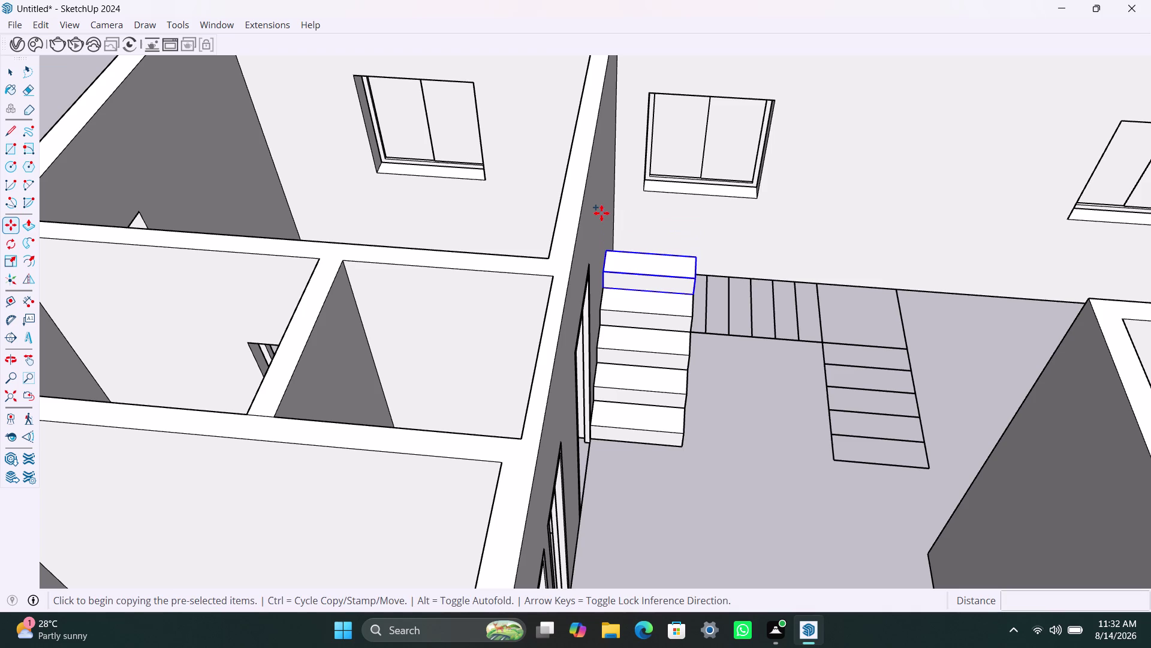
key(space)
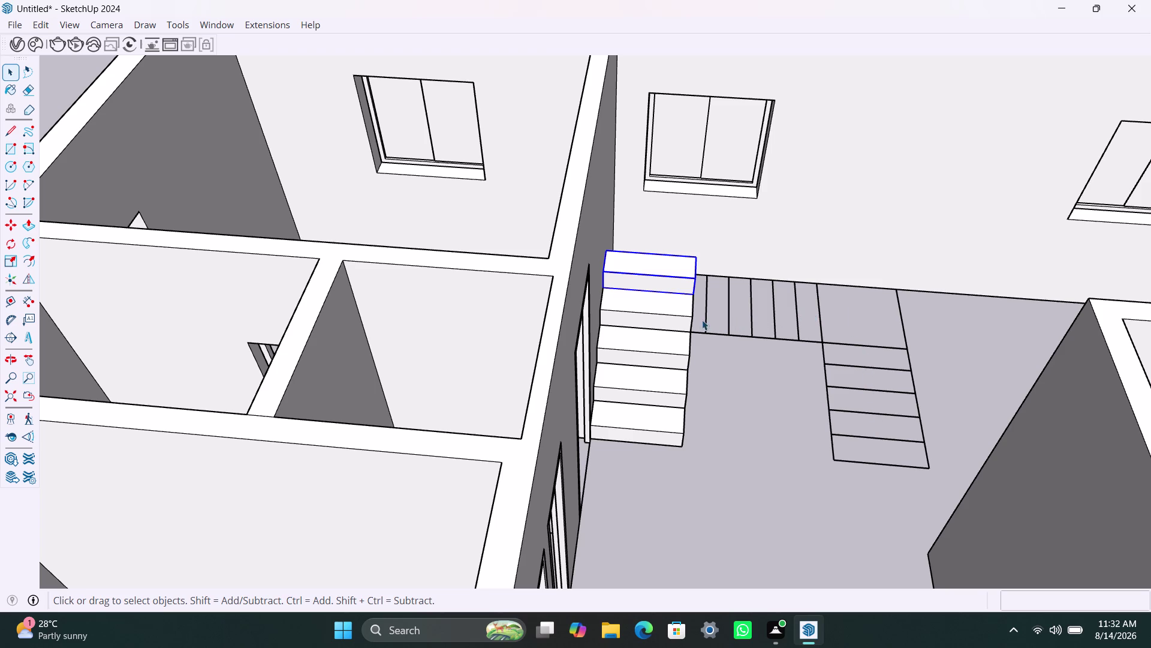
scroll(down, 3)
middle_drag(728, 309, 429, 356)
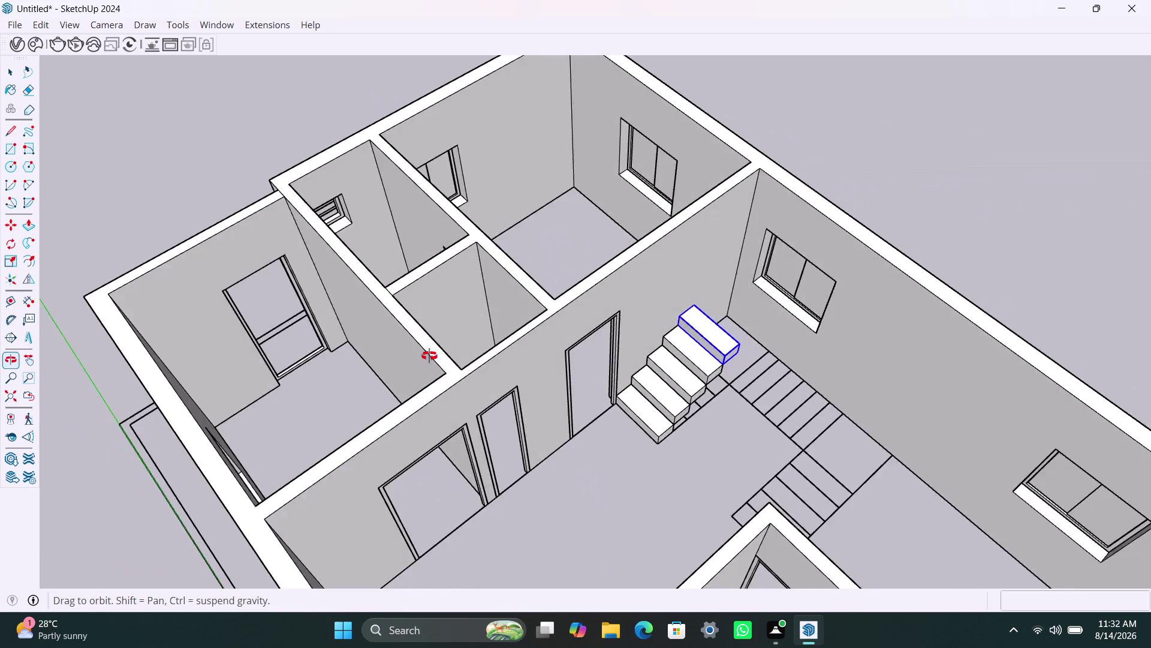
middle_drag(429, 355, 367, 356)
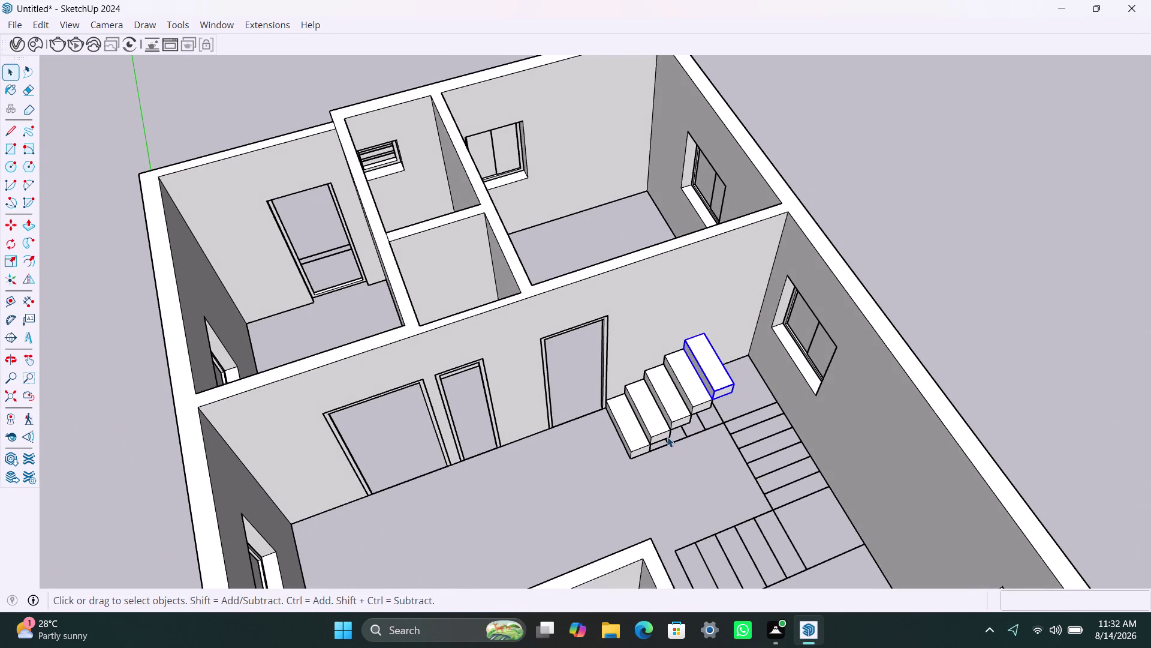